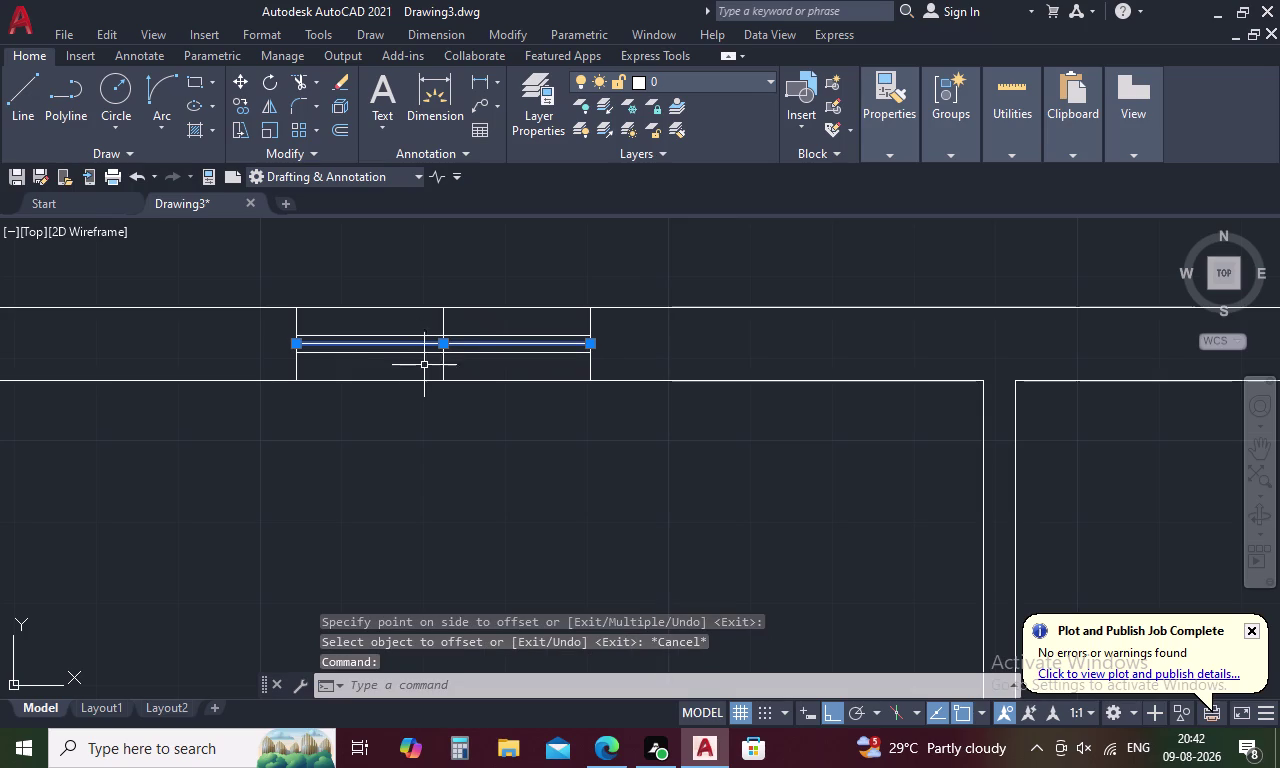
Erase the stray lines inside the top-wall window and select the window symbol.
click(442, 368)
key(Delete)
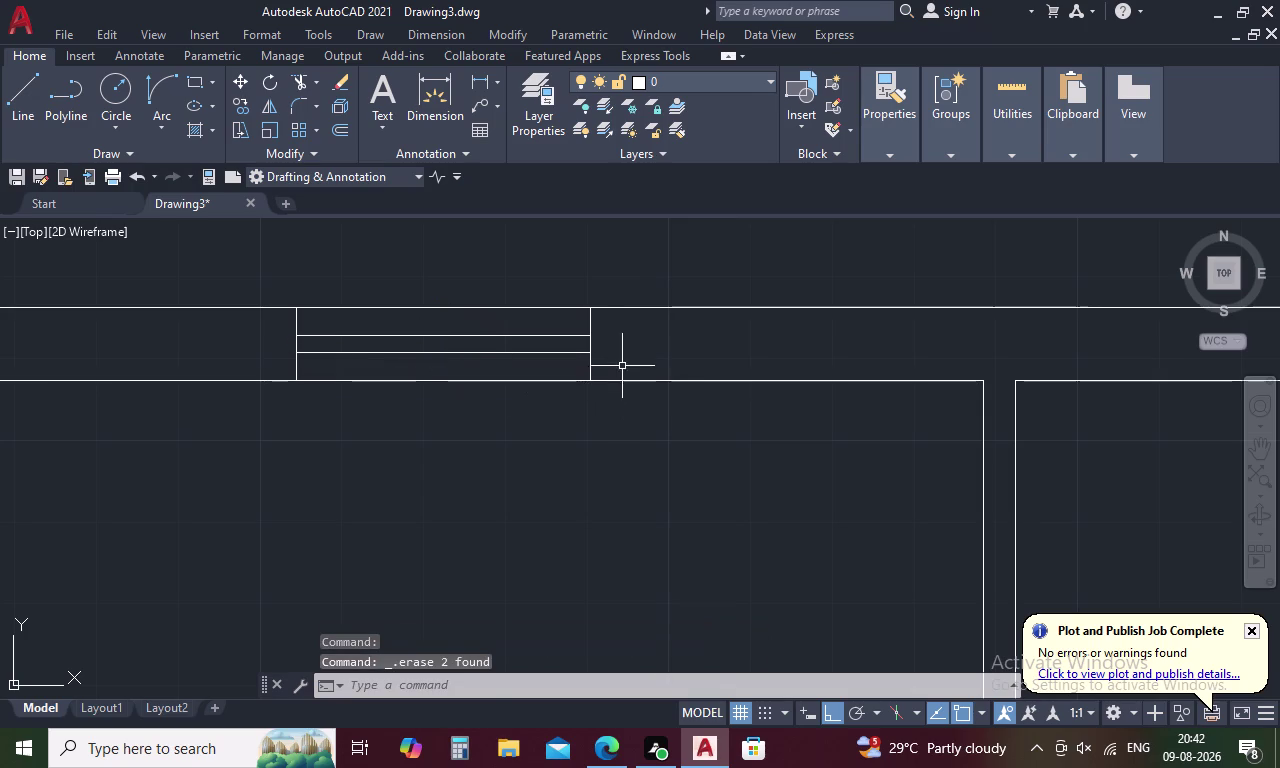
drag(622, 362, 557, 334)
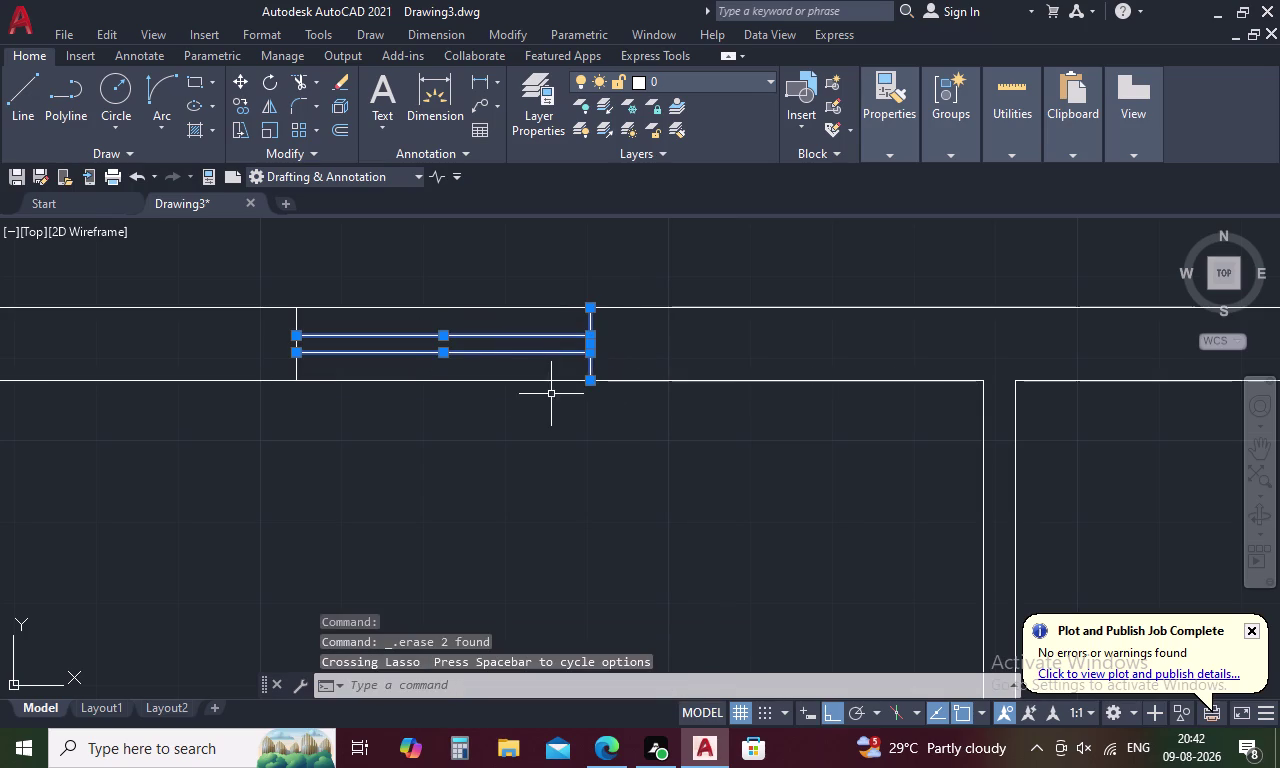
drag(341, 364, 276, 346)
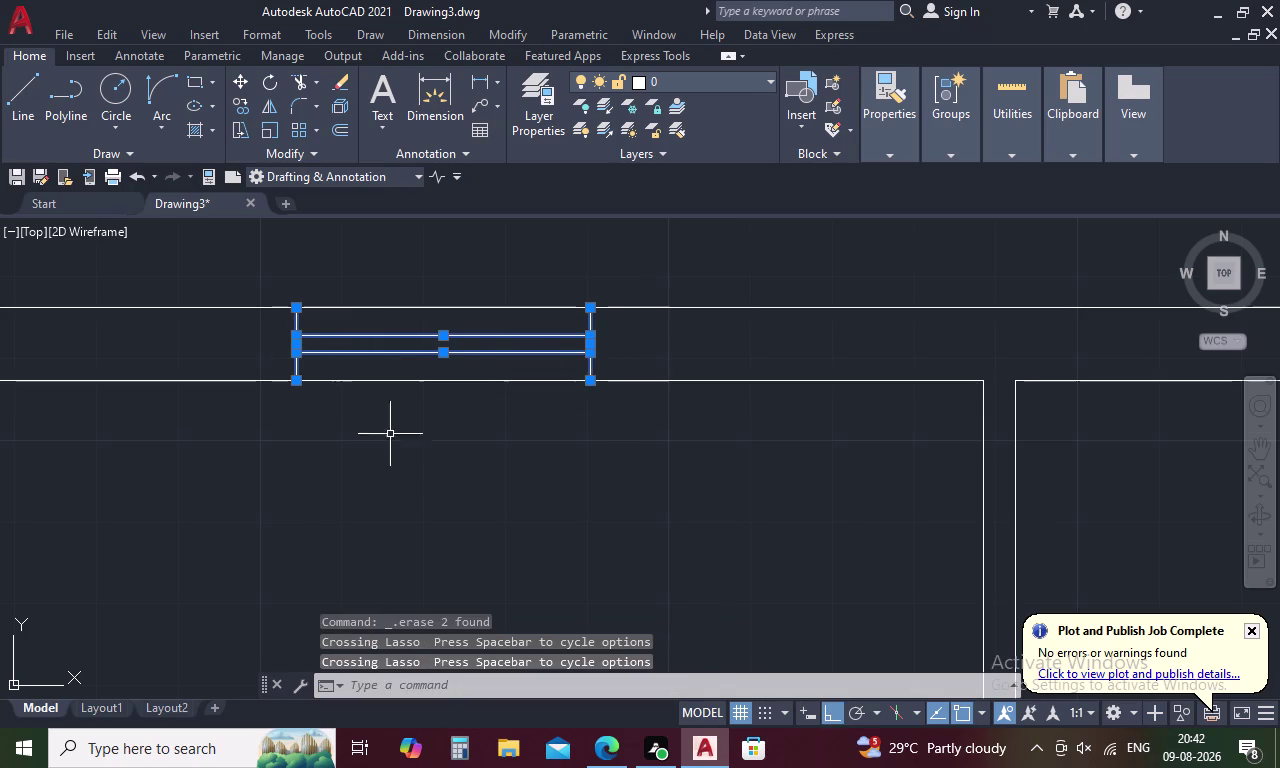
Copy the window onto the top wall over the other front room.
right_click(436, 459)
click(605, 169)
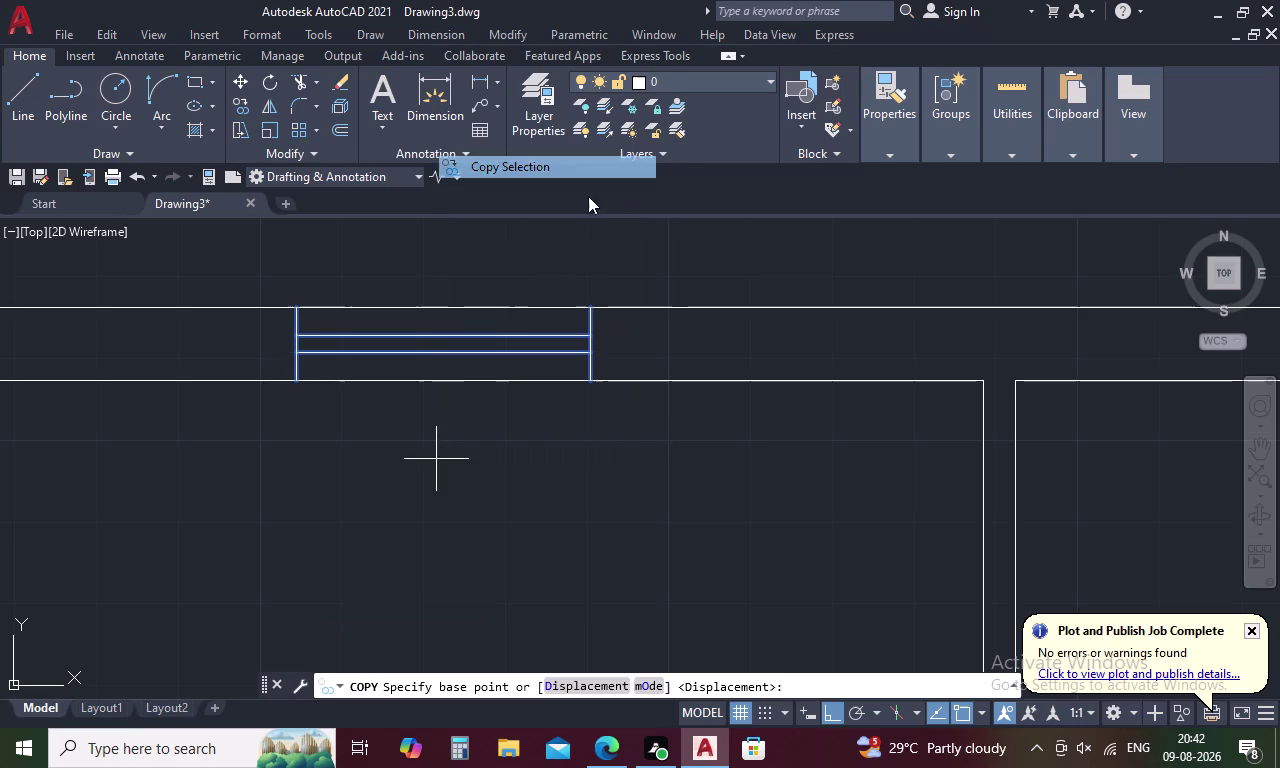
click(443, 380)
scroll(down, 3)
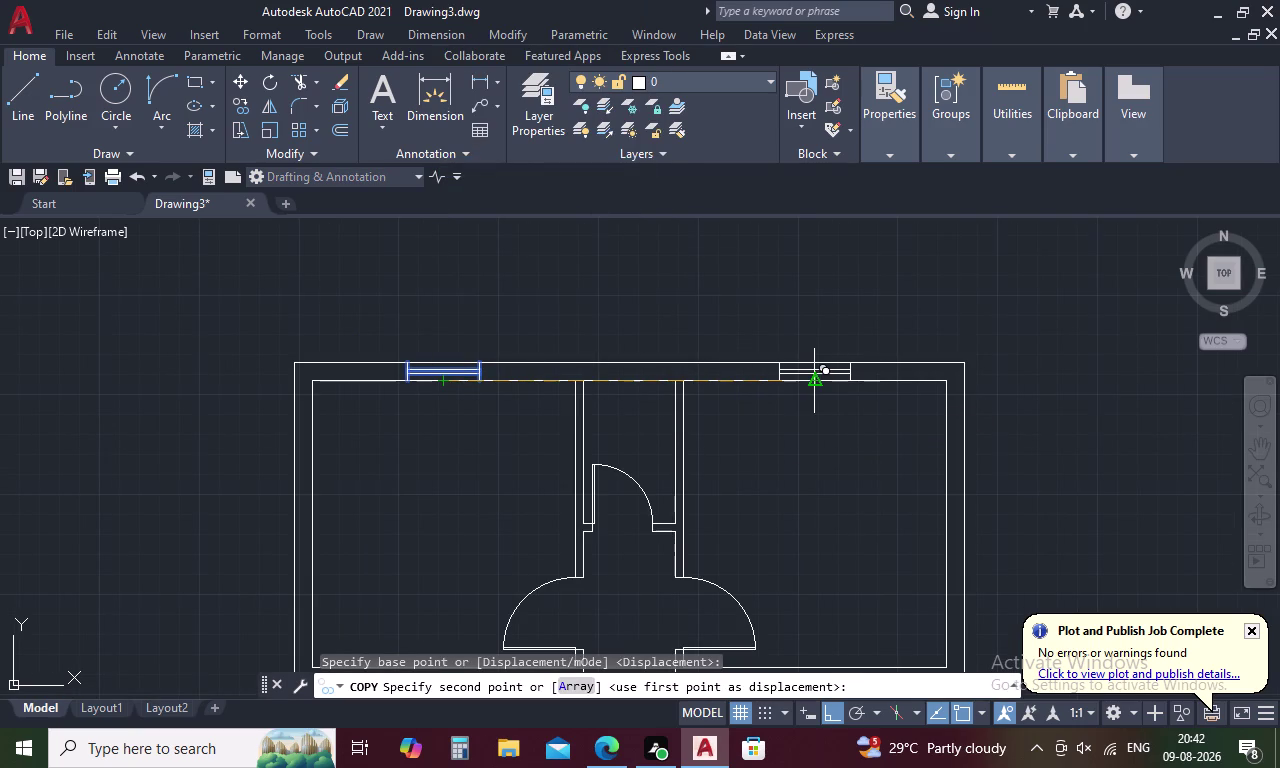
click(817, 382)
Place a second window copy at the right exterior wall's midpoint.
scroll(down, 3)
middle_drag(820, 450, 820, 438)
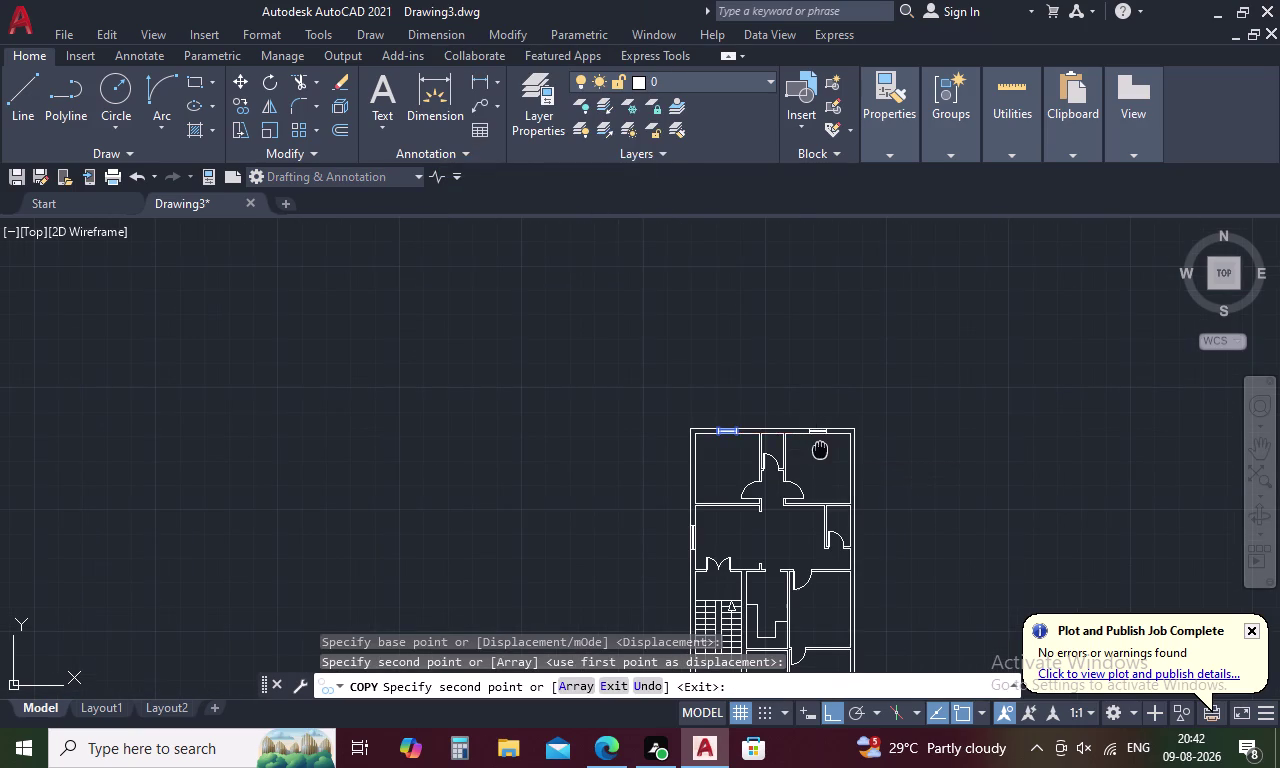
middle_drag(820, 438, 785, 262)
scroll(up, 3)
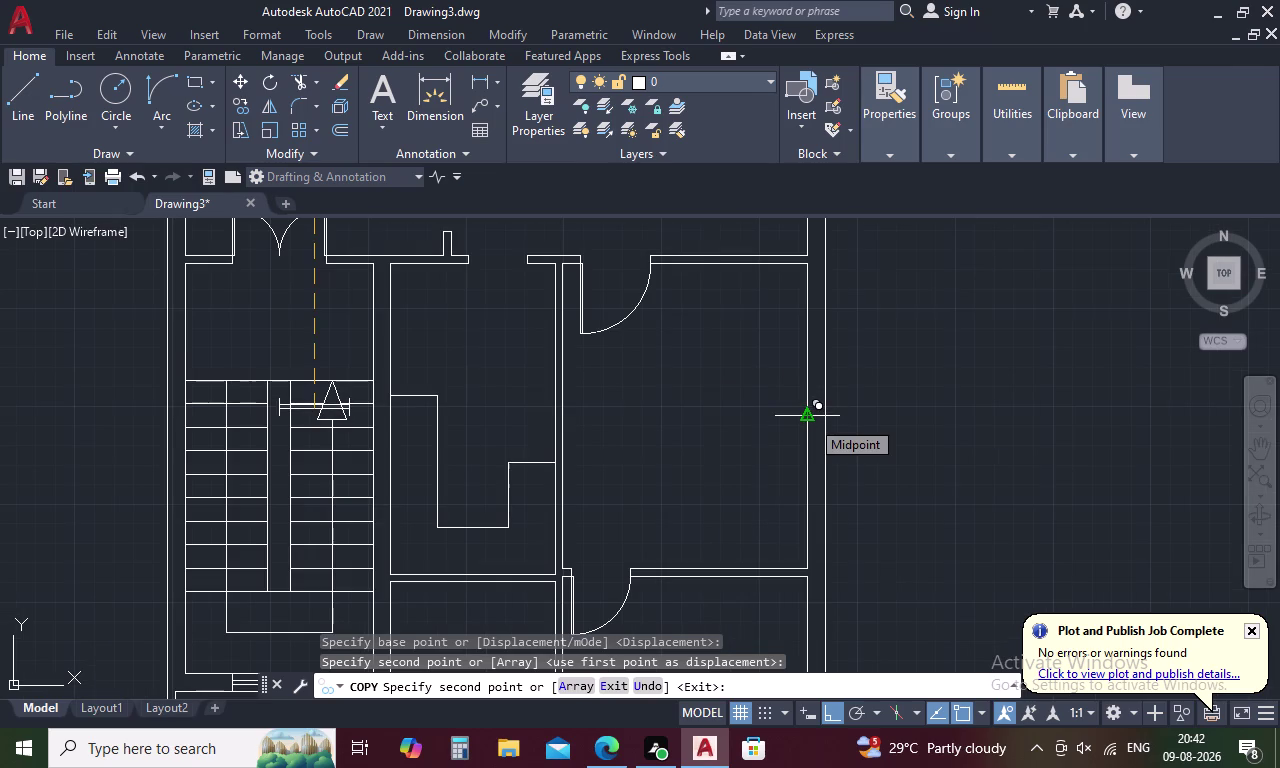
click(810, 419)
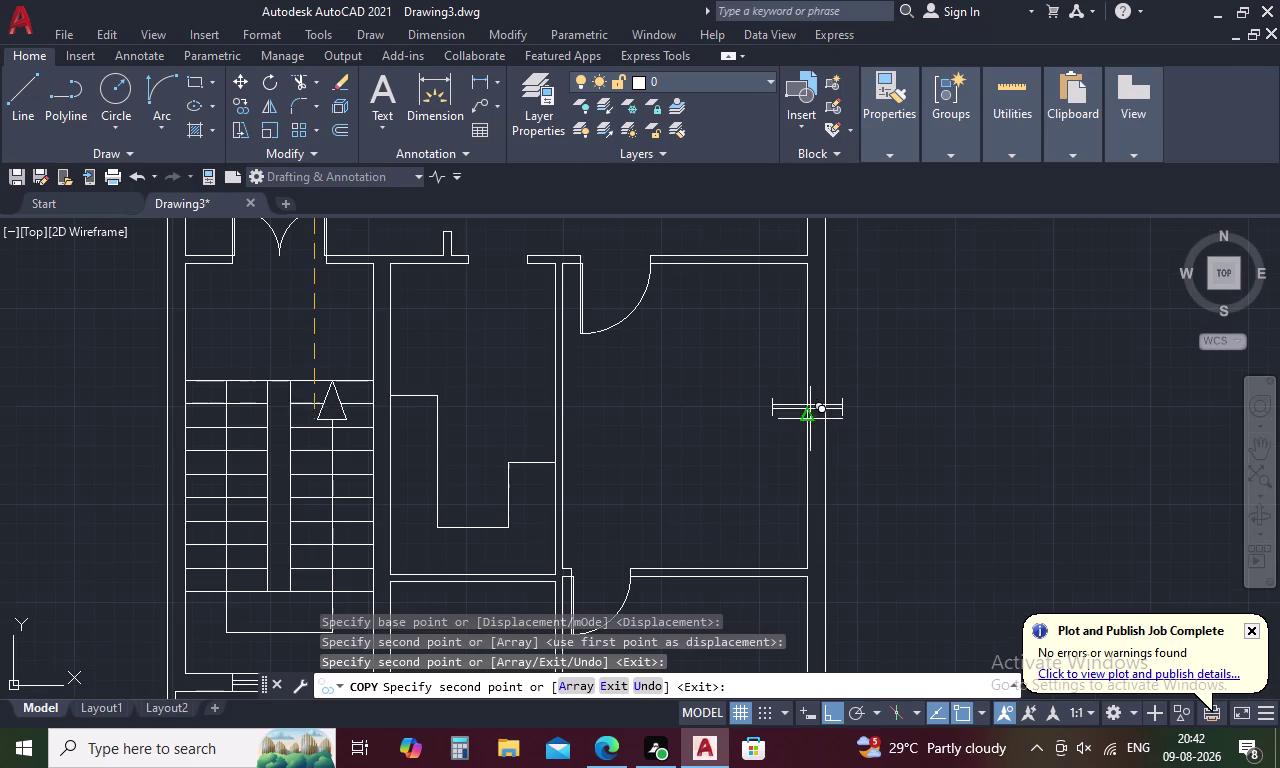
key(Escape)
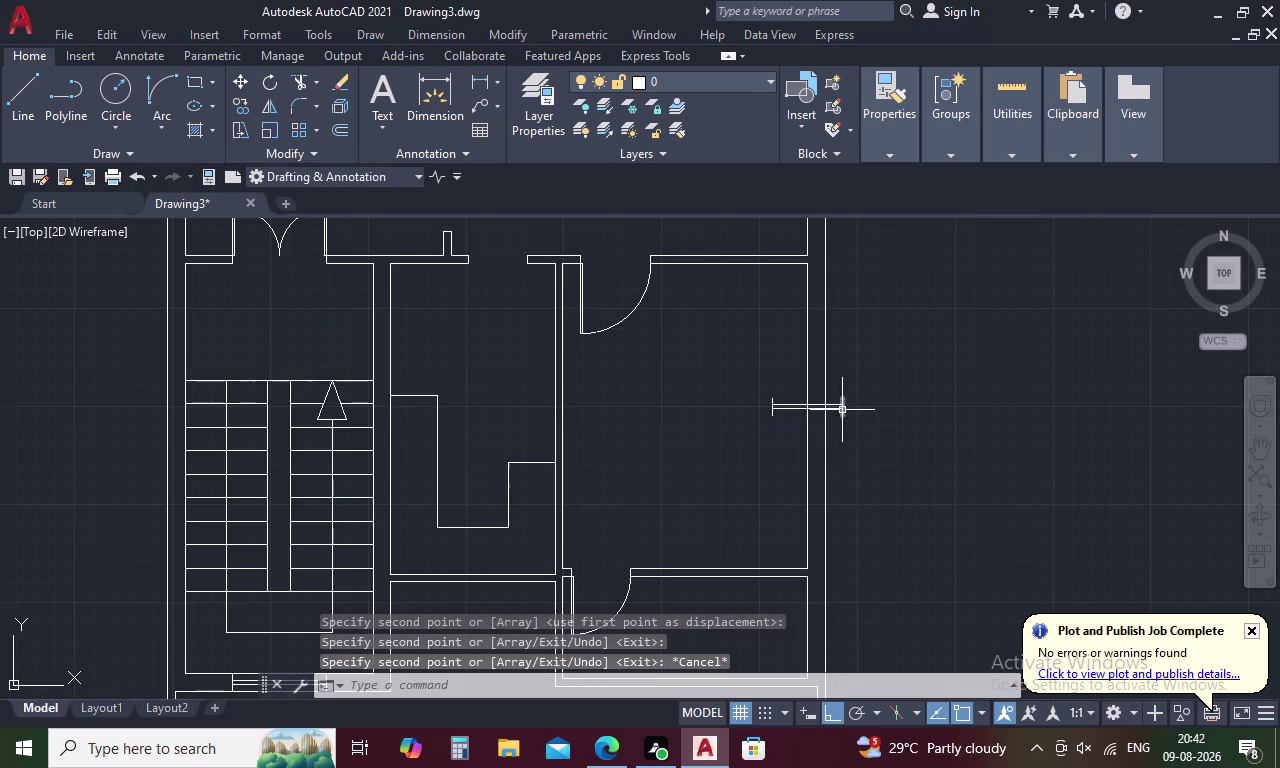
Select all lines of the newly placed window copy.
drag(789, 399, 731, 393)
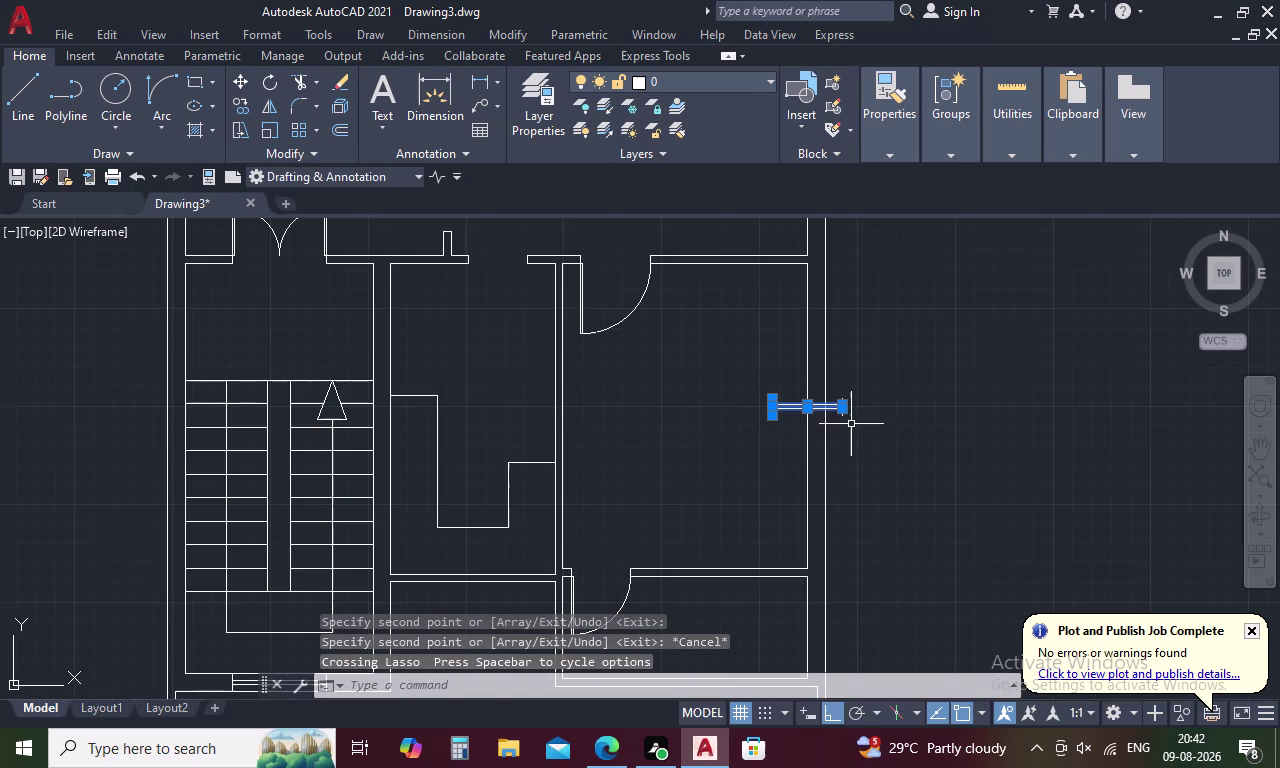
drag(836, 427, 864, 406)
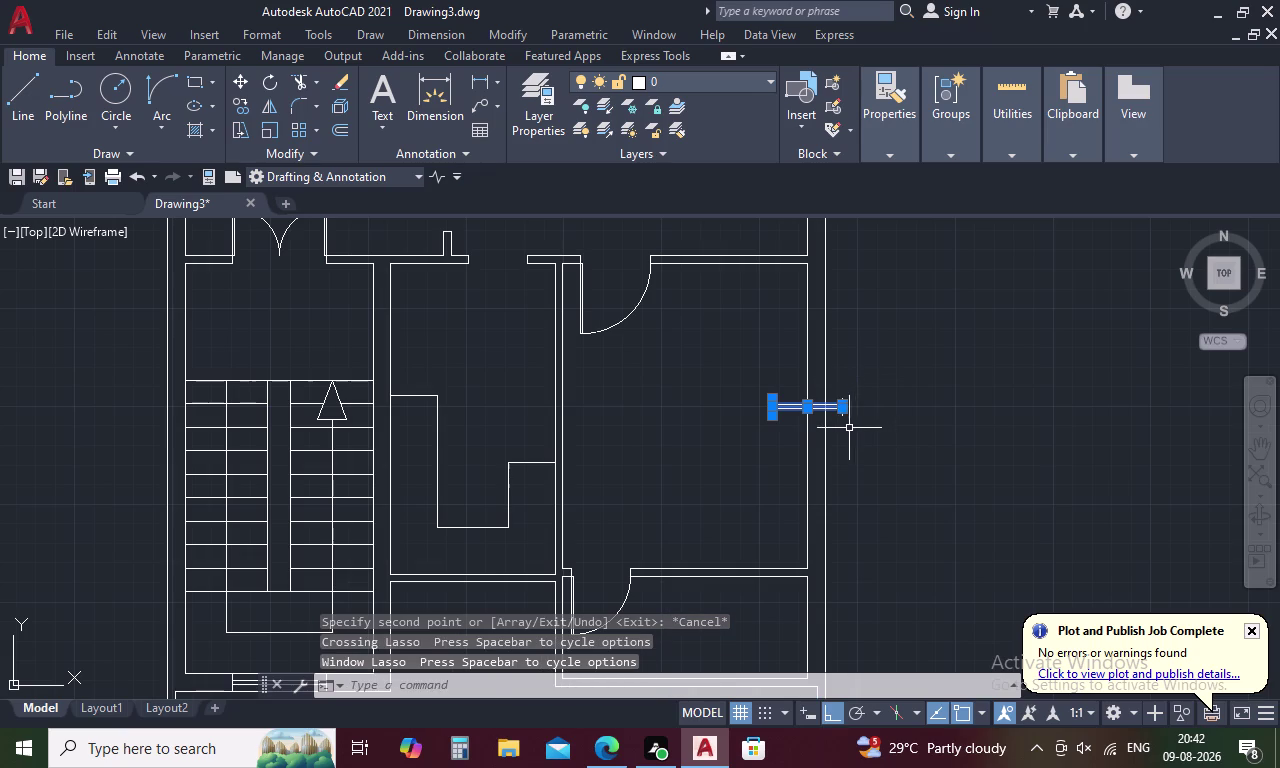
drag(848, 428, 844, 373)
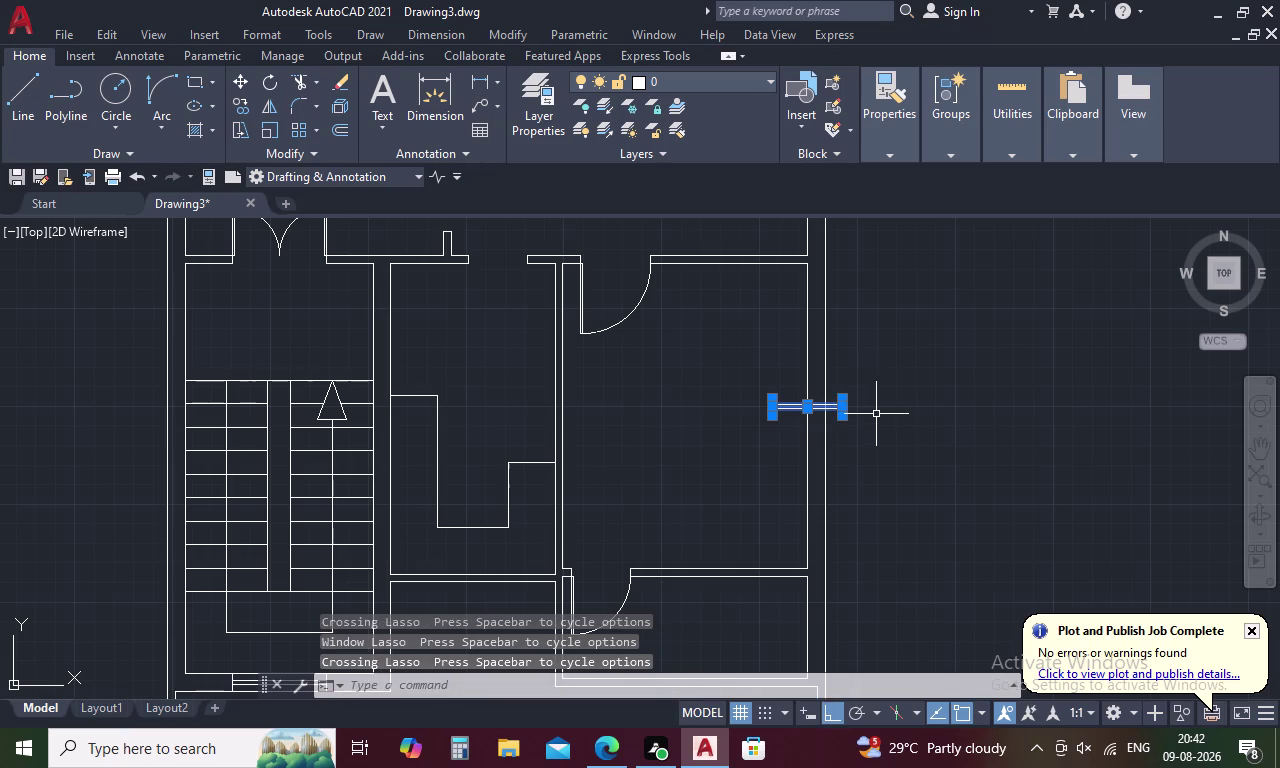
right_click(878, 414)
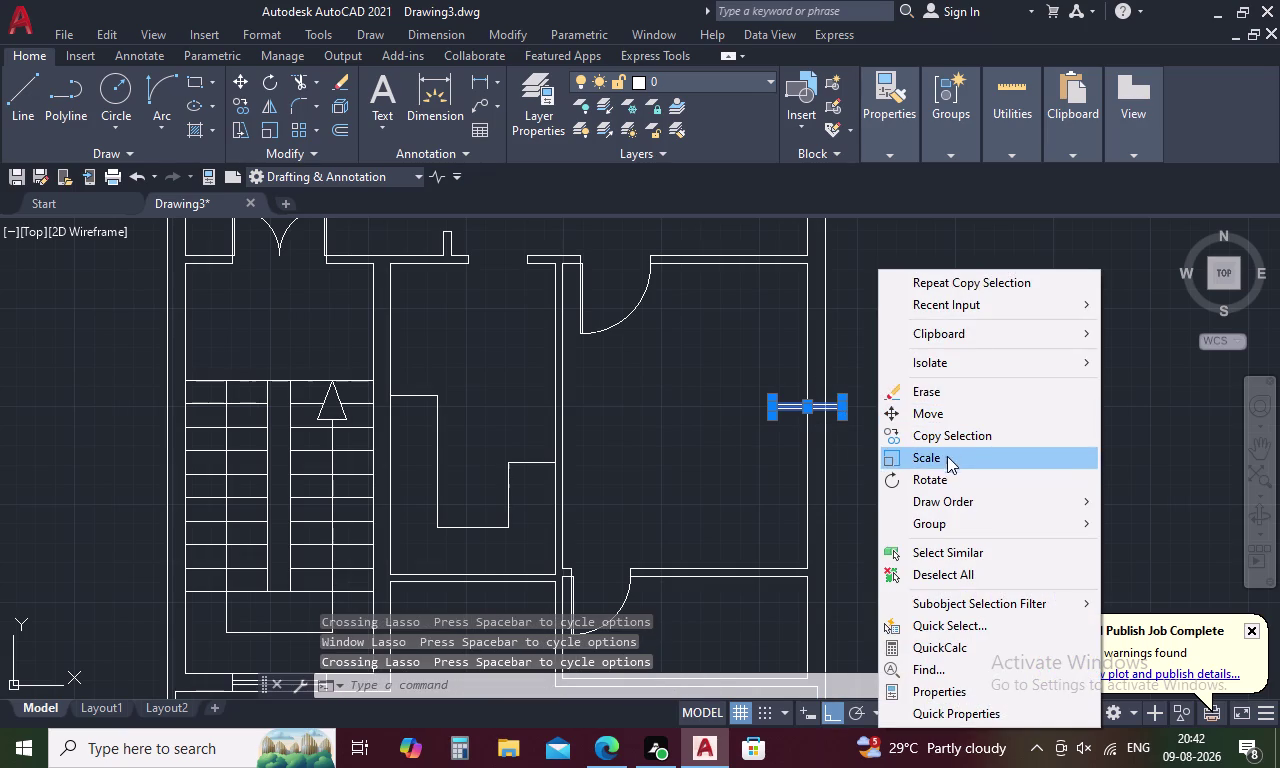
Rotate the copied window 270° about its midpoint, then zoom out to the whole plan.
click(947, 475)
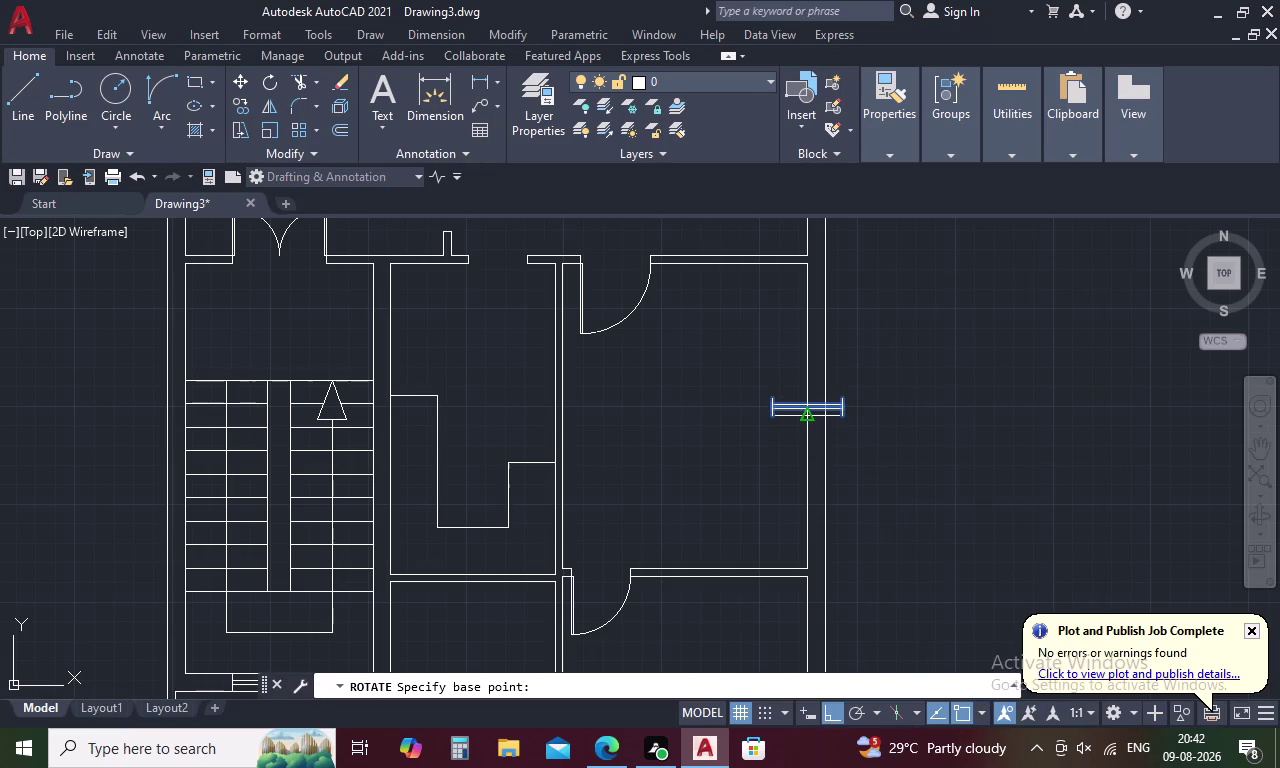
scroll(up, 3)
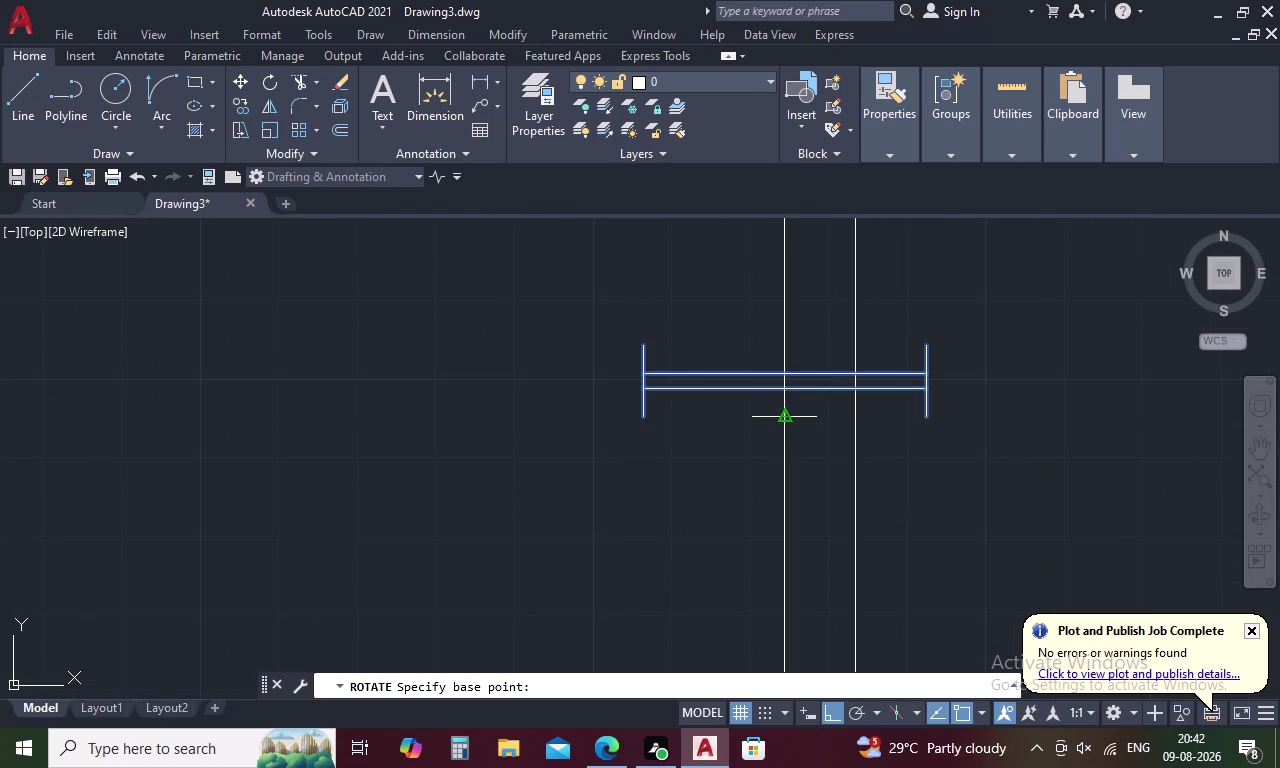
click(780, 415)
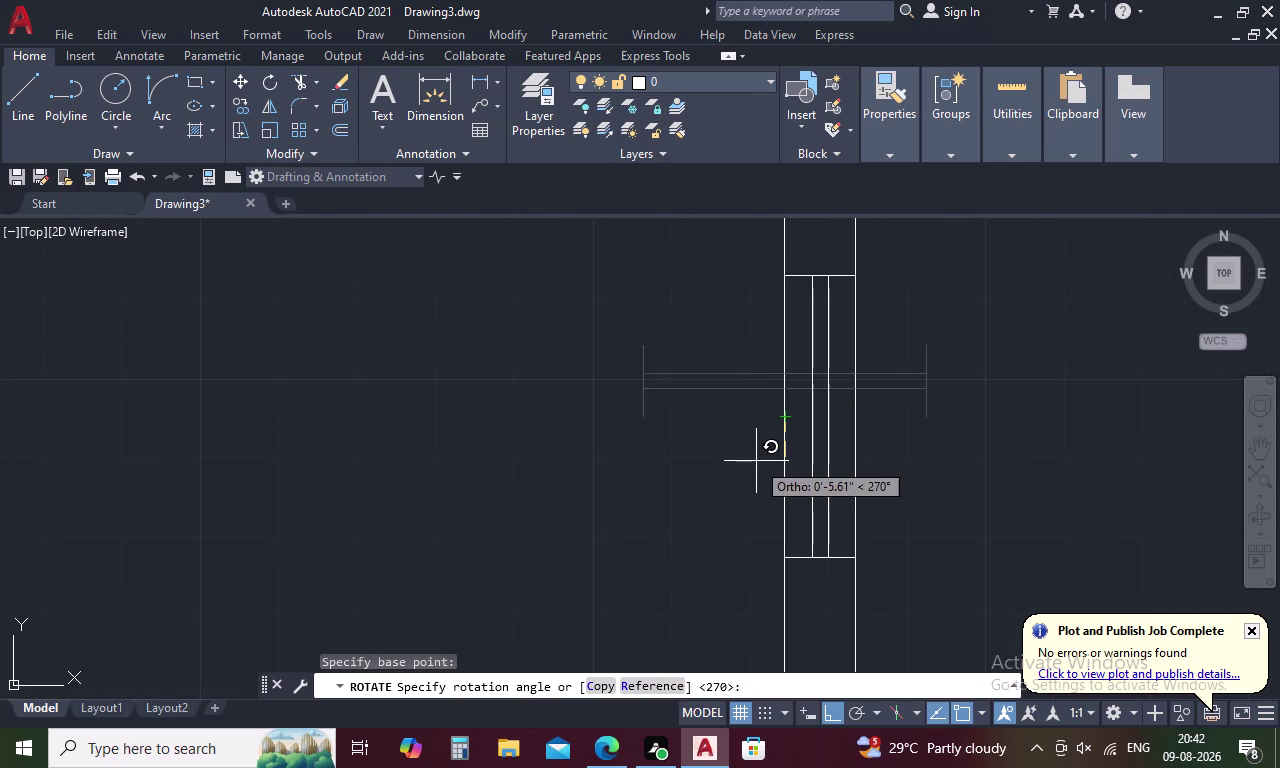
click(756, 461)
scroll(down, 3)
scroll(down, 3)
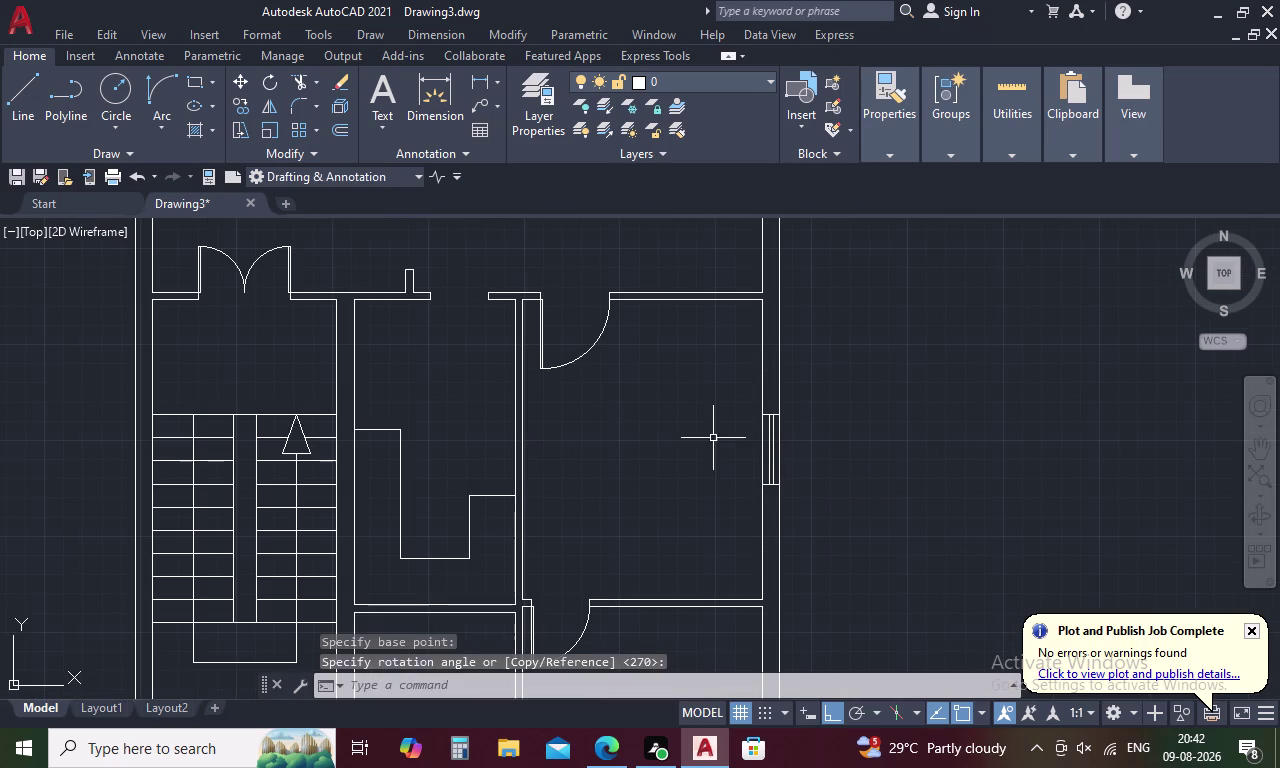
scroll(down, 3)
middle_drag(712, 438, 751, 462)
scroll(down, 3)
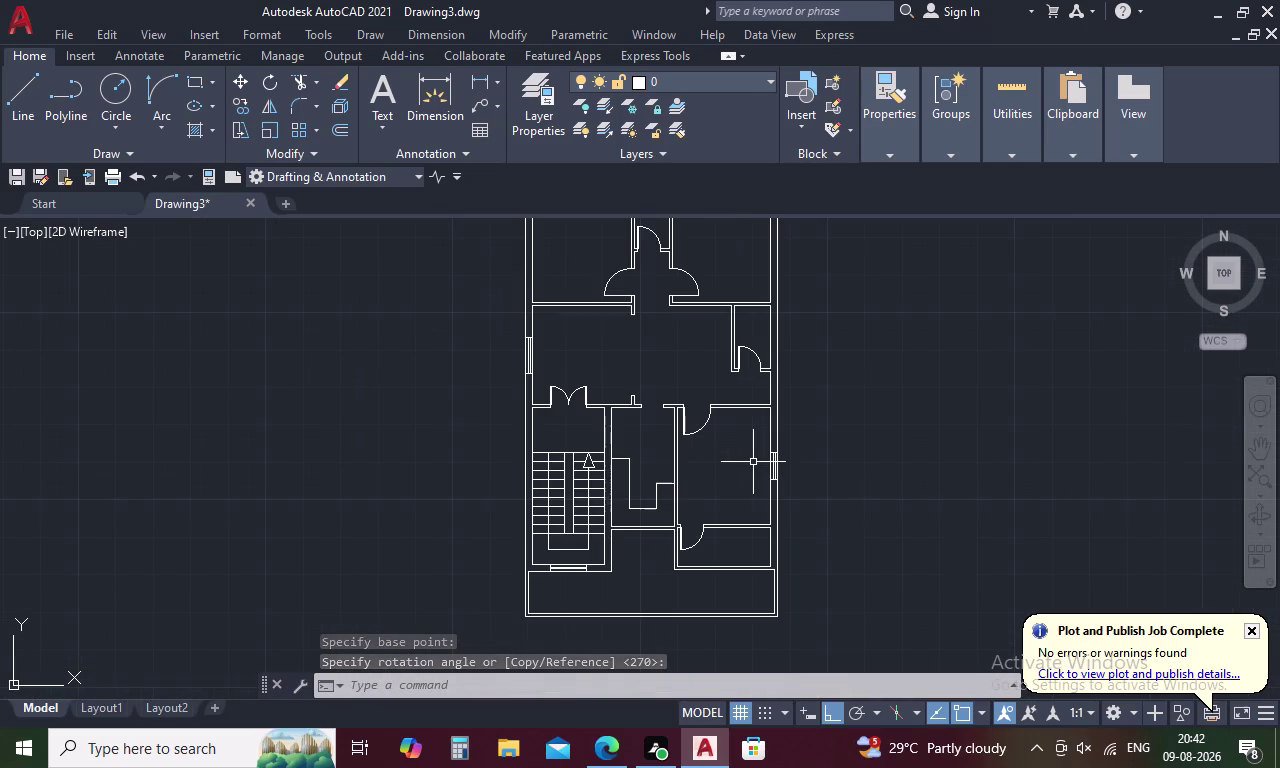
middle_drag(753, 462, 769, 529)
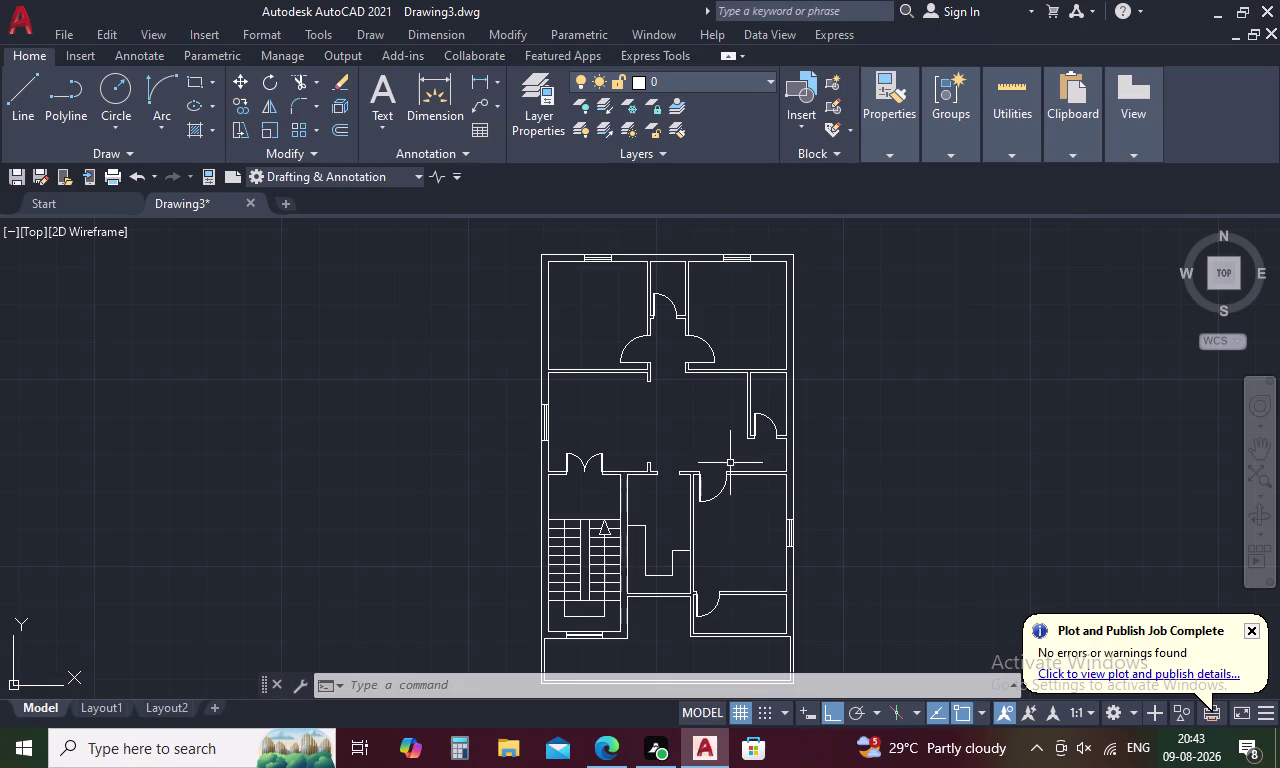
Draw a short line across the top wall's thickness at the middle window.
text(L)
key(space)
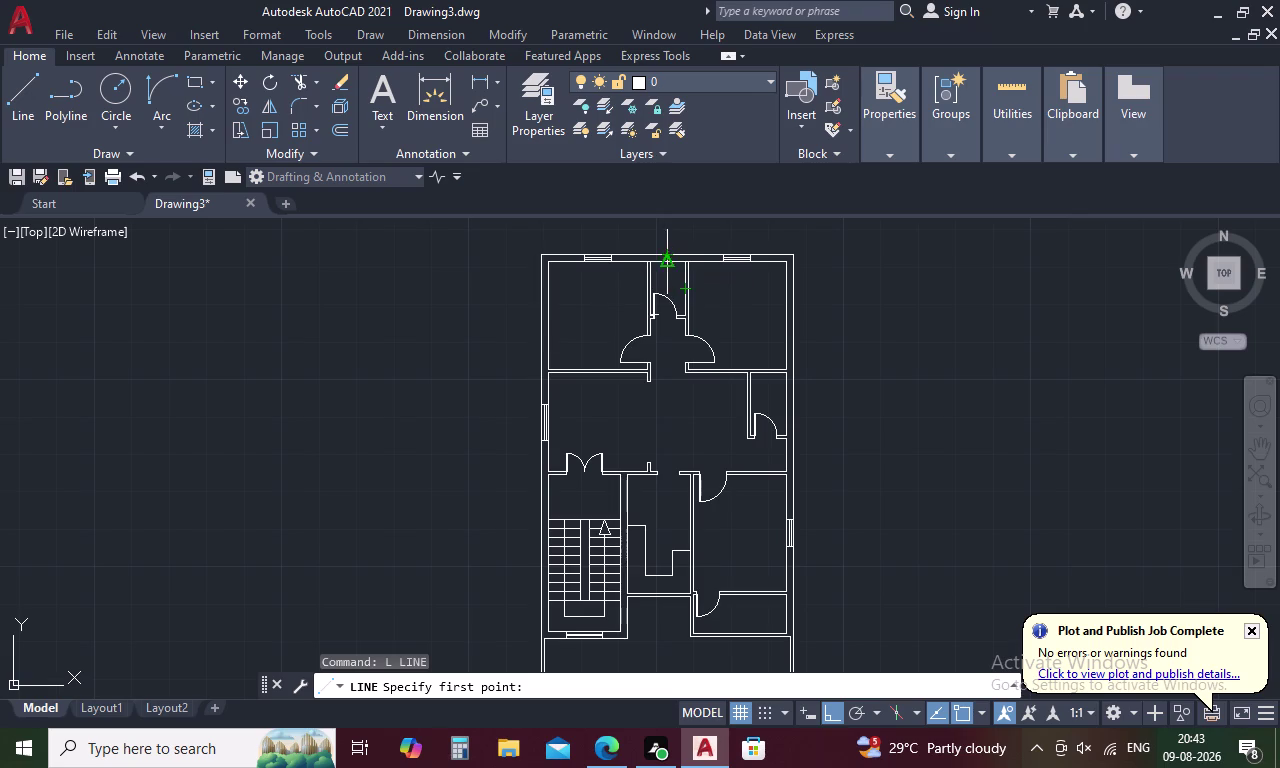
middle_drag(668, 292, 668, 378)
scroll(up, 3)
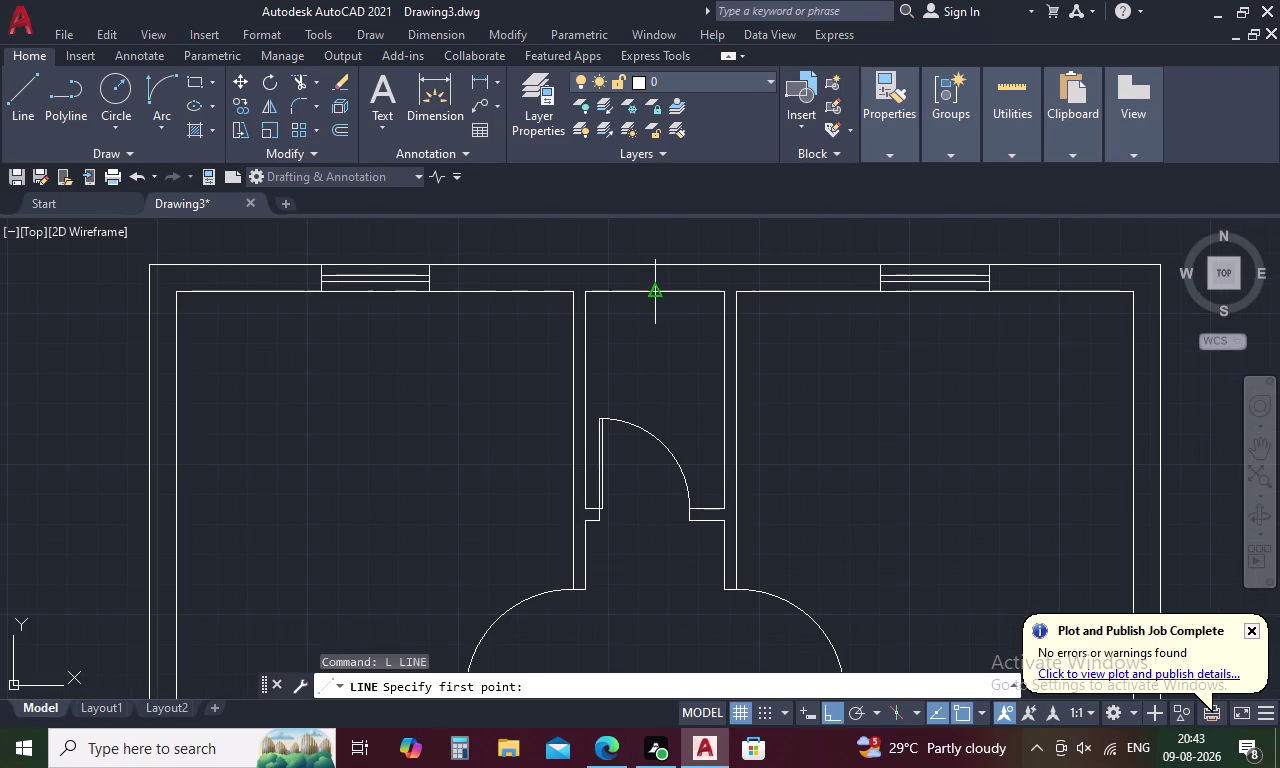
click(656, 295)
click(655, 263)
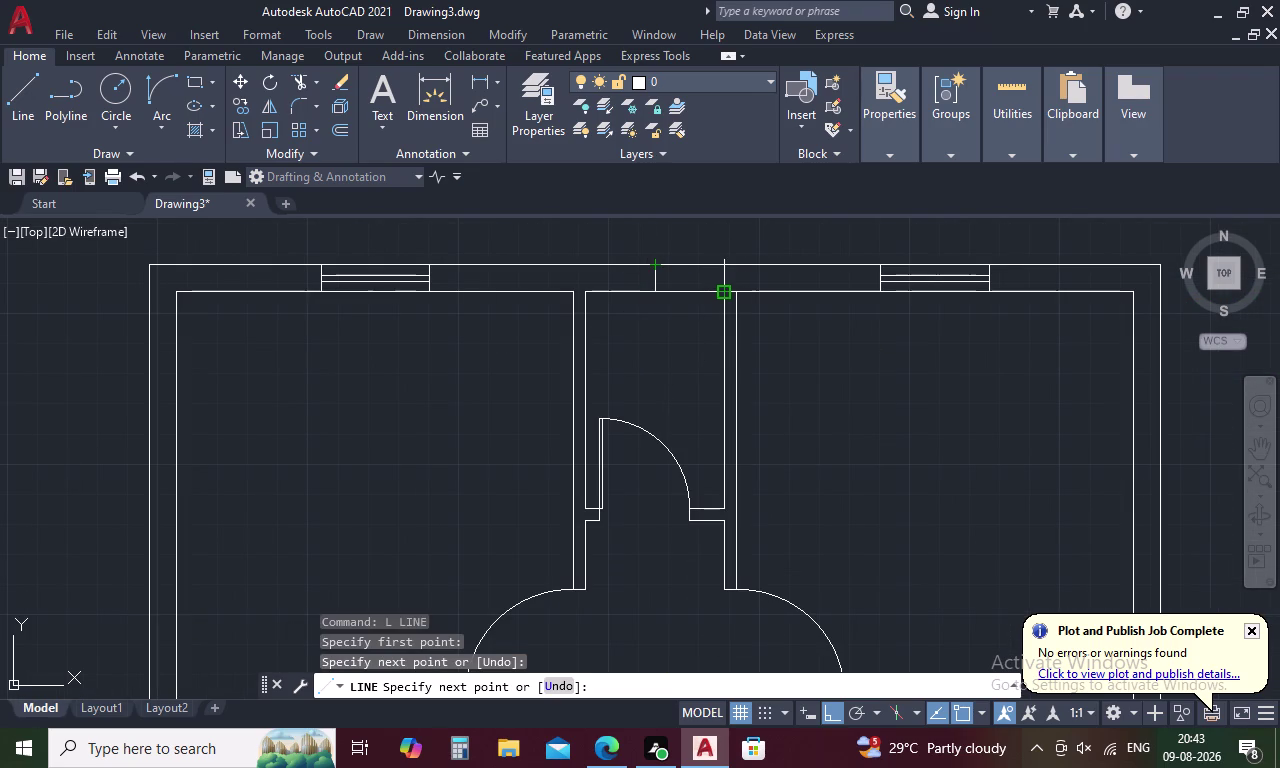
key(Escape)
Offset the short wall line 1' to the right and left to frame the opening.
text(O 1)
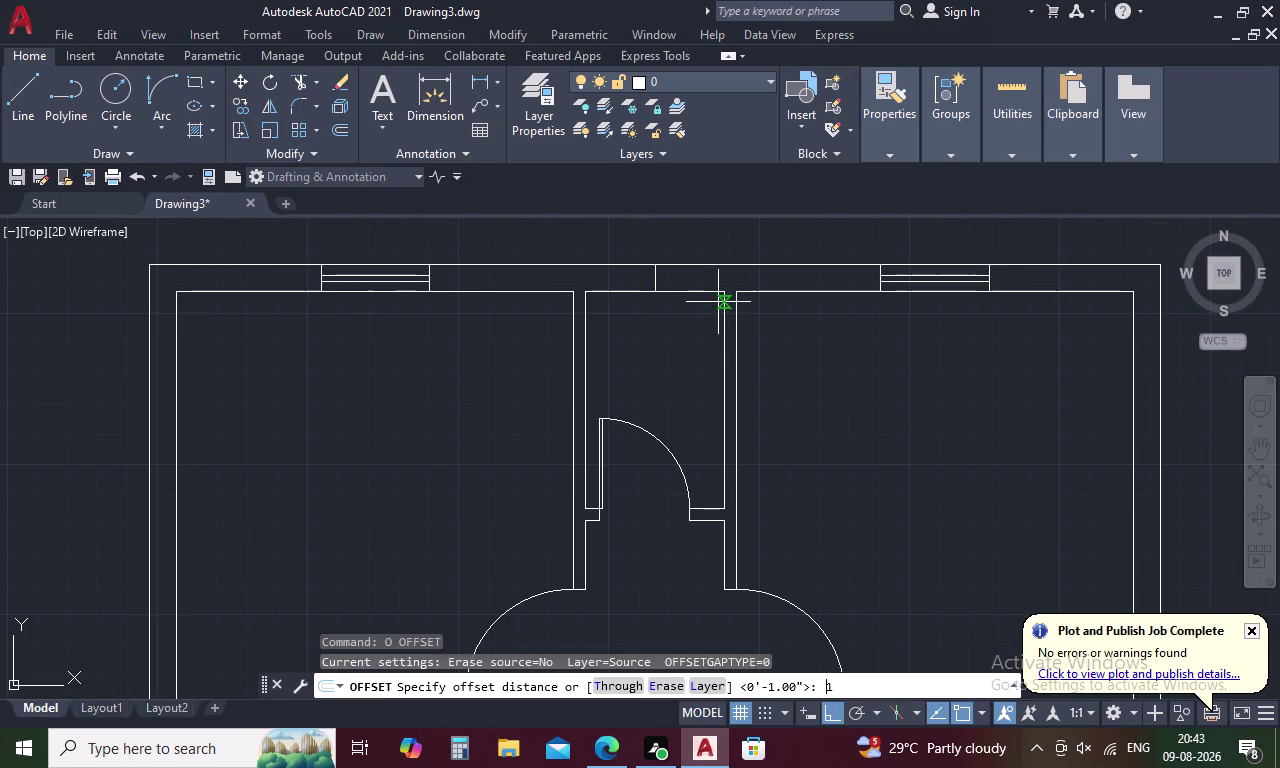
text(')
key(space)
click(654, 270)
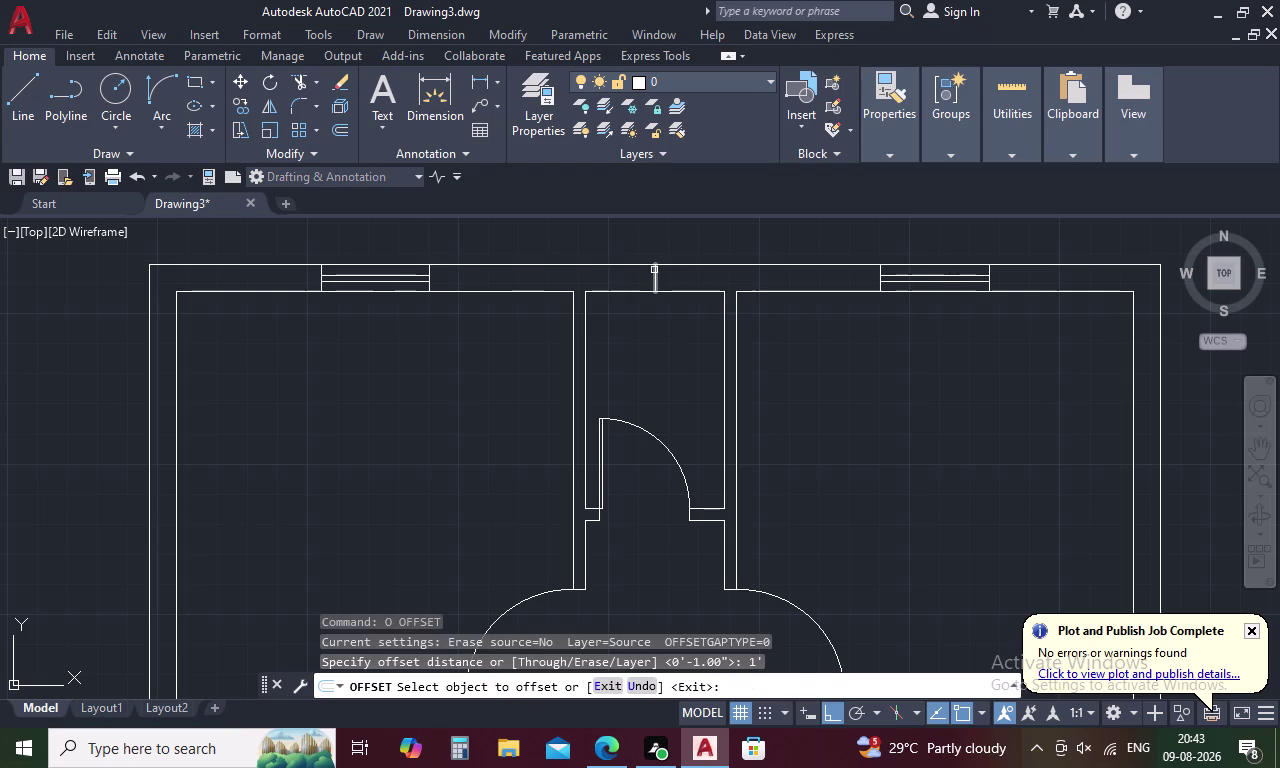
click(762, 282)
click(656, 277)
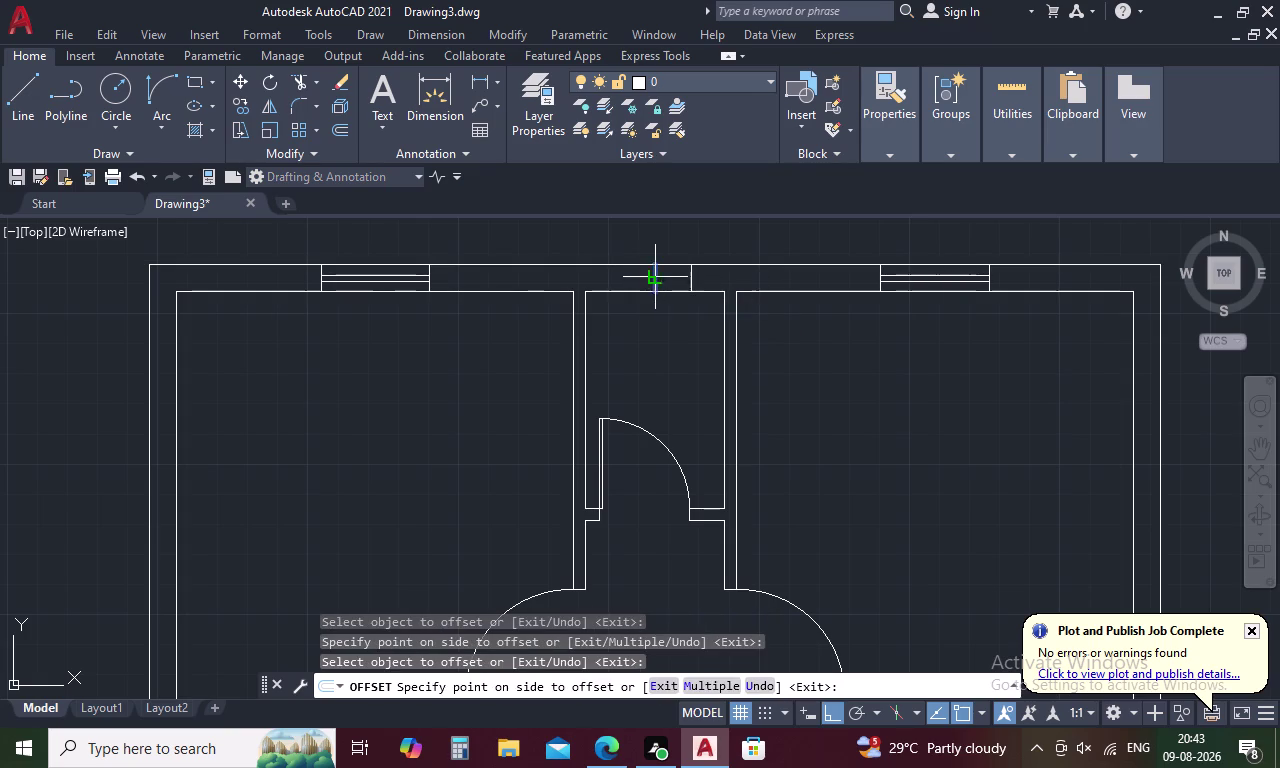
click(579, 272)
key(Escape)
Draw a line spanning the wall opening.
text(L)
key(space)
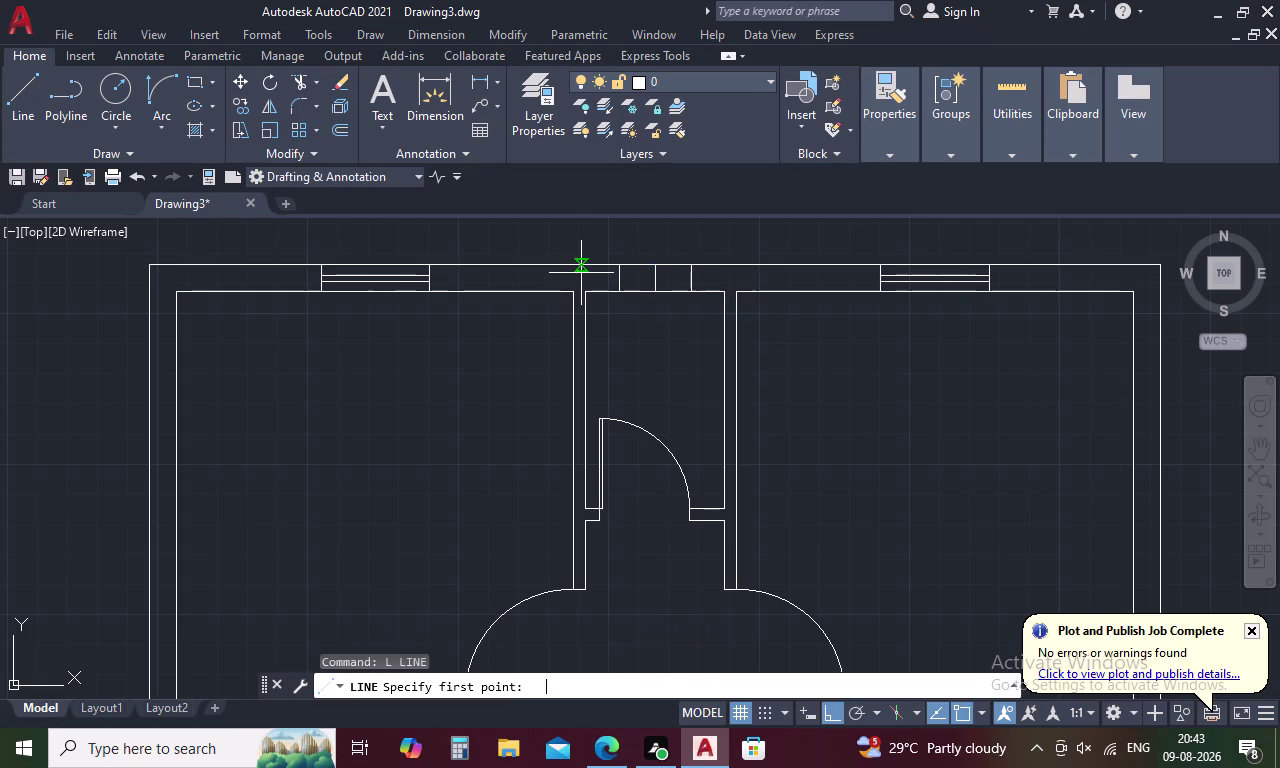
click(616, 280)
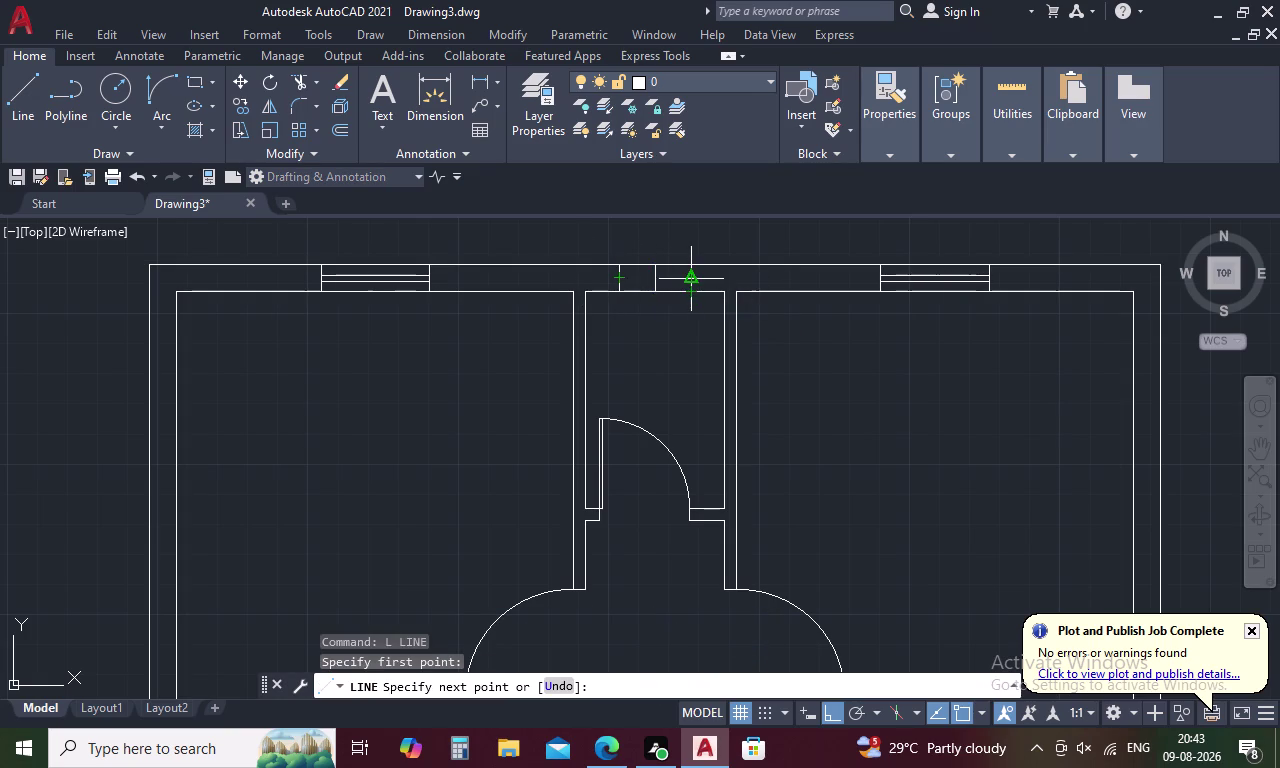
click(696, 279)
key(Escape)
Offset the opening line 1 inch to either side to form the window.
text(O)
key(space)
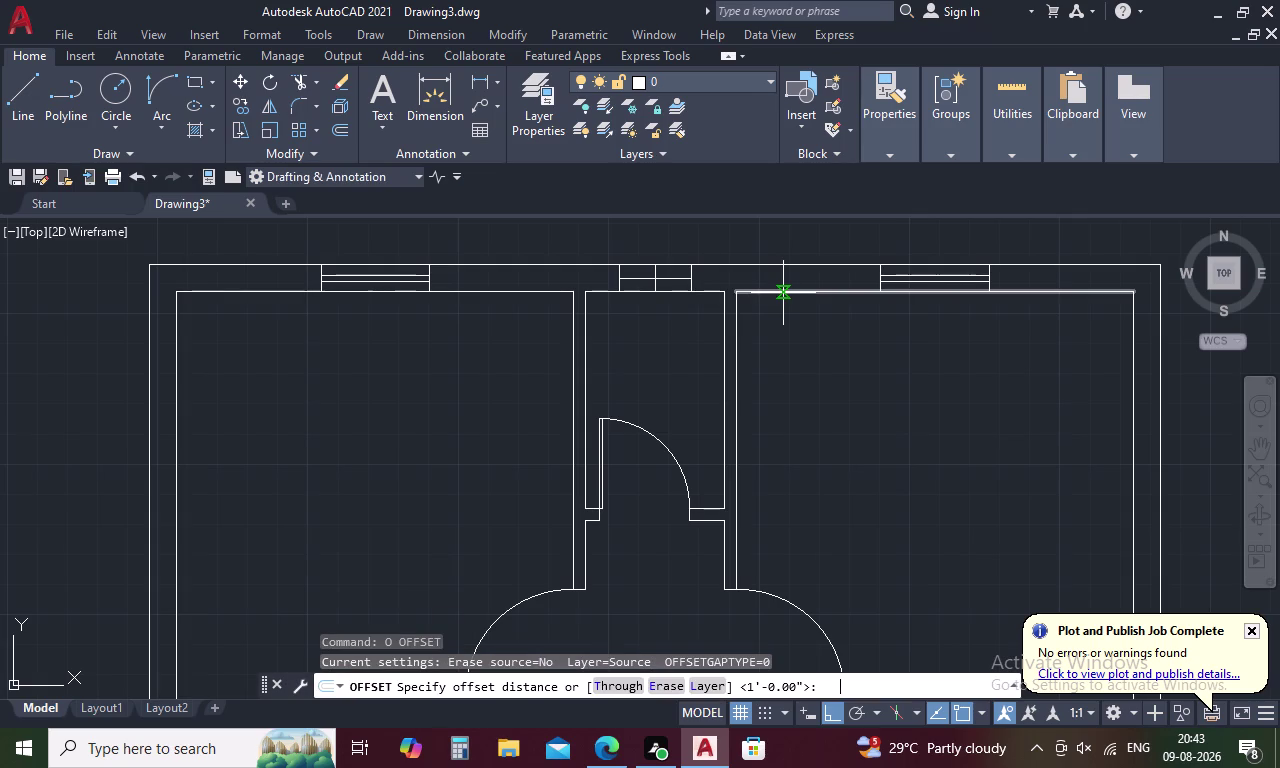
text(1)
key(space)
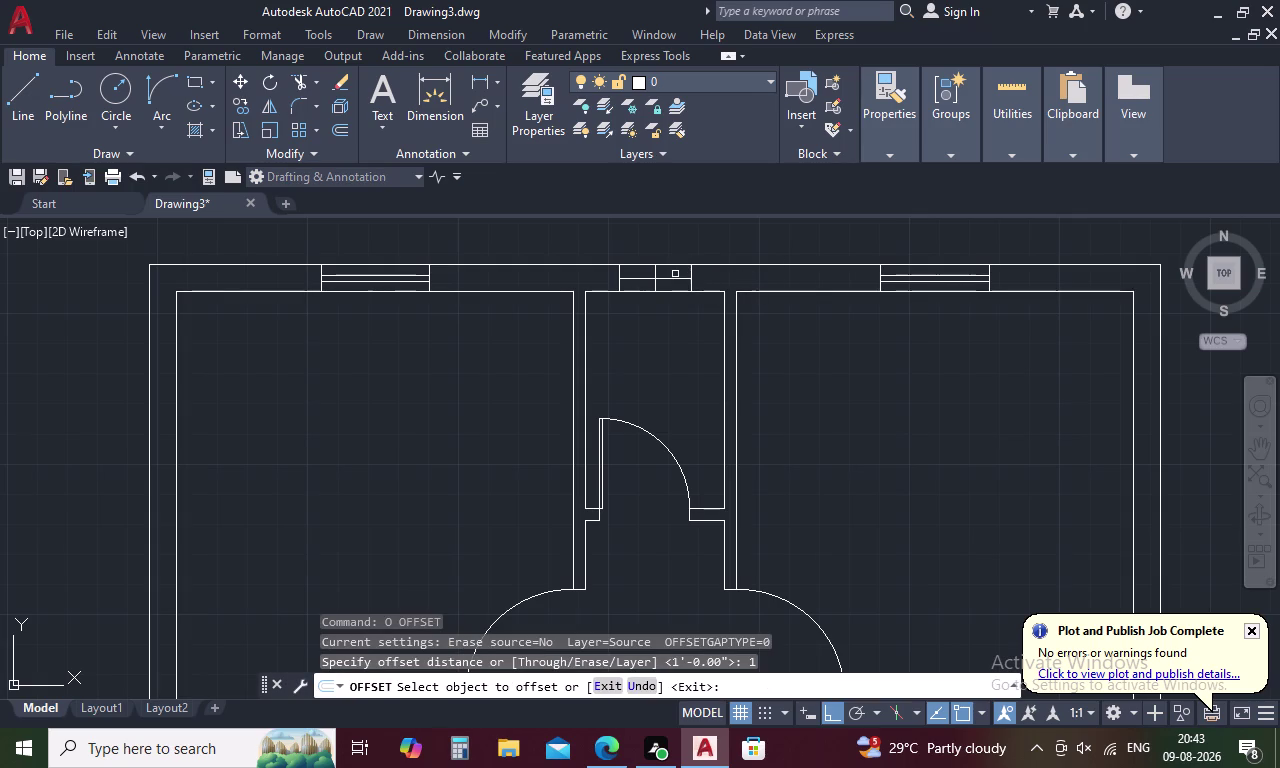
click(674, 279)
click(674, 242)
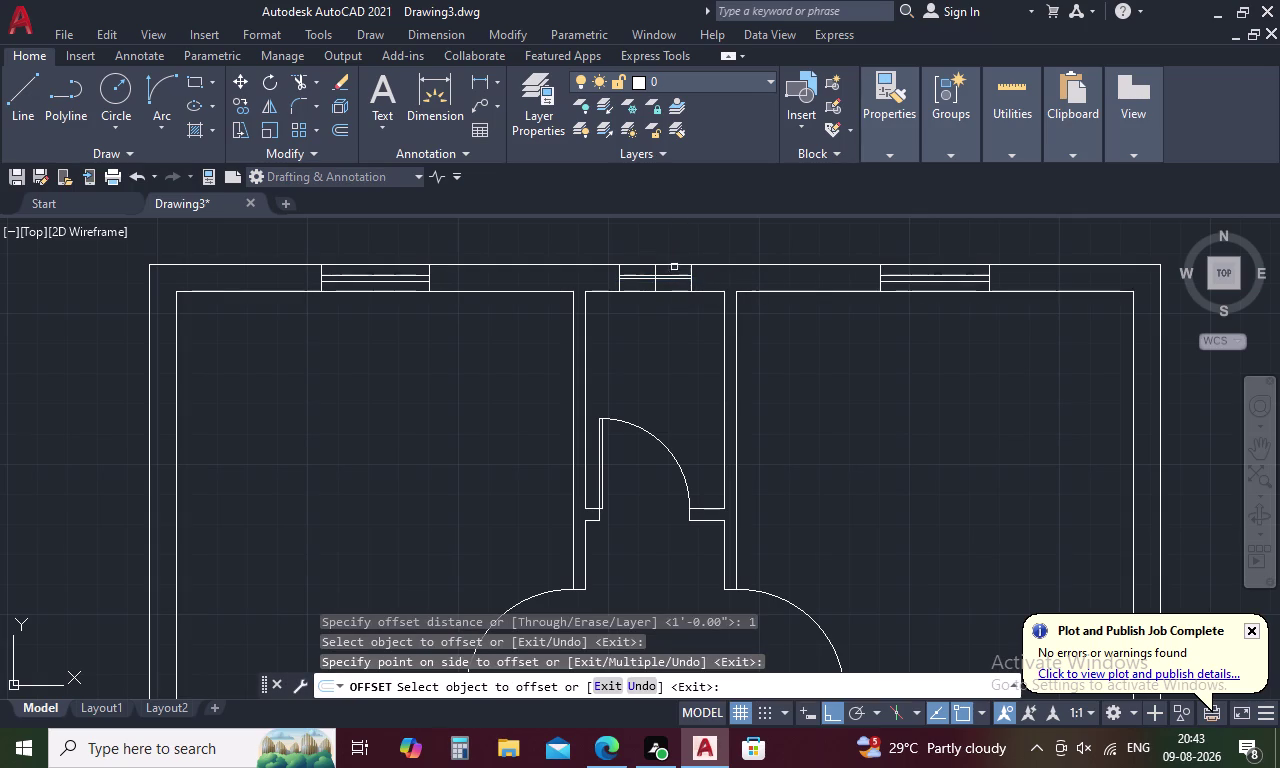
click(675, 280)
click(675, 315)
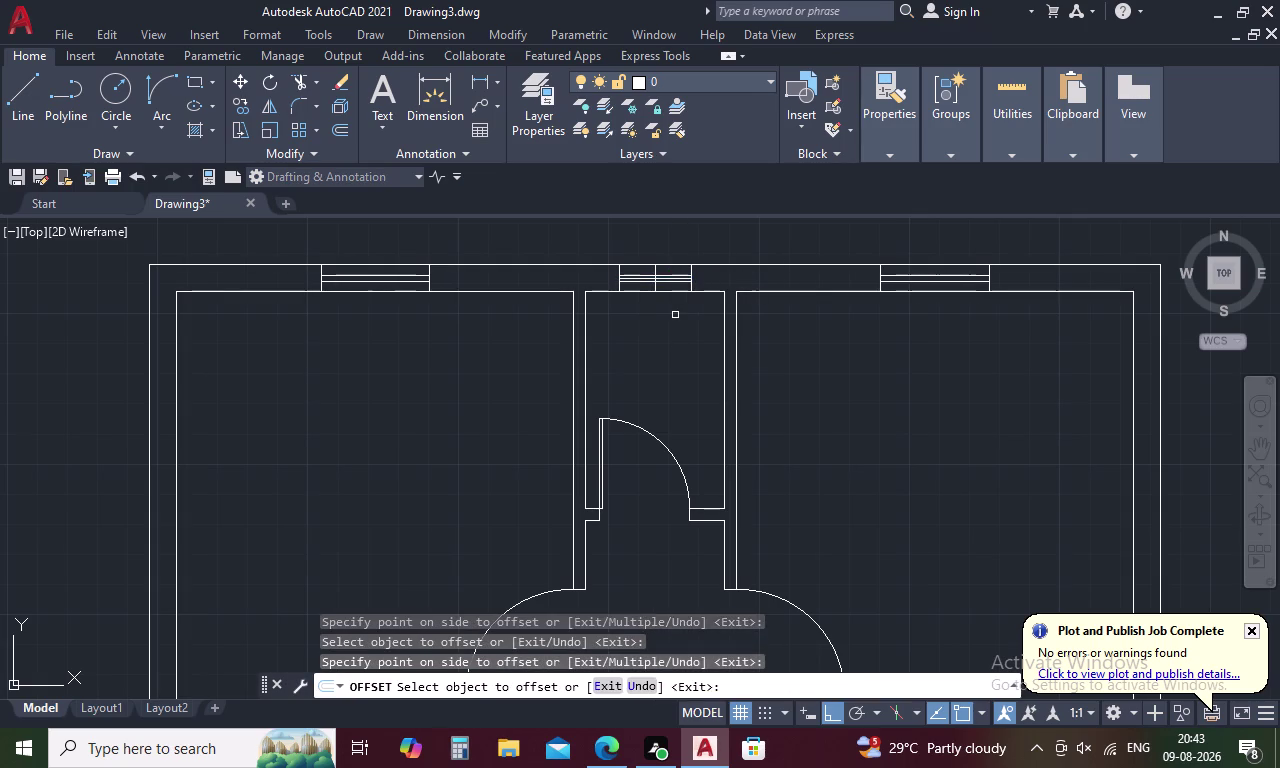
key(Escape)
Delete the two stray window lines and select the middle top window.
scroll(up, 3)
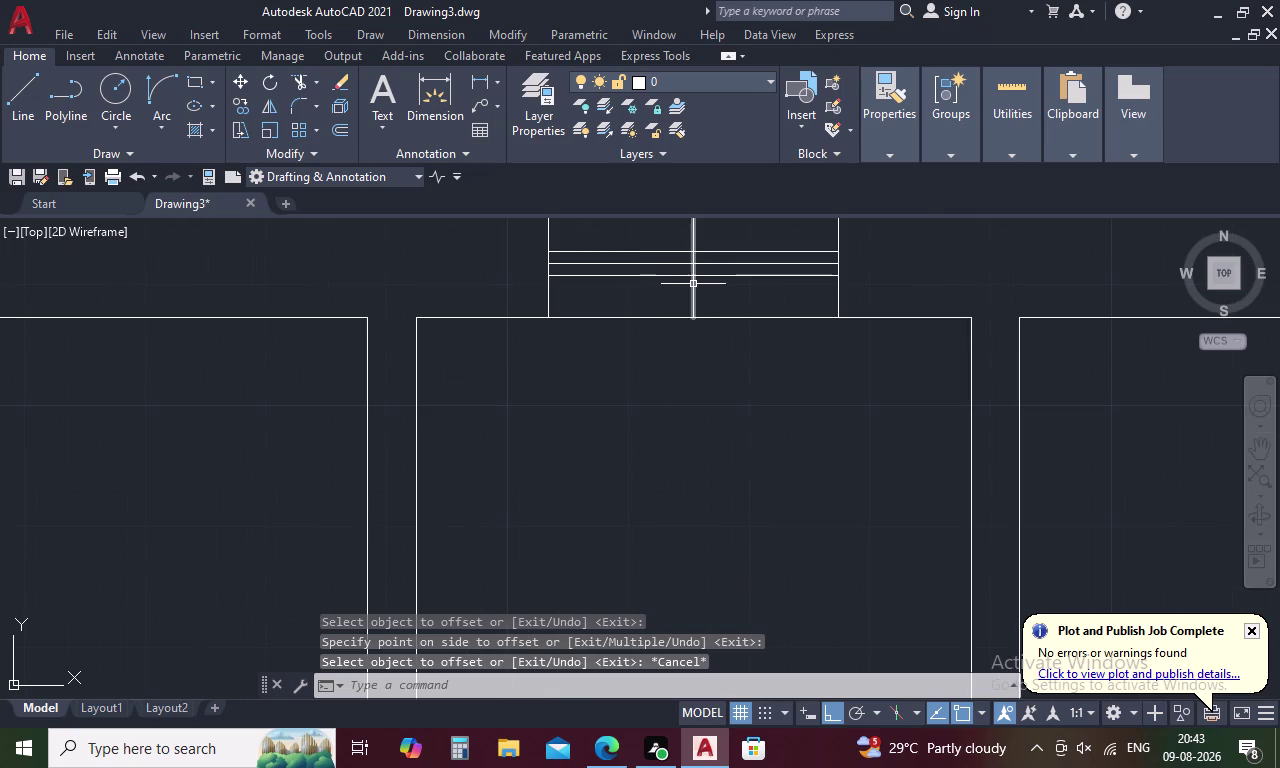
click(693, 284)
click(674, 265)
key(Delete)
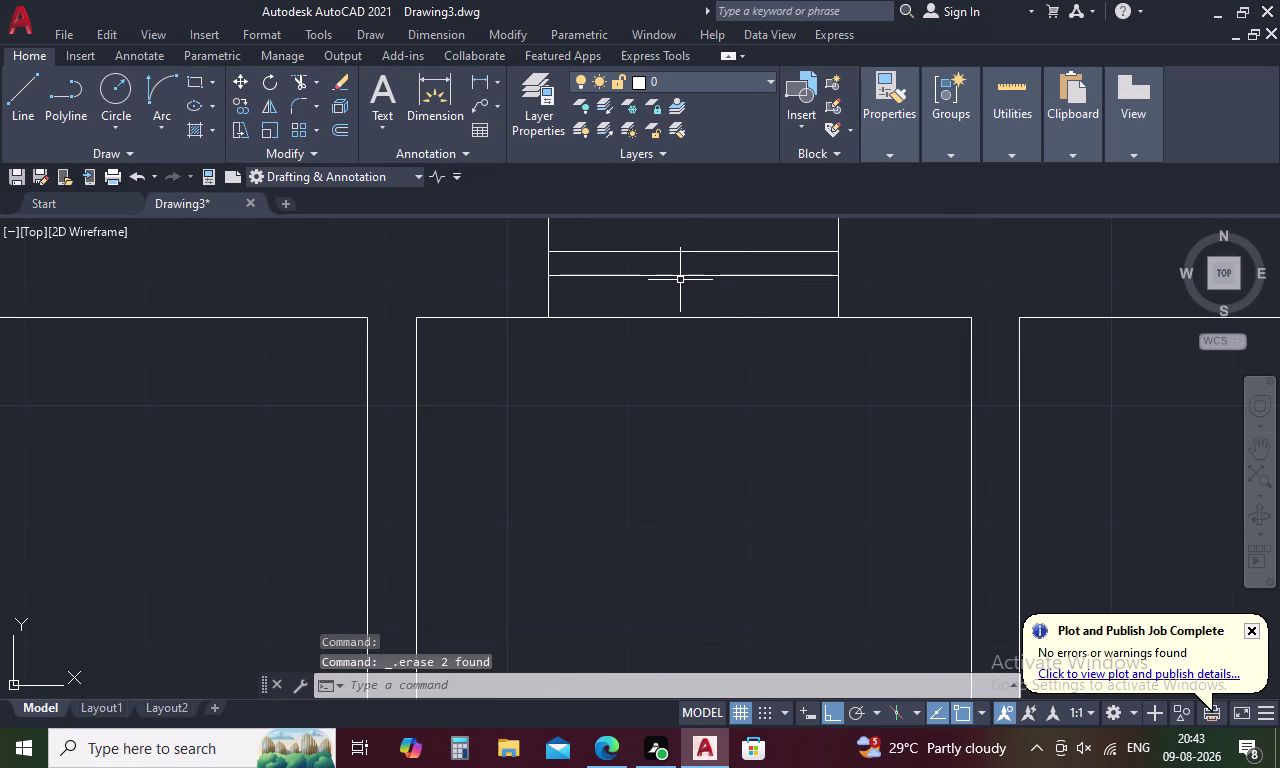
drag(874, 284, 534, 240)
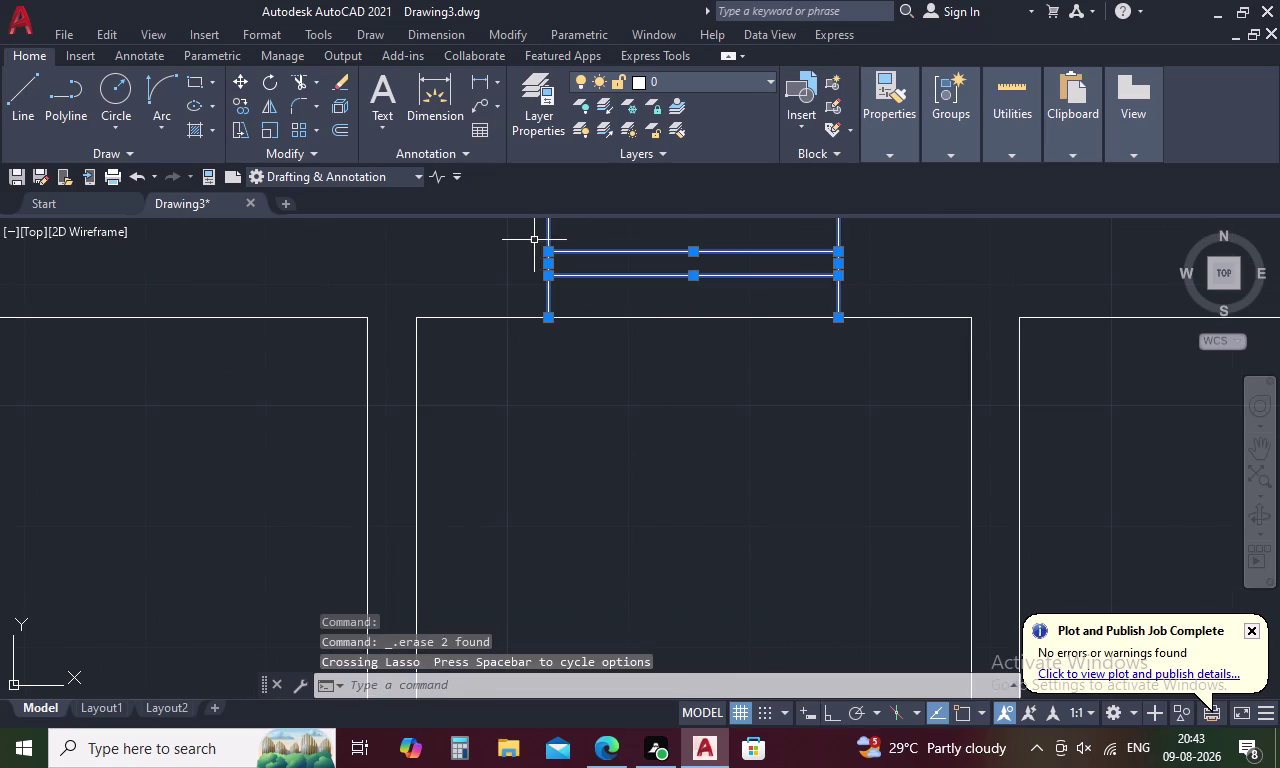
Copy the middle top window onto the right-hand wall.
scroll(down, 3)
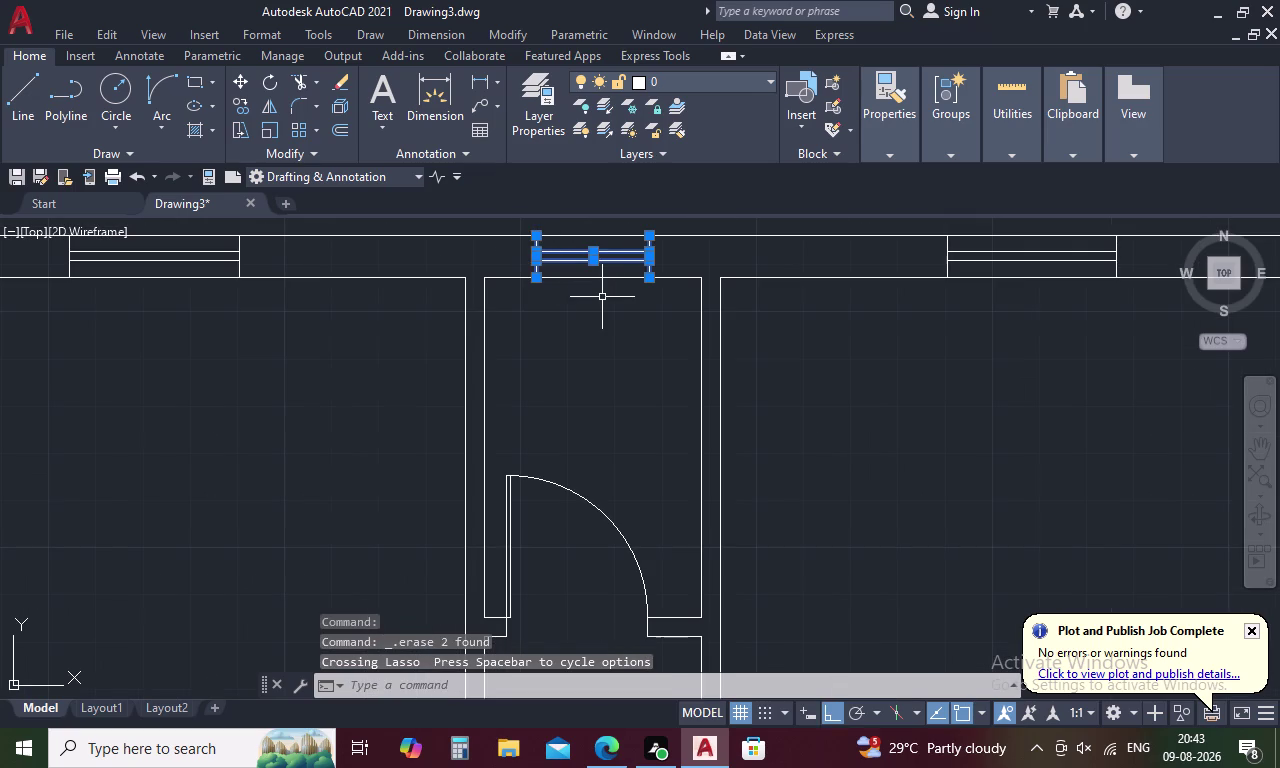
right_click(602, 297)
click(699, 440)
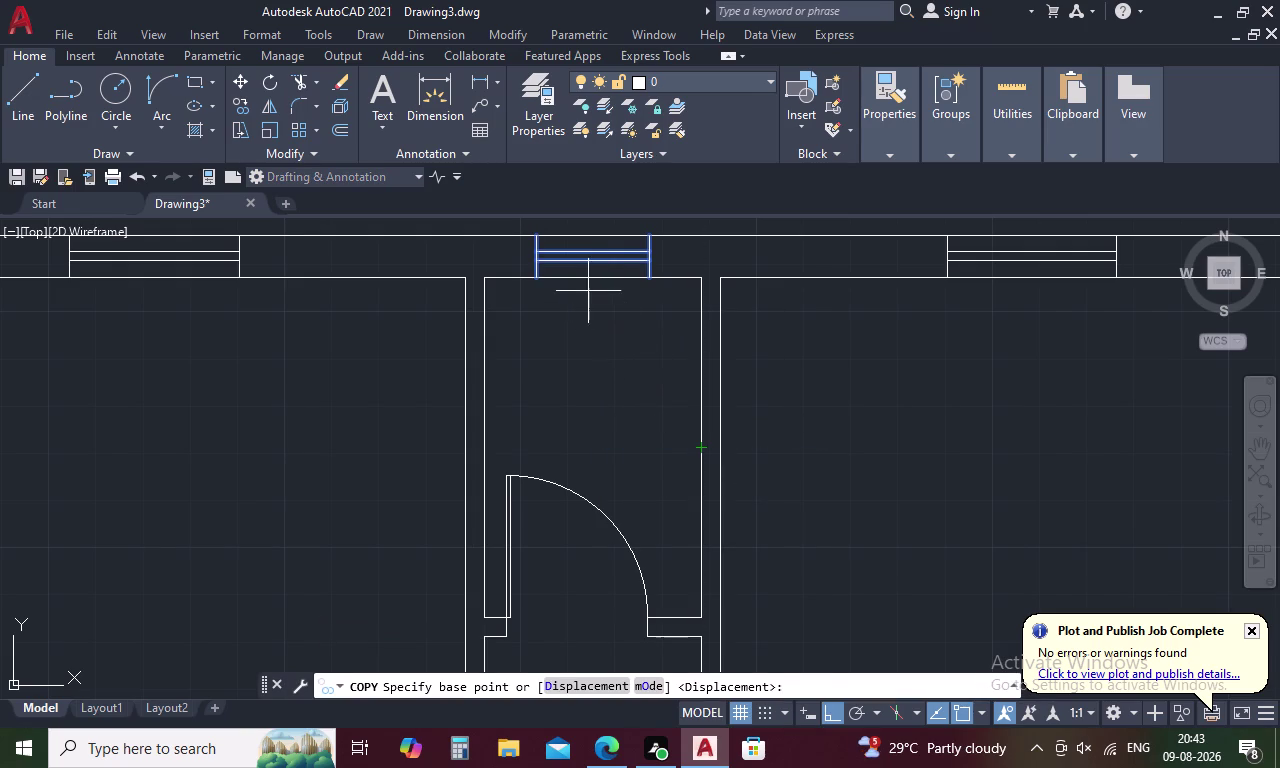
click(595, 278)
scroll(down, 3)
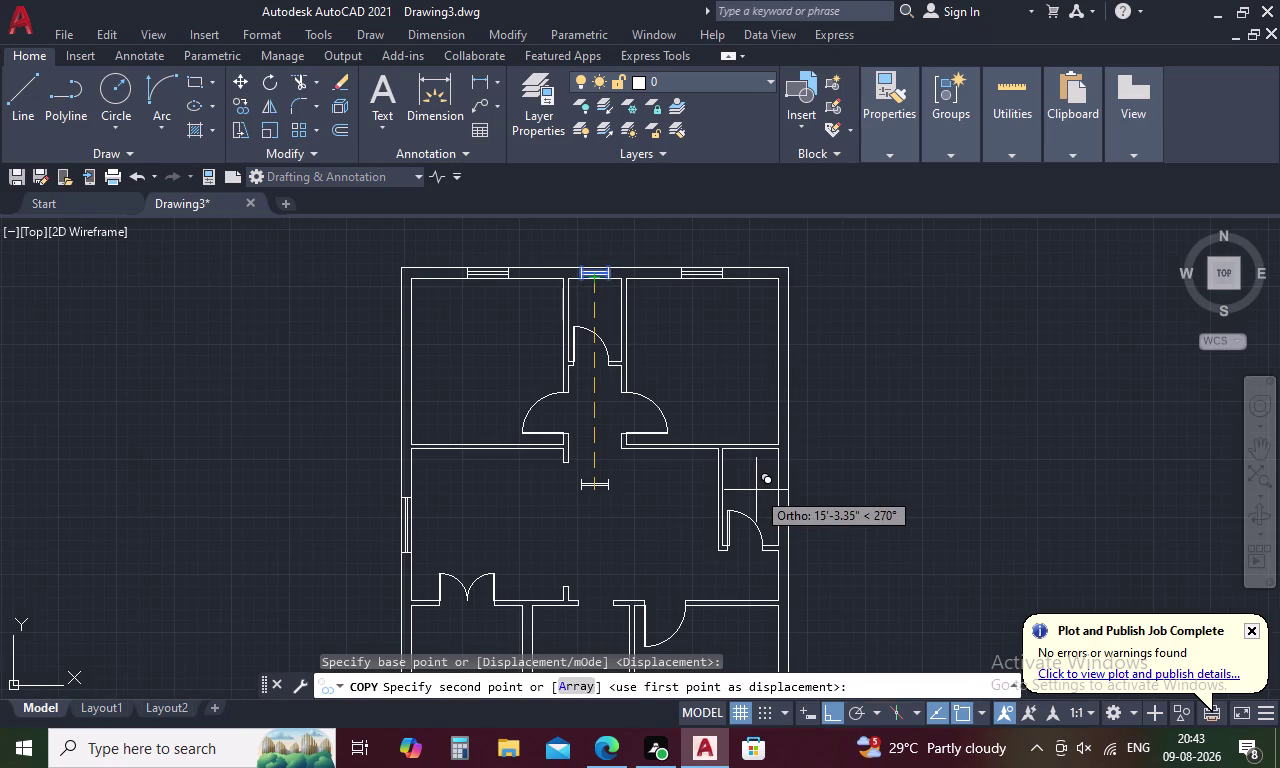
click(779, 498)
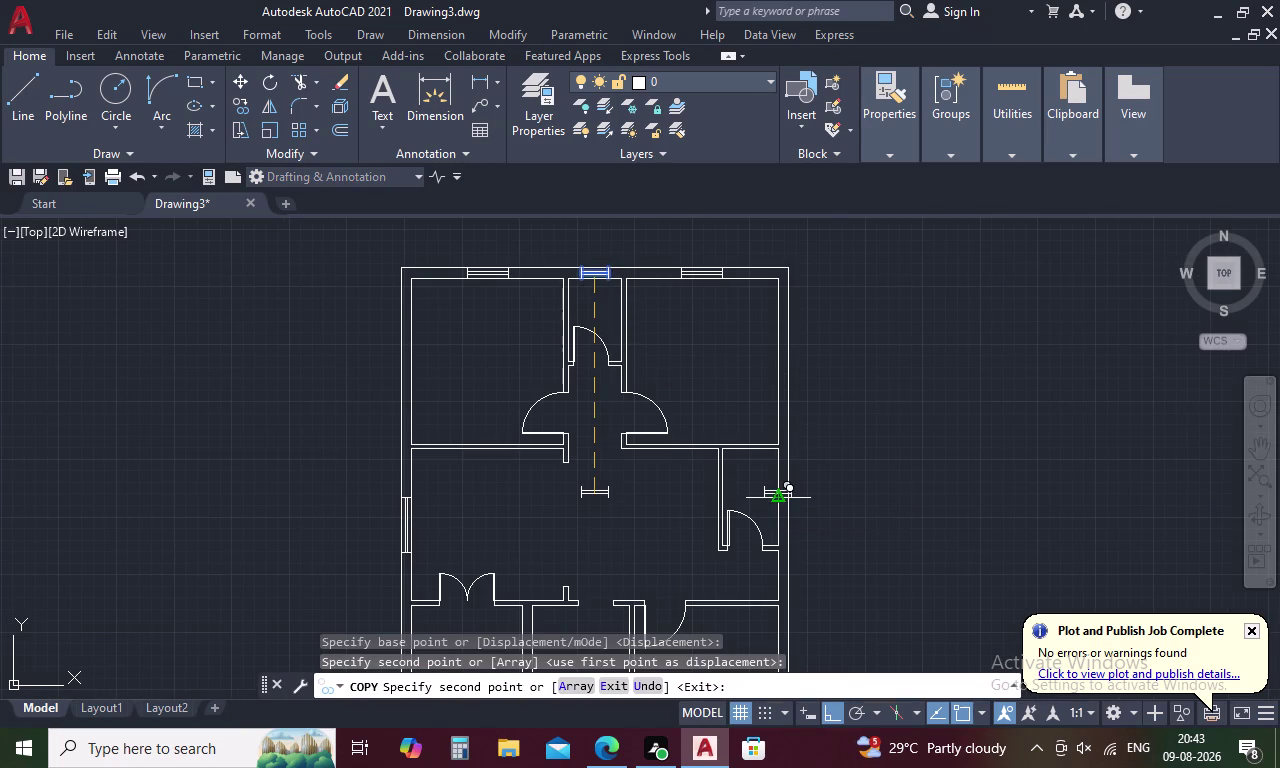
key(Escape)
Rotate the copied window 270° so it stands upright in the wall.
scroll(up, 3)
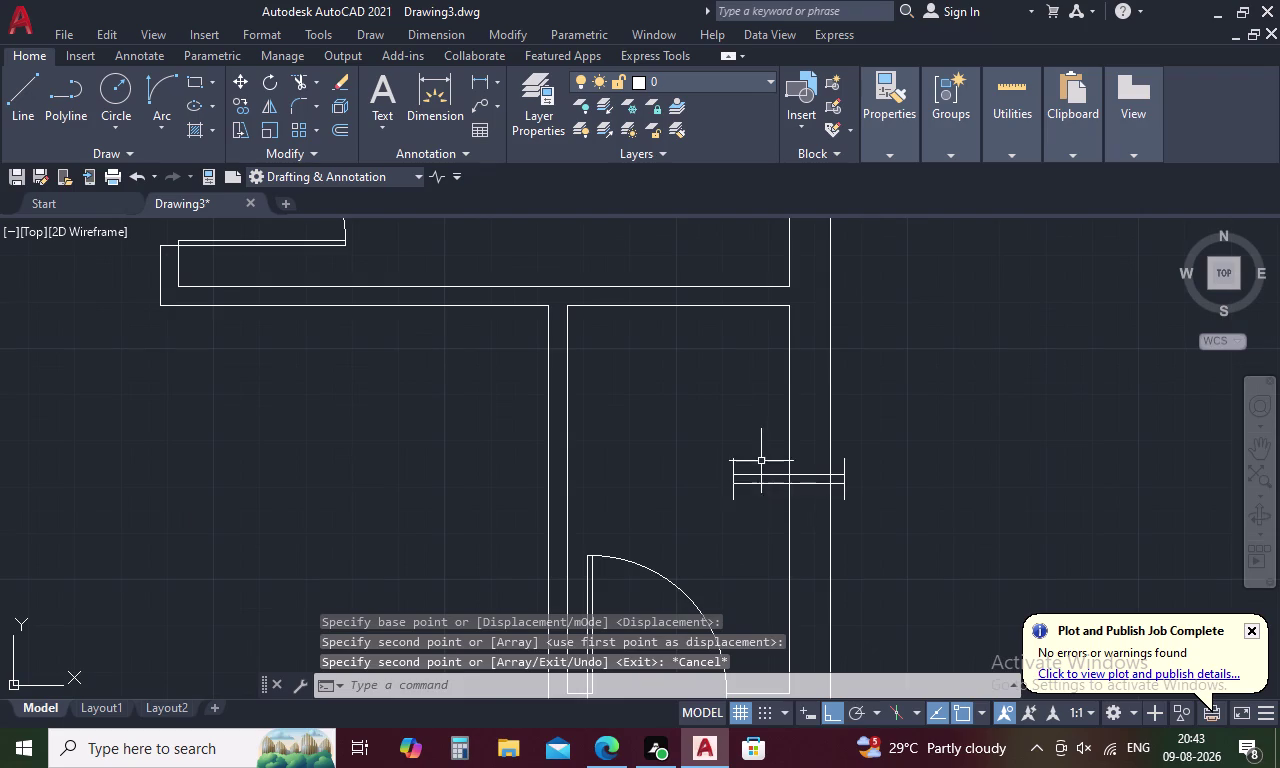
drag(761, 453, 649, 446)
drag(852, 512, 844, 479)
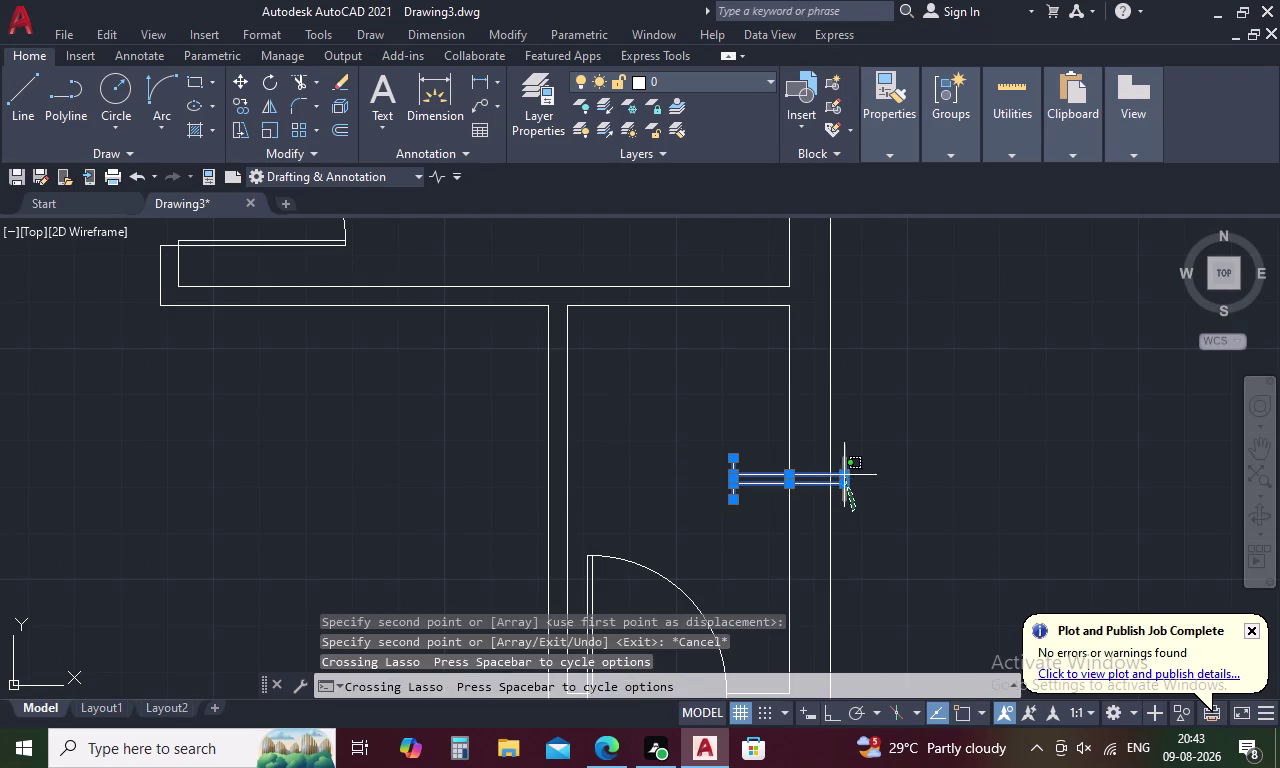
drag(844, 479, 841, 455)
right_click(886, 441)
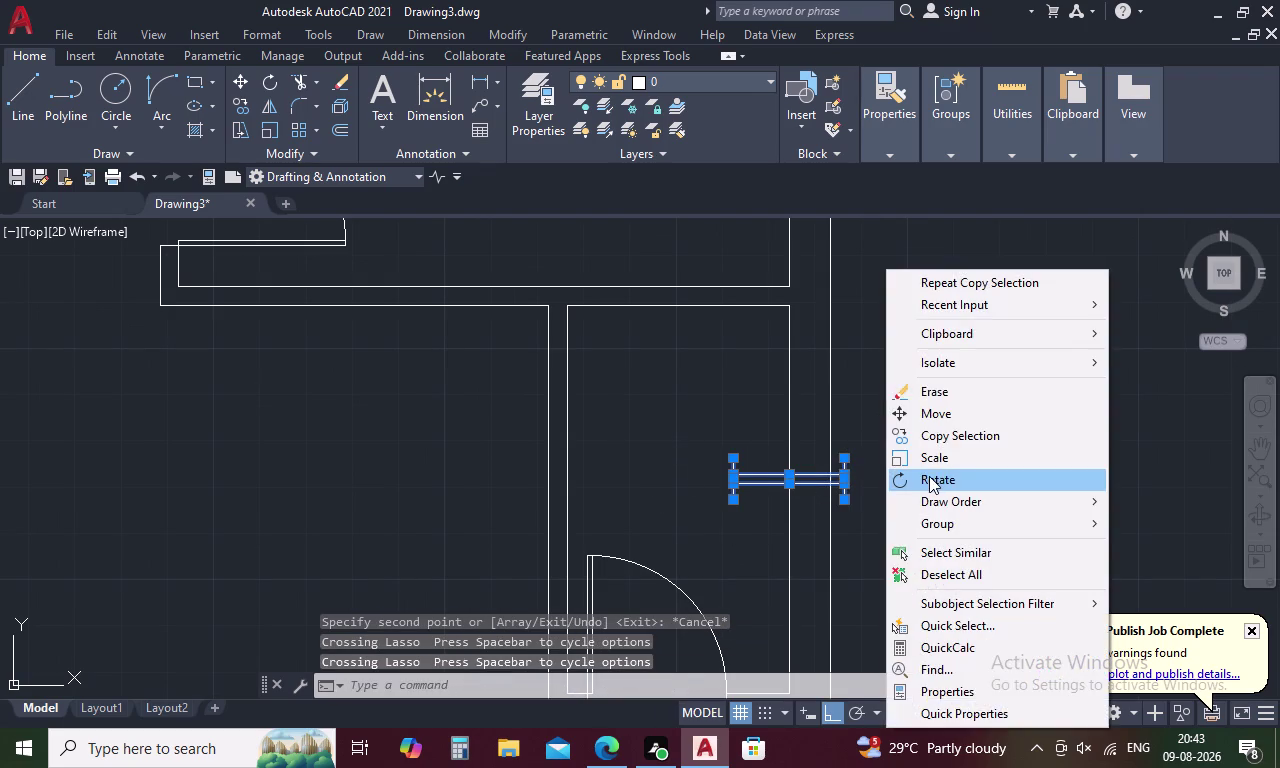
click(929, 476)
click(788, 496)
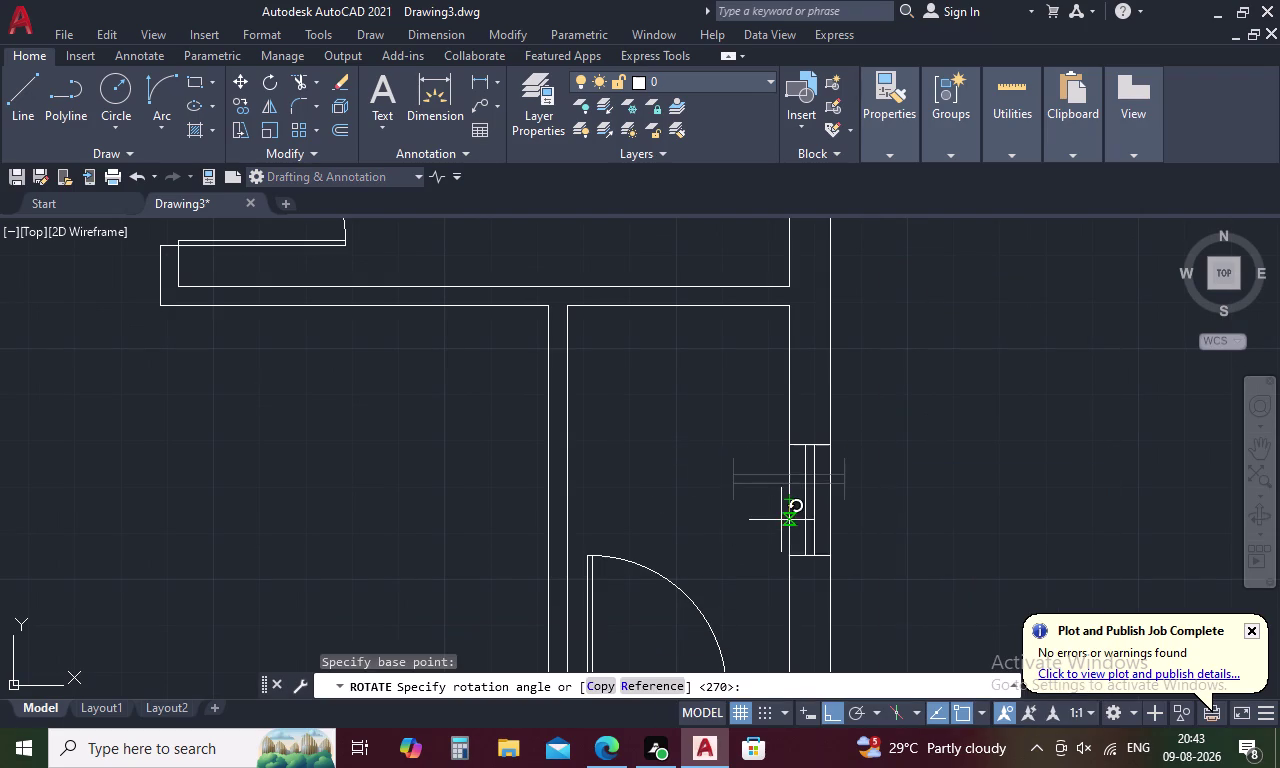
click(773, 530)
Zoom out to the whole floor plan and cancel the leftover rotate prompt.
scroll(down, 3)
middle_drag(772, 527, 776, 427)
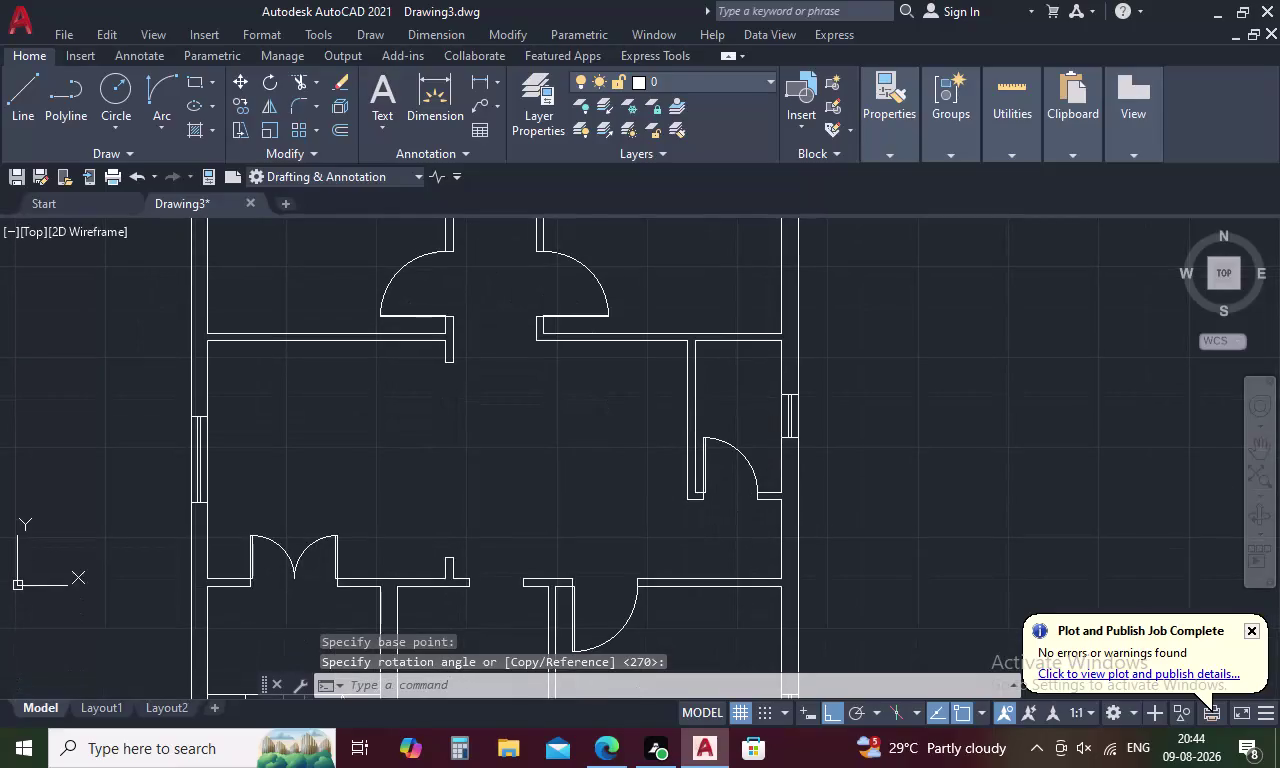
scroll(down, 3)
scroll(down, 3)
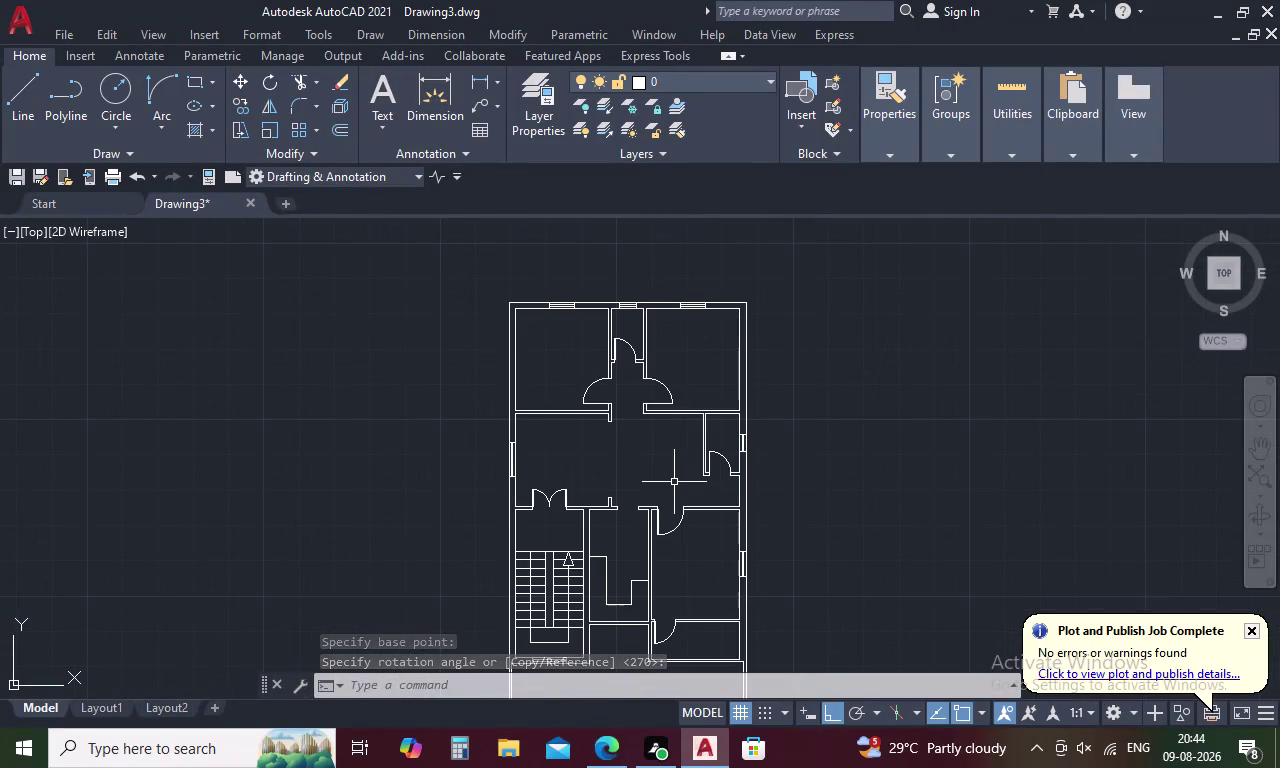
scroll(down, 3)
middle_drag(674, 466, 657, 401)
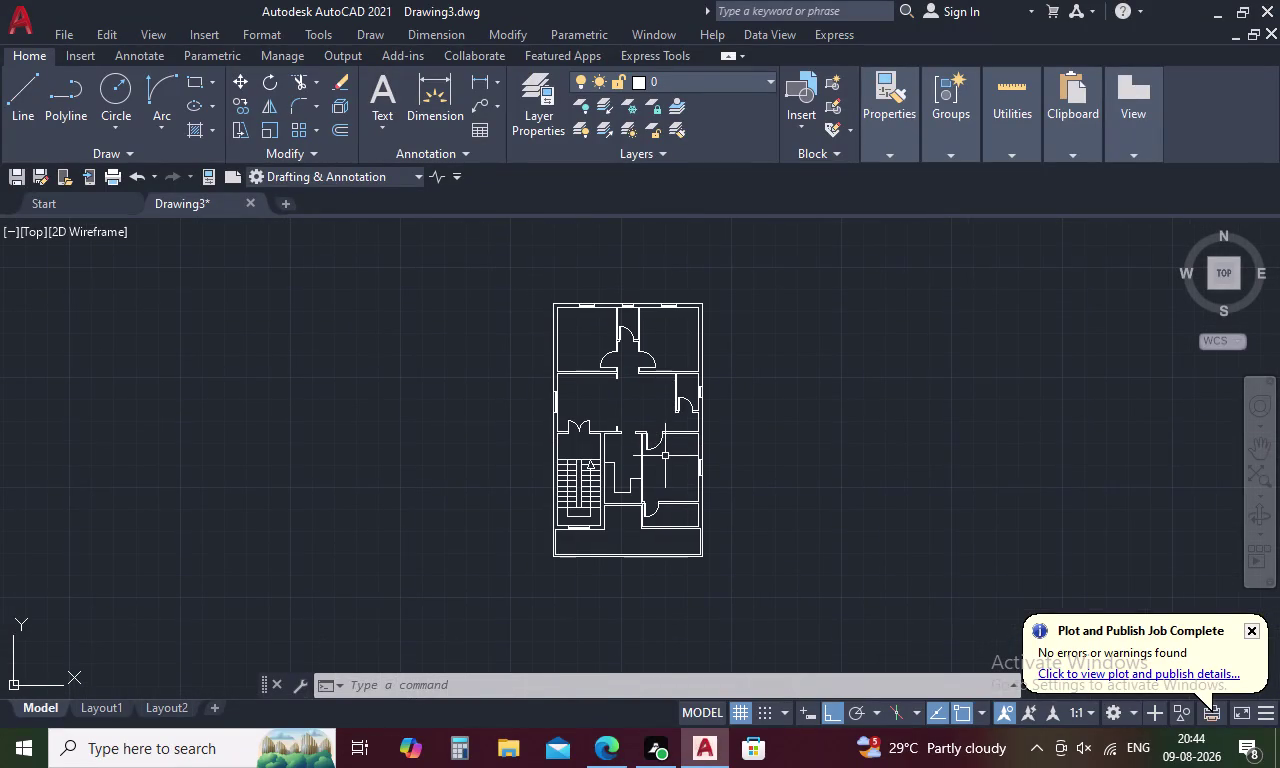
key(Escape)
Use LT to load ACAD_ISO02W100 in the Linetype Manager.
key(l)
key(t)
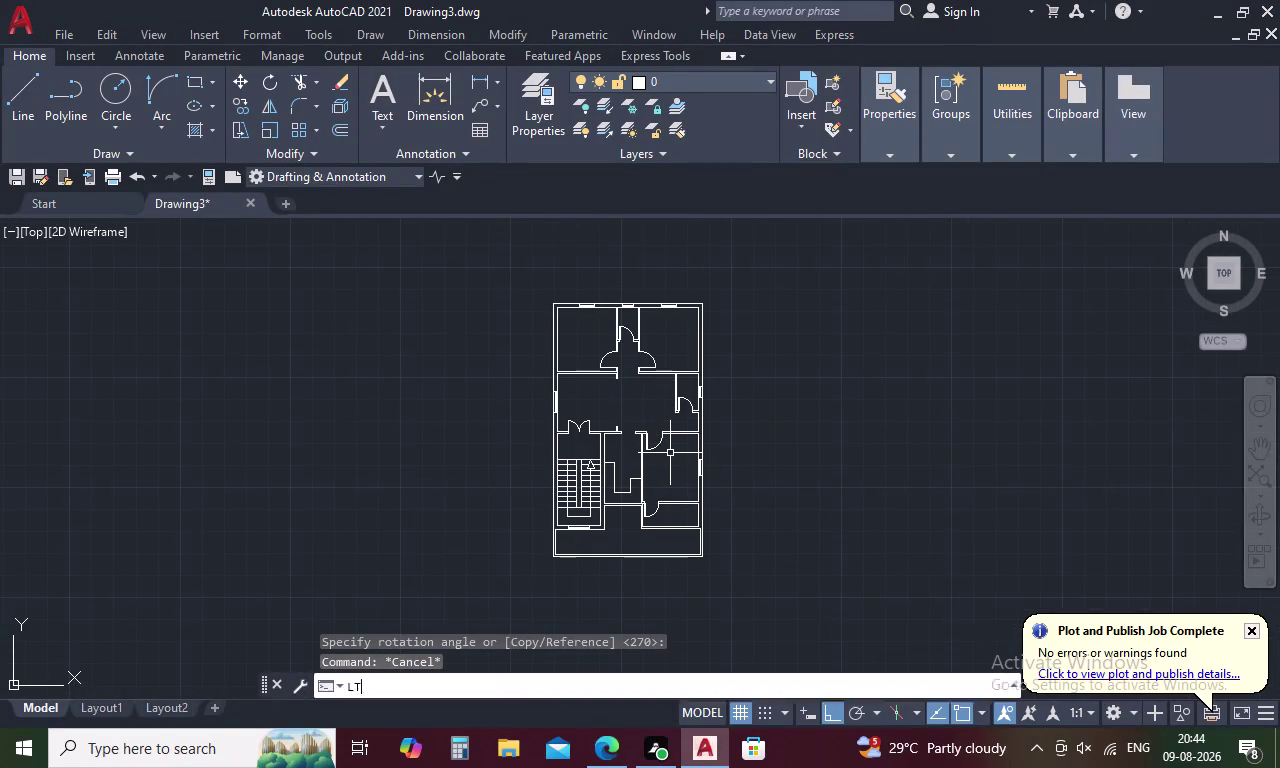
key(space)
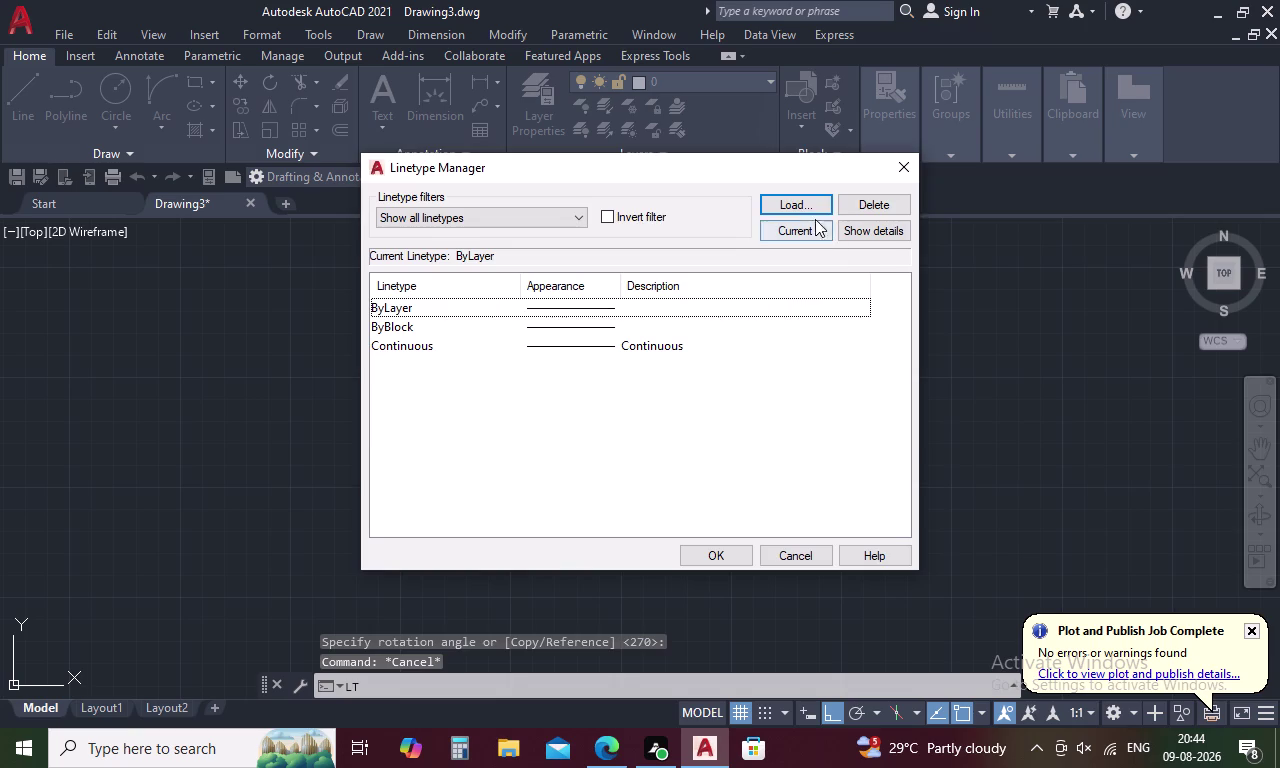
click(809, 195)
click(737, 338)
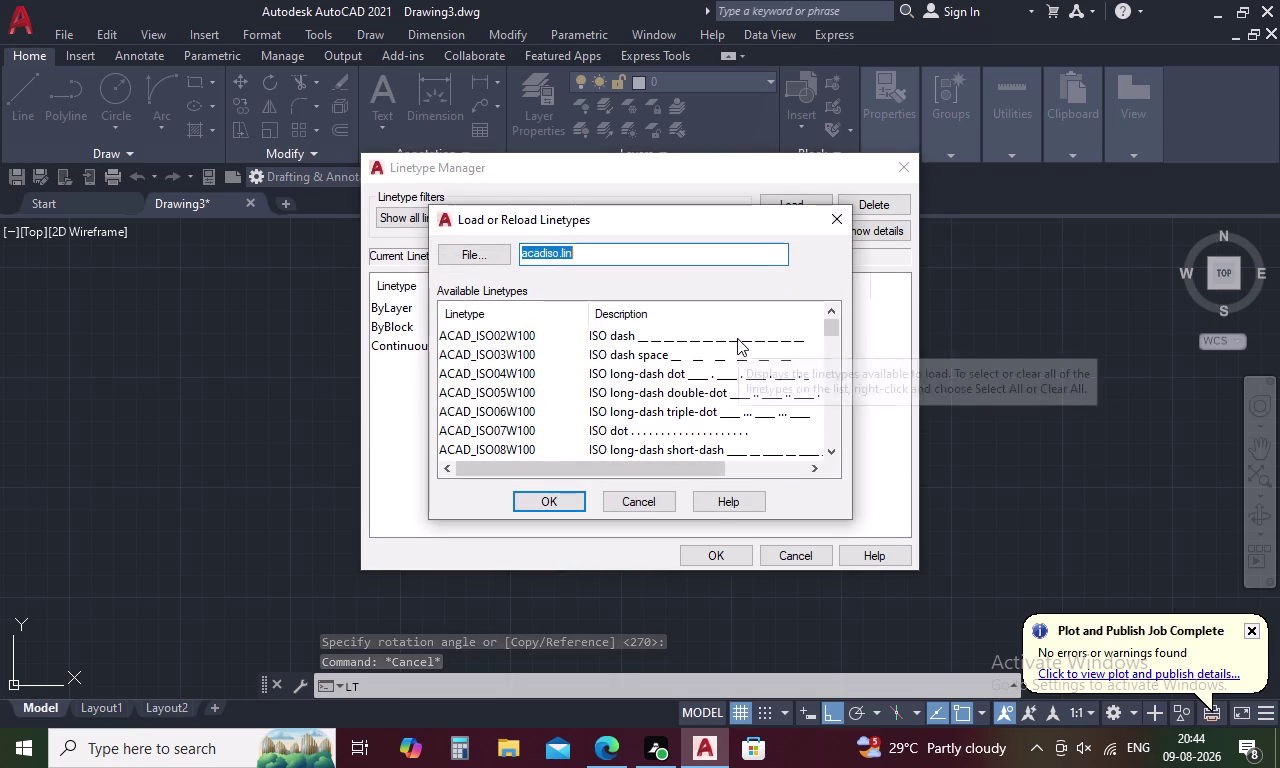
click(712, 551)
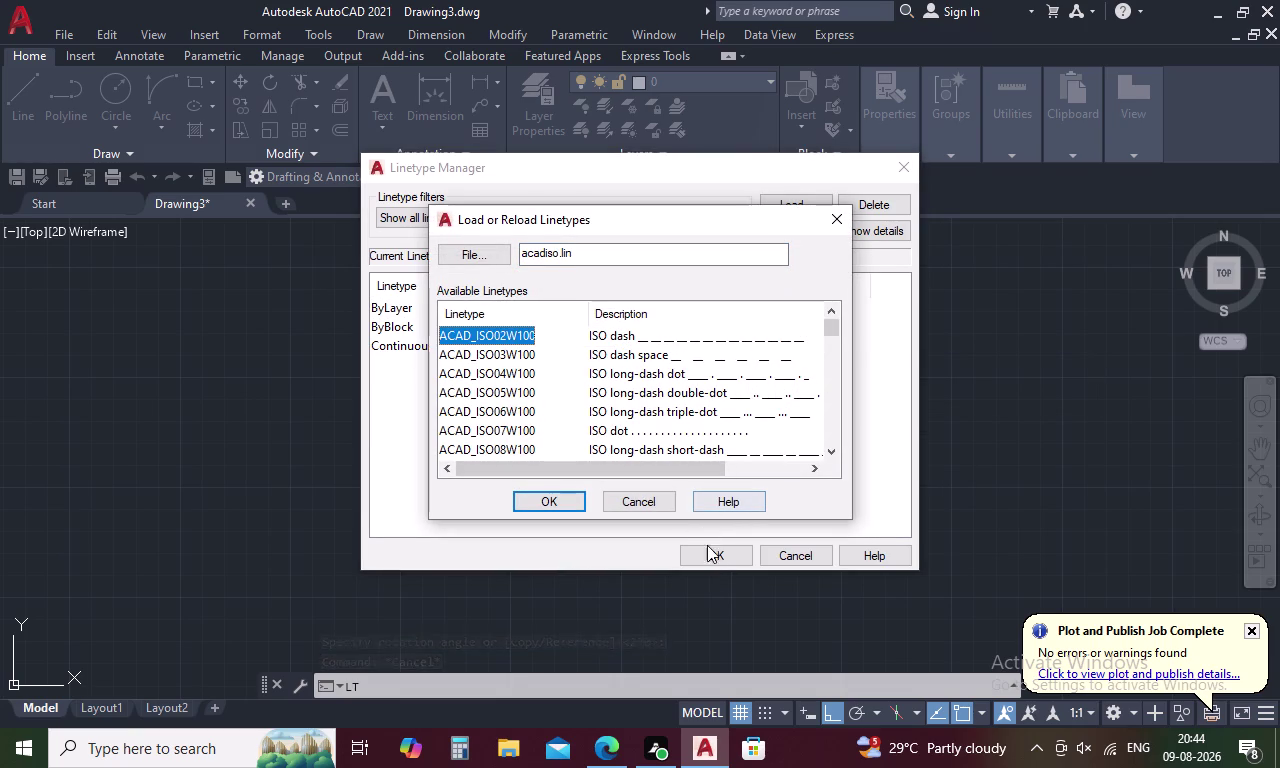
click(571, 497)
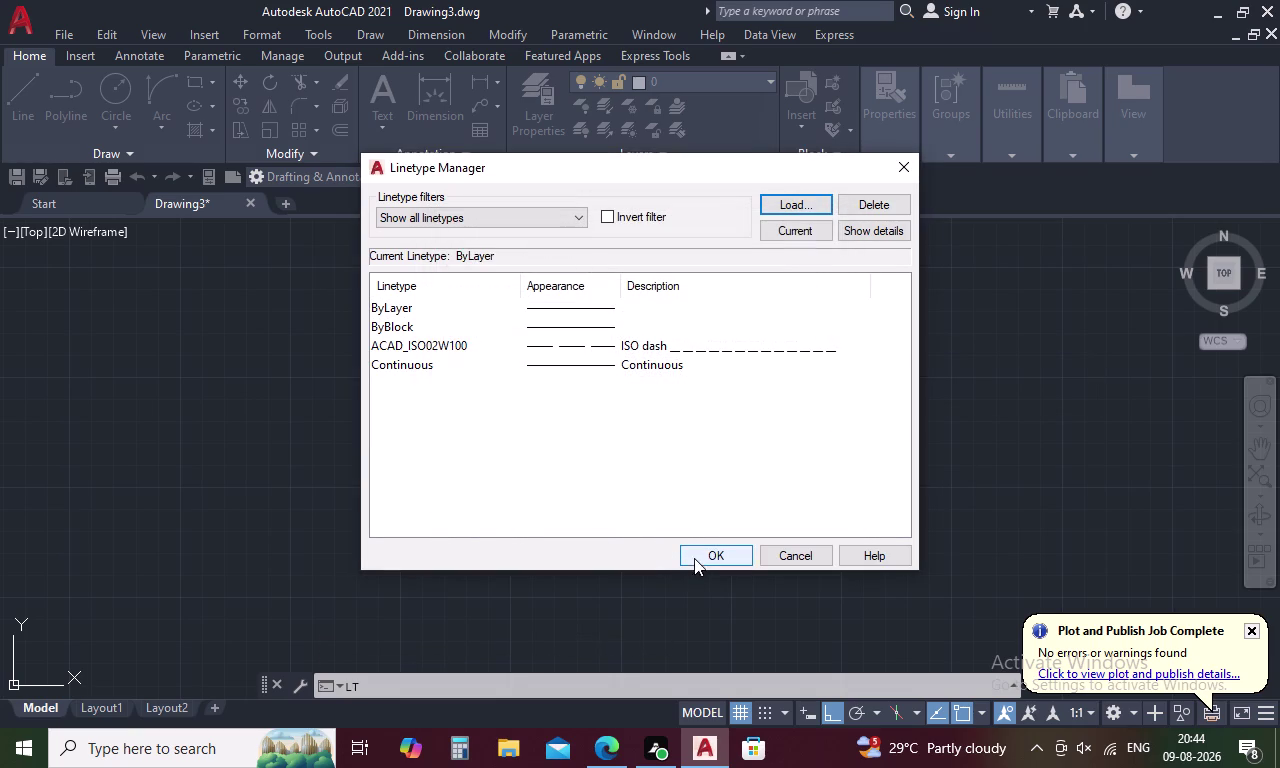
click(699, 559)
Select the right-wall window's inner lines and show their properties.
scroll(up, 3)
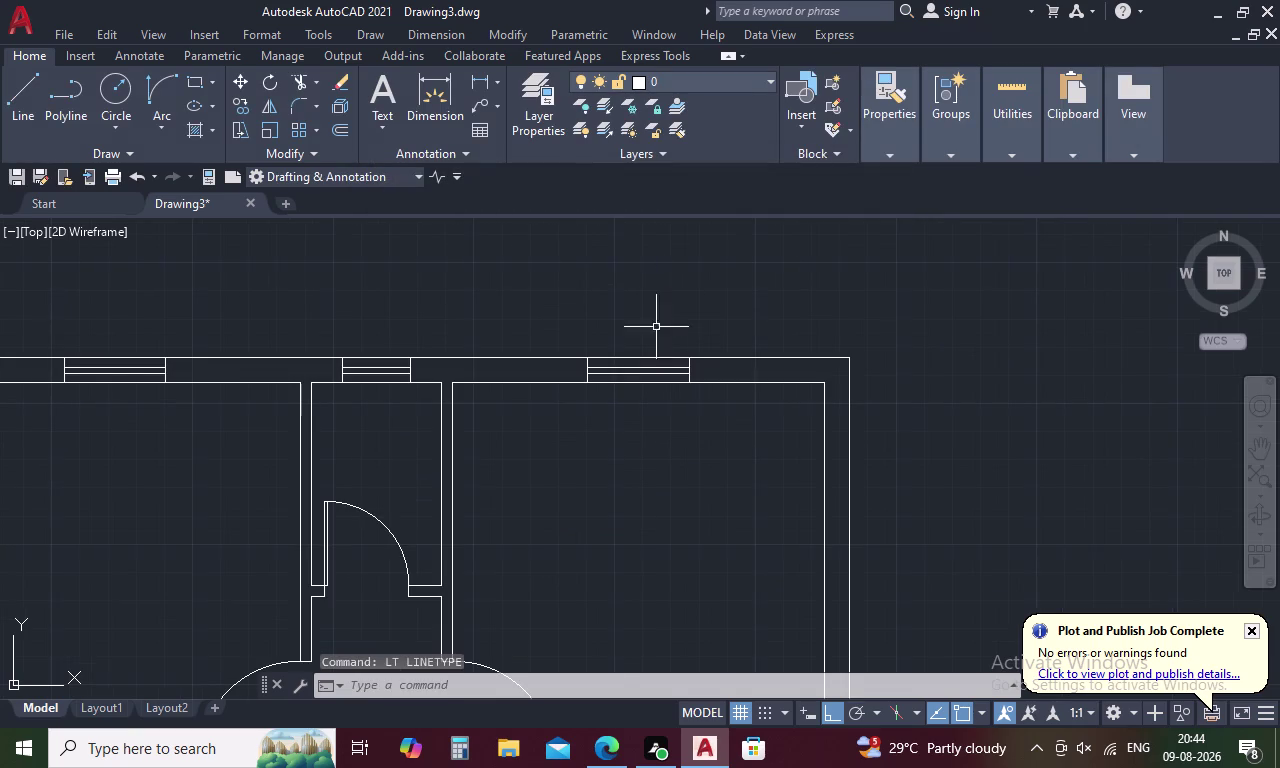
scroll(up, 3)
drag(376, 352, 377, 352)
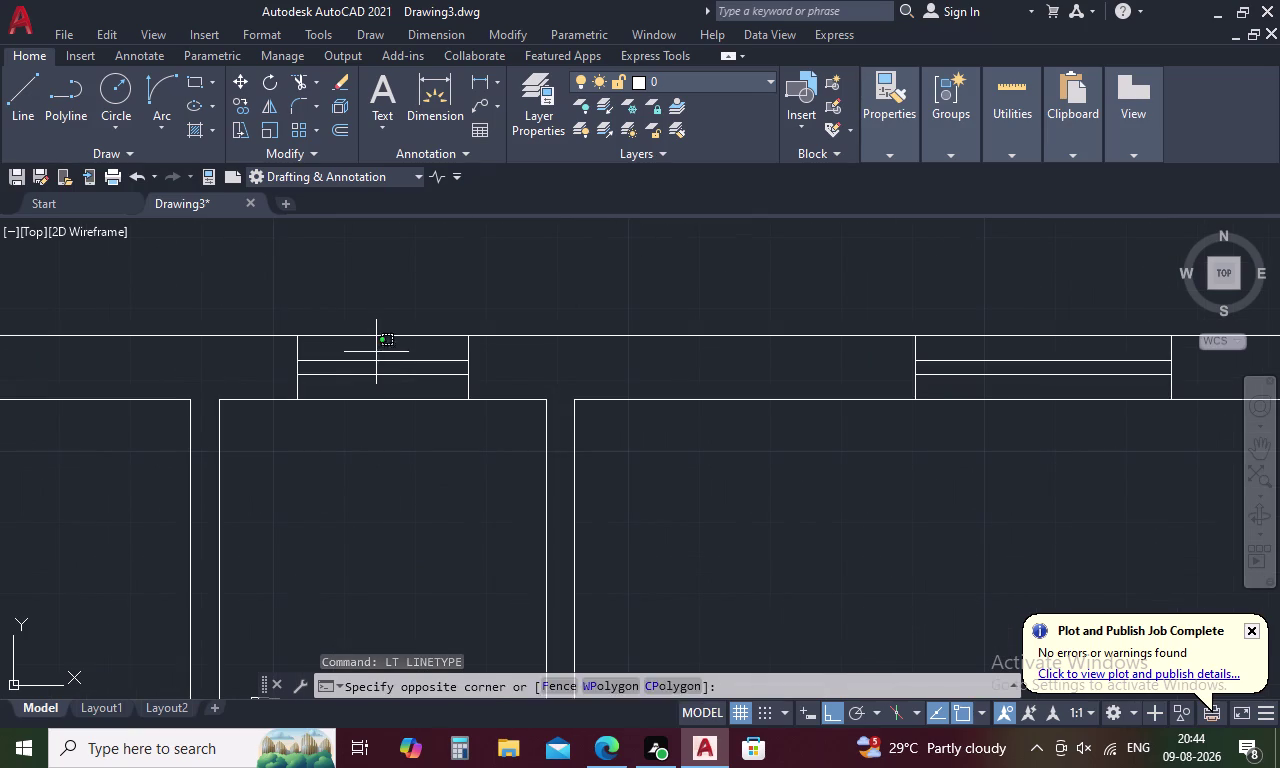
drag(377, 352, 359, 379)
scroll(down, 3)
middle_drag(524, 496, 640, 279)
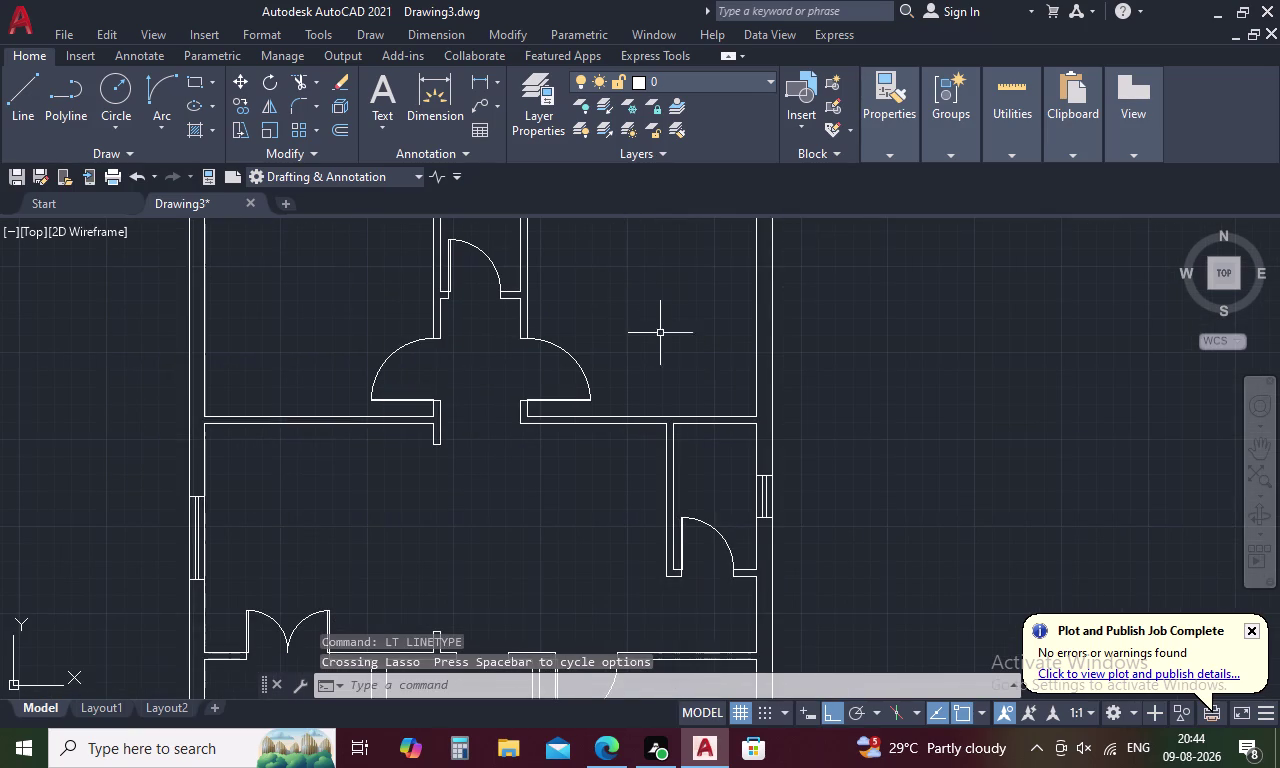
scroll(up, 3)
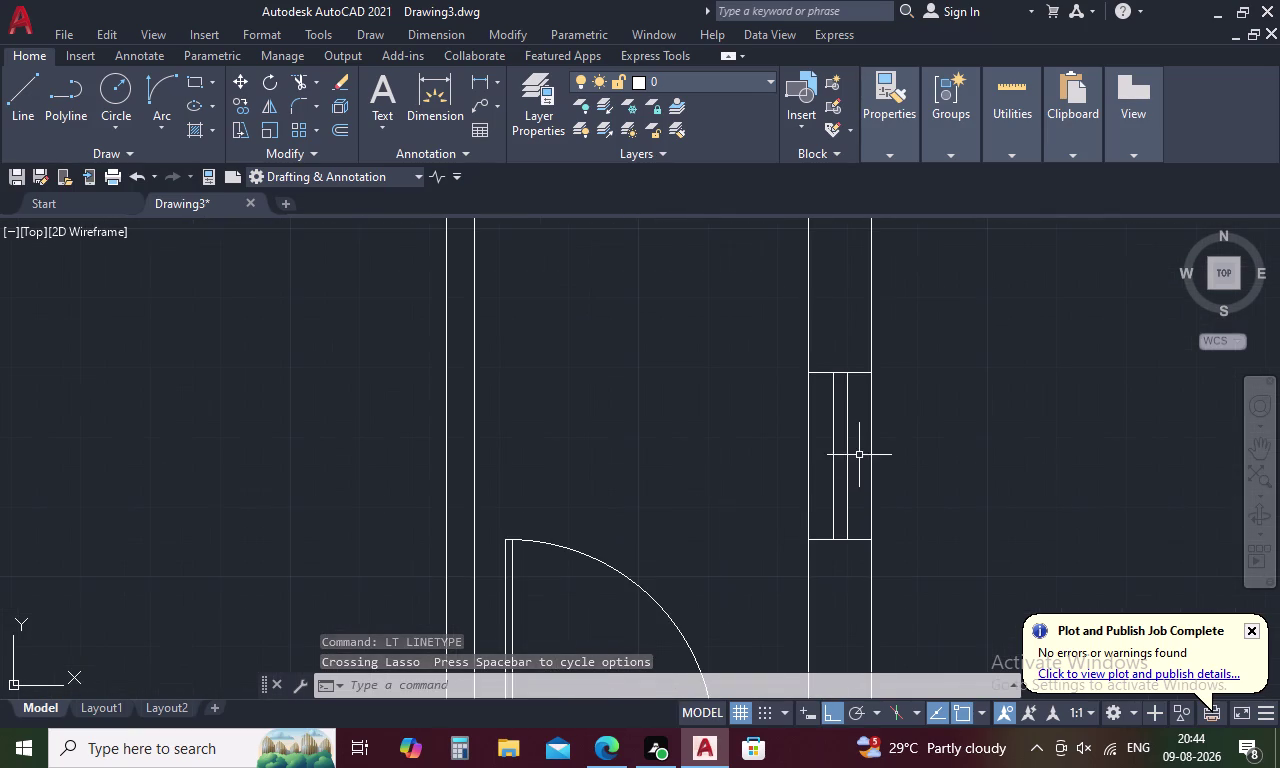
drag(859, 450, 829, 484)
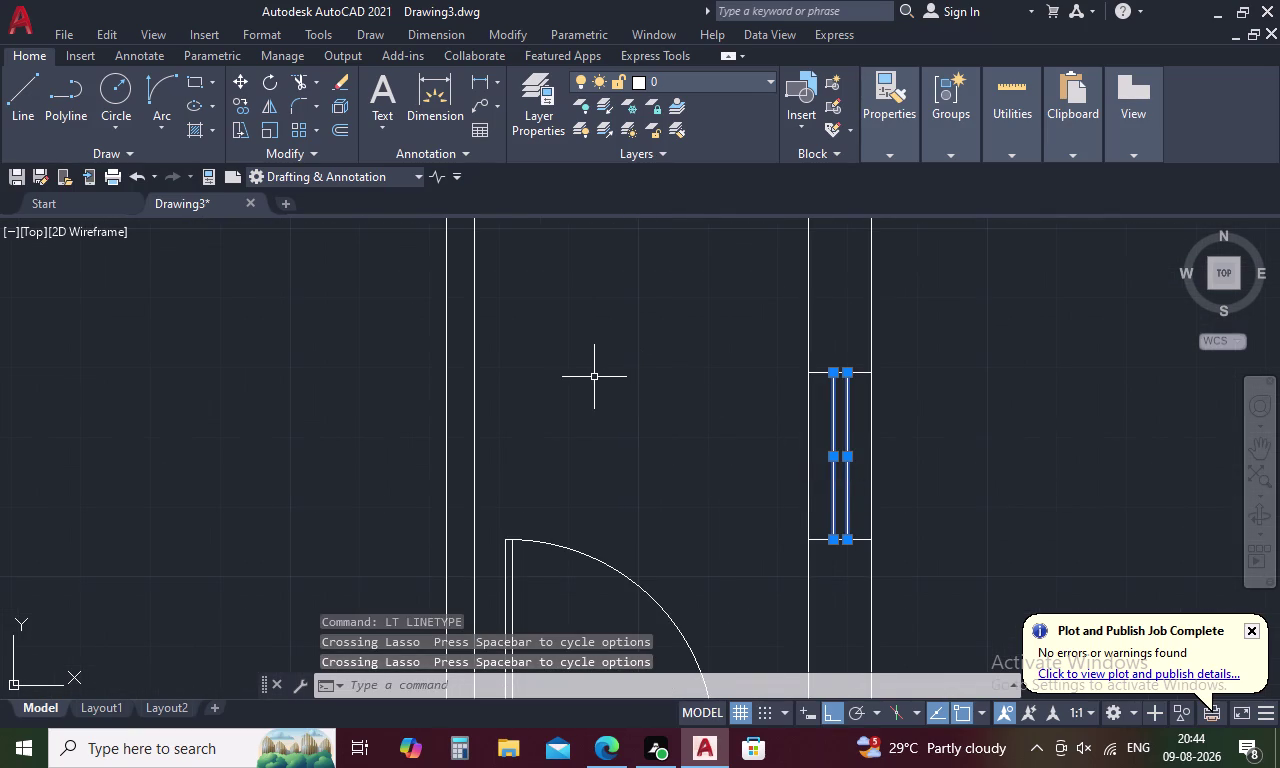
key(ctrl+1)
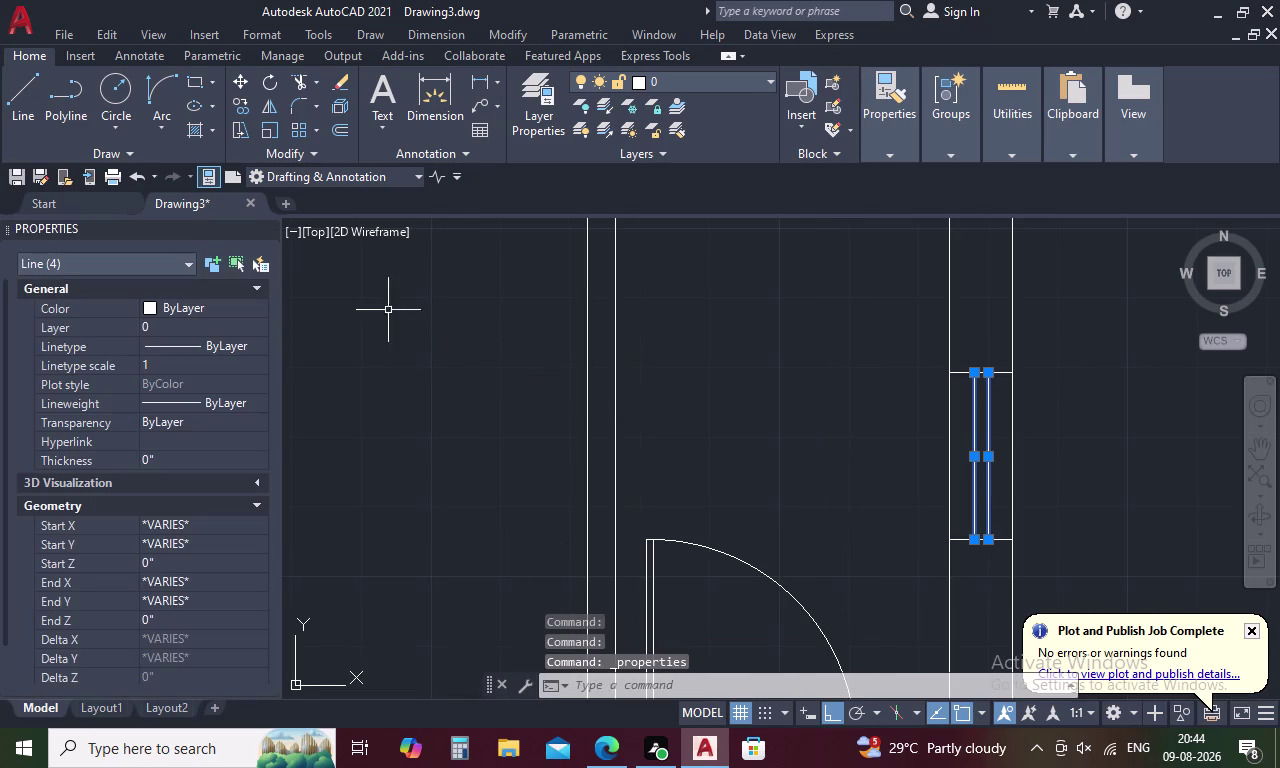
Change the inner window lines' linetype to the dashed ISO linetype.
click(256, 310)
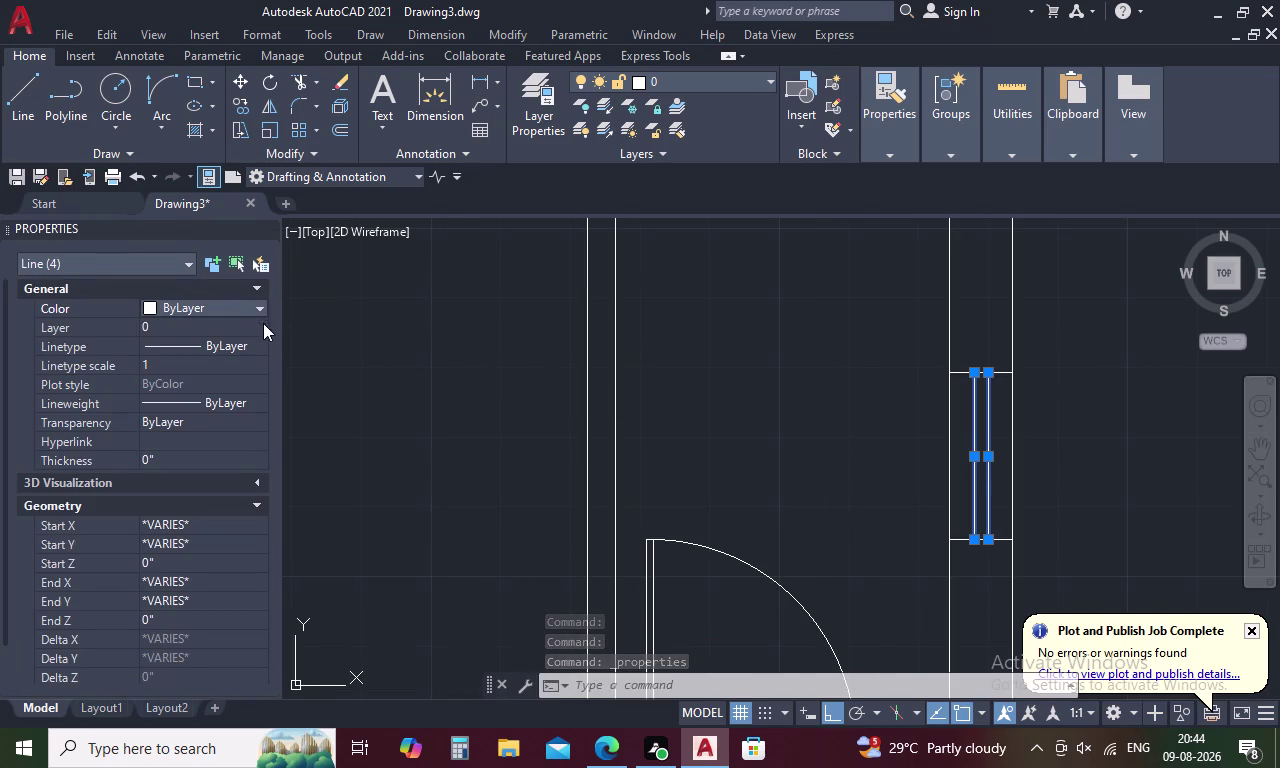
click(251, 343)
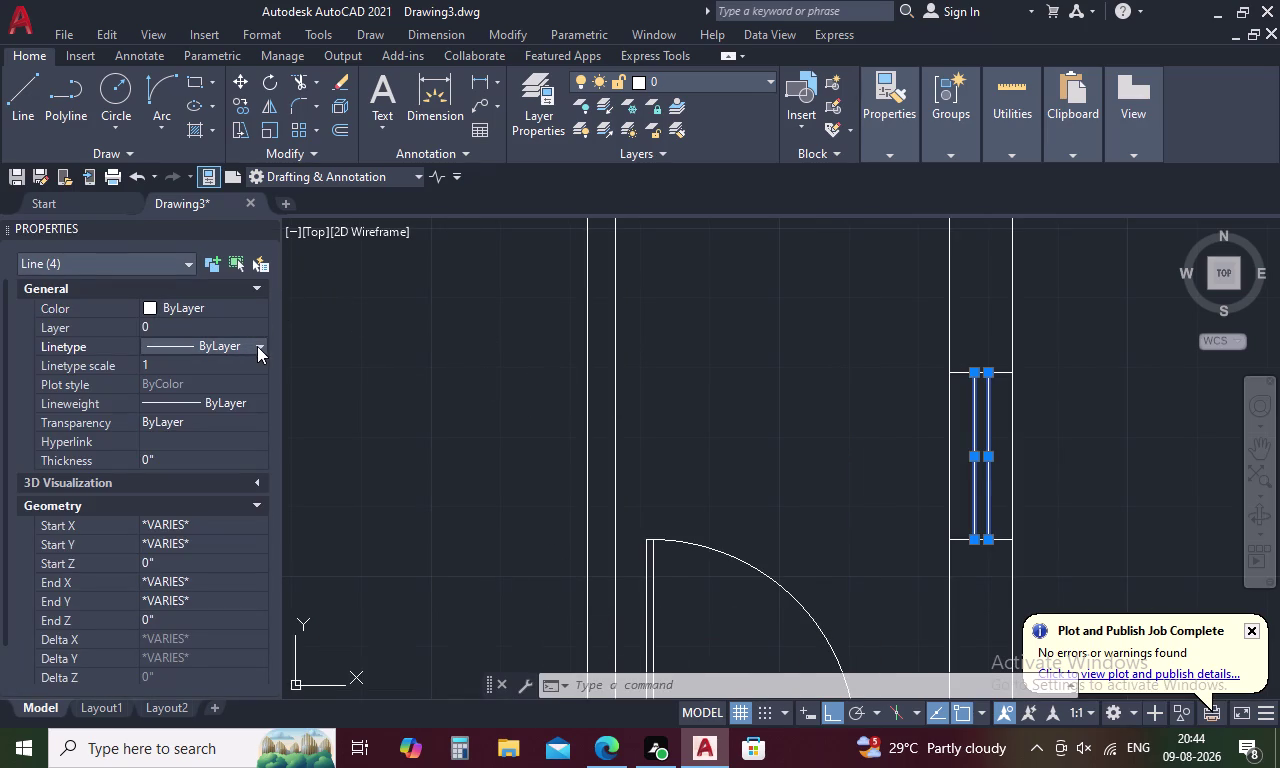
click(257, 346)
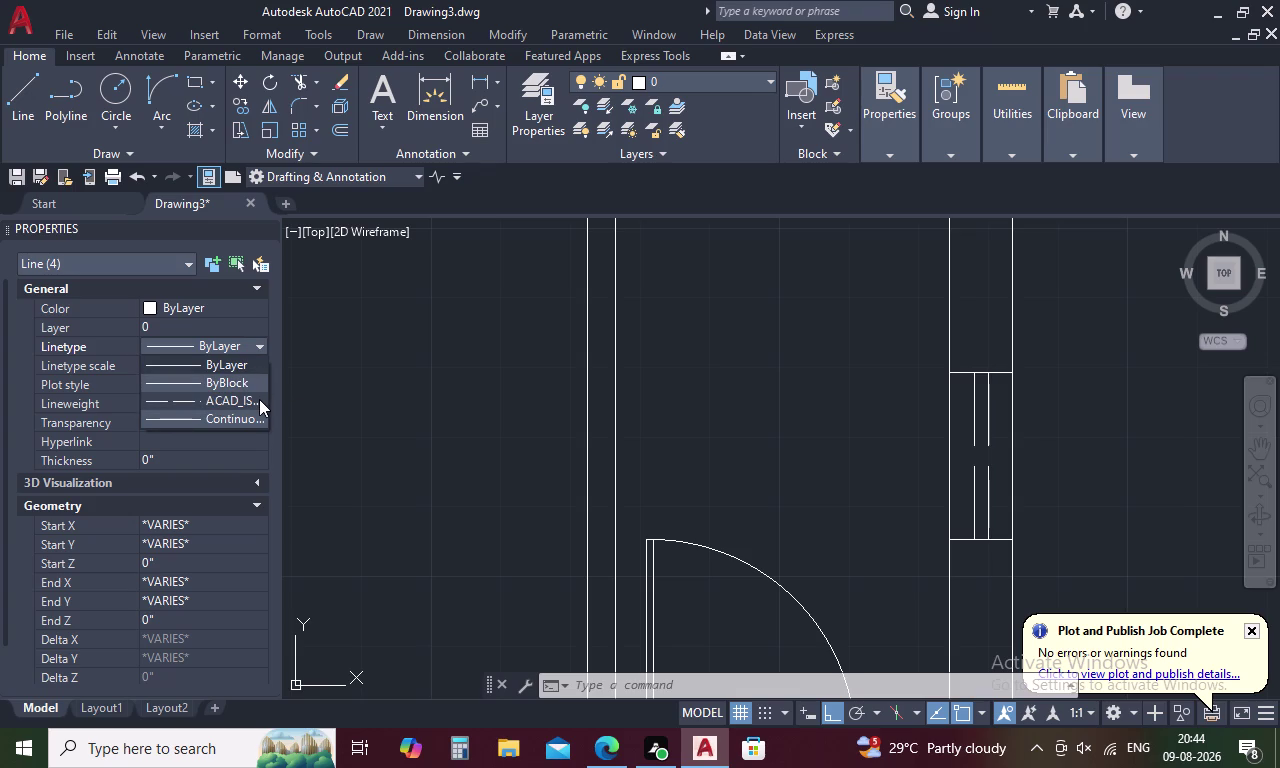
click(259, 399)
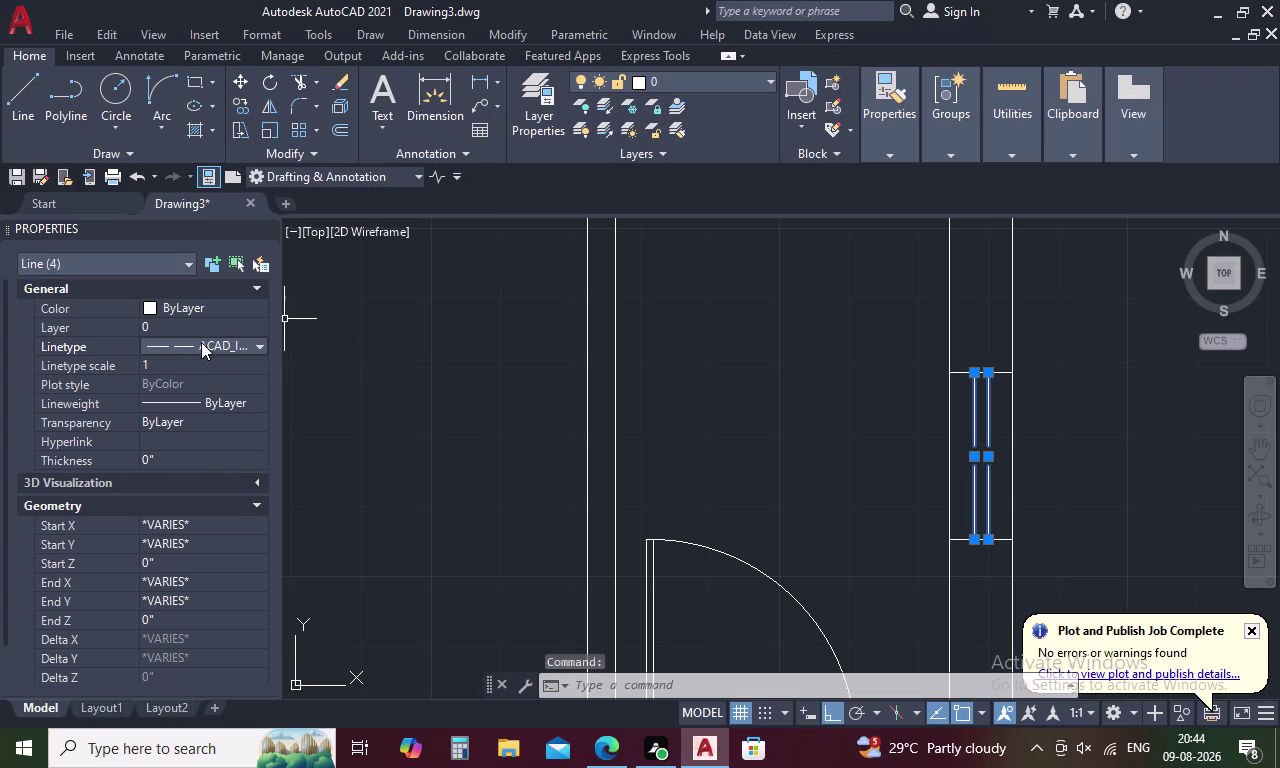
Set the lines' linetype scale to 3, then to 0.5, and deselect.
click(199, 356)
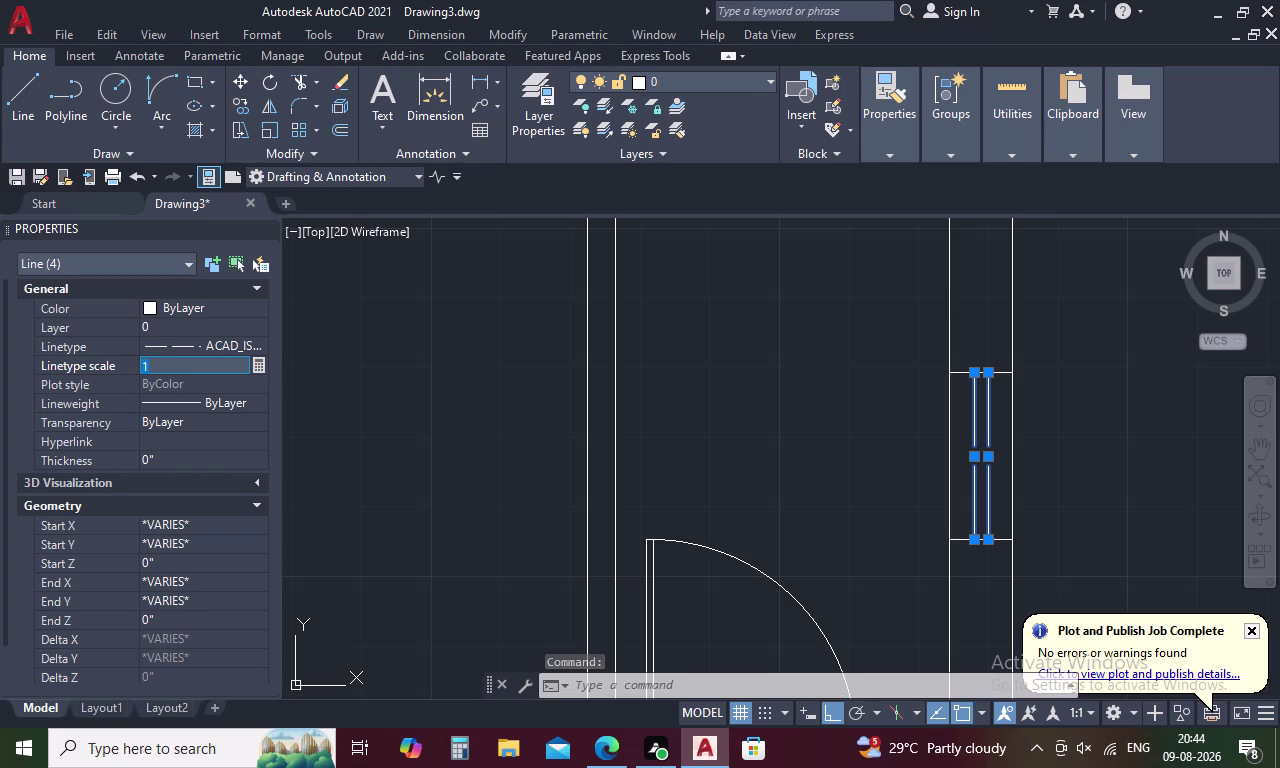
key(BackSpace)
key(3)
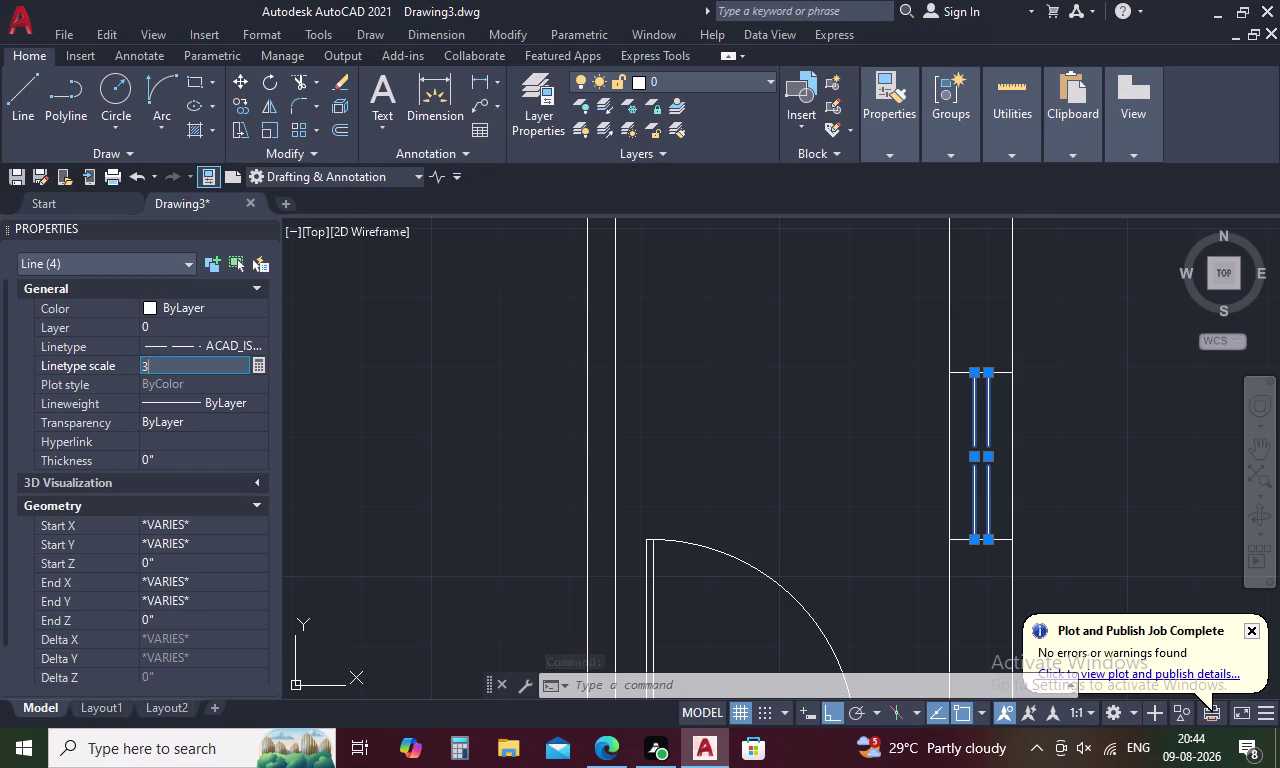
key(Return)
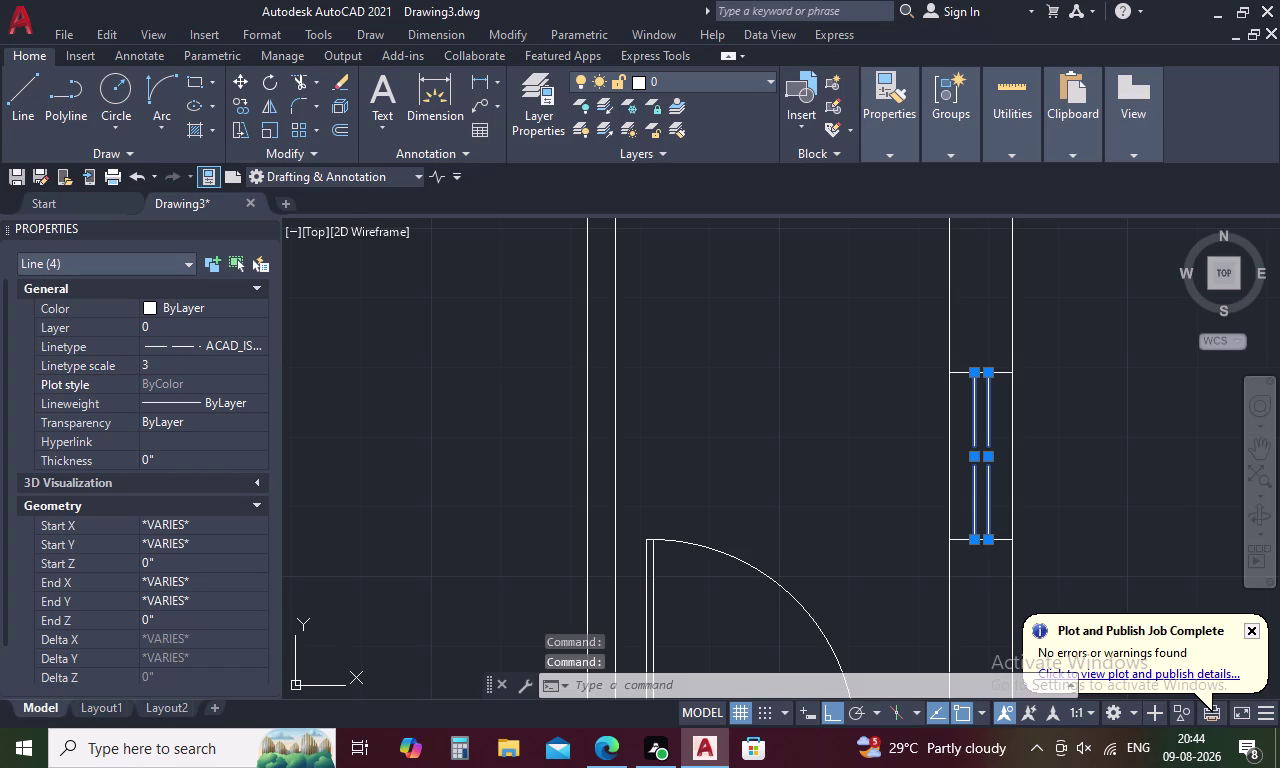
click(152, 370)
key(BackSpace)
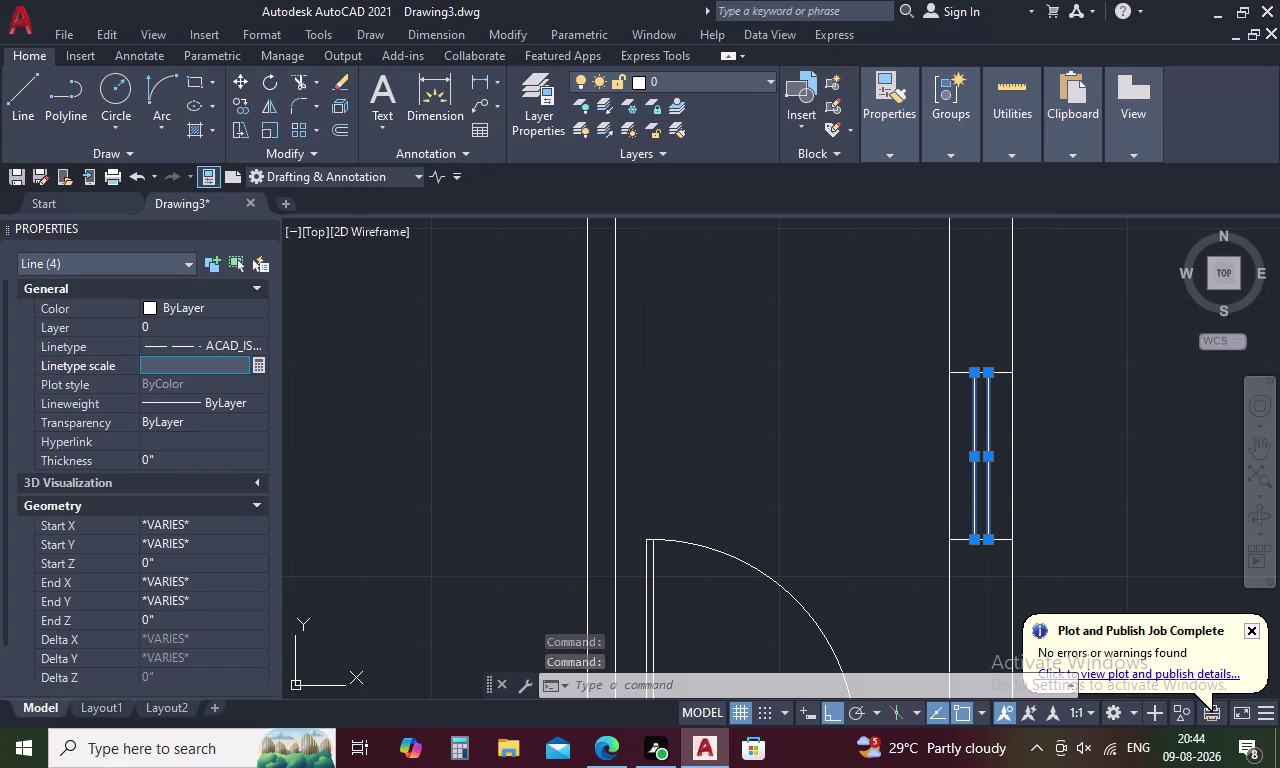
text(.5)
key(Return)
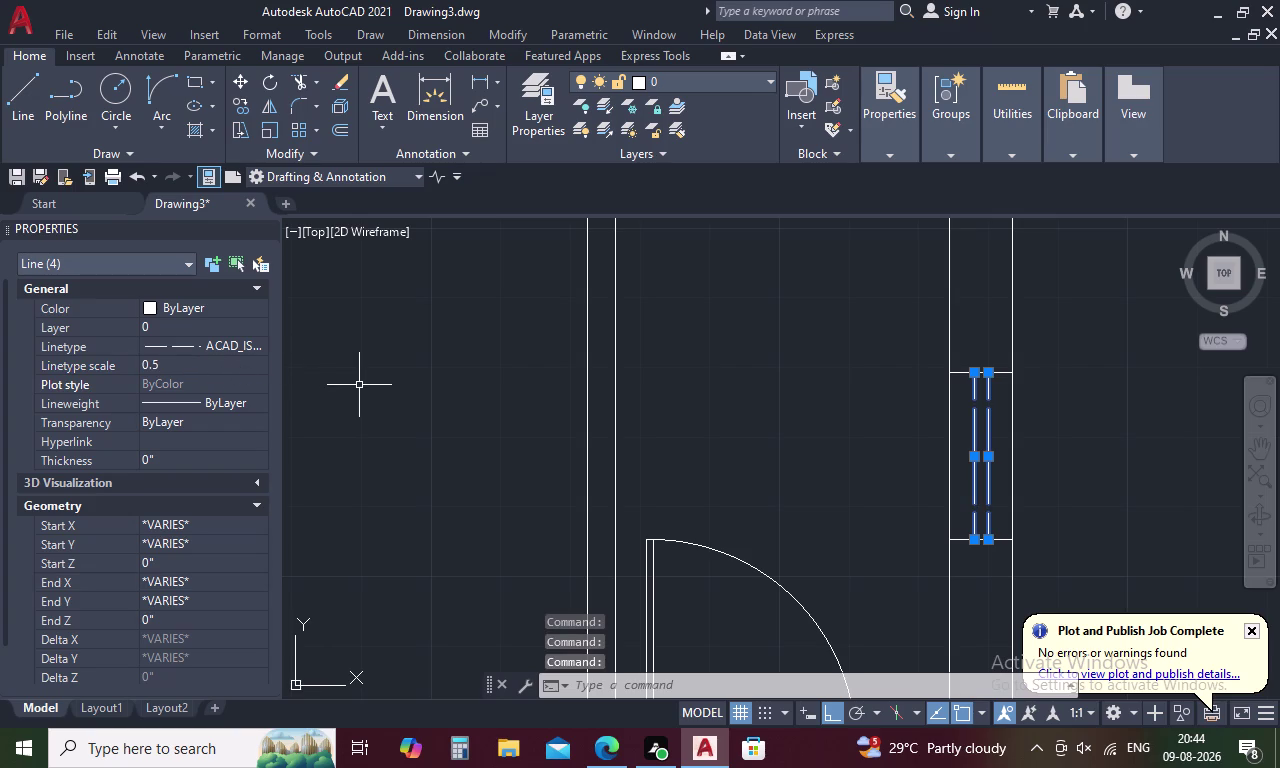
key(Escape)
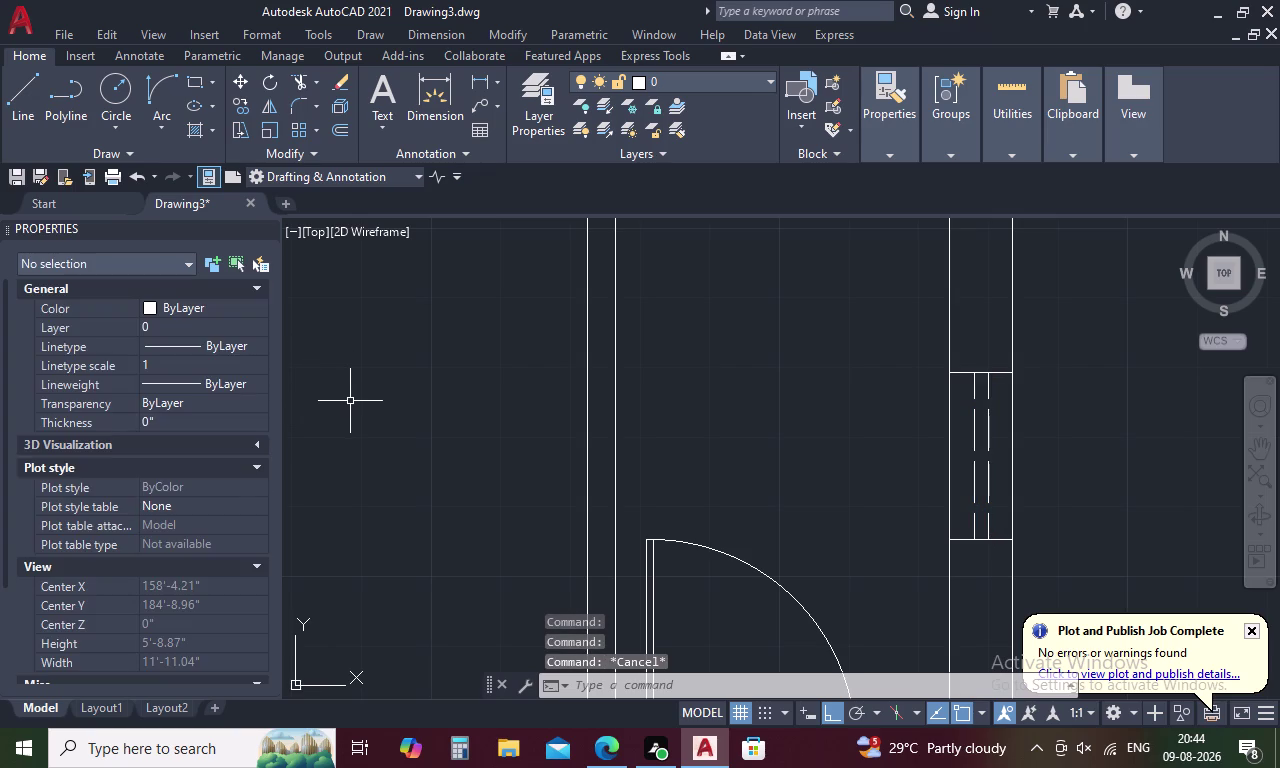
Try default linetype scales of 0.8 and then 0.9.
click(211, 368)
click(210, 364)
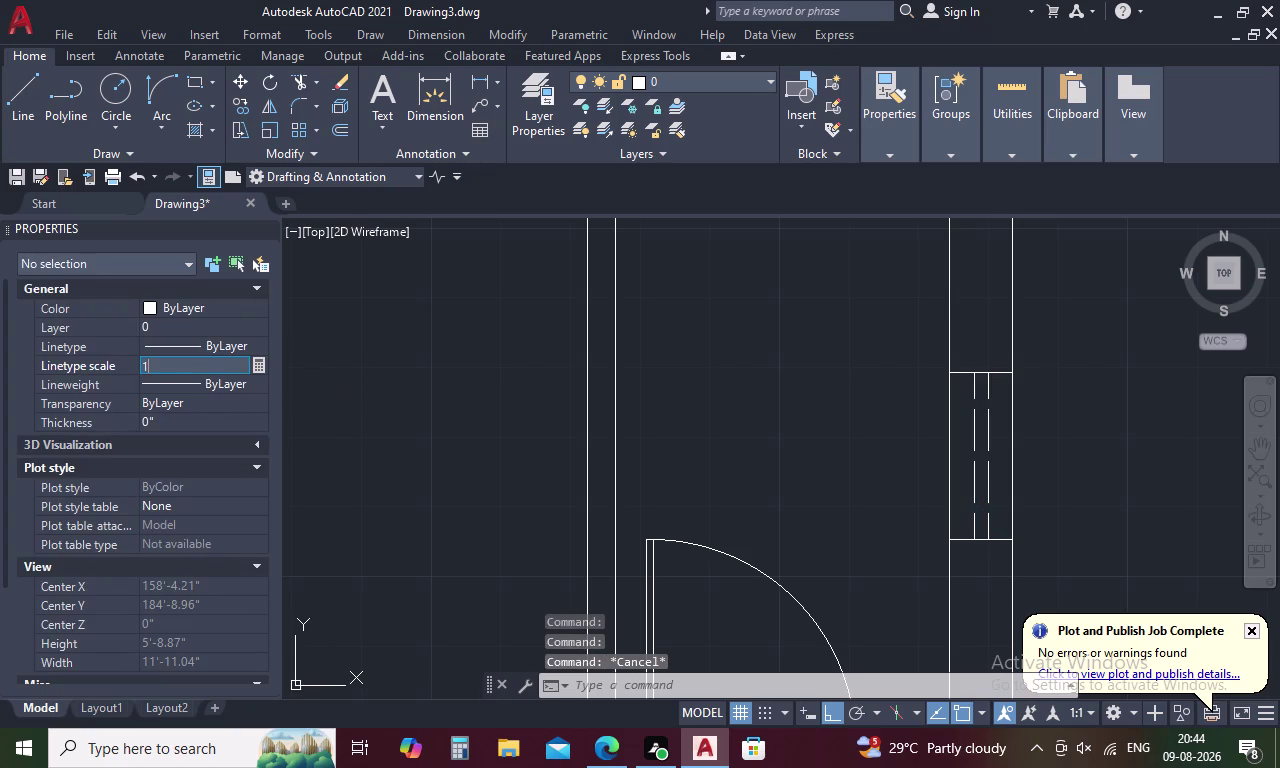
key(BackSpace)
text(.8)
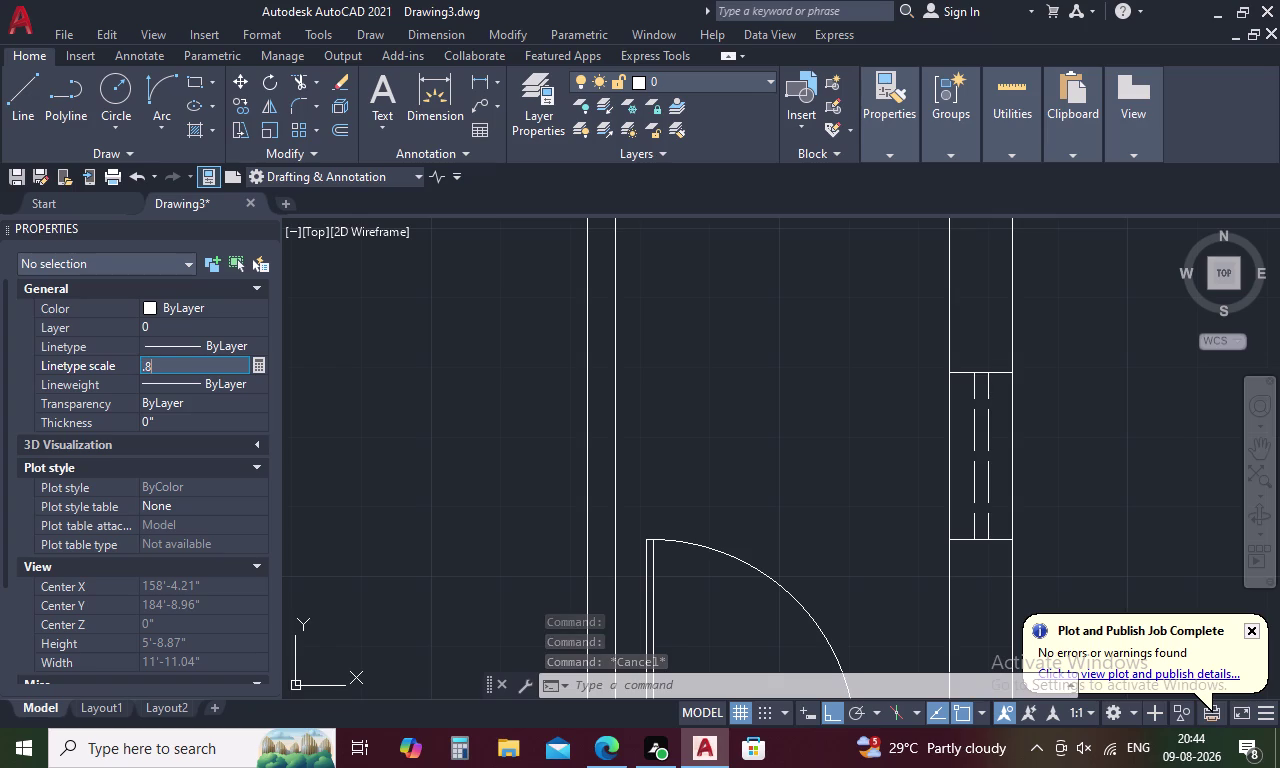
key(Return)
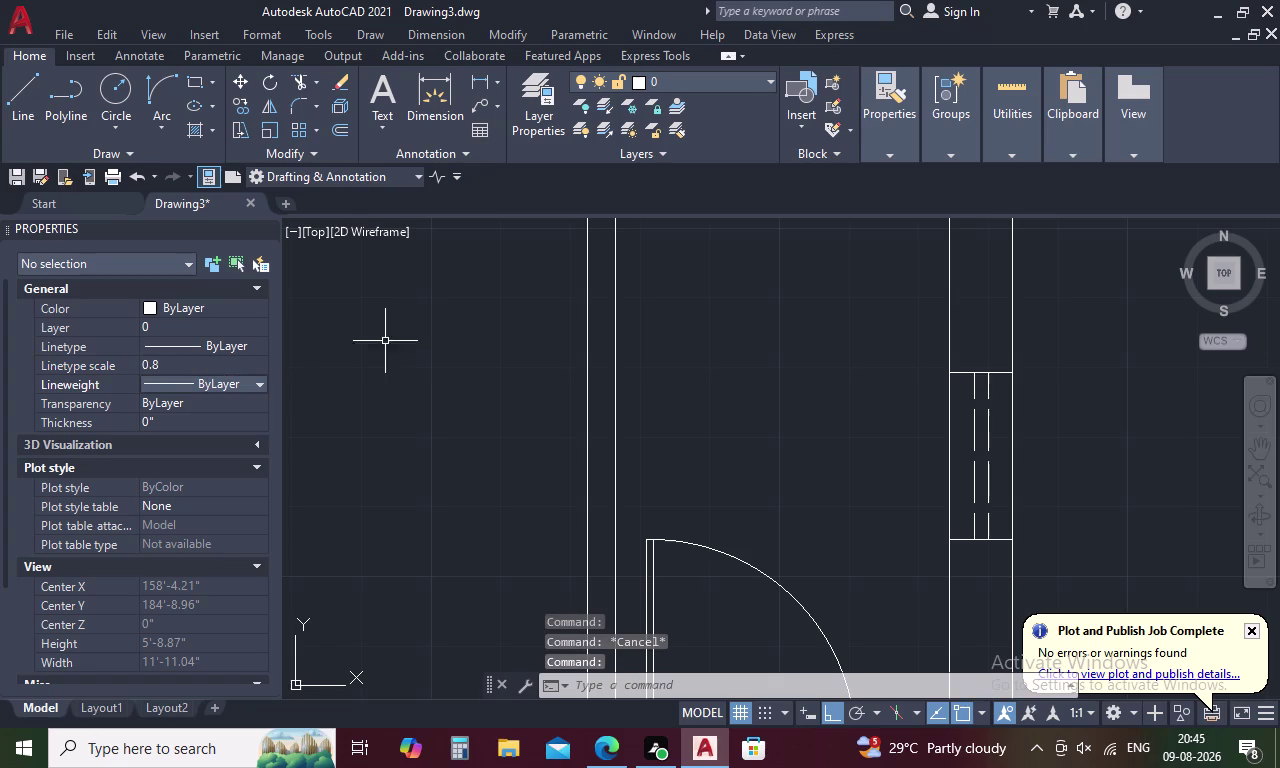
click(217, 360)
key(BackSpace)
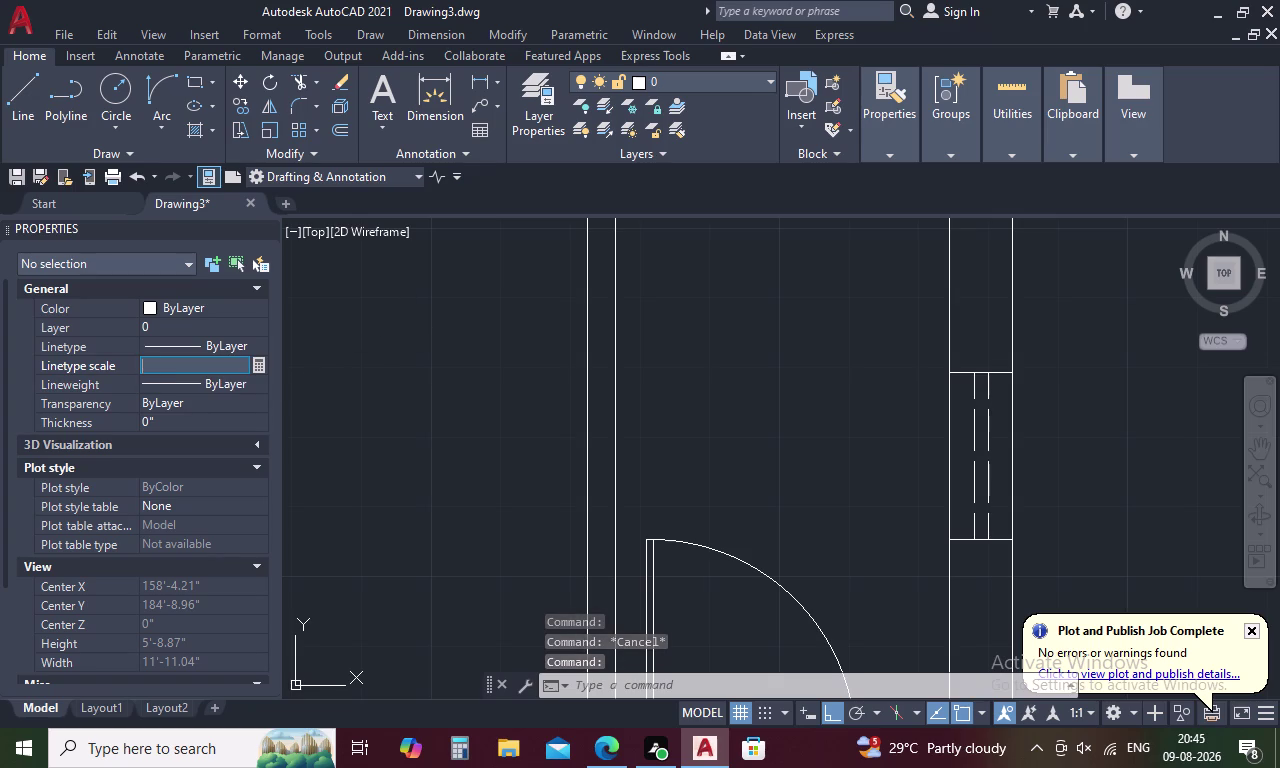
text(.9)
key(Return)
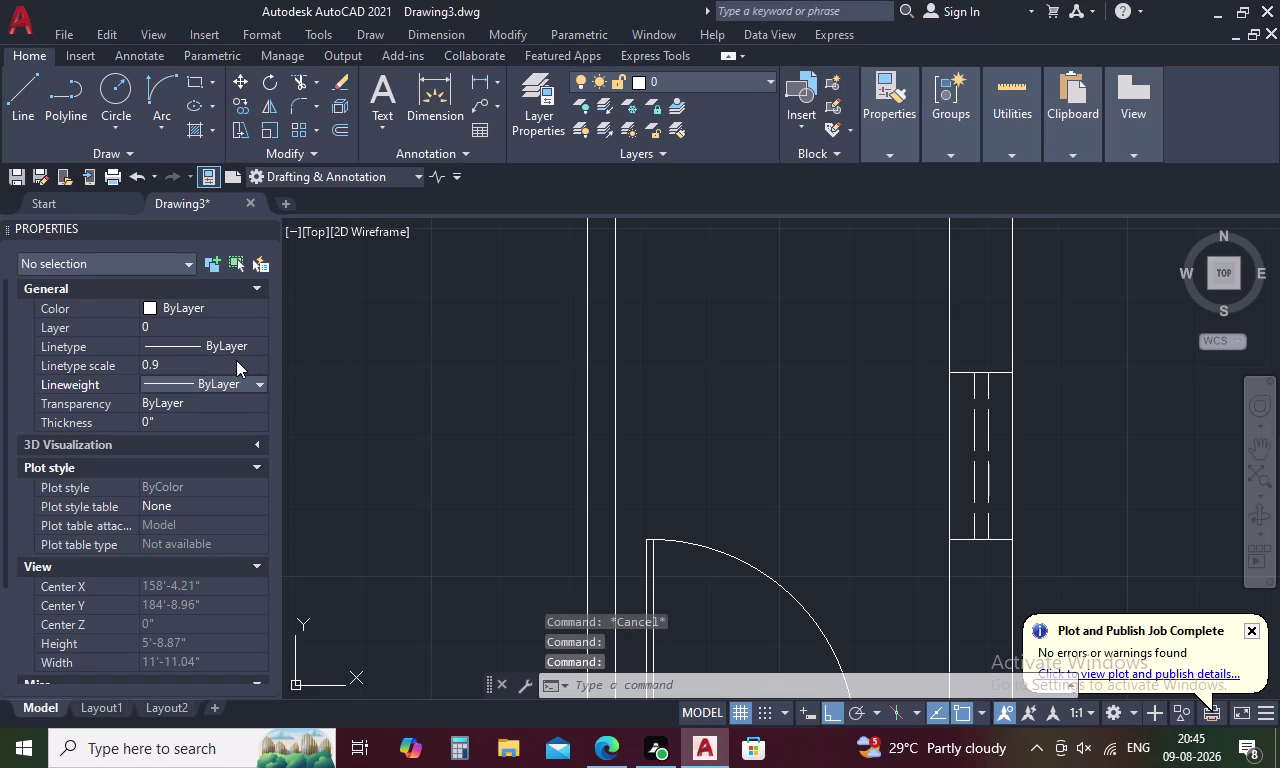
Reset the default linetype scale to 1 and select the right-wall window's middle lines.
click(203, 361)
key(BackSpace)
key(1)
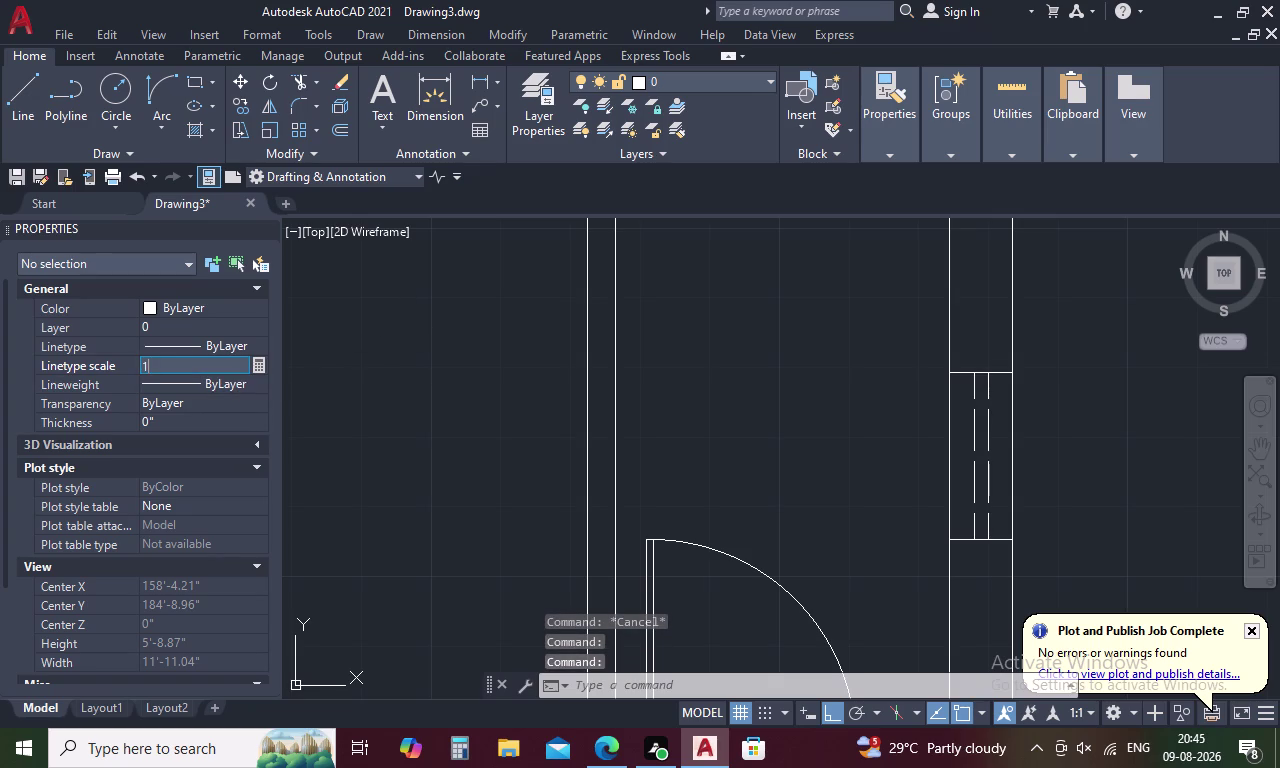
key(Return)
click(184, 361)
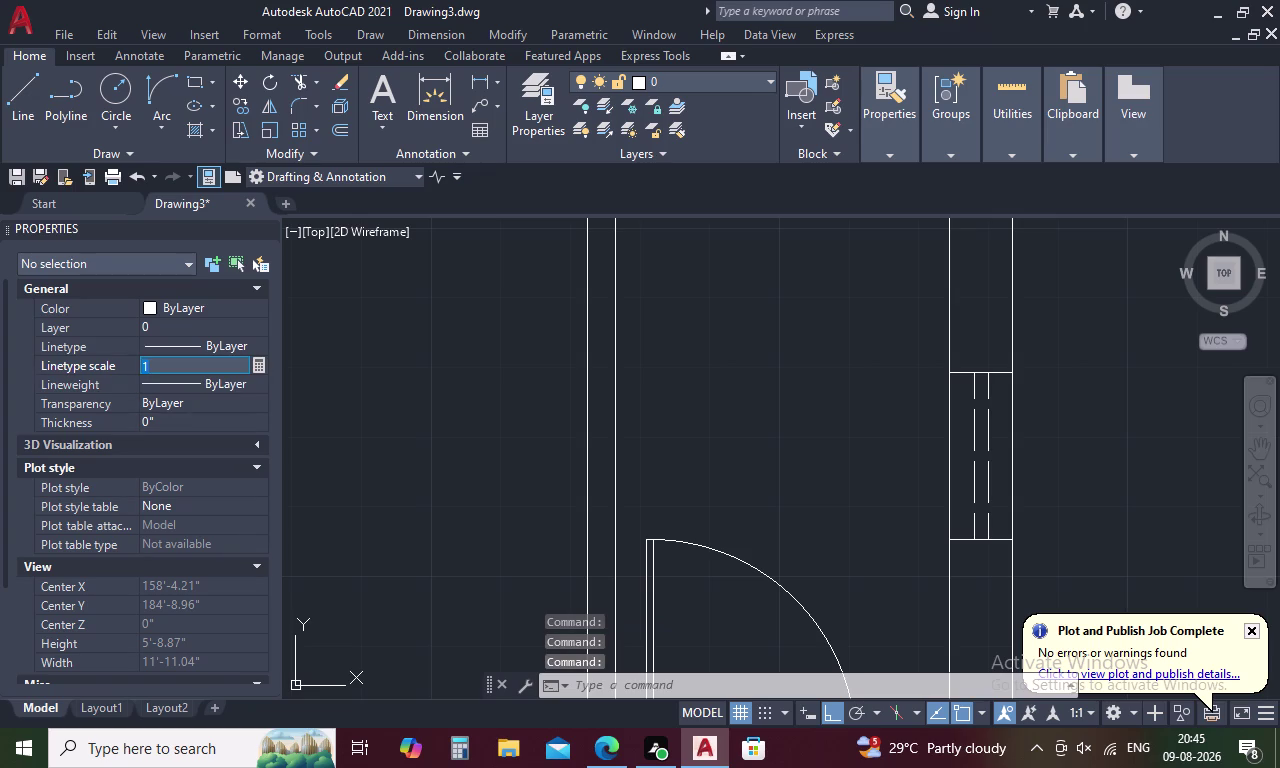
drag(1002, 418, 967, 445)
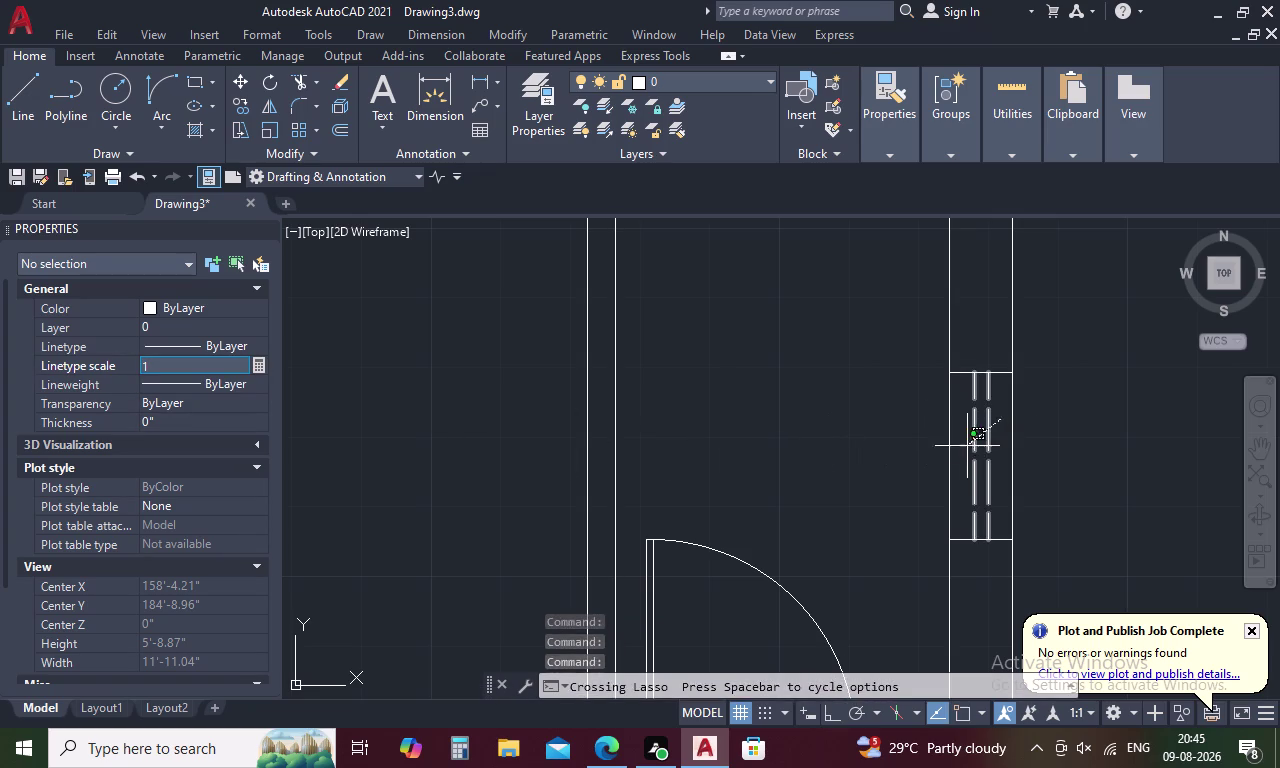
Set the right-wall window's middle lines to a 0.8 linetype scale, after first trying 0.9.
drag(967, 445, 961, 453)
click(184, 355)
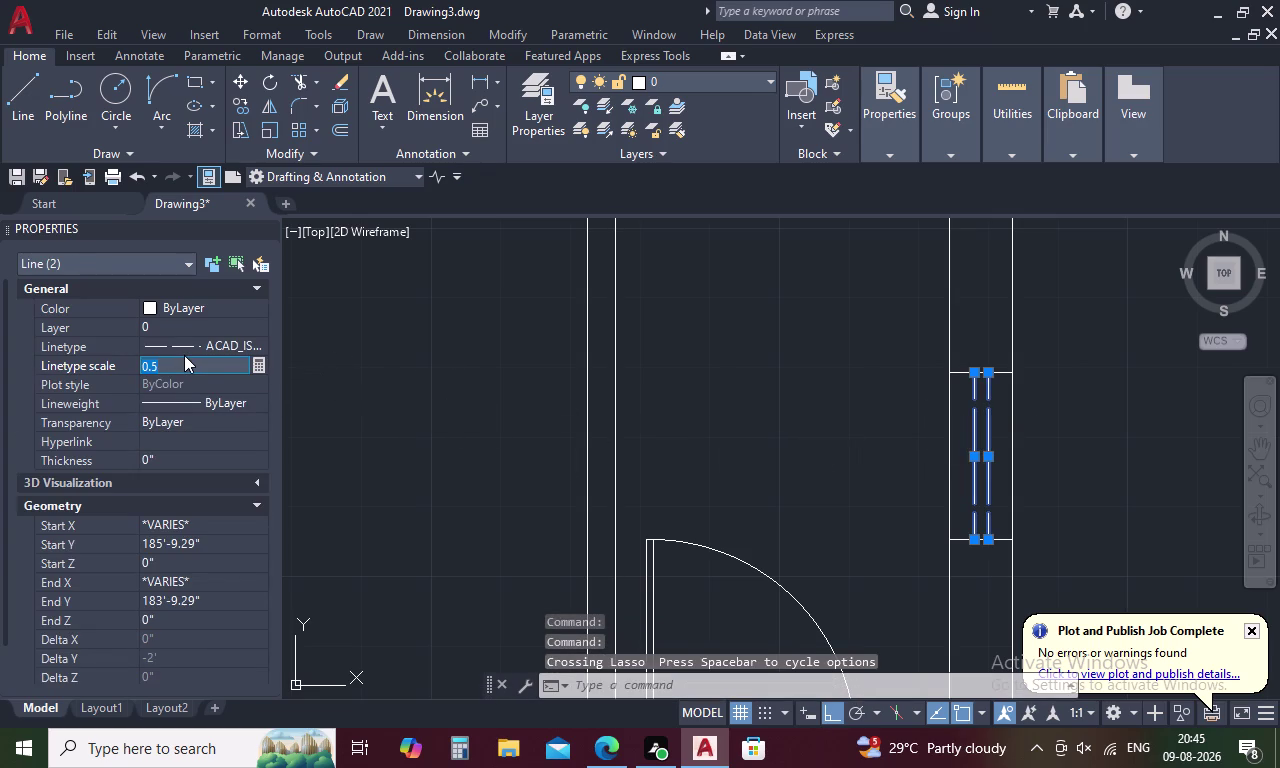
key(BackSpace)
key(period)
key(9)
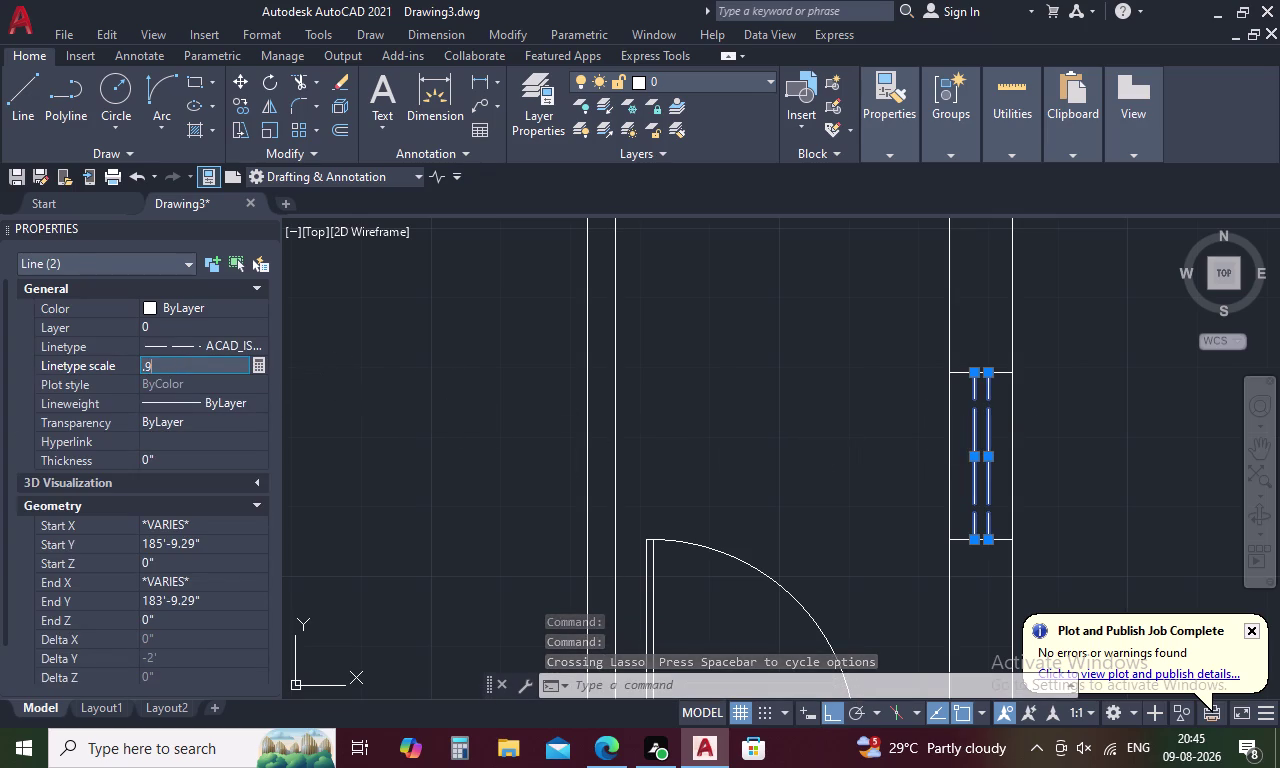
key(Return)
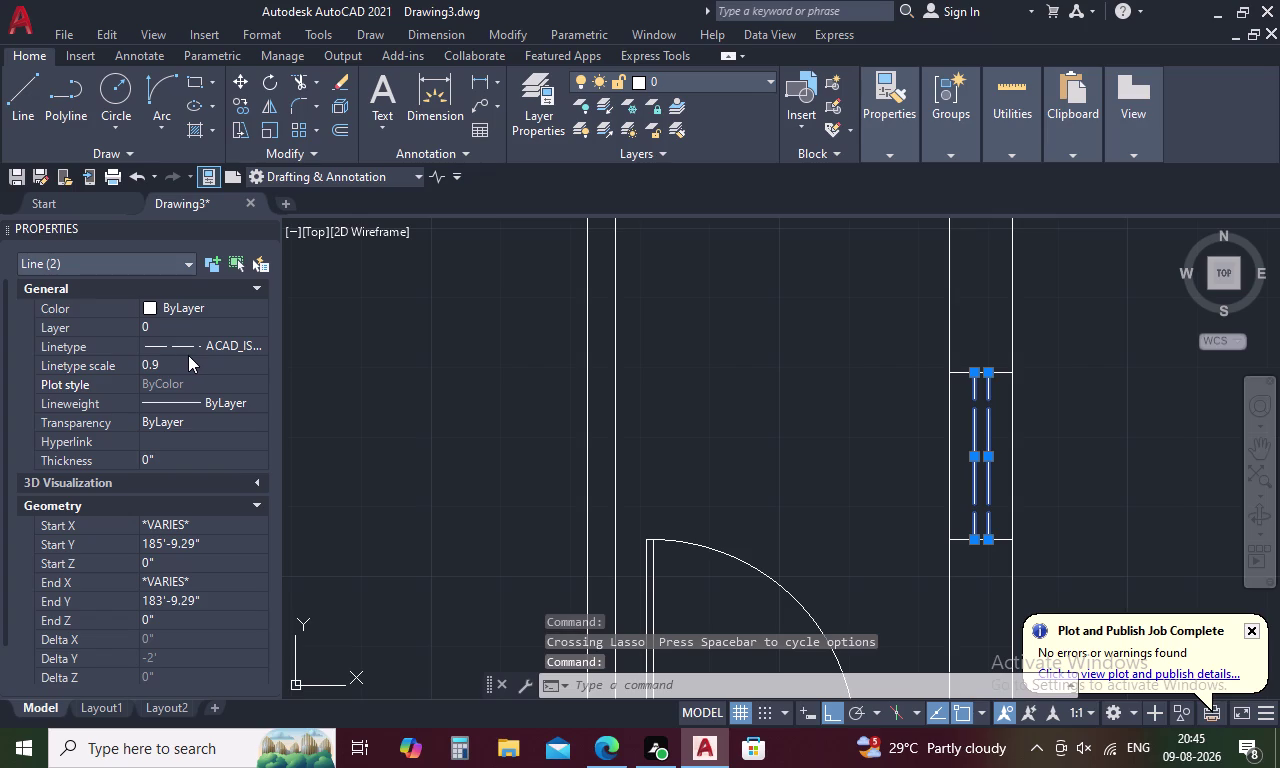
click(188, 355)
key(BackSpace)
text(.)
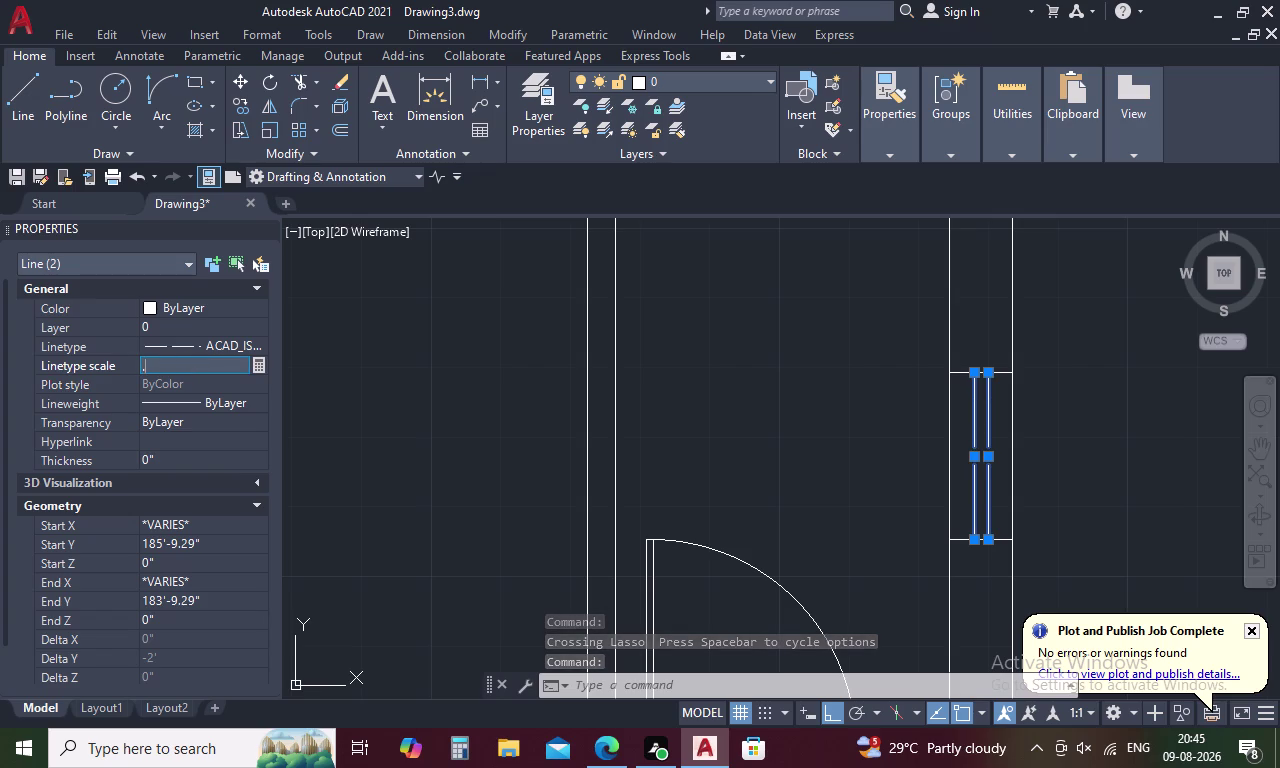
text(8)
key(Return)
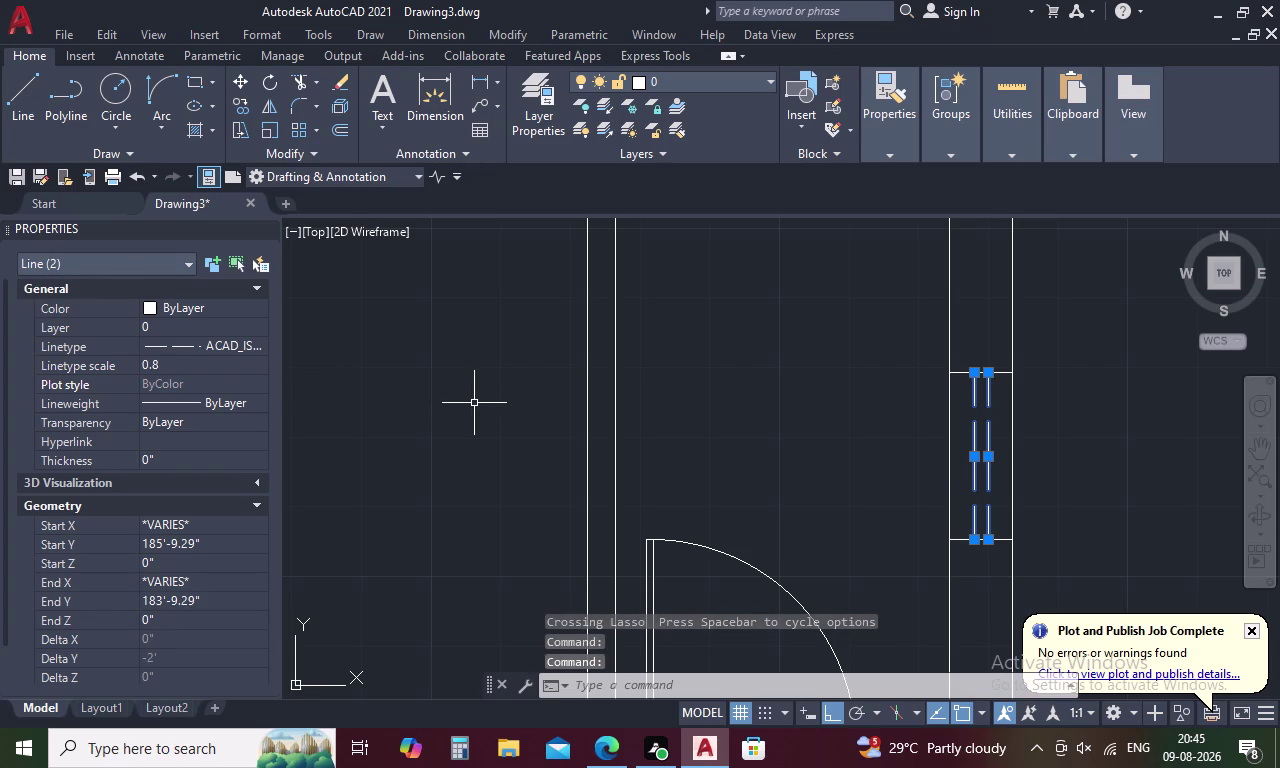
key(Escape)
Give the top-wall window's middle lines a 0.8 linetype scale as well.
scroll(down, 3)
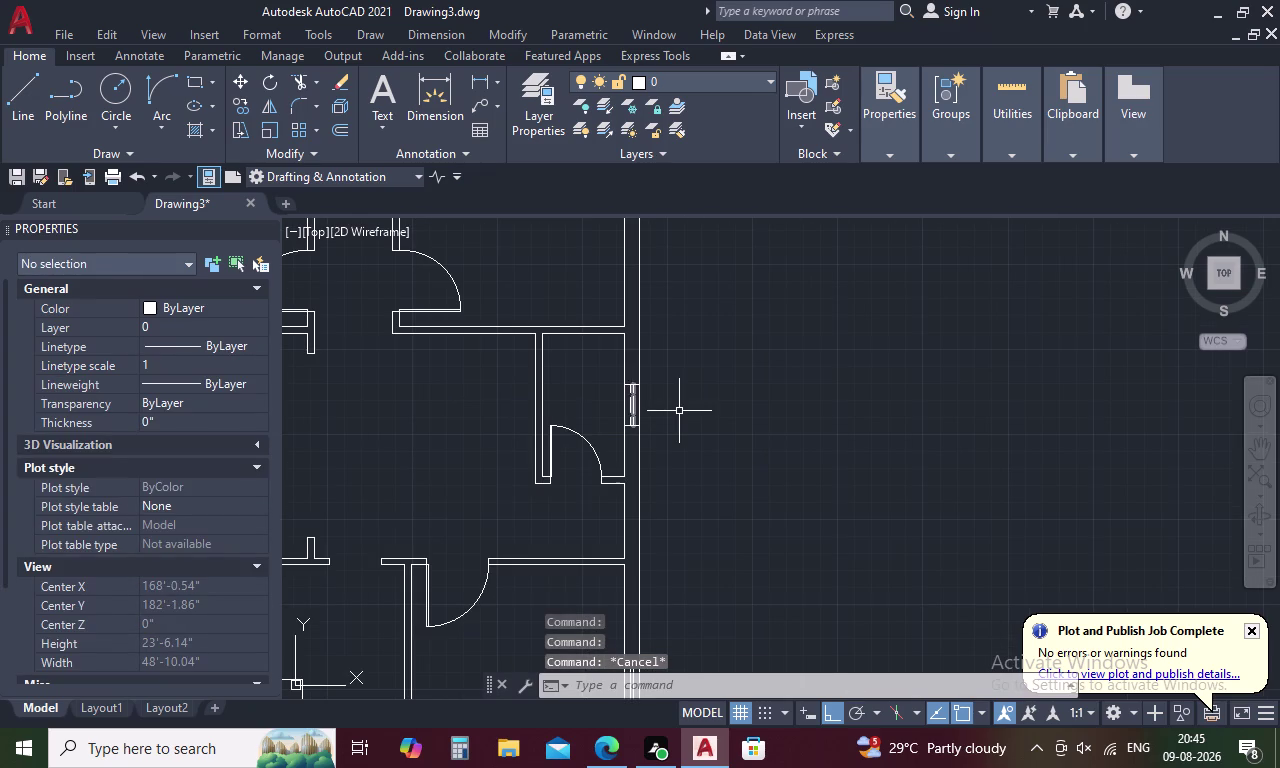
scroll(down, 3)
middle_drag(700, 405, 742, 524)
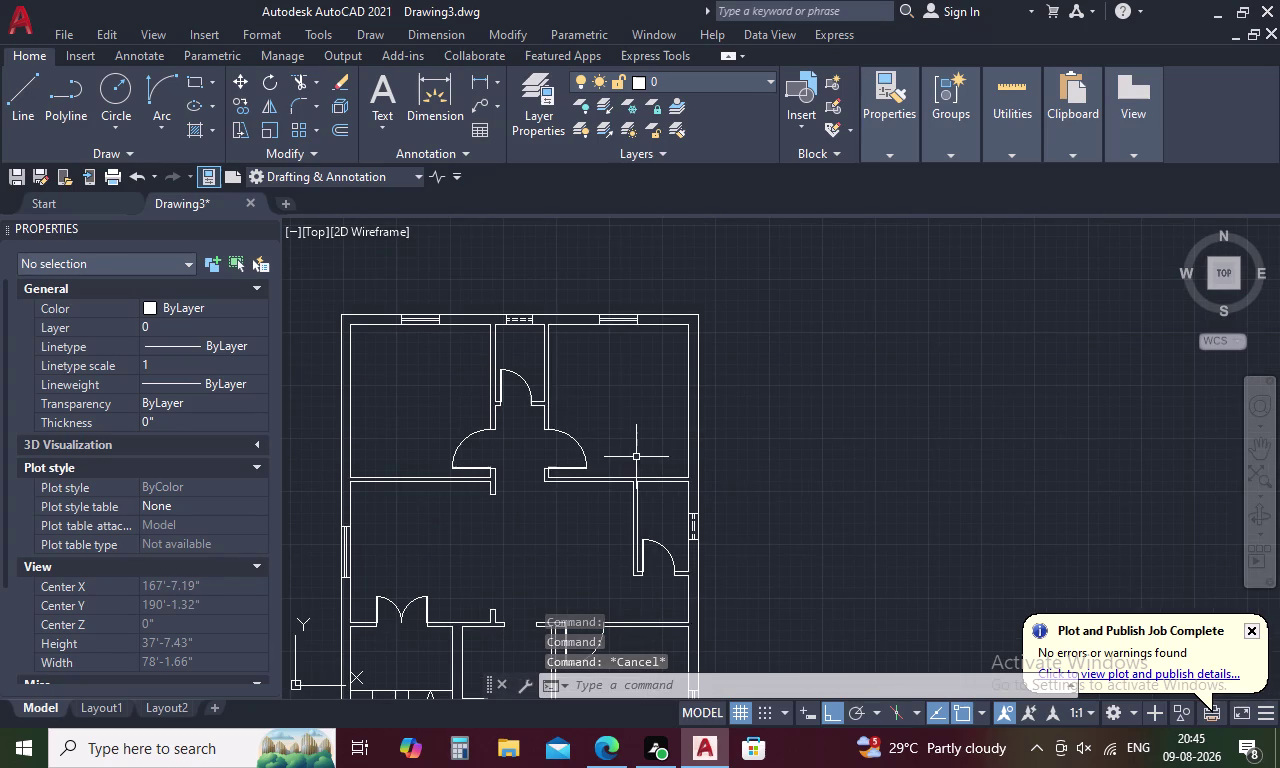
scroll(up, 3)
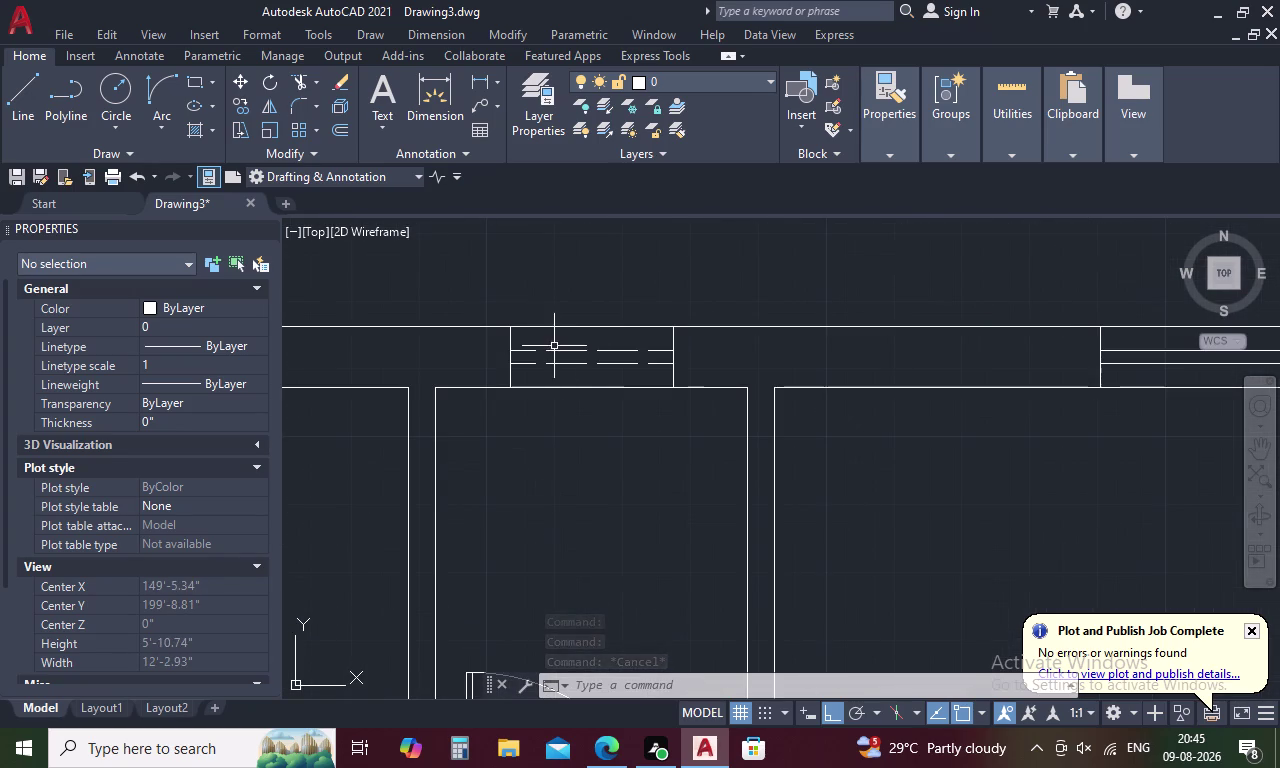
drag(592, 340, 575, 370)
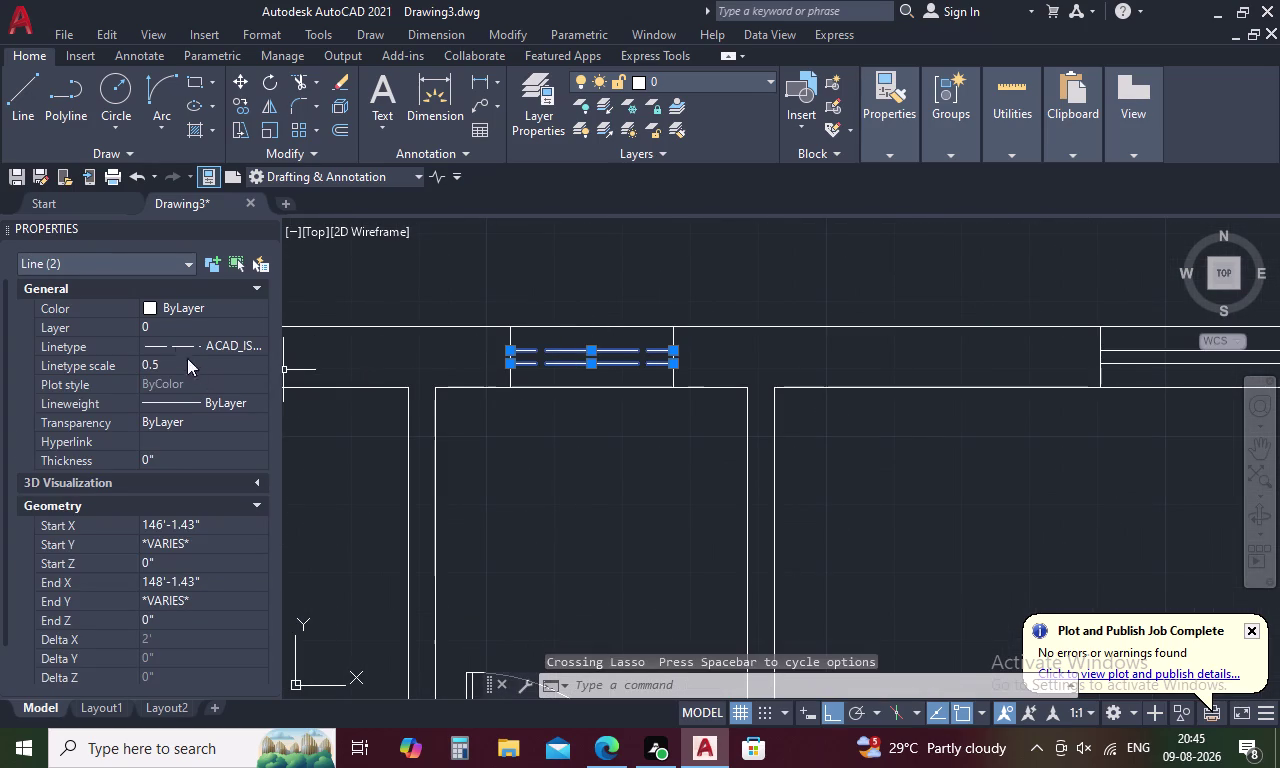
click(167, 357)
key(BackSpace)
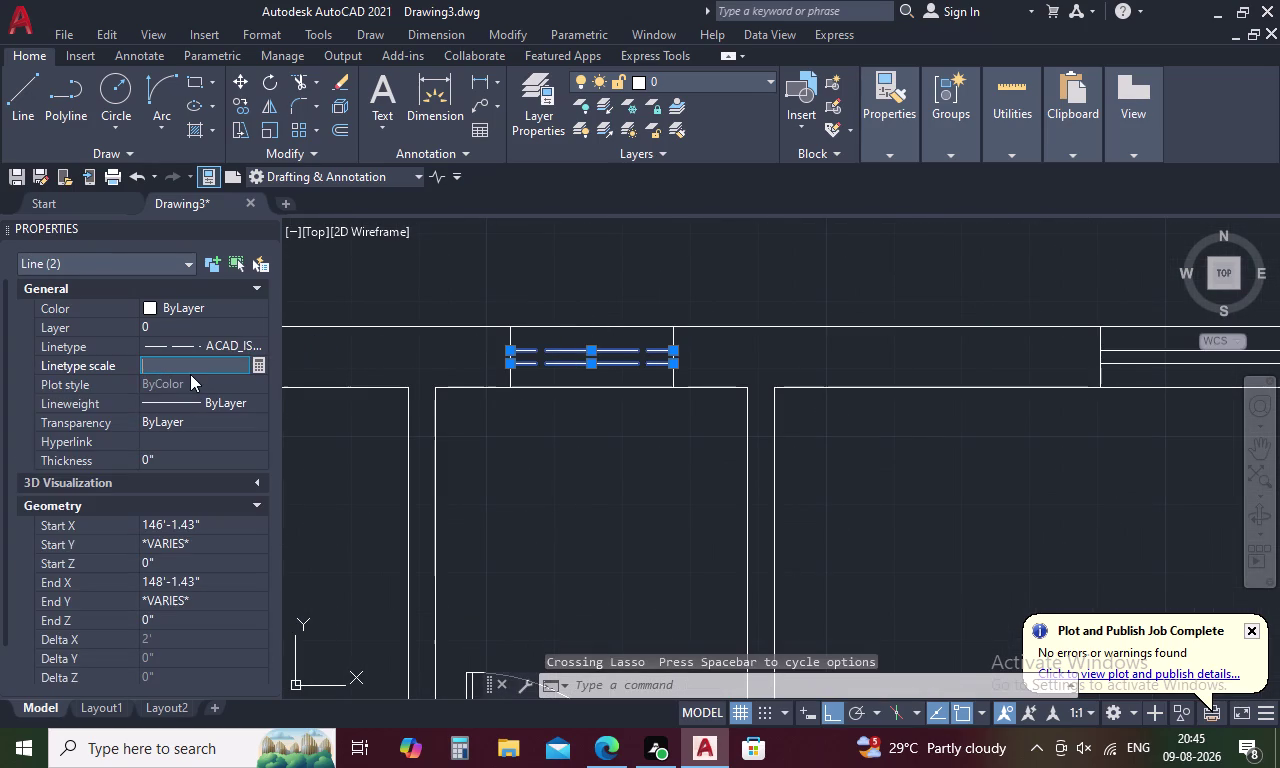
text(.8)
key(Return)
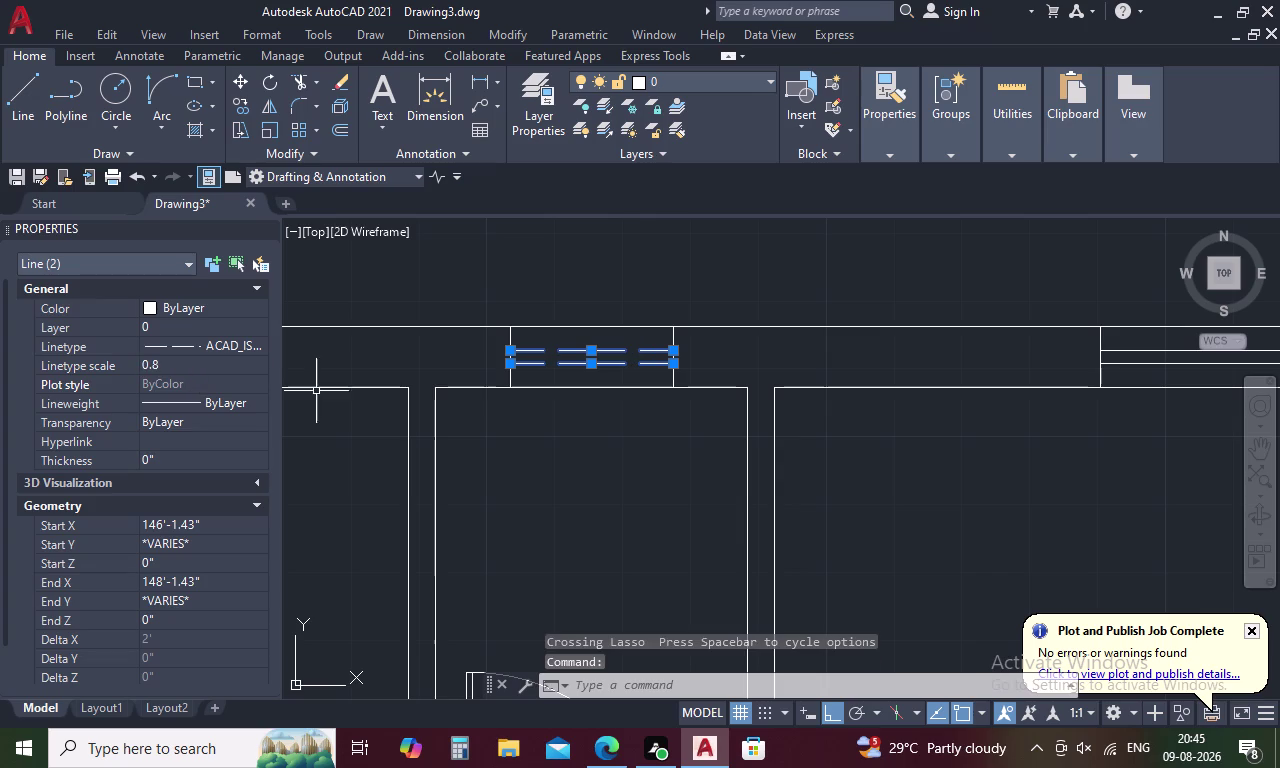
key(Escape)
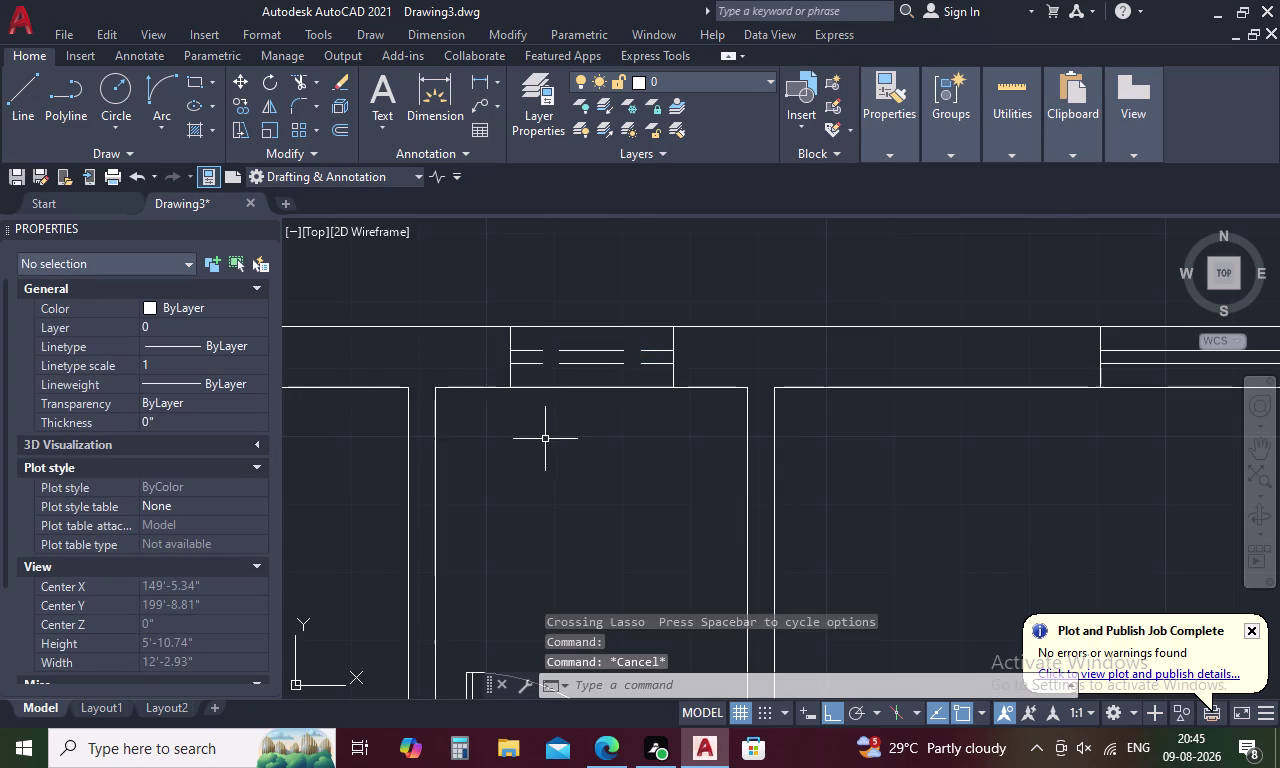
scroll(down, 3)
scroll(down, 3)
Pan over the whole floor plan, then bring up DesignCenter with the Home - Space Planner blocks.
middle_drag(562, 445, 637, 262)
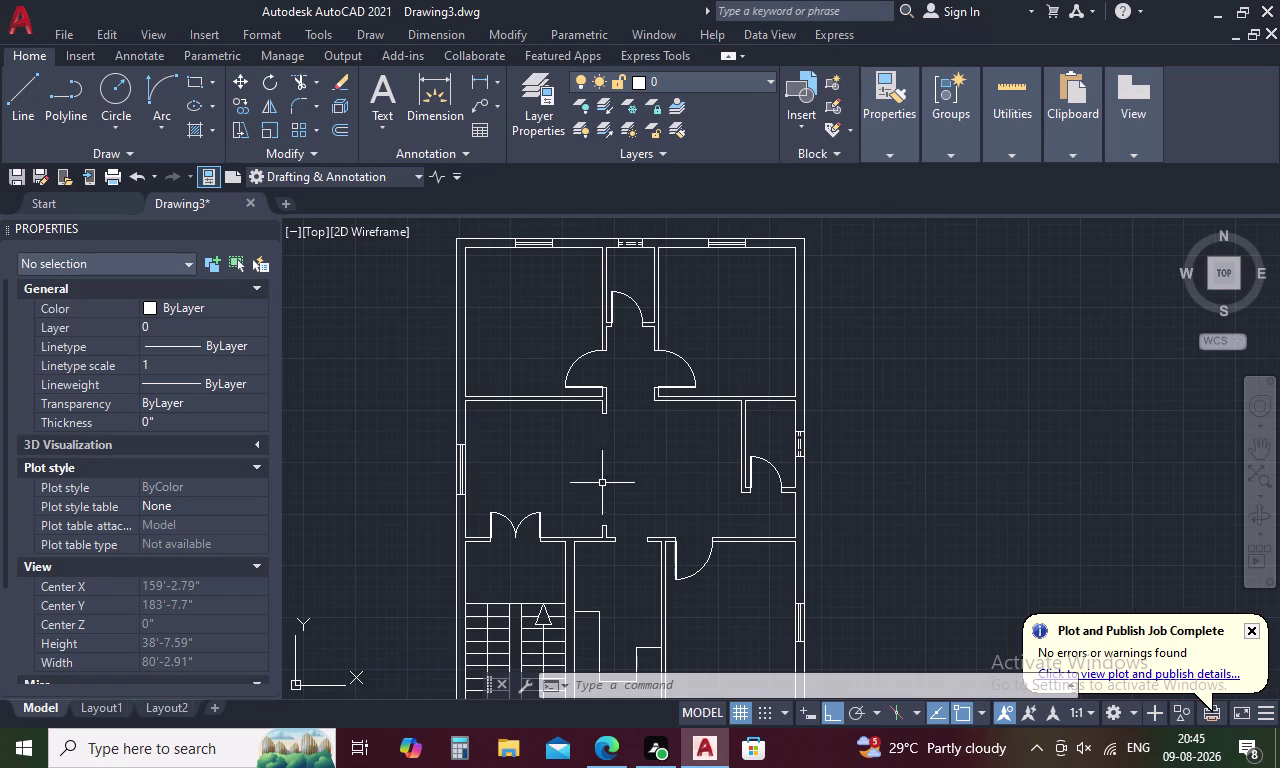
middle_drag(601, 485, 623, 425)
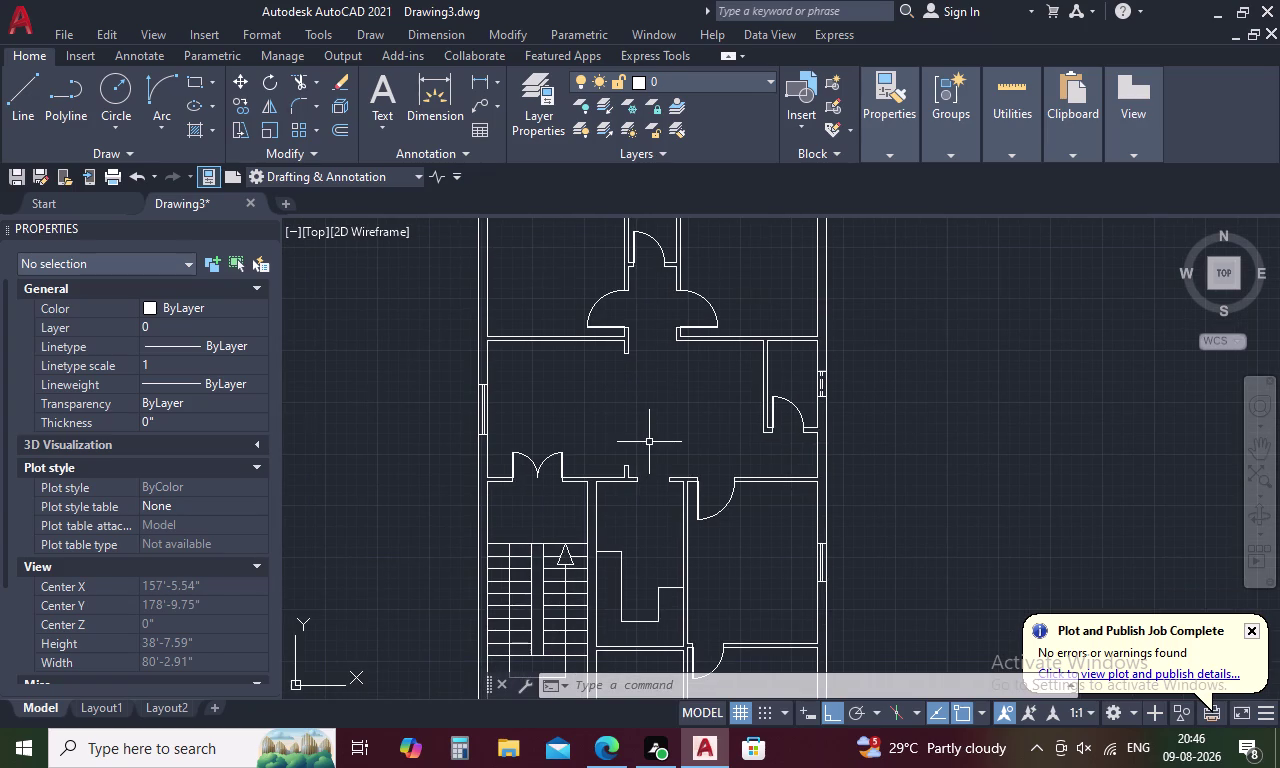
key(ctrl+2)
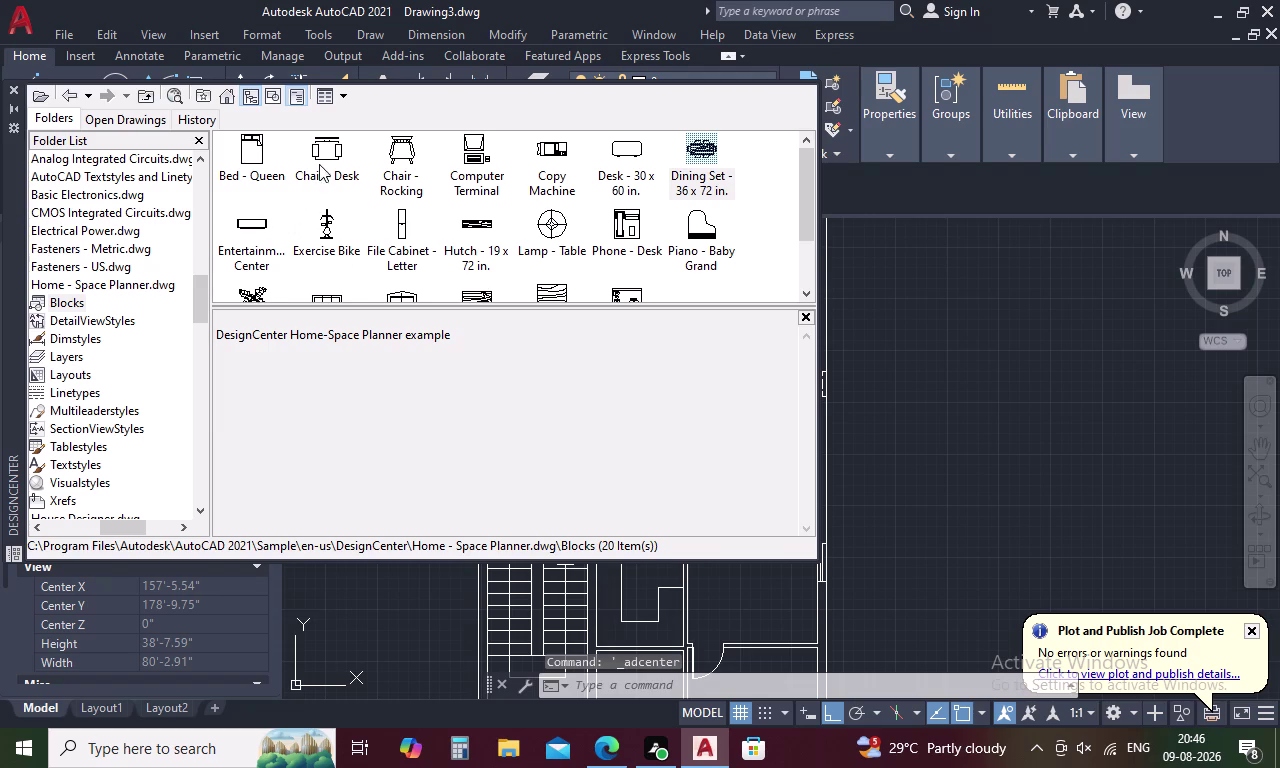
Insert the Chair - Desk block and the square woodgrain table right of the plan.
click(325, 153)
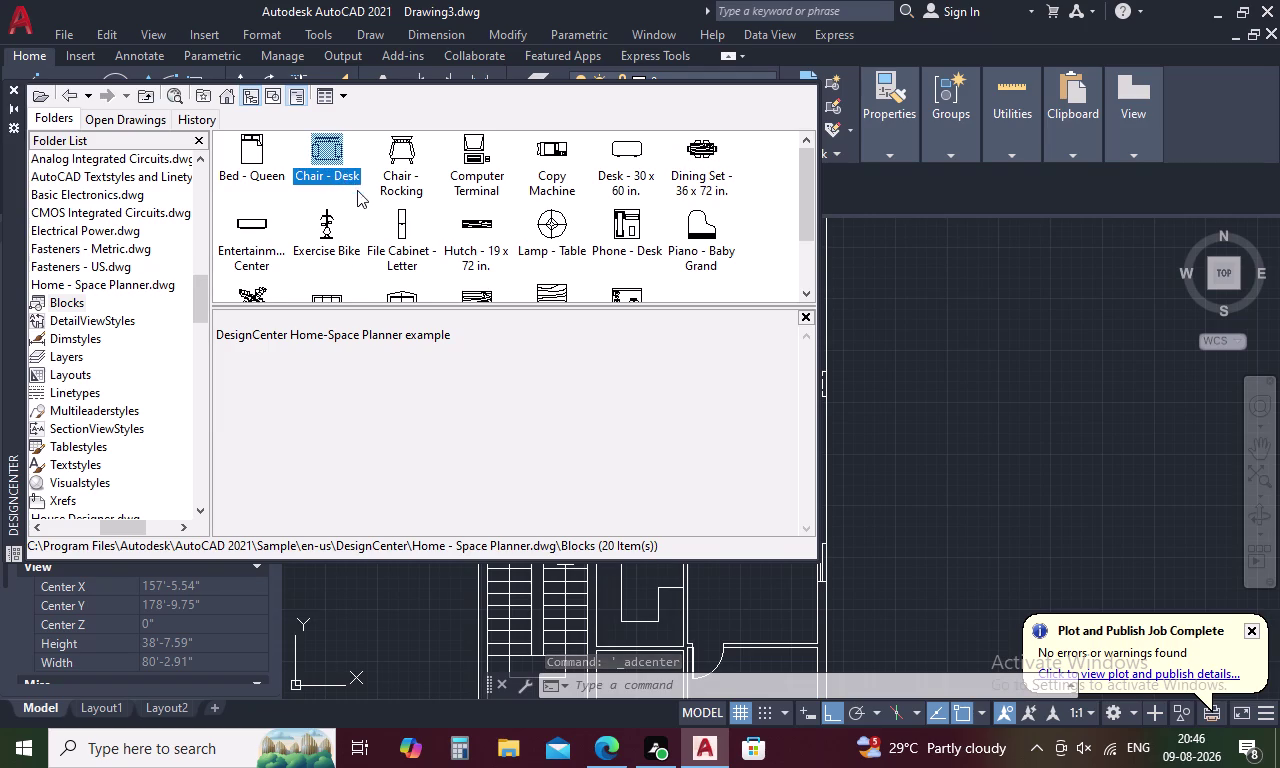
double_click(342, 160)
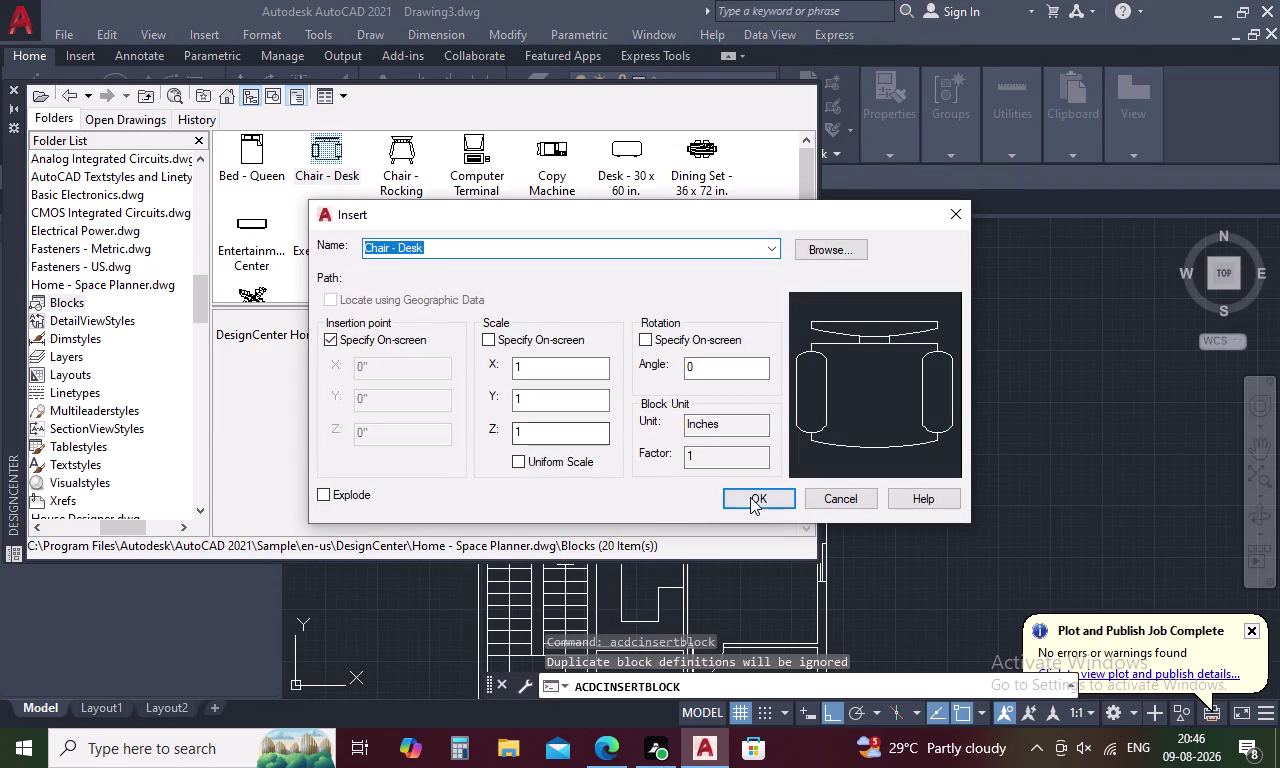
click(750, 497)
click(984, 403)
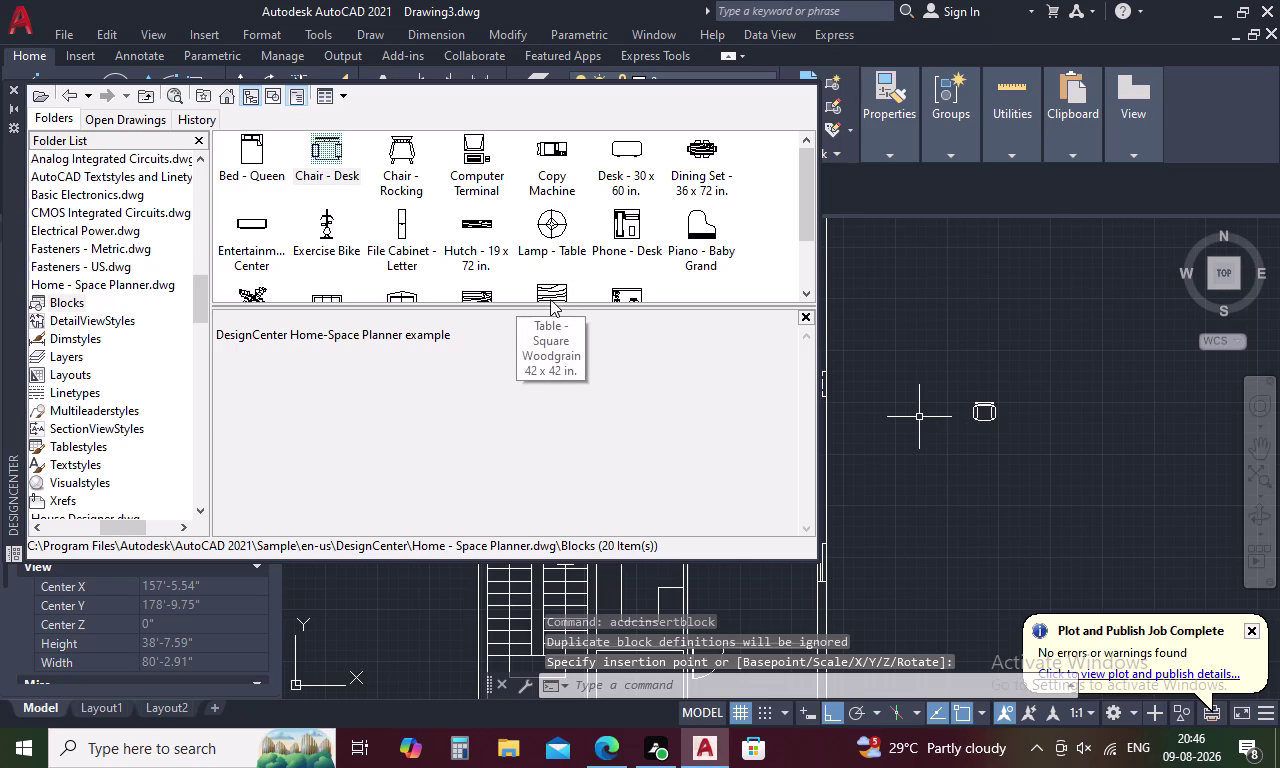
scroll(down, 3)
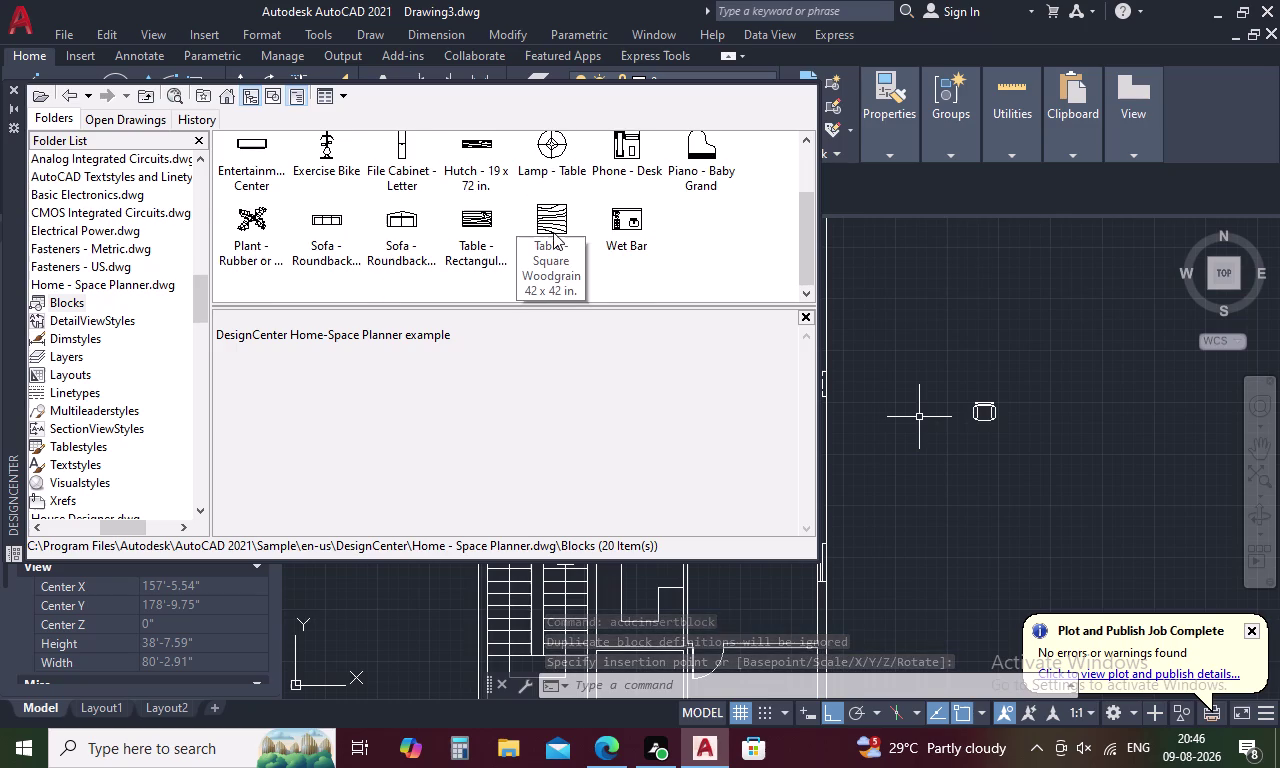
double_click(553, 221)
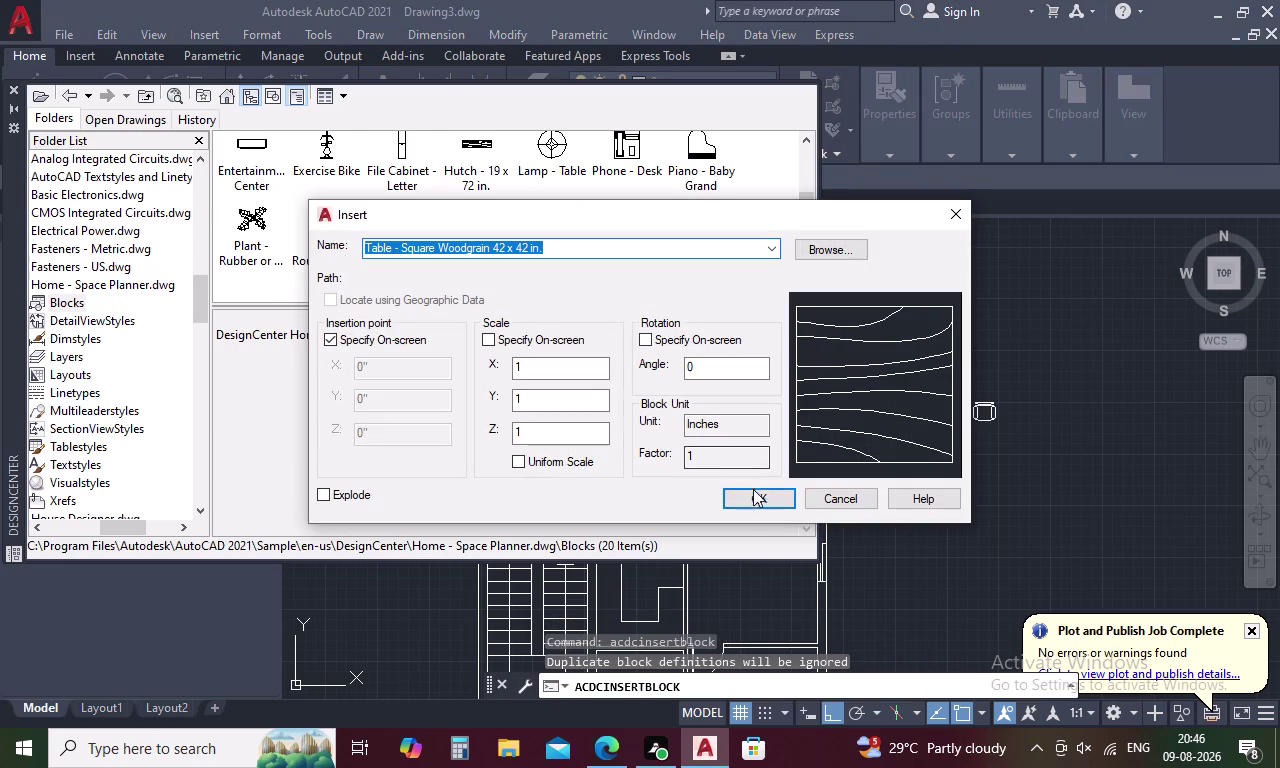
click(753, 496)
click(911, 339)
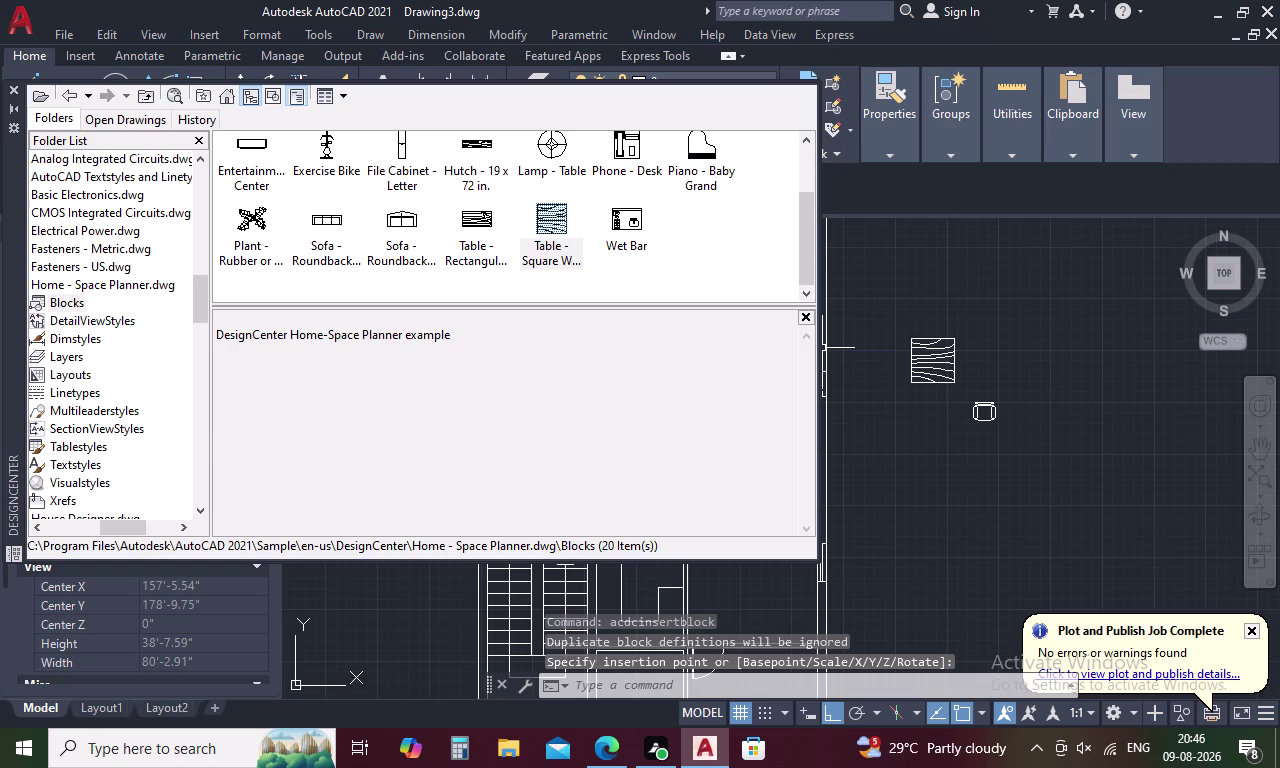
Insert the roundback sofa below the table and the table lamp above it.
double_click(323, 221)
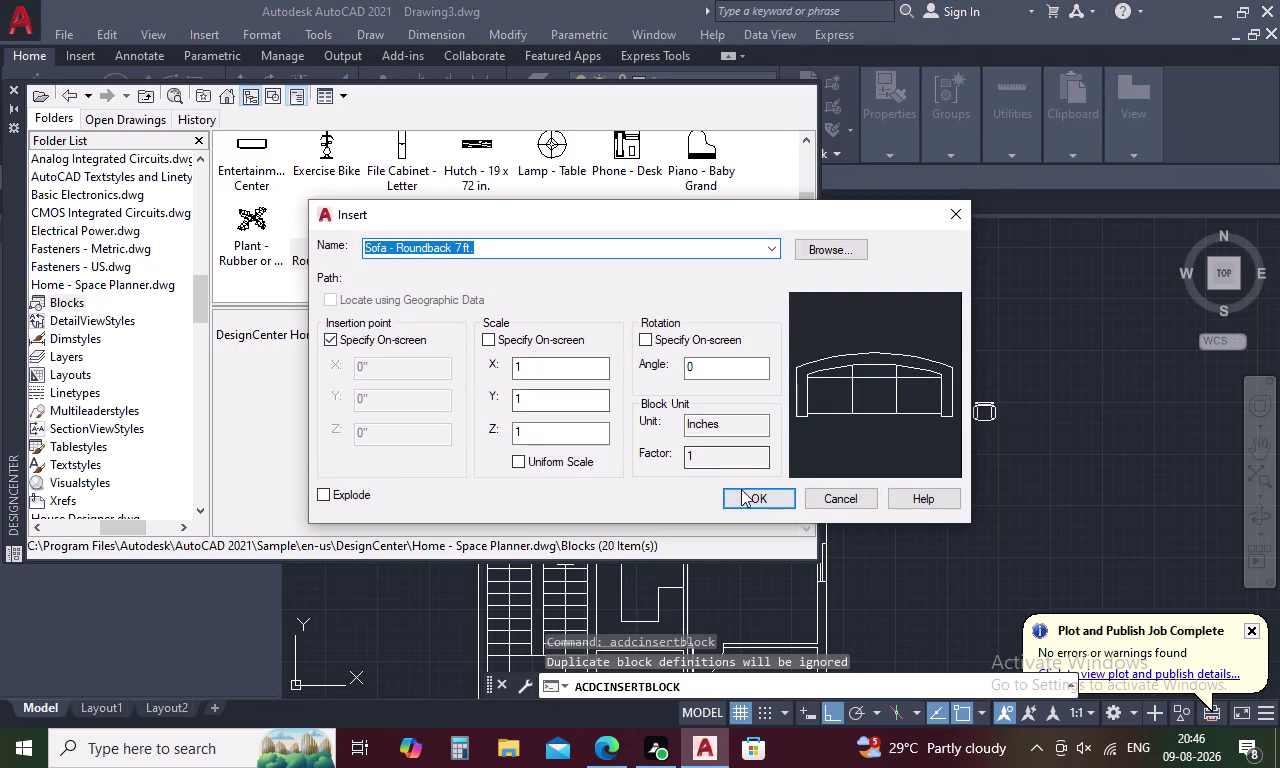
click(745, 491)
click(904, 422)
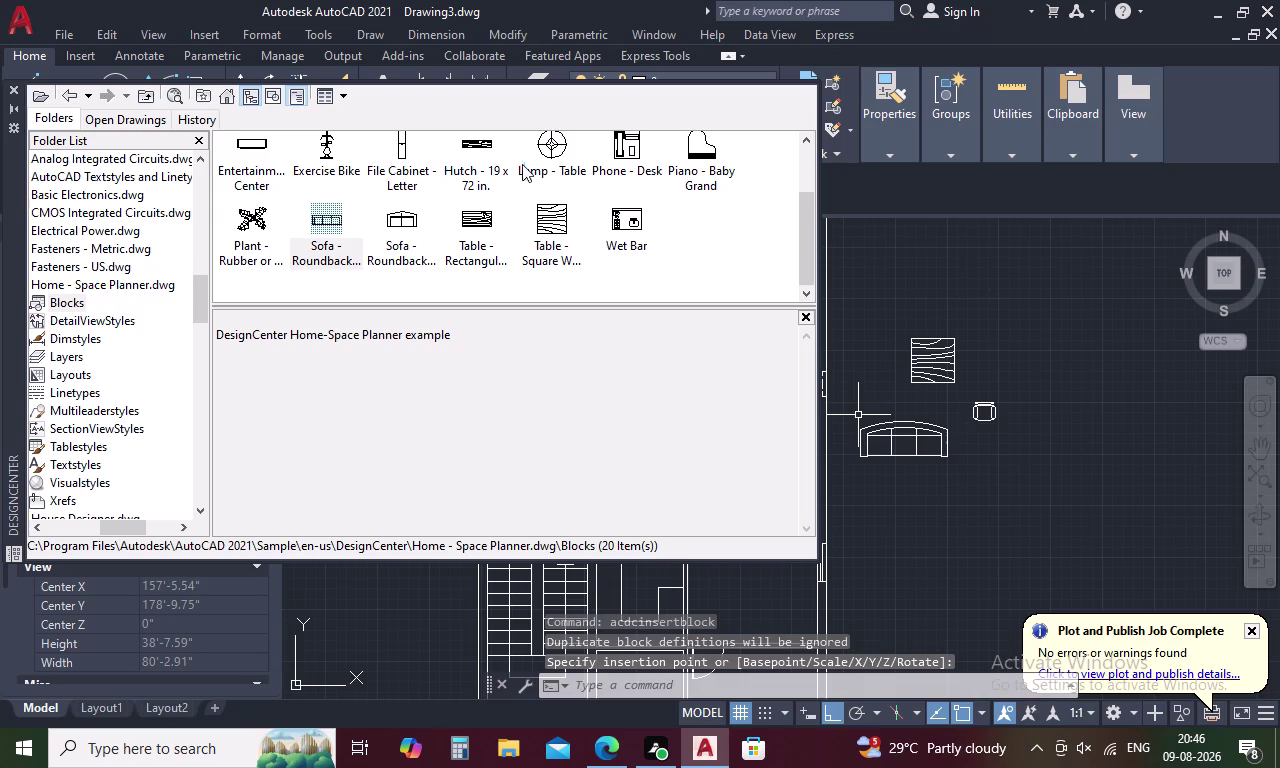
double_click(545, 149)
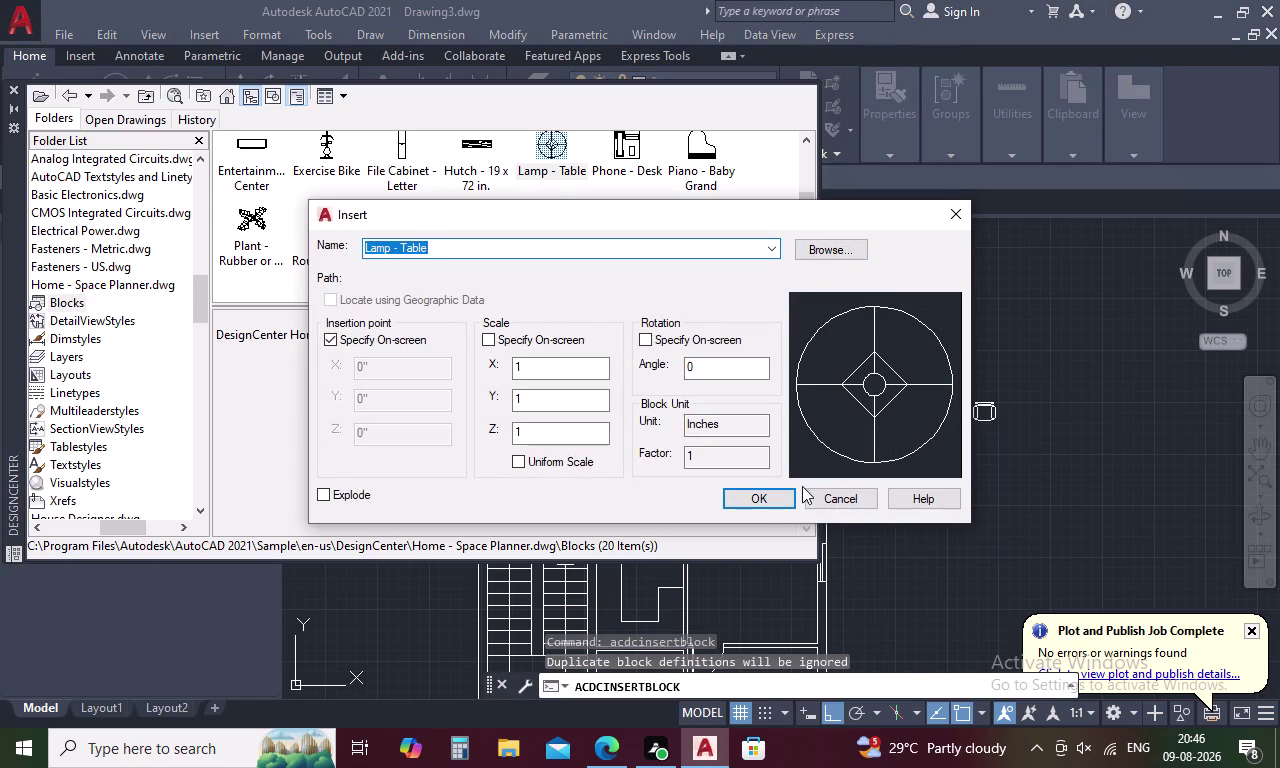
click(767, 501)
click(946, 293)
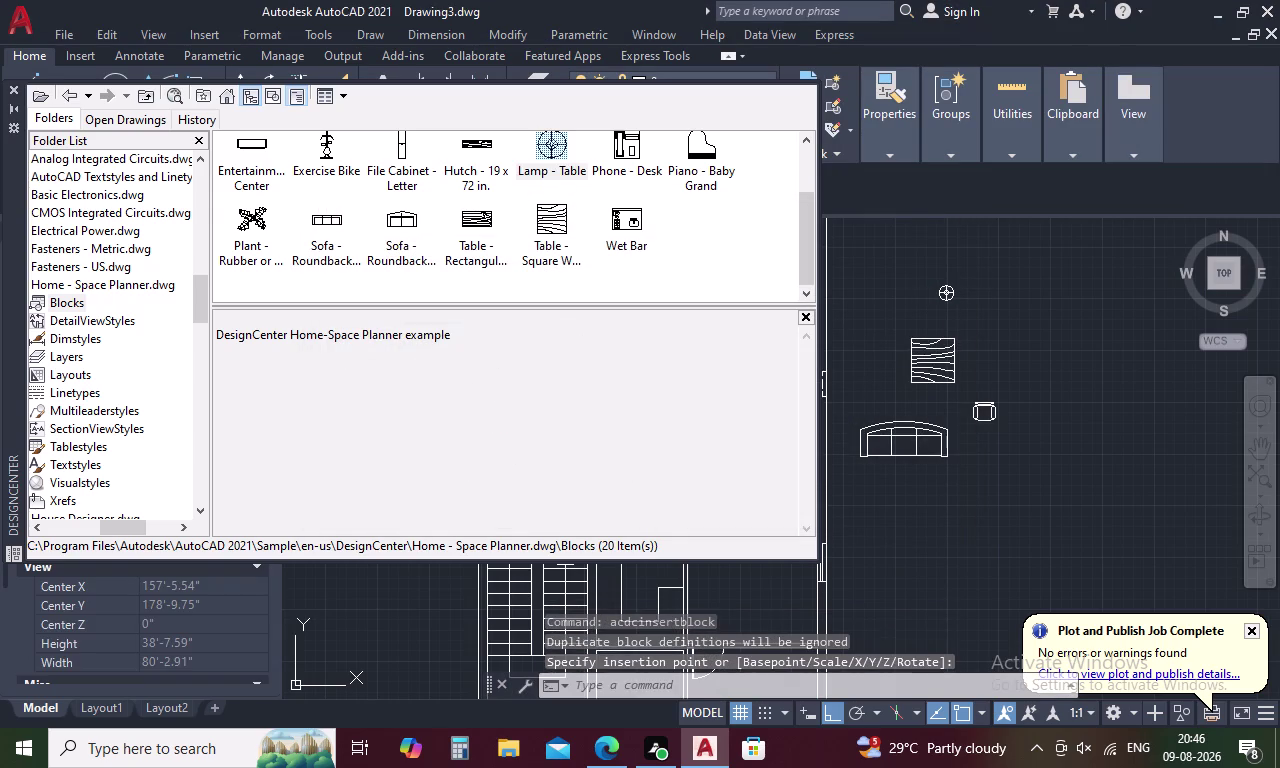
Insert the queen bed right of the lamp and the dining set right of the sofa.
scroll(up, 3)
double_click(245, 156)
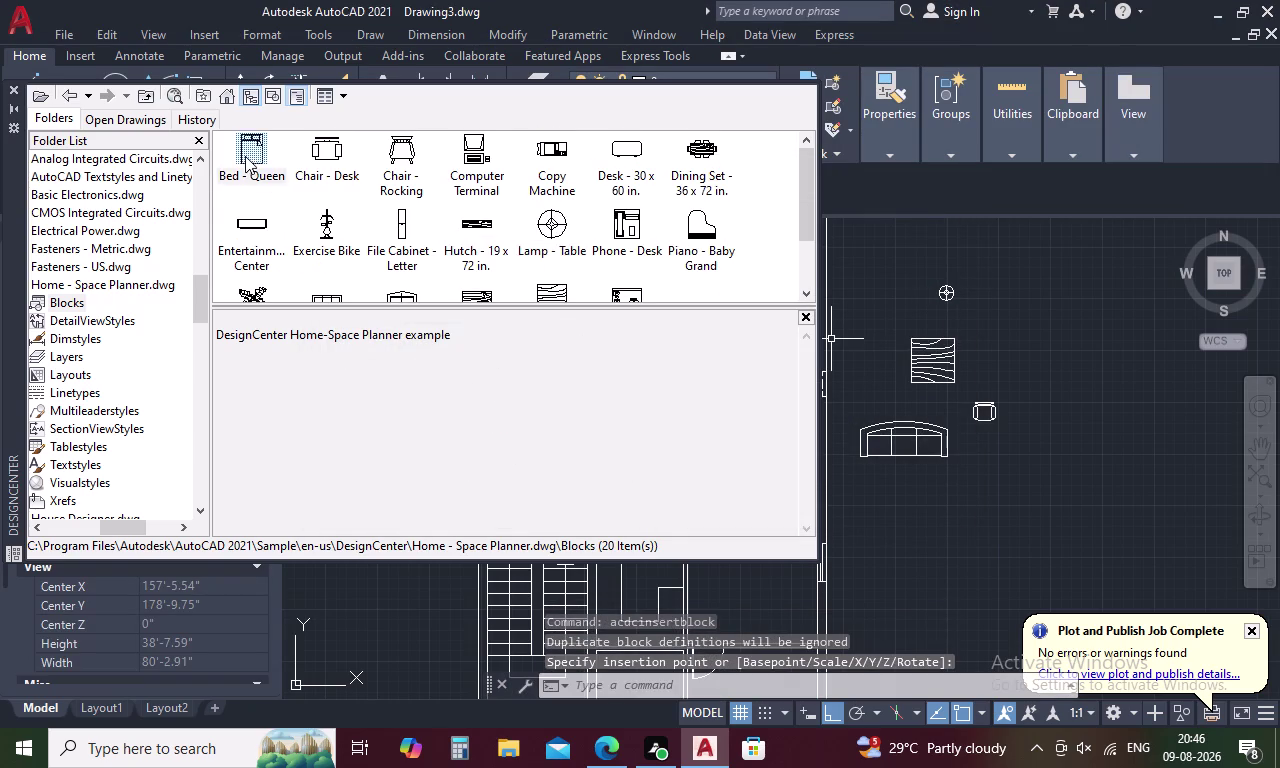
click(772, 503)
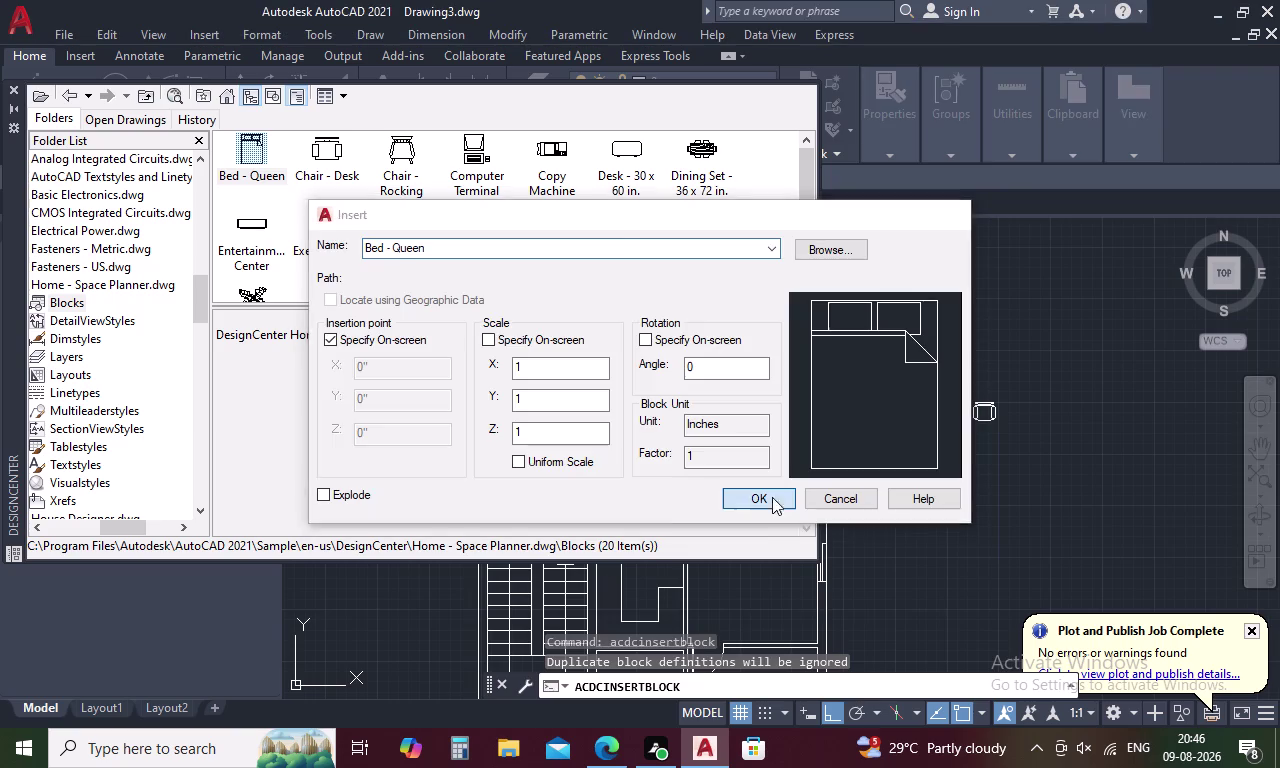
click(988, 276)
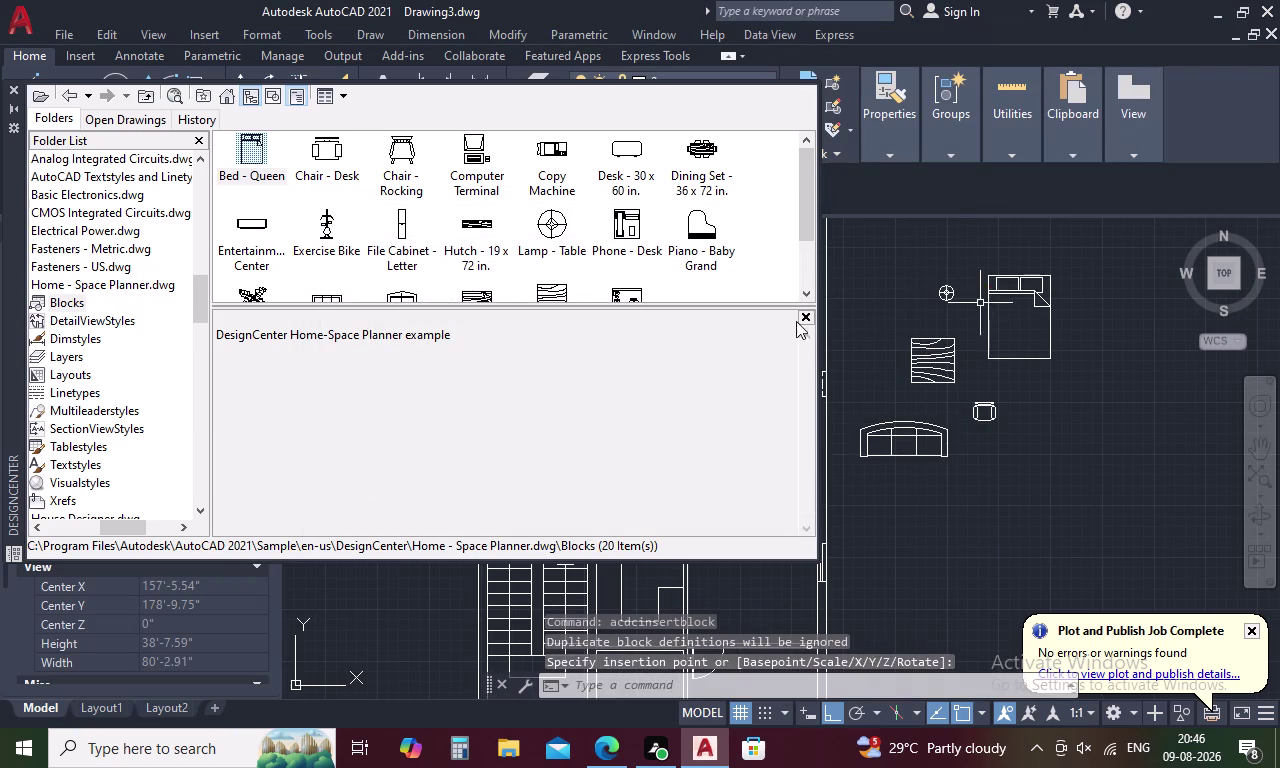
double_click(705, 156)
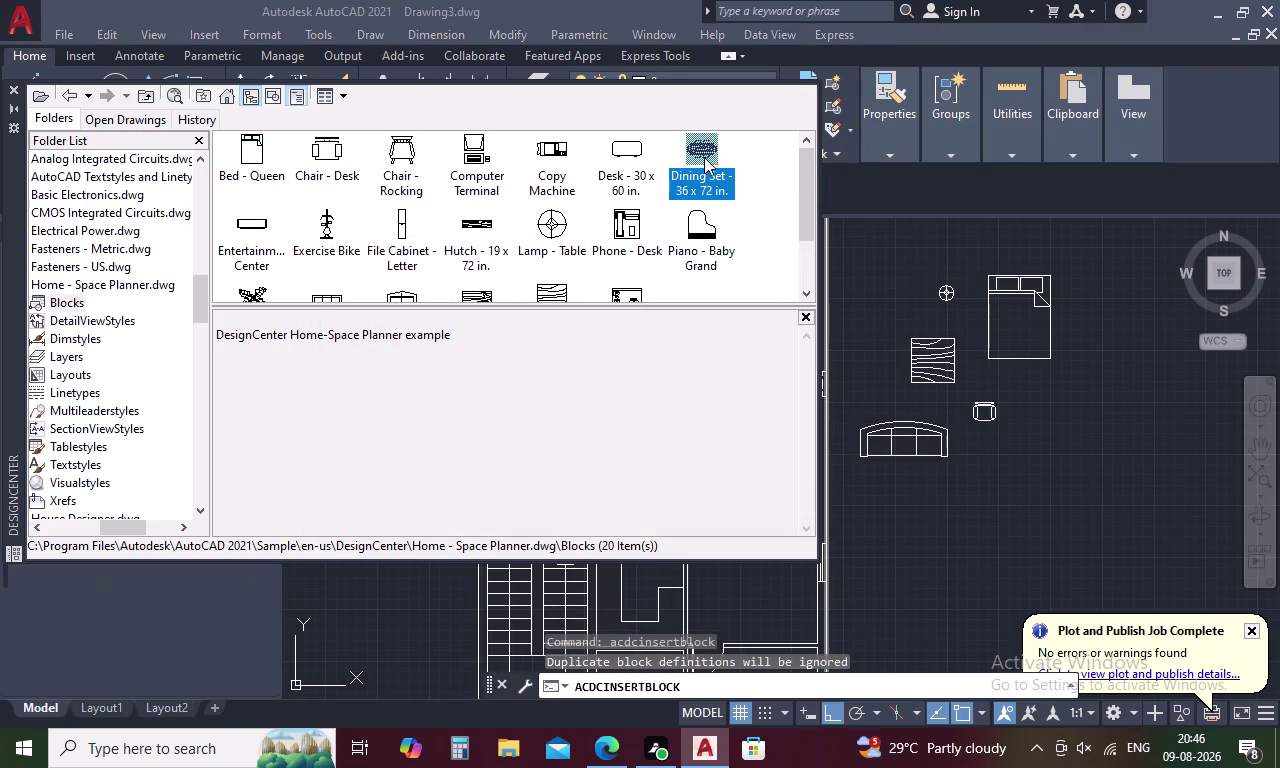
click(739, 494)
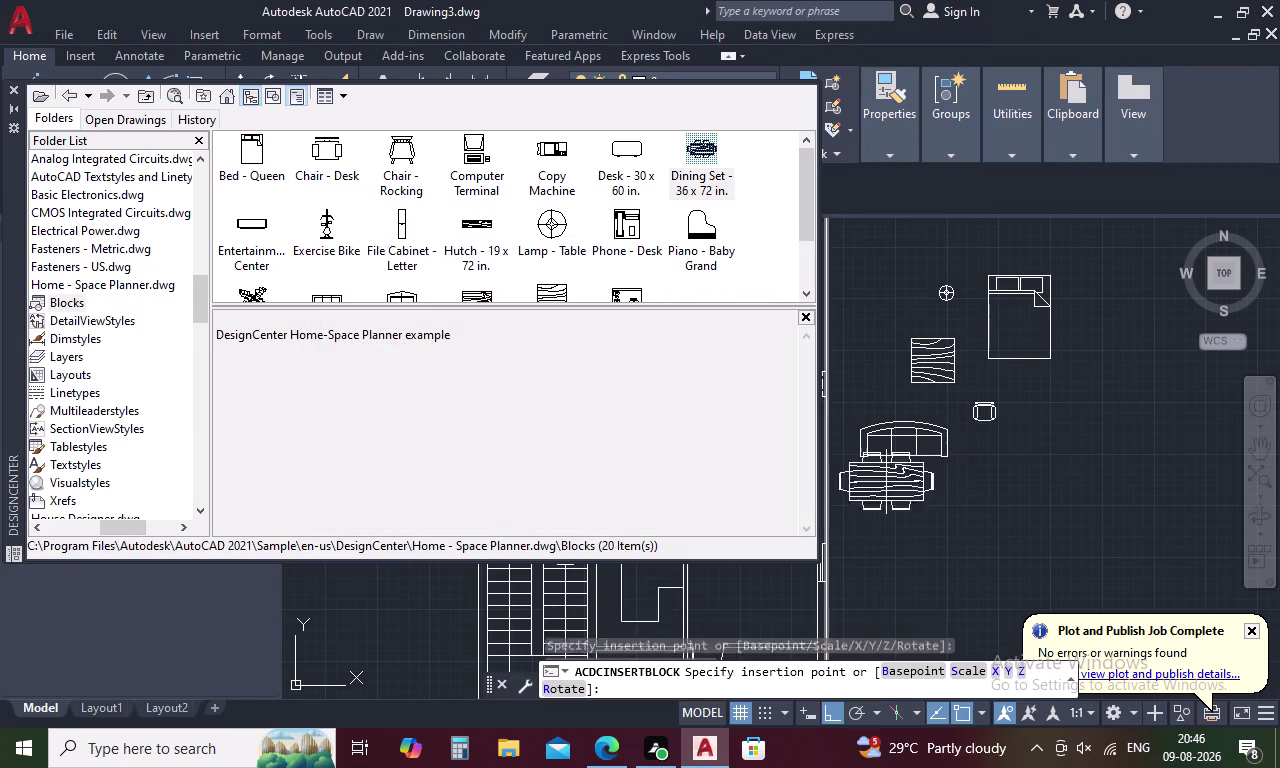
click(1020, 455)
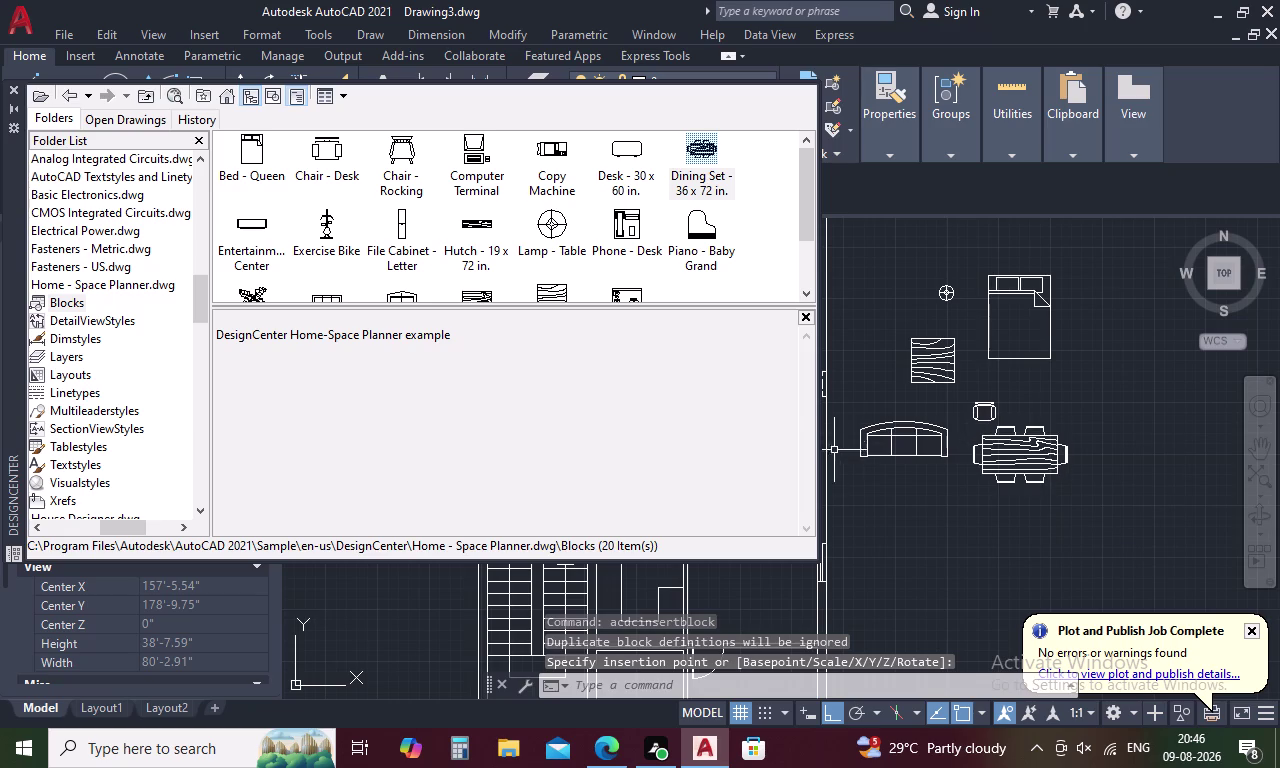
Scroll the DesignCenter block list and browse back up to the Sample folder.
scroll(up, 3)
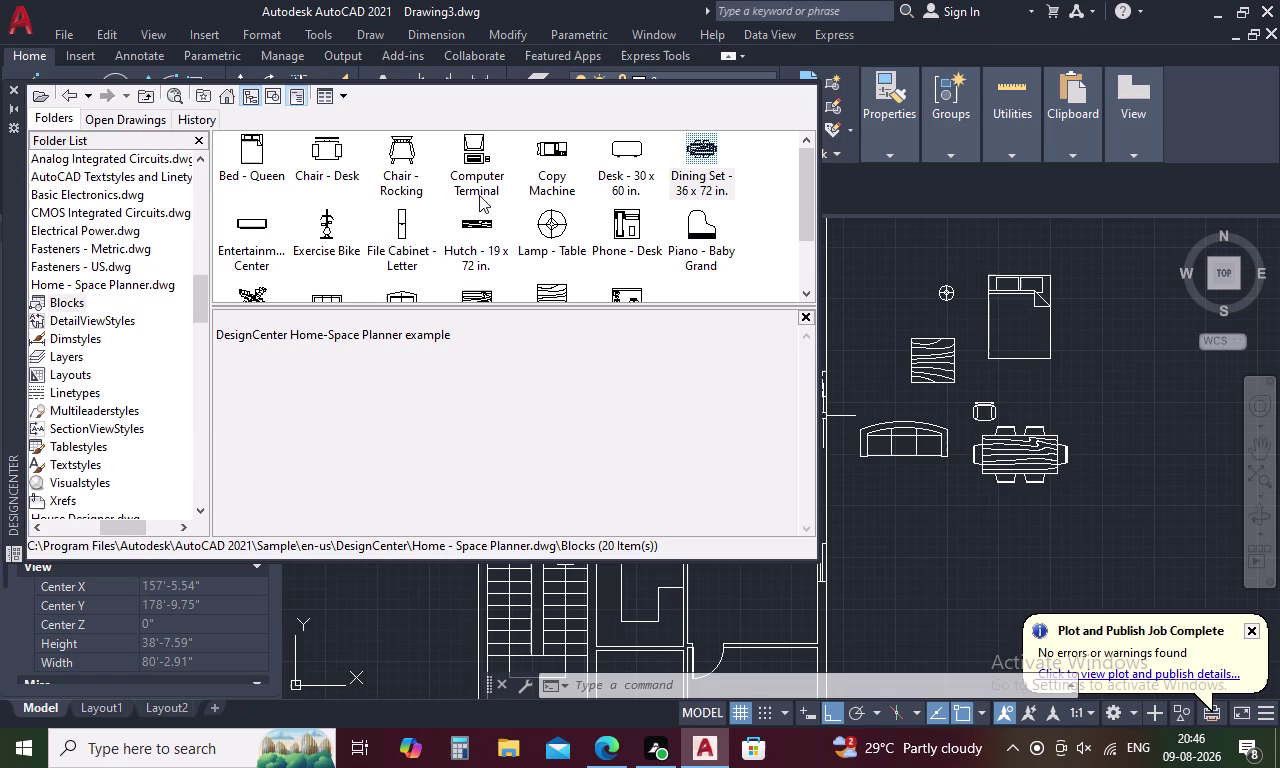
scroll(down, 3)
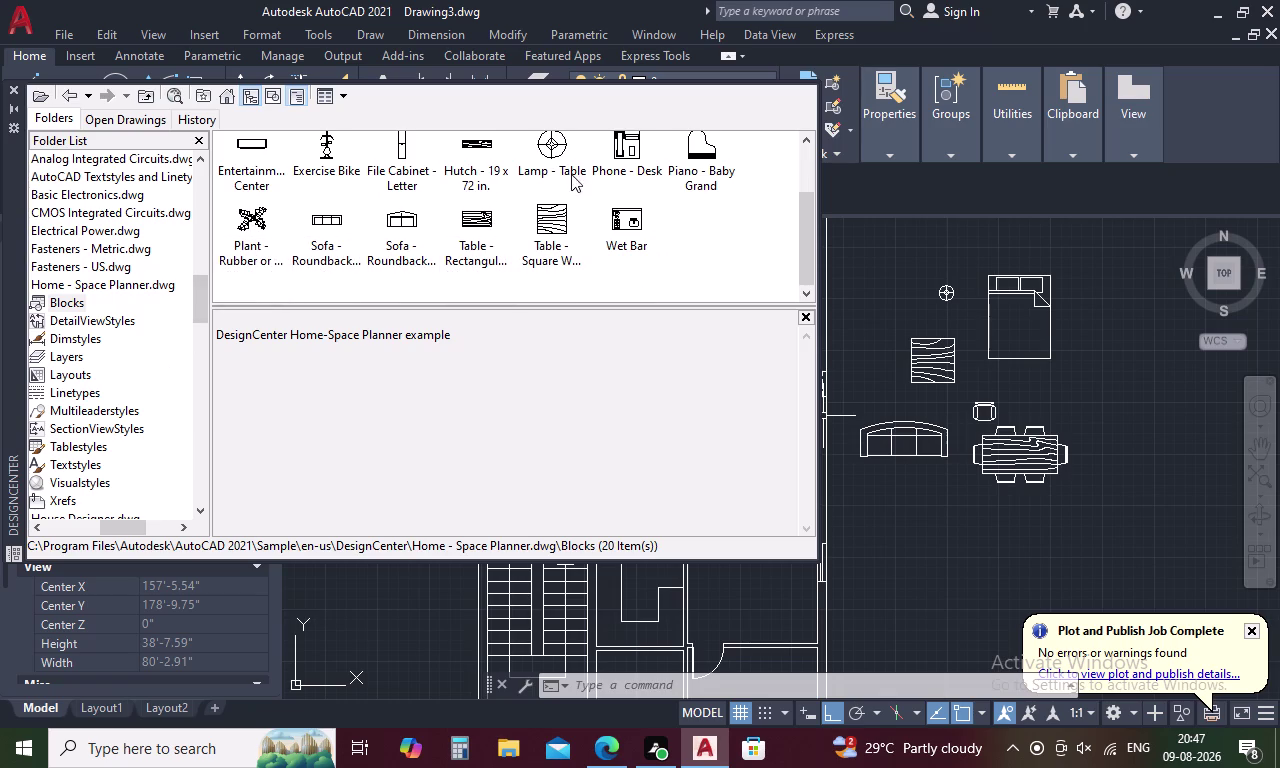
scroll(up, 3)
scroll(down, 3)
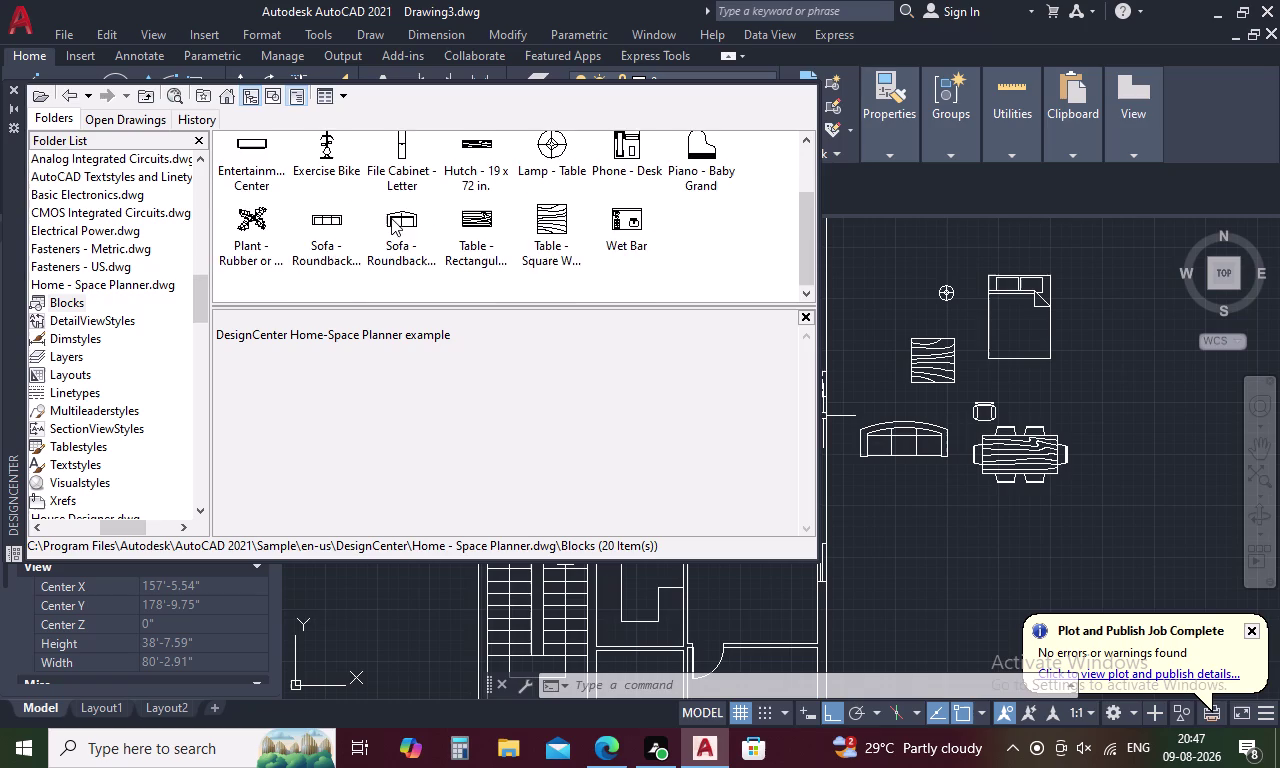
scroll(up, 3)
scroll(down, 3)
scroll(up, 3)
scroll(down, 3)
scroll(up, 3)
scroll(down, 3)
scroll(up, 3)
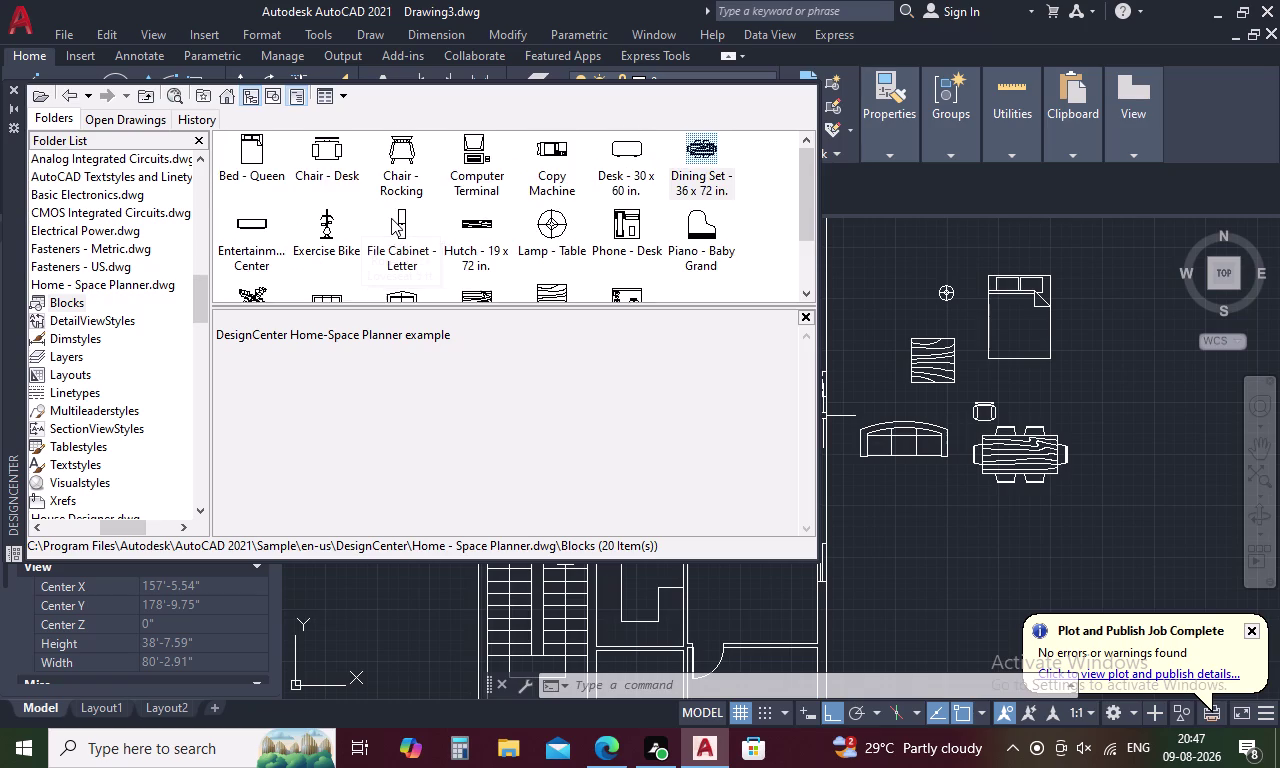
scroll(down, 3)
scroll(up, 3)
double_click(228, 100)
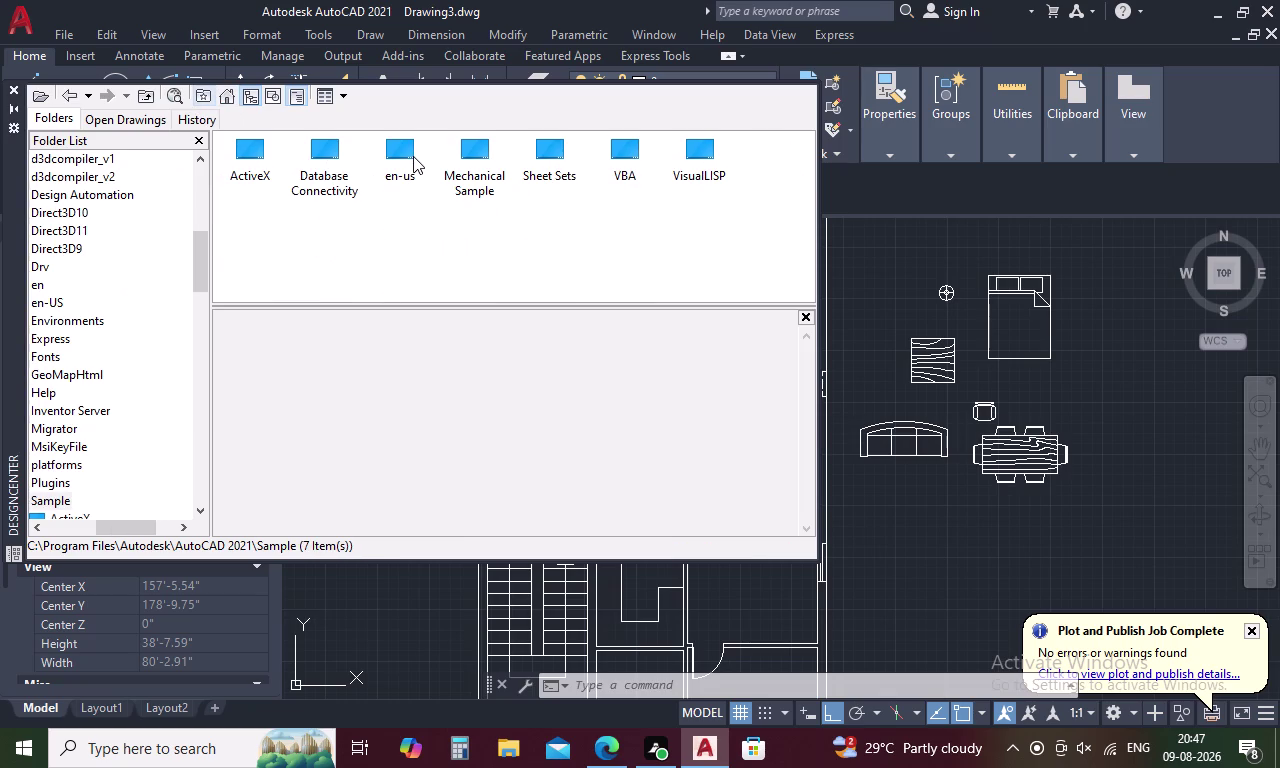
Browse DesignCenter through Sample > en-us > DesignCenter to the House Designer.dwg blocks.
double_click(410, 152)
double_click(253, 141)
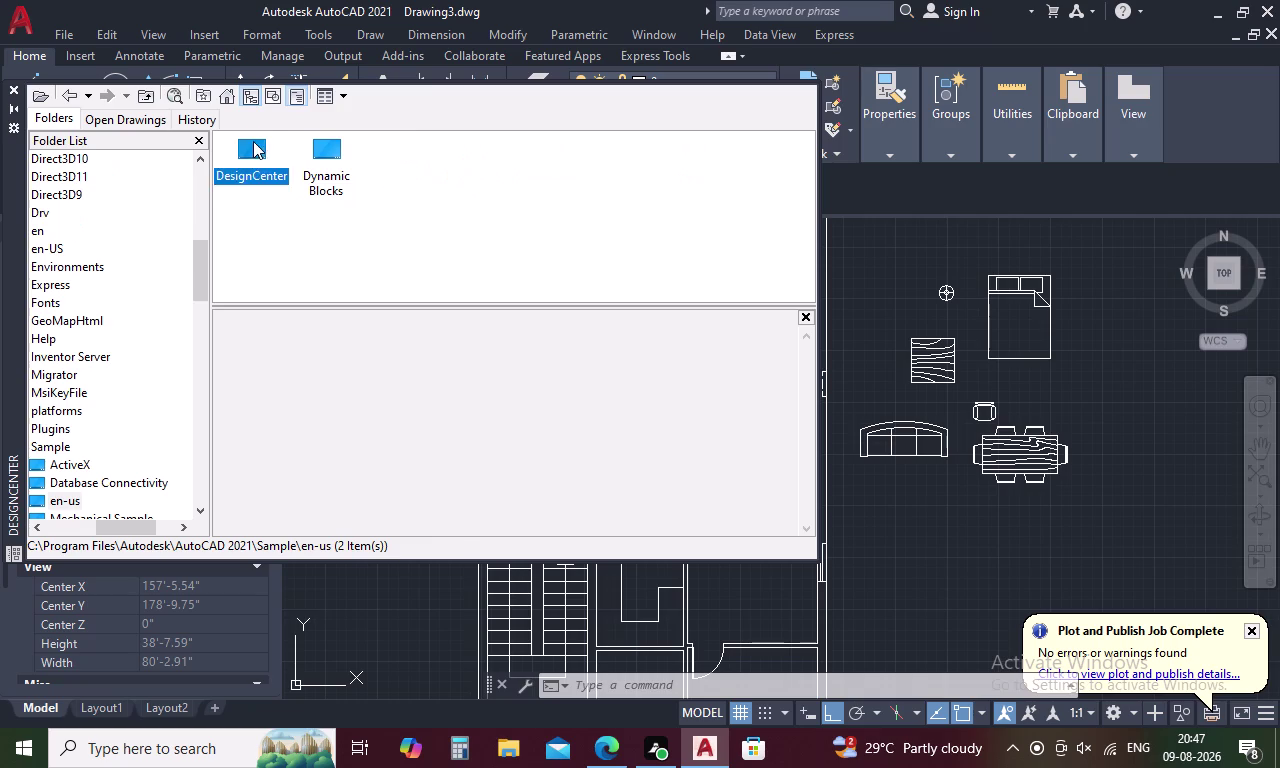
double_click(757, 160)
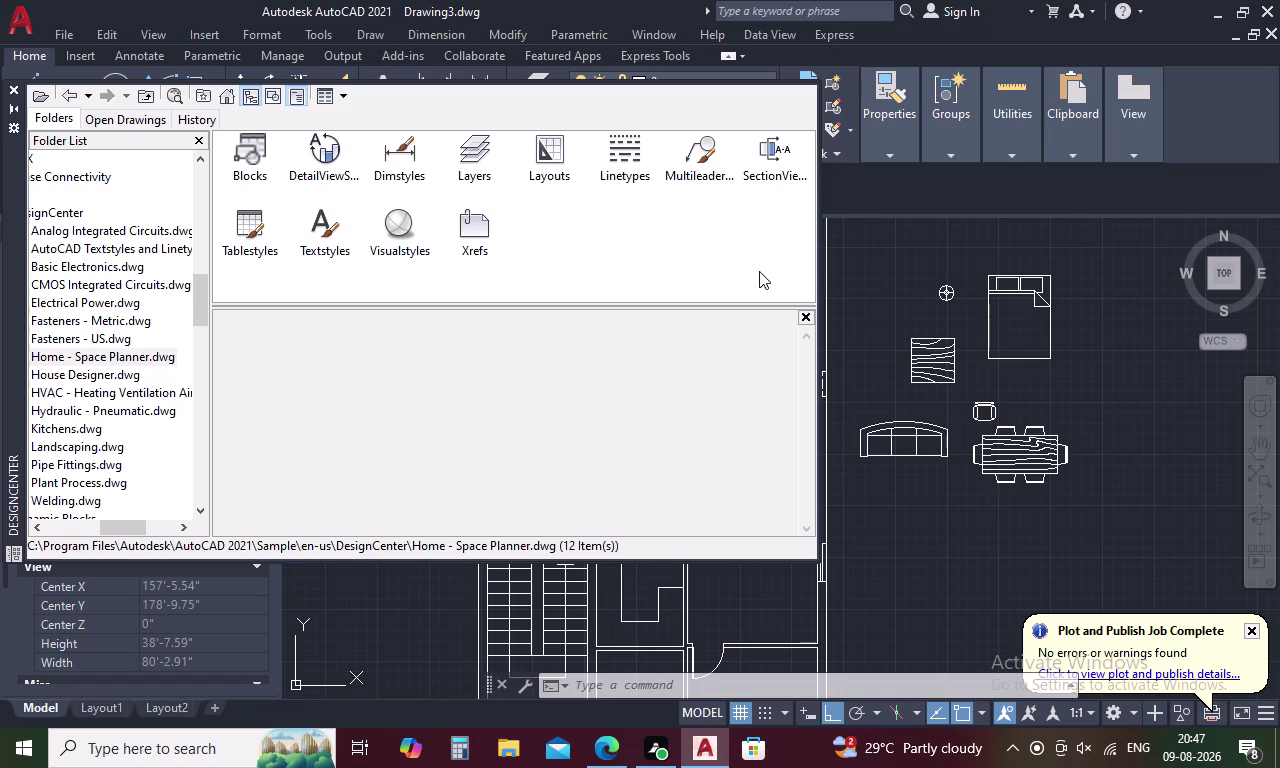
double_click(258, 151)
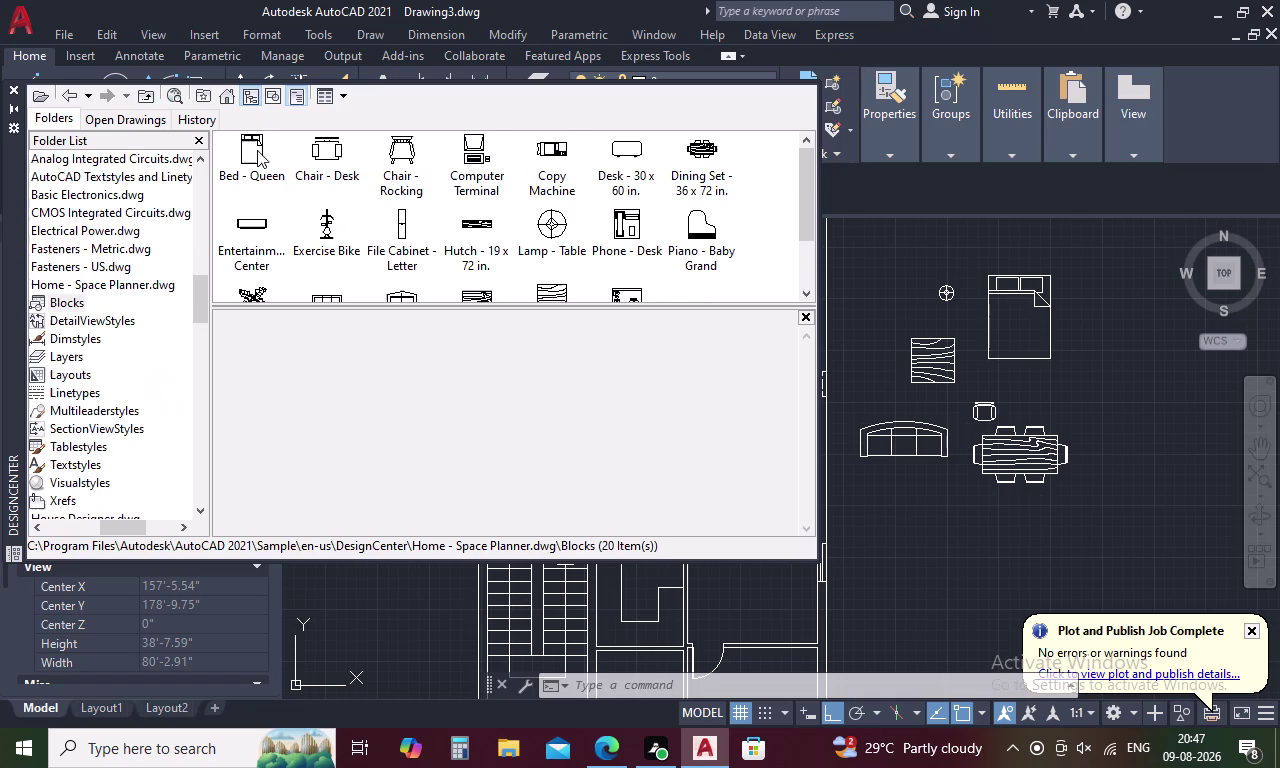
double_click(227, 95)
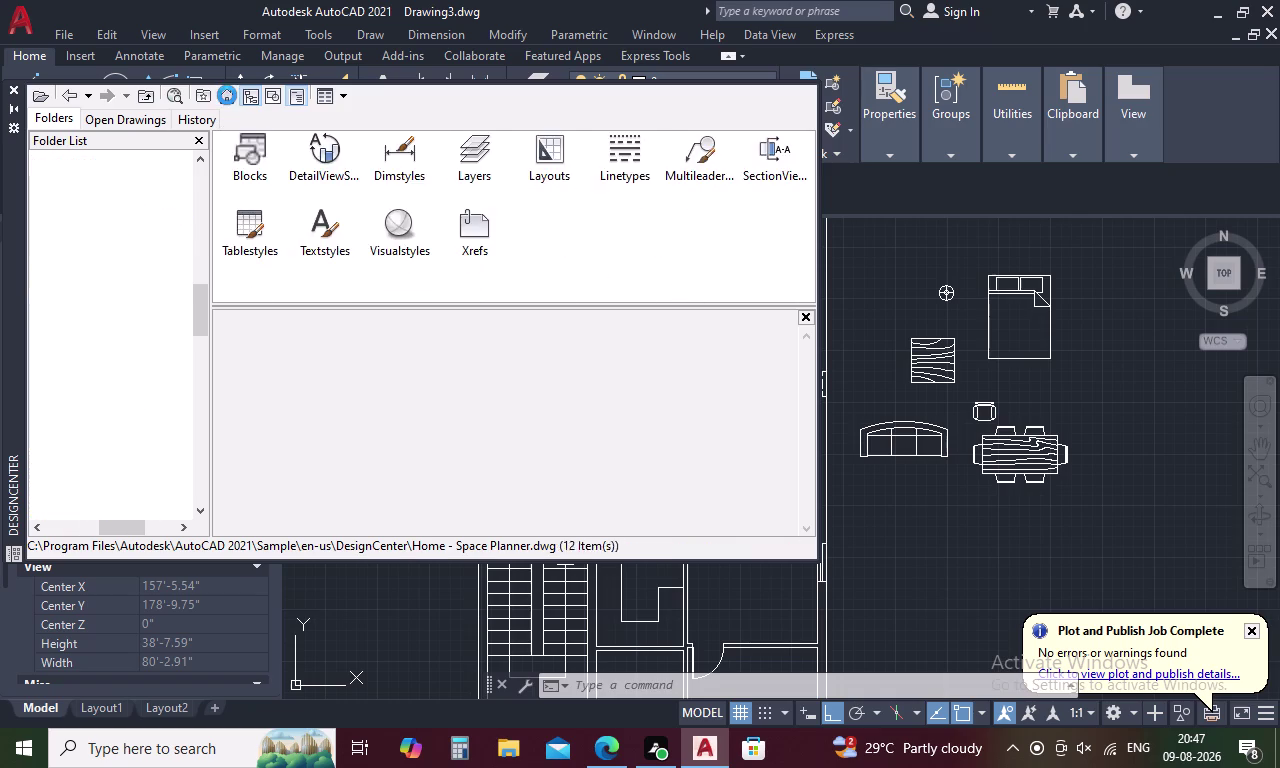
double_click(398, 152)
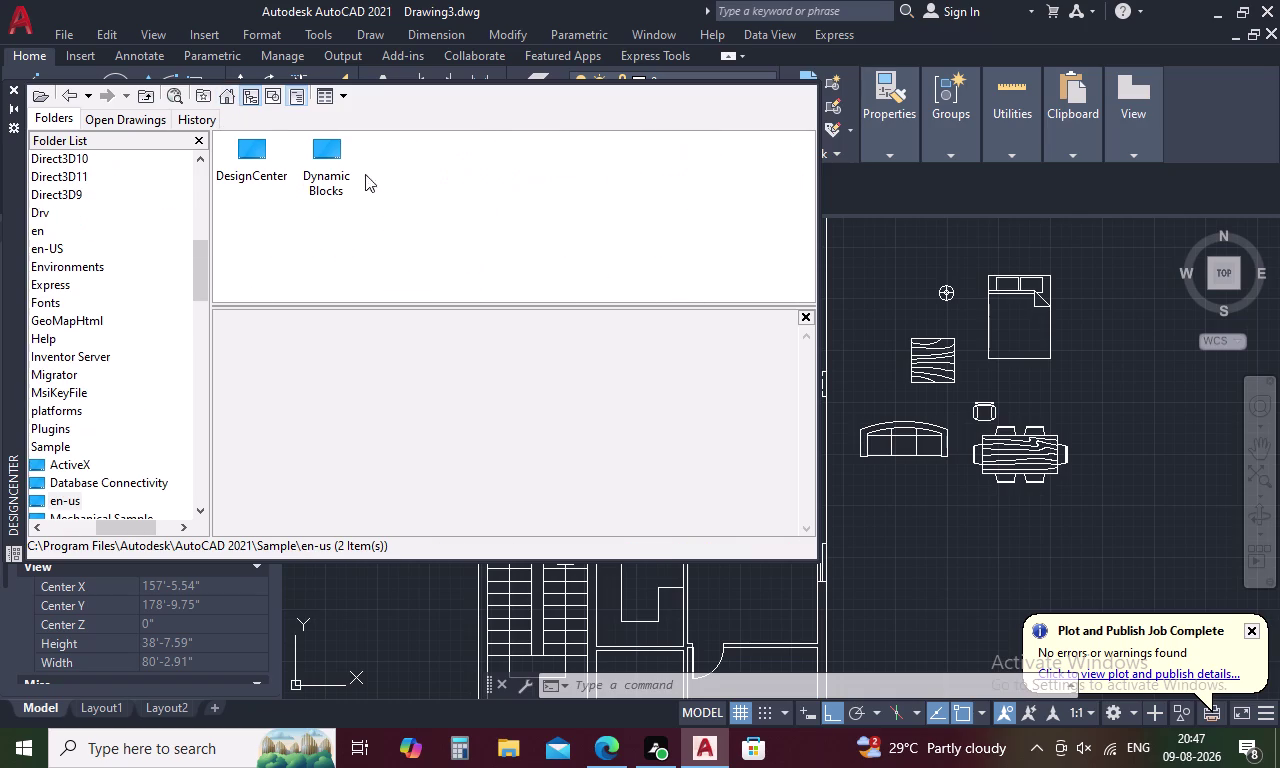
double_click(235, 153)
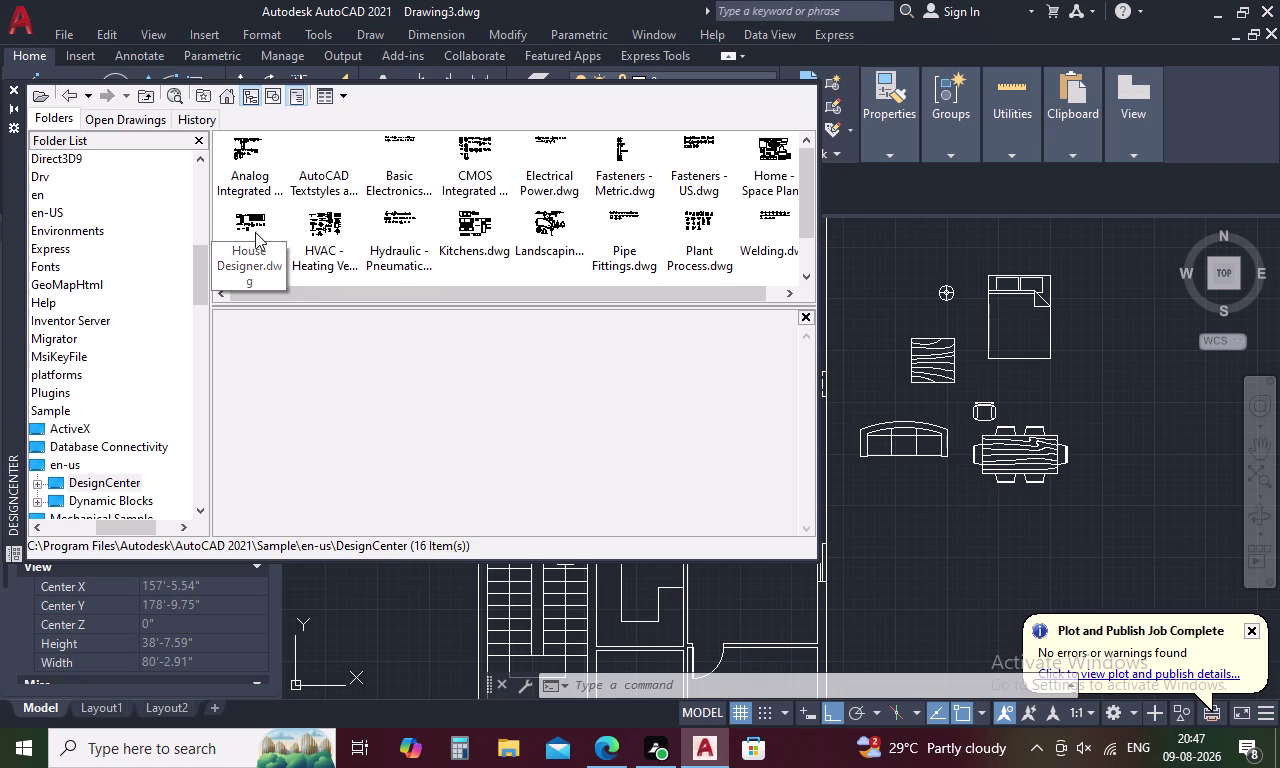
double_click(255, 232)
double_click(262, 144)
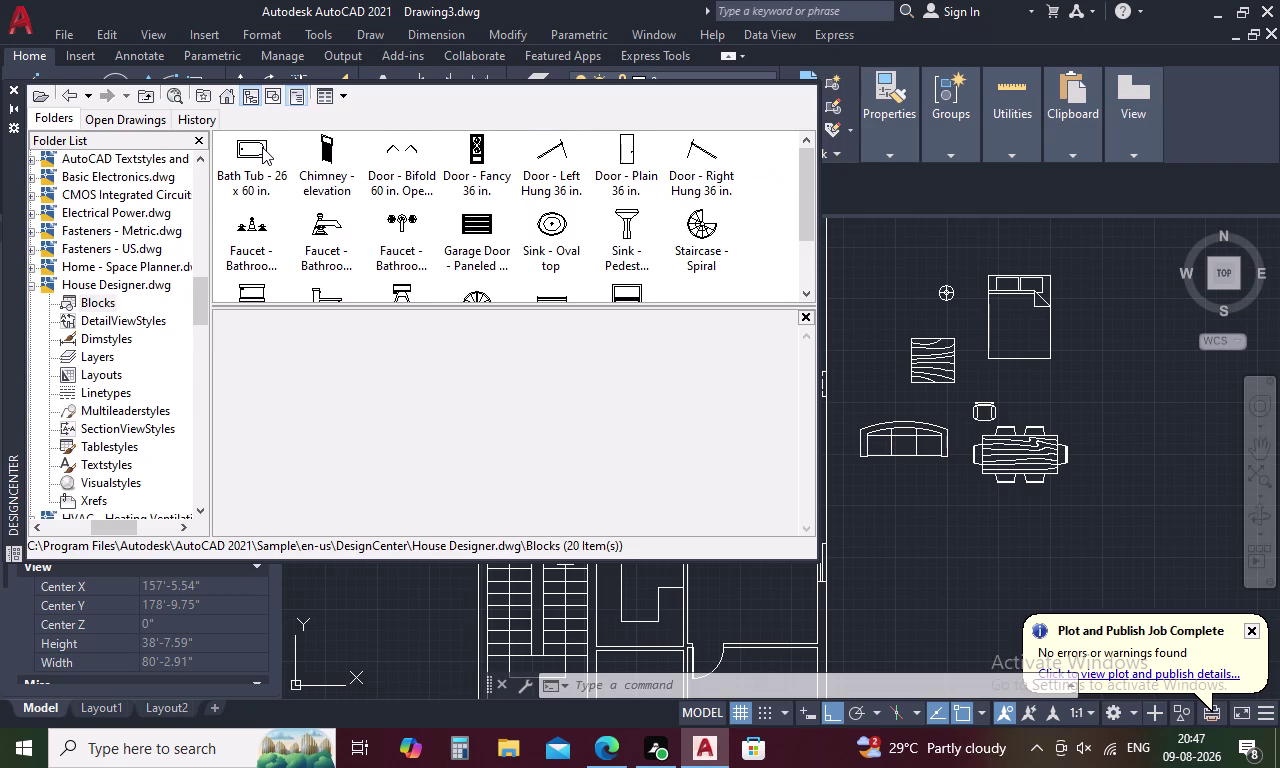
Insert Sink - Oval top and Toilet - top beside the furniture, then close DesignCenter.
double_click(556, 226)
click(766, 495)
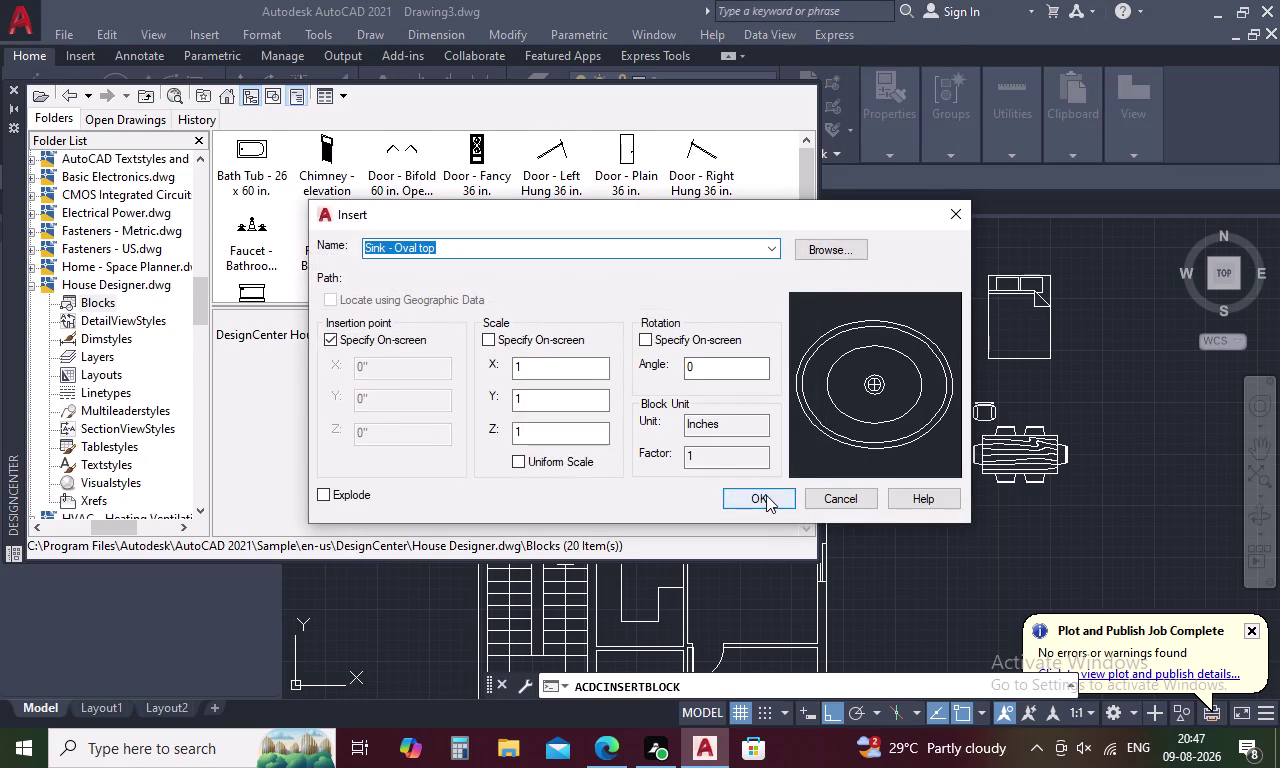
click(889, 289)
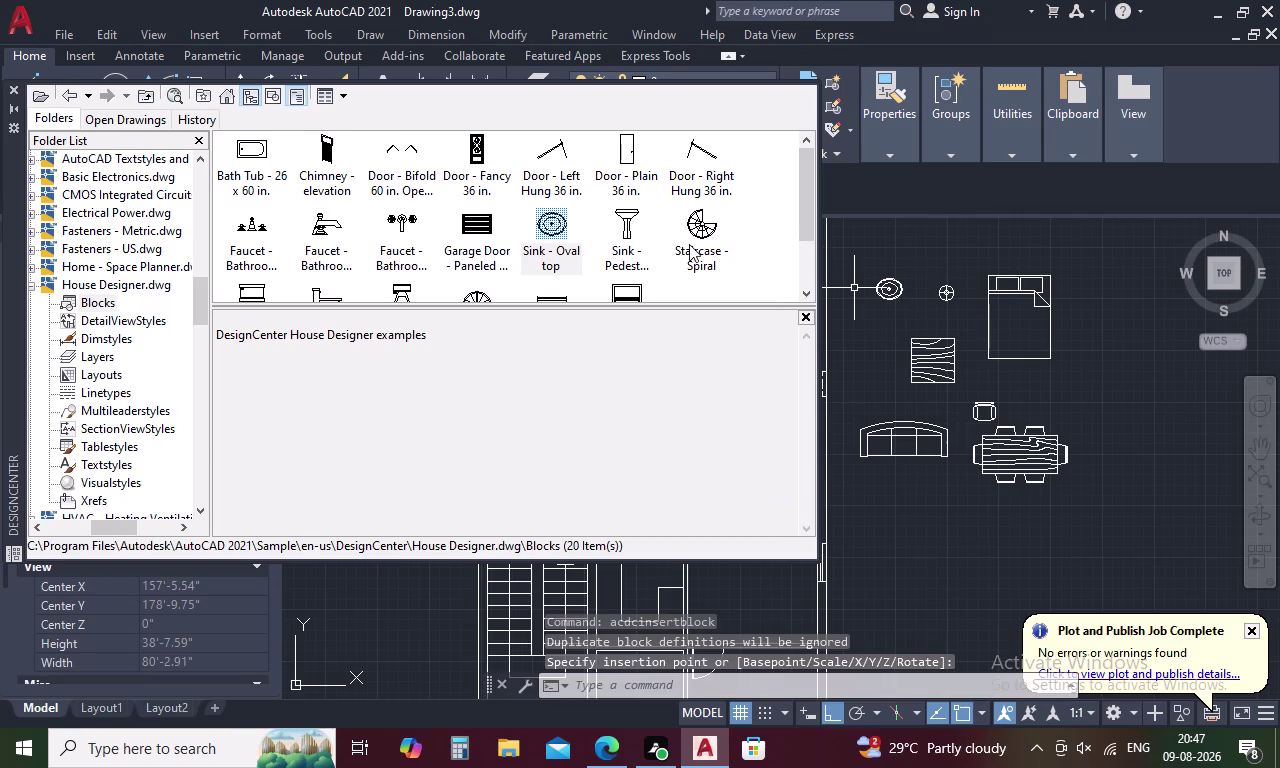
scroll(down, 3)
double_click(398, 235)
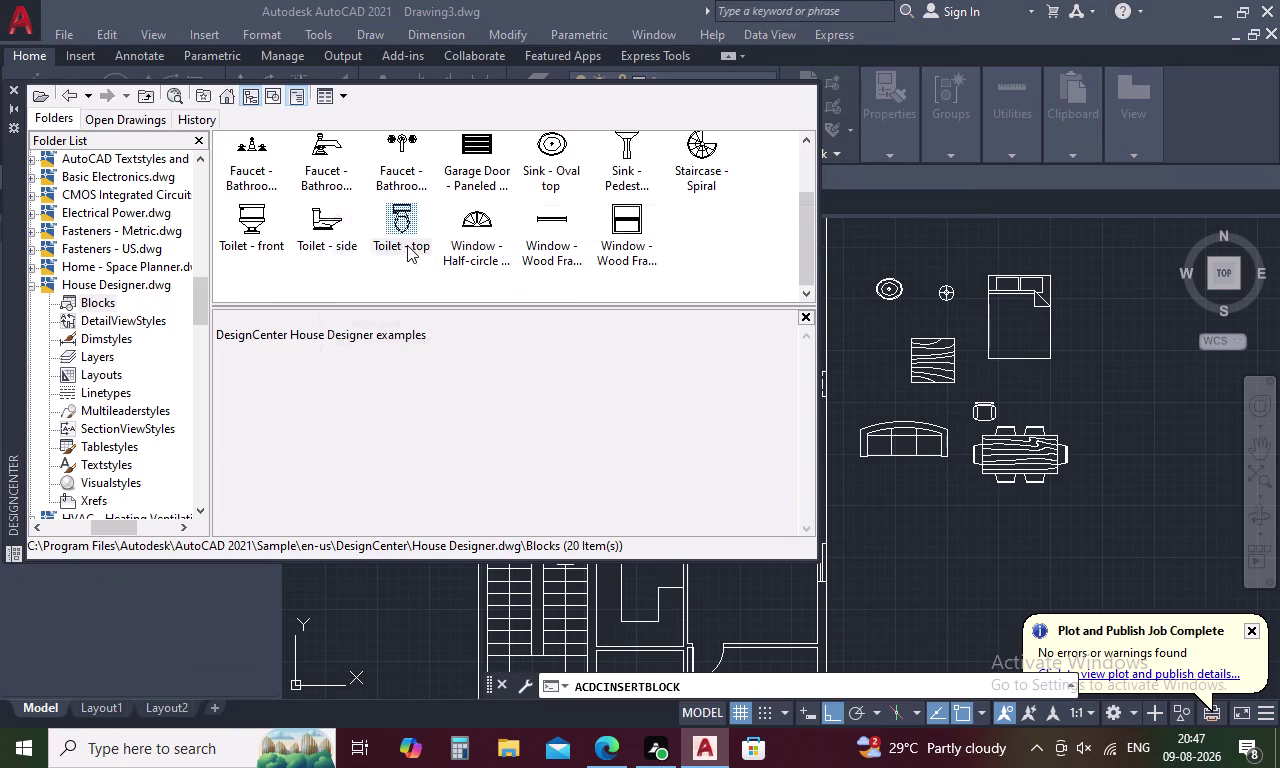
click(775, 495)
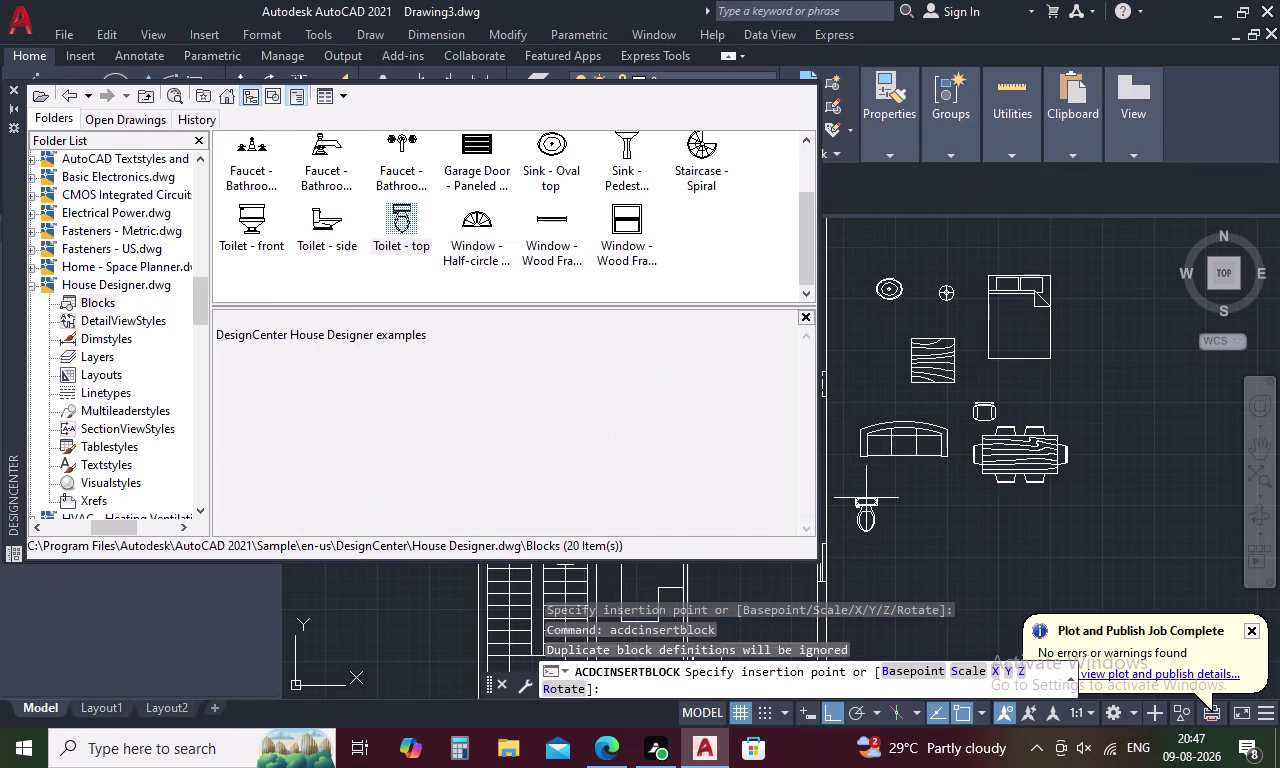
click(873, 498)
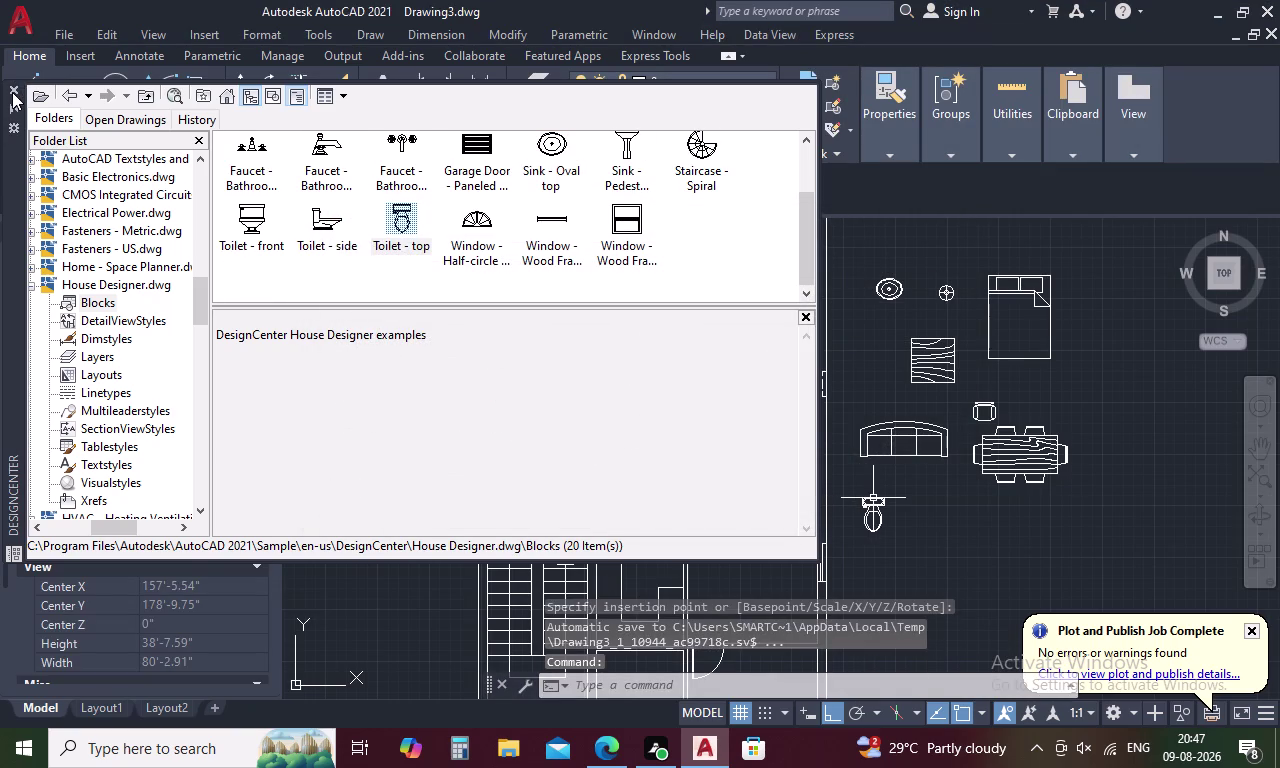
click(12, 92)
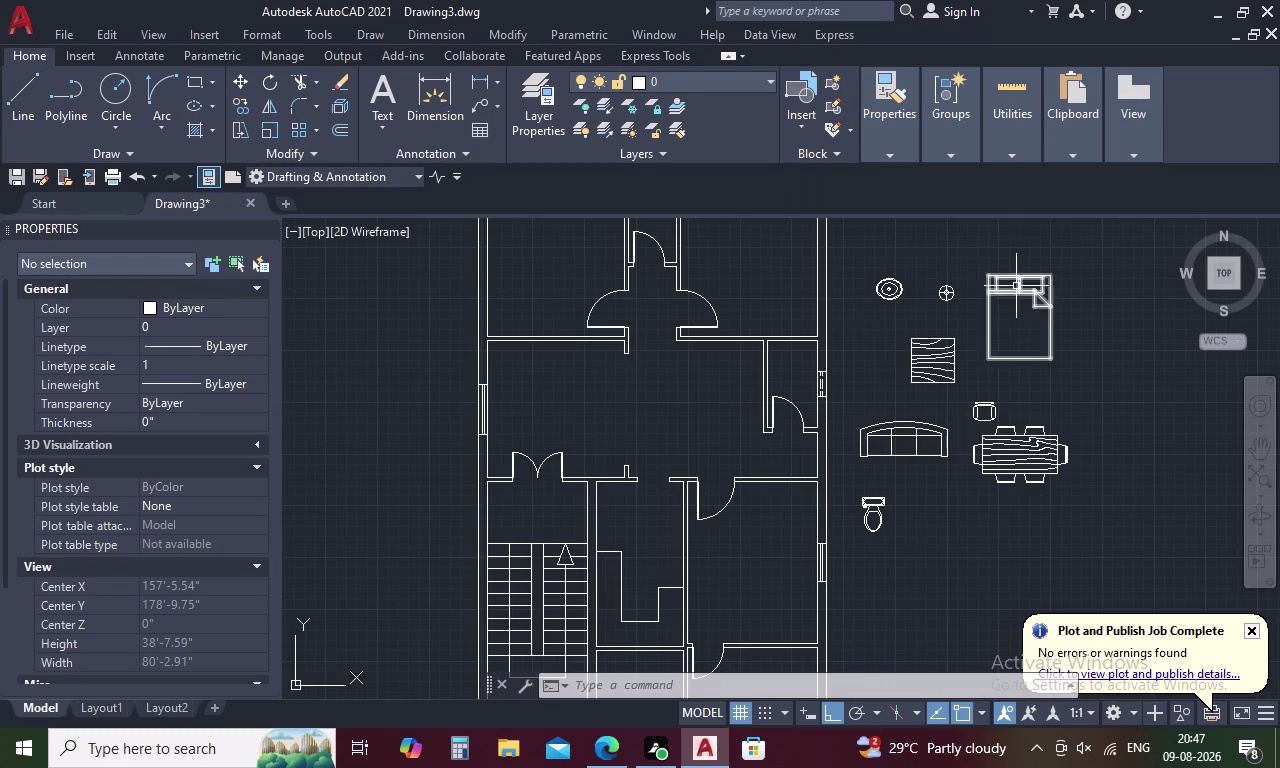
Move the table lamp beside the bed's headboard.
click(944, 293)
right_click(944, 293)
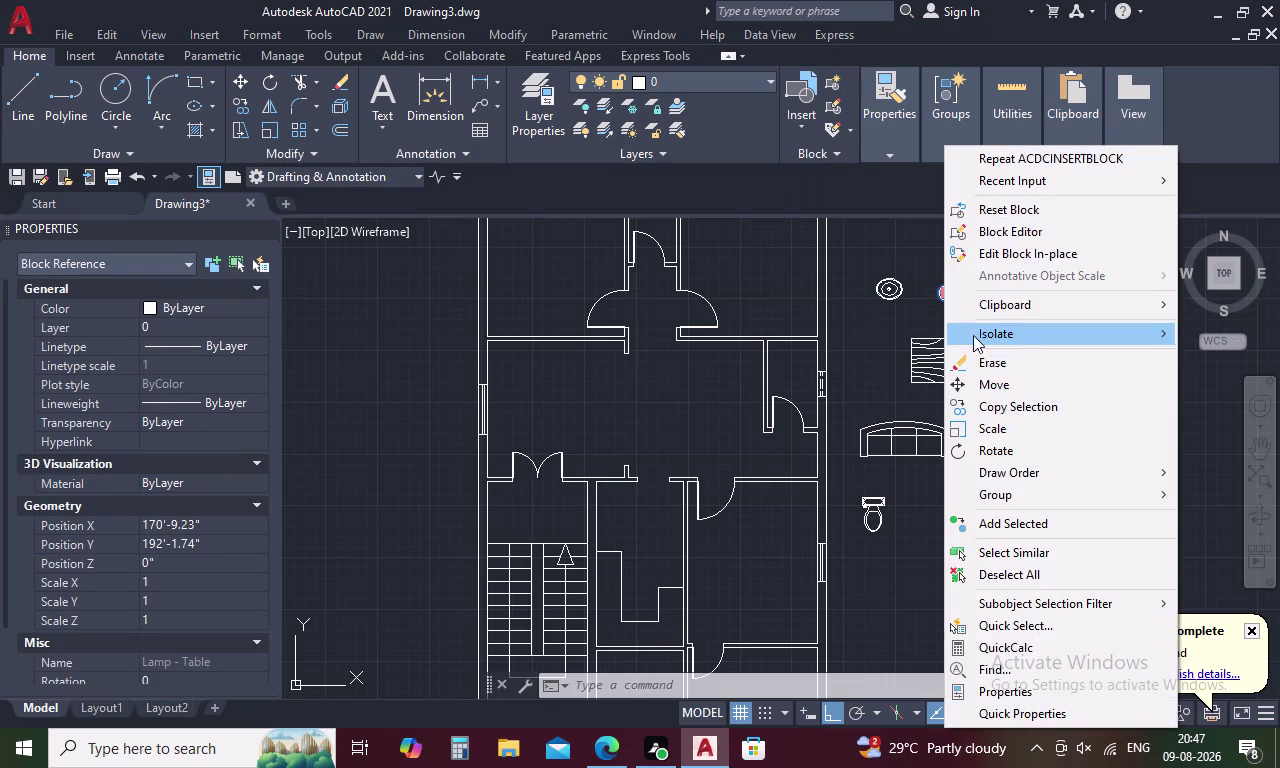
click(993, 384)
scroll(up, 3)
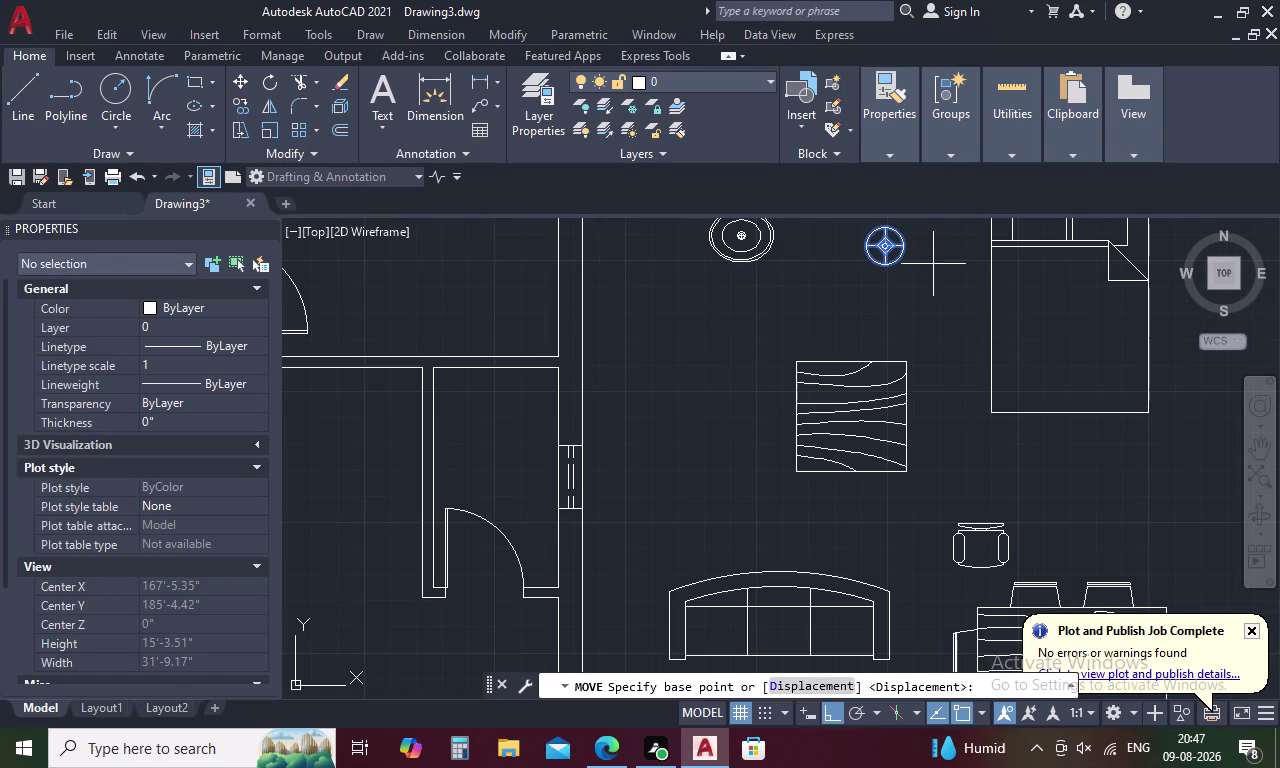
click(901, 251)
middle_drag(934, 268, 936, 272)
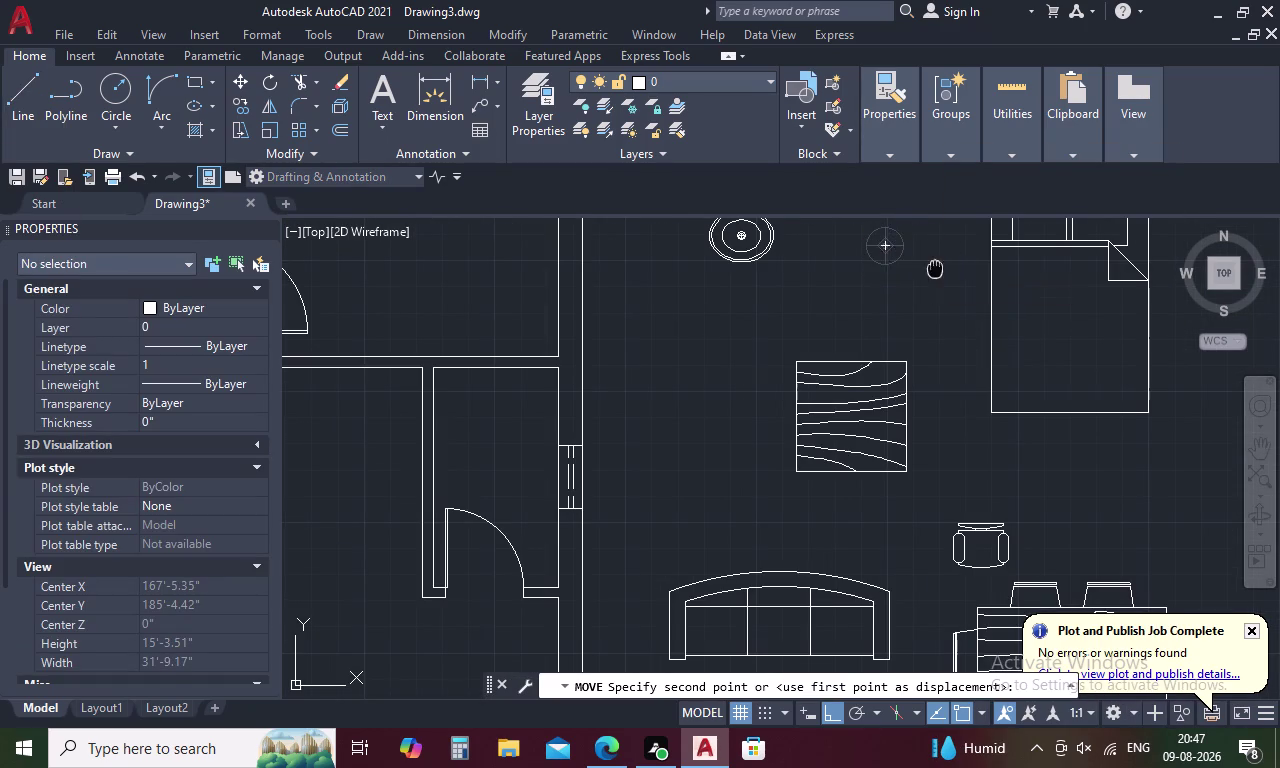
middle_drag(936, 272, 939, 405)
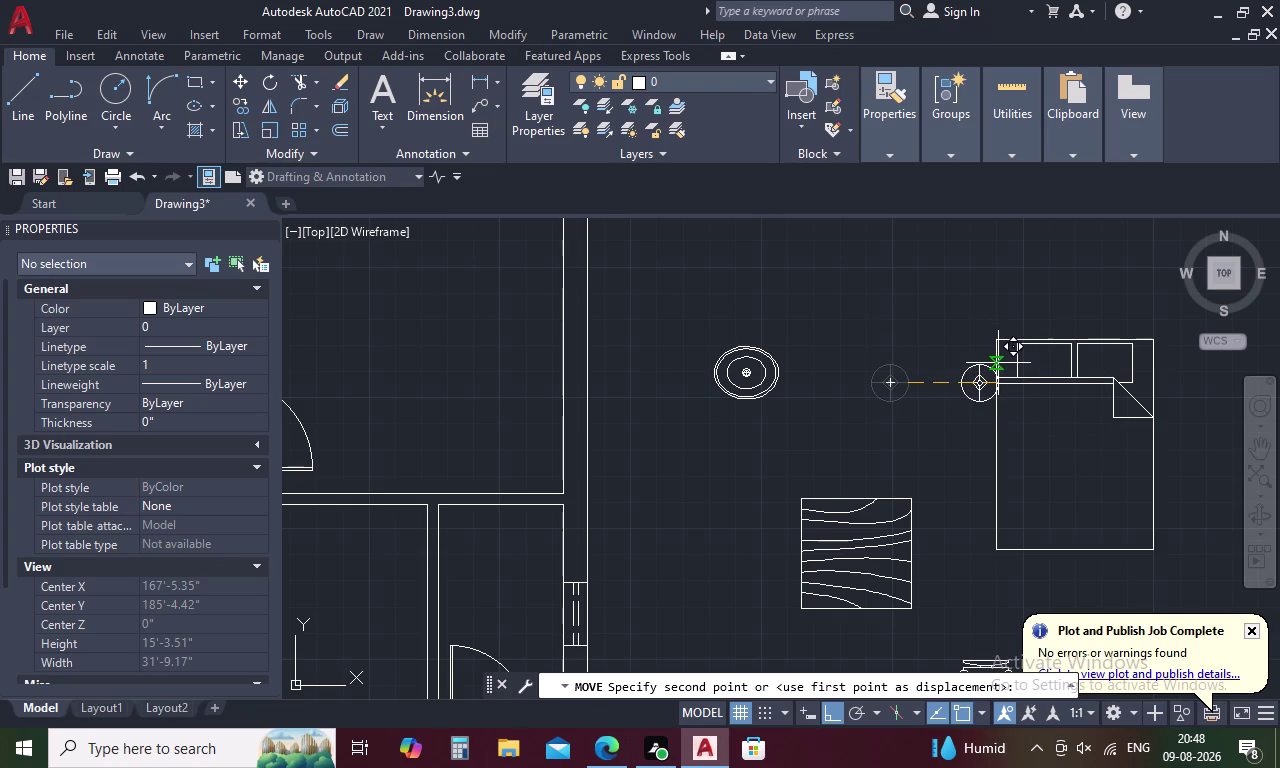
scroll(up, 3)
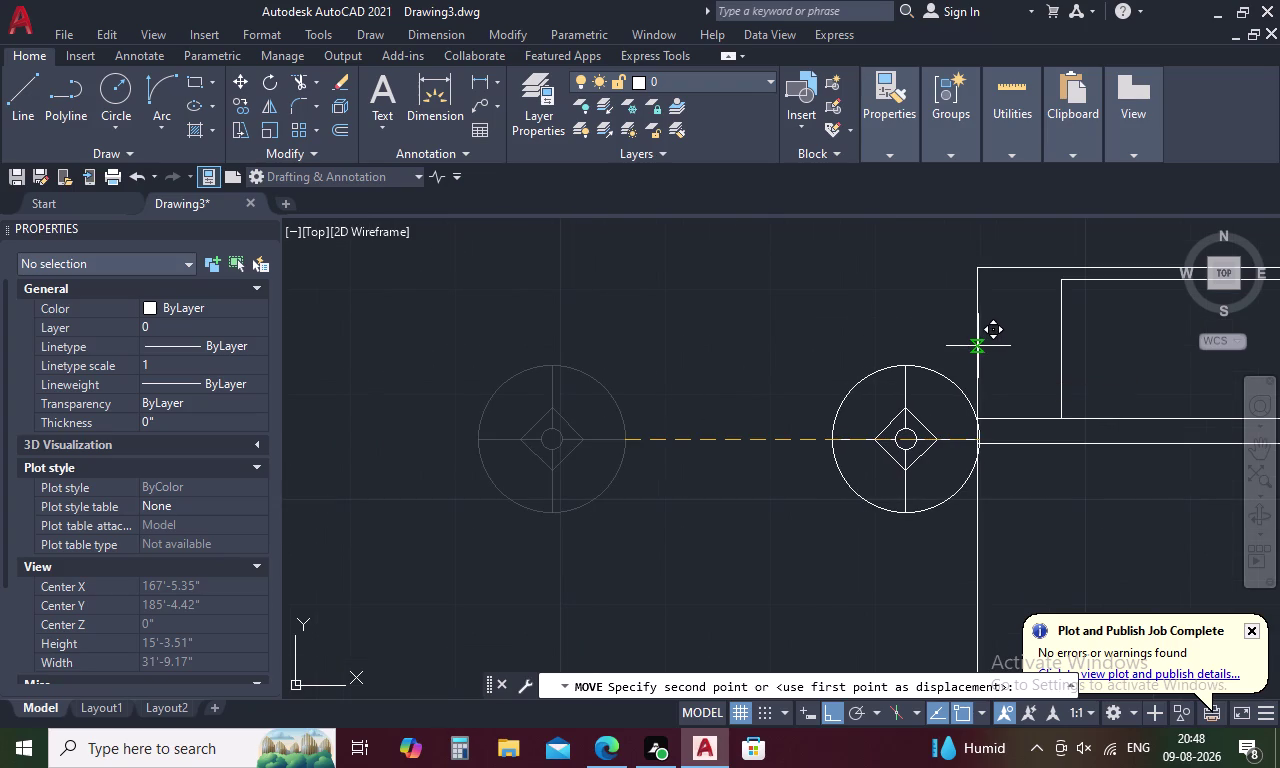
click(976, 343)
scroll(down, 3)
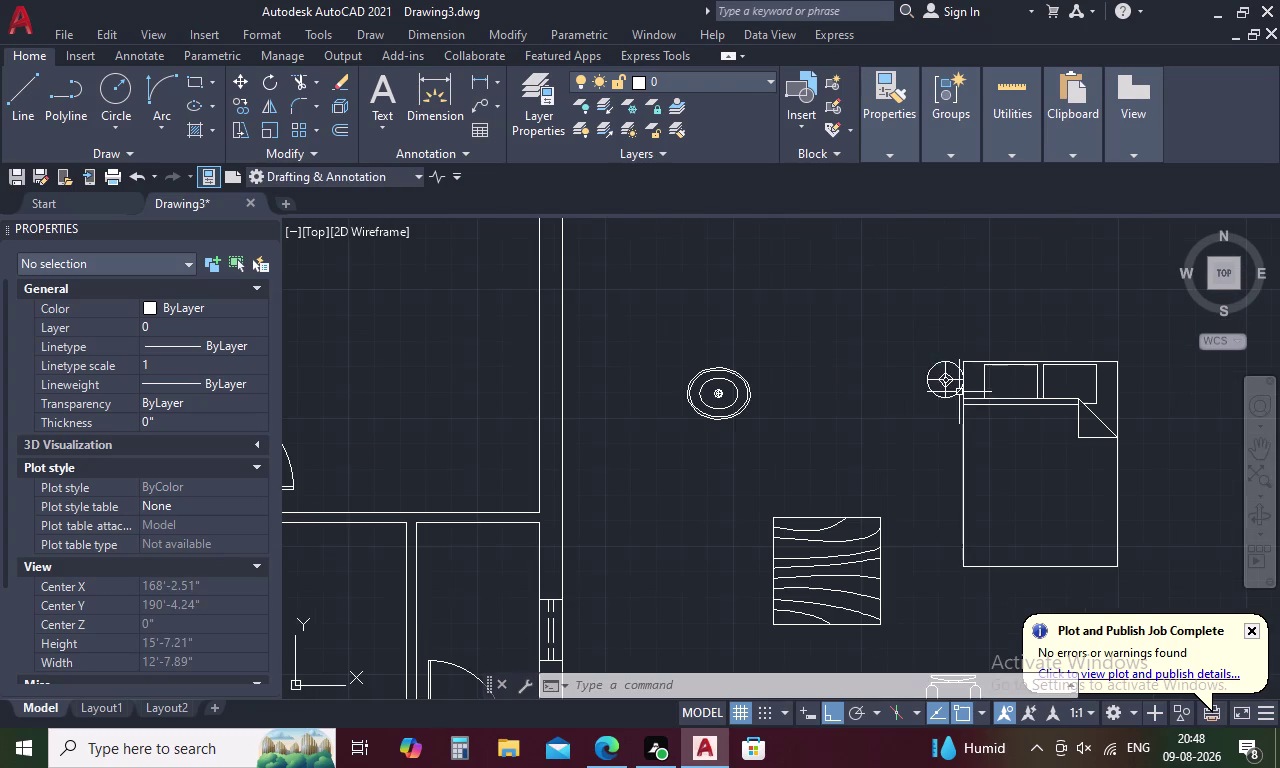
Mirror the lamp across the bed's centreline with MIRROR, keeping the original lamp.
click(936, 381)
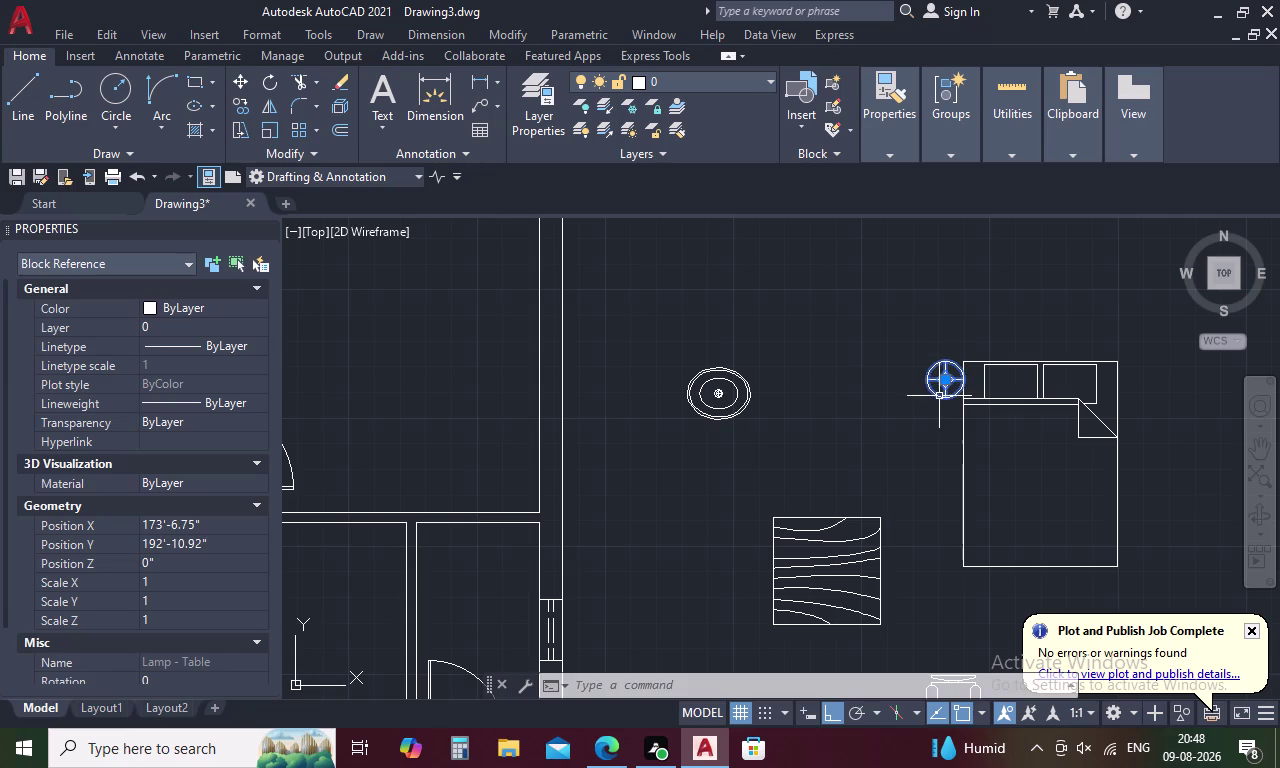
text(MI)
key(space)
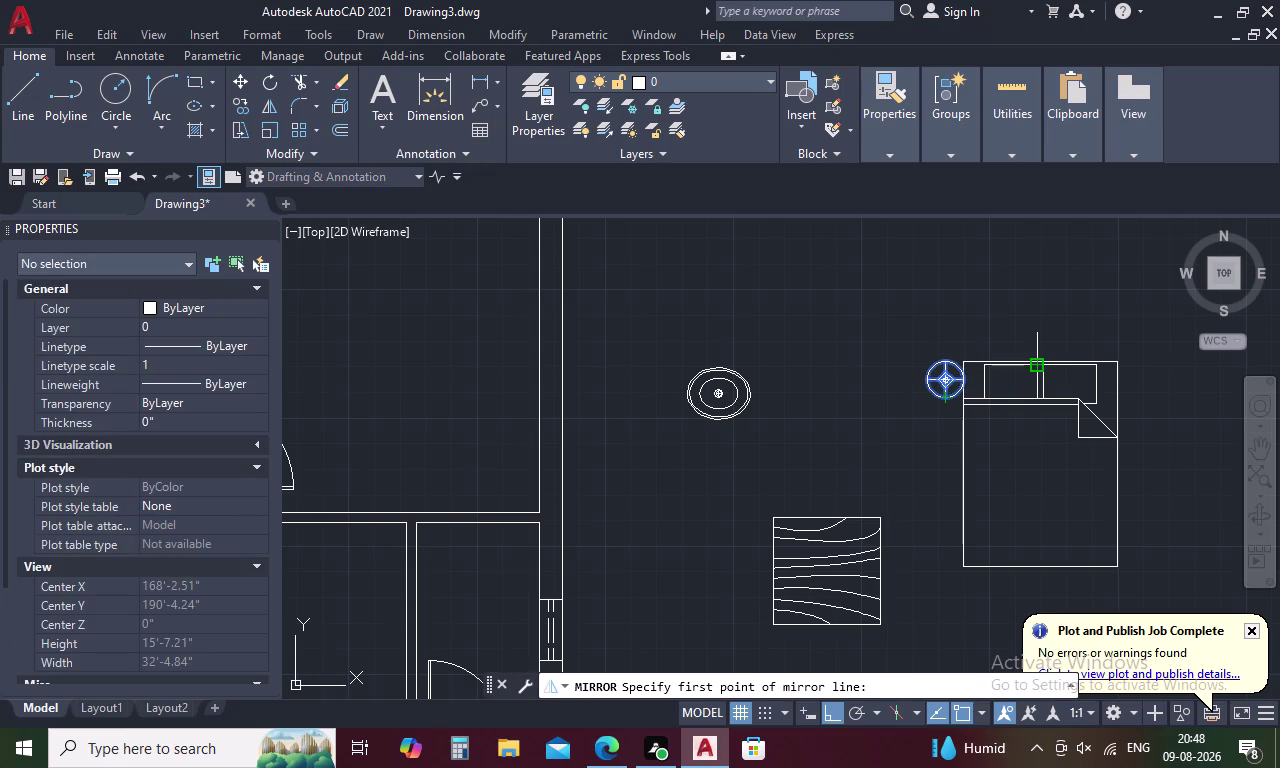
click(1031, 359)
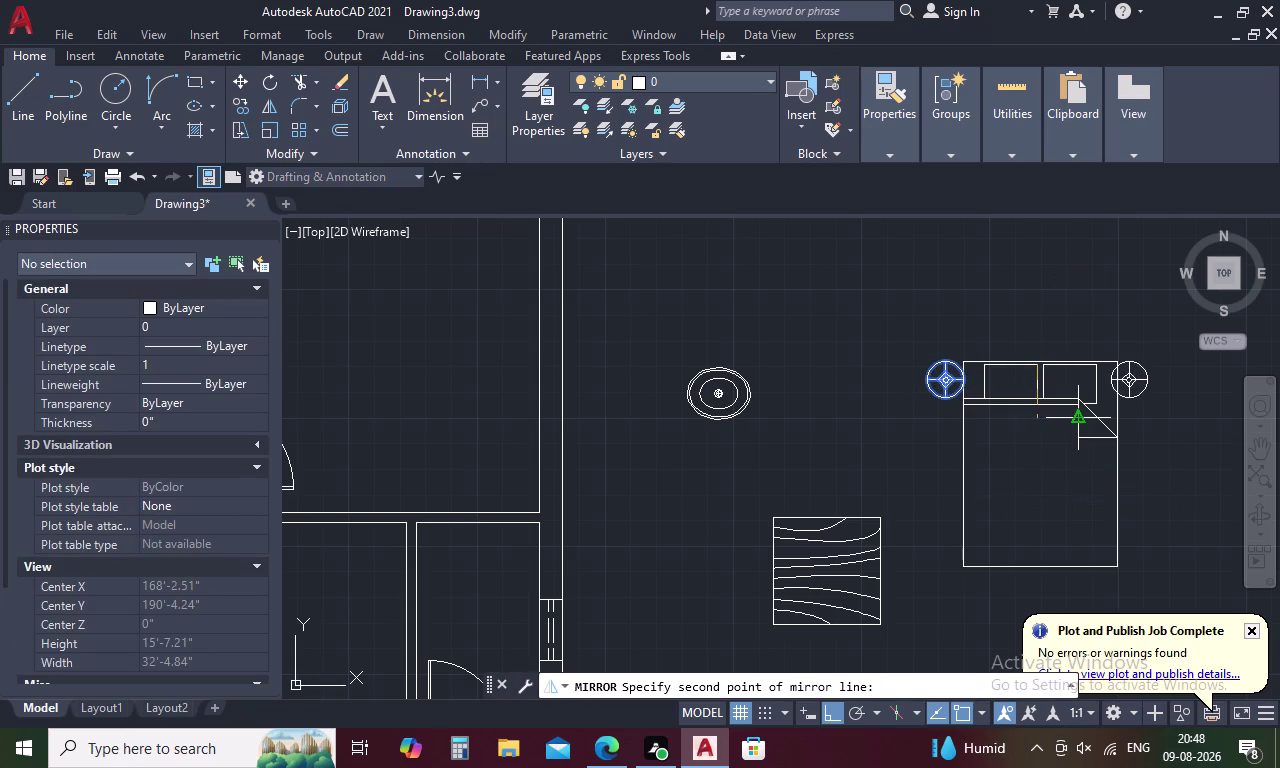
key(Escape)
click(941, 386)
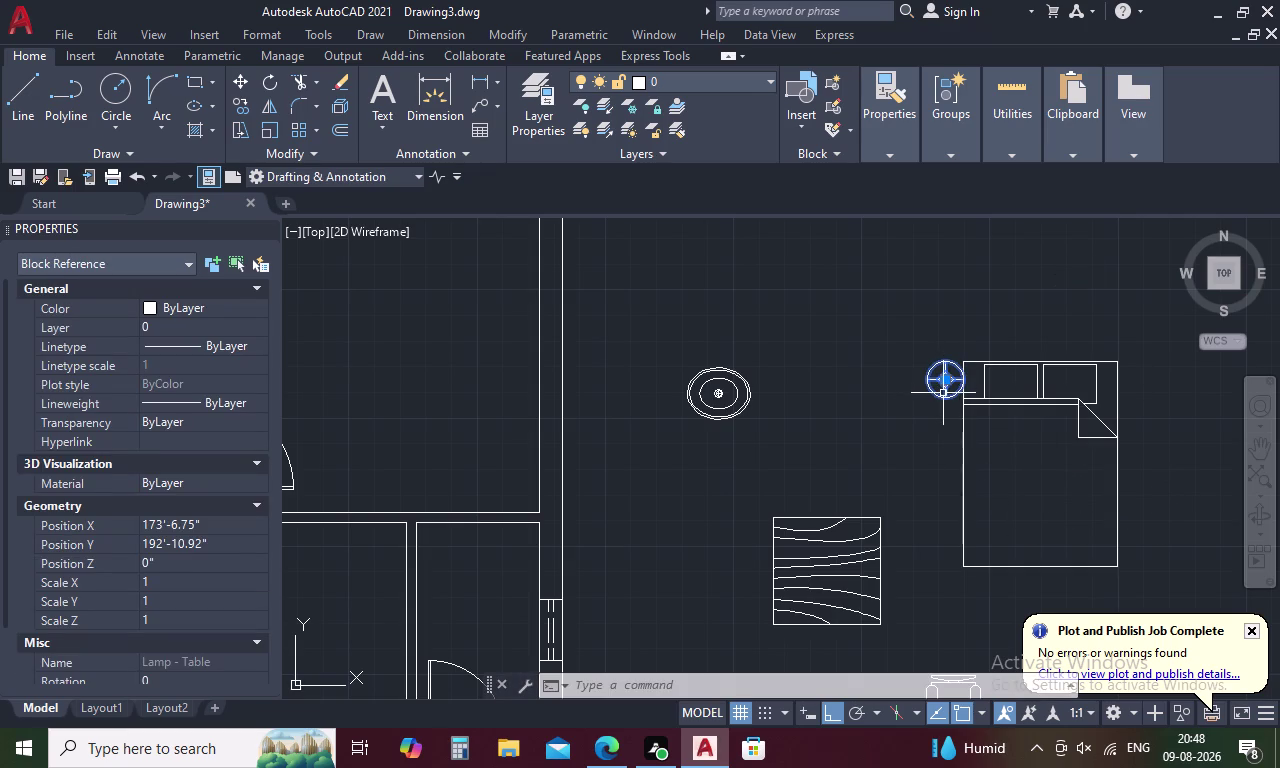
text(MI)
key(space)
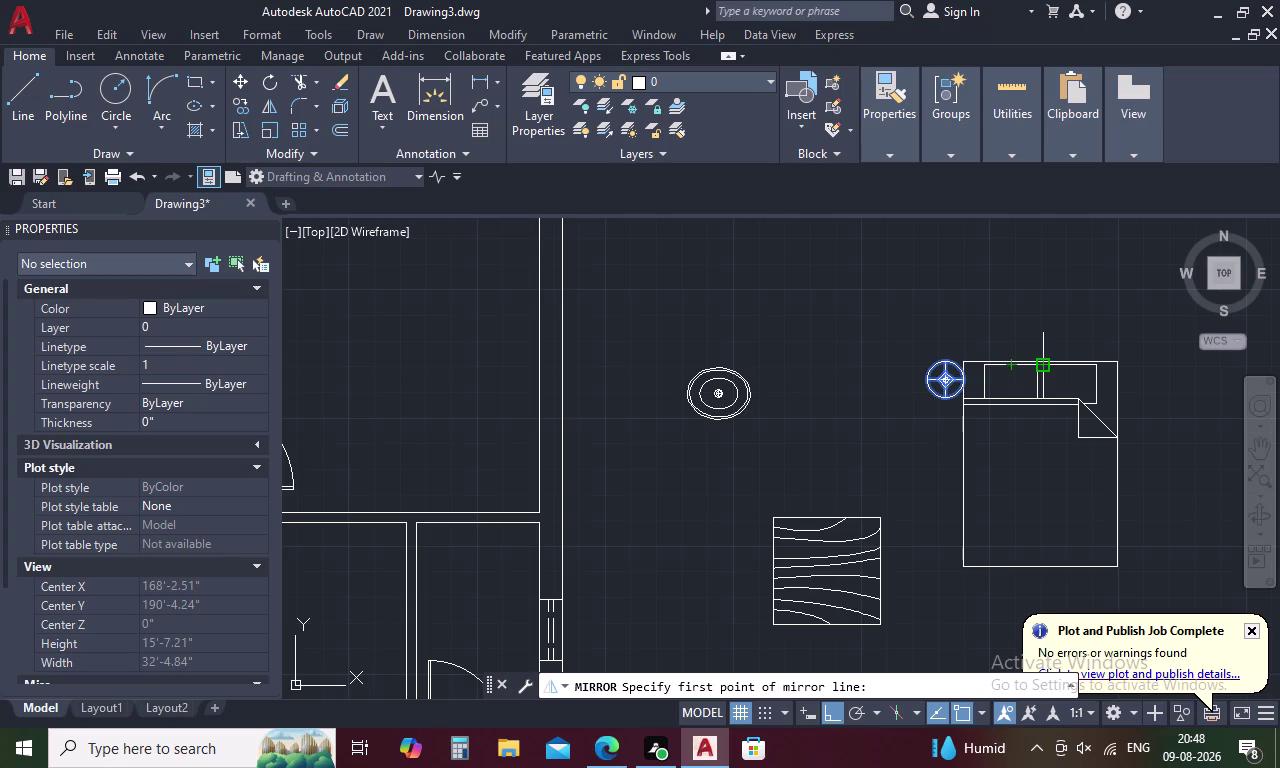
scroll(up, 3)
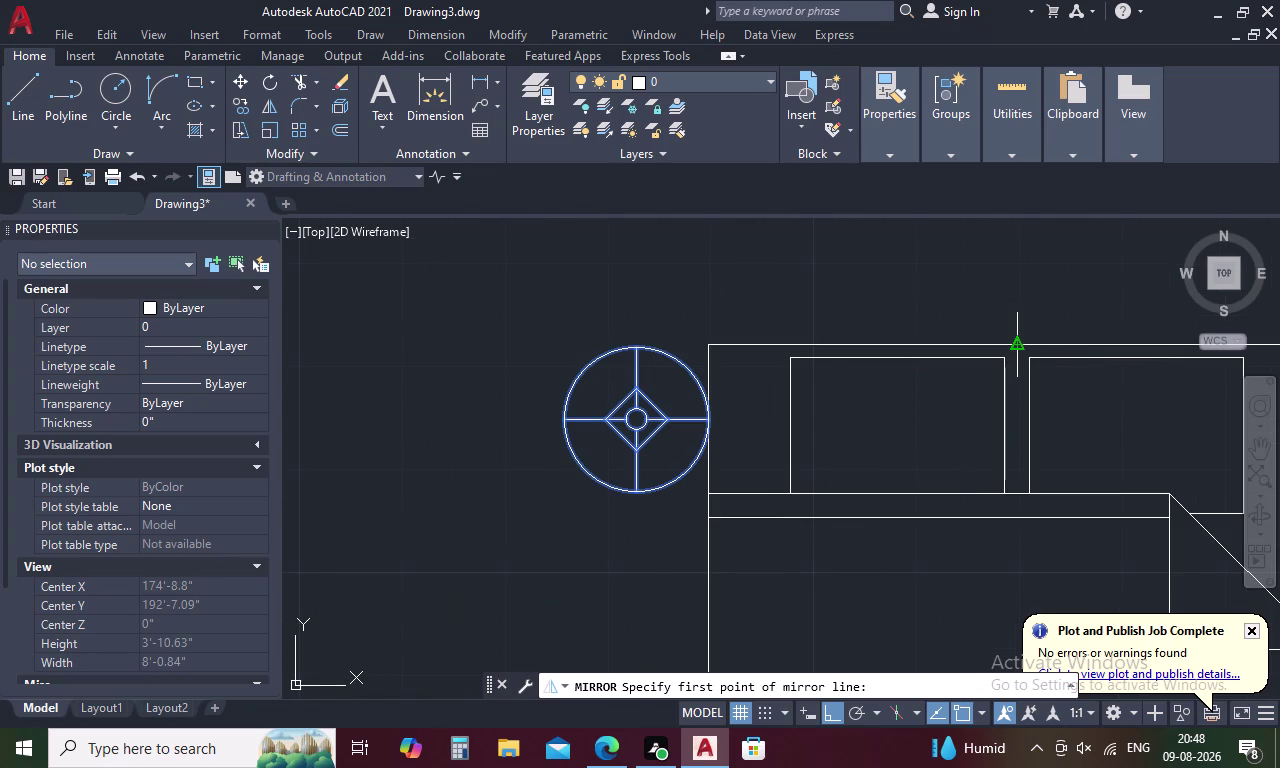
click(1014, 344)
scroll(down, 3)
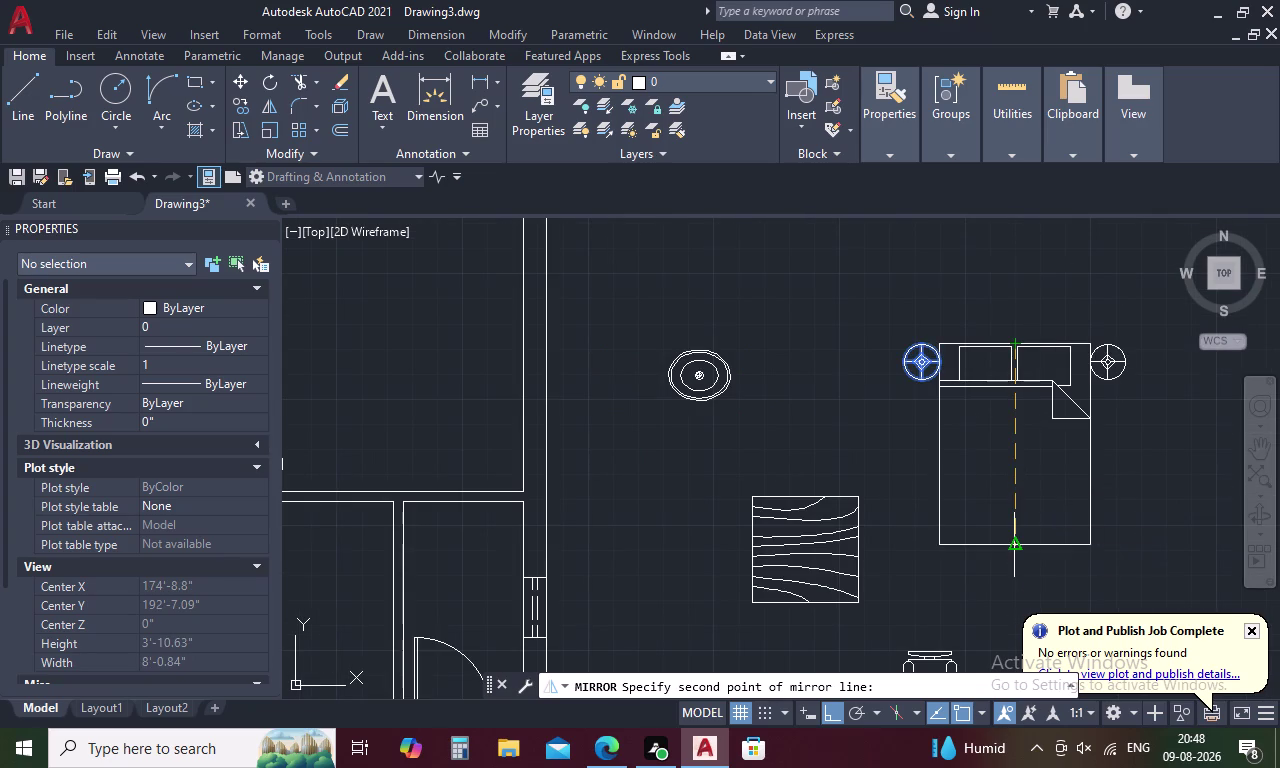
click(1013, 540)
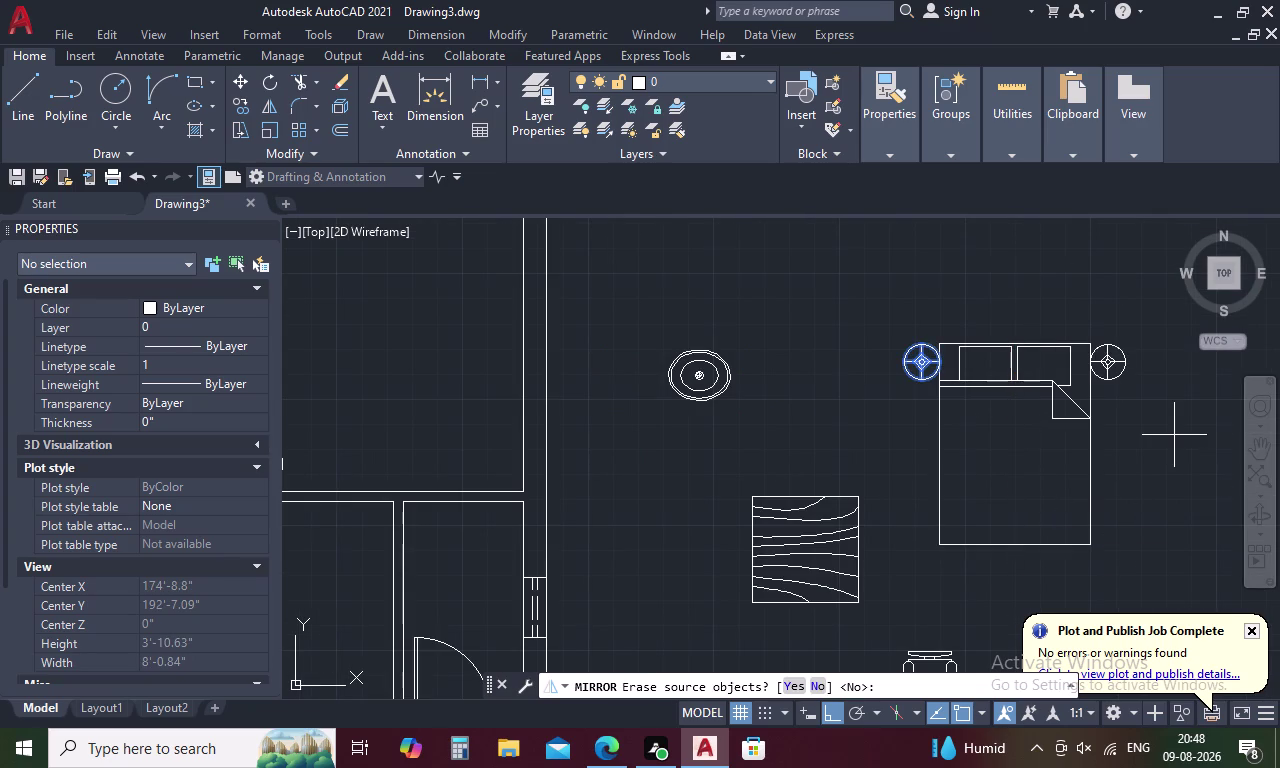
click(822, 681)
Group the bed and both lamps together with G.
drag(894, 337, 986, 338)
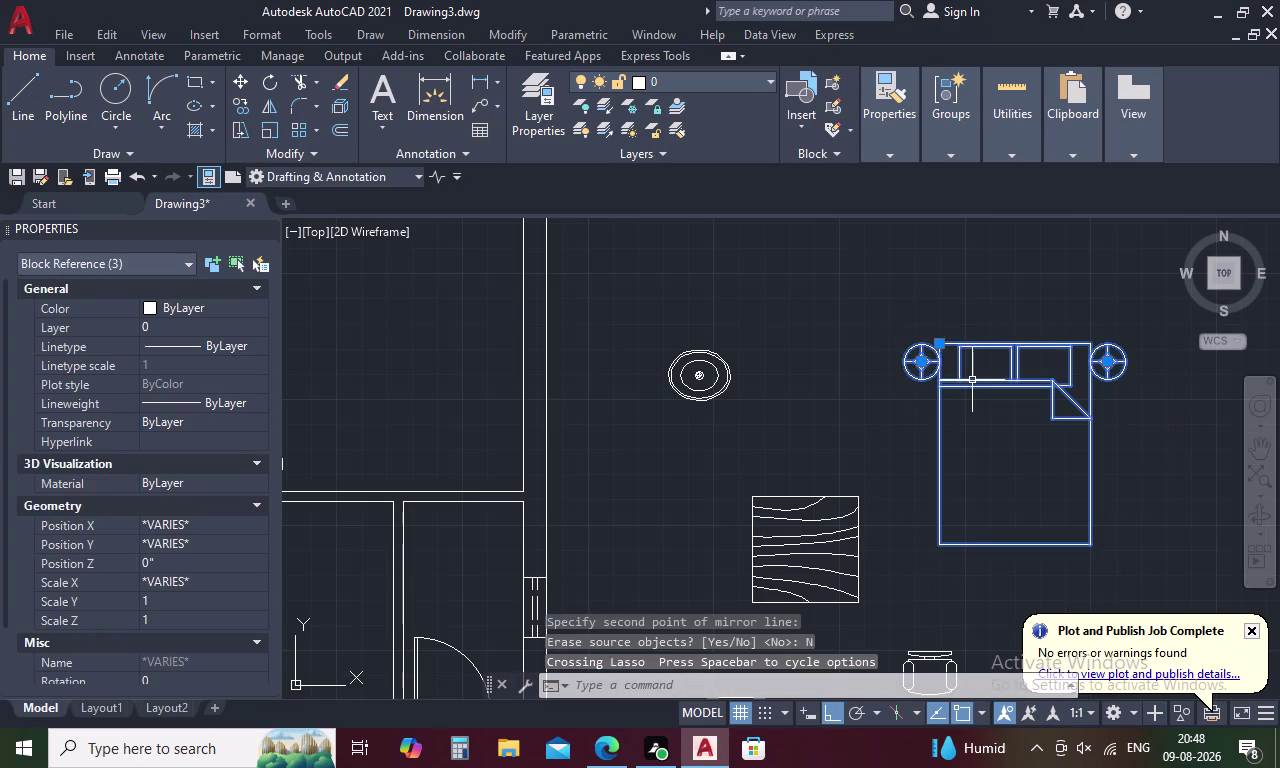
text(G)
key(space)
scroll(down, 3)
click(950, 393)
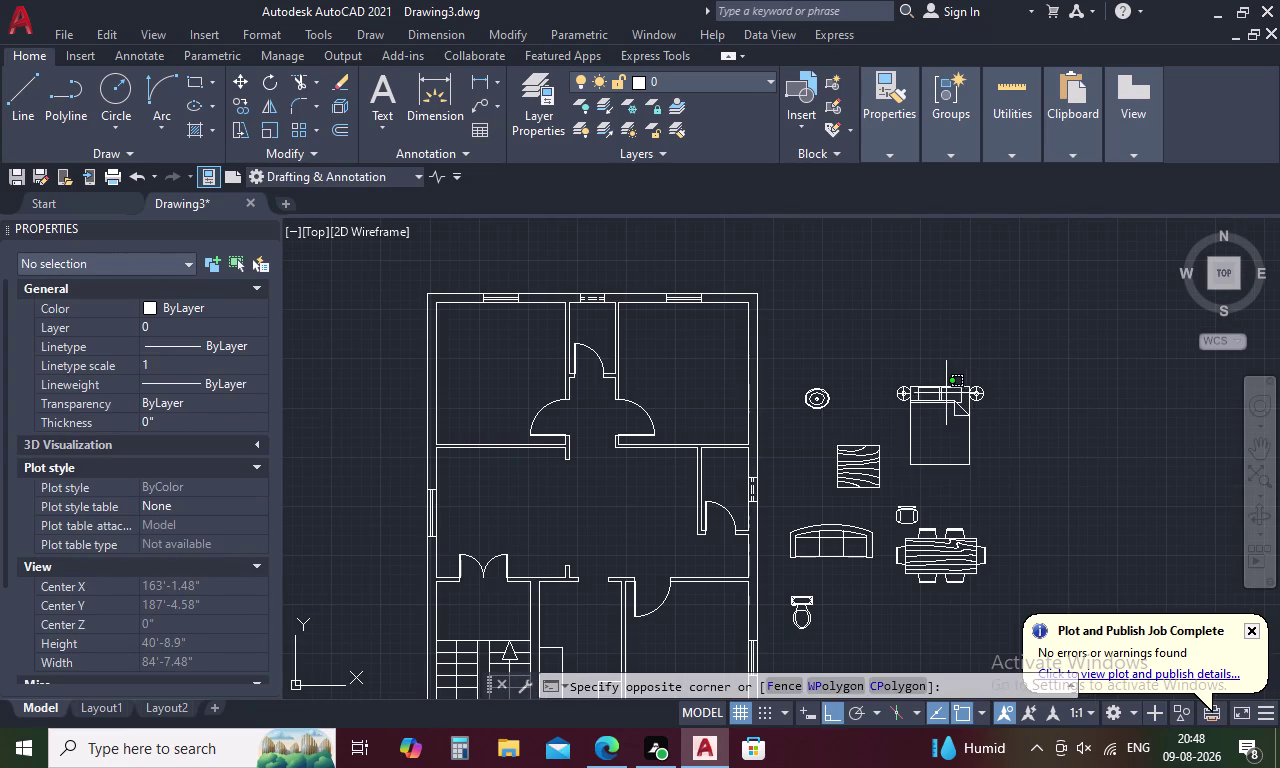
Move the bed-and-lamps group, with Ortho off, into the upper-left bedroom.
click(927, 398)
right_click(927, 398)
click(972, 407)
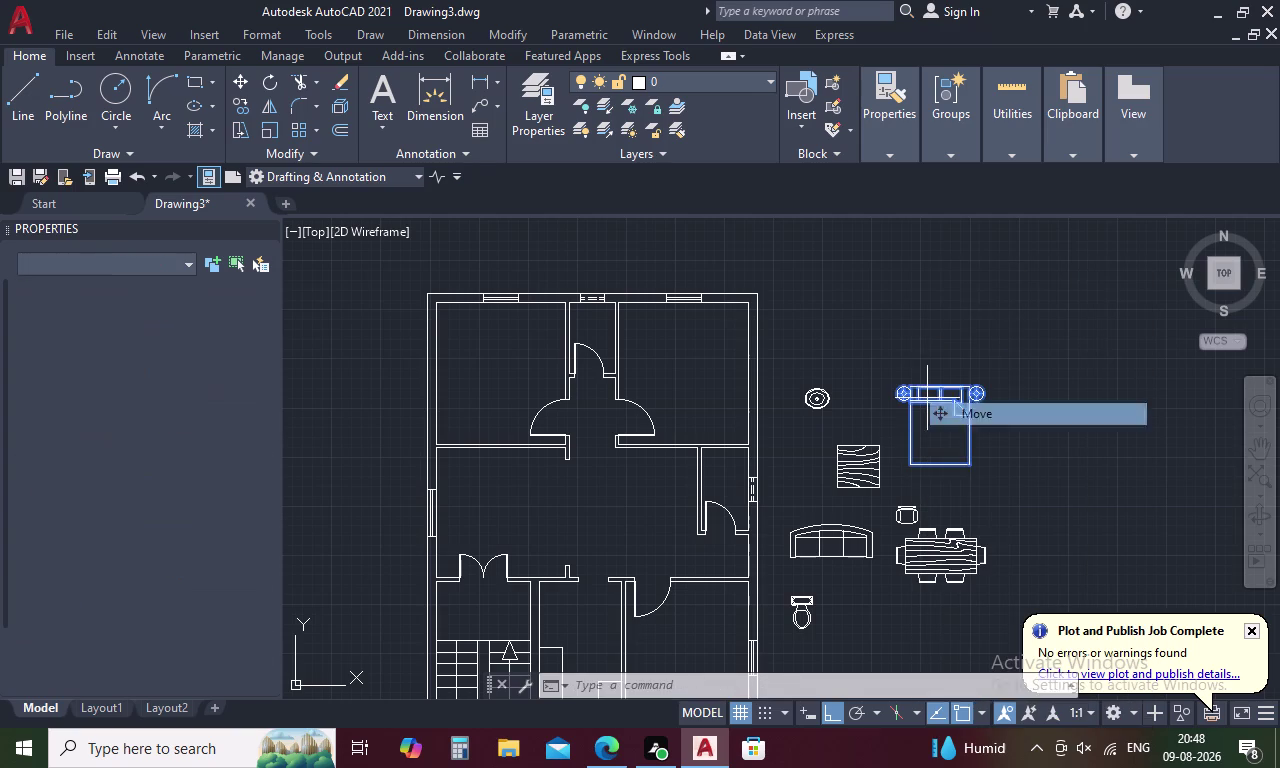
click(941, 390)
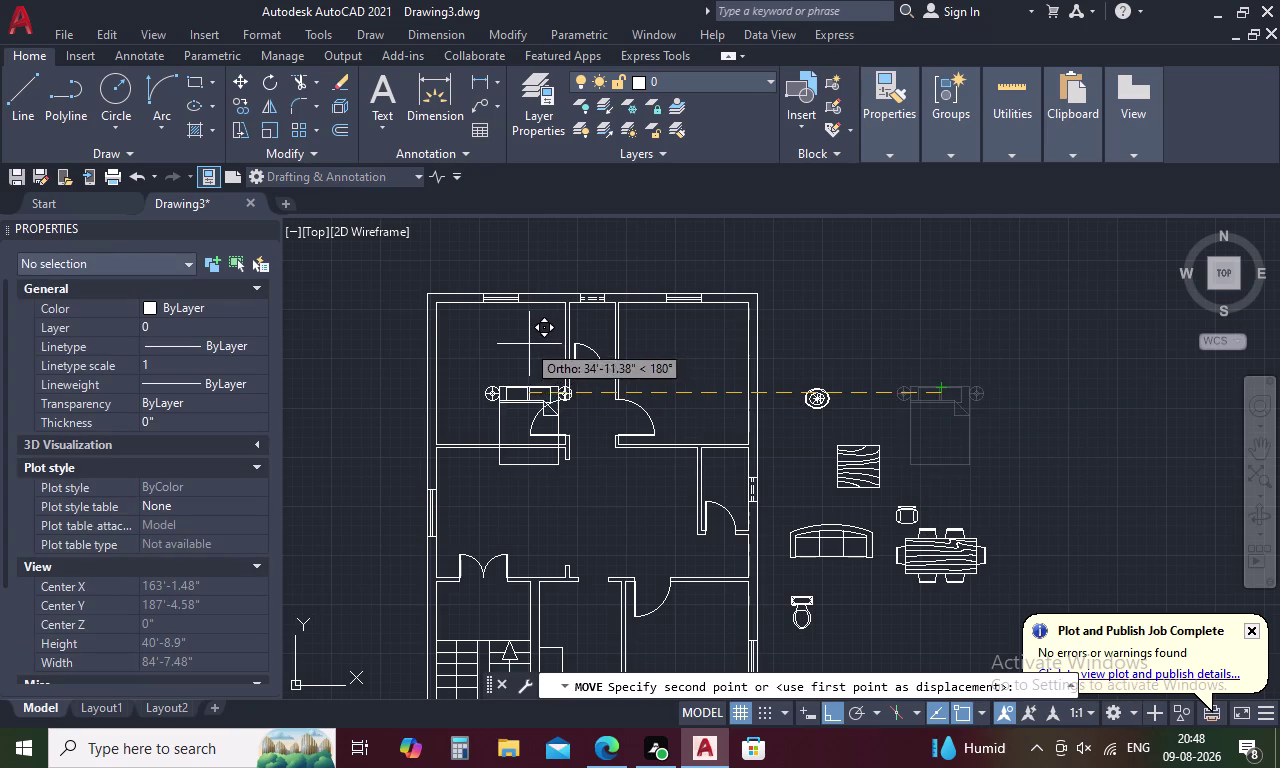
key(F8)
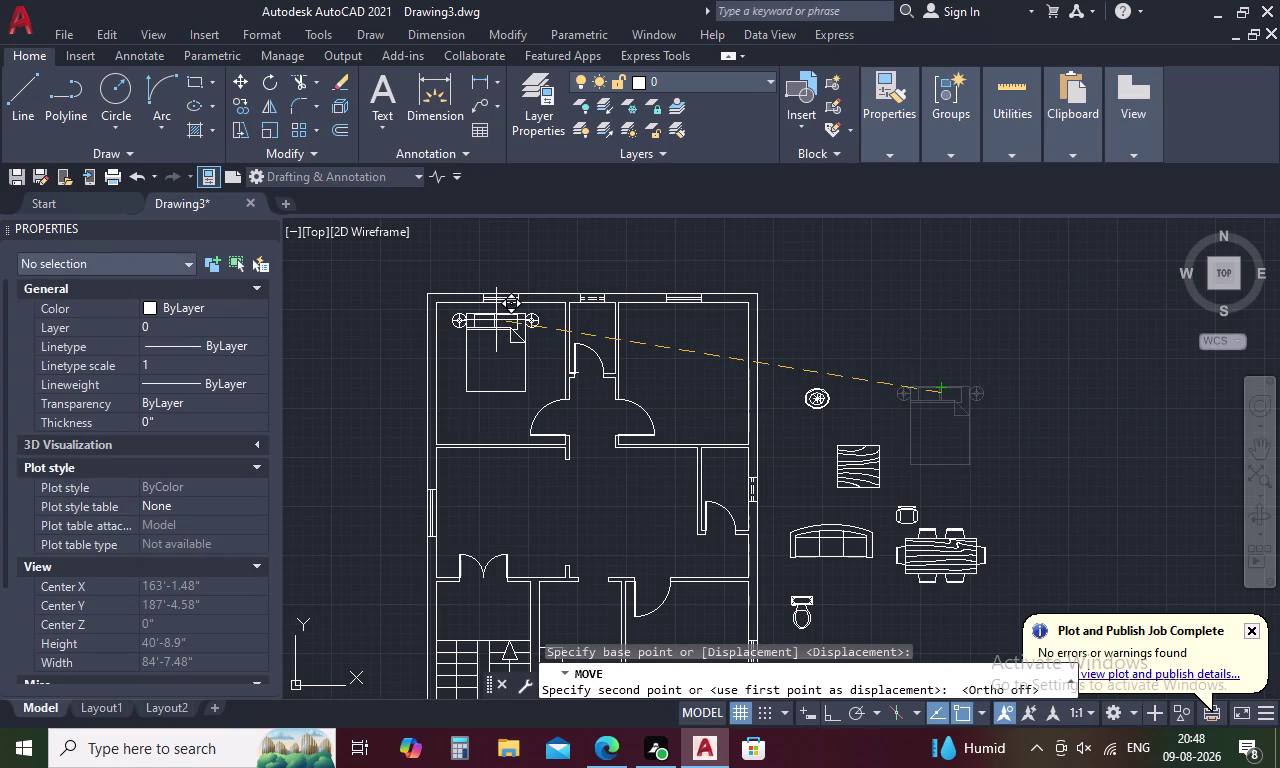
scroll(up, 3)
click(496, 316)
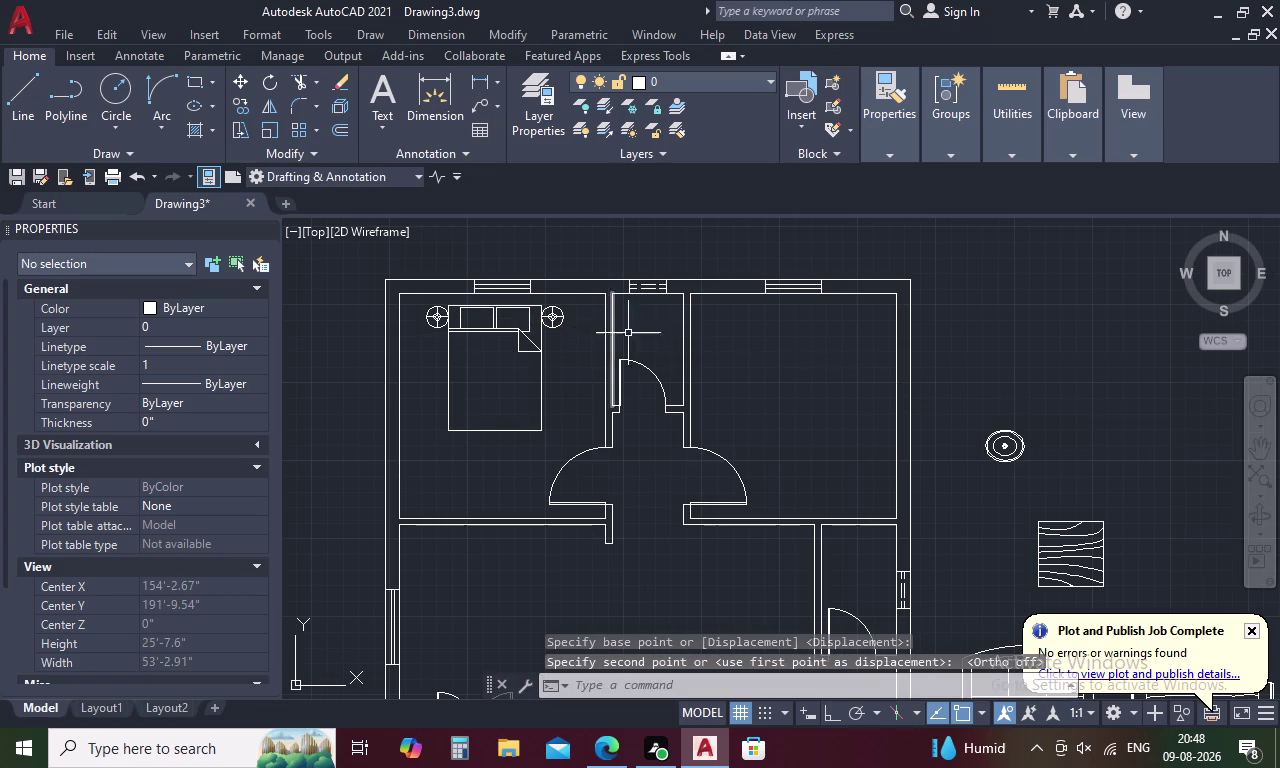
click(511, 326)
Copy the bed-and-lamps group into the upper-right bedroom and into the lower room.
right_click(511, 326)
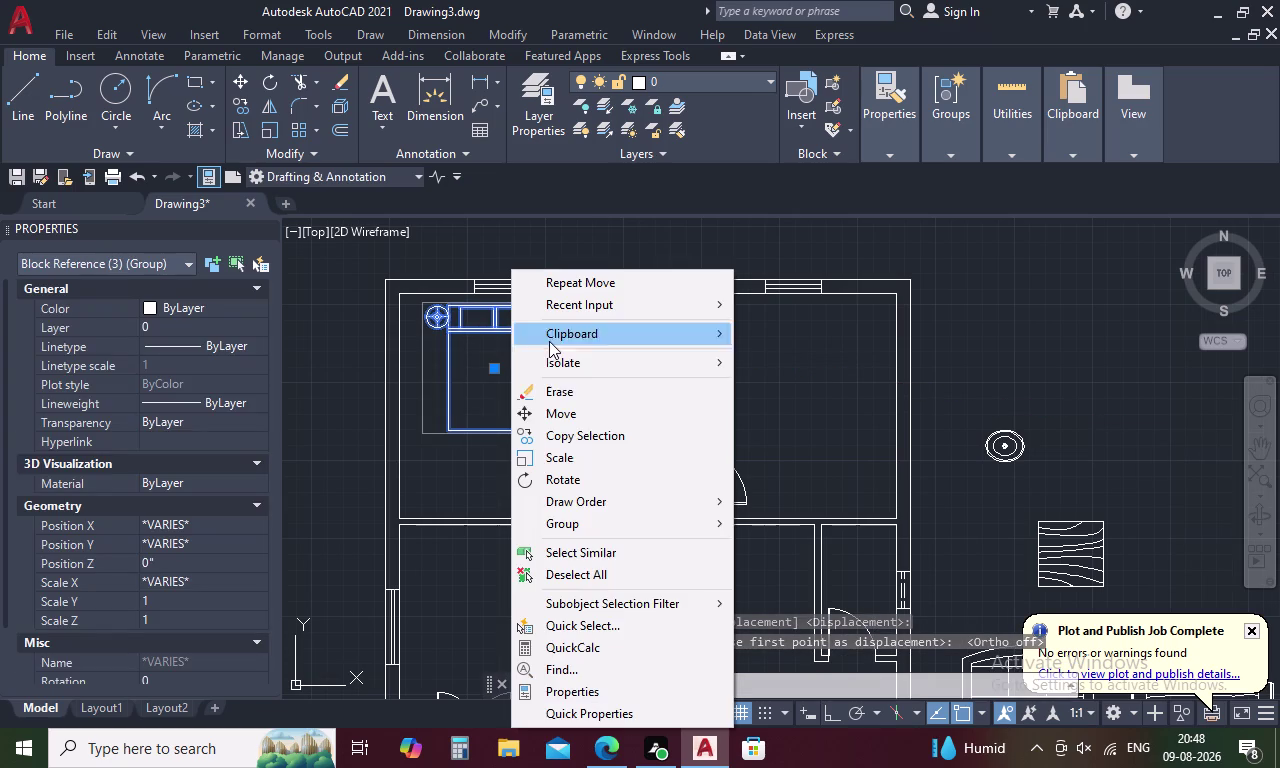
click(598, 432)
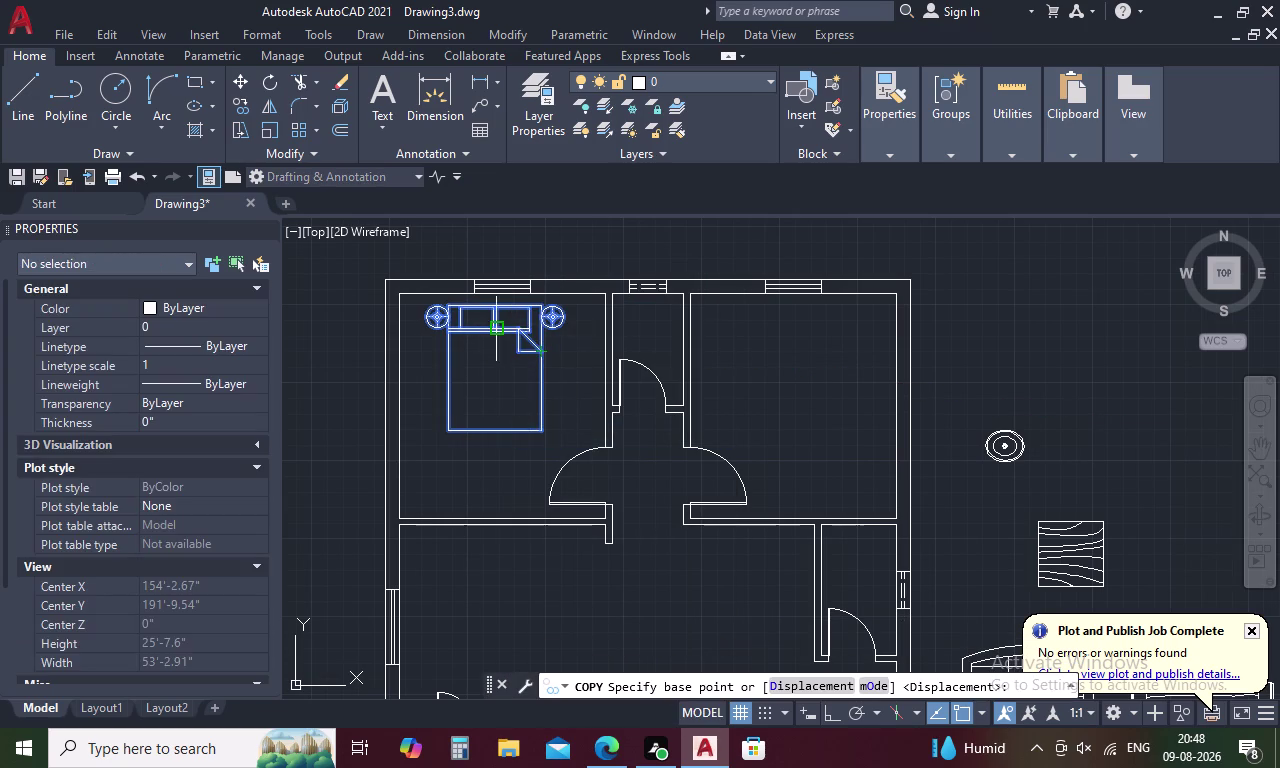
click(496, 324)
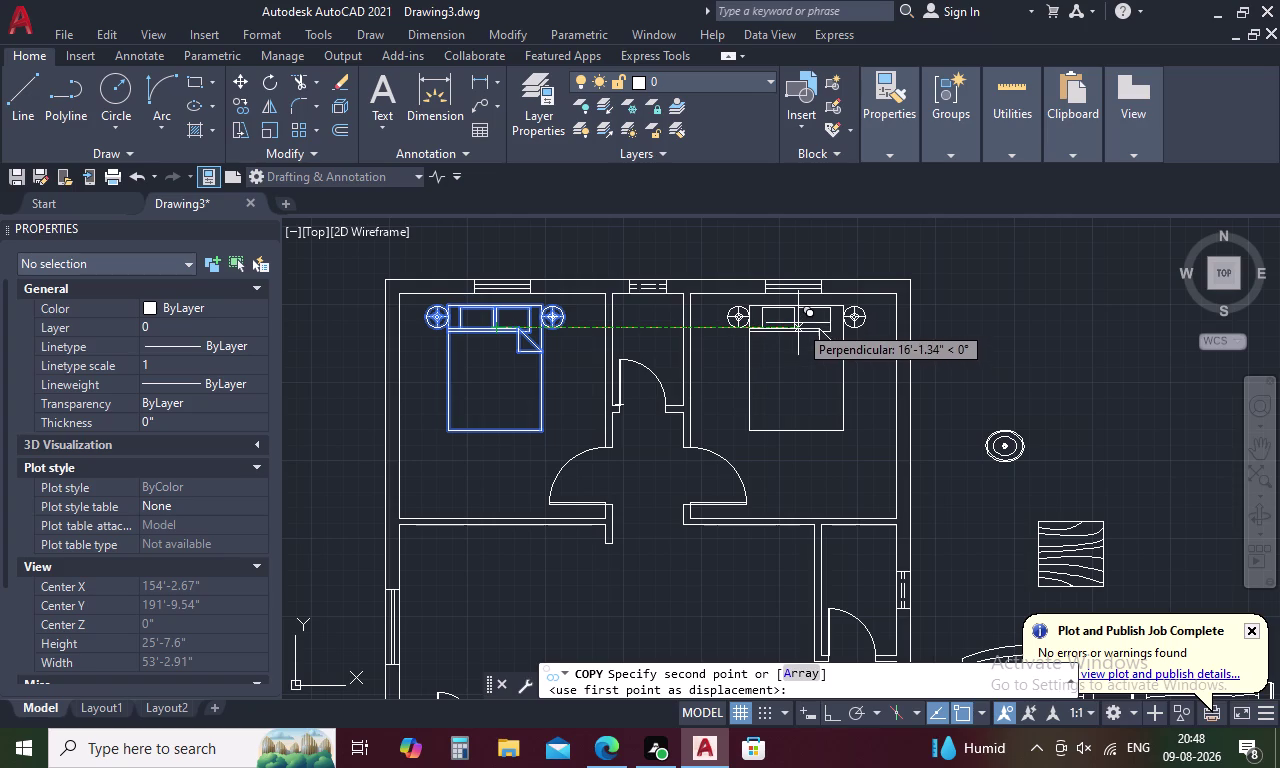
scroll(up, 3)
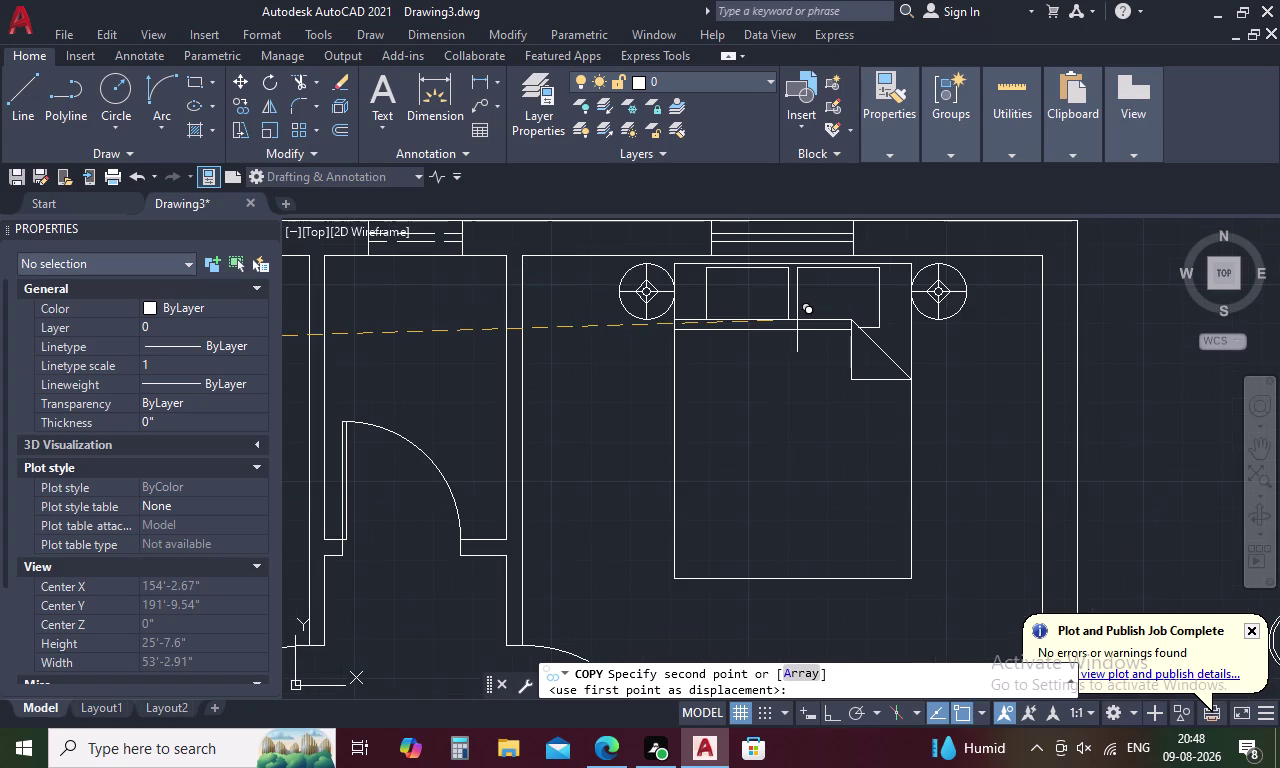
click(797, 320)
scroll(down, 3)
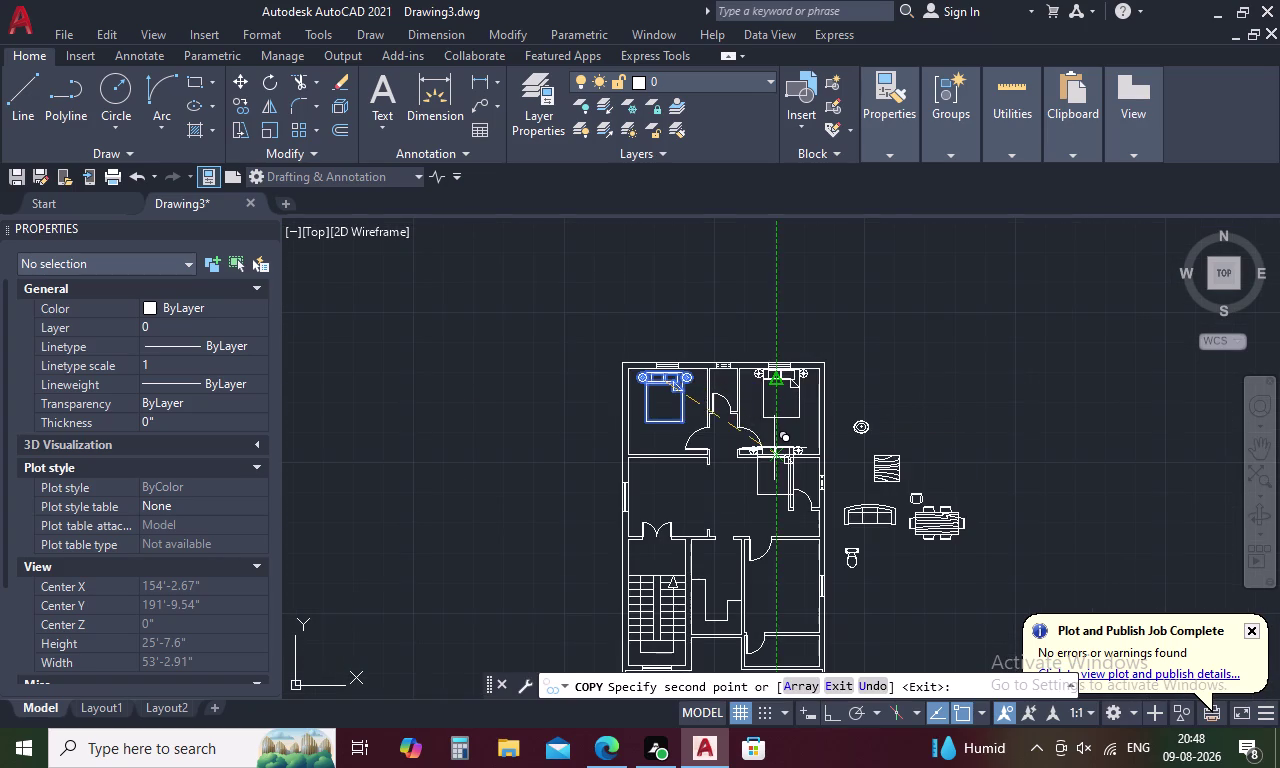
middle_drag(774, 448, 776, 320)
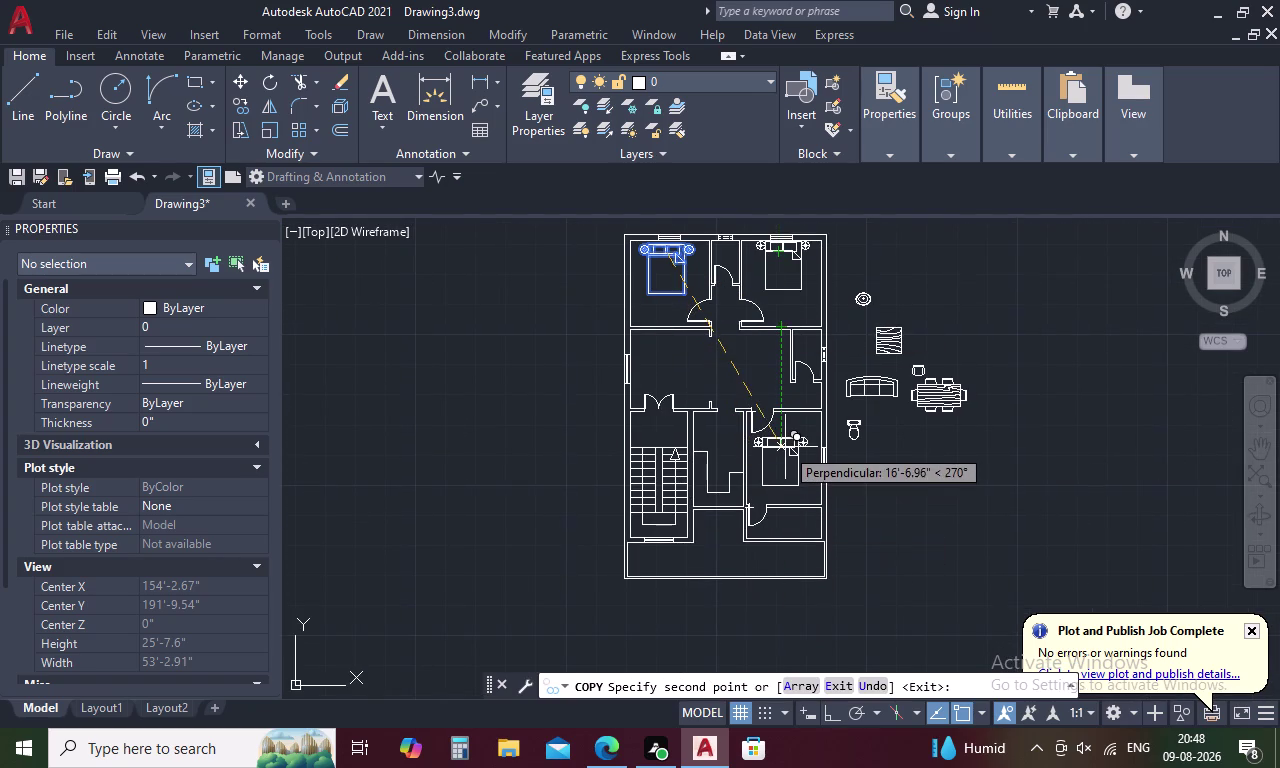
scroll(up, 3)
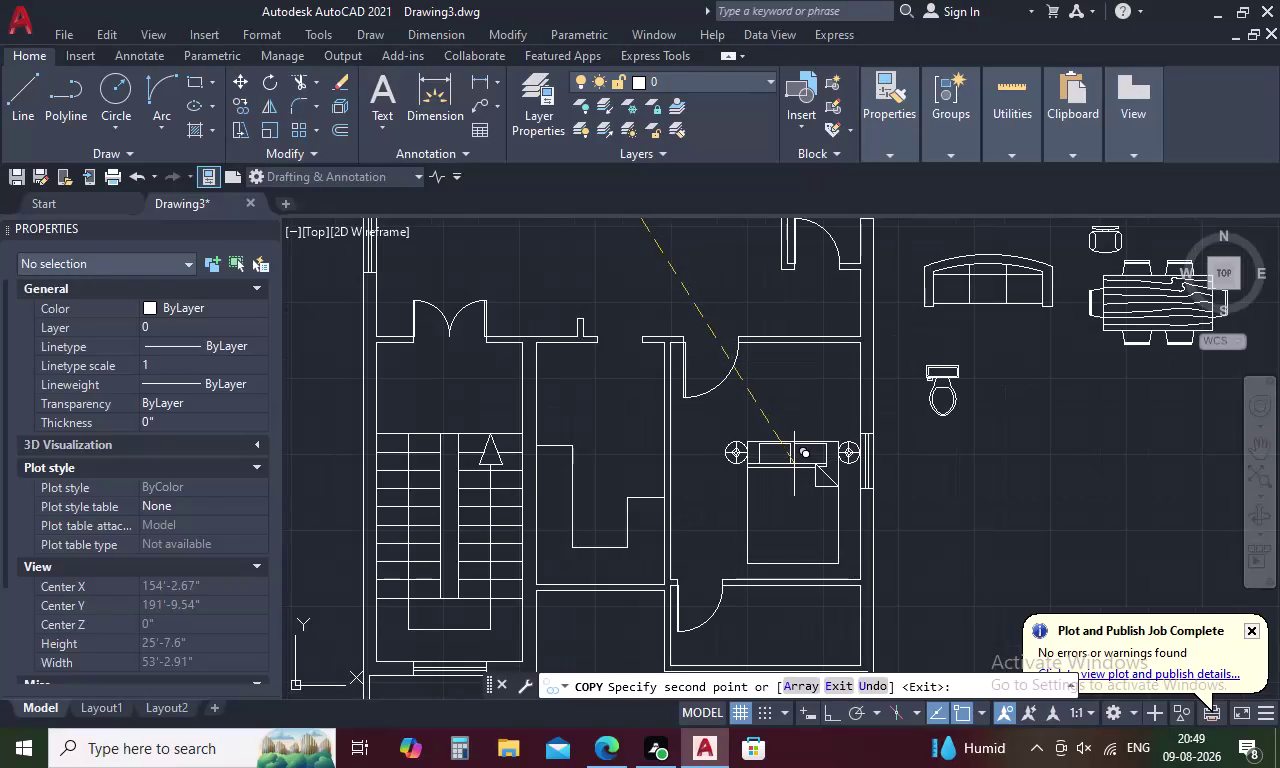
click(794, 464)
key(Escape)
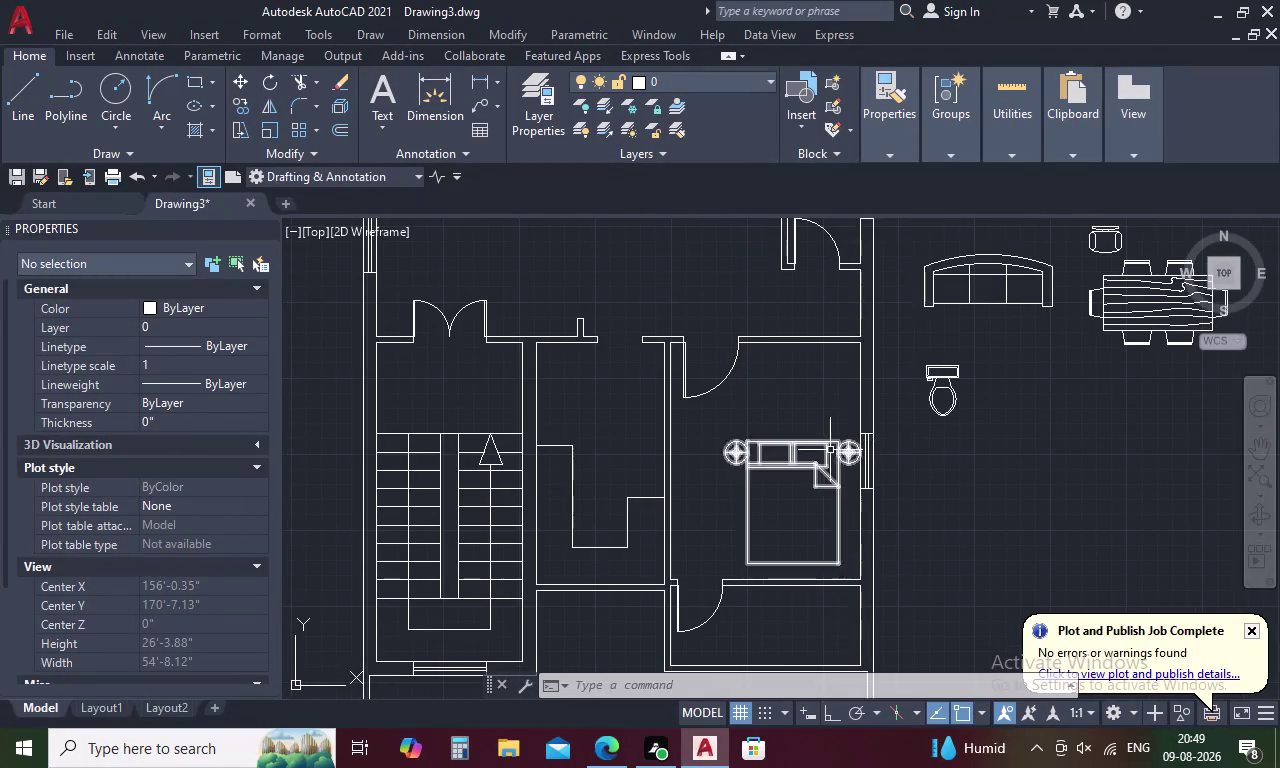
click(792, 452)
Rotate the lower bed group 180° about its centre so the headboard meets the bottom wall.
right_click(792, 452)
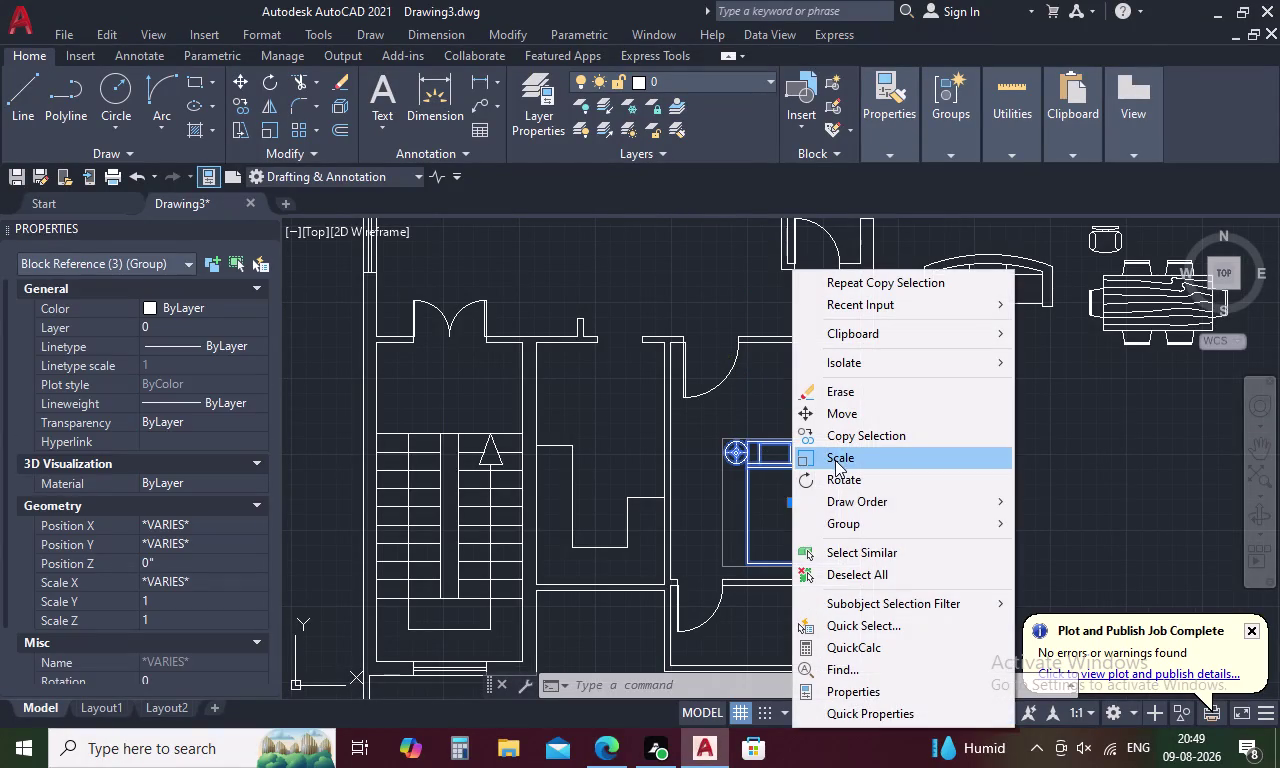
click(843, 483)
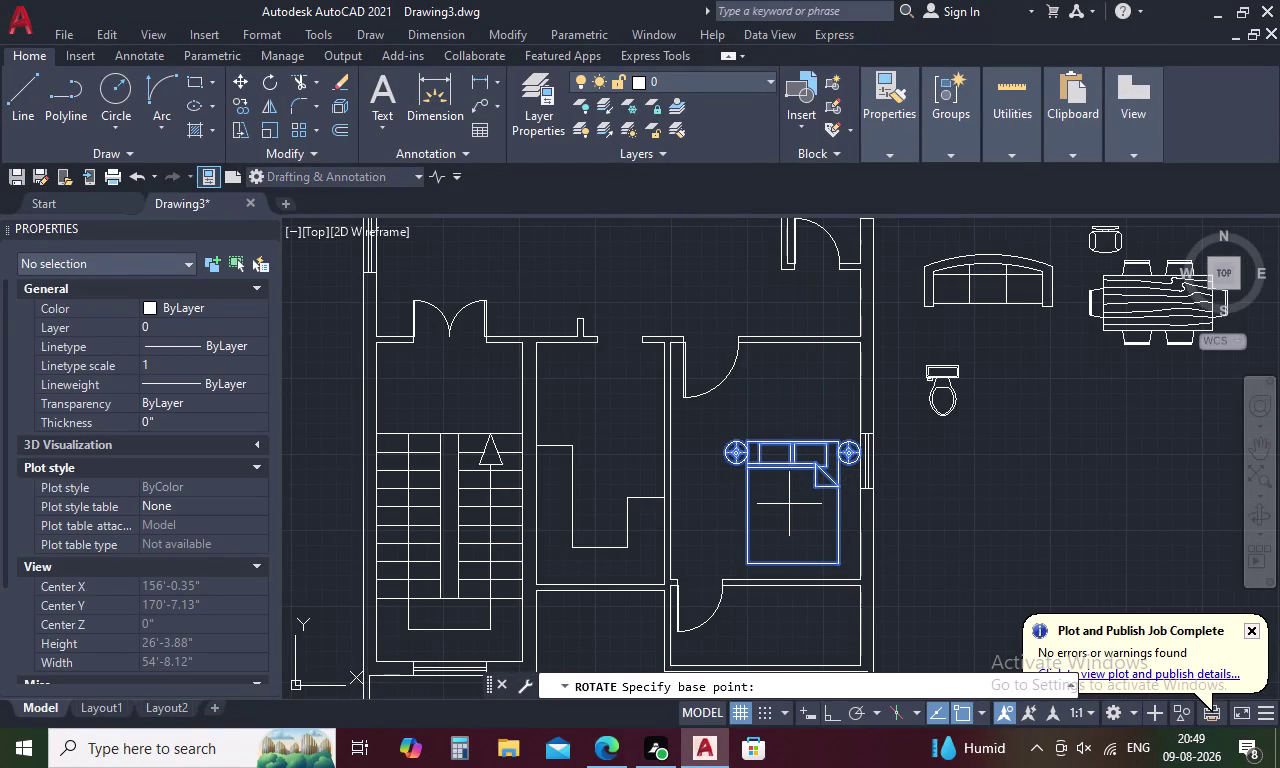
click(789, 504)
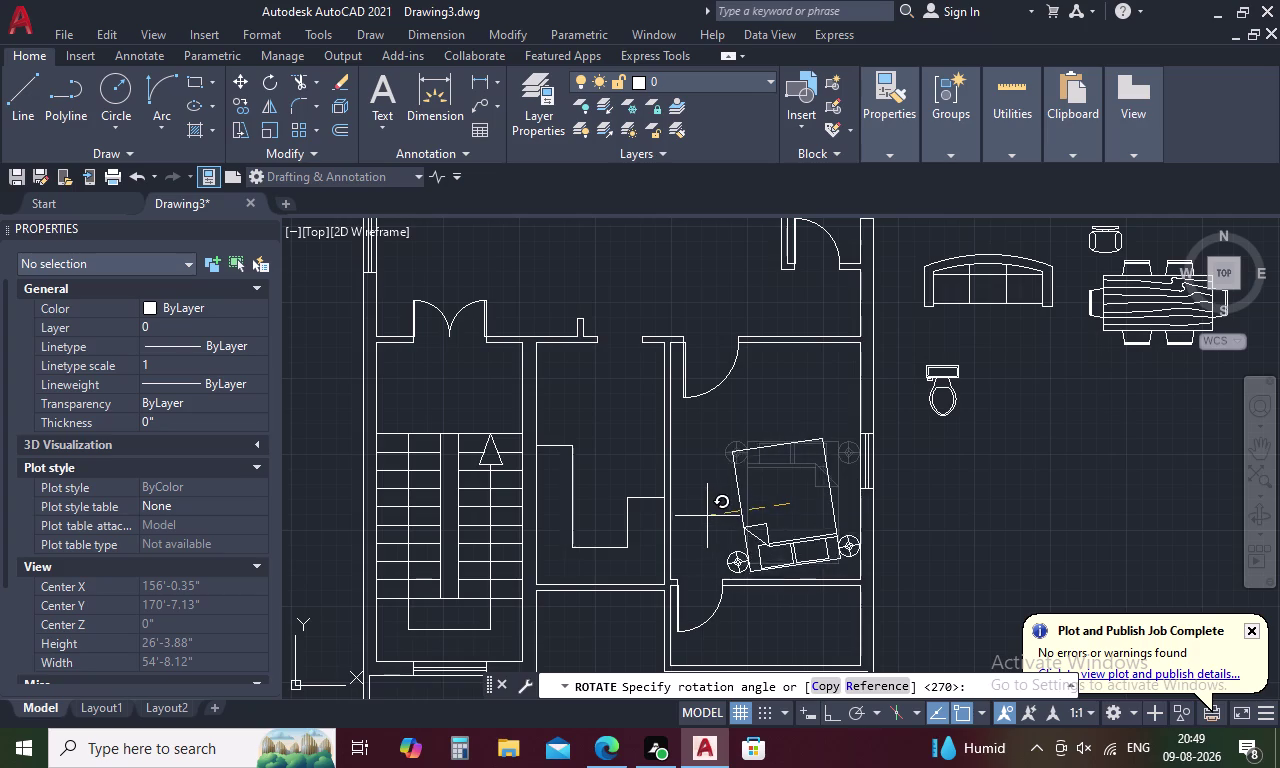
key(F8)
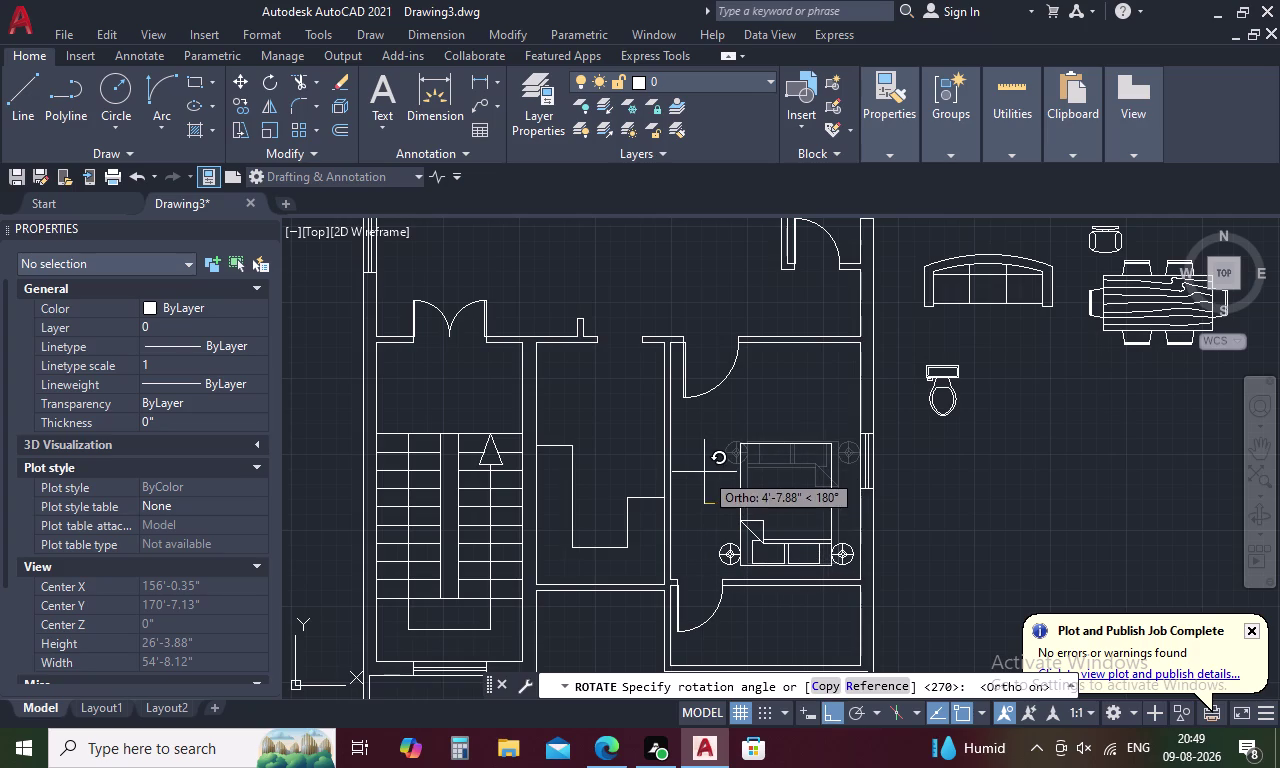
click(704, 472)
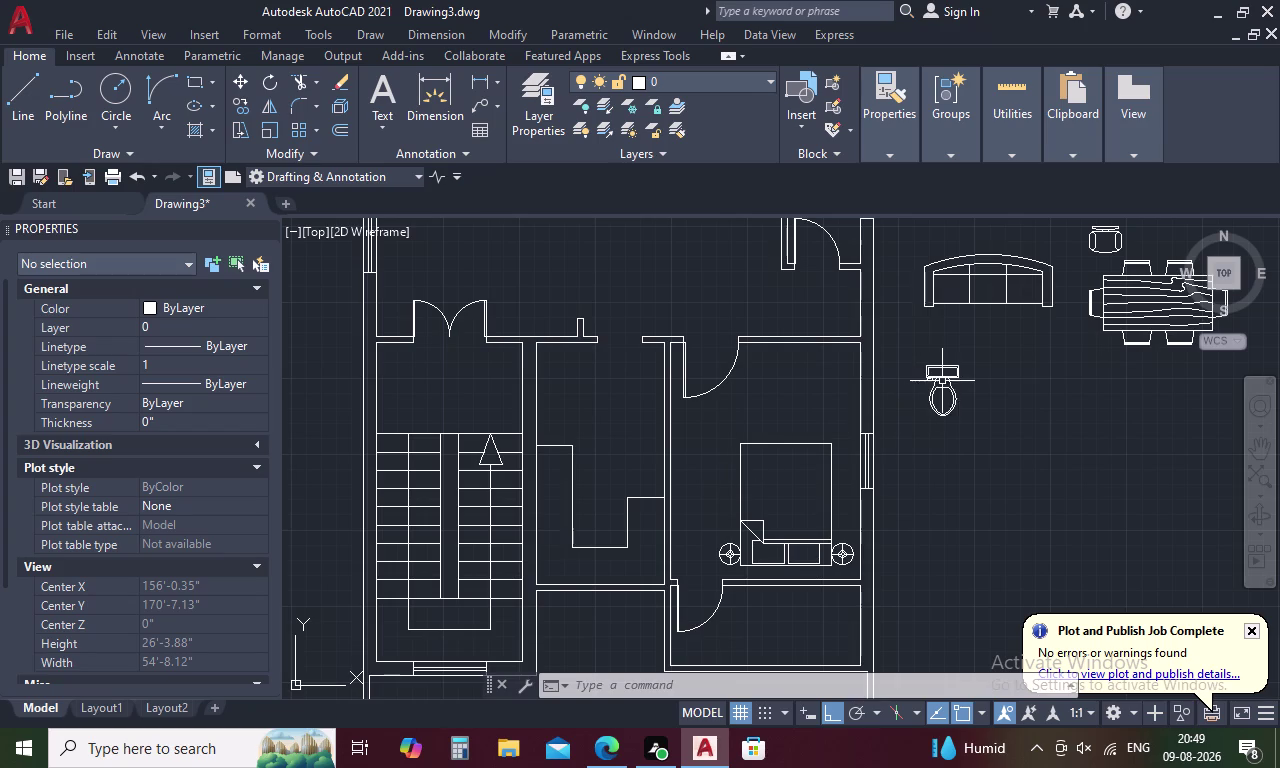
scroll(down, 3)
middle_drag(1019, 395, 997, 473)
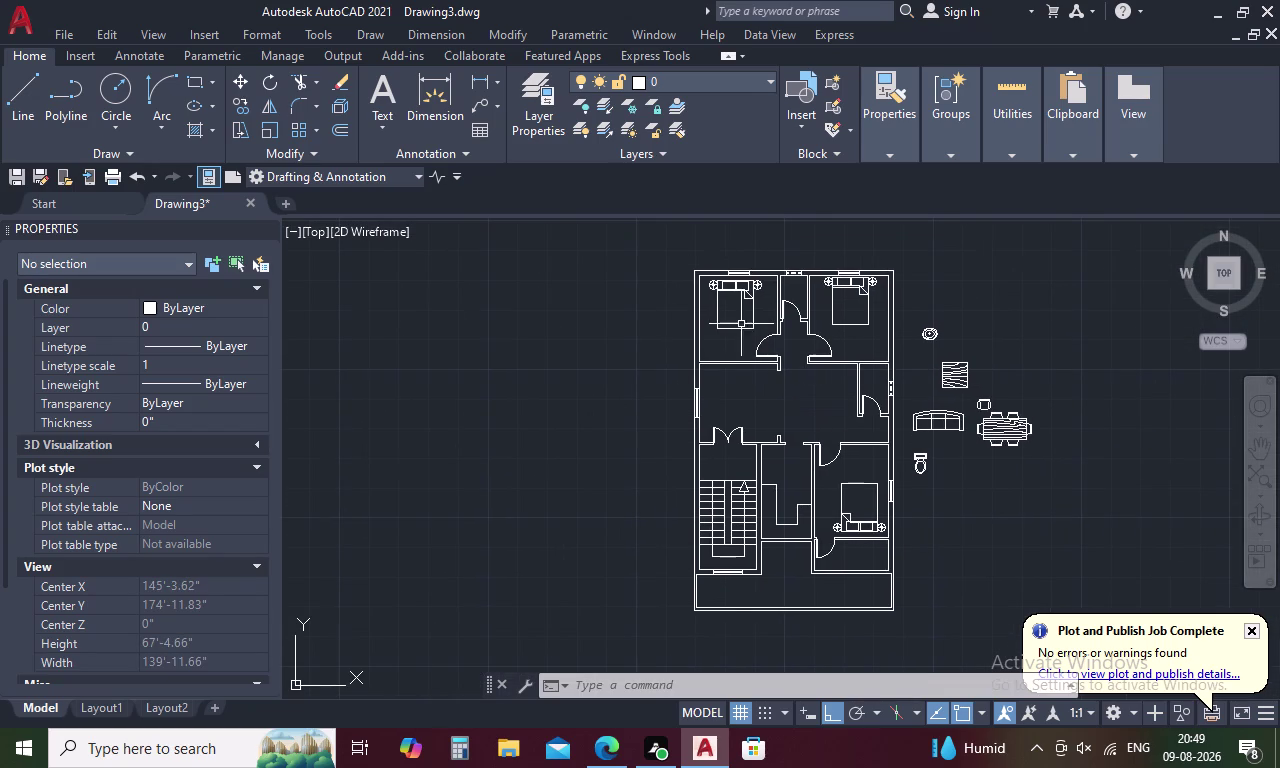
Copy the top-left bedroom's bed upward from its top midpoint to the top wall.
scroll(up, 3)
middle_drag(720, 311, 707, 410)
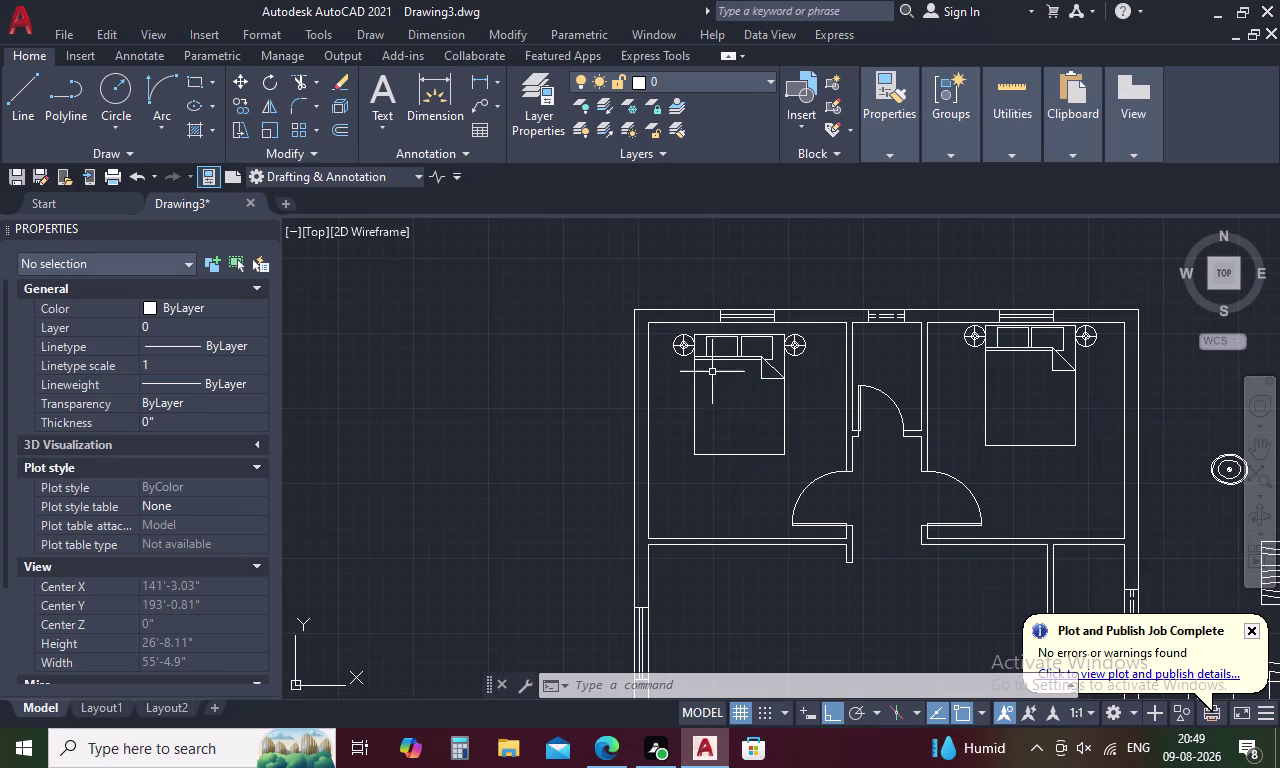
click(715, 355)
right_click(715, 355)
click(763, 431)
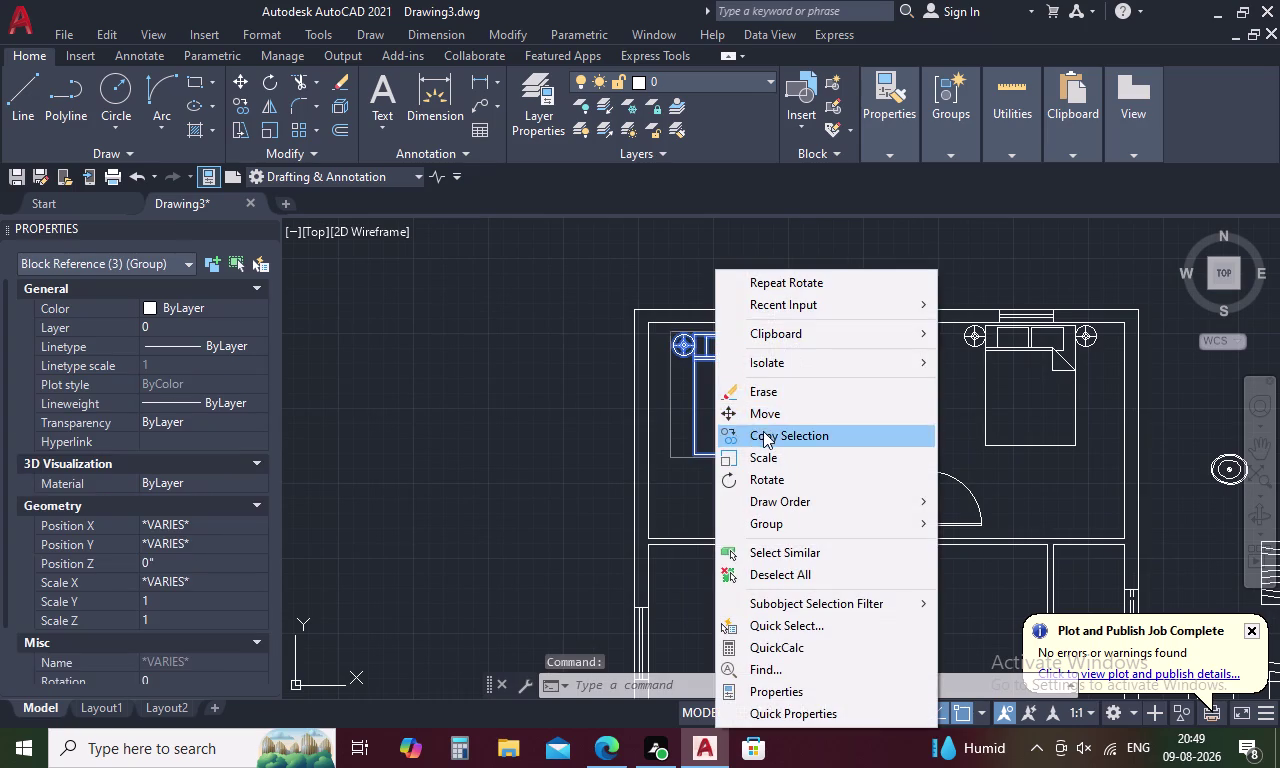
scroll(up, 3)
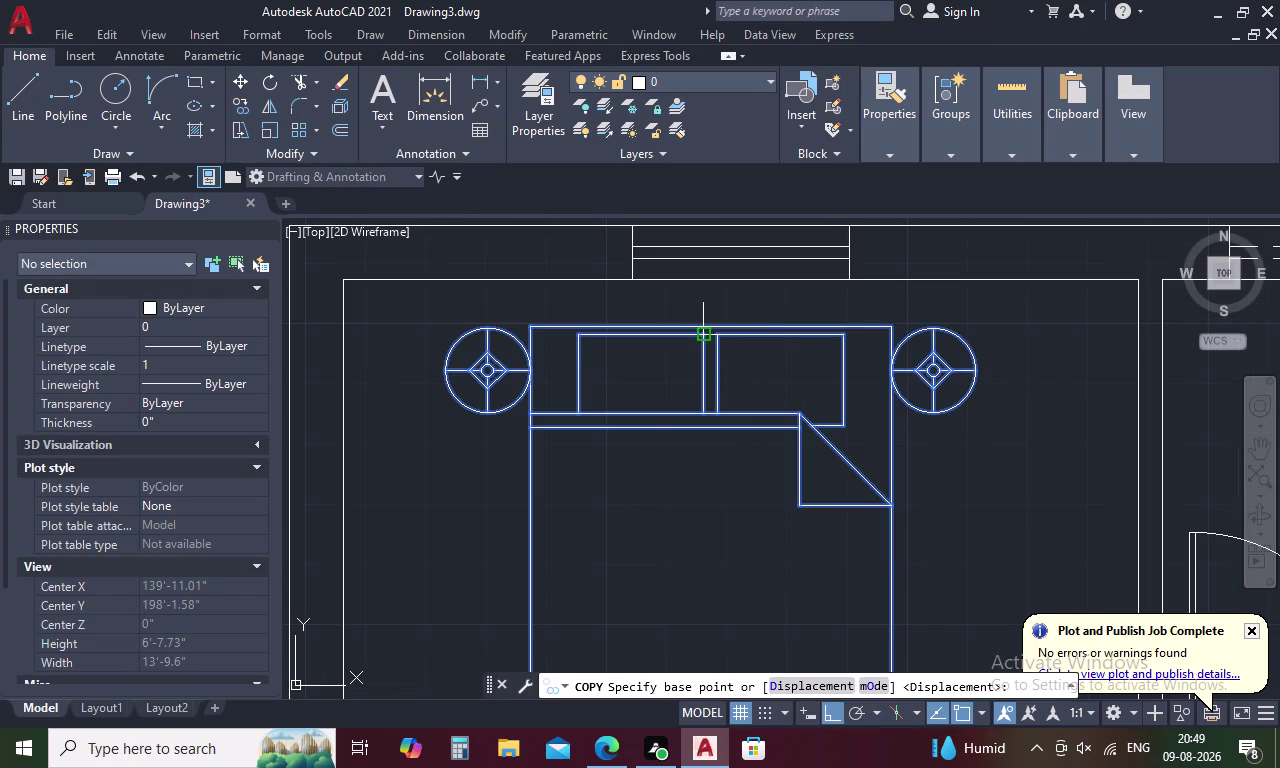
click(705, 325)
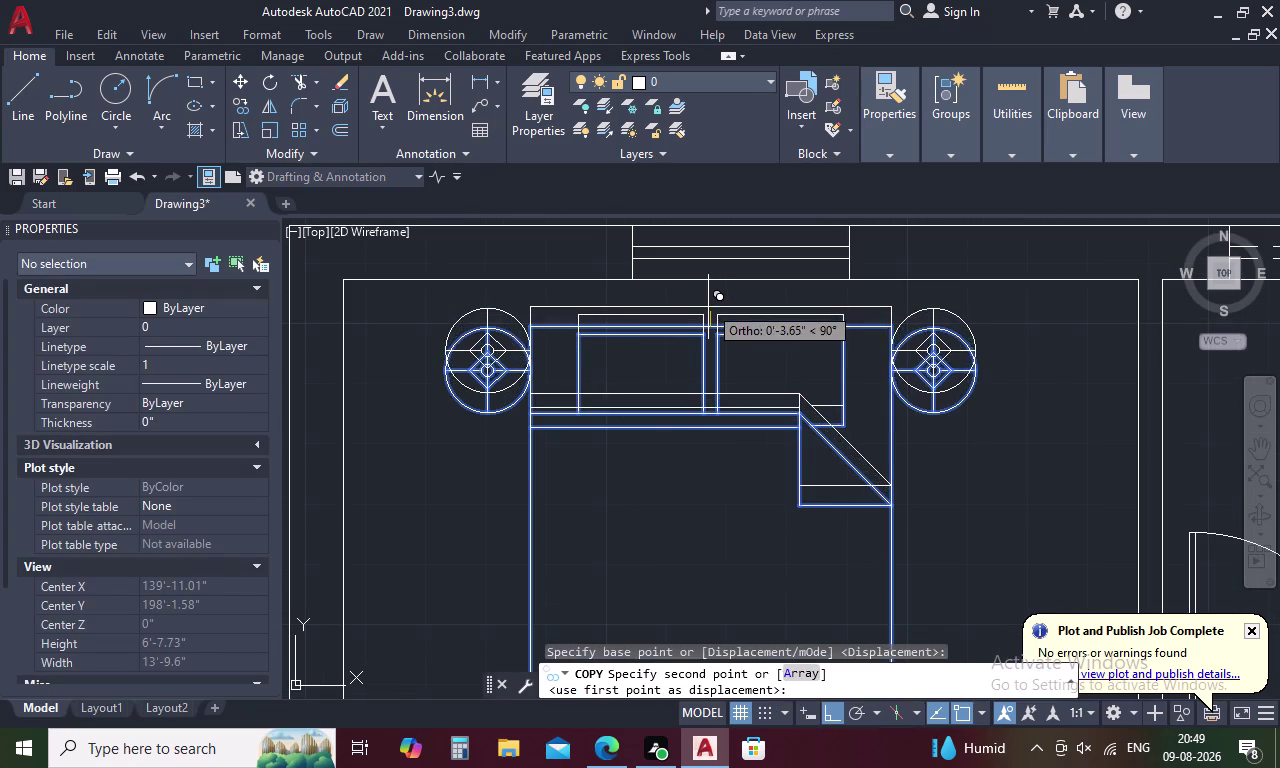
click(709, 297)
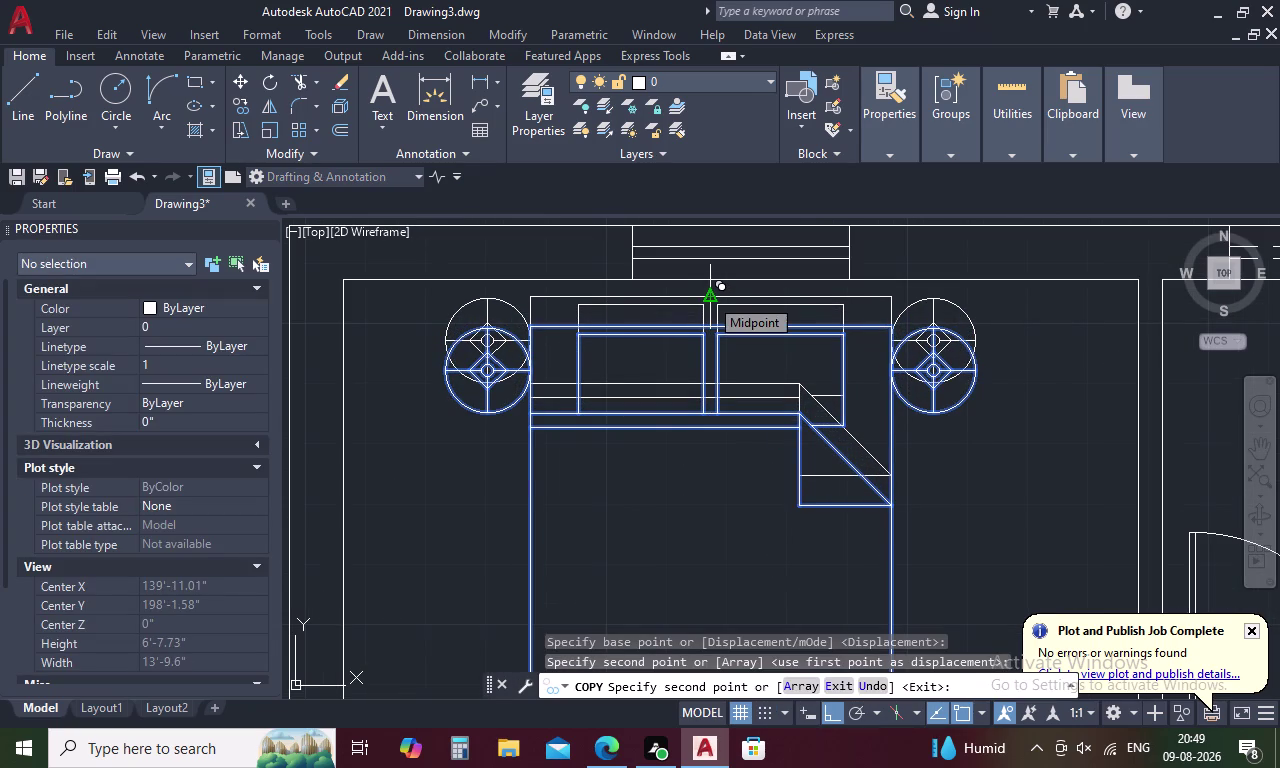
key(Escape)
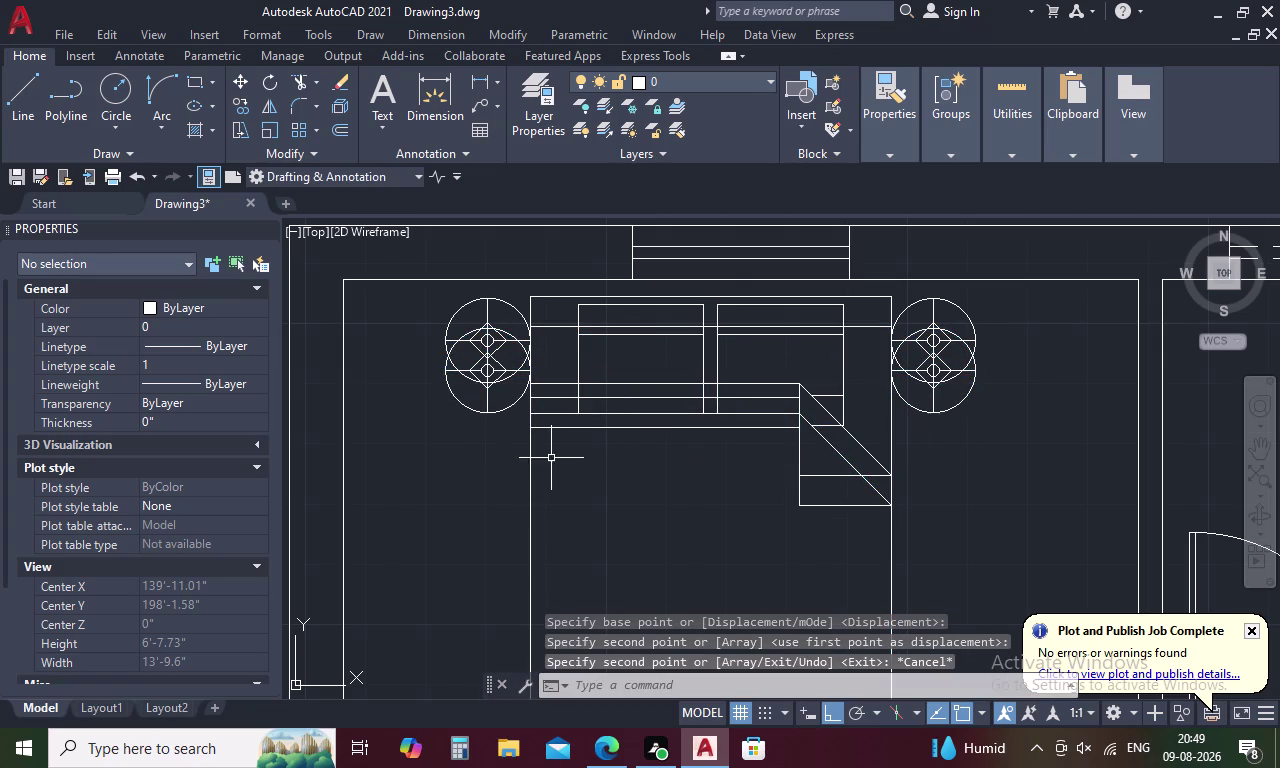
Erase the original bed and pan toward the living area and furniture.
click(478, 409)
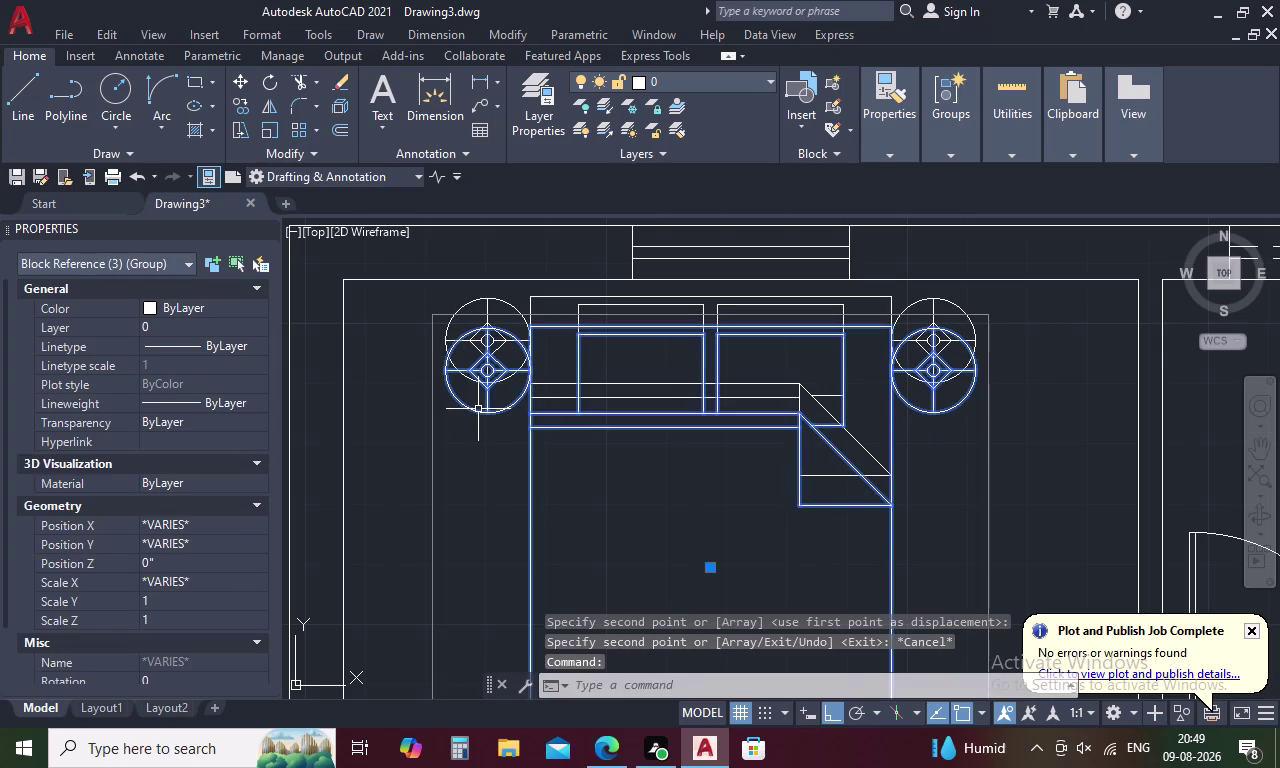
key(Delete)
scroll(down, 3)
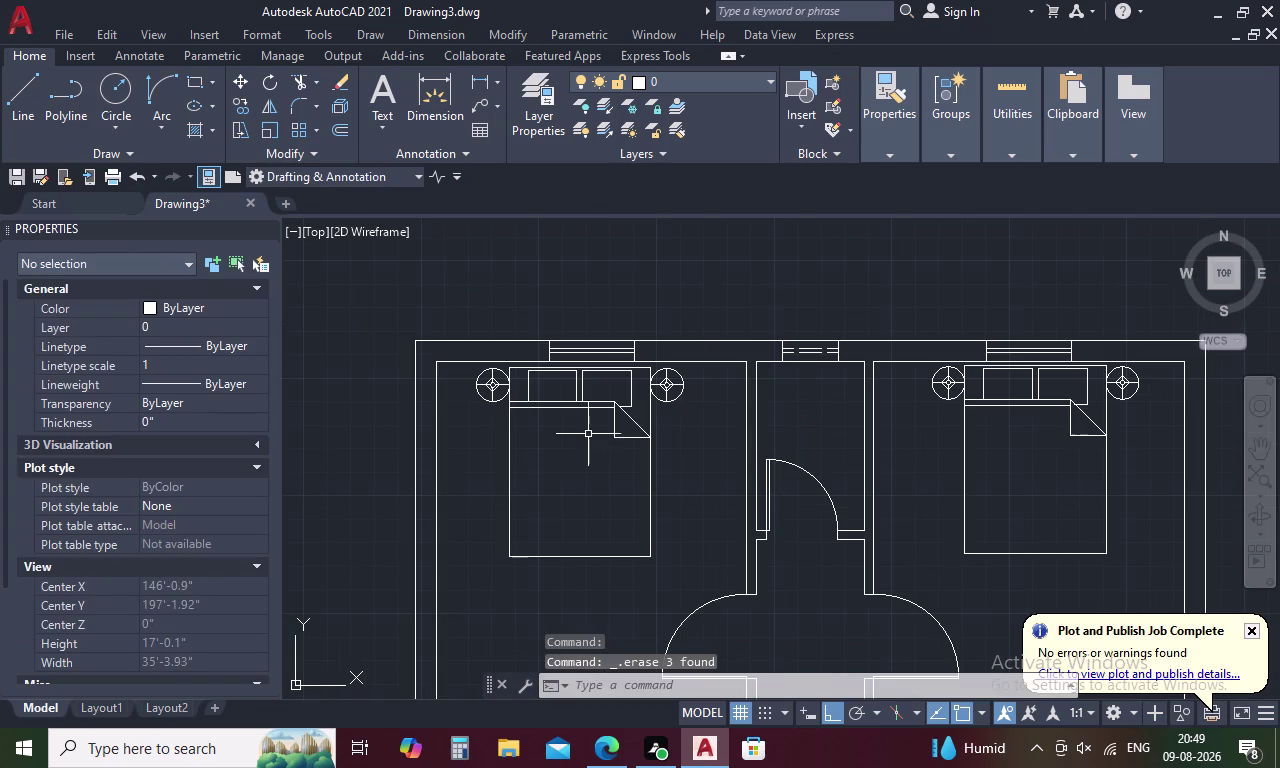
scroll(down, 3)
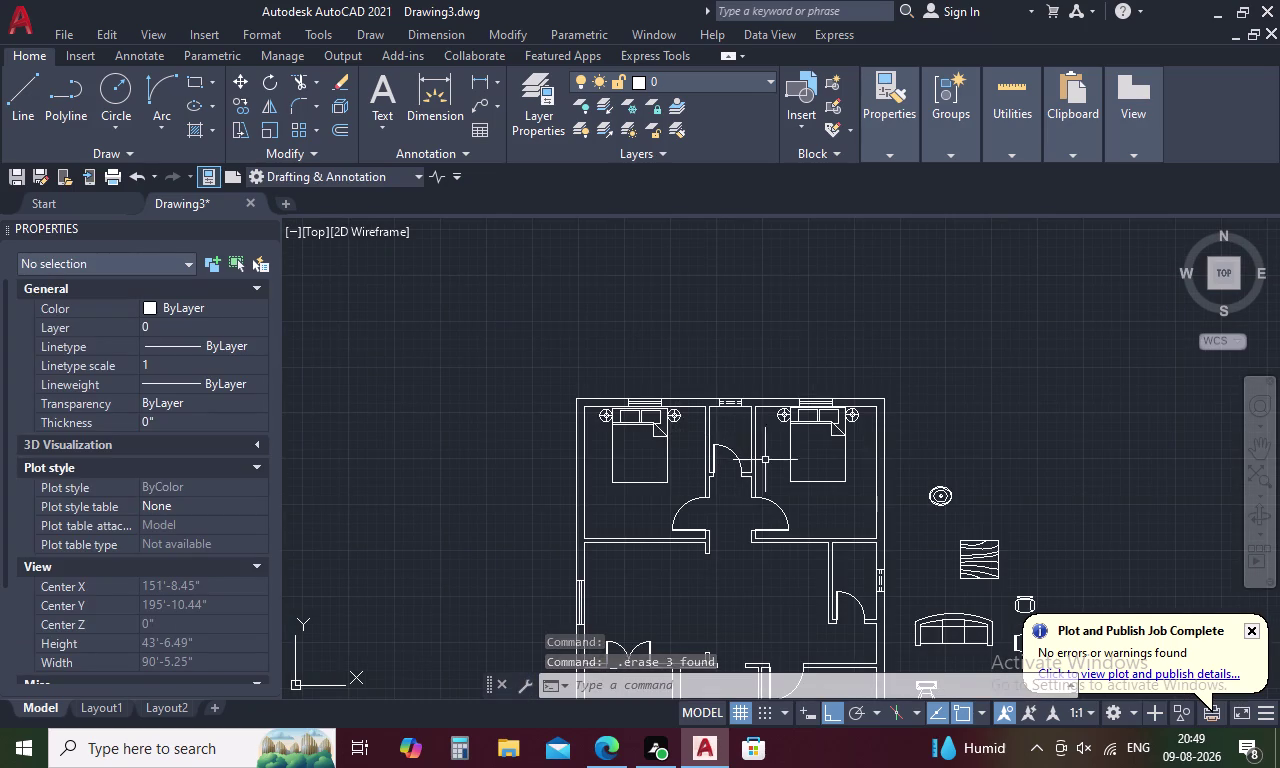
middle_drag(767, 461, 778, 370)
middle_drag(807, 497, 793, 403)
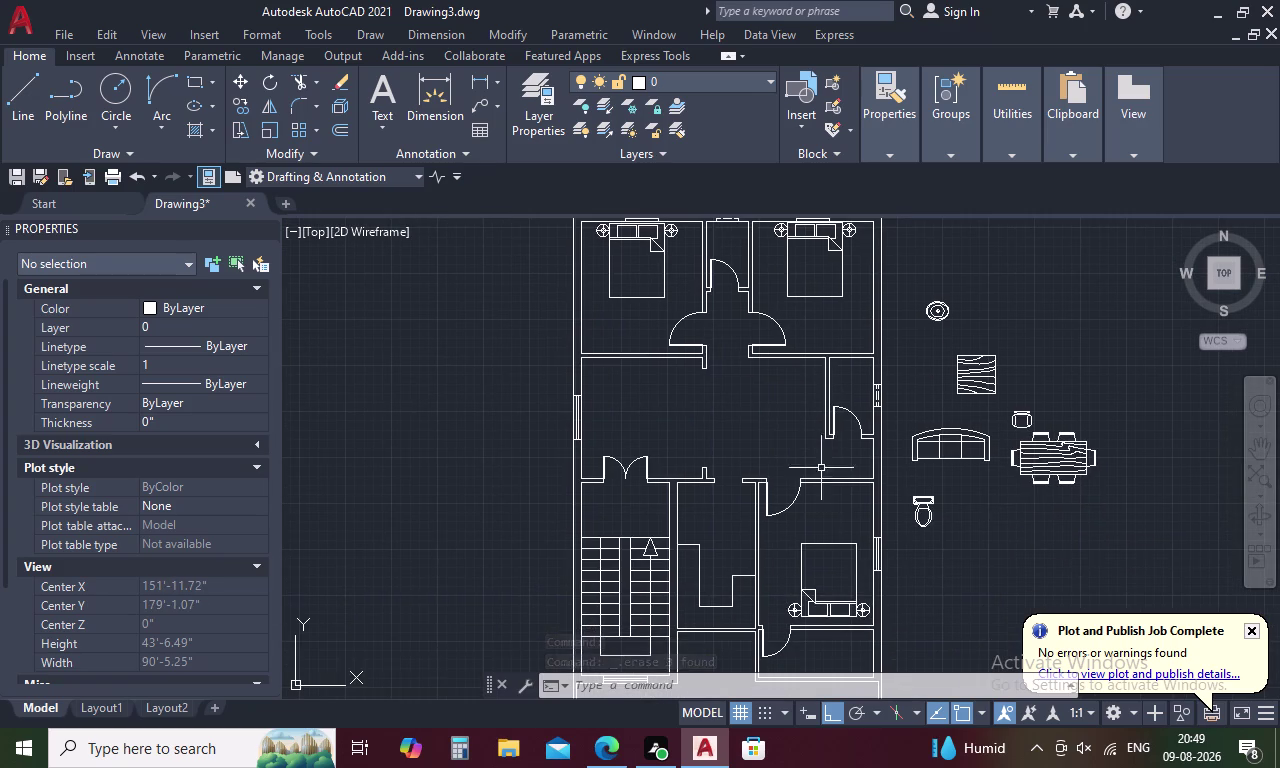
middle_drag(851, 513, 829, 425)
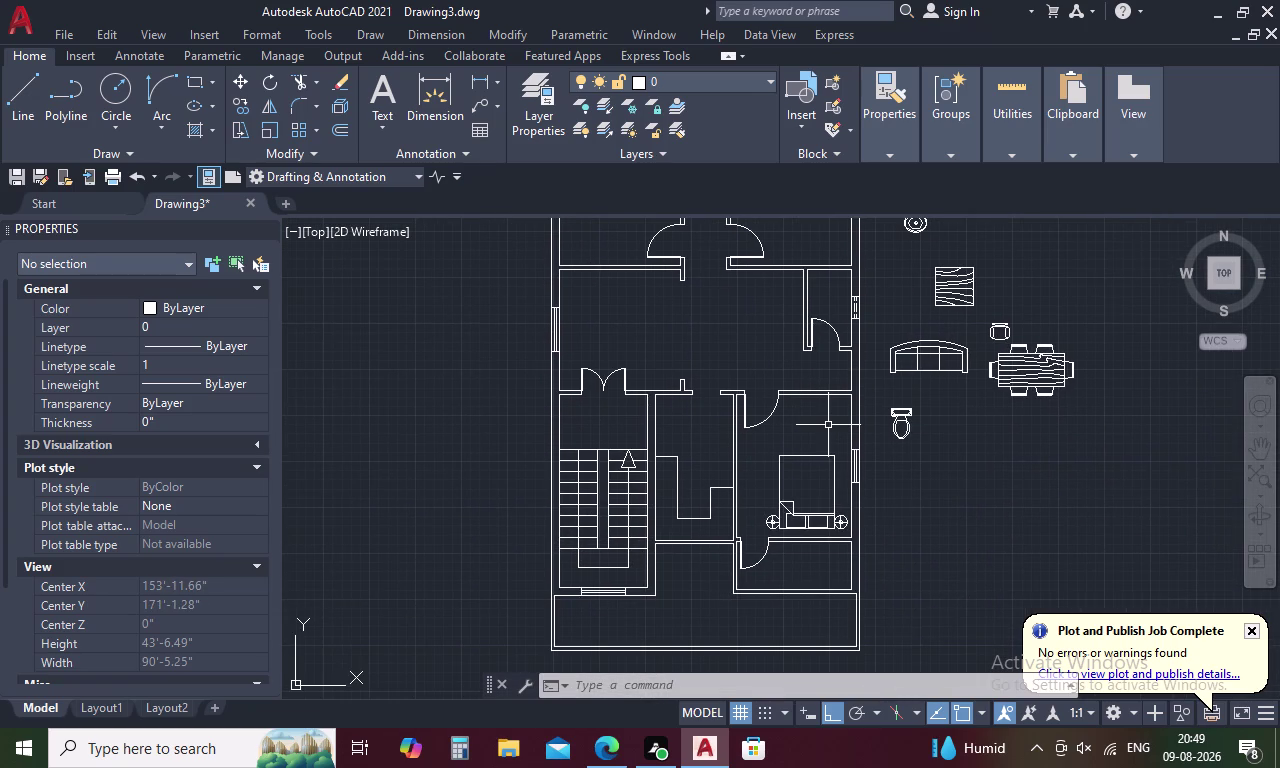
Copy the dining set from beside the plan into the living room, with Ortho off.
click(1040, 374)
right_click(1040, 374)
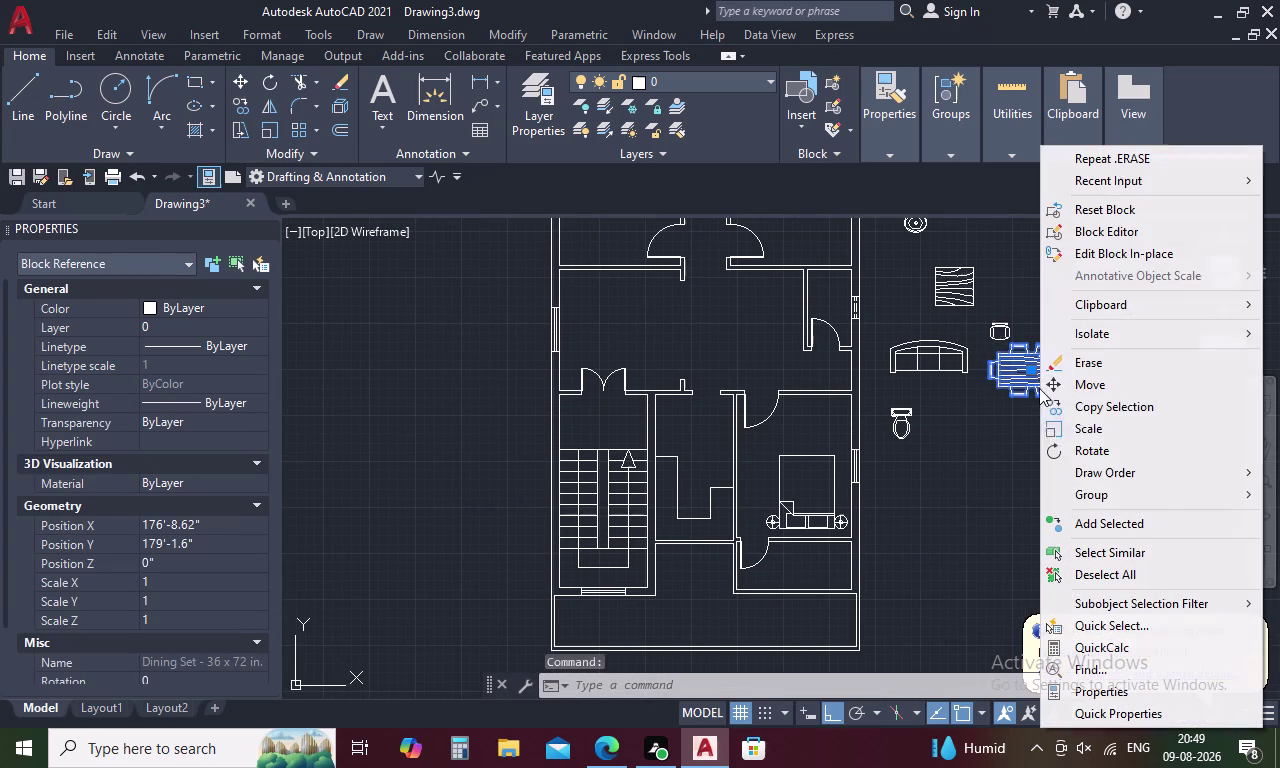
click(1078, 408)
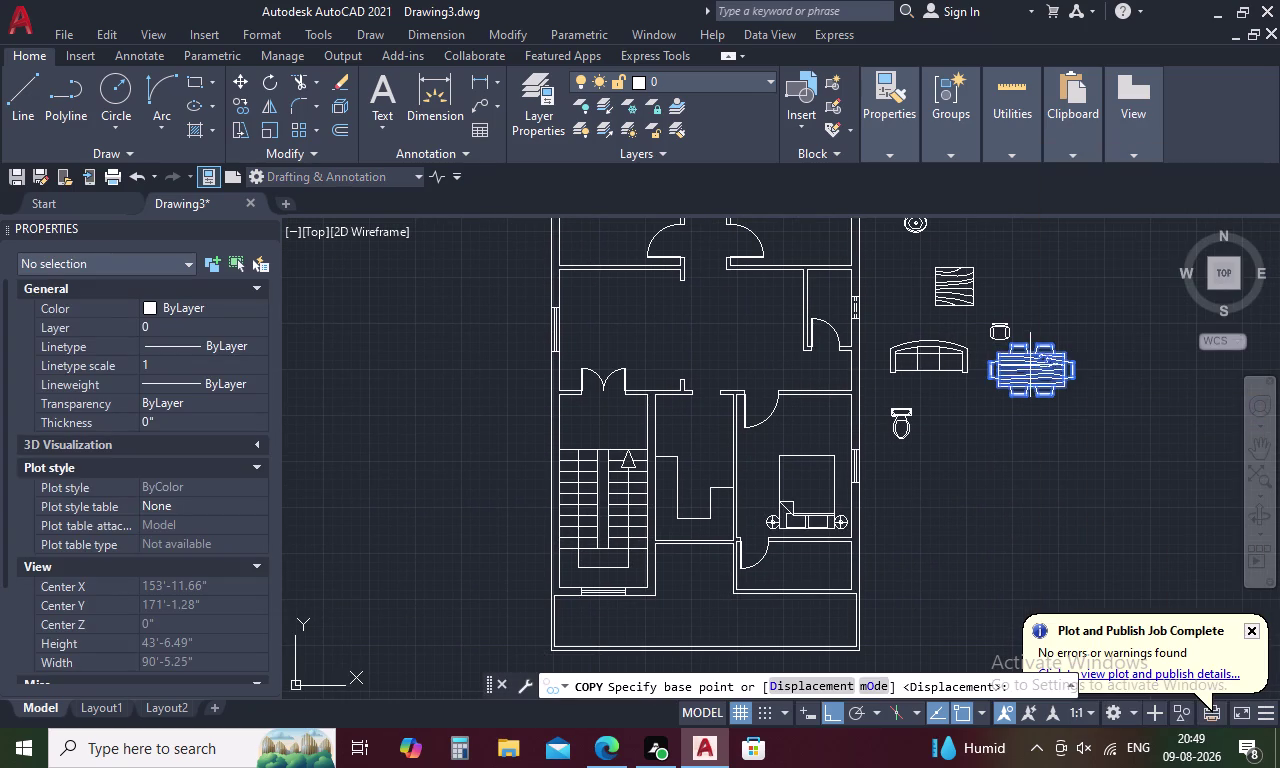
click(1030, 365)
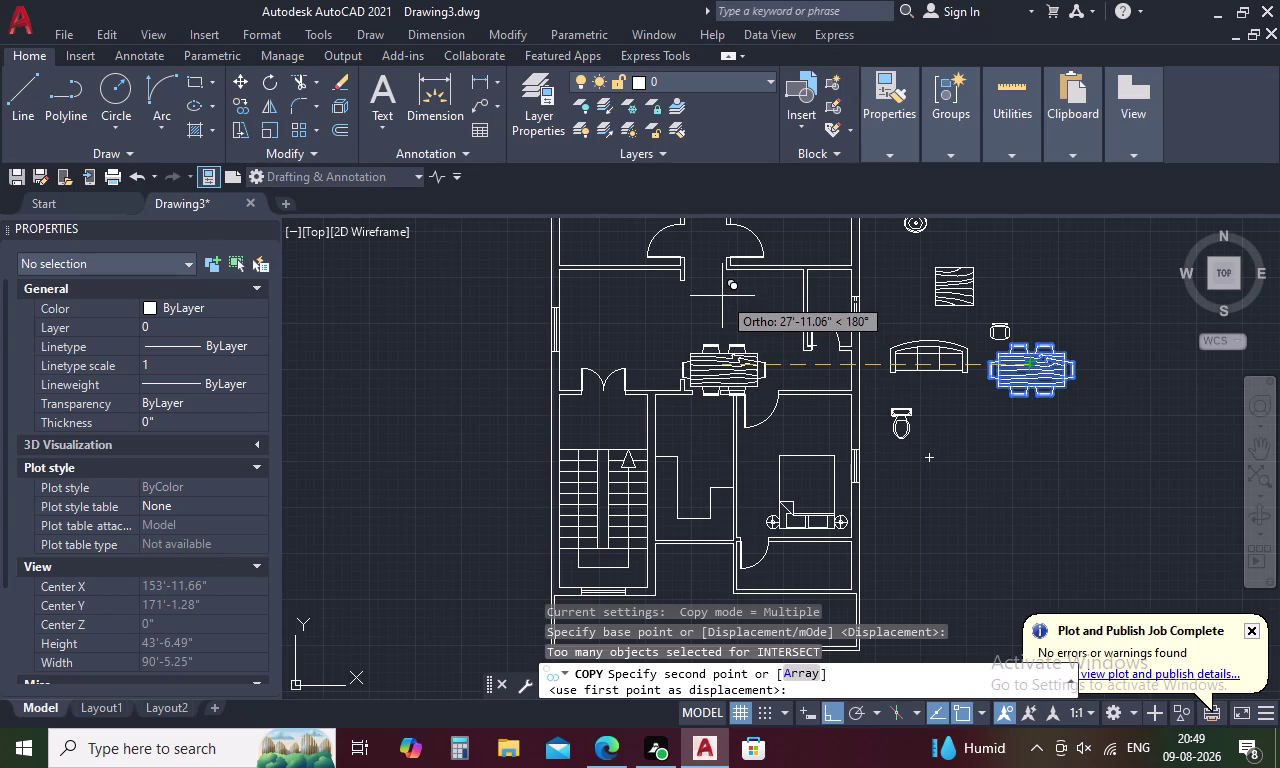
key(F8)
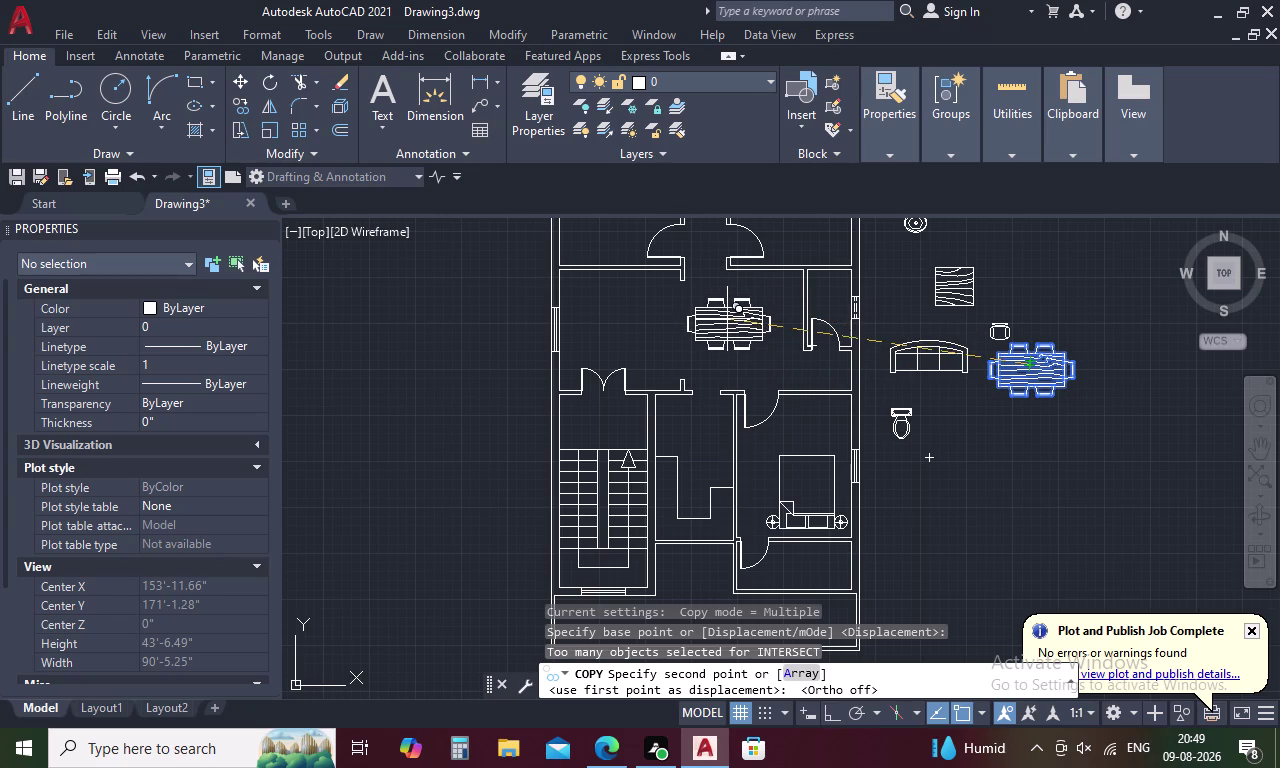
scroll(up, 3)
click(713, 319)
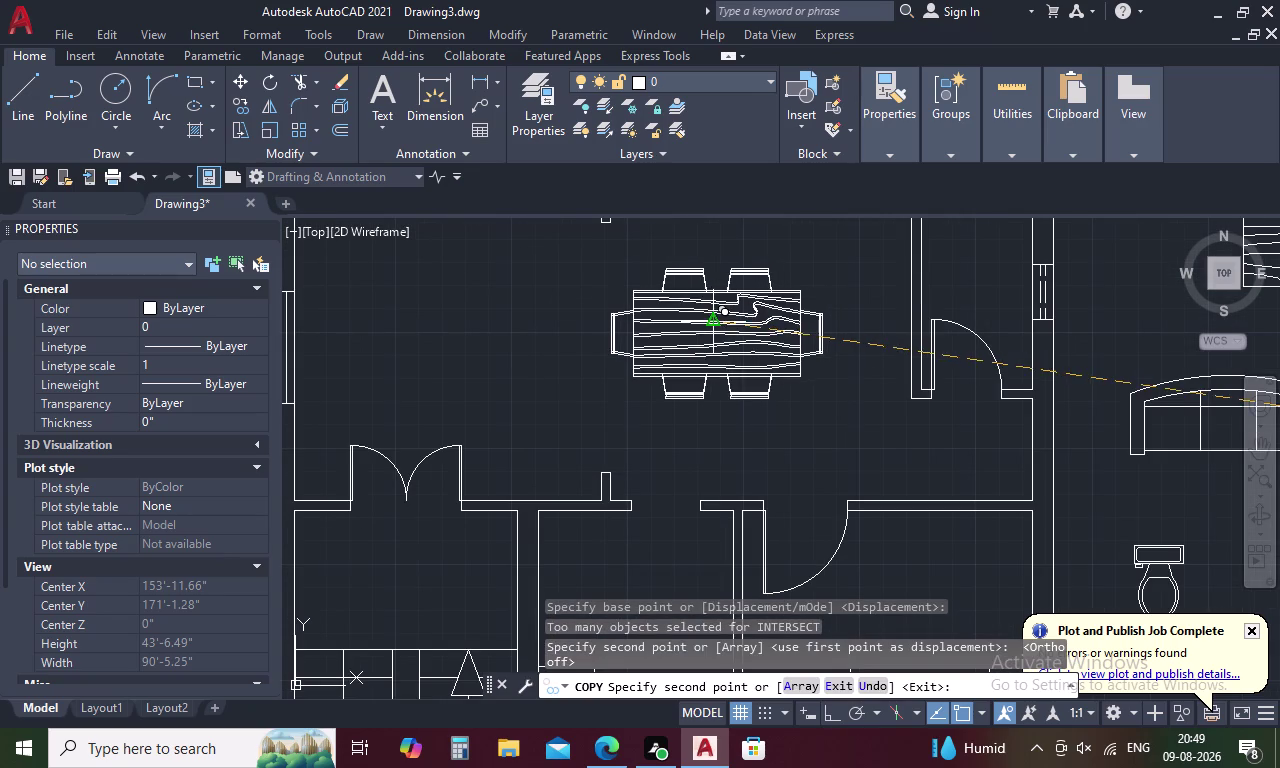
key(Escape)
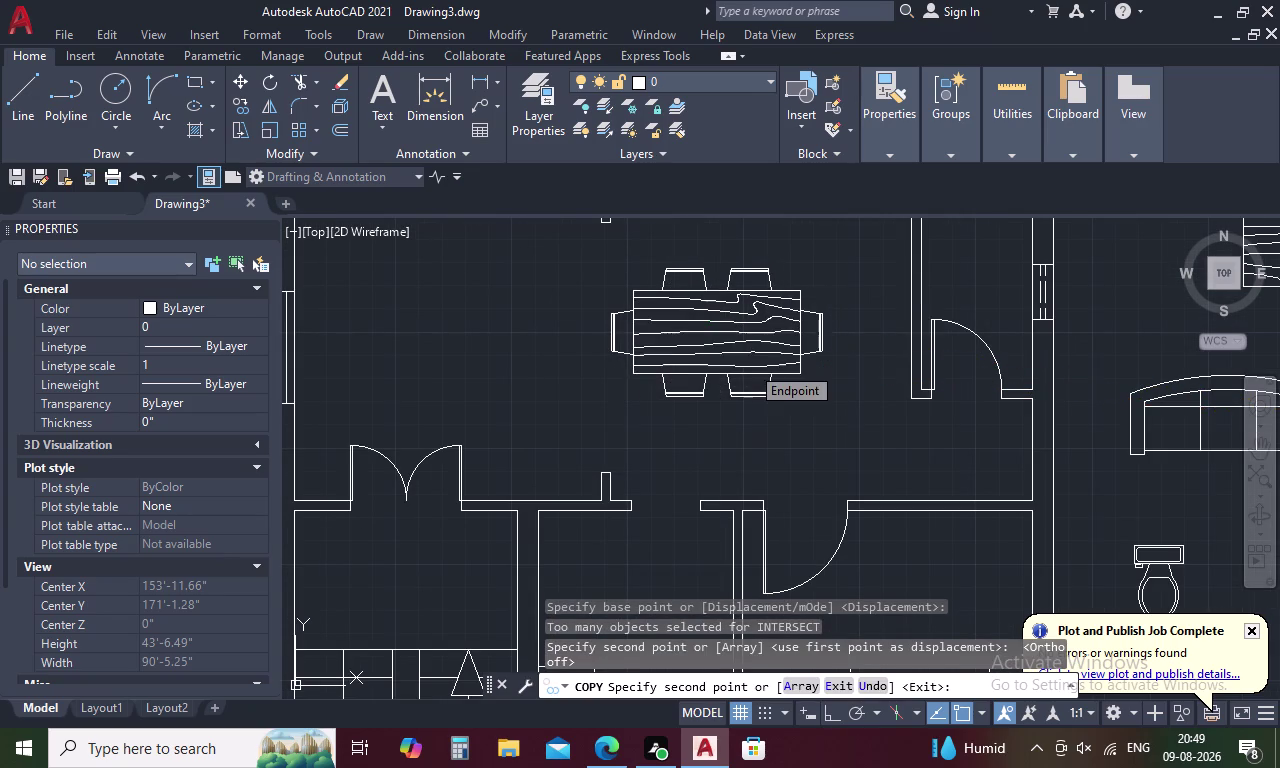
scroll(down, 3)
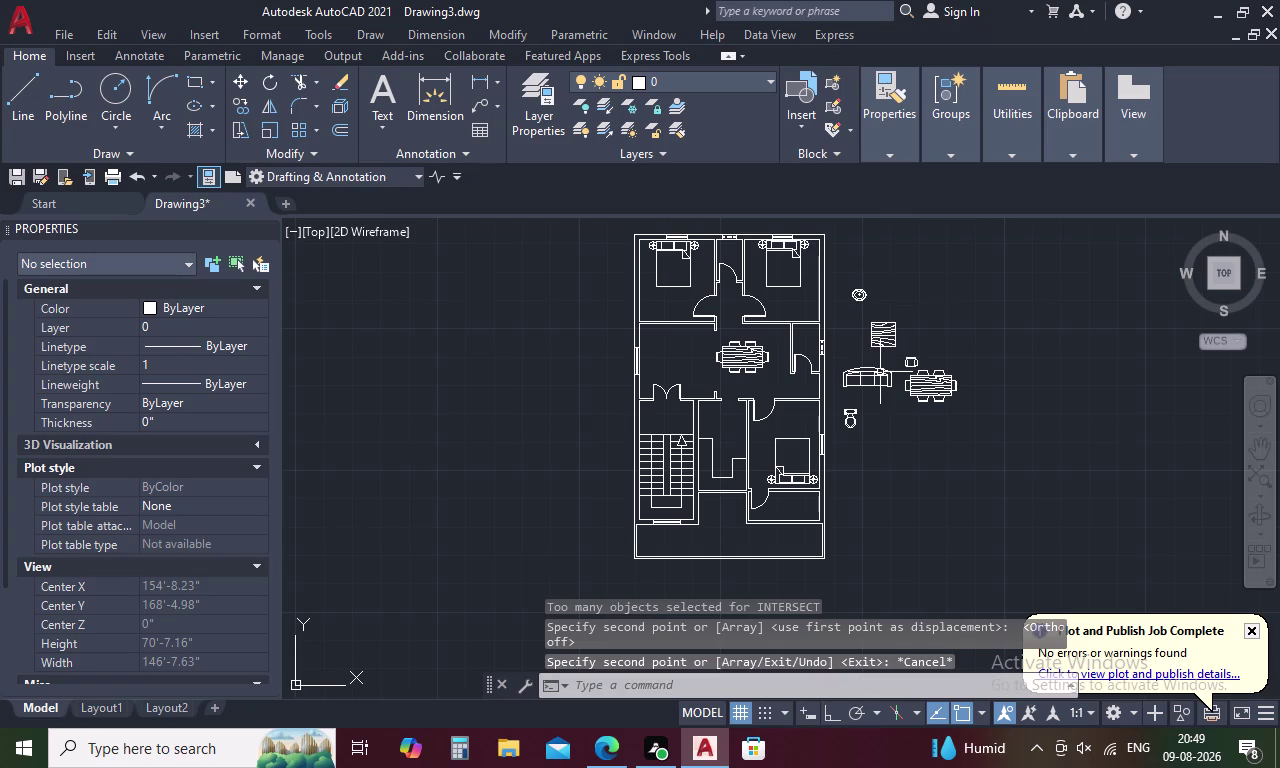
click(879, 373)
Move the sofa from beside the plan into the living room.
right_click(879, 373)
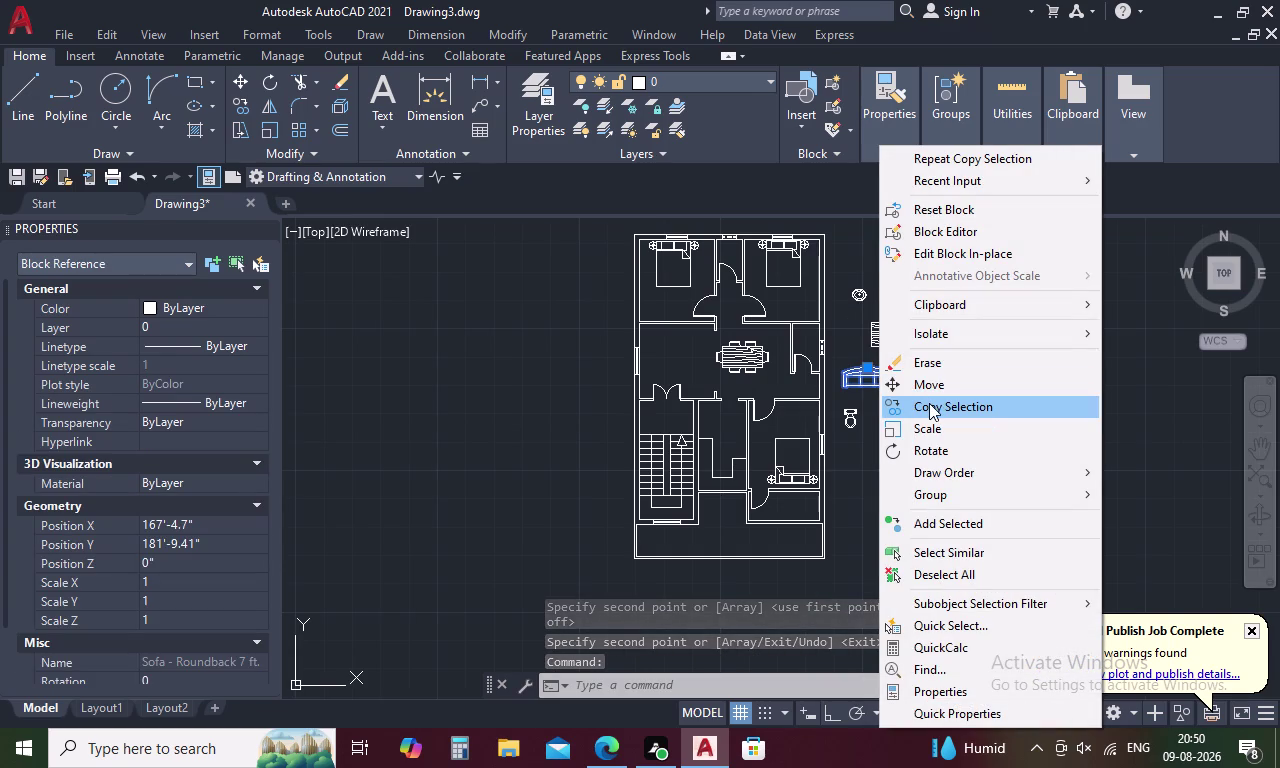
click(930, 403)
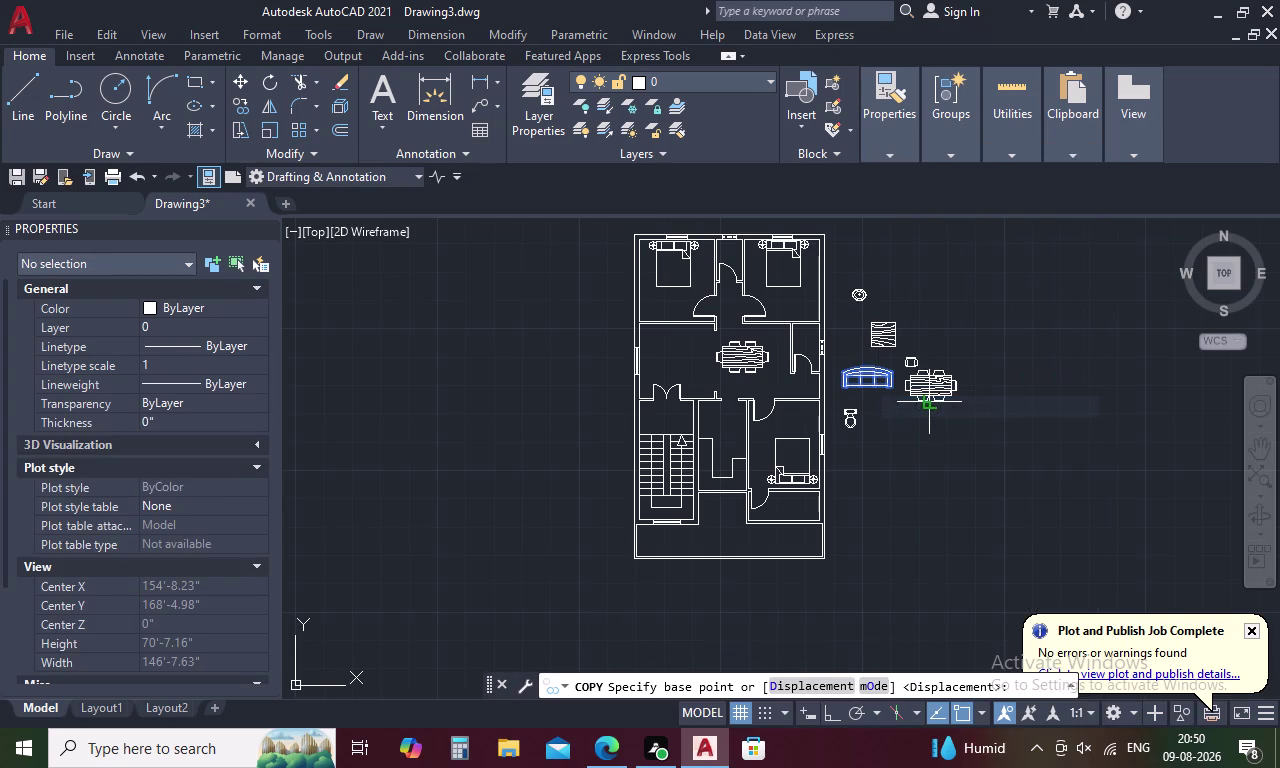
key(Escape)
click(862, 371)
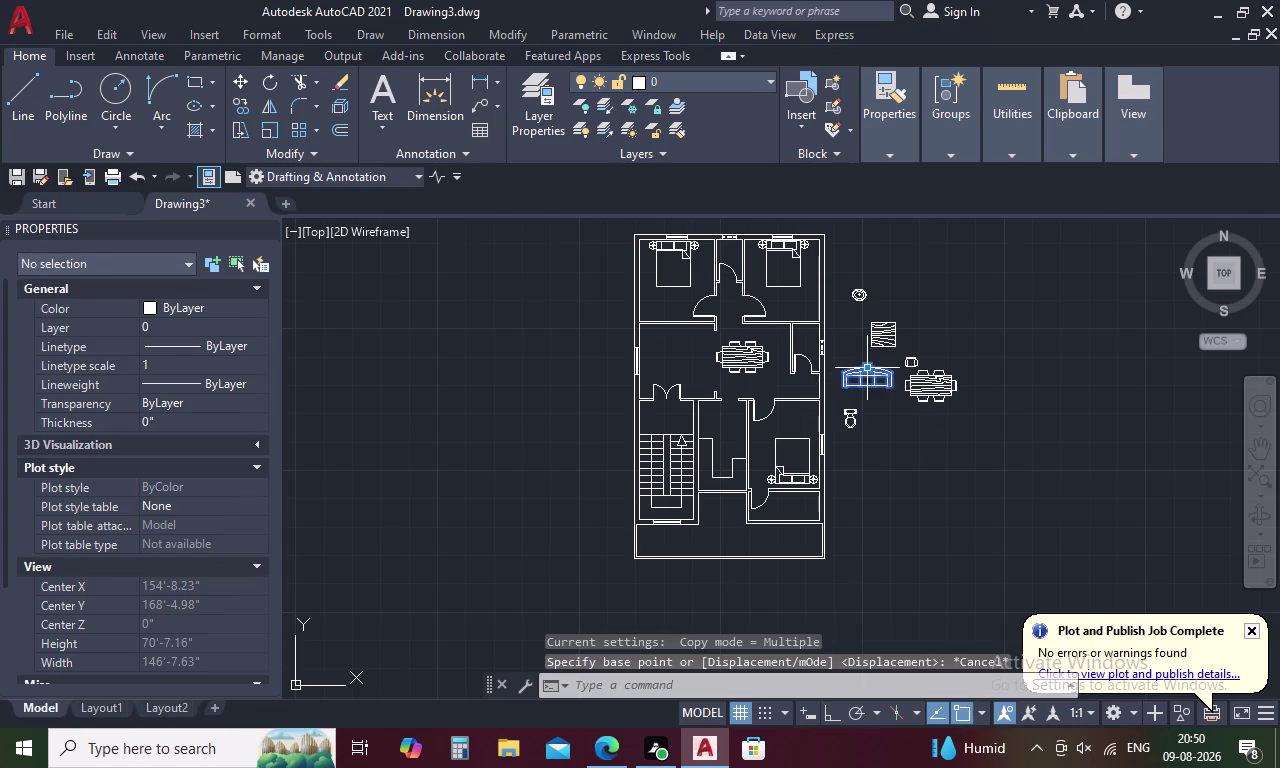
right_click(862, 371)
click(889, 383)
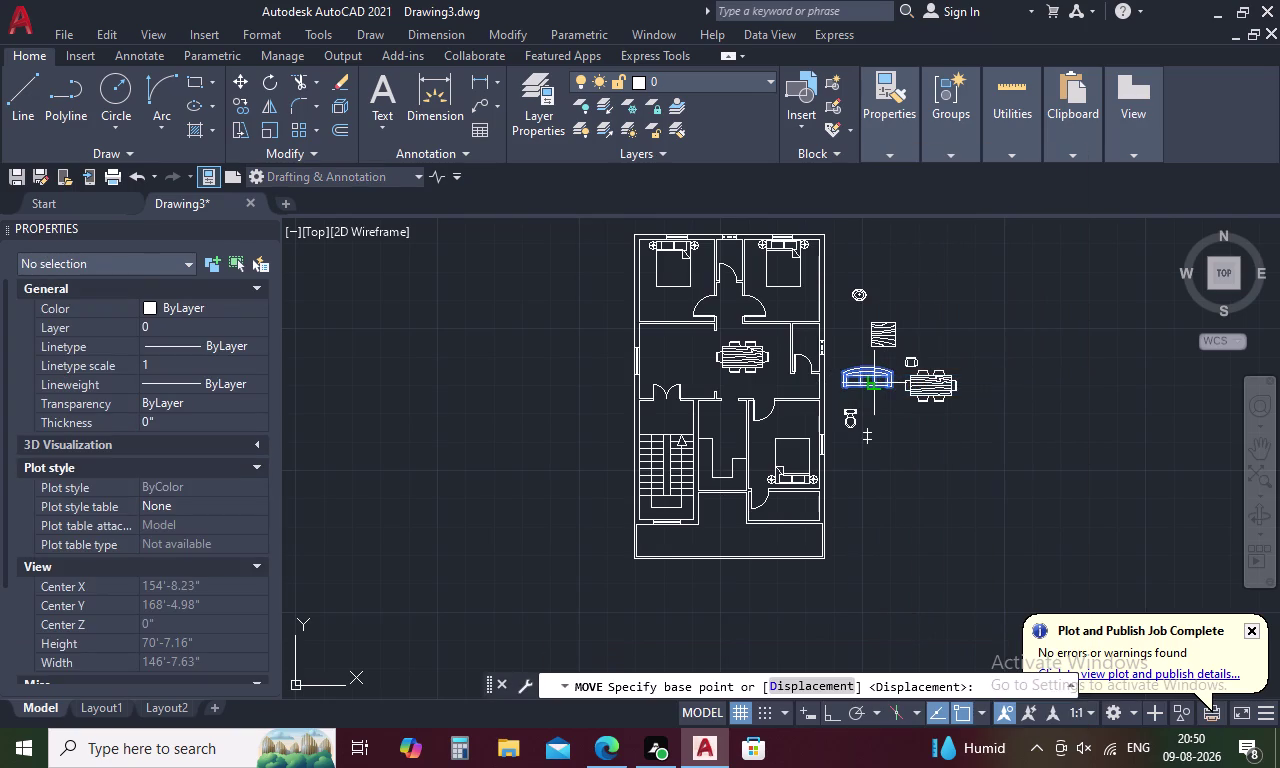
click(867, 374)
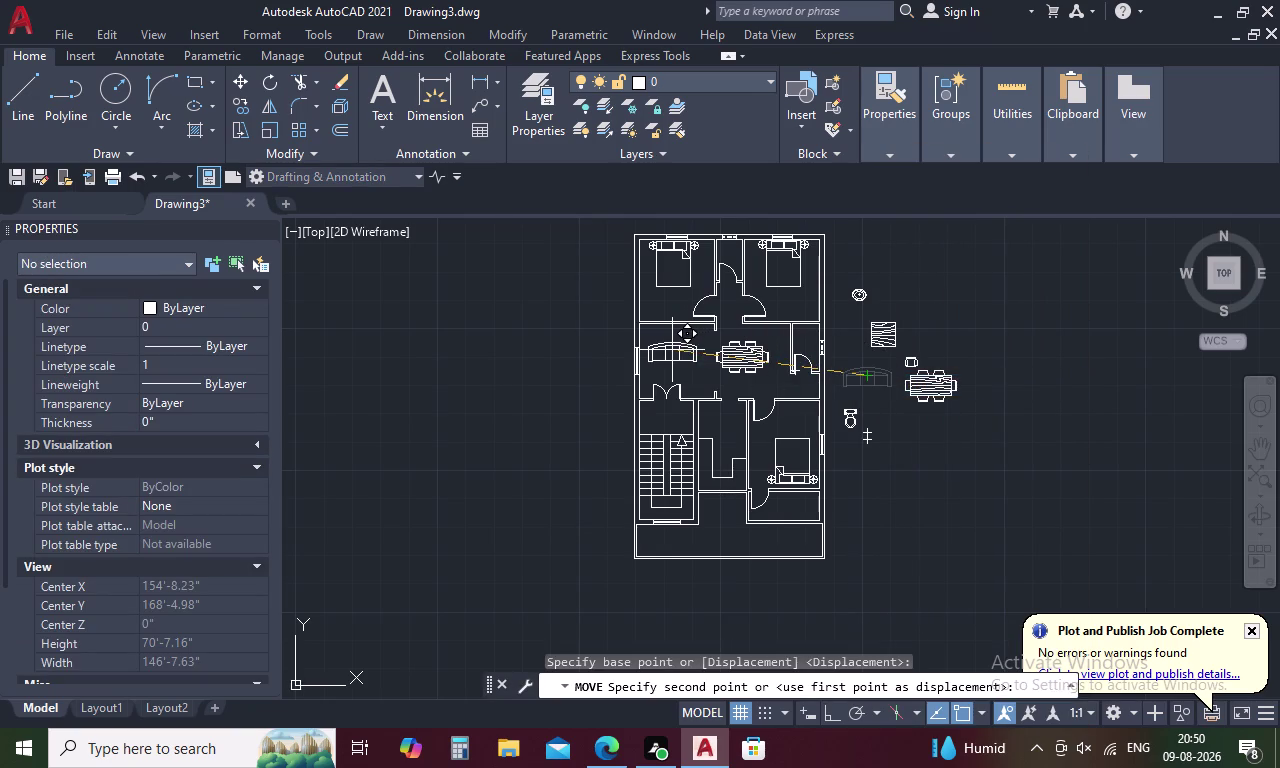
click(672, 350)
key(Escape)
Rotate the sofa so it faces the dining table.
click(672, 343)
right_click(672, 343)
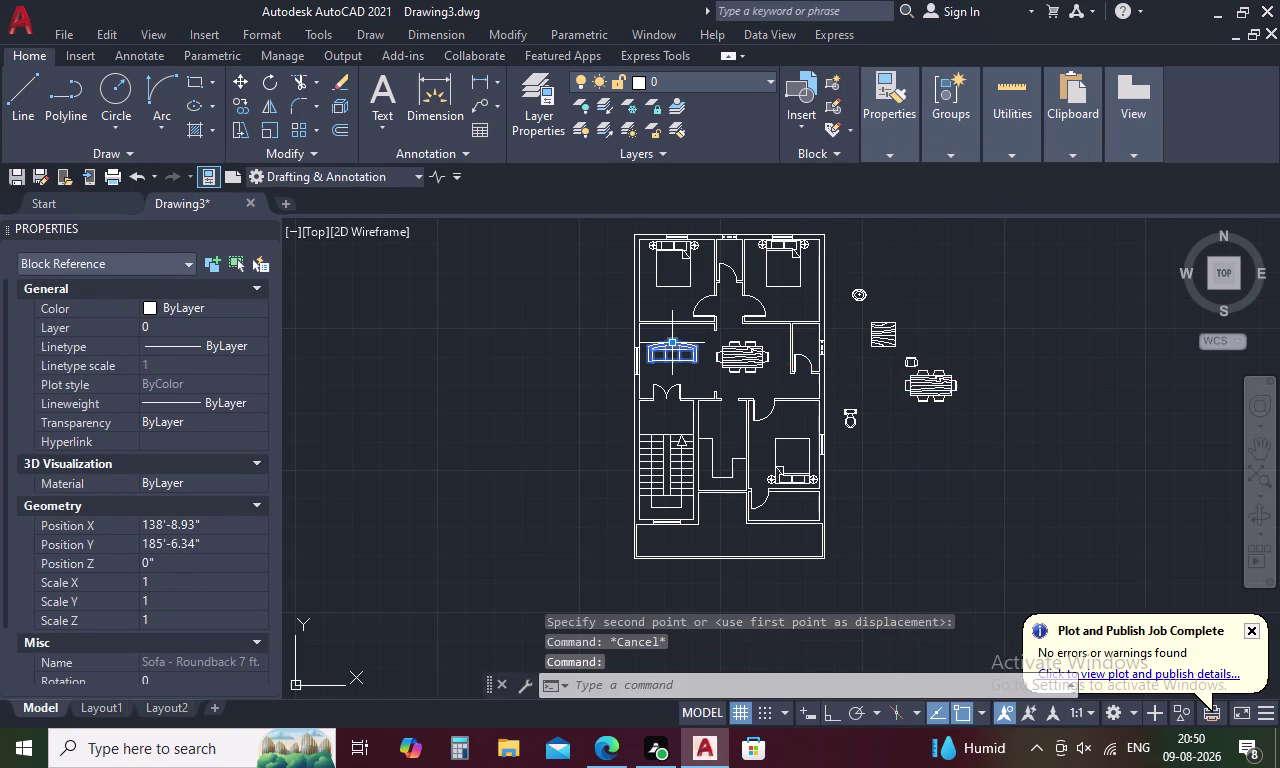
click(739, 444)
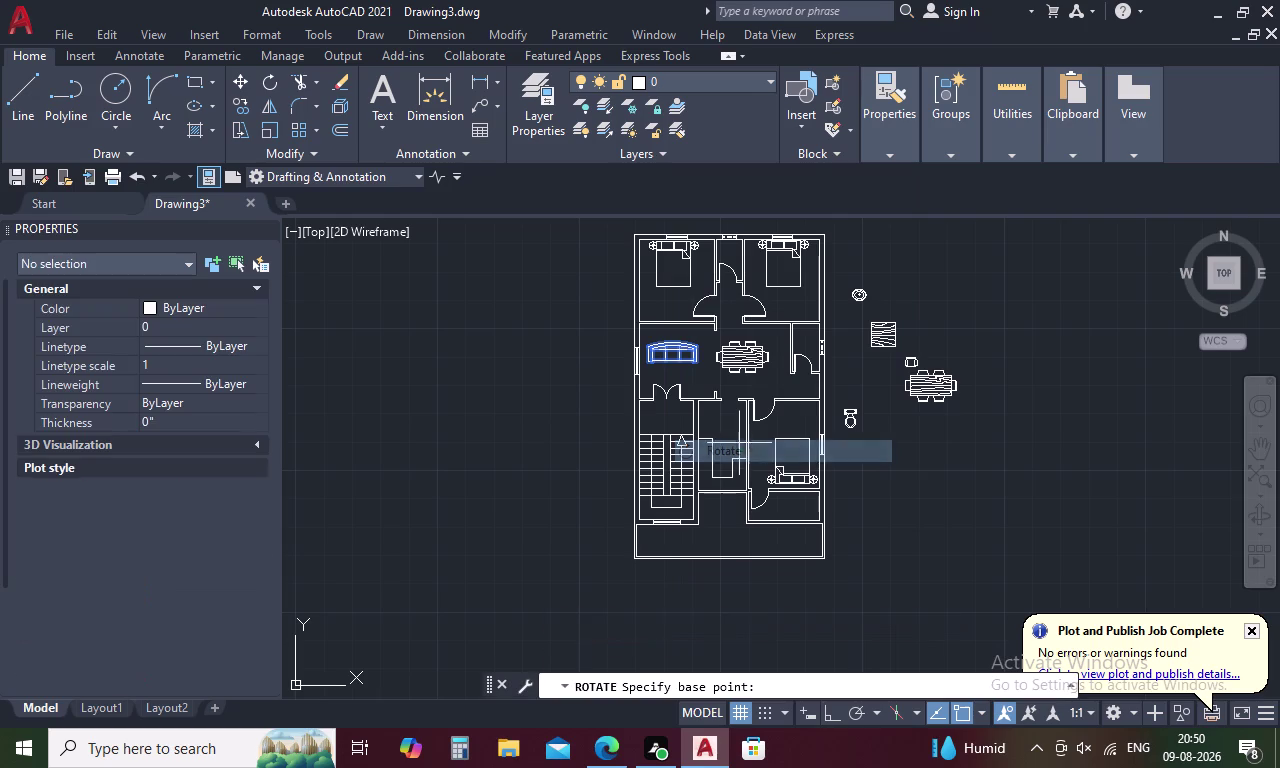
click(673, 346)
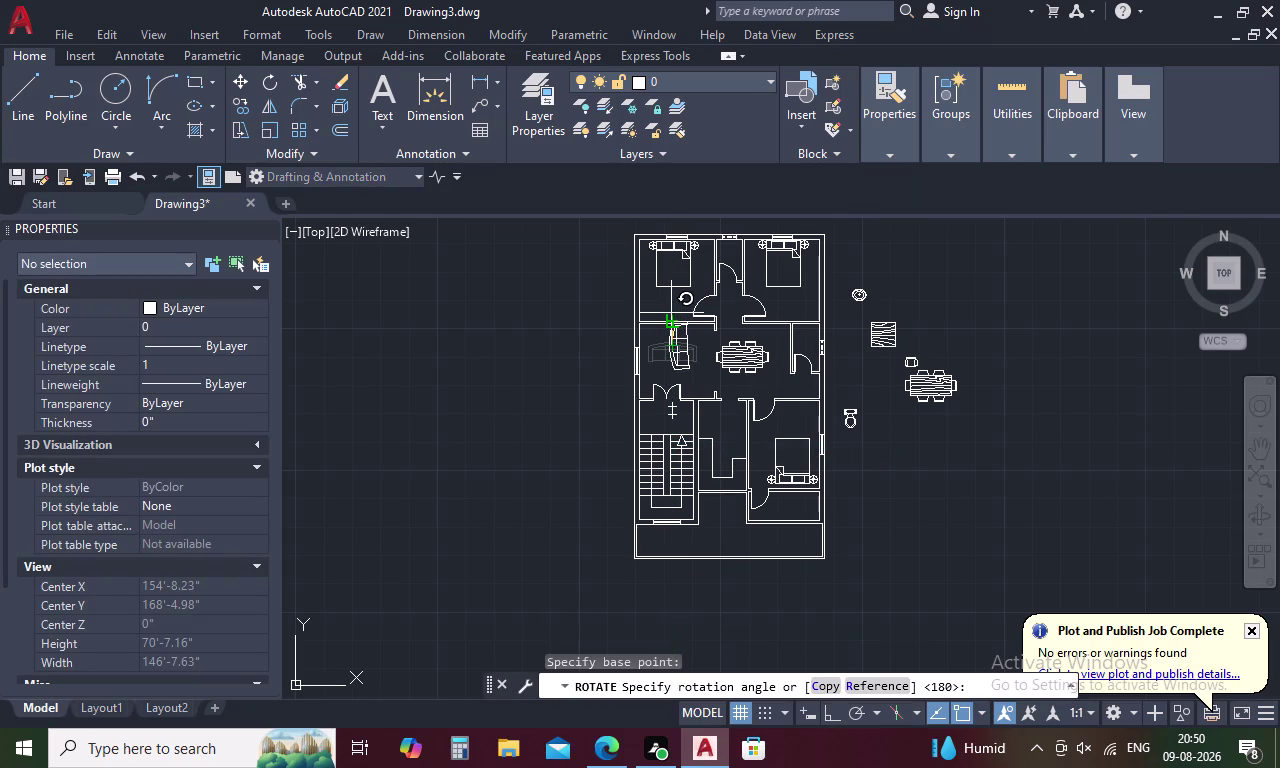
scroll(up, 3)
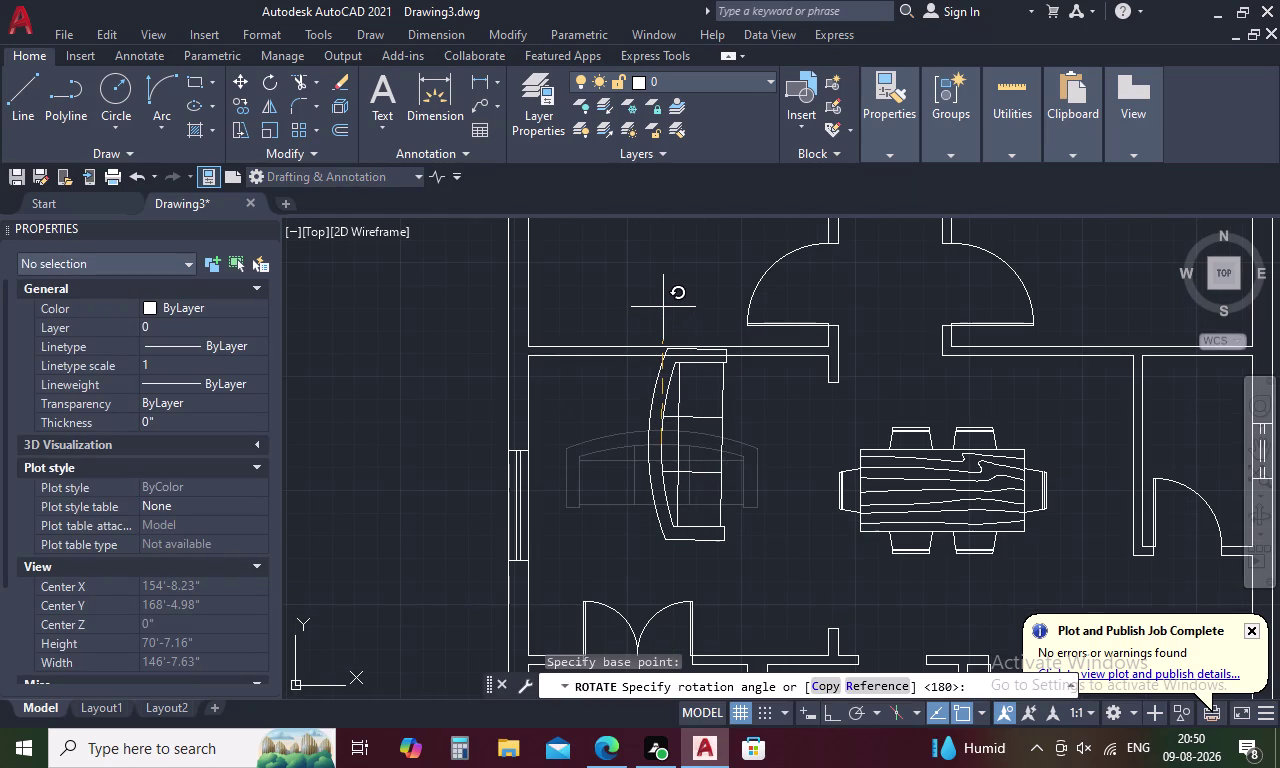
click(663, 304)
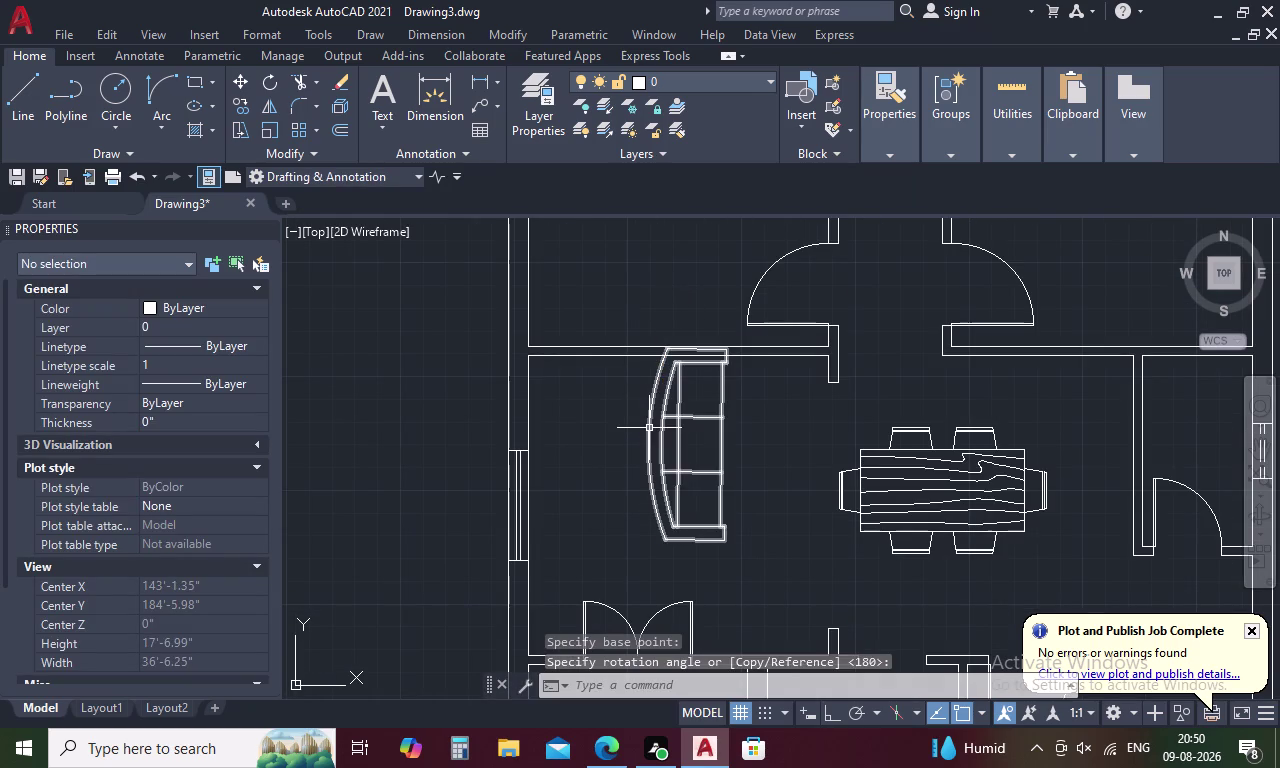
click(649, 428)
Move the roundback sofa against the living area's left wall.
right_click(649, 428)
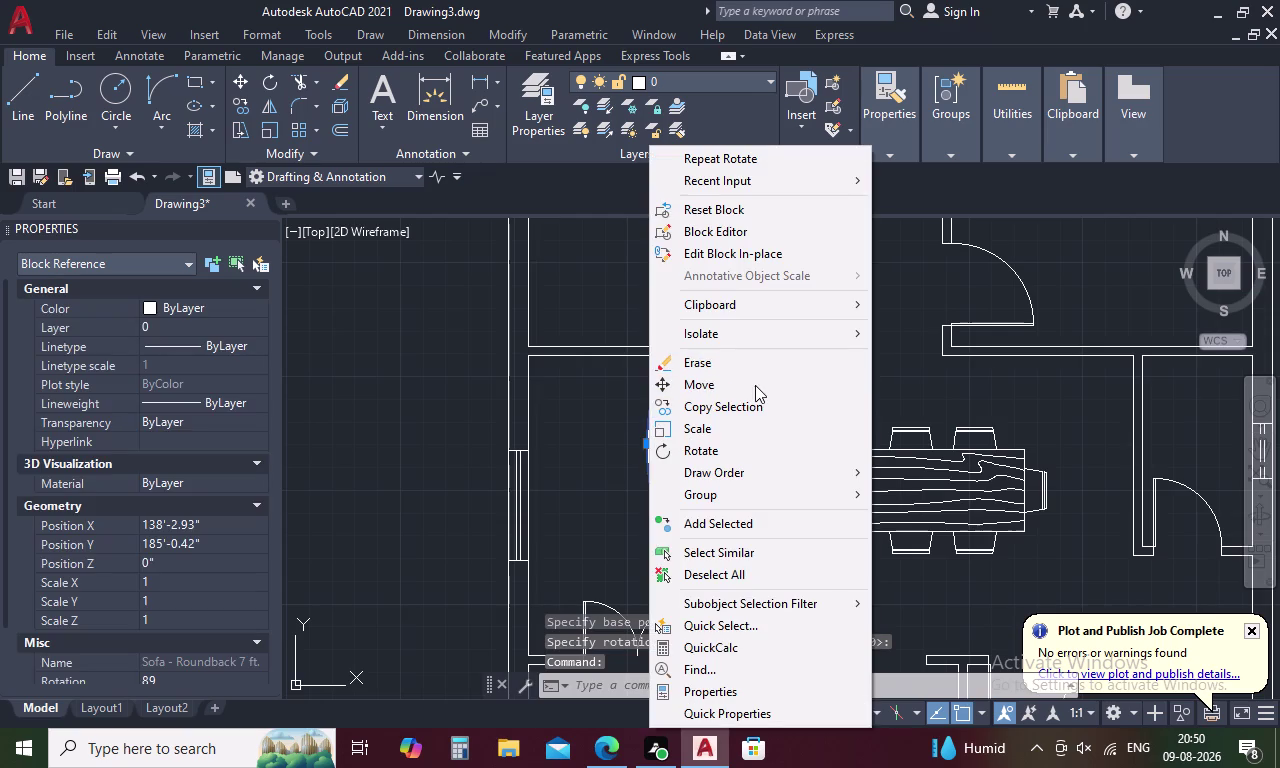
click(755, 385)
click(661, 440)
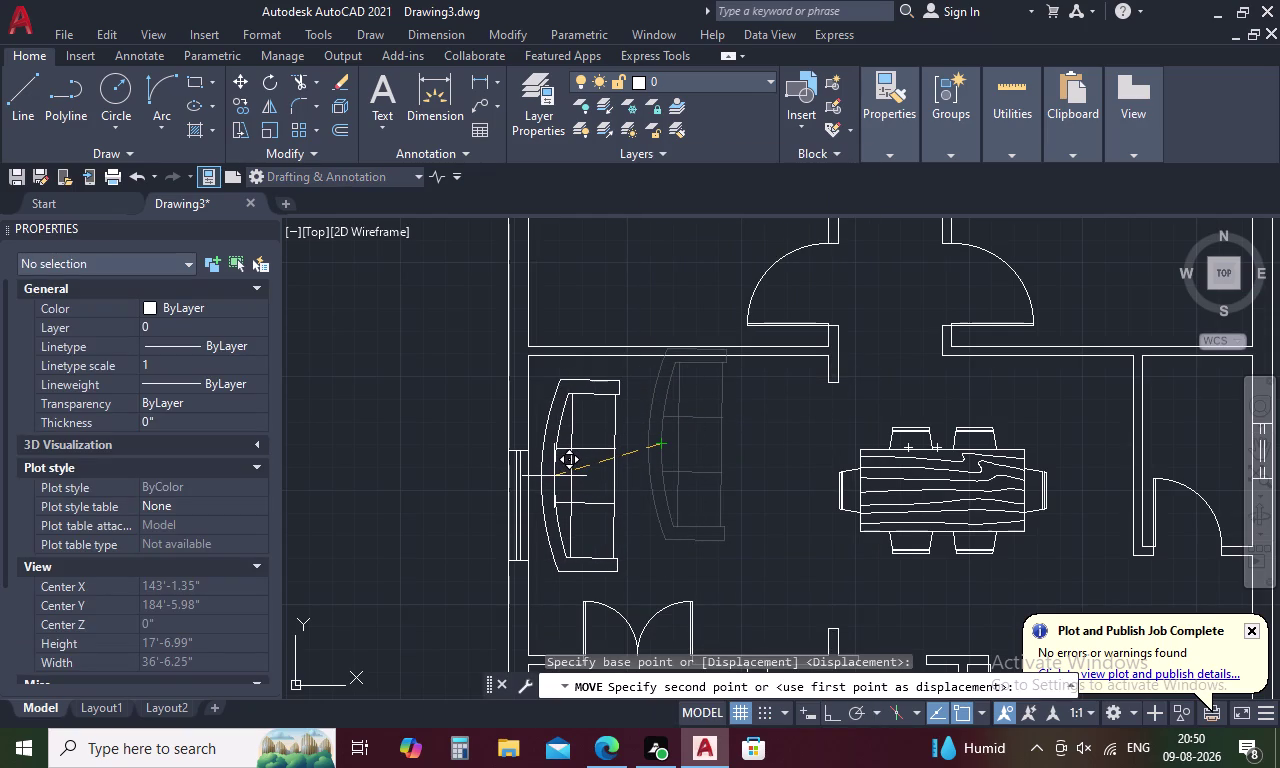
scroll(up, 3)
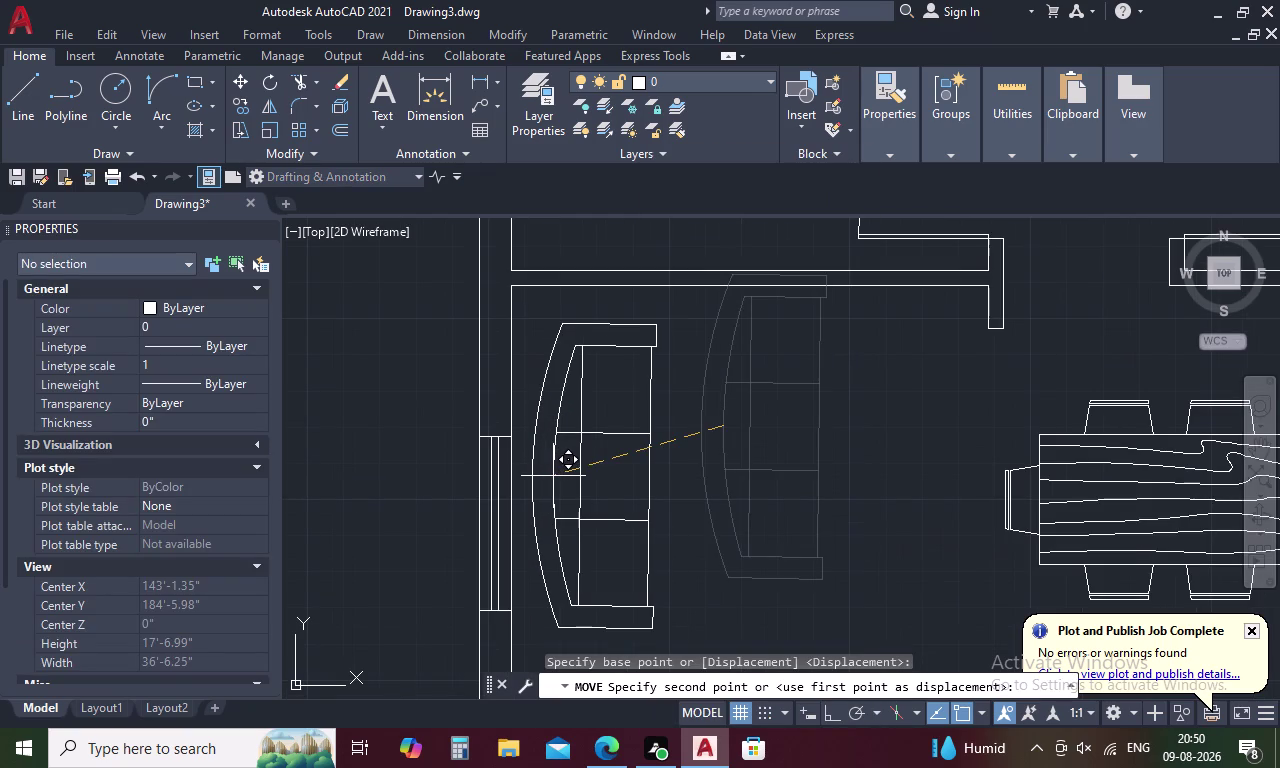
click(543, 478)
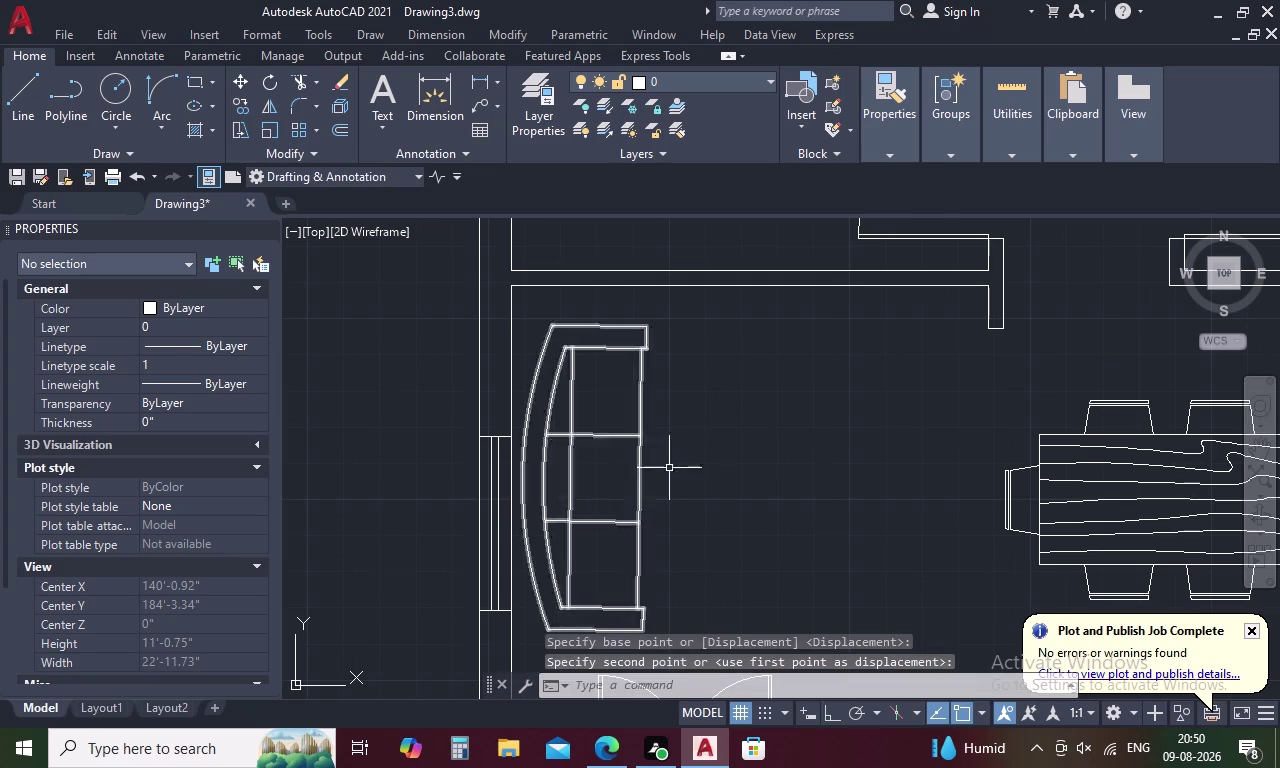
scroll(down, 3)
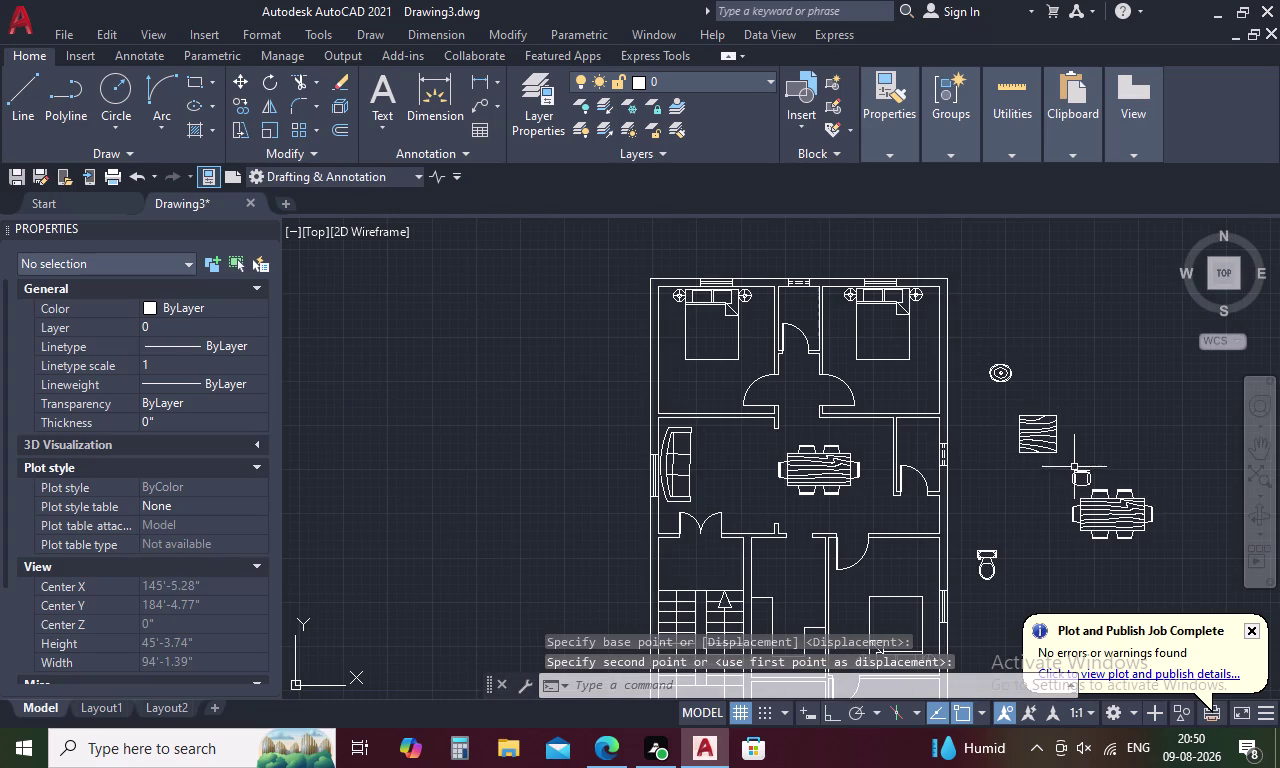
scroll(up, 3)
Select the desk chair beside the plan and start copying it.
click(1078, 483)
right_click(1078, 483)
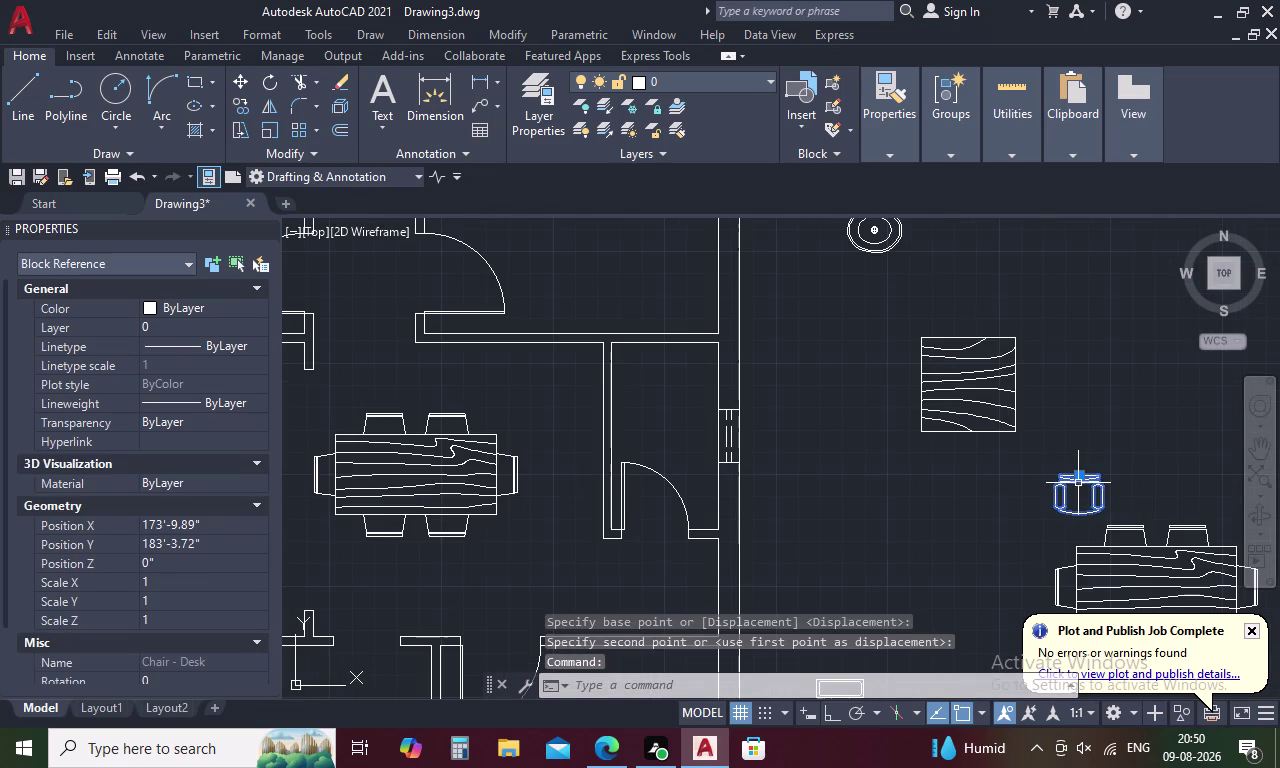
click(1126, 400)
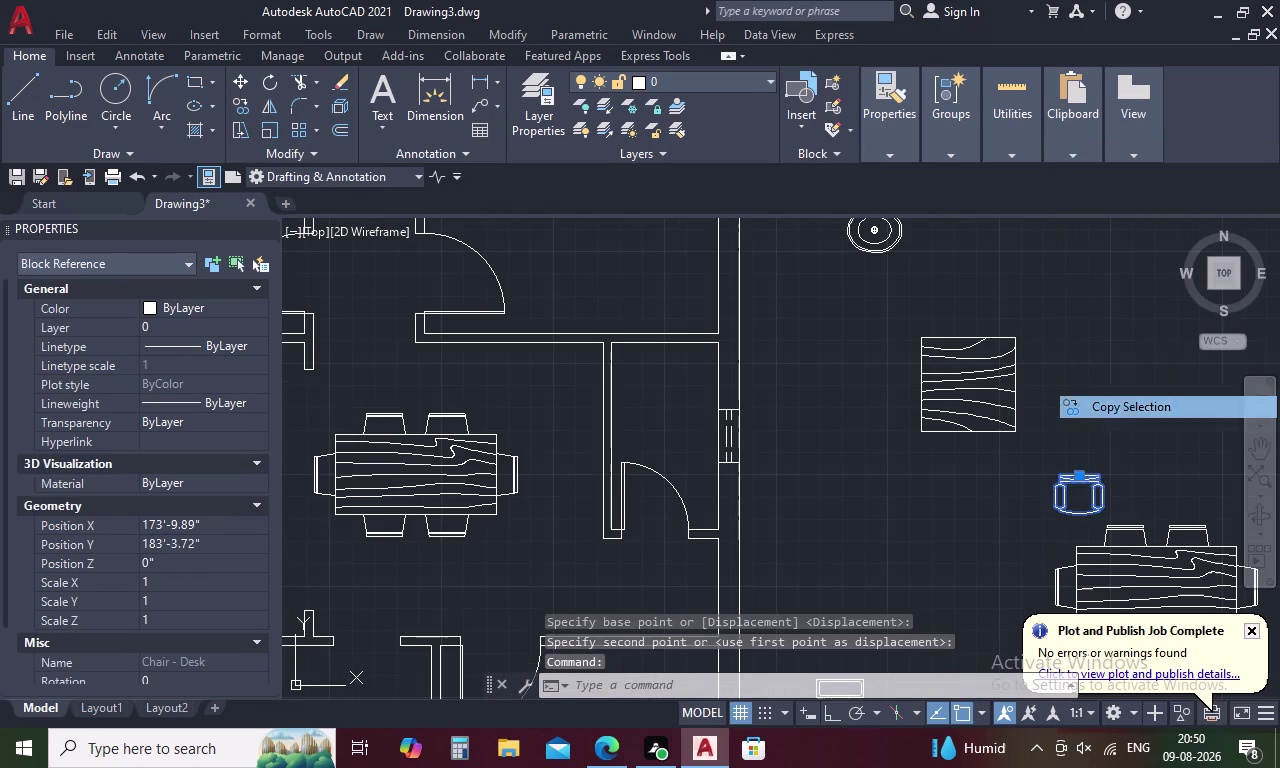
Place two desk chair copies in the living area beside the sofa.
click(1077, 476)
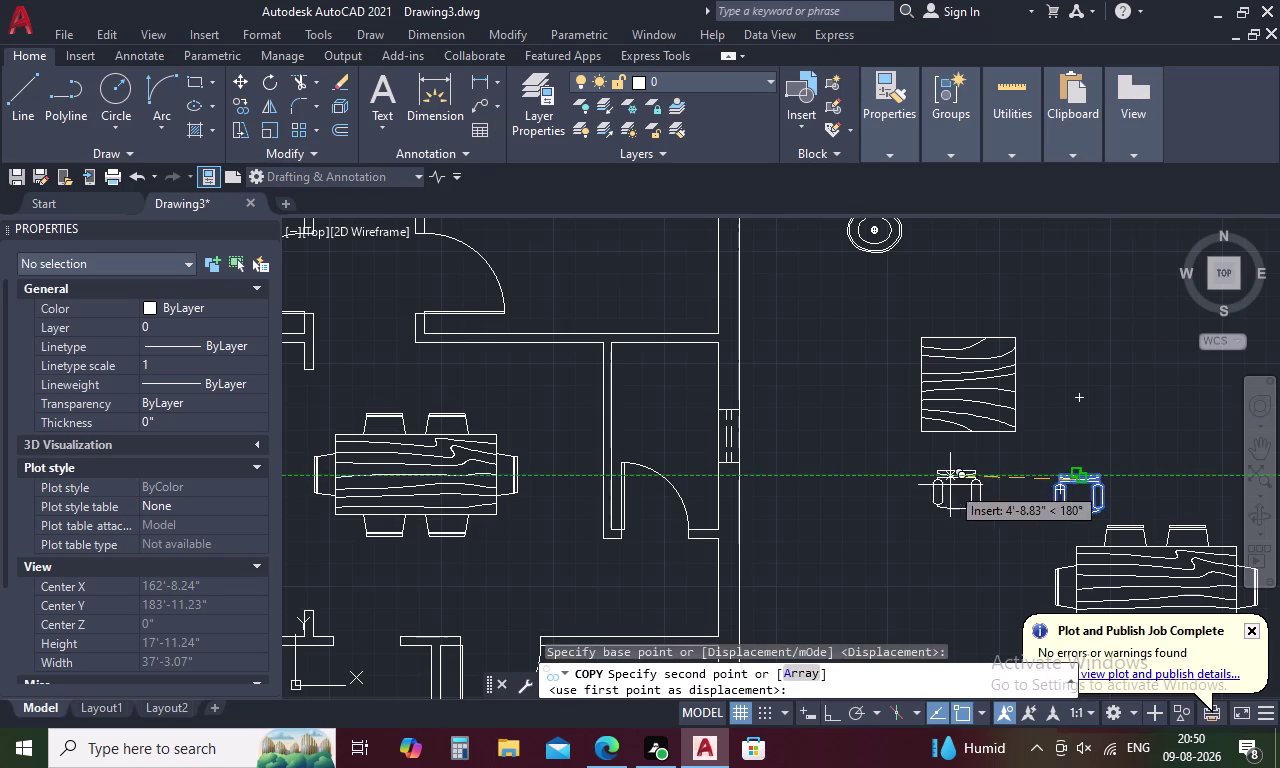
scroll(down, 3)
middle_drag(957, 484, 1062, 468)
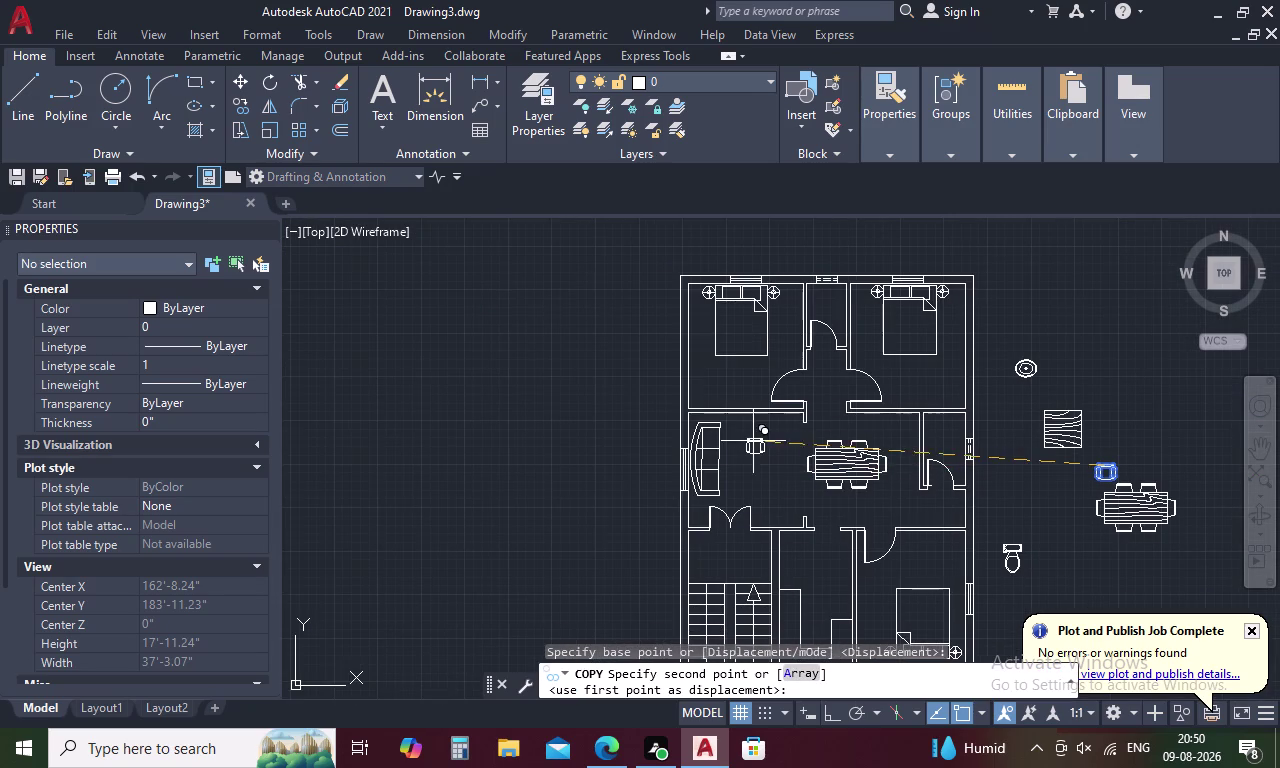
scroll(up, 3)
click(735, 418)
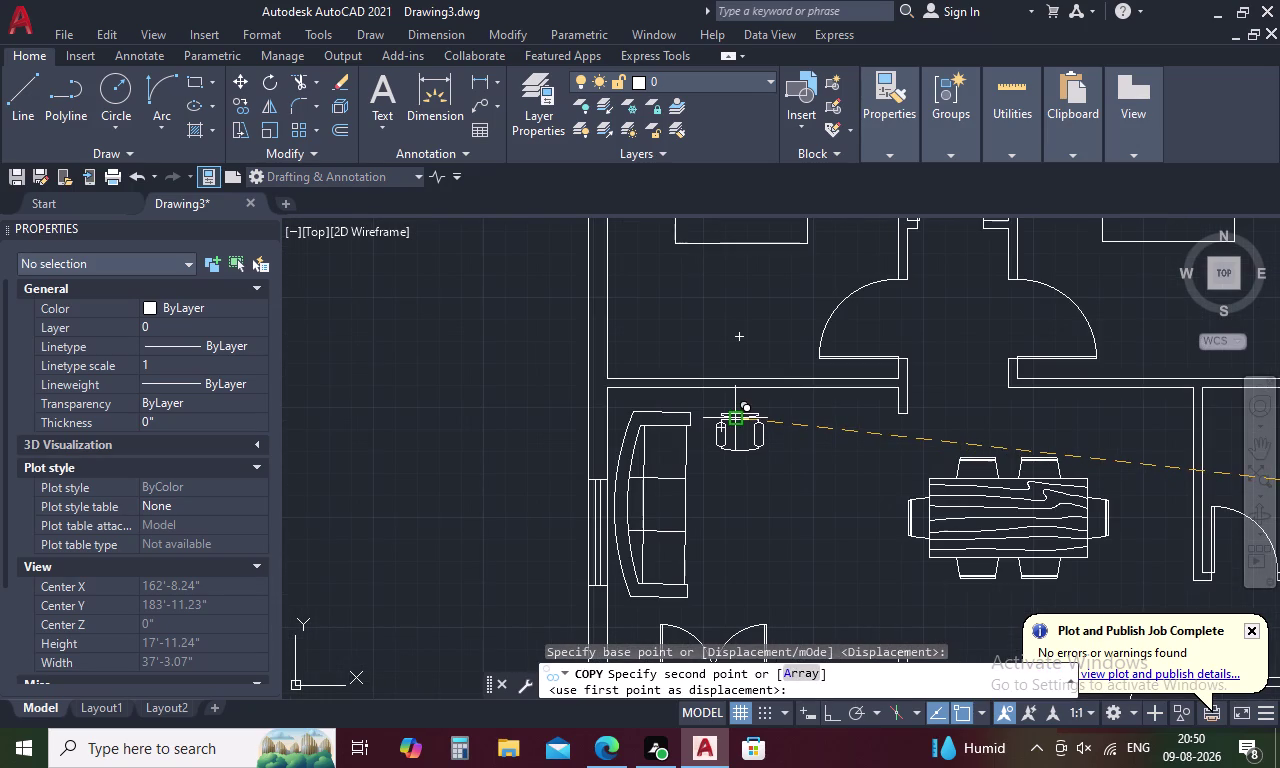
click(816, 416)
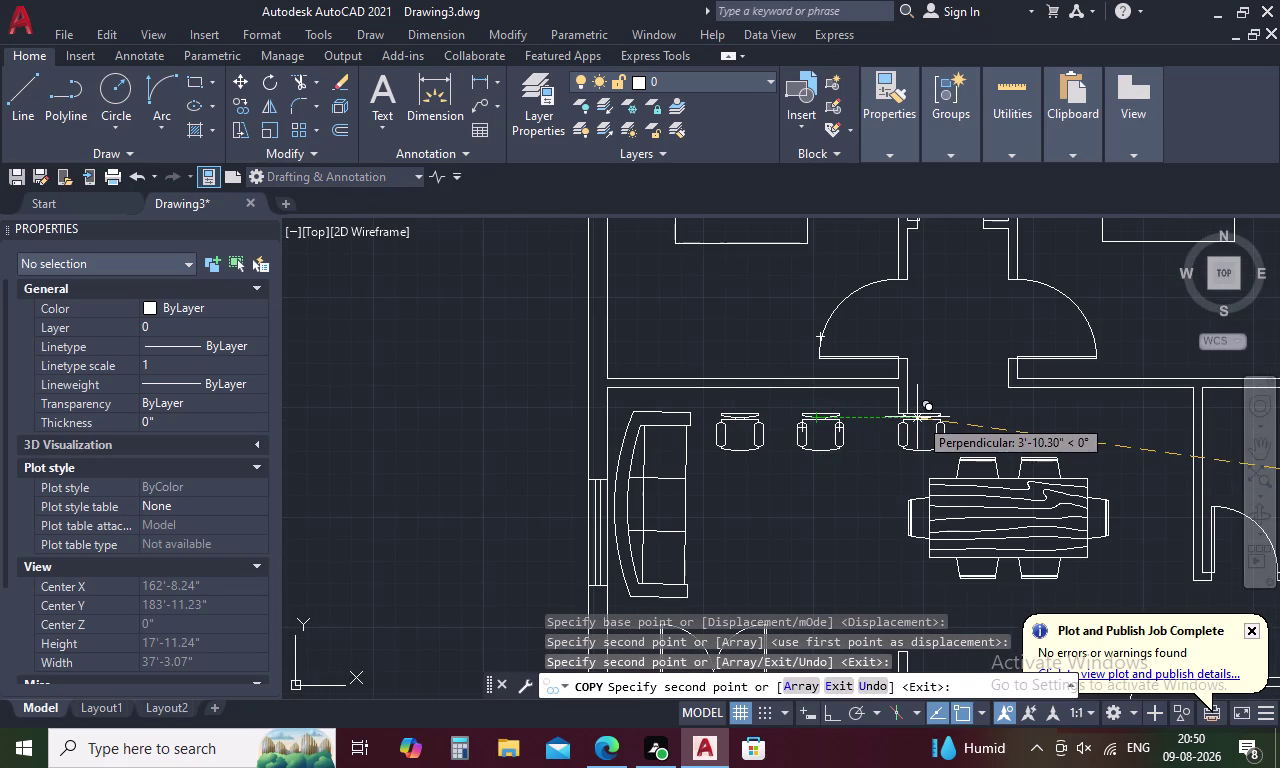
key(Escape)
Select both new chairs and bring up their actions.
click(733, 420)
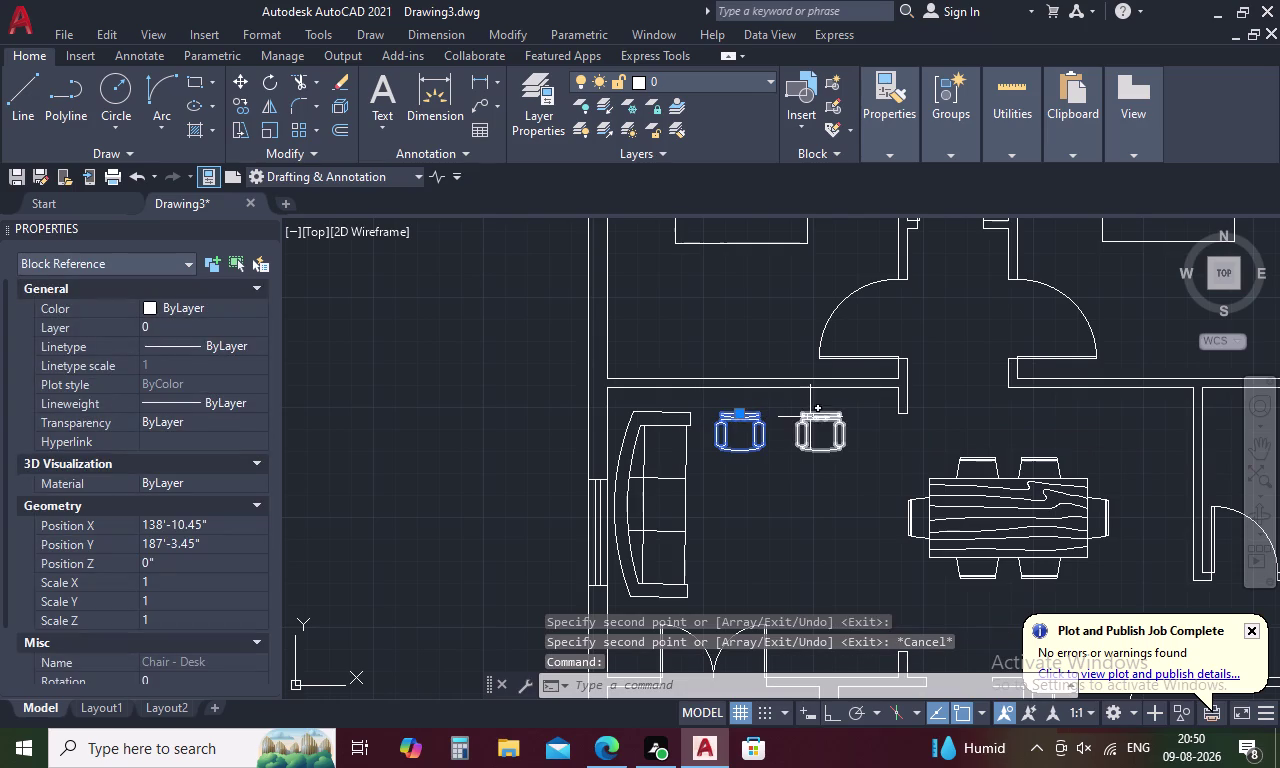
click(810, 417)
right_click(810, 417)
Scale the two living-area chairs by 1.16.
click(879, 463)
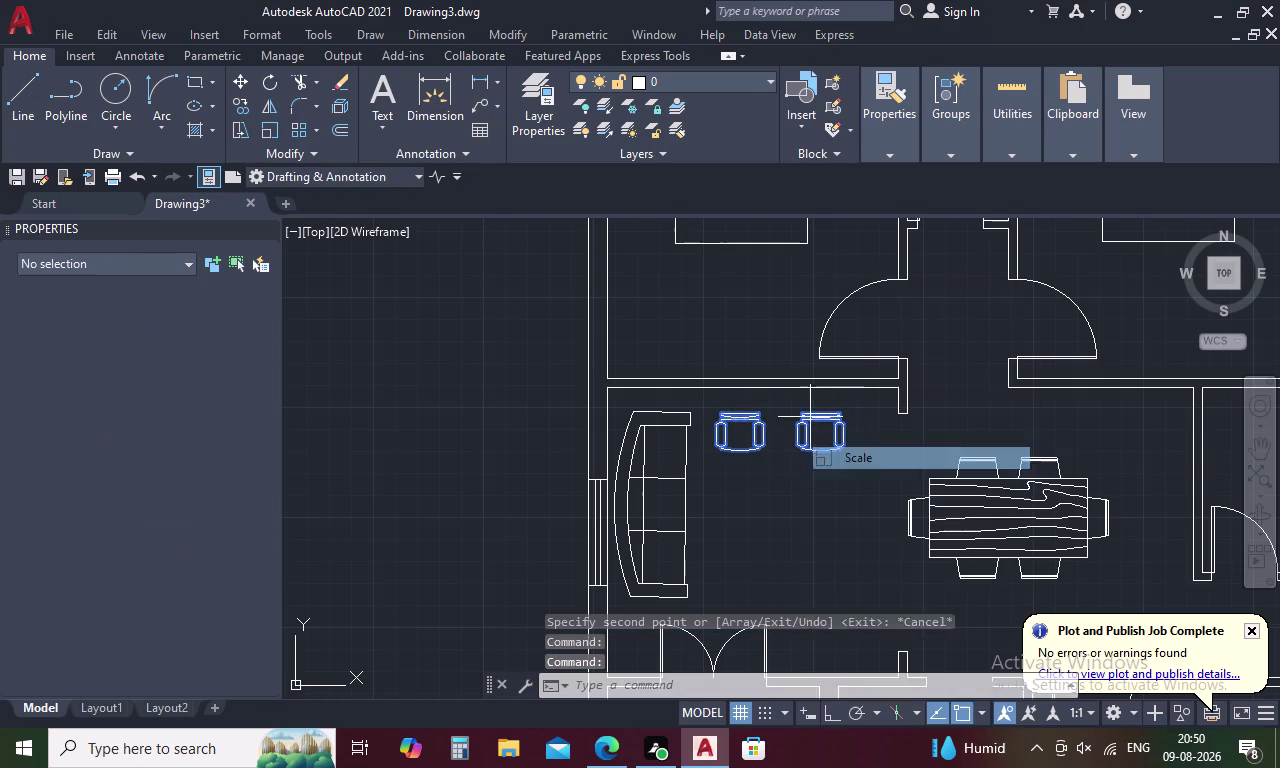
click(778, 437)
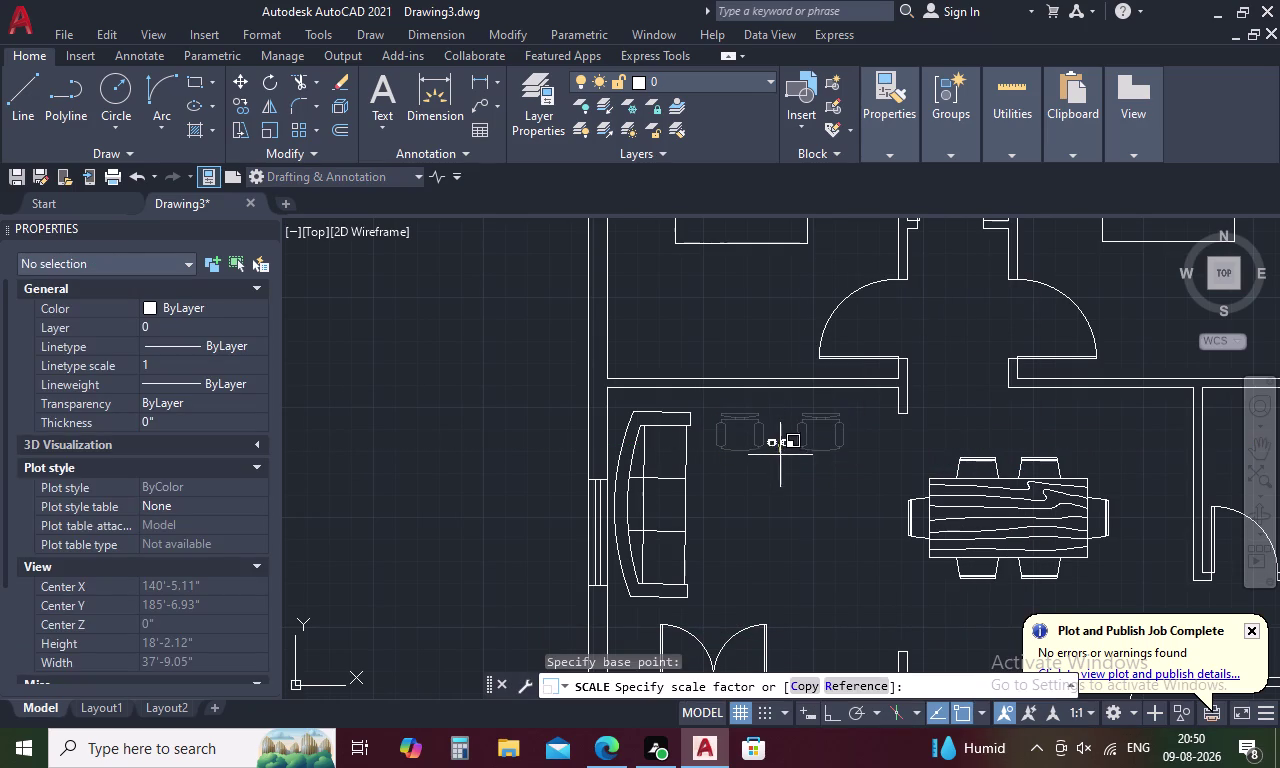
click(792, 517)
scroll(down, 3)
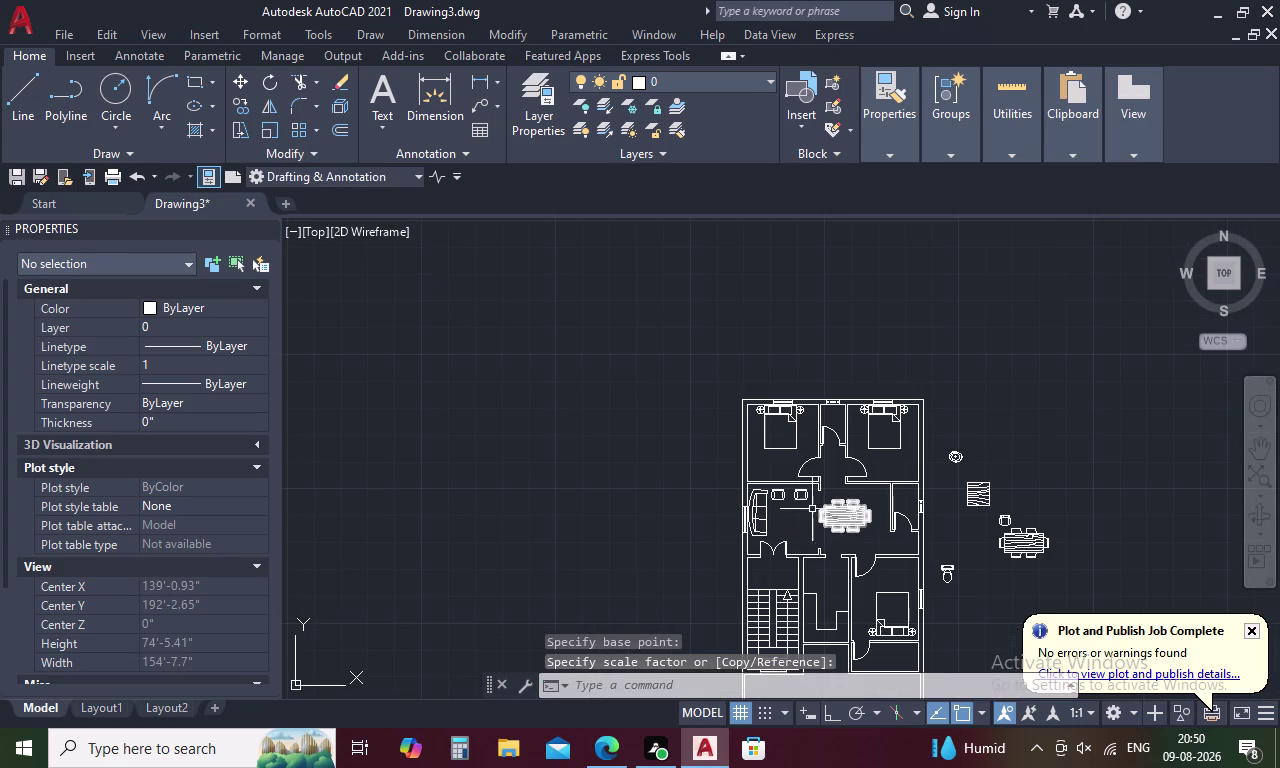
scroll(up, 3)
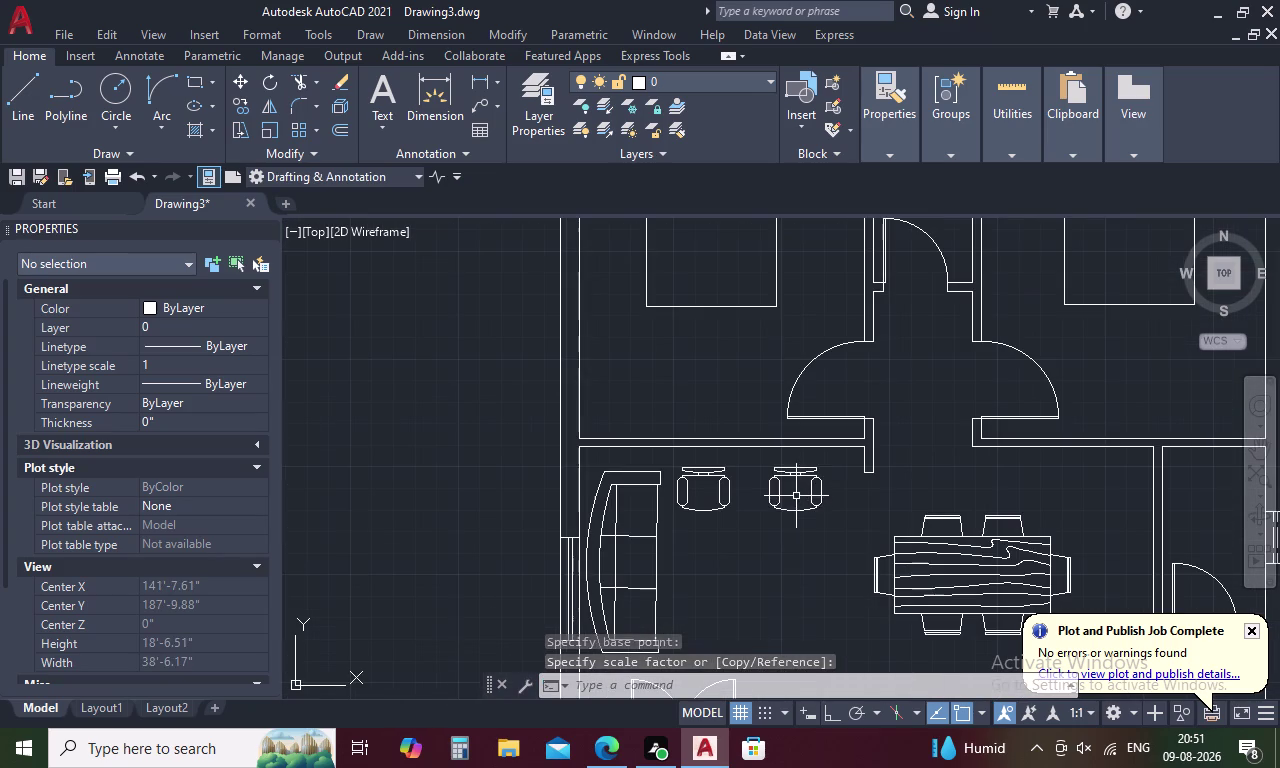
Make one more copy of the right-hand living-area chair.
click(780, 493)
right_click(780, 493)
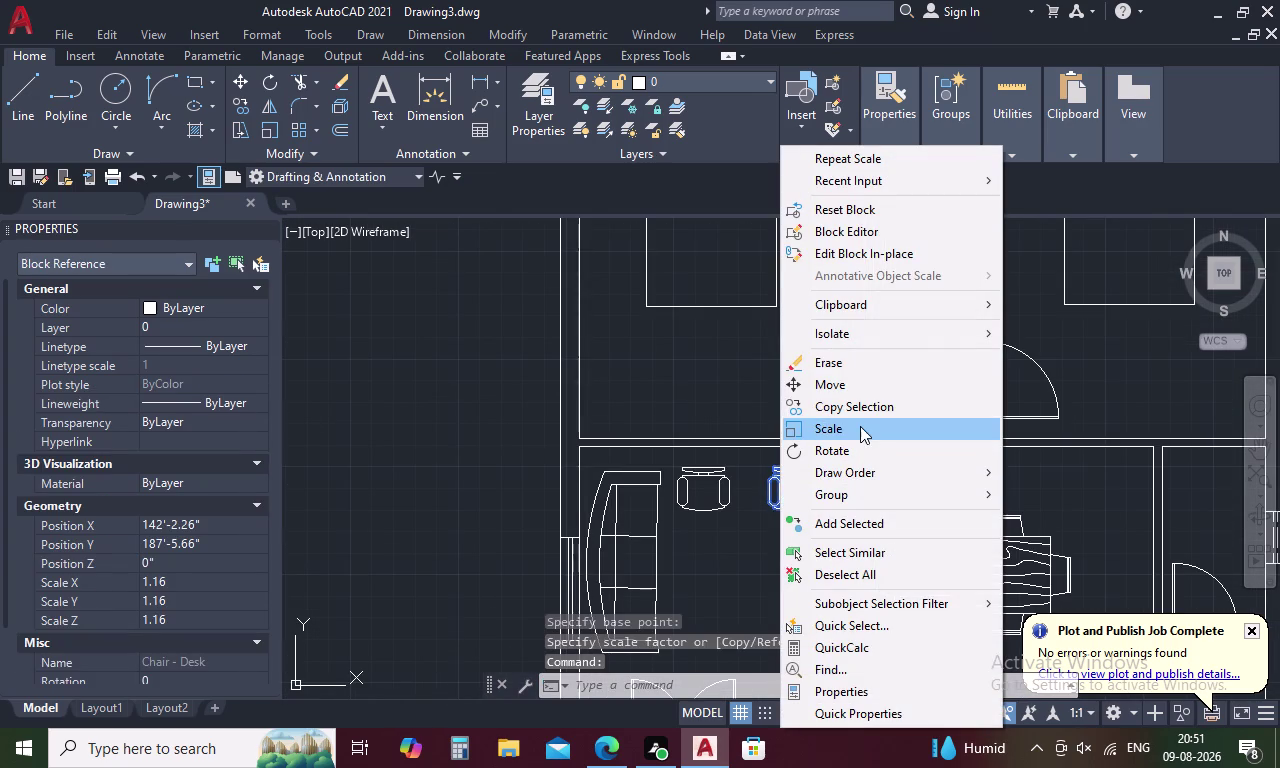
click(861, 408)
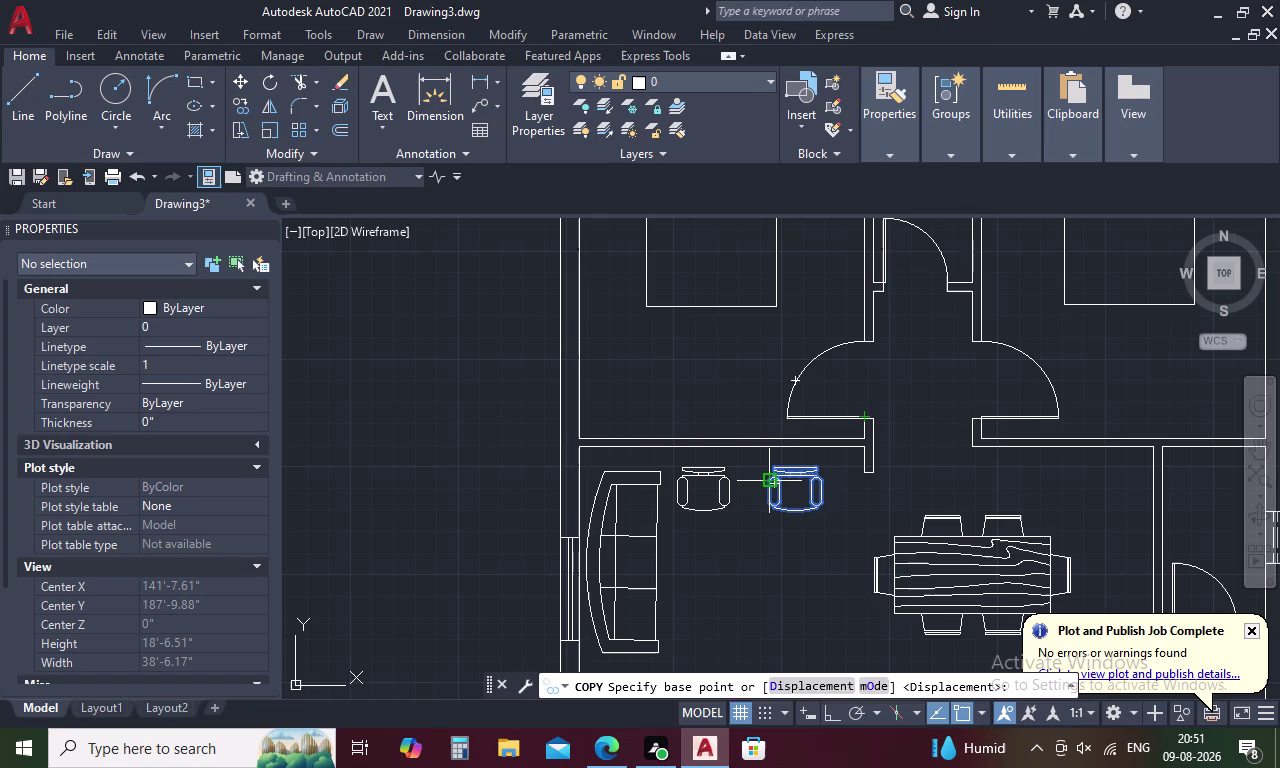
click(768, 483)
click(747, 479)
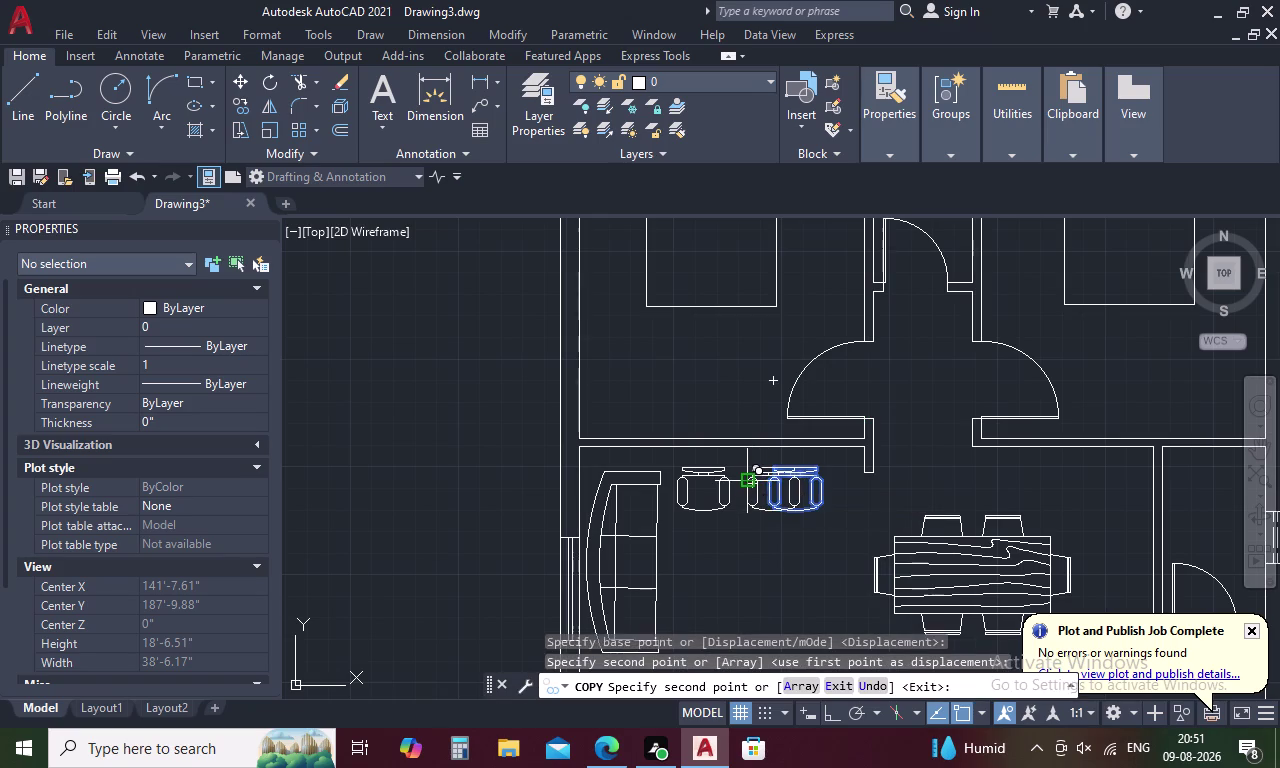
scroll(down, 3)
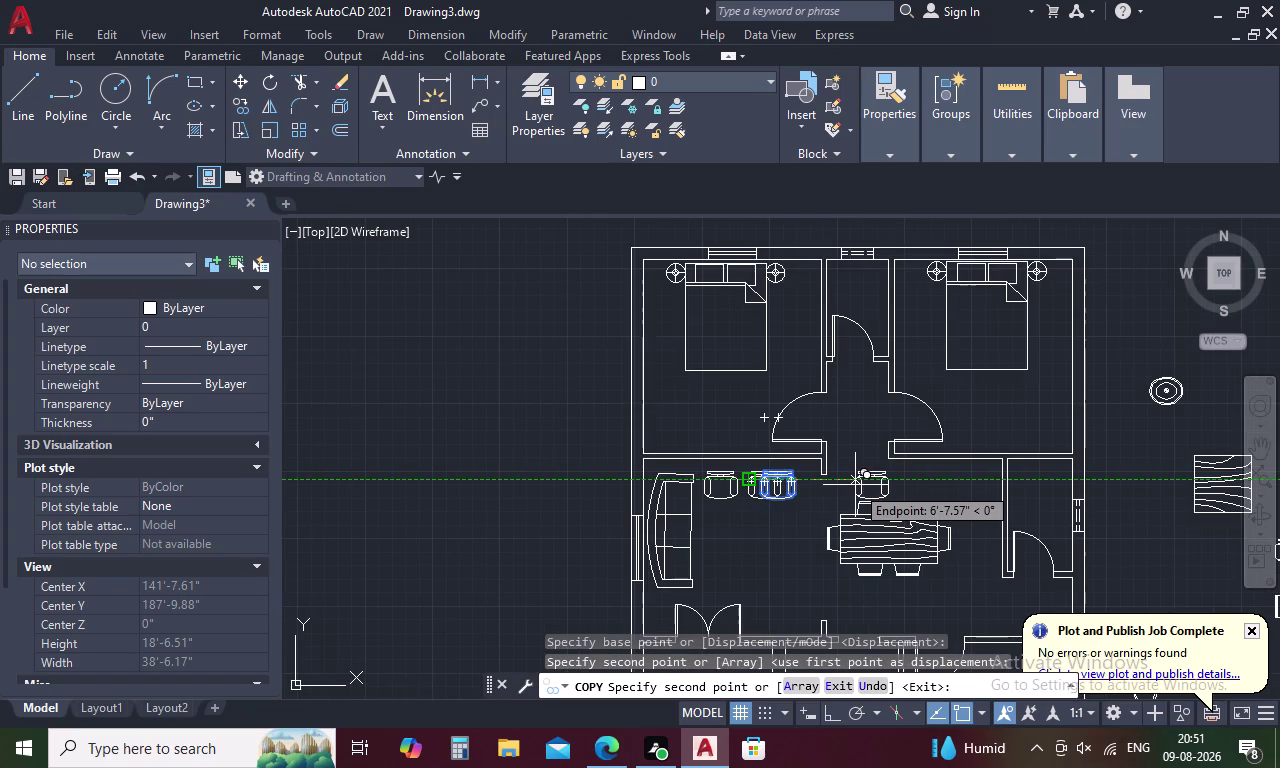
key(Escape)
Delete the surplus chair copy.
click(791, 482)
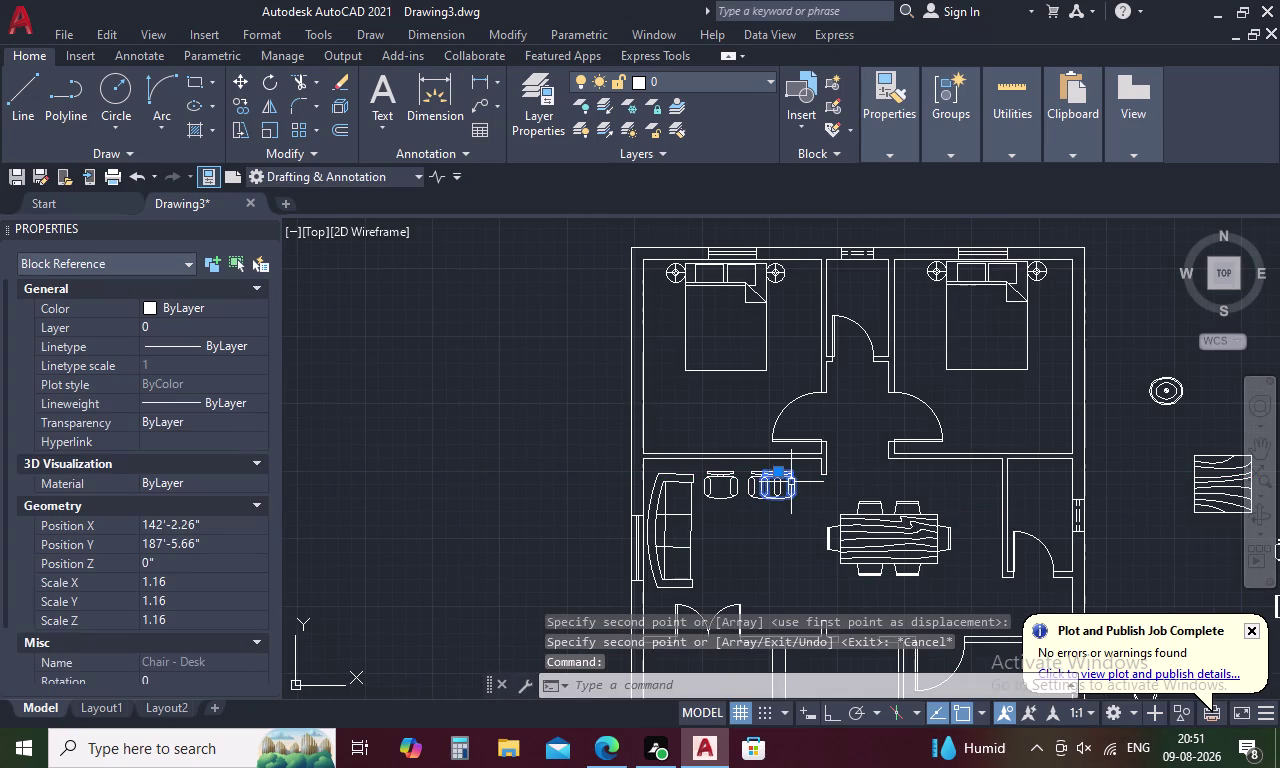
key(Delete)
scroll(down, 3)
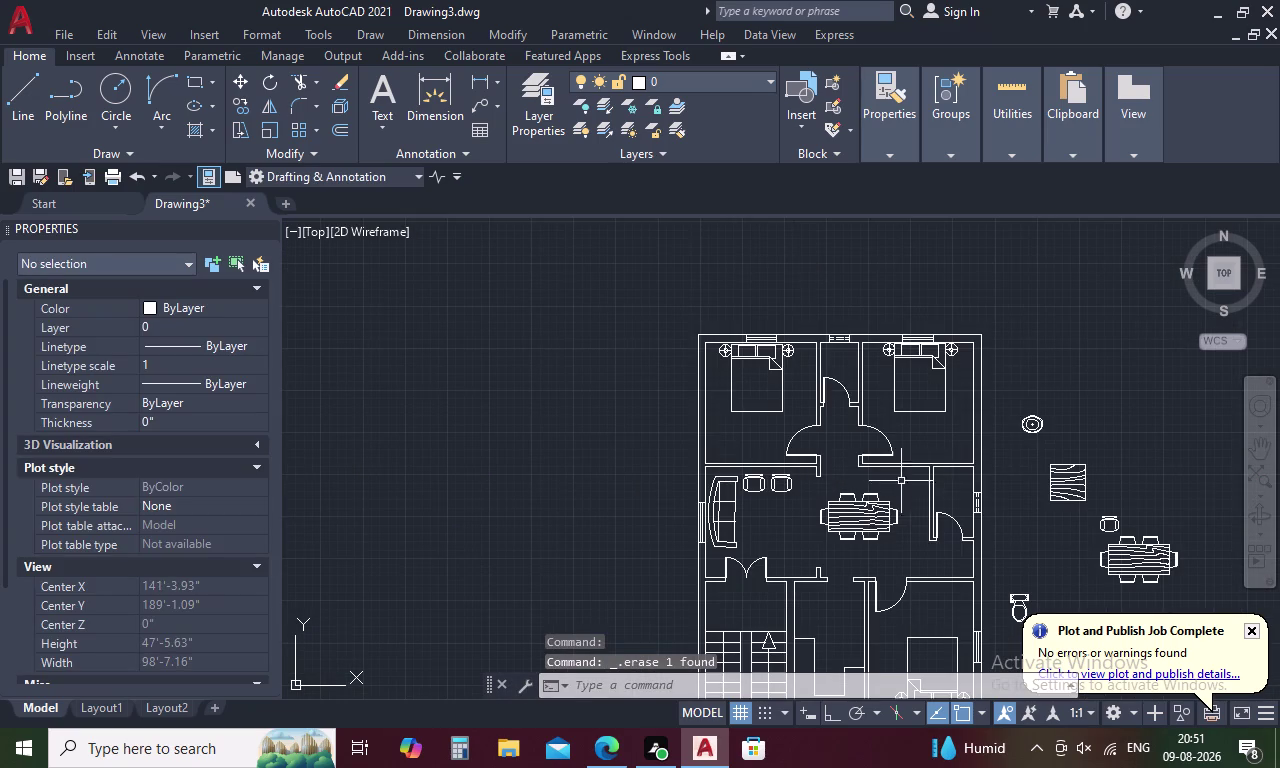
Move the square woodgrain table into the living area in front of the sofa.
click(1055, 477)
right_click(1055, 477)
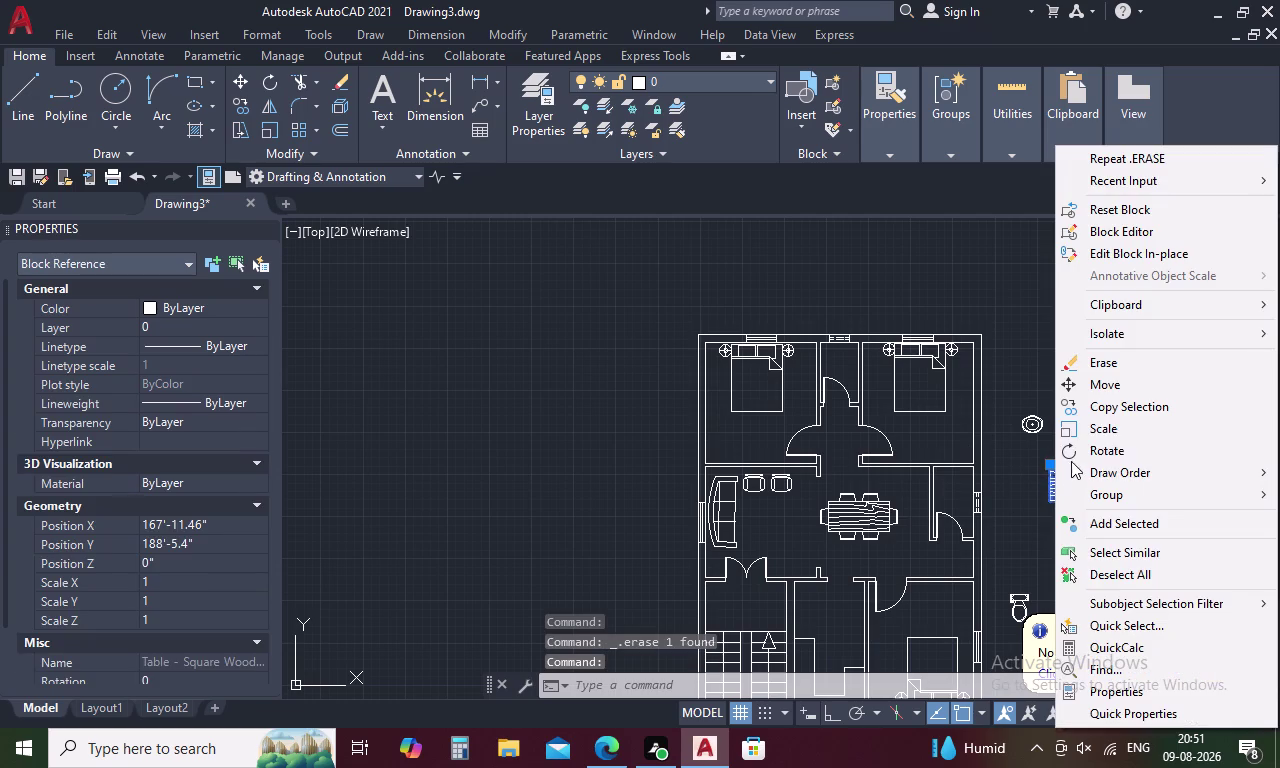
click(1122, 388)
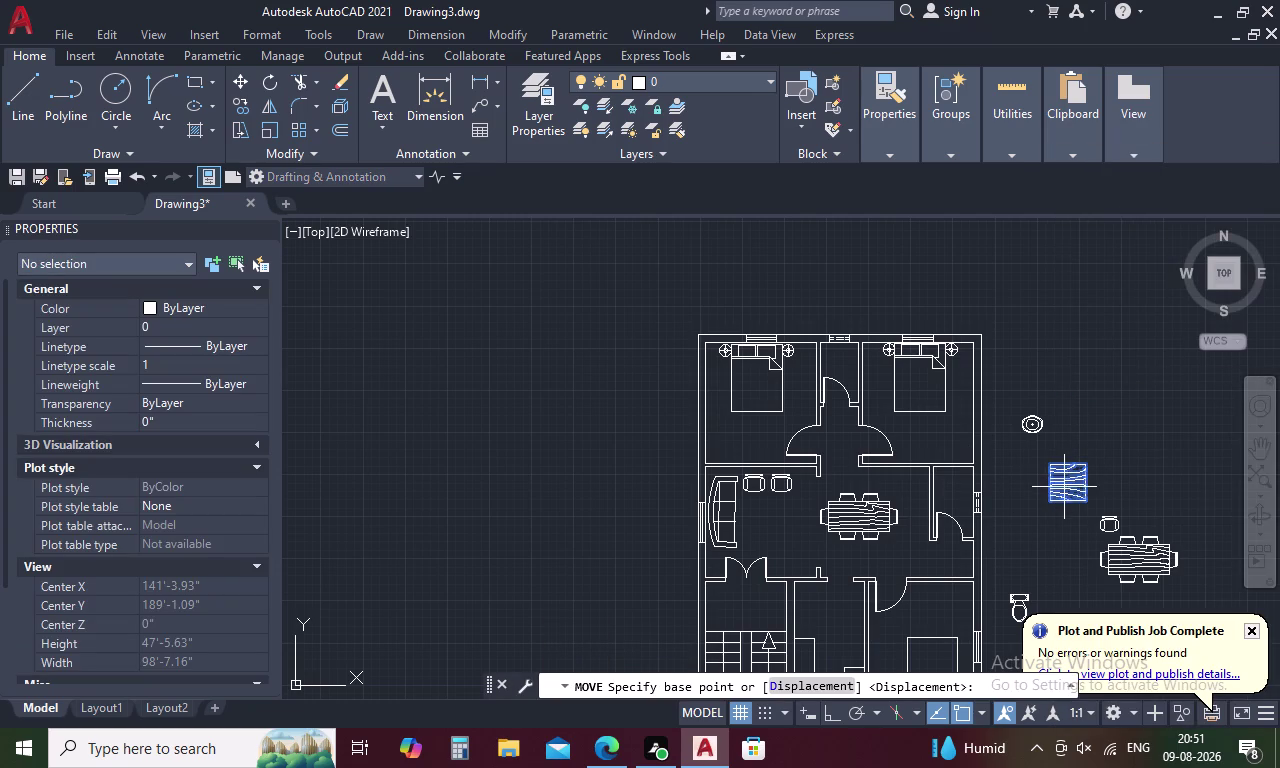
click(1071, 483)
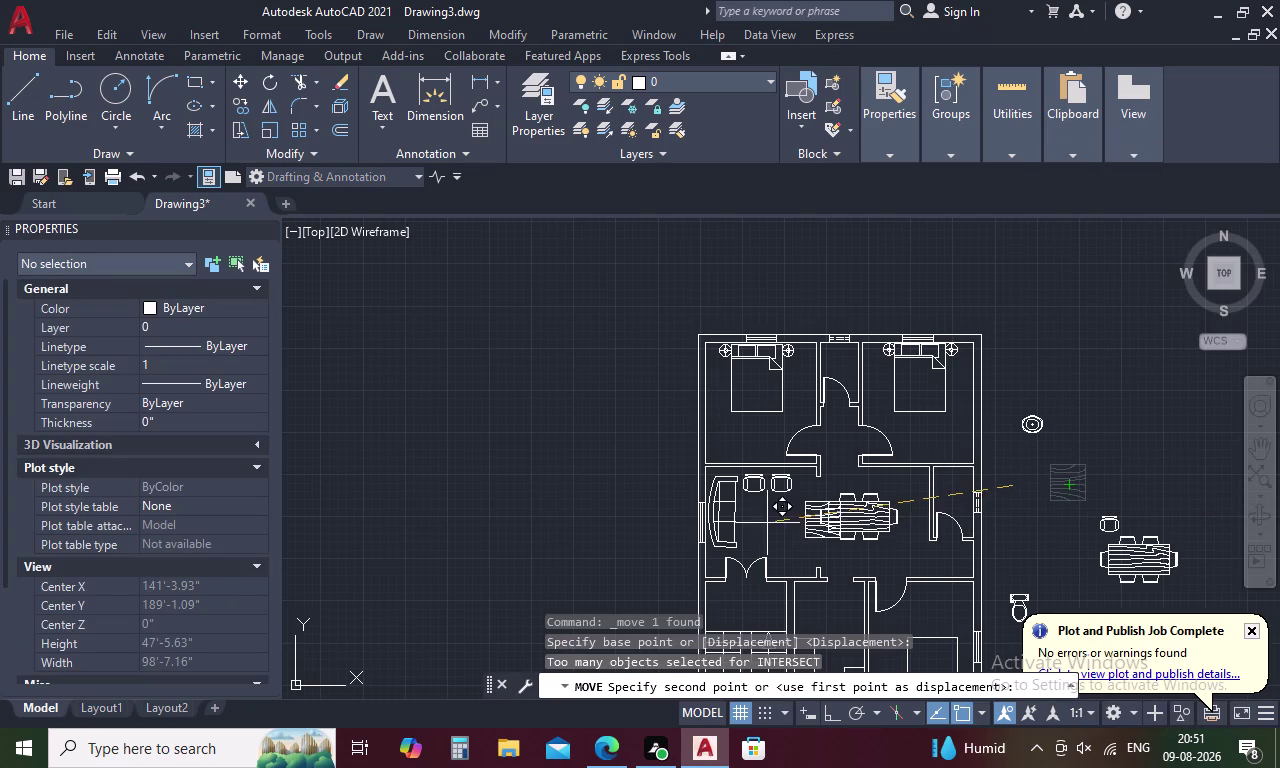
scroll(up, 3)
click(694, 517)
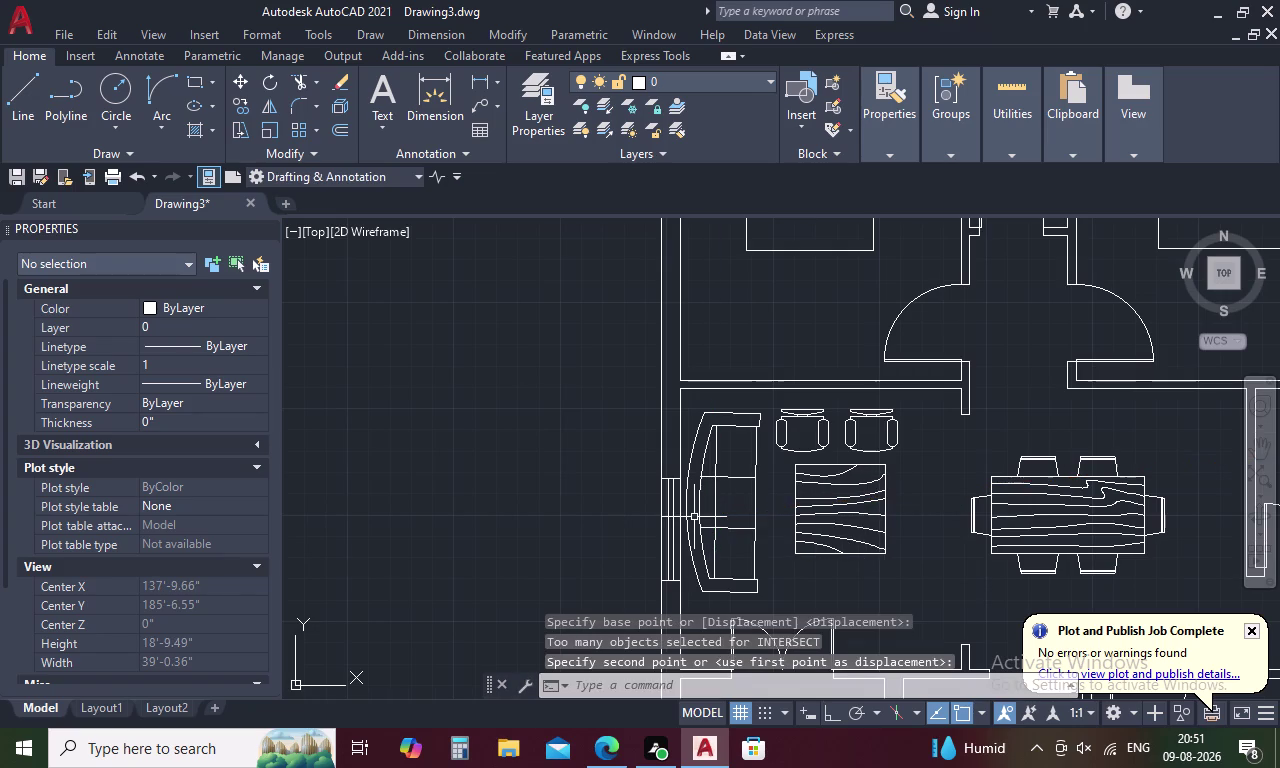
scroll(down, 3)
Shift the table slightly closer to the chairs.
click(867, 505)
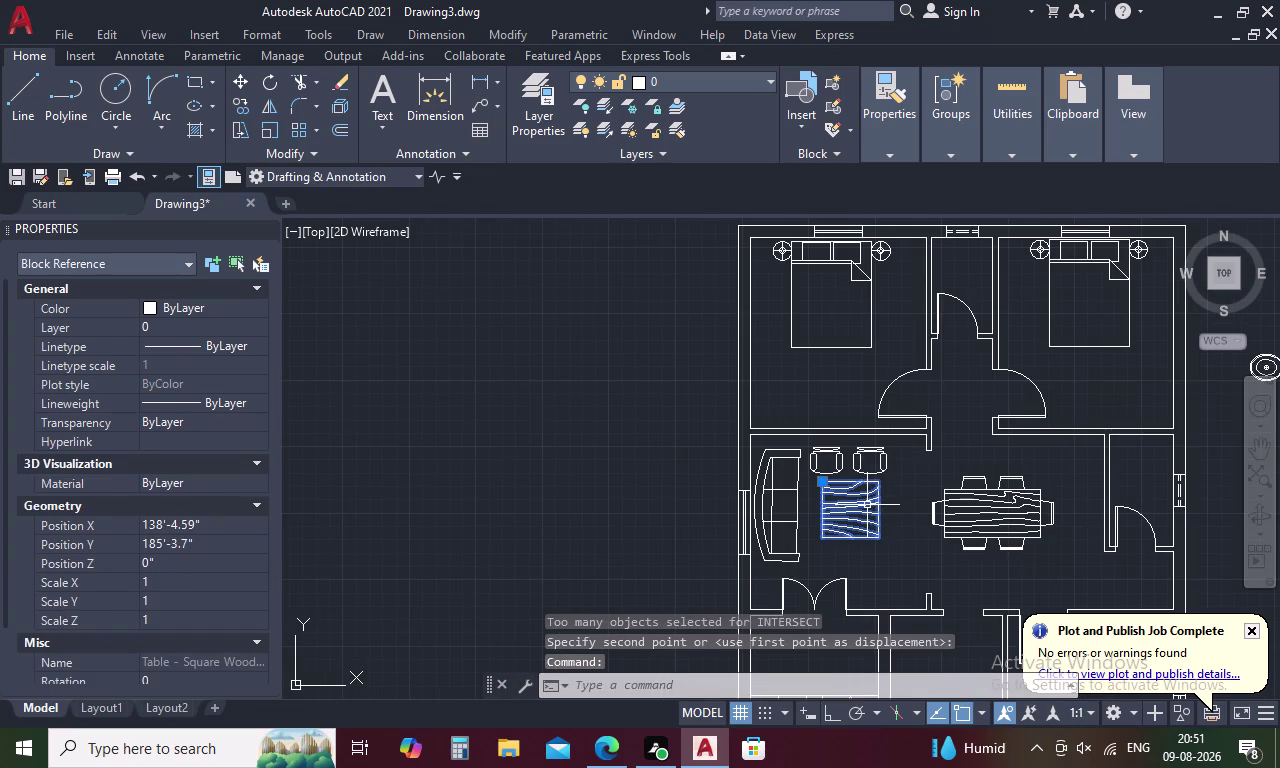
right_click(867, 505)
click(959, 388)
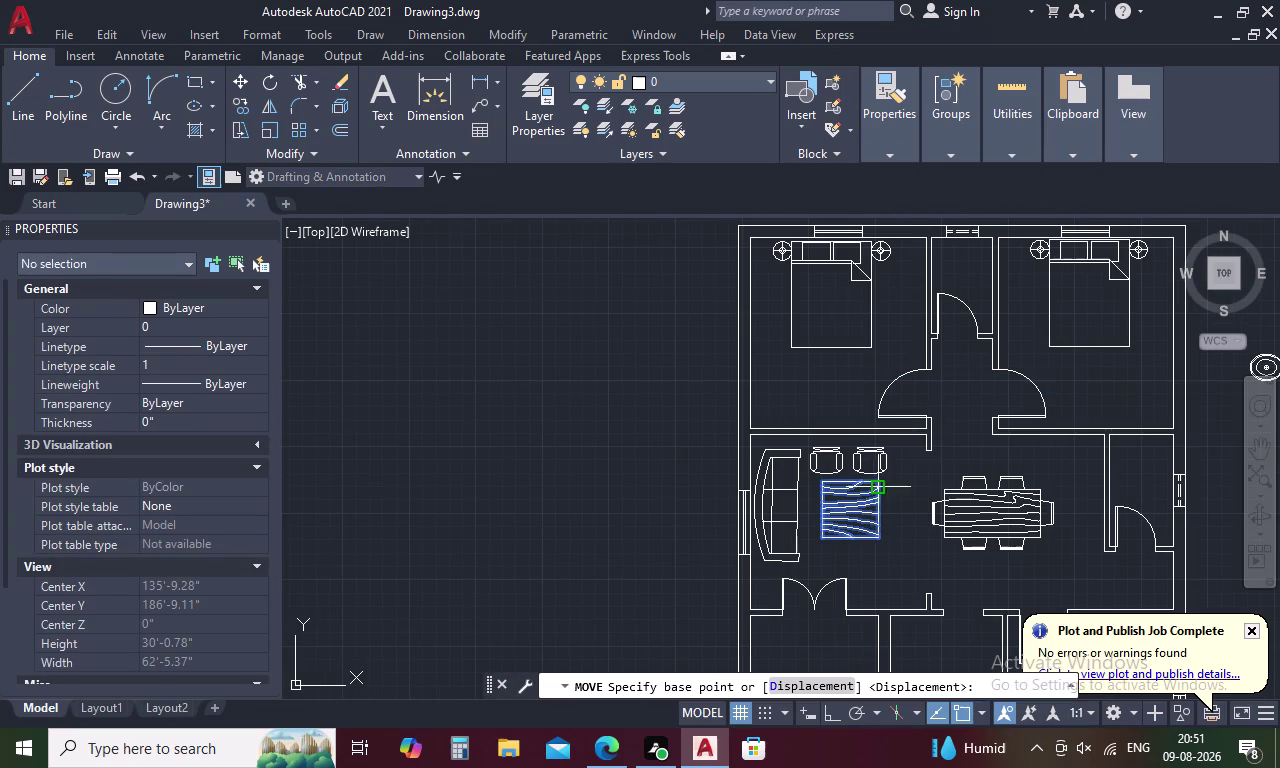
click(855, 507)
click(839, 510)
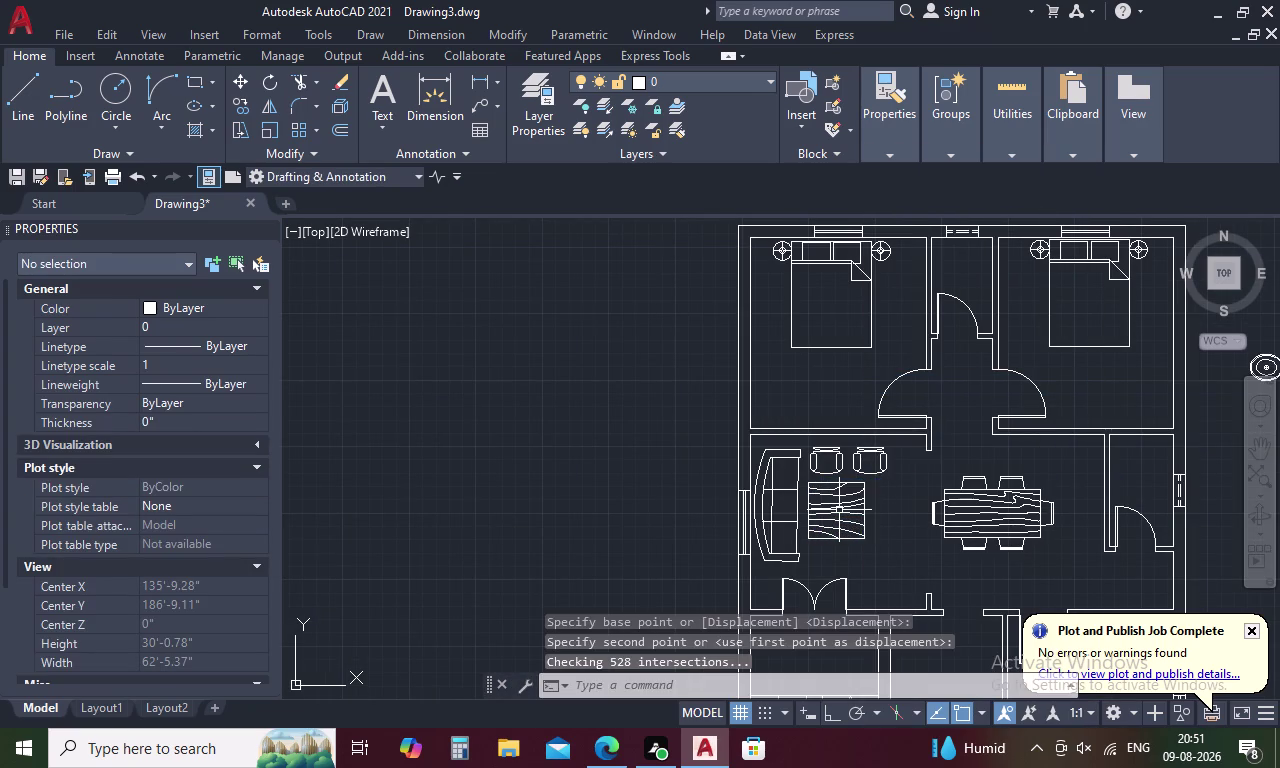
Reposition the centre table once more between the sofa and chairs, then zoom out.
click(839, 510)
right_click(839, 510)
click(903, 388)
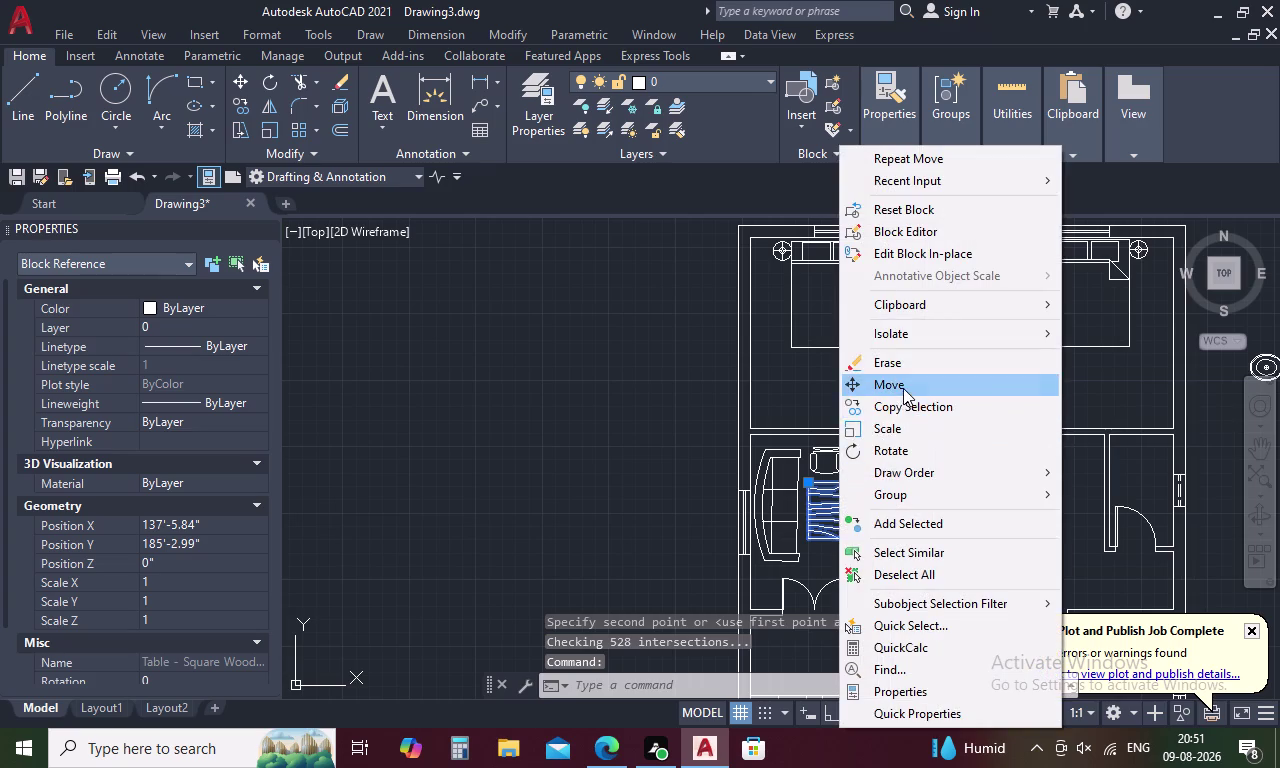
click(835, 512)
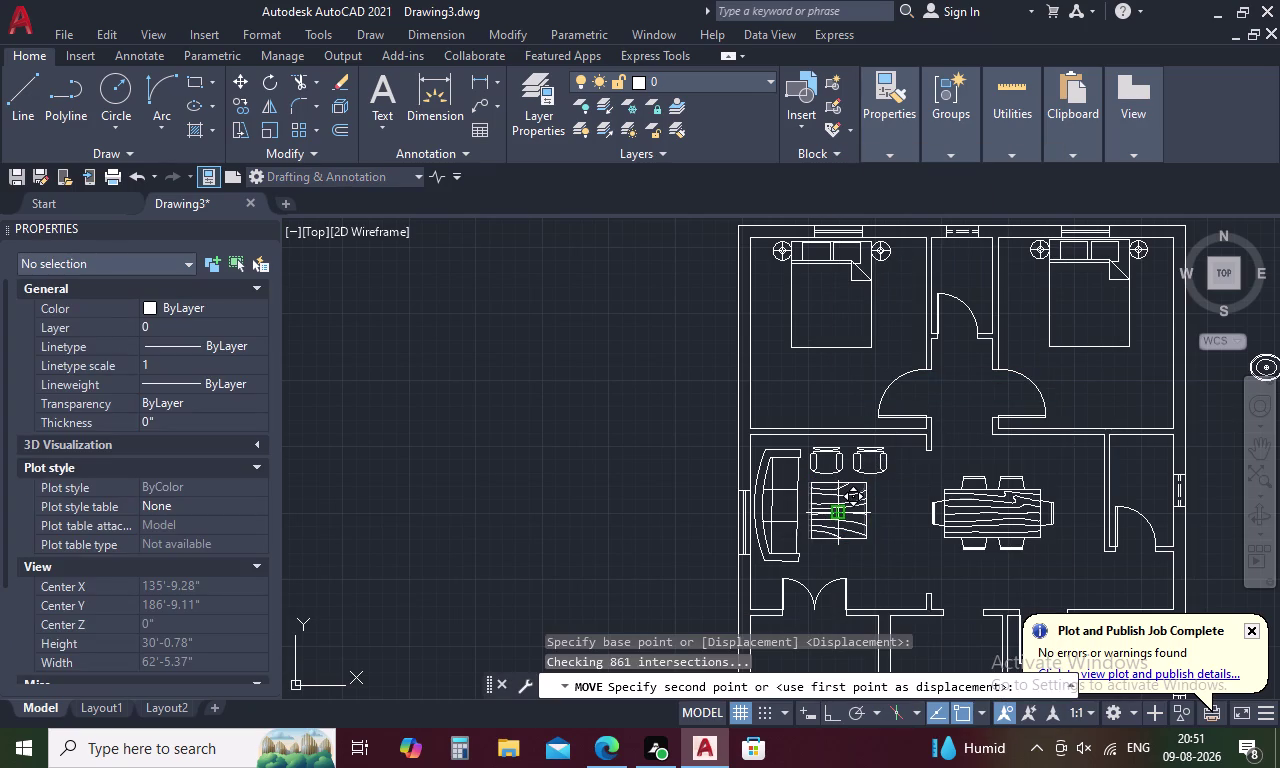
scroll(up, 3)
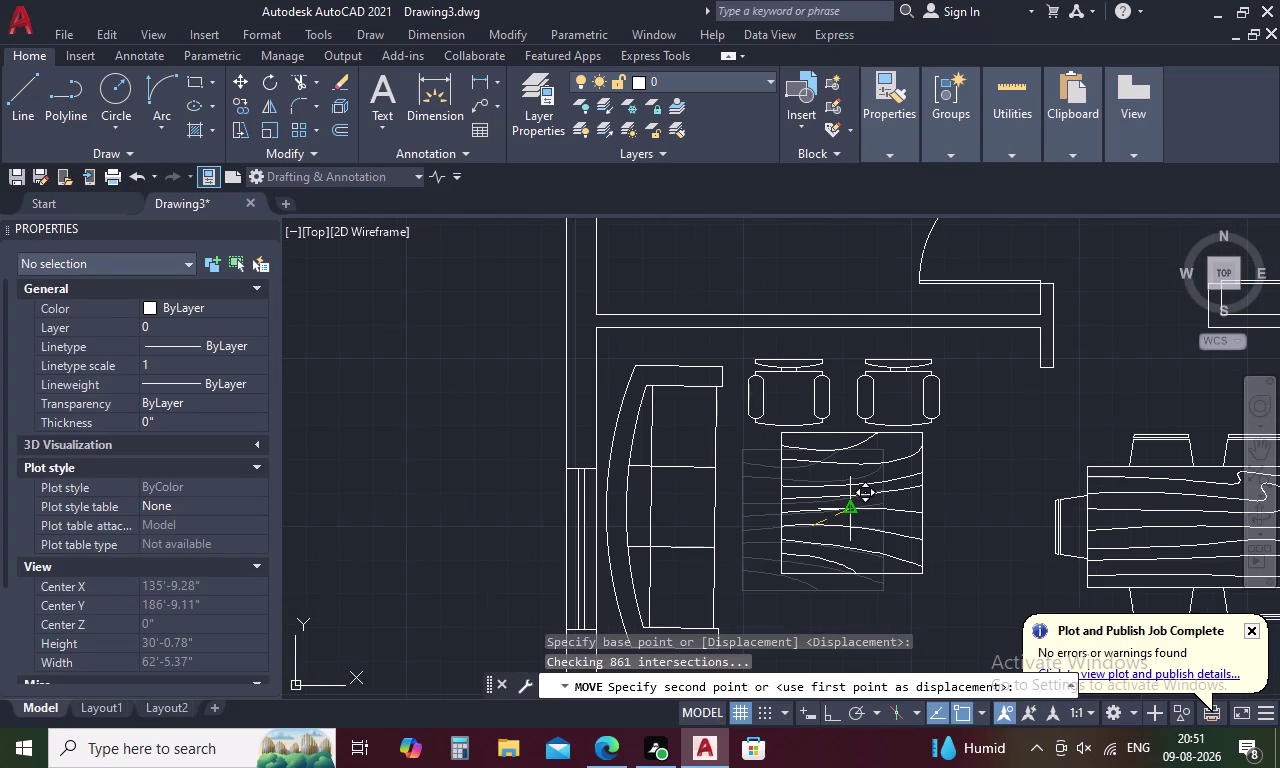
click(847, 520)
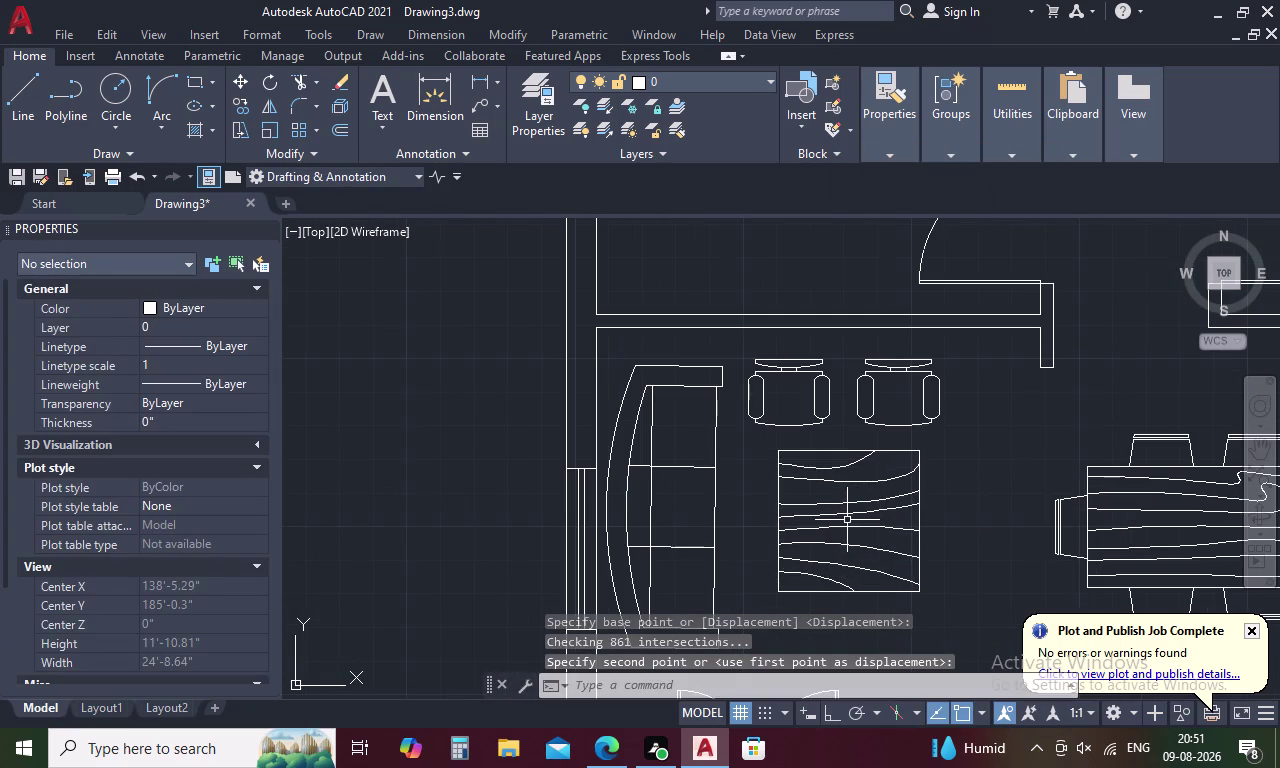
scroll(down, 3)
middle_drag(1048, 463, 997, 423)
scroll(down, 3)
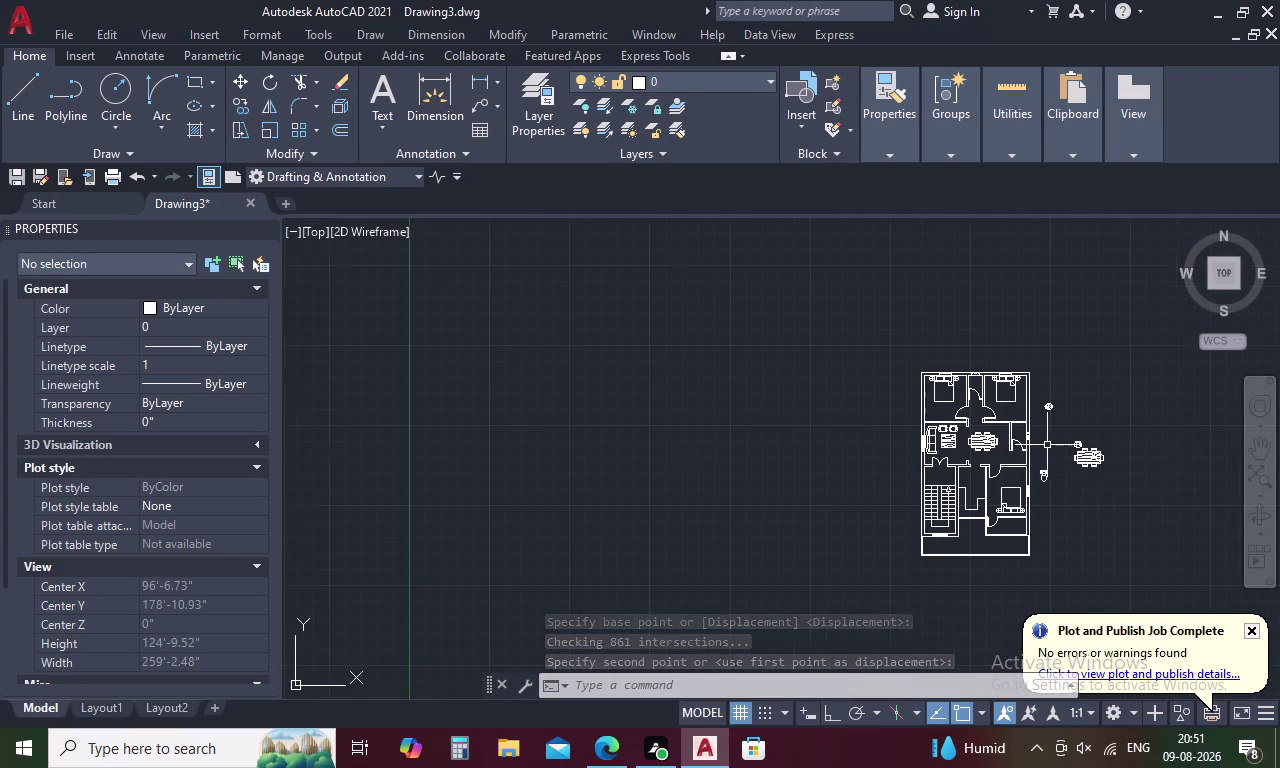
scroll(up, 3)
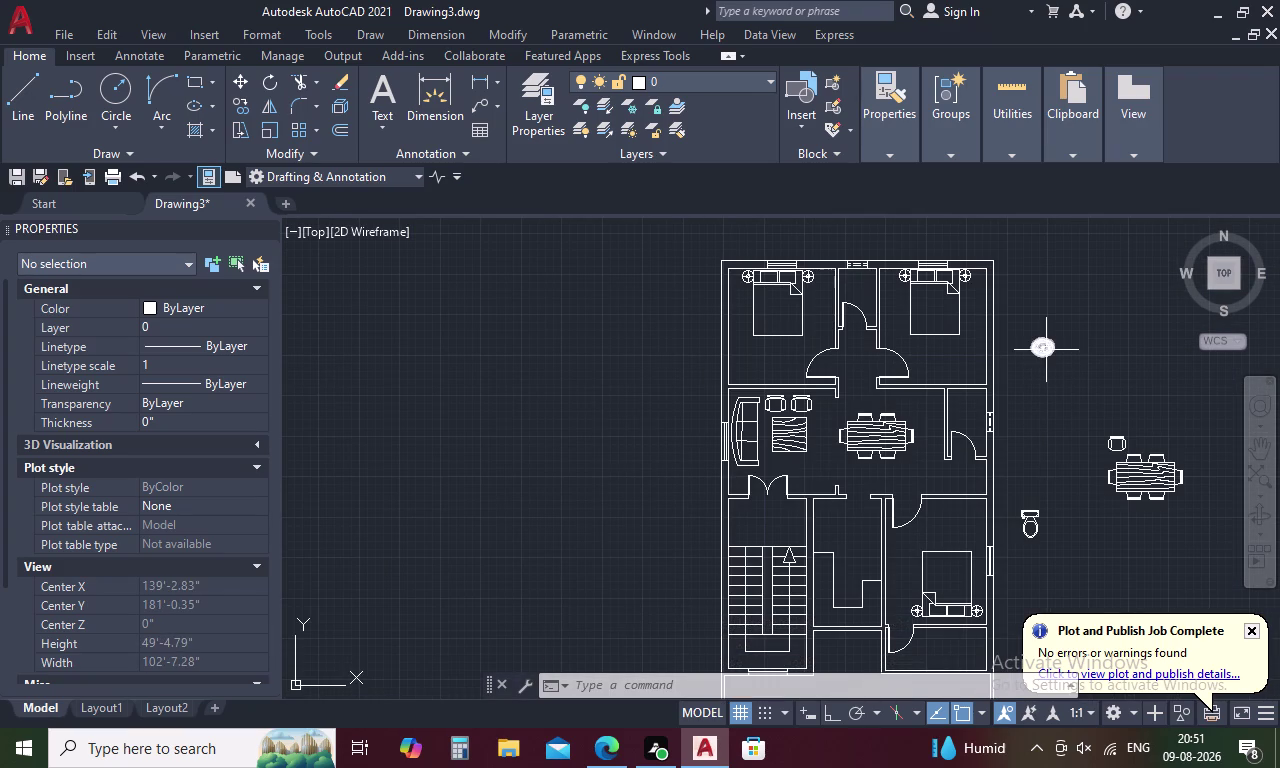
Move the toilet from its top edge into the upper bathroom against the top wall.
click(1032, 532)
right_click(1032, 532)
click(1123, 381)
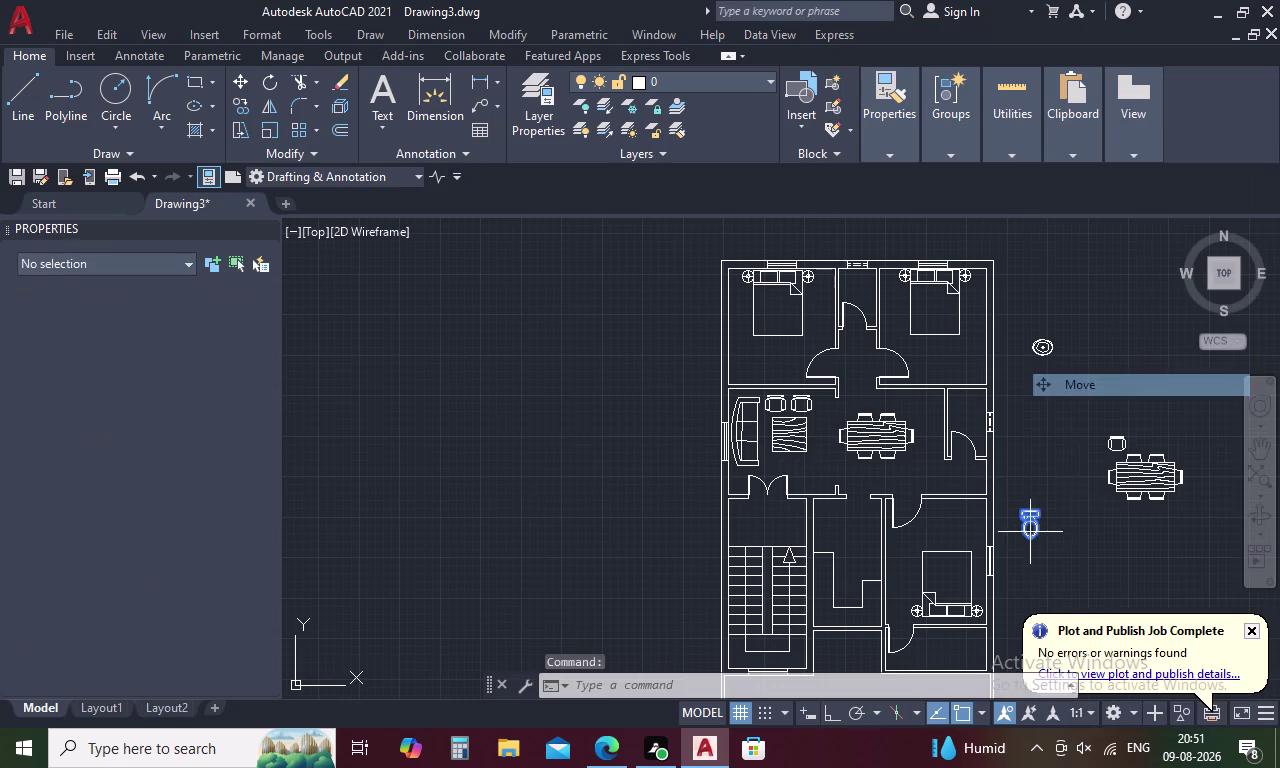
scroll(up, 3)
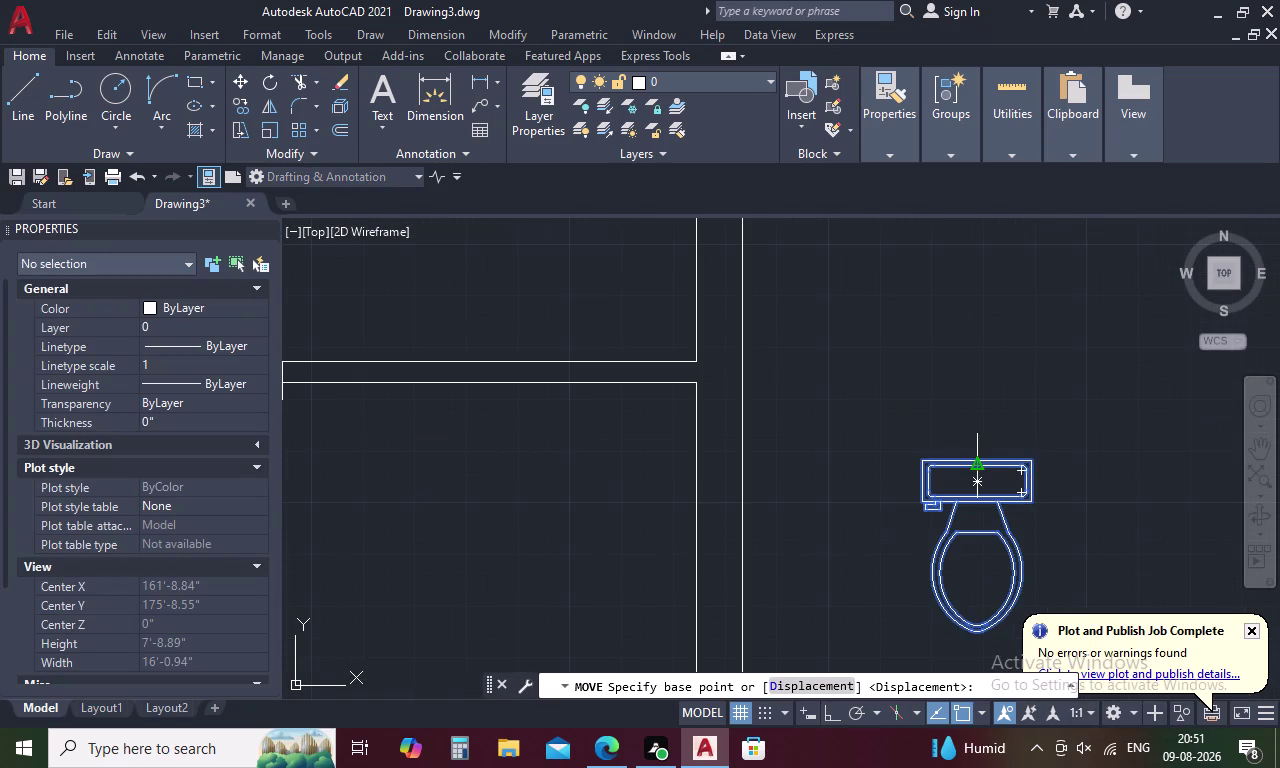
click(977, 464)
scroll(down, 3)
middle_drag(835, 384, 840, 399)
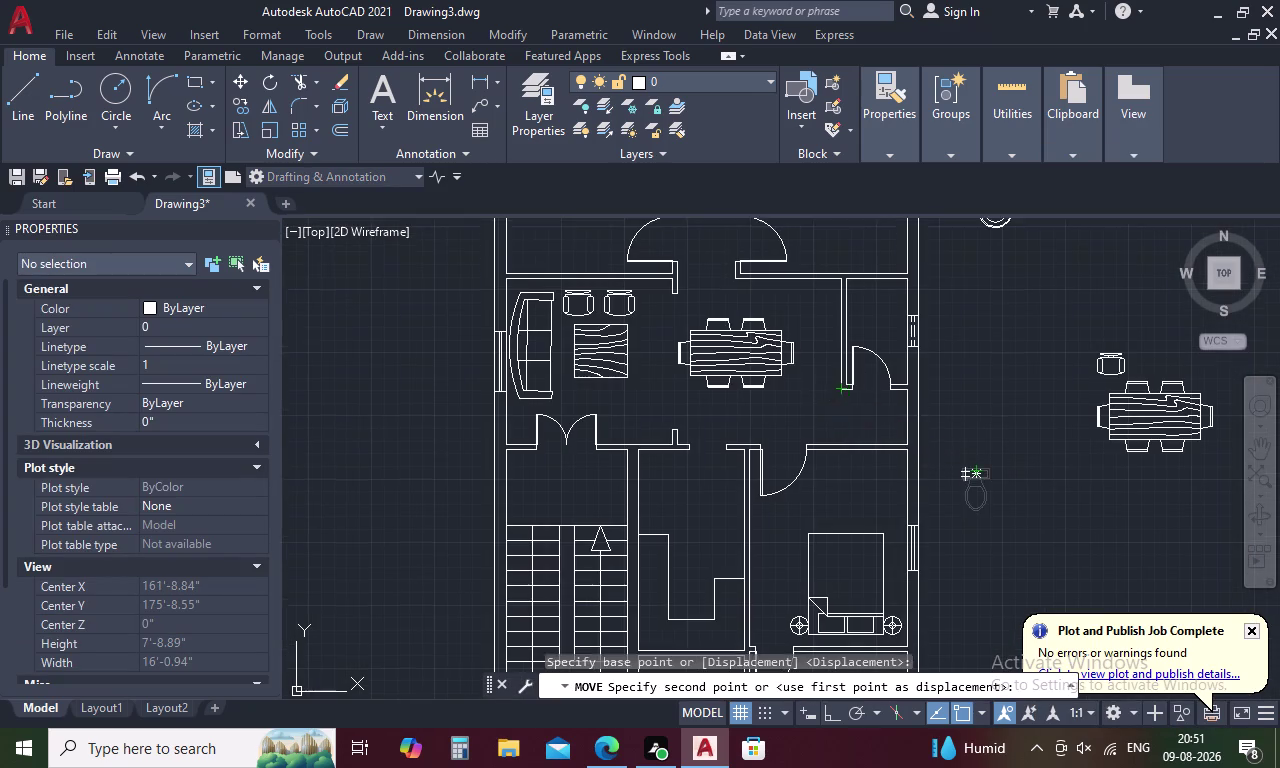
middle_drag(840, 399, 934, 549)
scroll(up, 3)
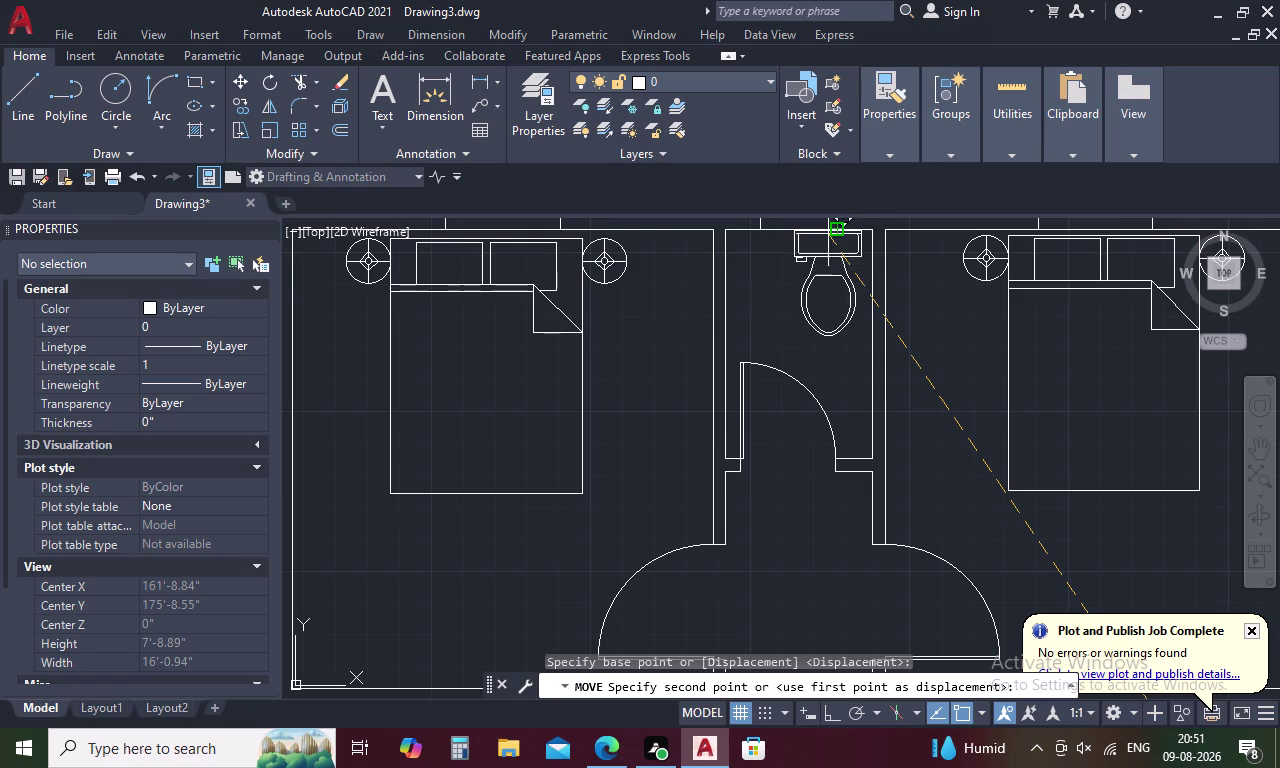
scroll(up, 3)
click(827, 242)
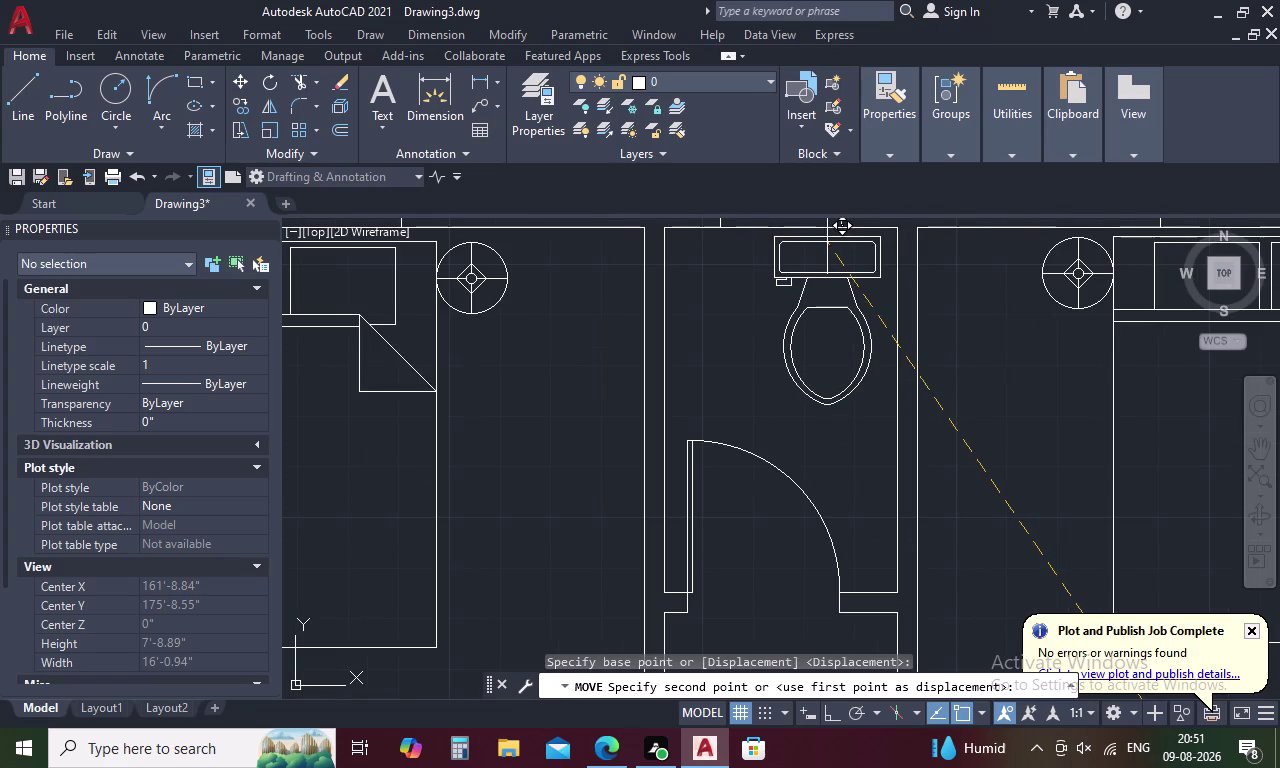
Start a second move of the toilet, then cancel it.
click(828, 272)
right_click(828, 272)
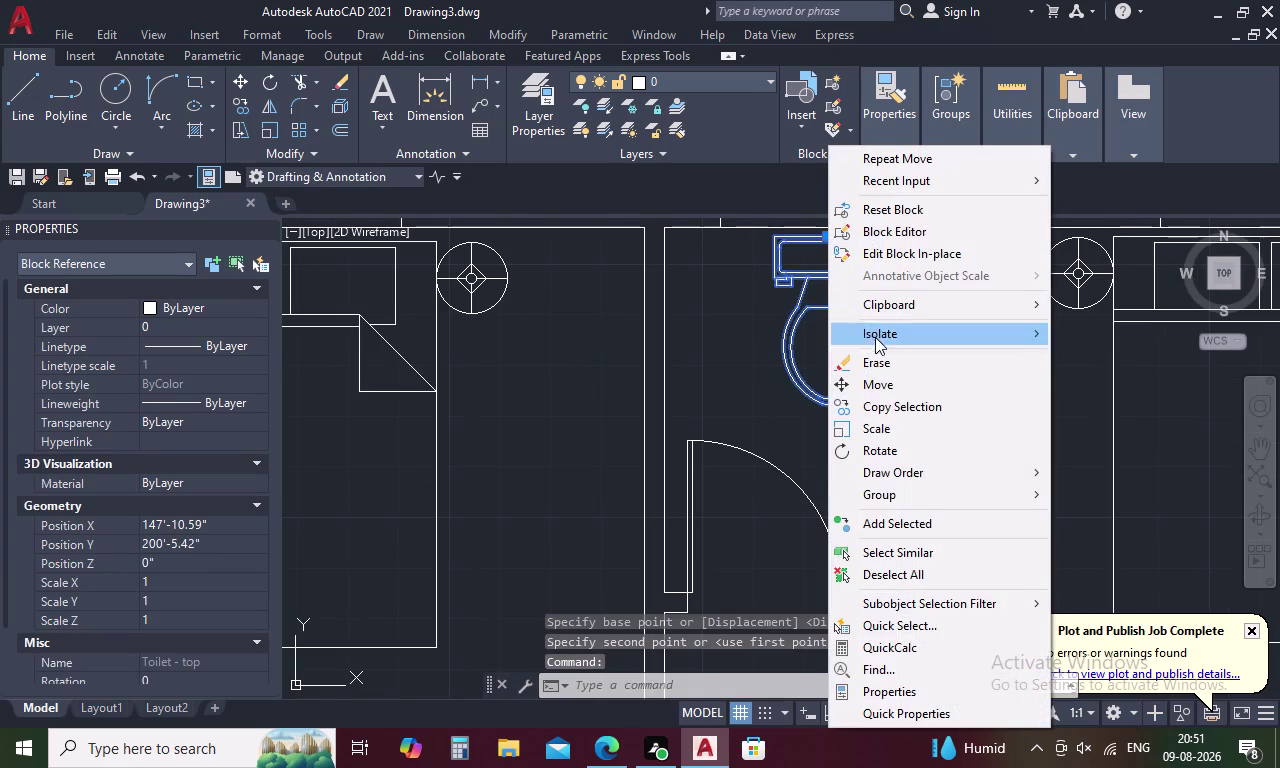
click(888, 385)
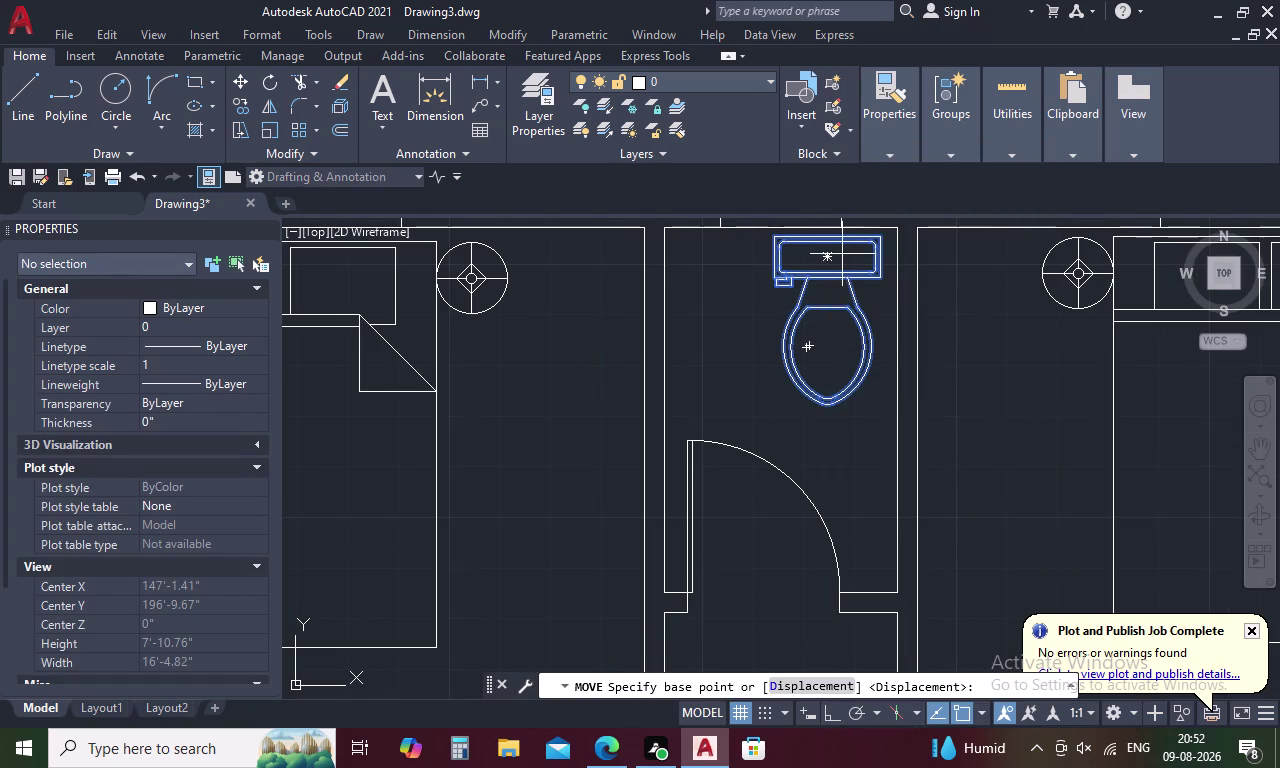
click(826, 240)
scroll(down, 3)
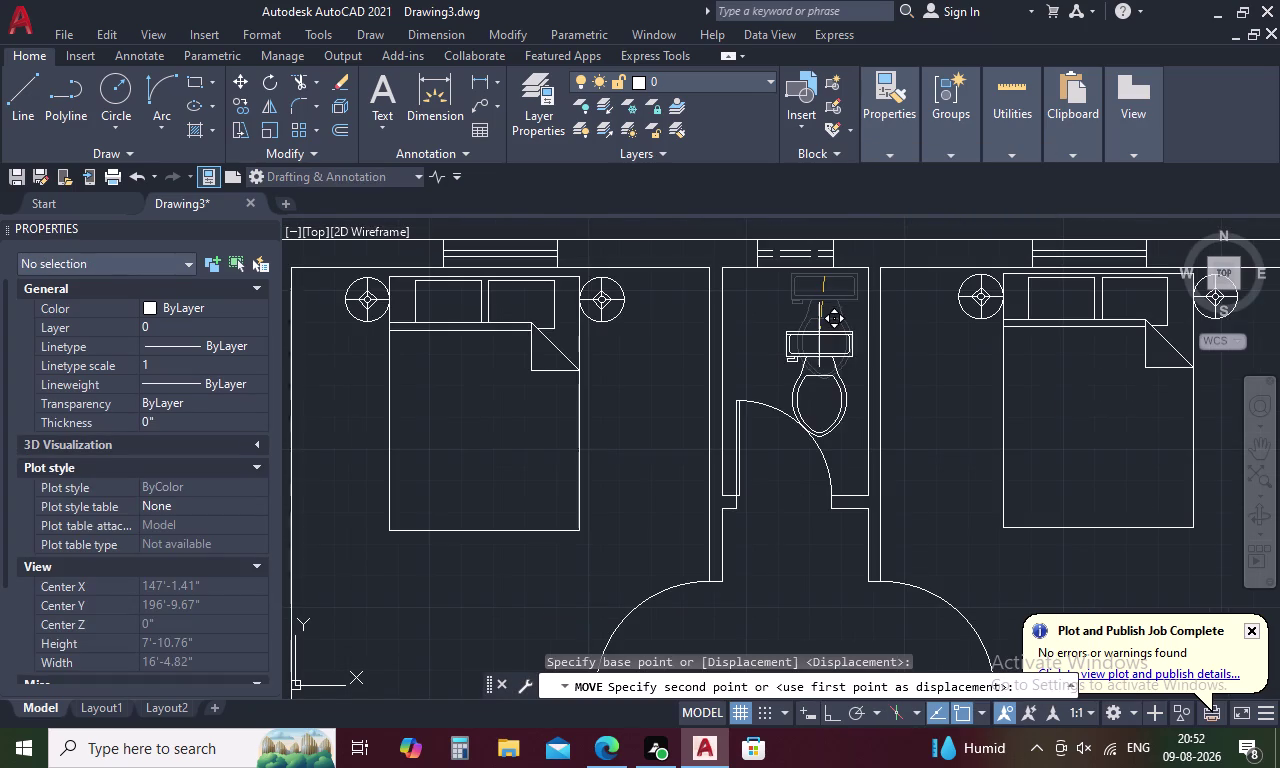
key(Escape)
Select the placed toilet and start copying it.
click(821, 301)
right_click(822, 300)
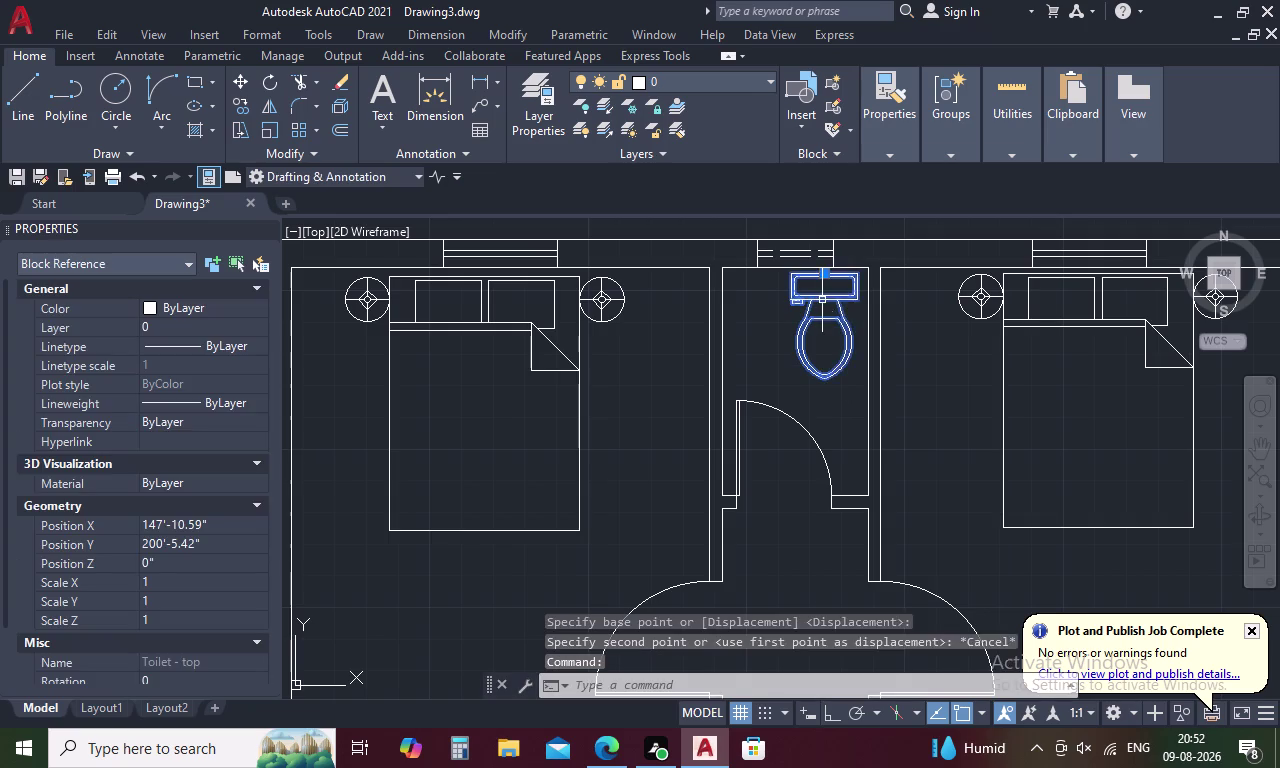
click(881, 399)
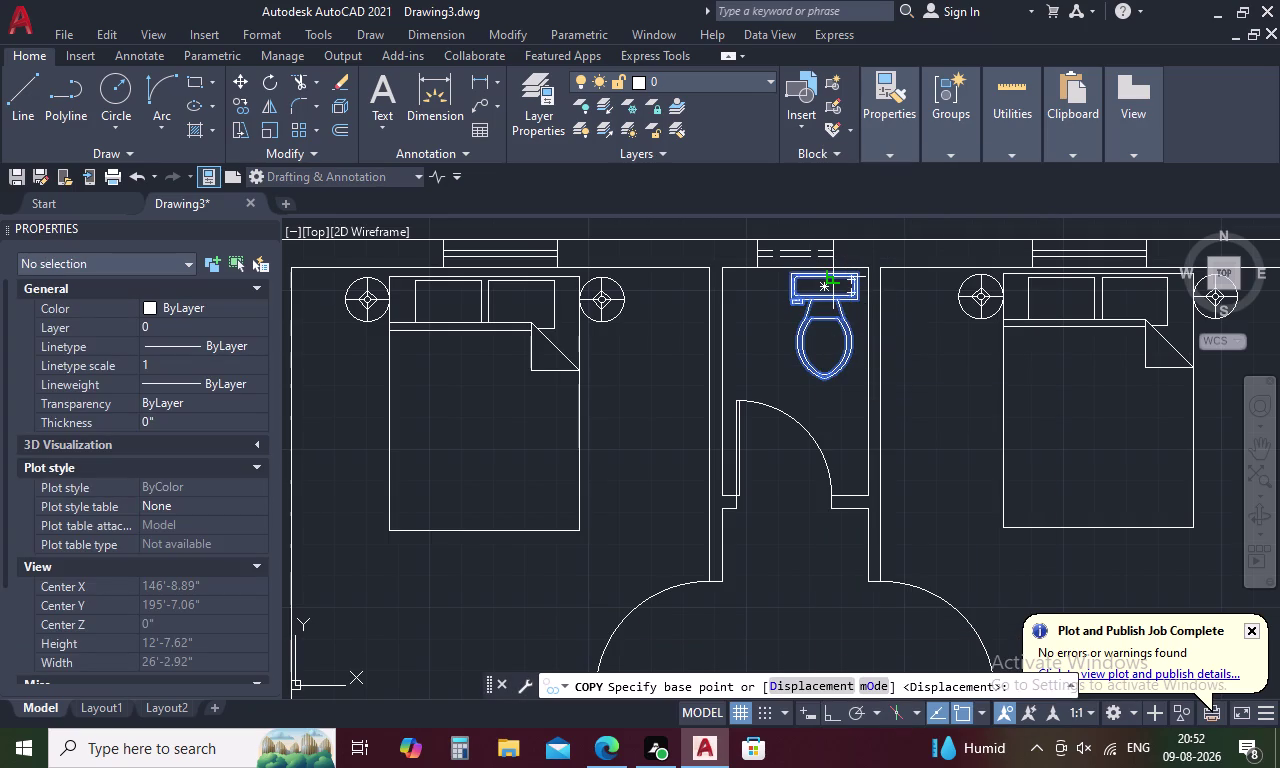
Copy the toilet from its top edge into the narrow right-side bathroom, then zoom out.
click(824, 275)
scroll(down, 3)
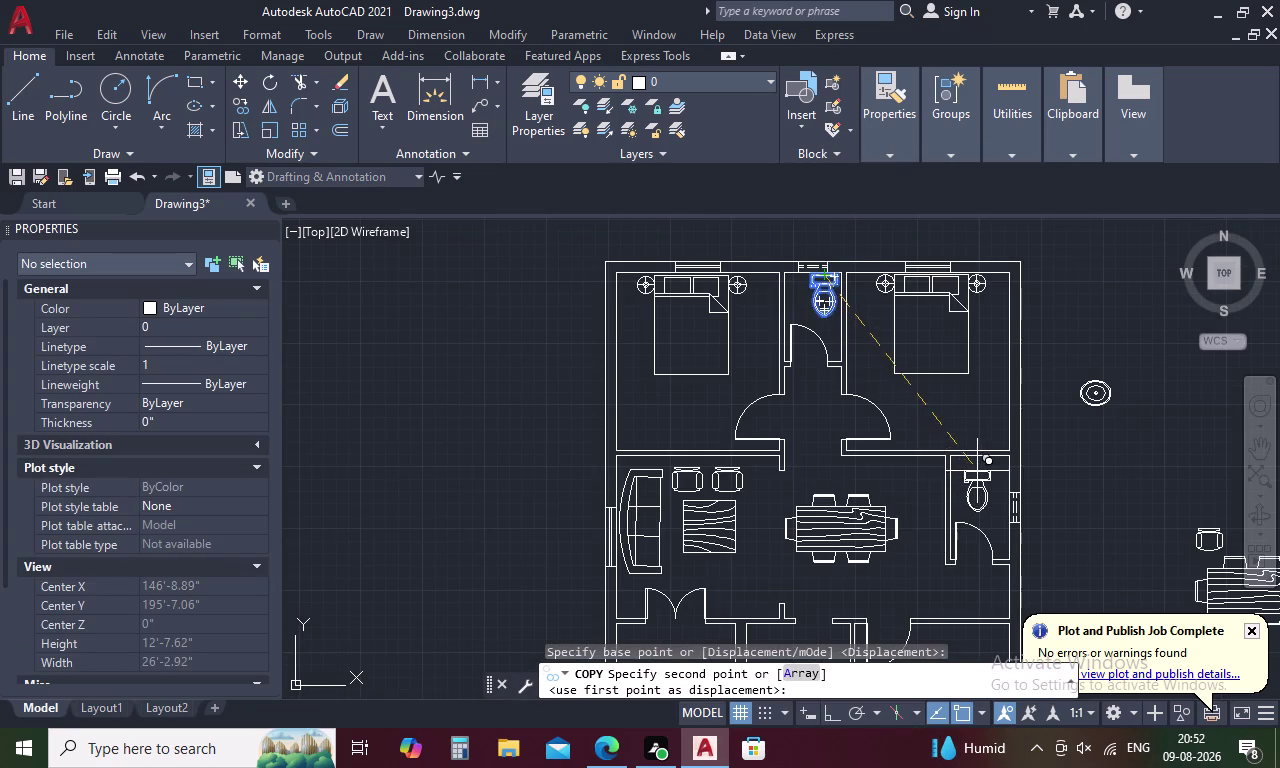
scroll(up, 3)
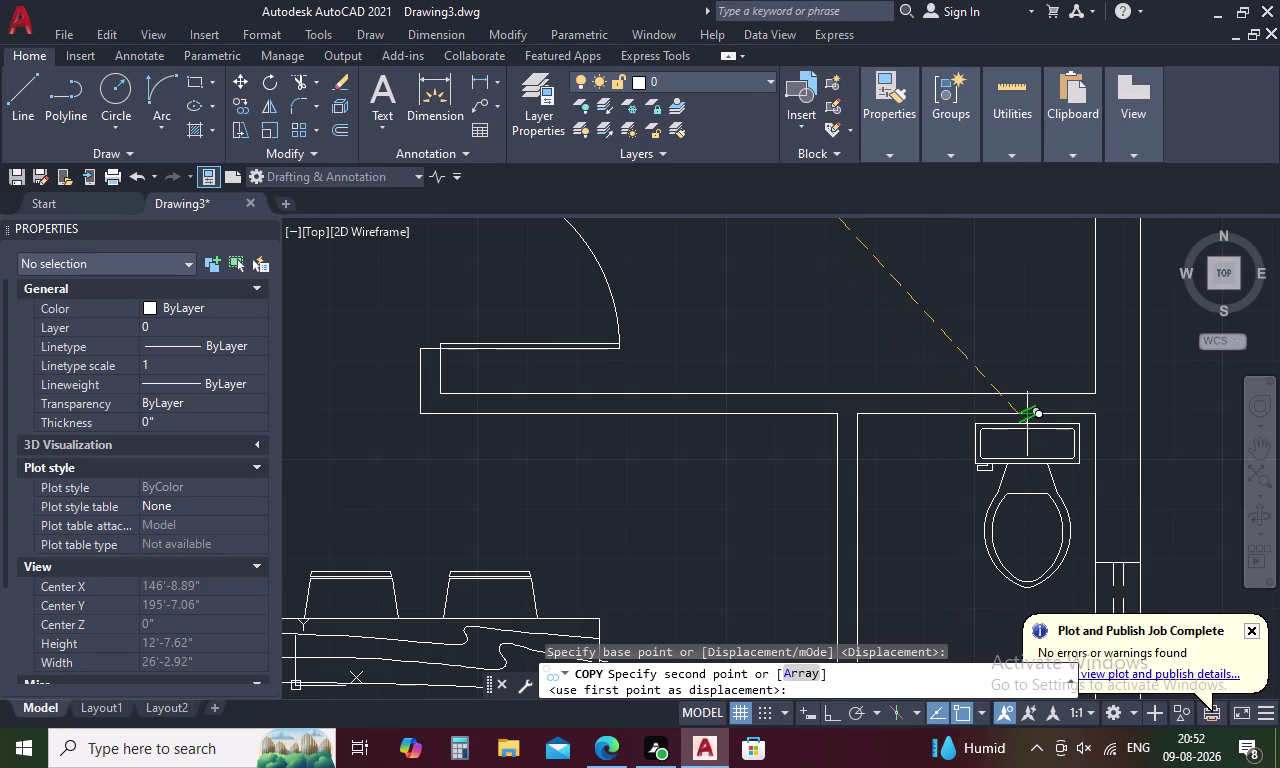
scroll(up, 3)
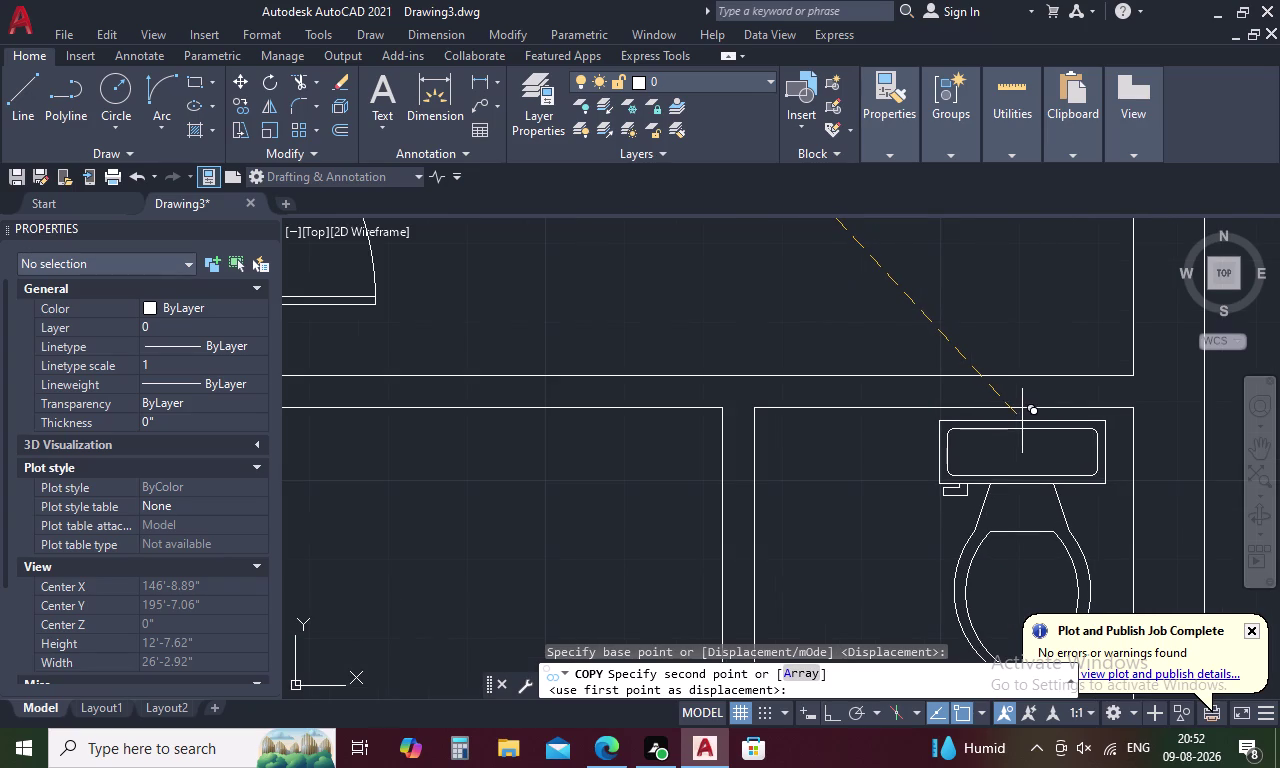
click(1021, 417)
key(Escape)
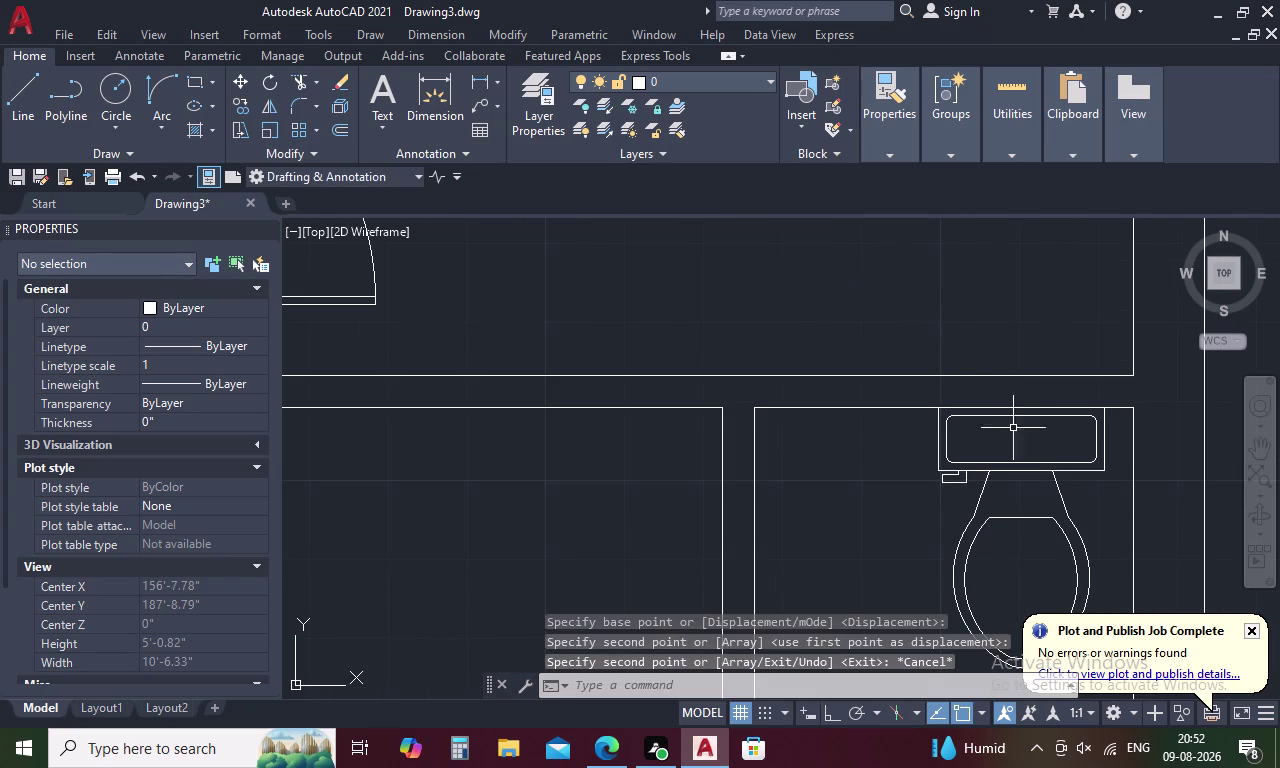
scroll(down, 3)
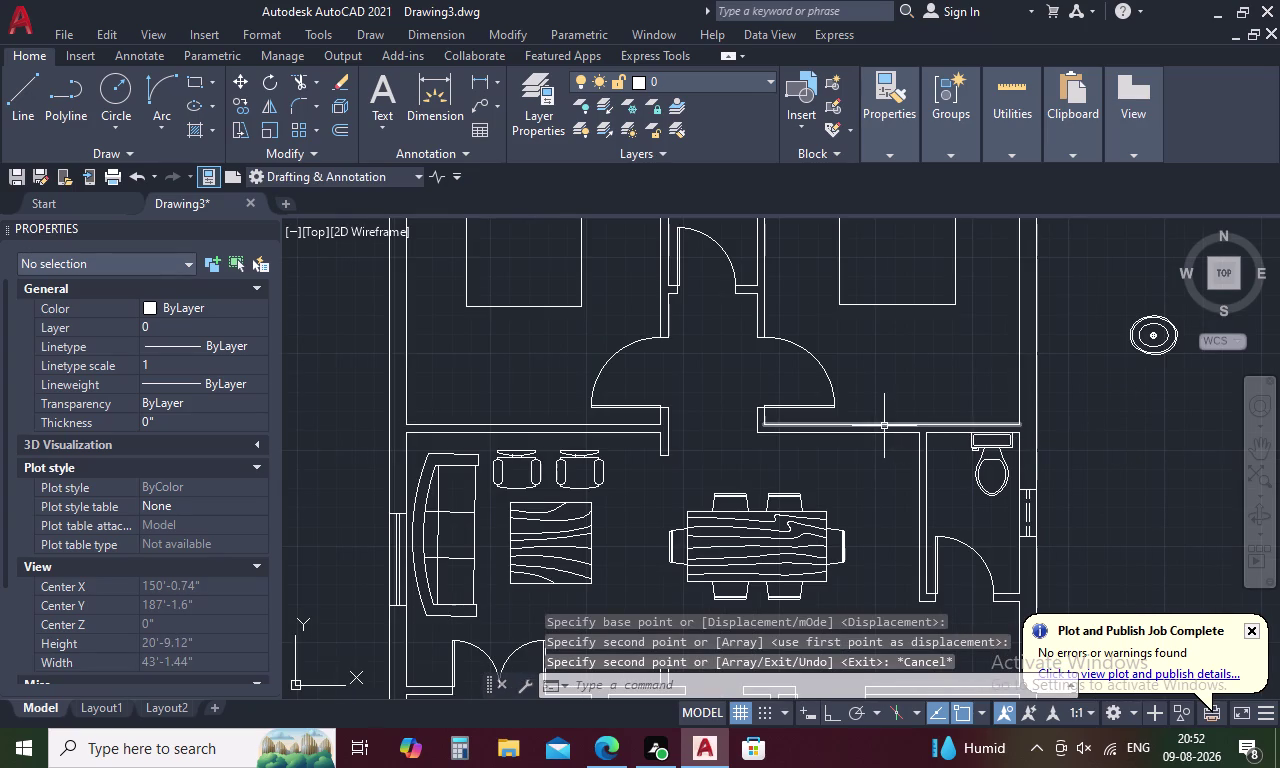
middle_drag(924, 391, 669, 395)
scroll(down, 3)
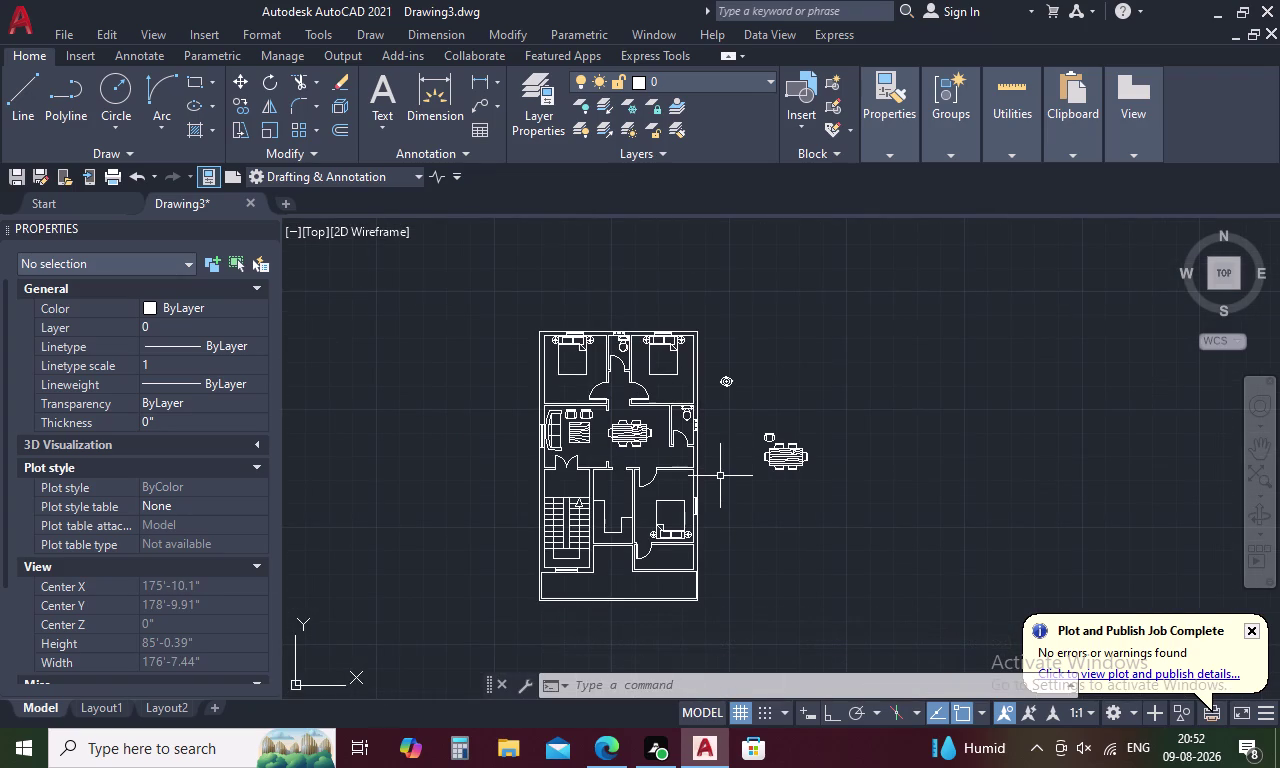
Delete the stray chair and table lying outside the floor plan.
drag(725, 358, 717, 392)
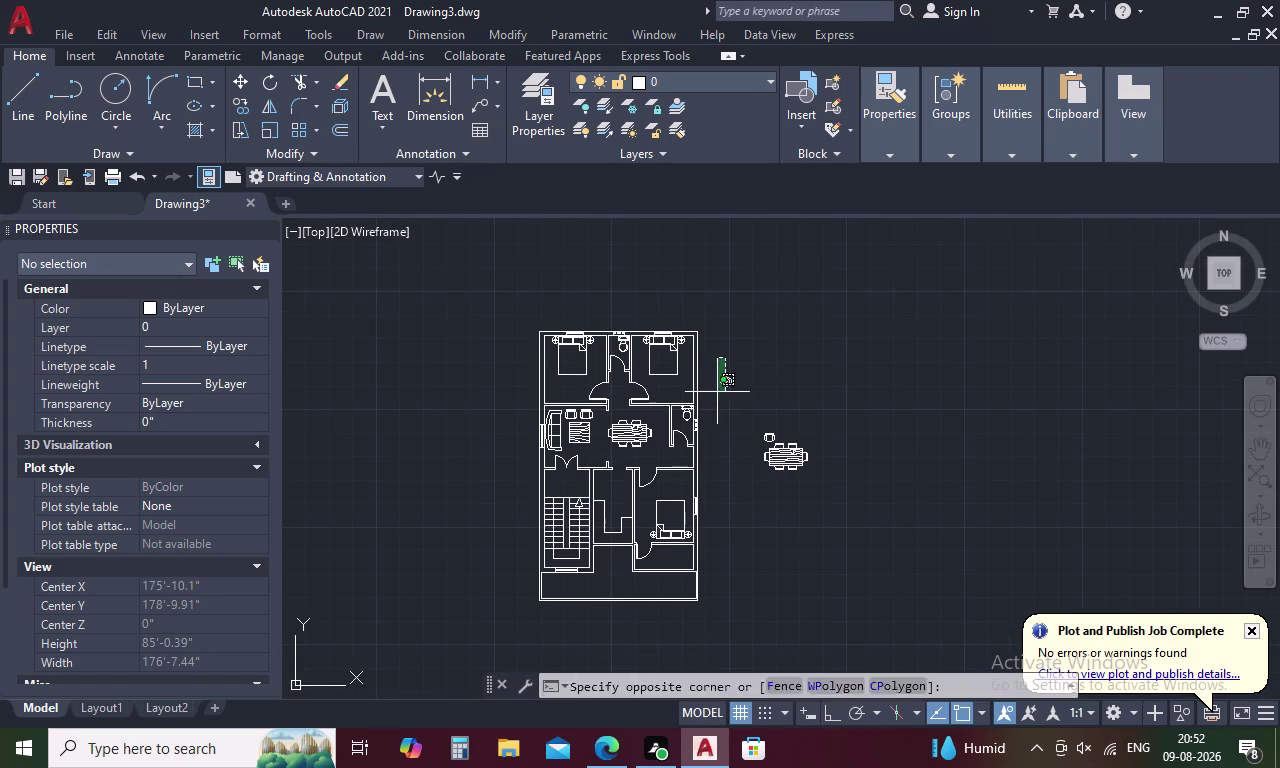
drag(717, 392, 871, 379)
key(Delete)
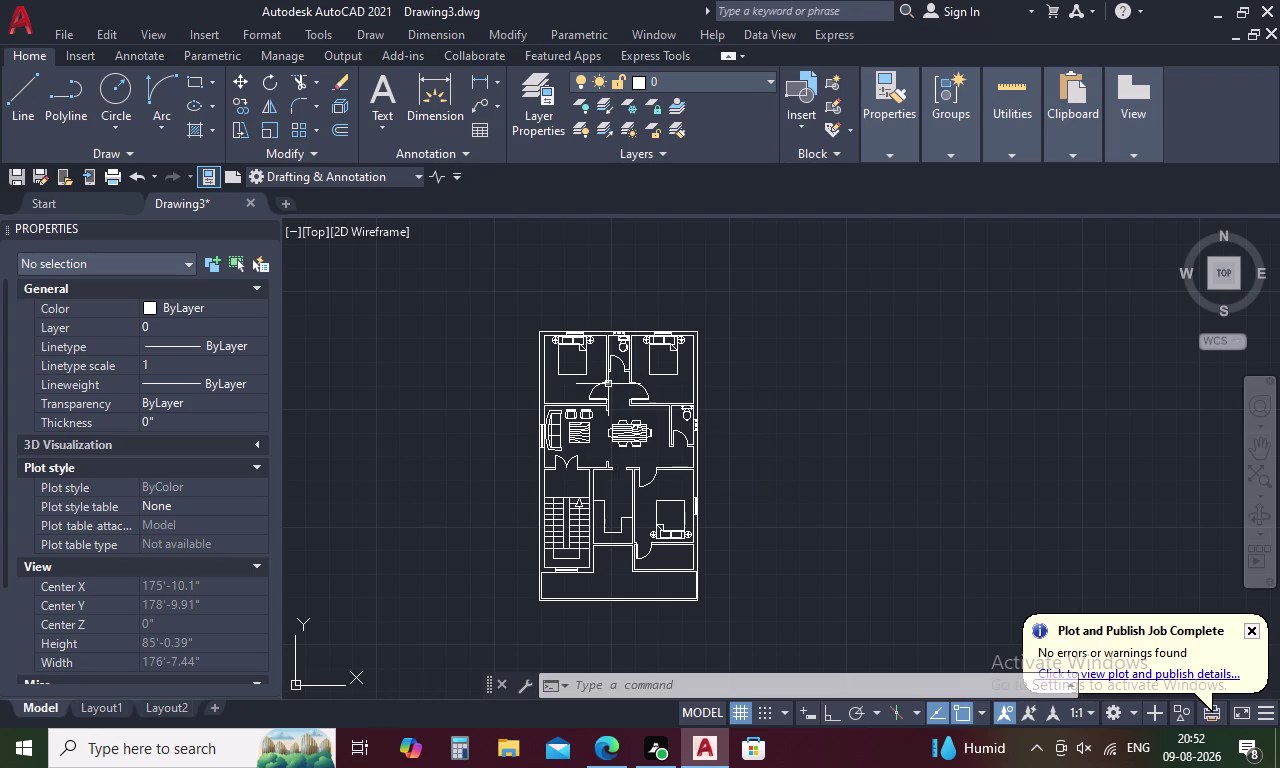
Draw a multiline text box in the upper-left bedroom and type M.BED ROOM.
text(T)
key(space)
scroll(up, 3)
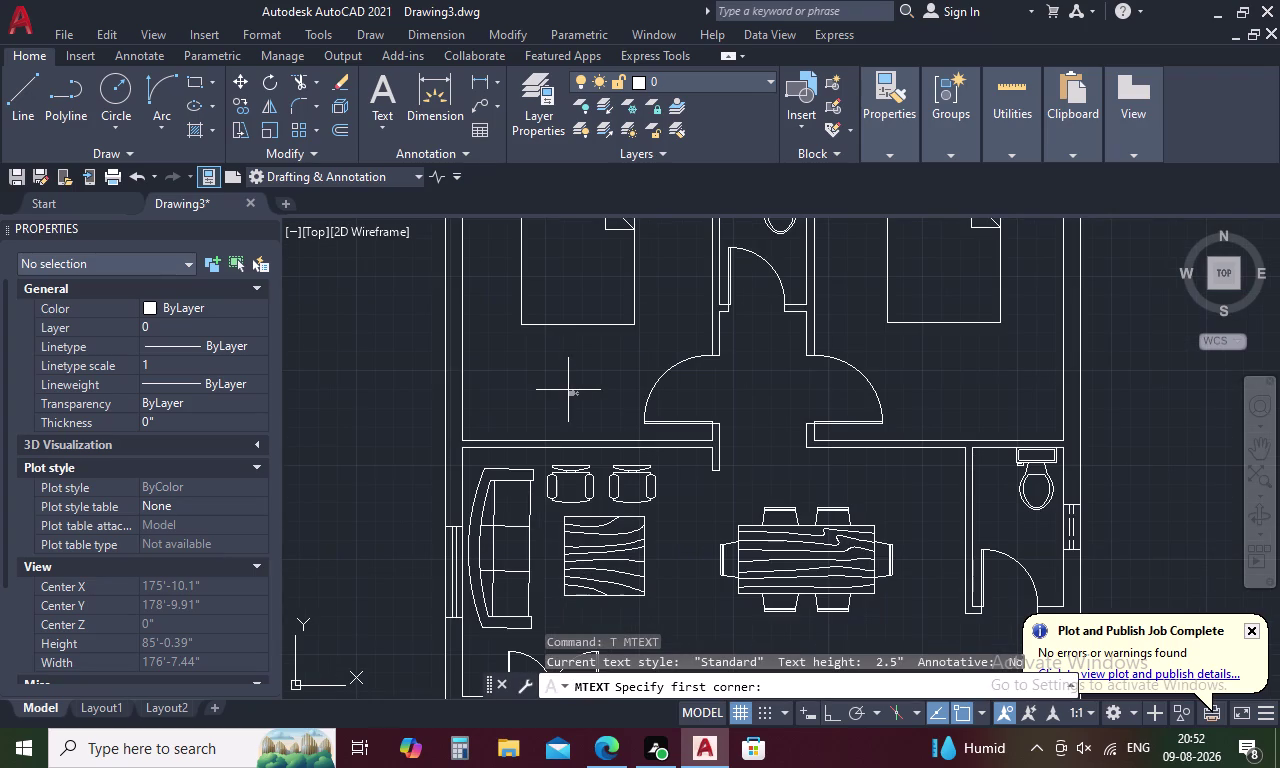
click(491, 350)
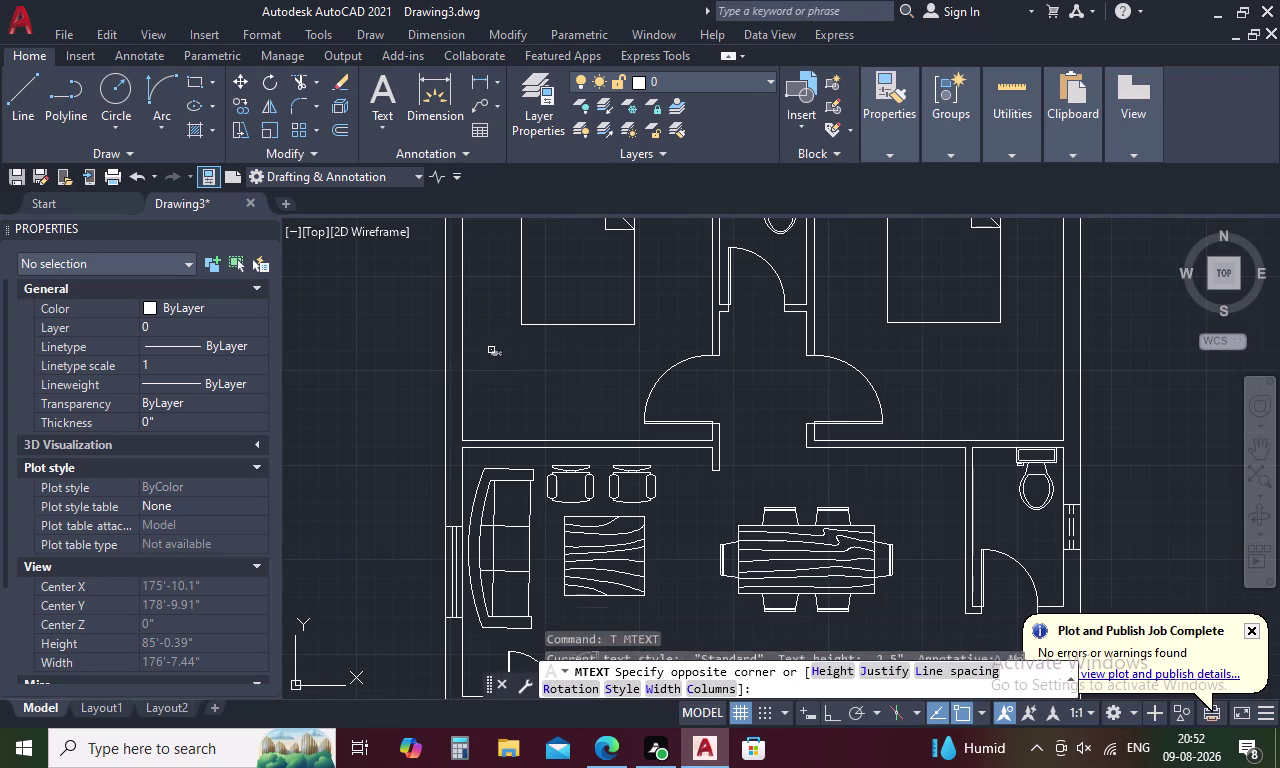
click(635, 403)
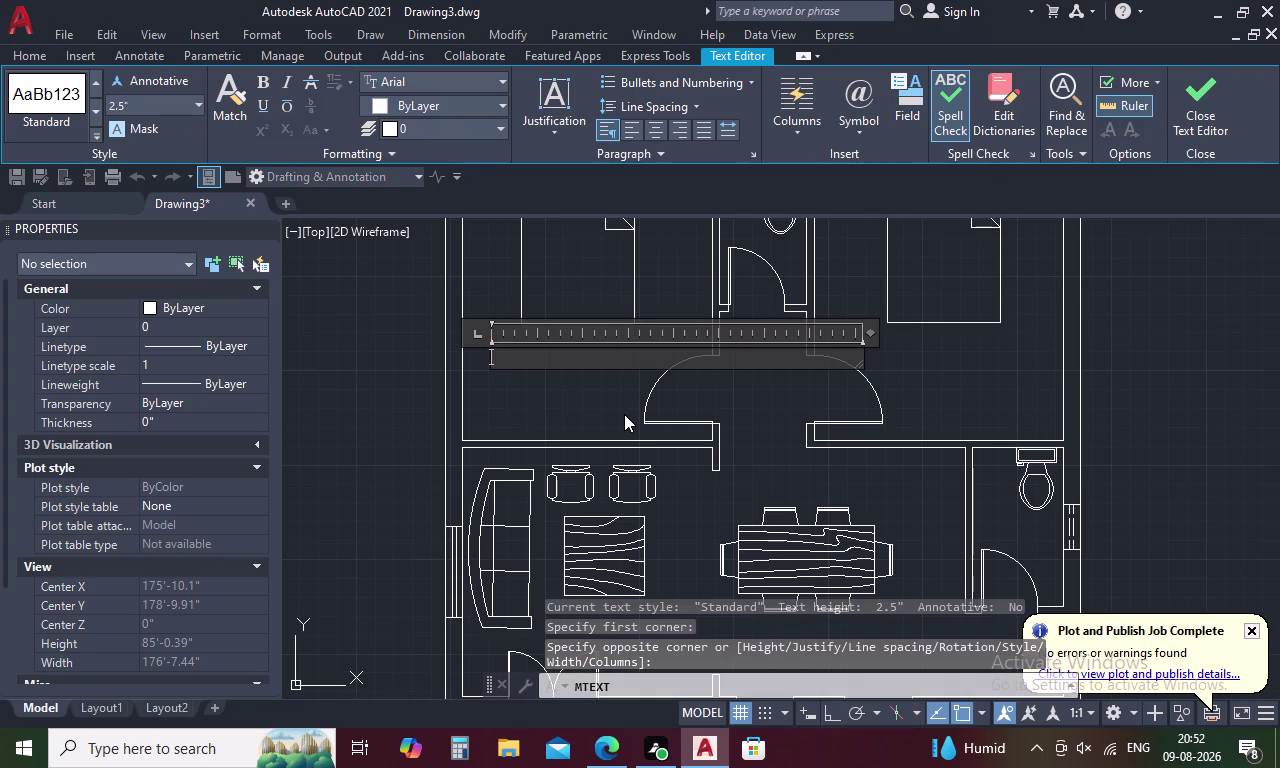
key(m)
key(period)
text(B)
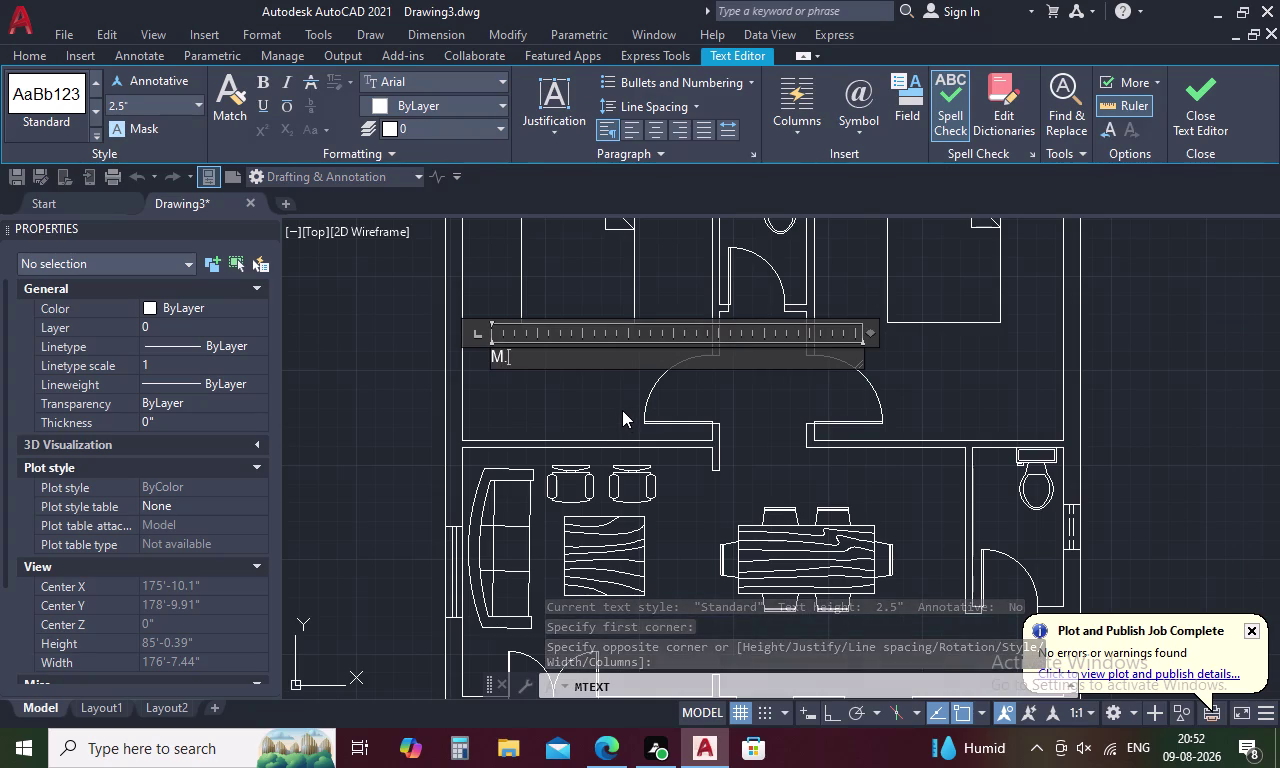
text(ED)
key(space)
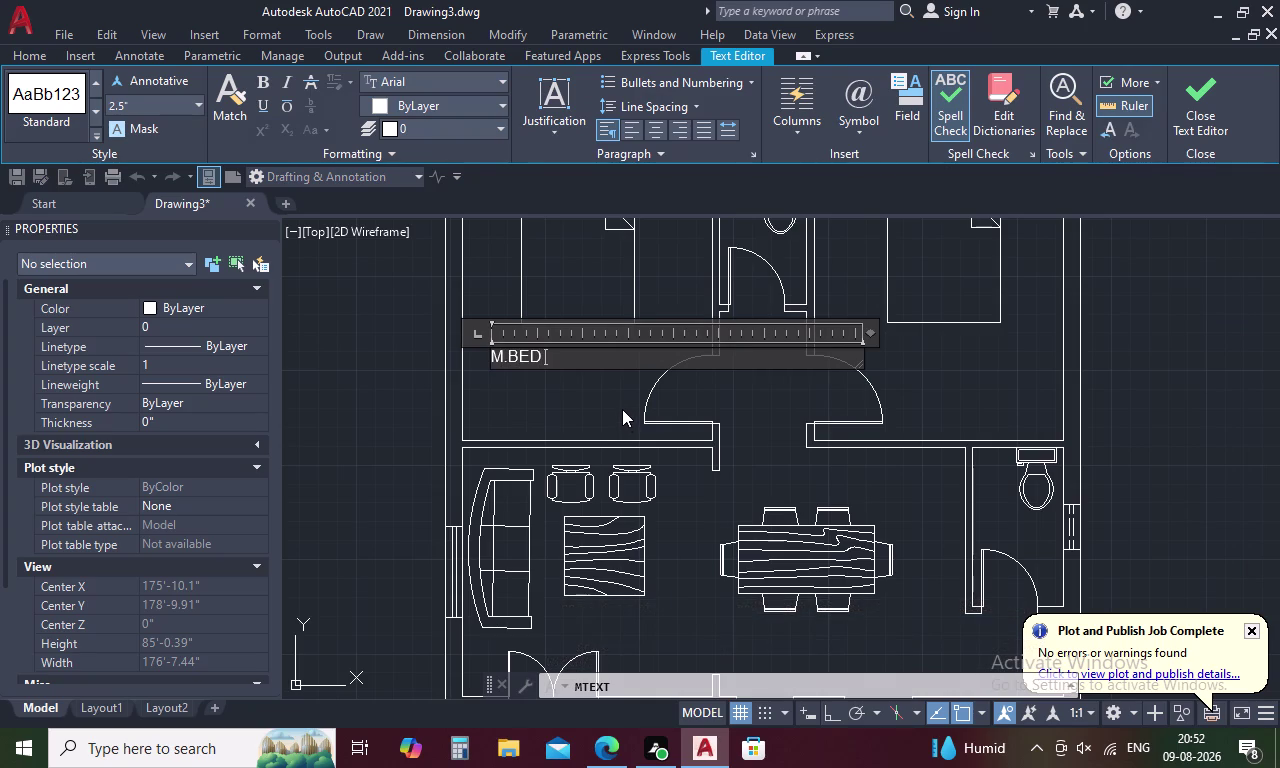
text(ROOM)
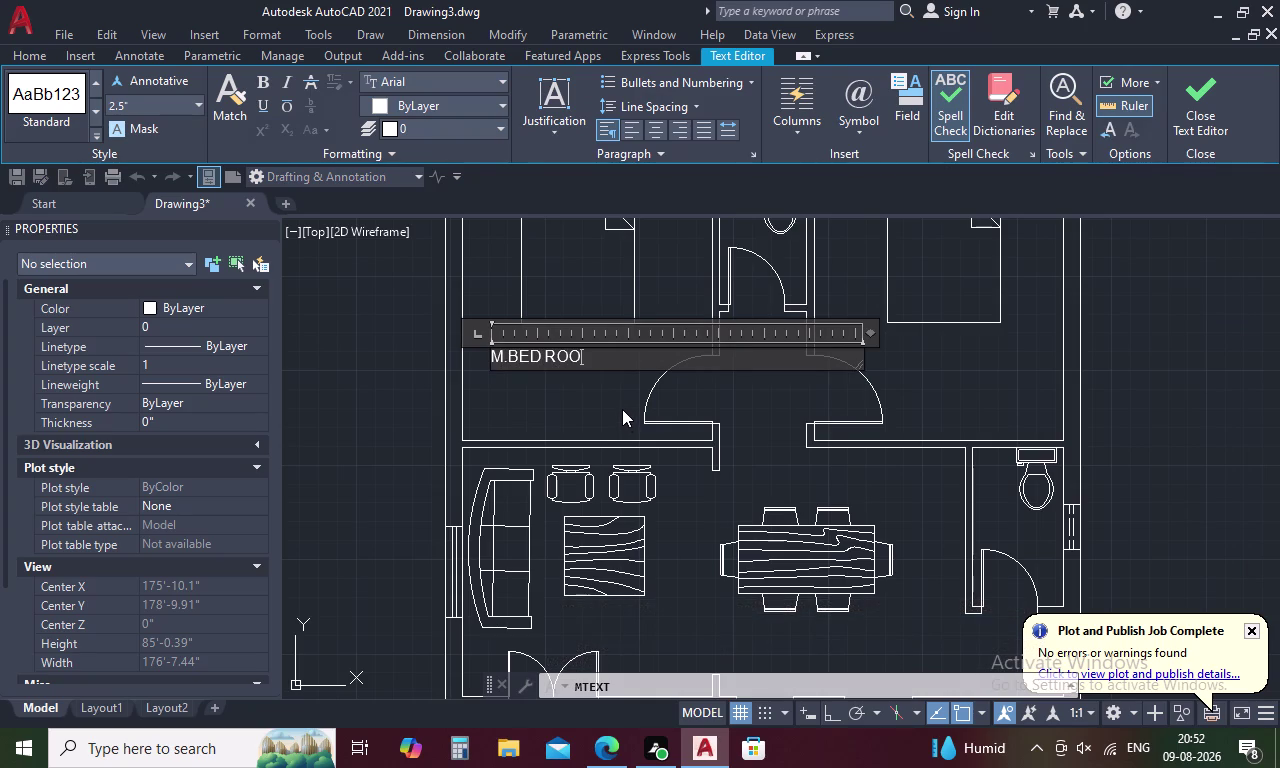
Add the second line 11'0" X 12'0", centre the text and close the editor.
key(Return)
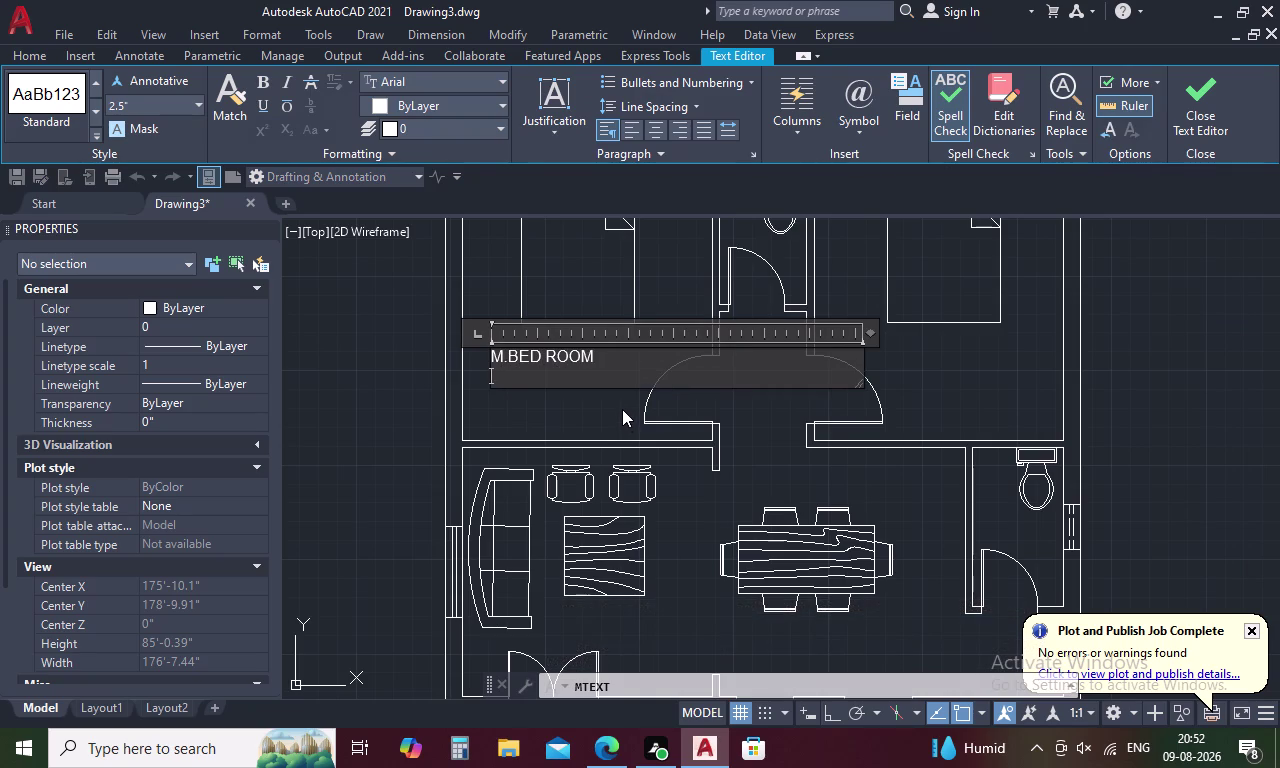
text(11')
text(0")
key(space)
text(X)
key(space)
text(12')
text(0")
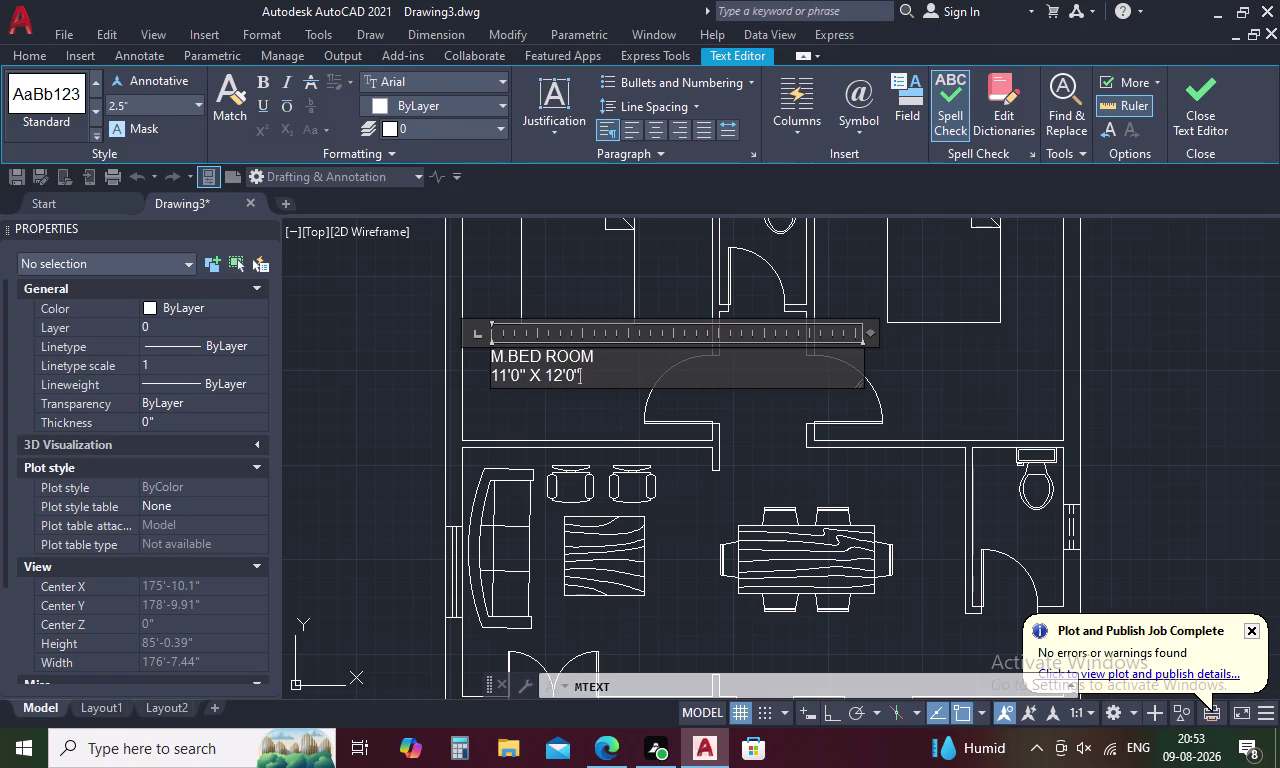
drag(609, 372, 468, 365)
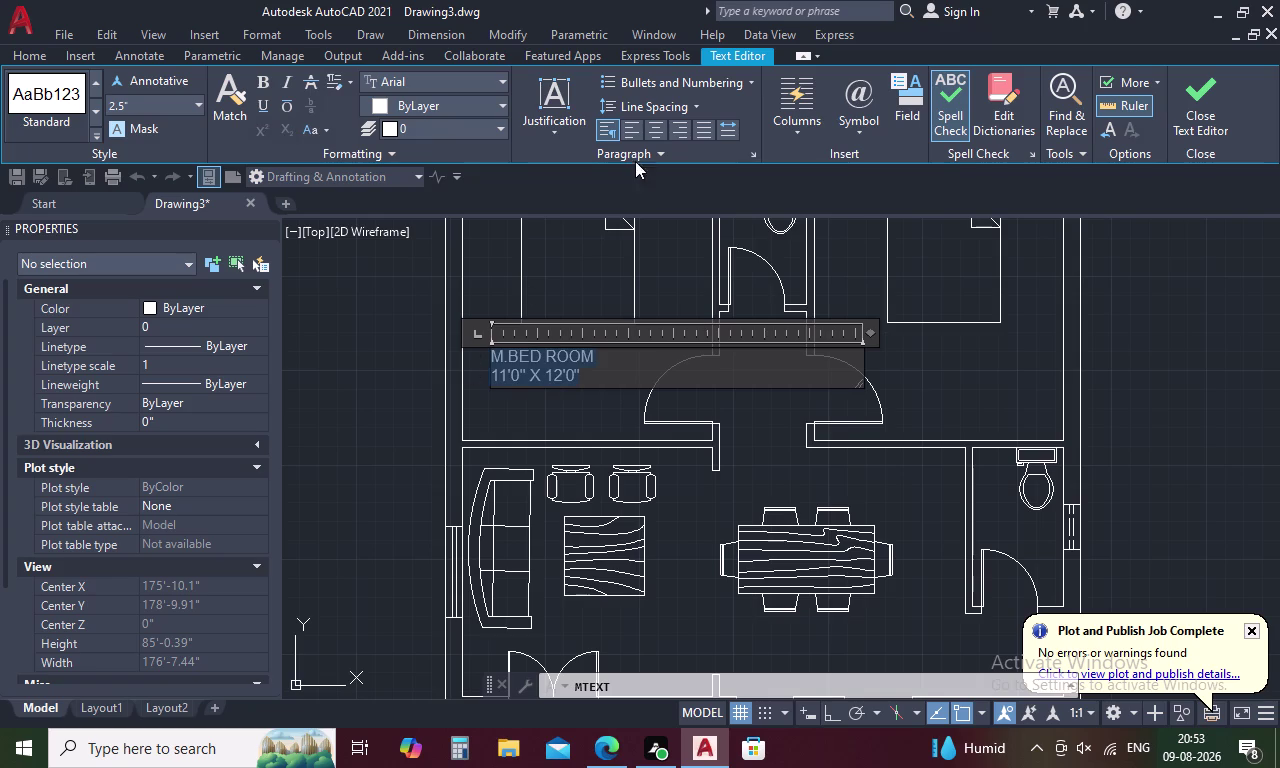
click(654, 126)
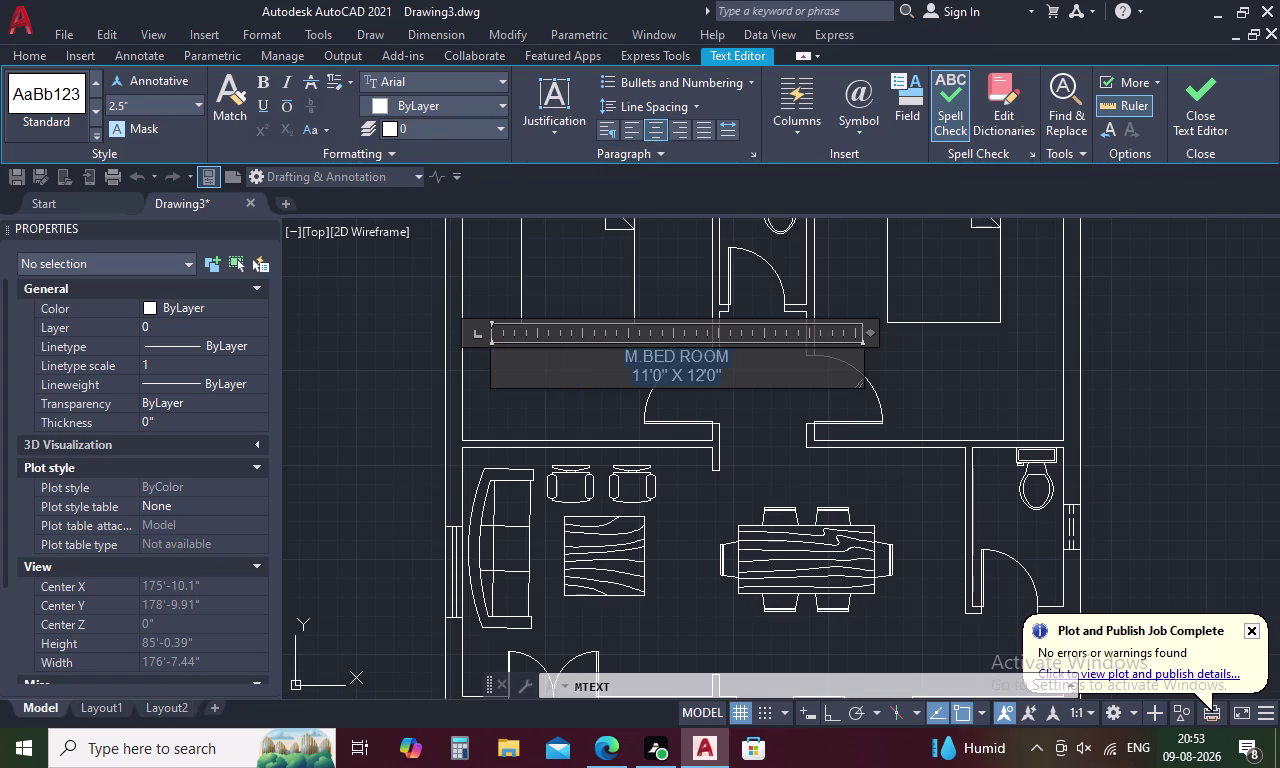
click(573, 396)
double_click(559, 355)
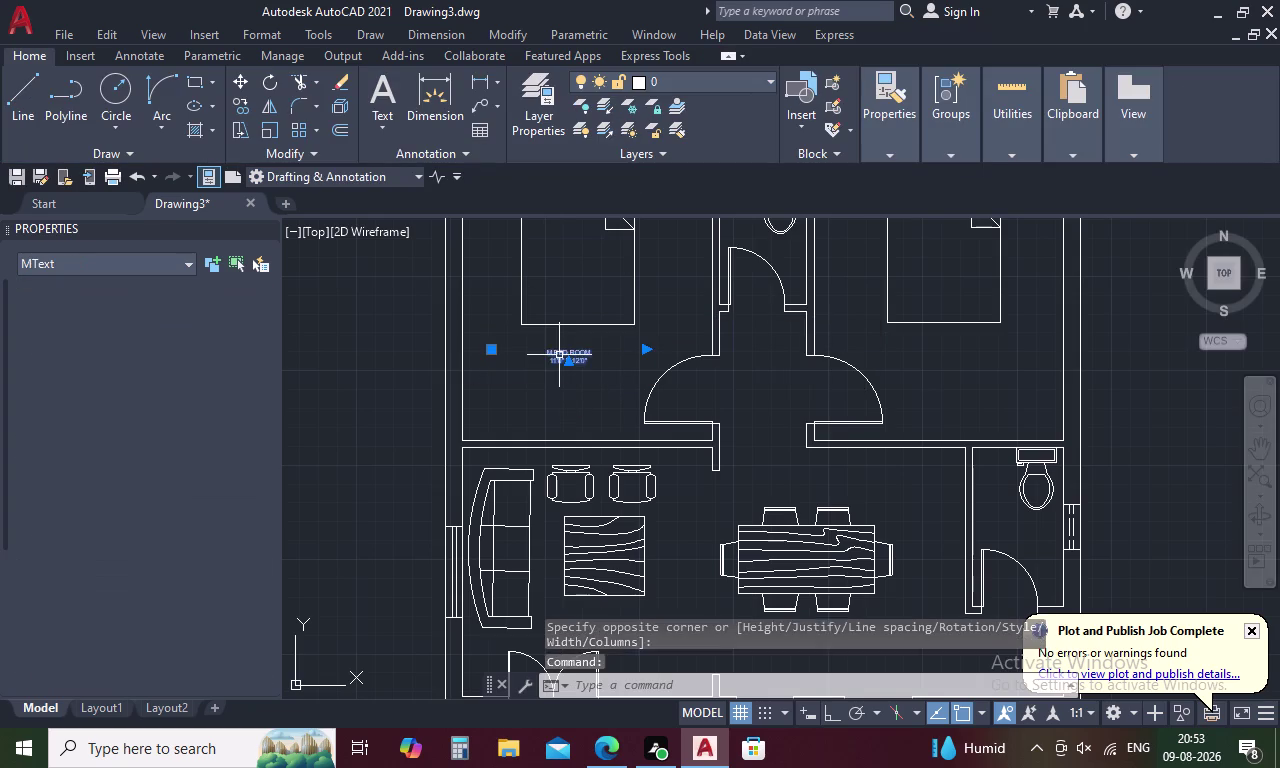
Change the M.BED ROOM label's text height to 8 inches, then reselect the label.
drag(727, 369, 608, 359)
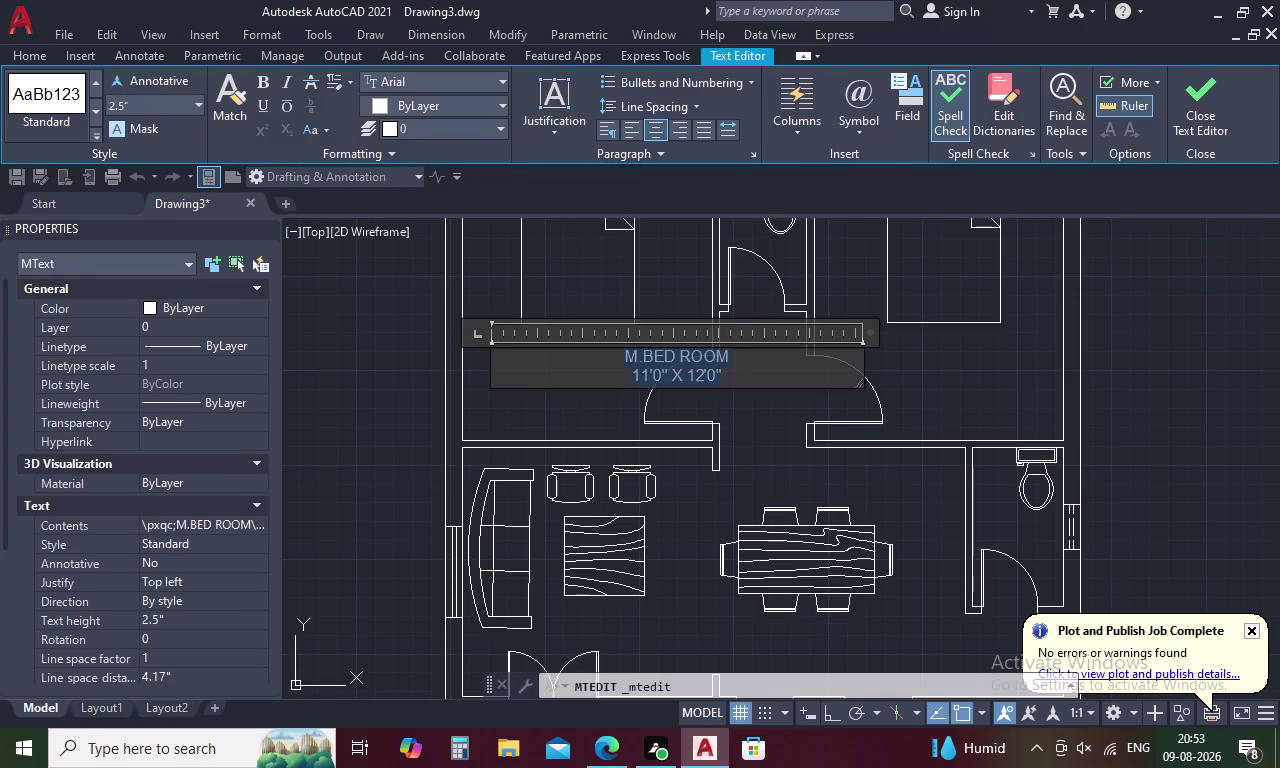
drag(608, 359, 597, 349)
click(142, 102)
key(BackSpace)
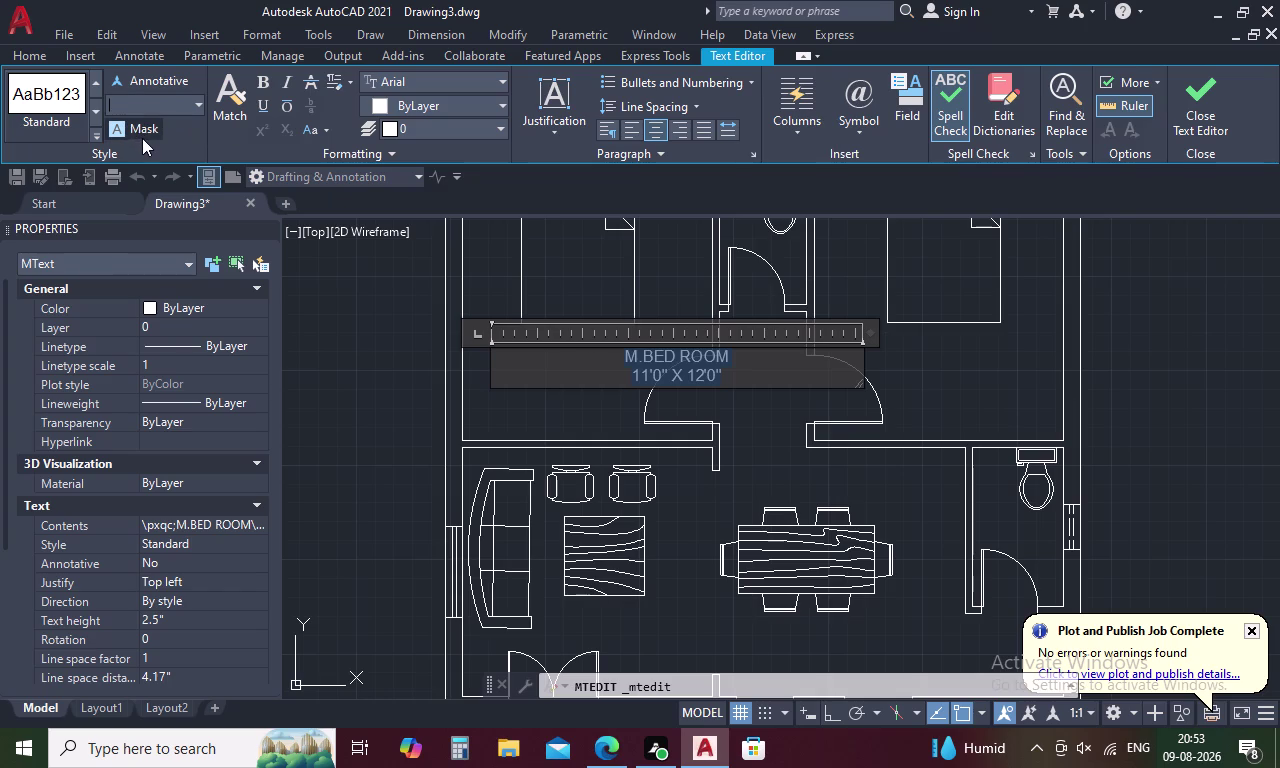
key(8)
key(Return)
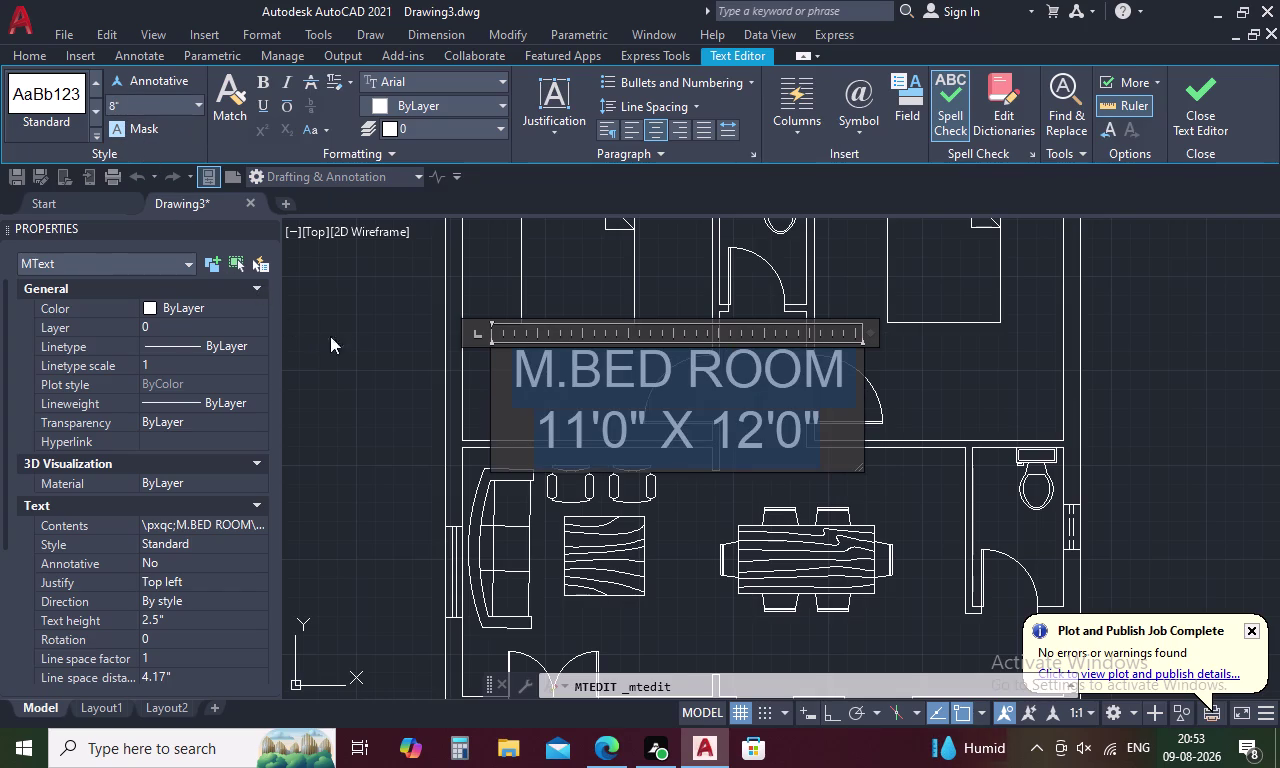
click(355, 345)
scroll(down, 3)
click(522, 358)
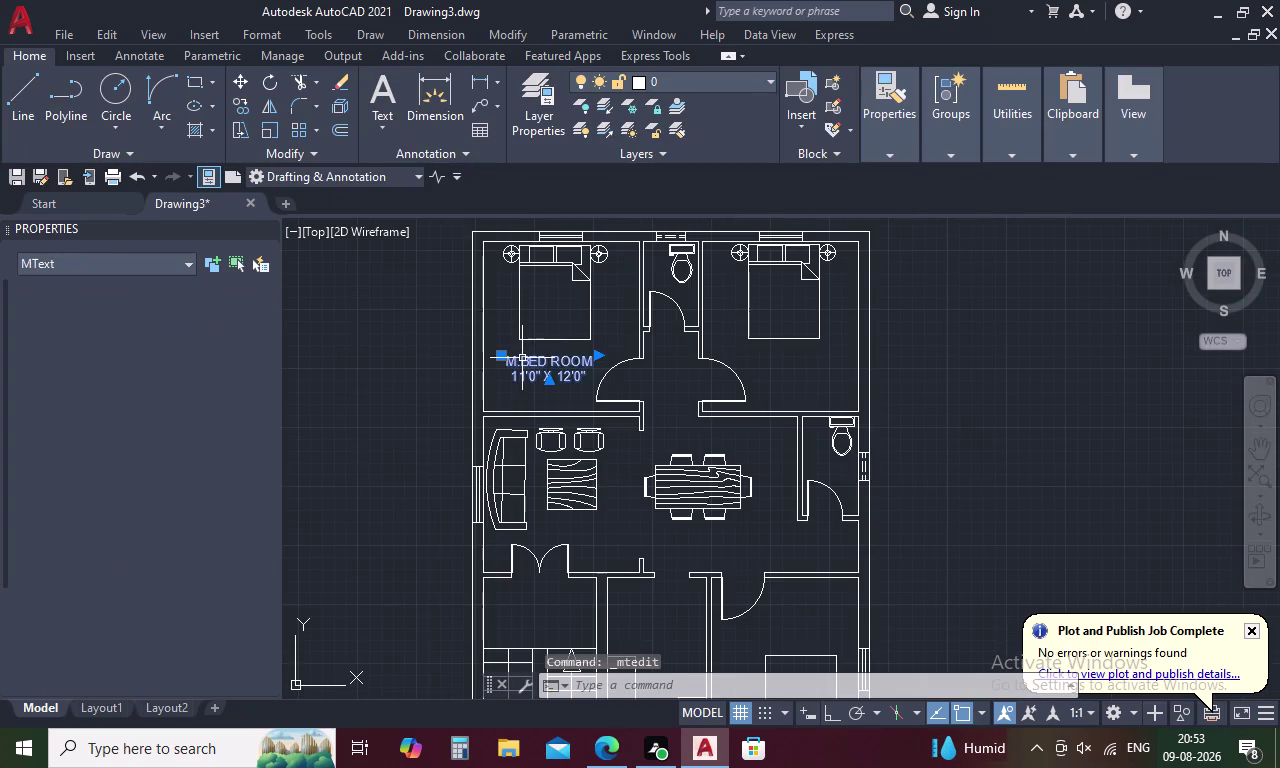
right_click(522, 358)
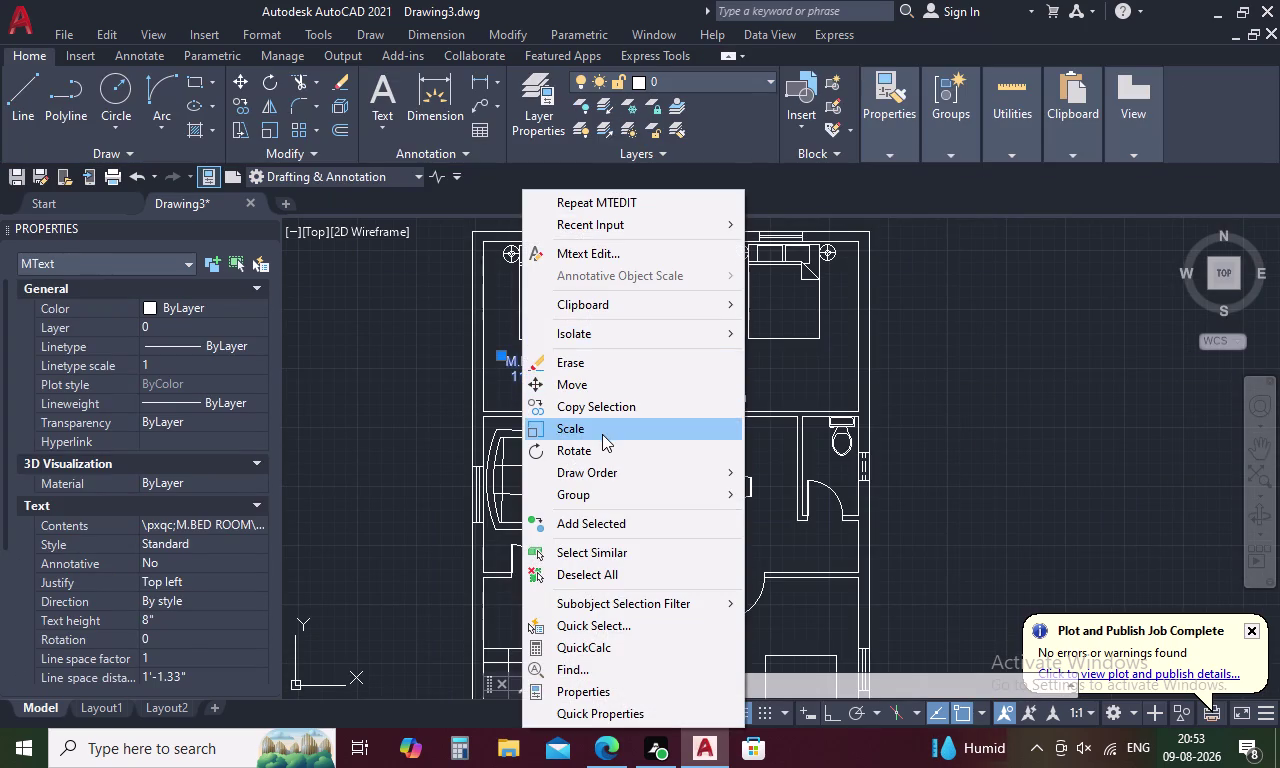
Copy the label into the upper-right bedroom and near the dining area.
click(613, 404)
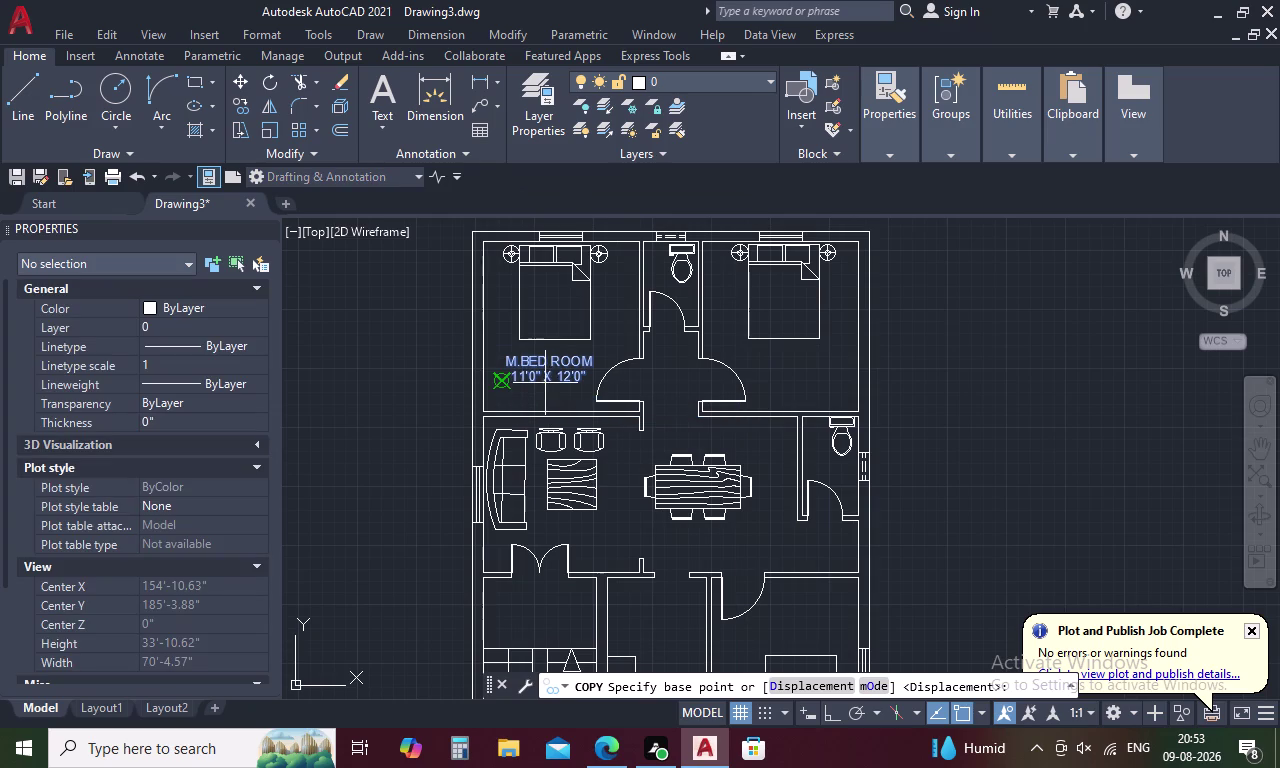
click(543, 381)
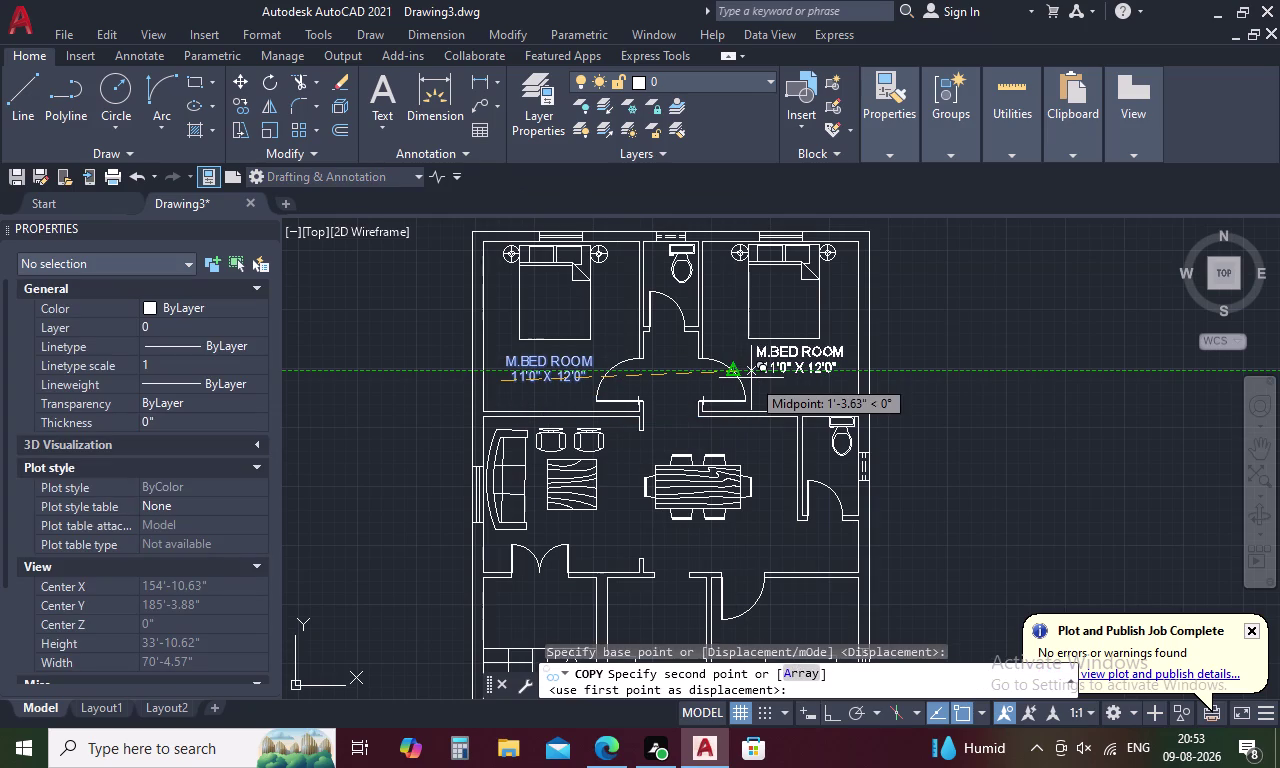
scroll(up, 3)
click(754, 393)
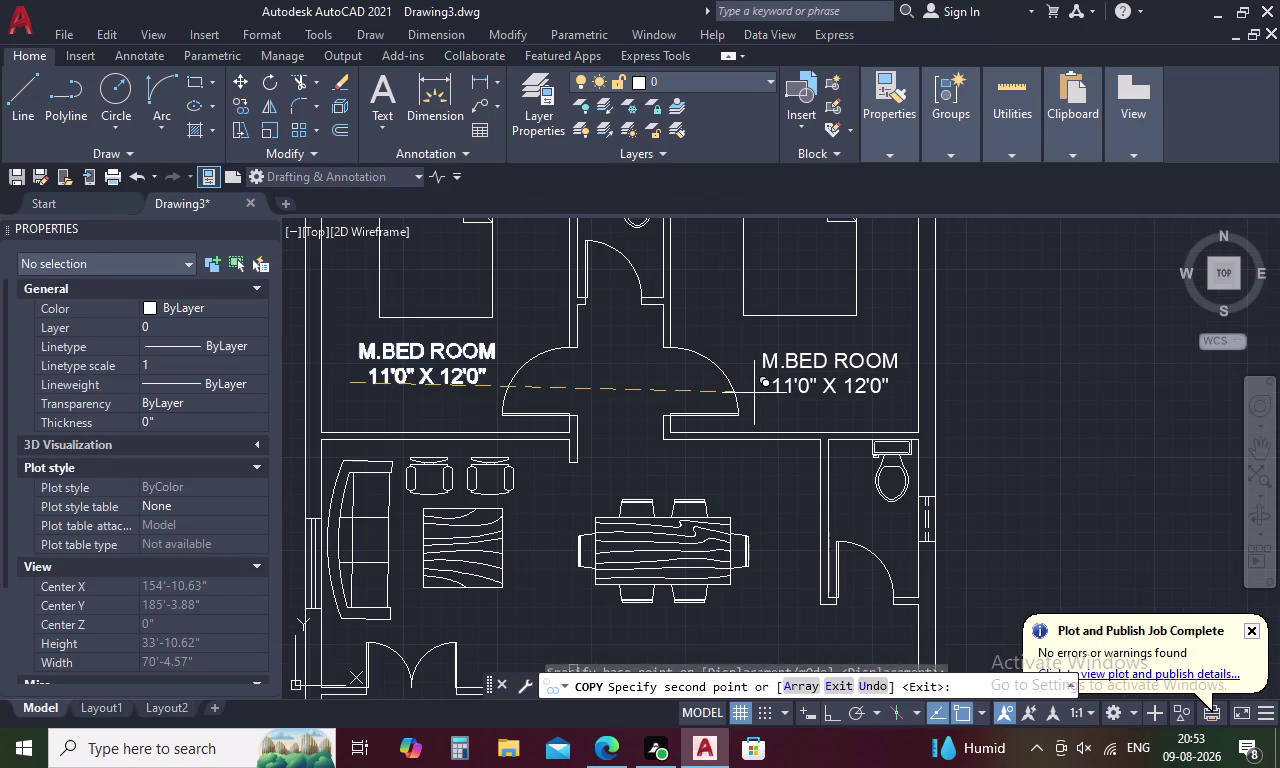
middle_drag(748, 429, 747, 263)
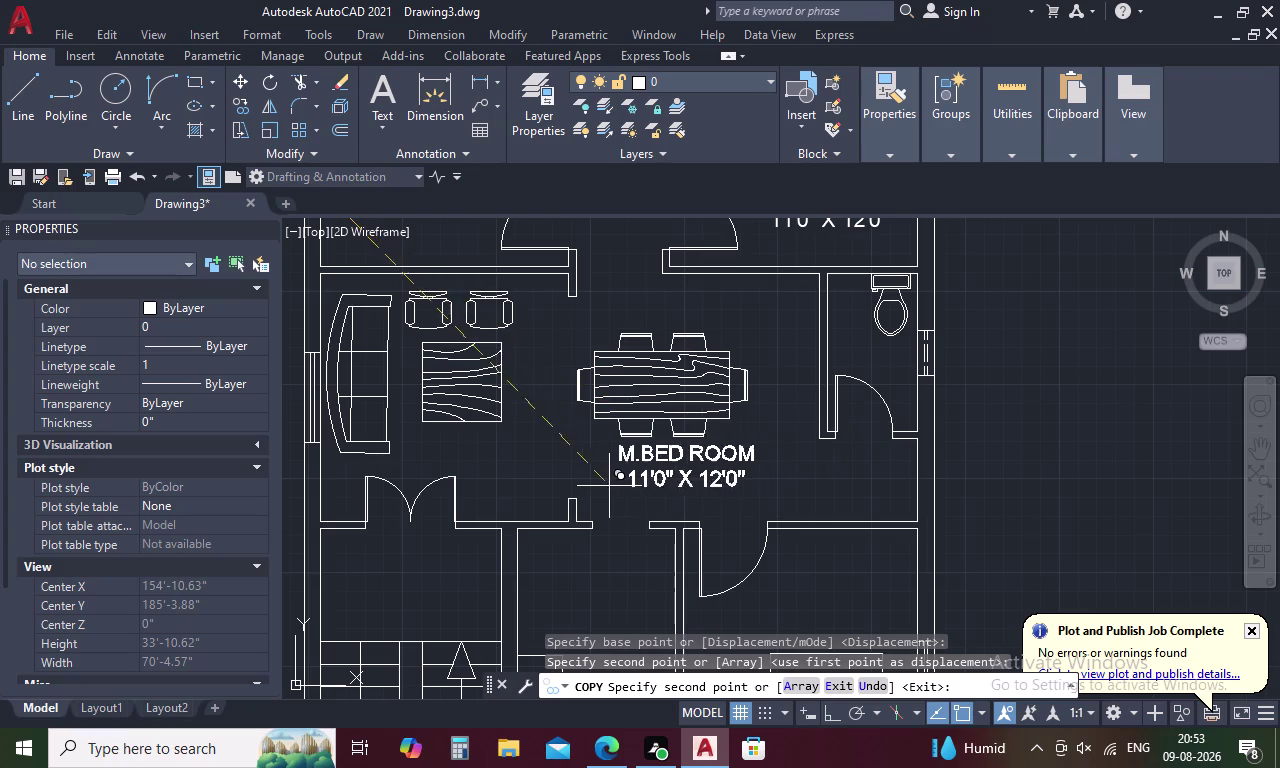
click(568, 486)
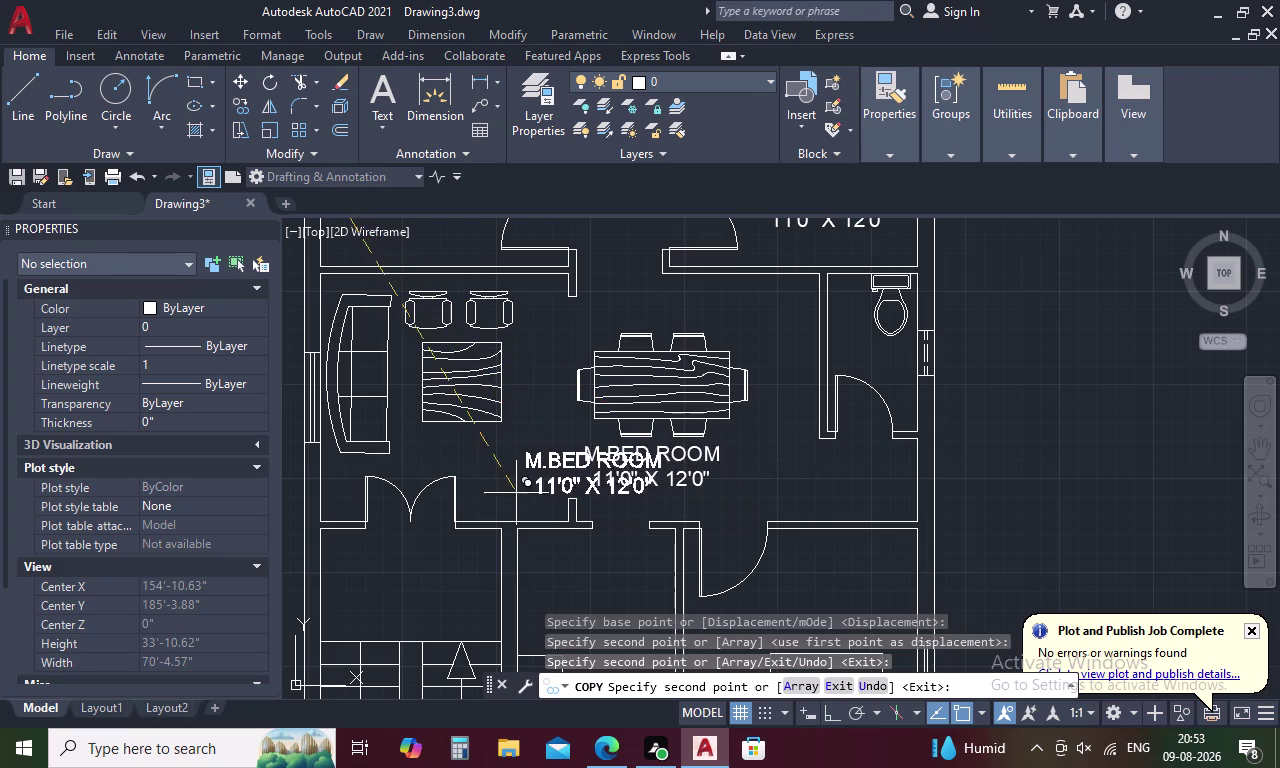
Place more label copies in the lower-right, middle lower, lower-left rooms and living area.
middle_drag(514, 477, 483, 292)
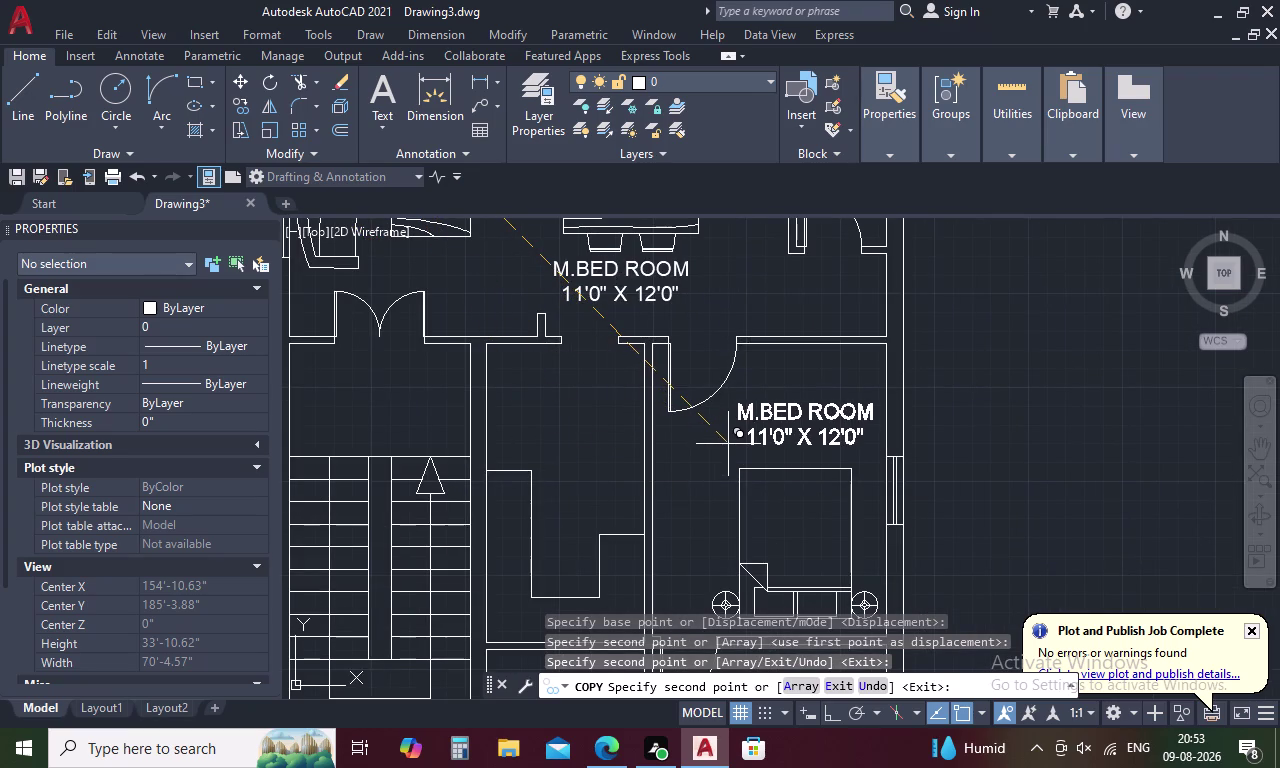
click(728, 444)
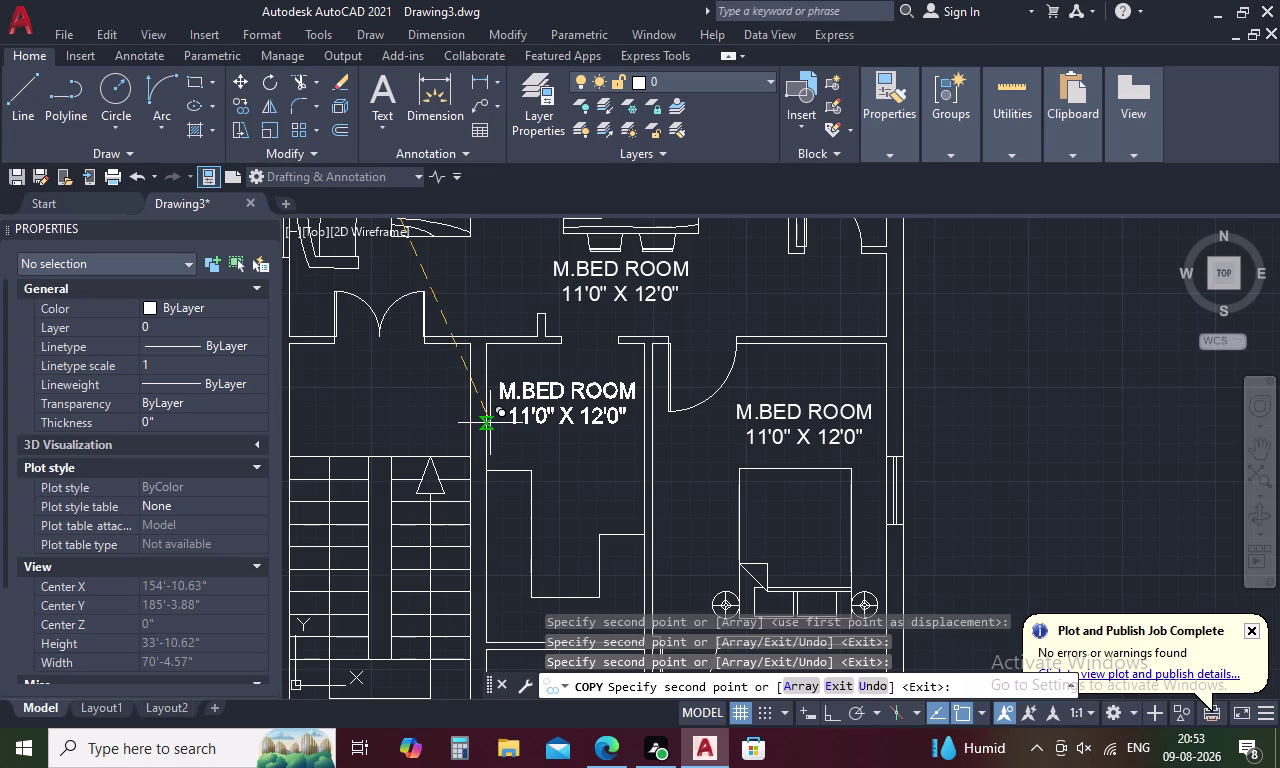
click(491, 423)
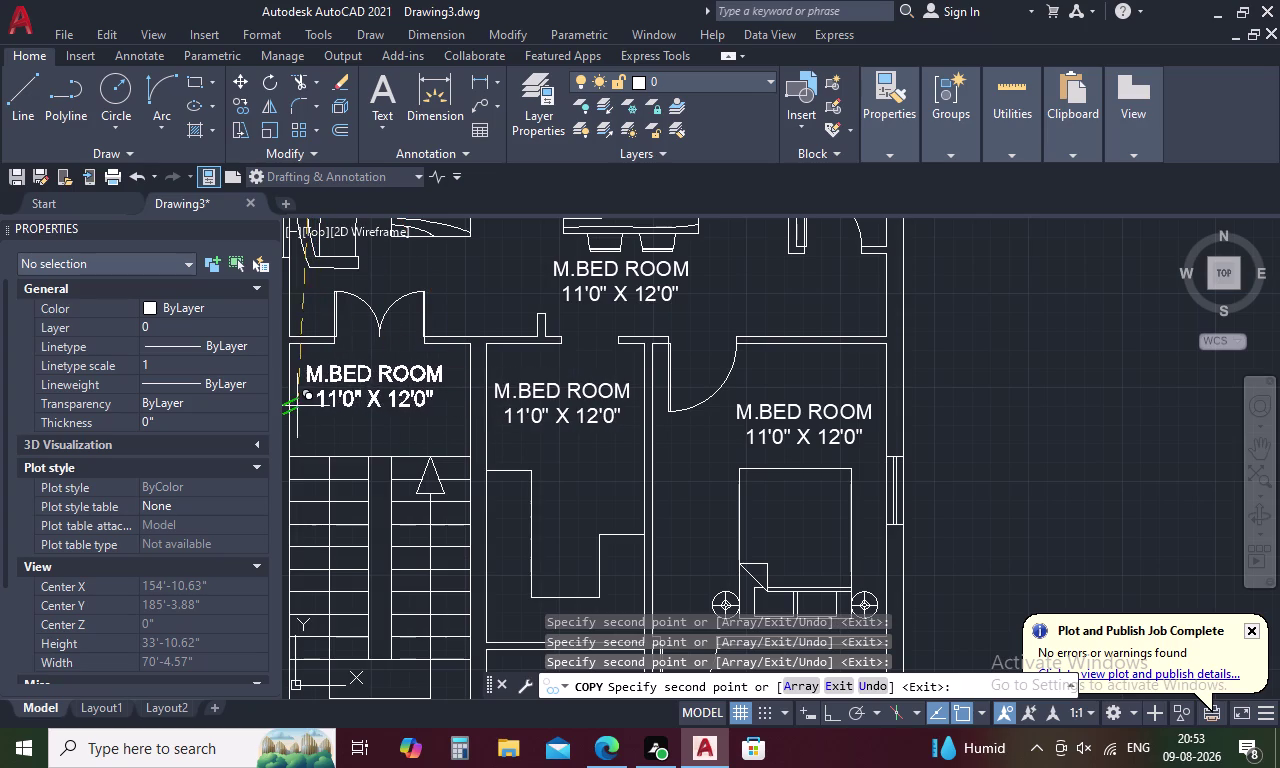
click(295, 406)
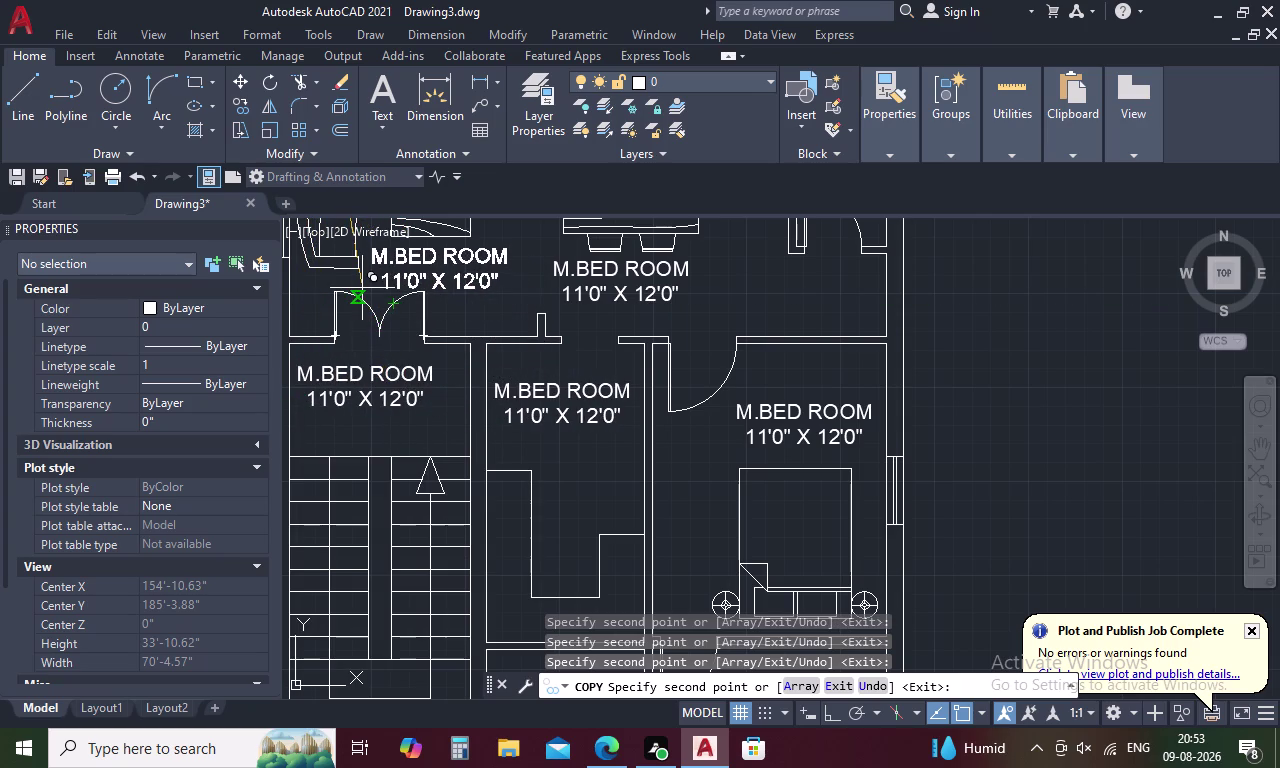
middle_drag(362, 289, 399, 370)
click(400, 367)
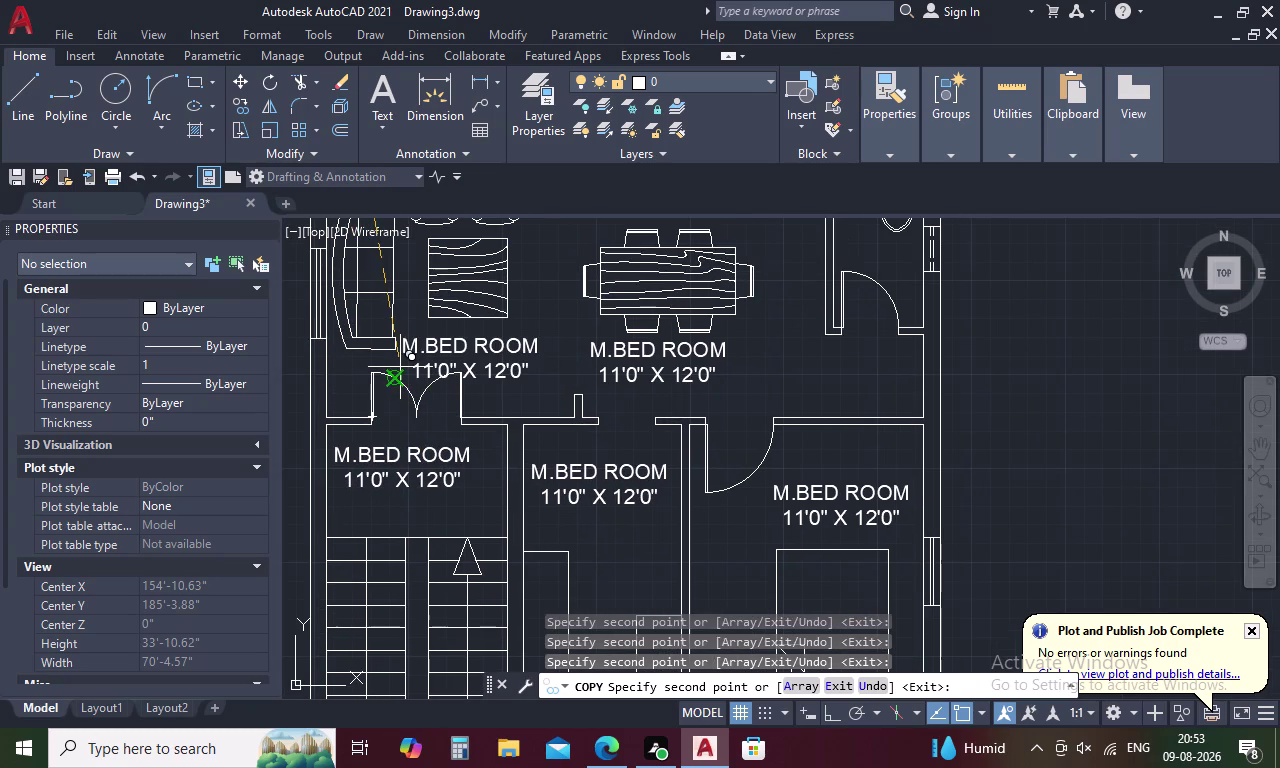
key(Escape)
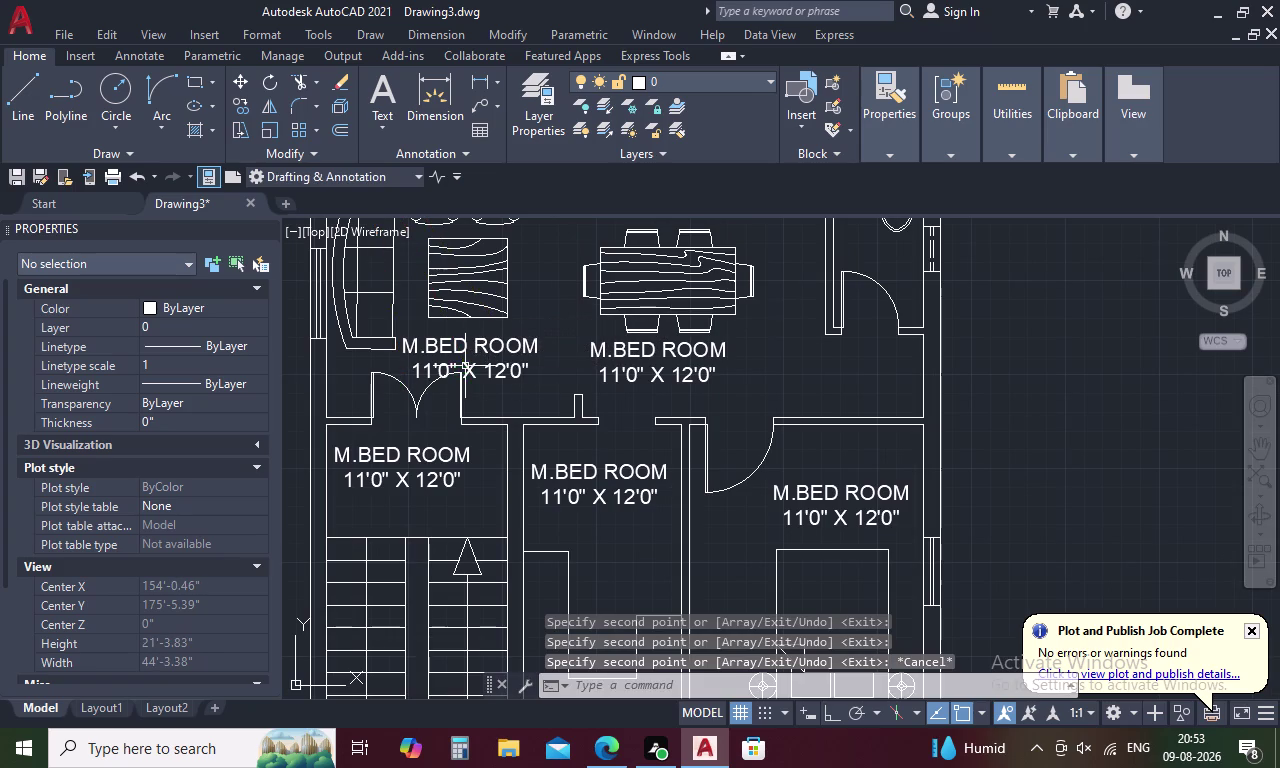
click(413, 346)
Move the living-area label slightly upward.
right_click(413, 346)
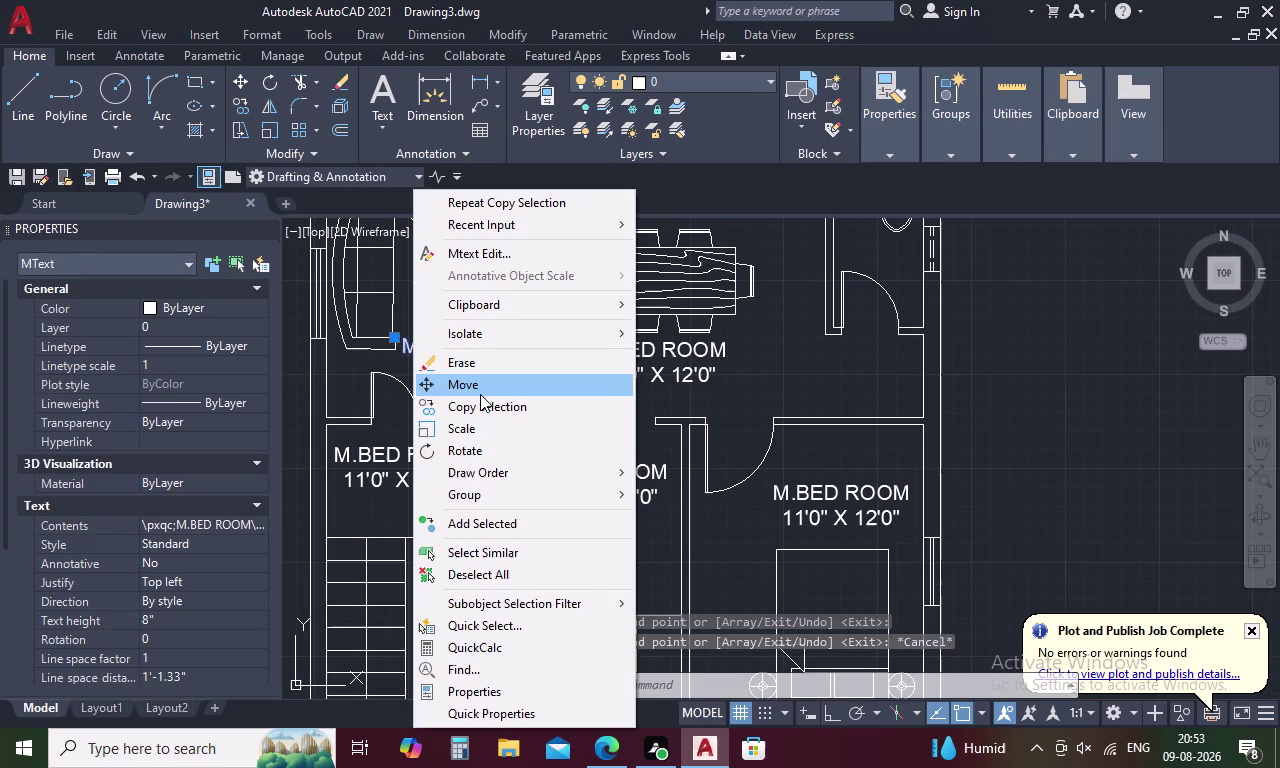
click(482, 392)
click(411, 347)
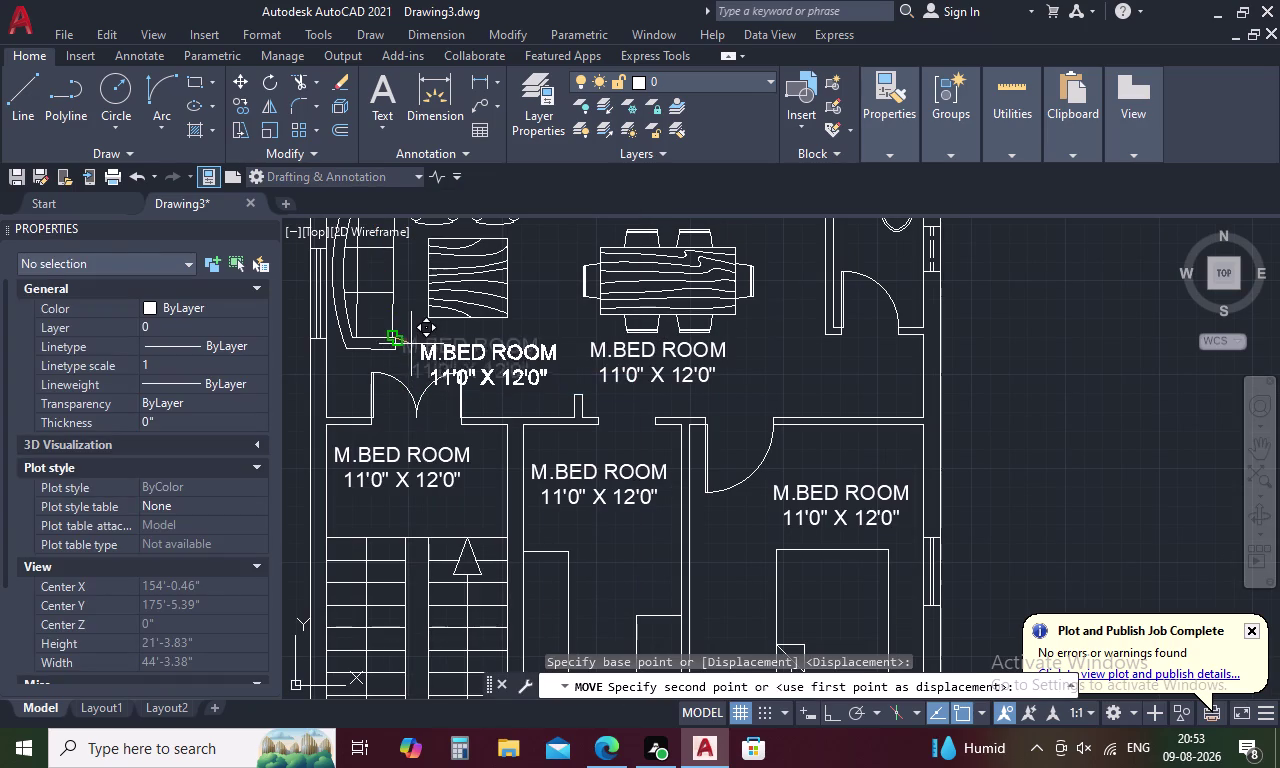
click(407, 327)
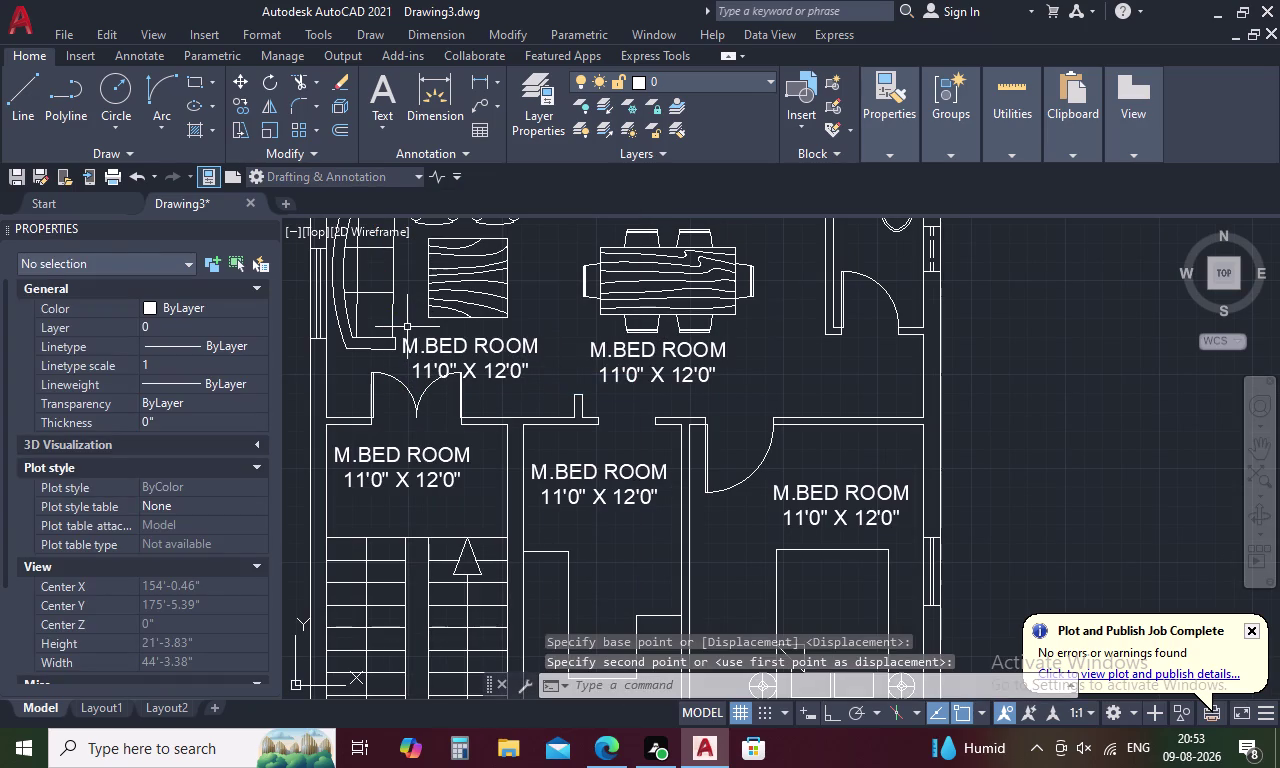
Move the living-area label again to its final spot in the room.
click(428, 338)
right_click(428, 338)
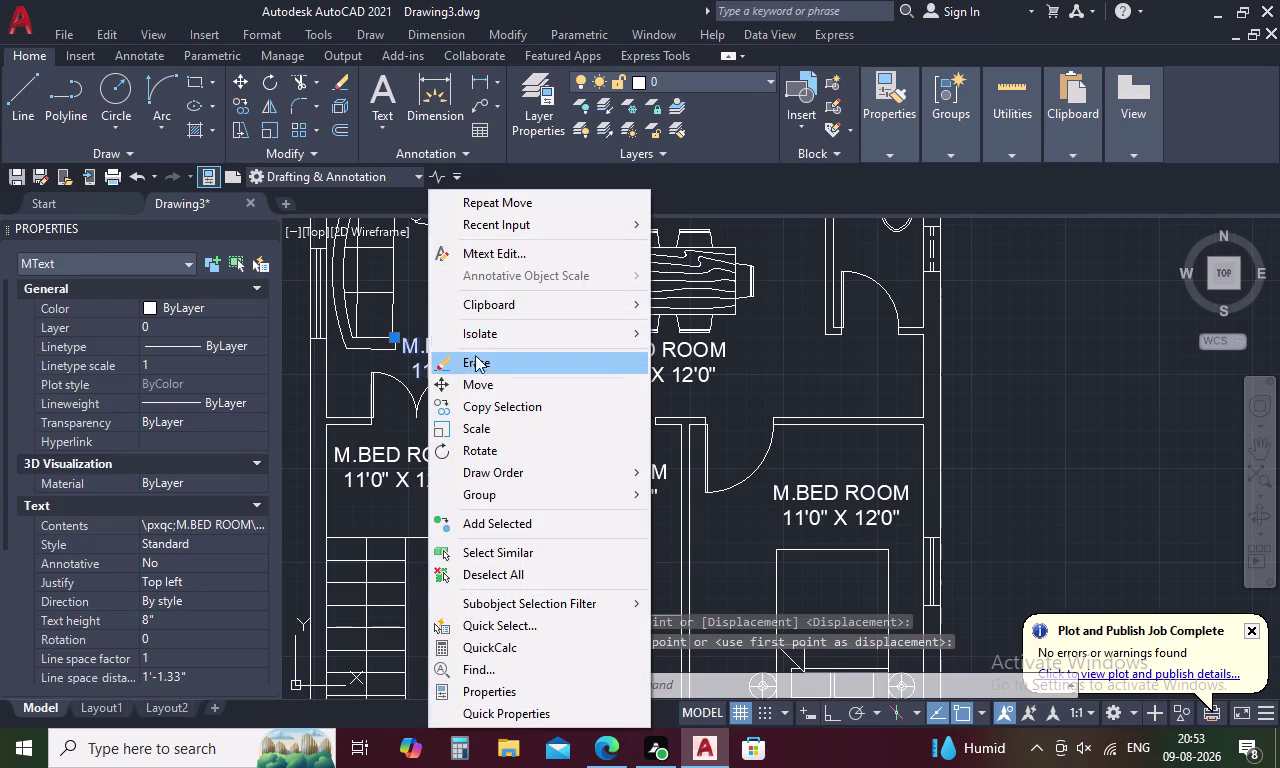
click(493, 377)
click(455, 342)
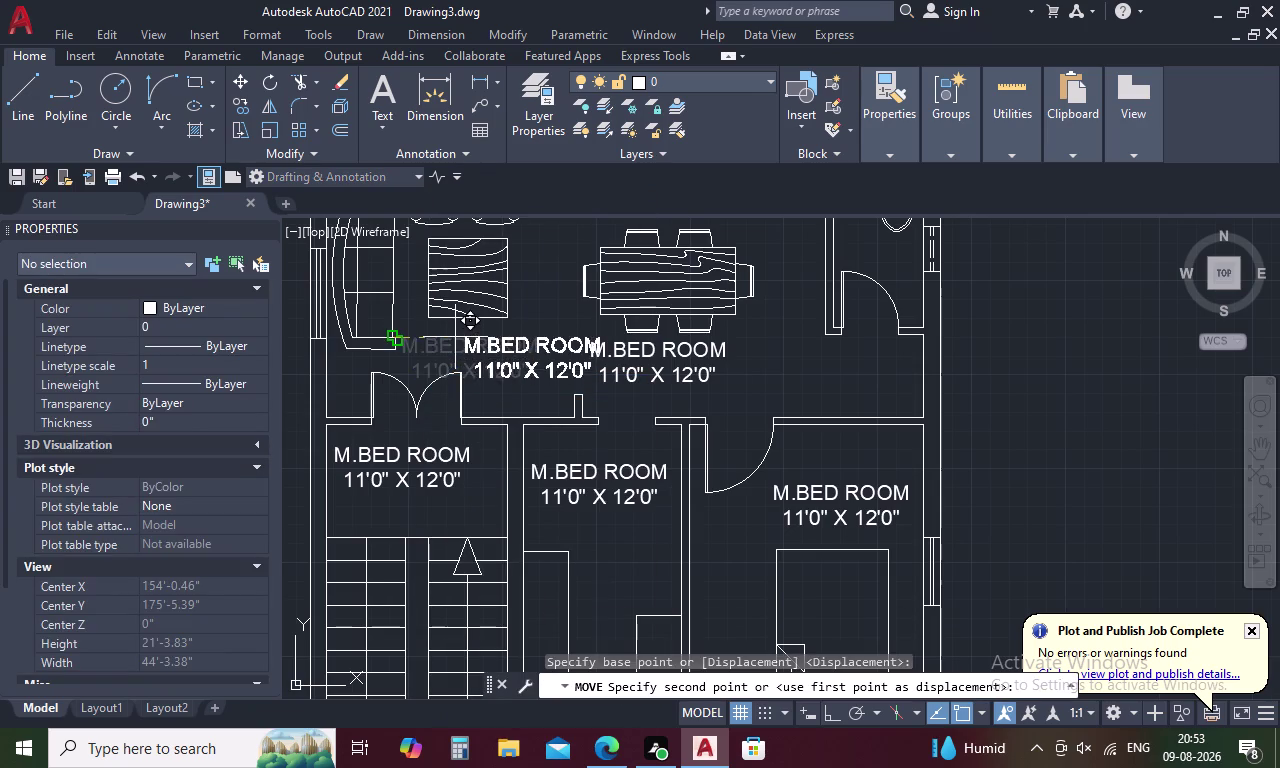
scroll(up, 3)
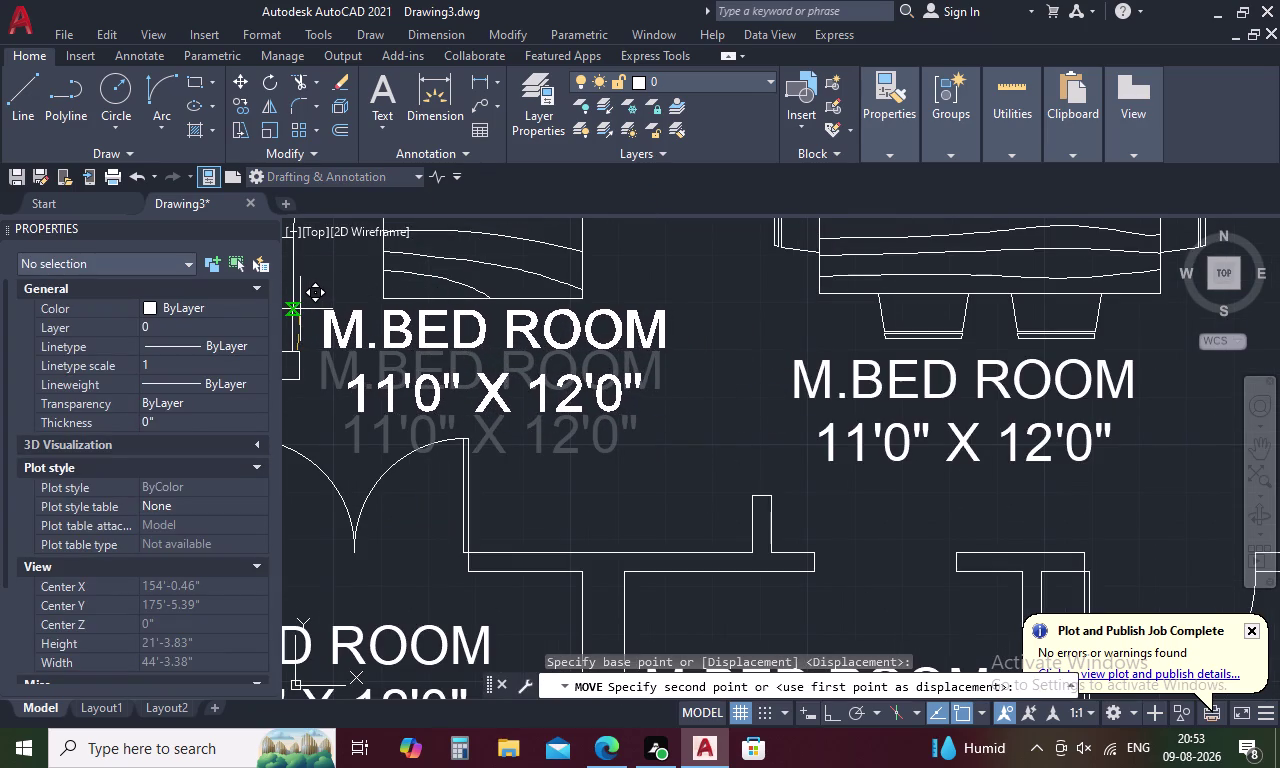
click(300, 309)
scroll(down, 3)
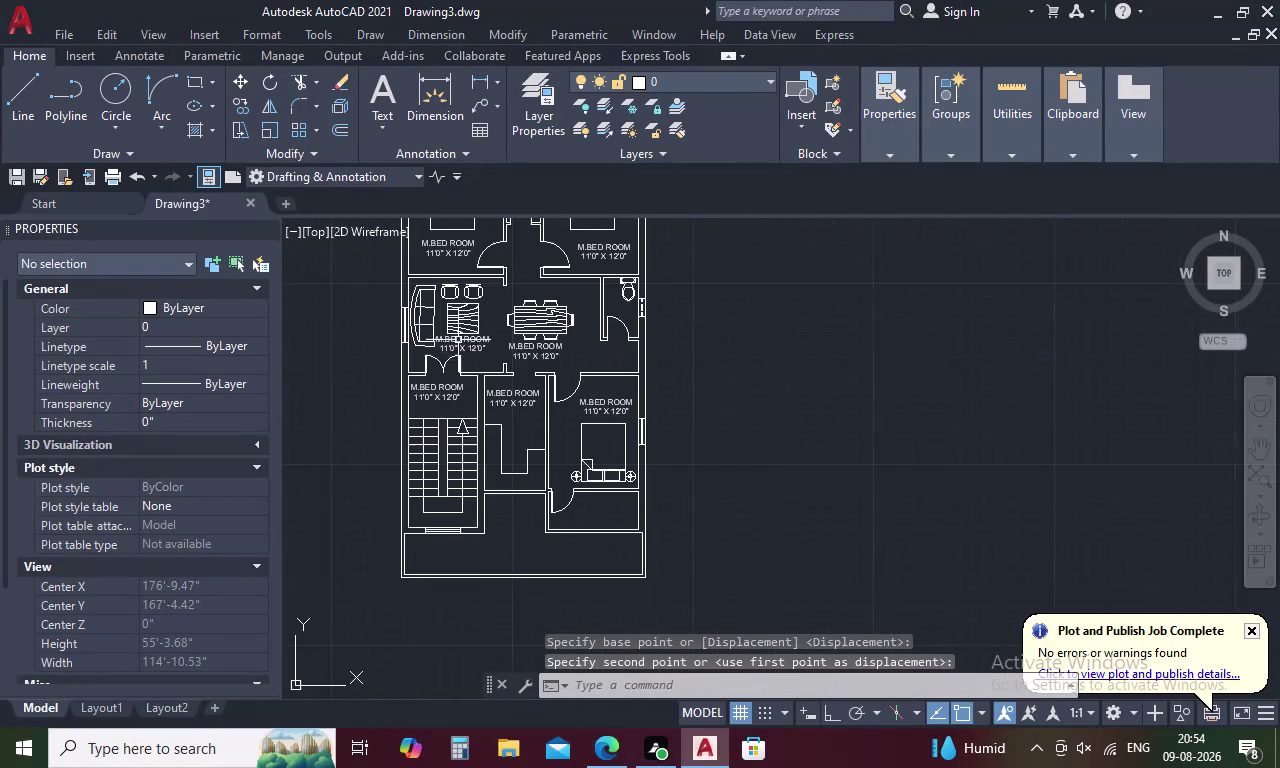
double_click(600, 245)
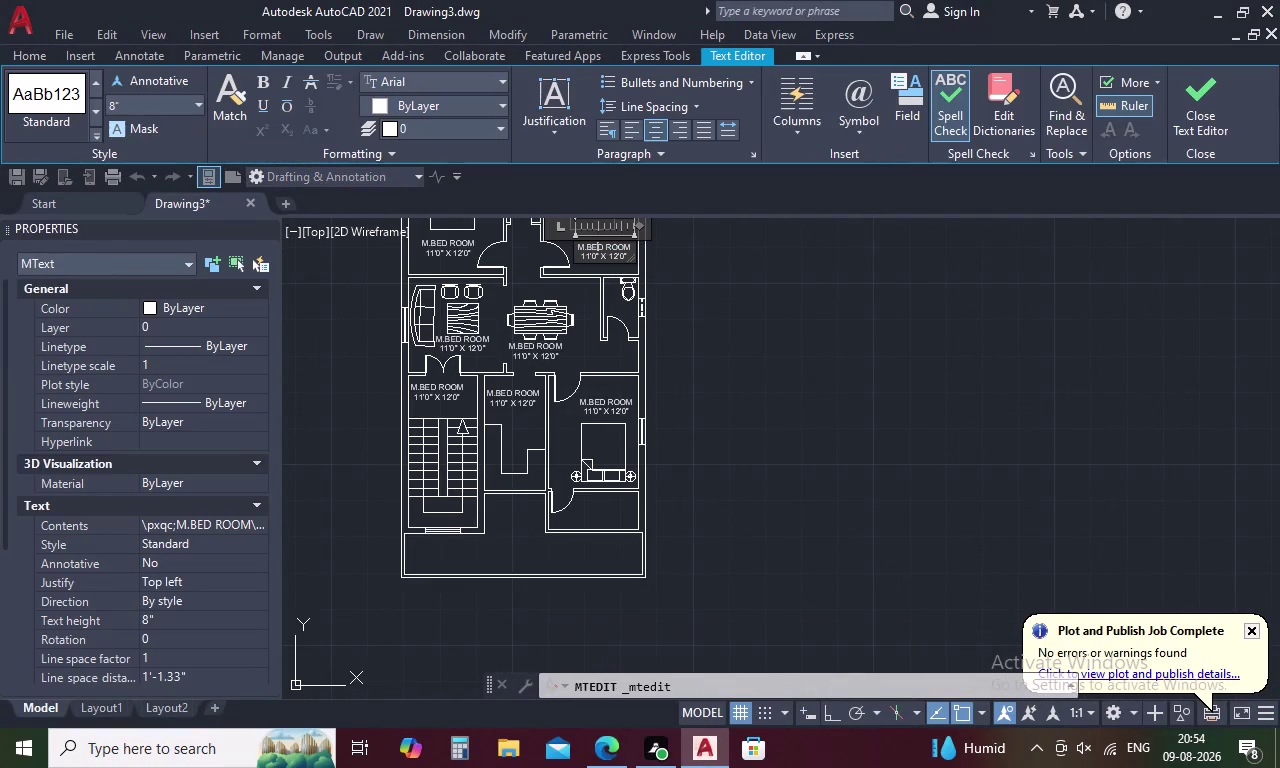
Change the upper-right bedroom label's prefix from M to C.
scroll(up, 3)
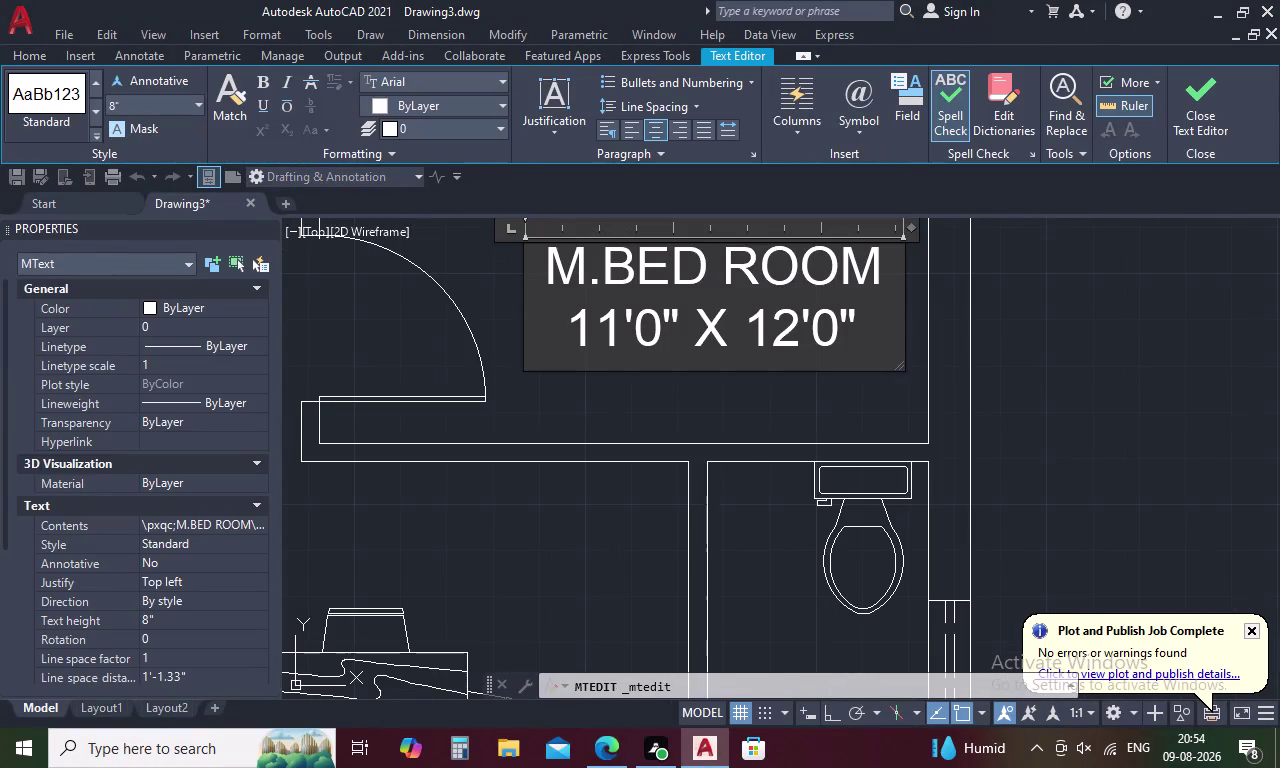
click(581, 260)
key(BackSpace)
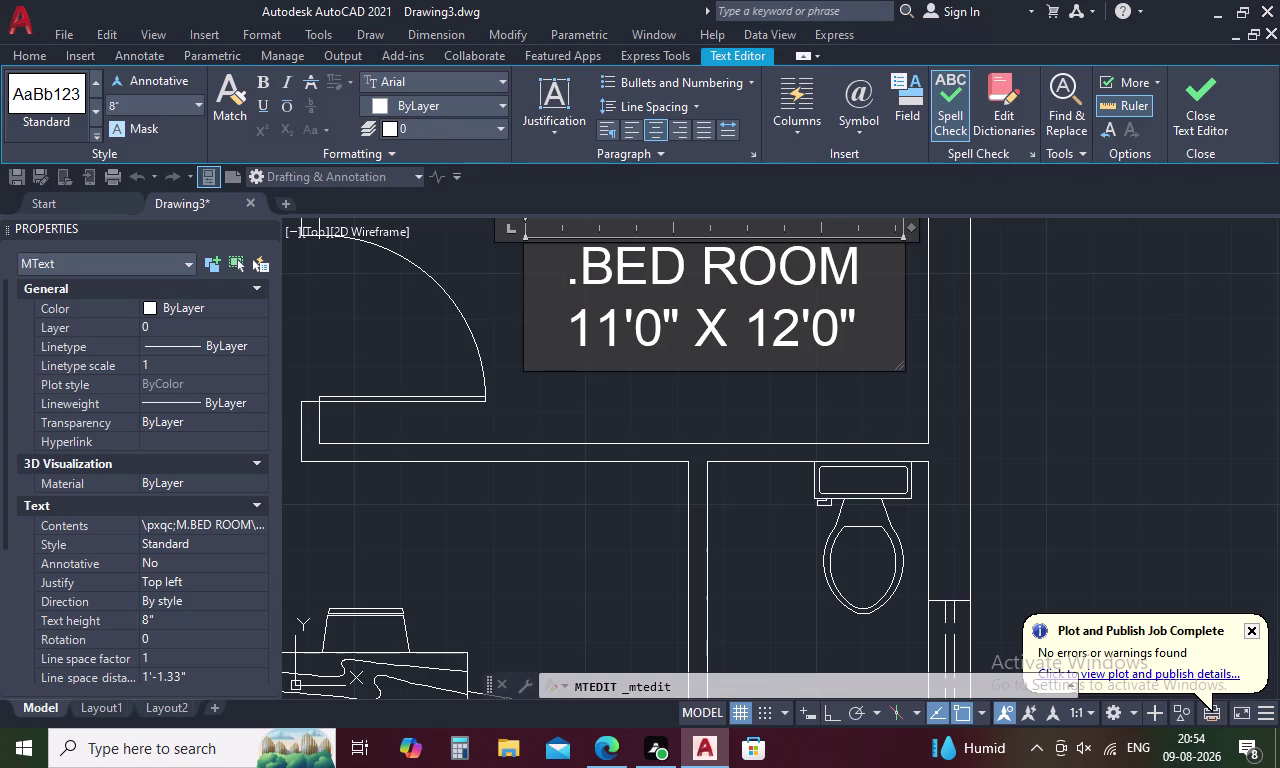
key(c)
click(593, 363)
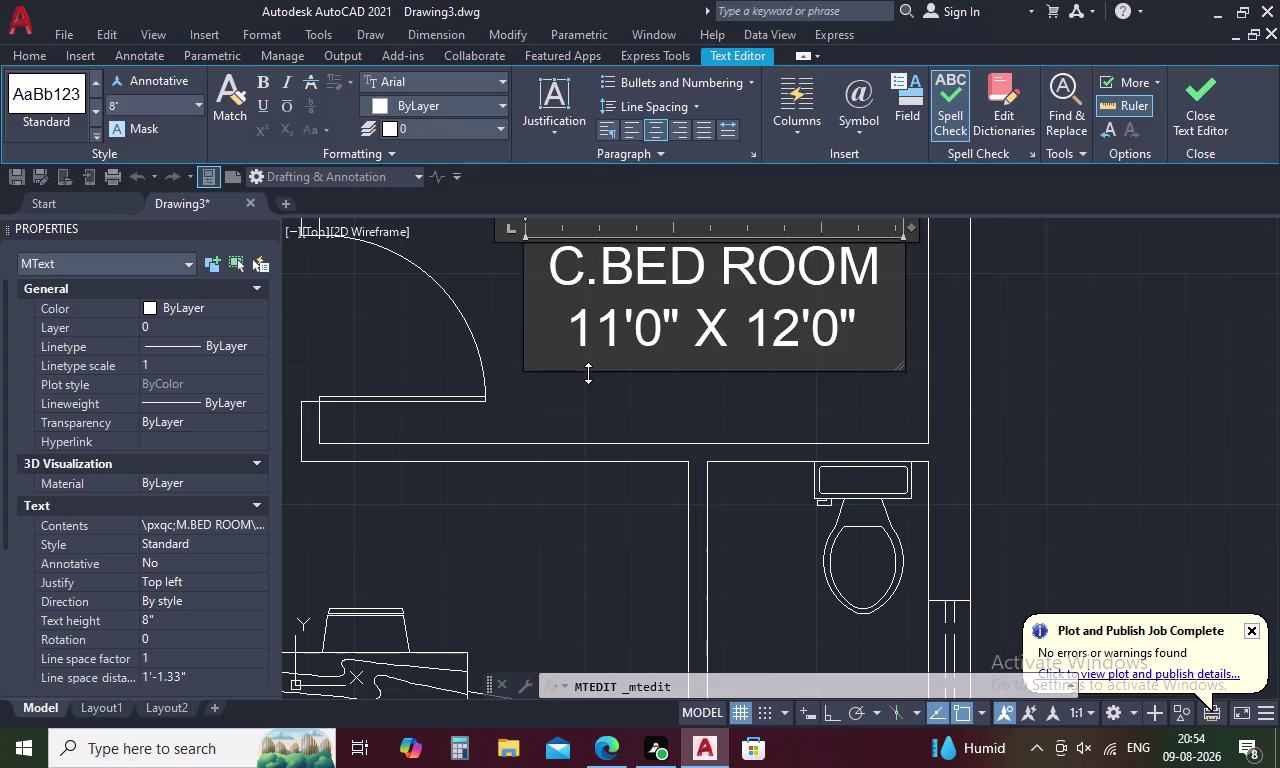
click(1009, 372)
Change another copied label's M to C so it reads C.BED ROOM.
scroll(down, 3)
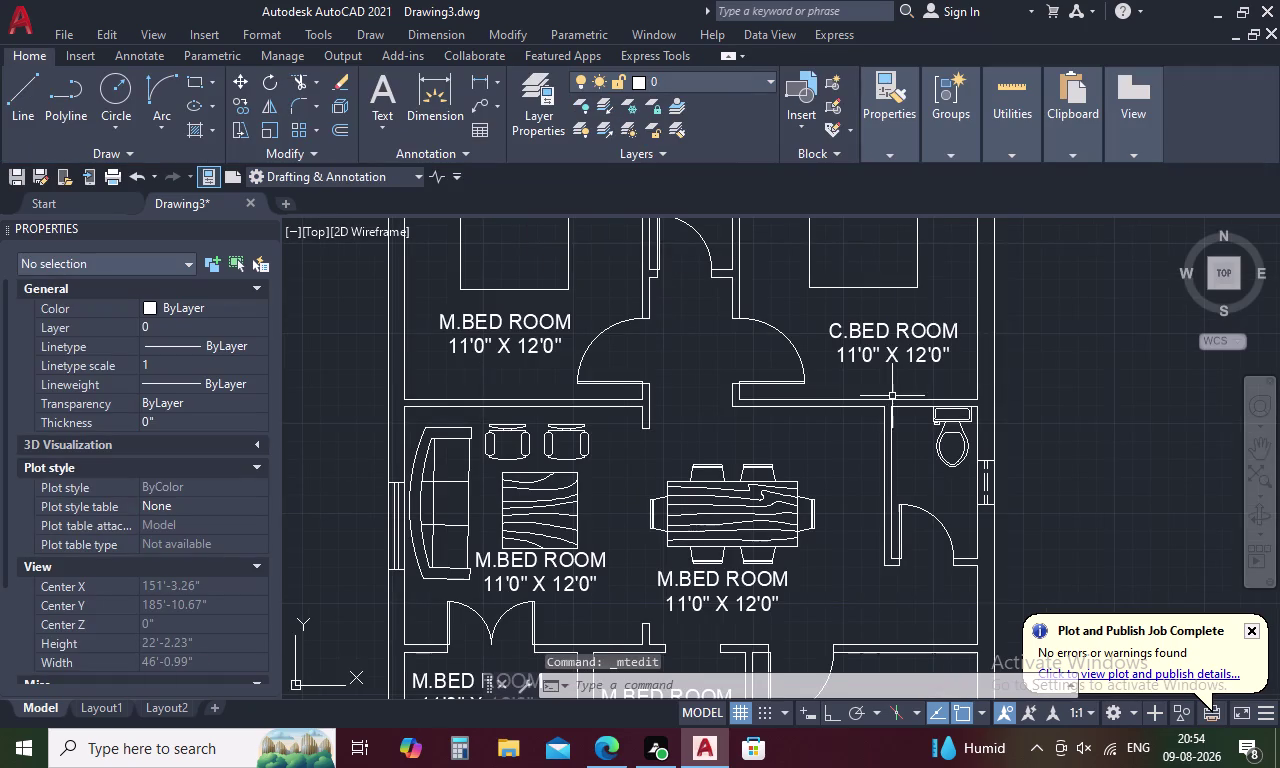
middle_drag(891, 397, 807, 252)
middle_drag(783, 453, 728, 294)
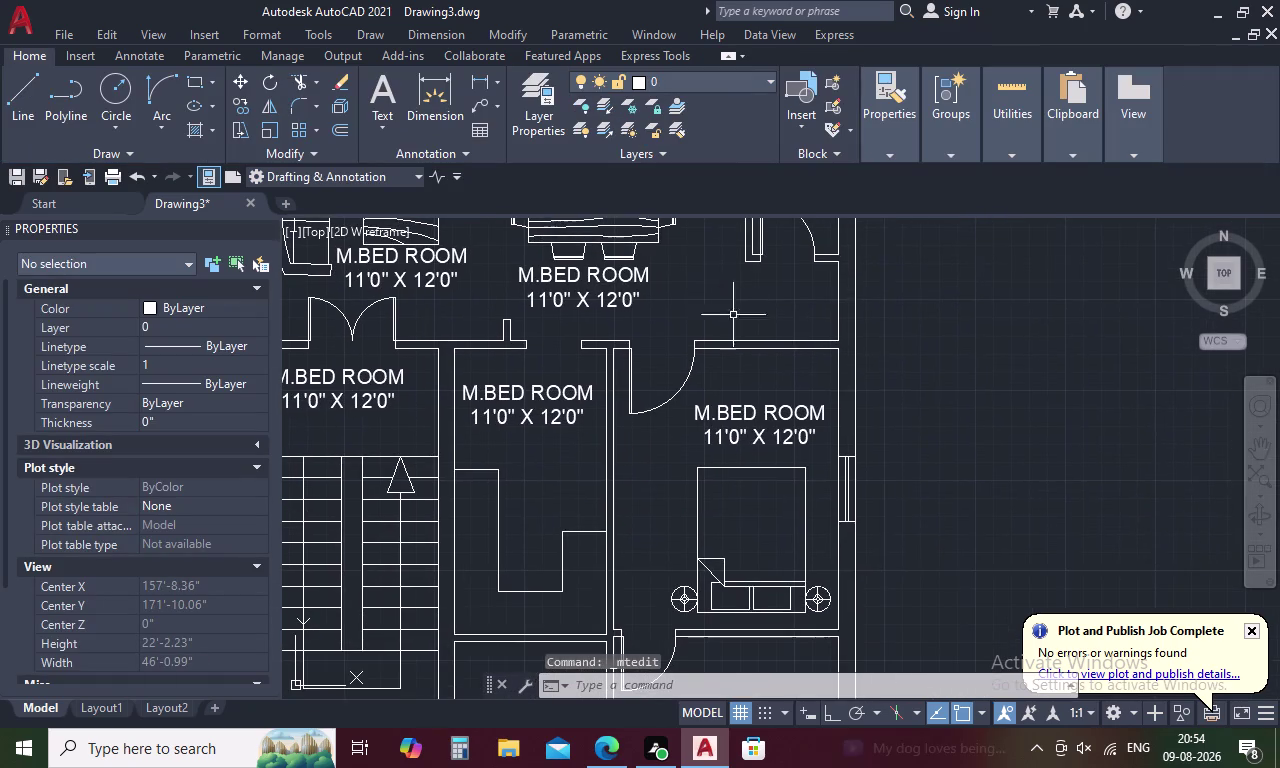
double_click(770, 417)
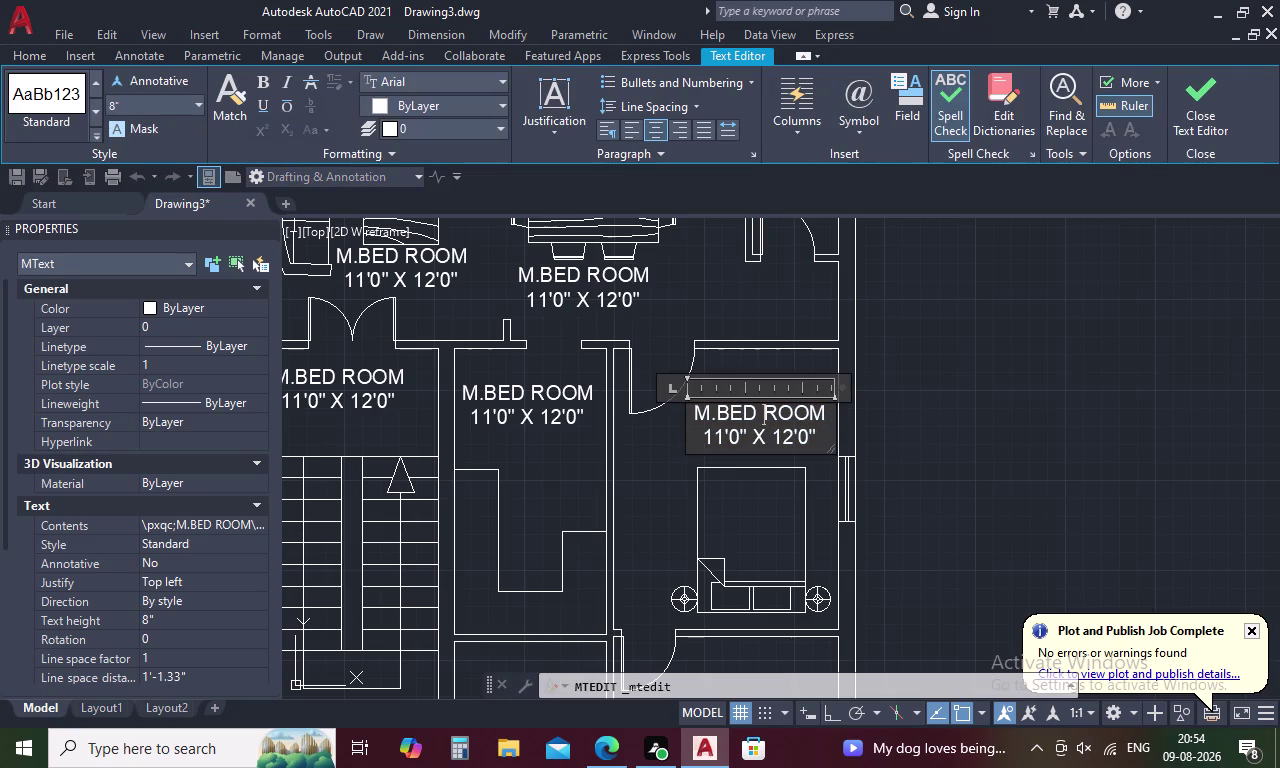
click(710, 413)
key(BackSpace)
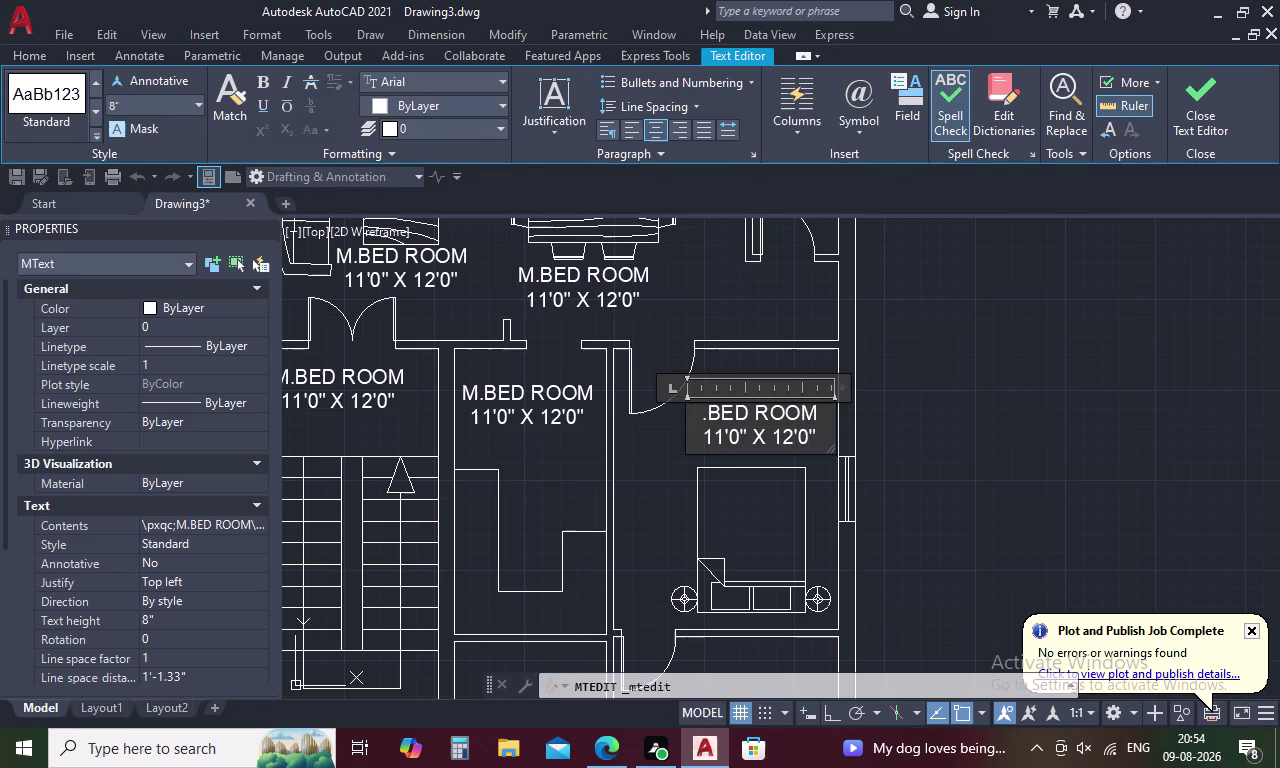
key(c)
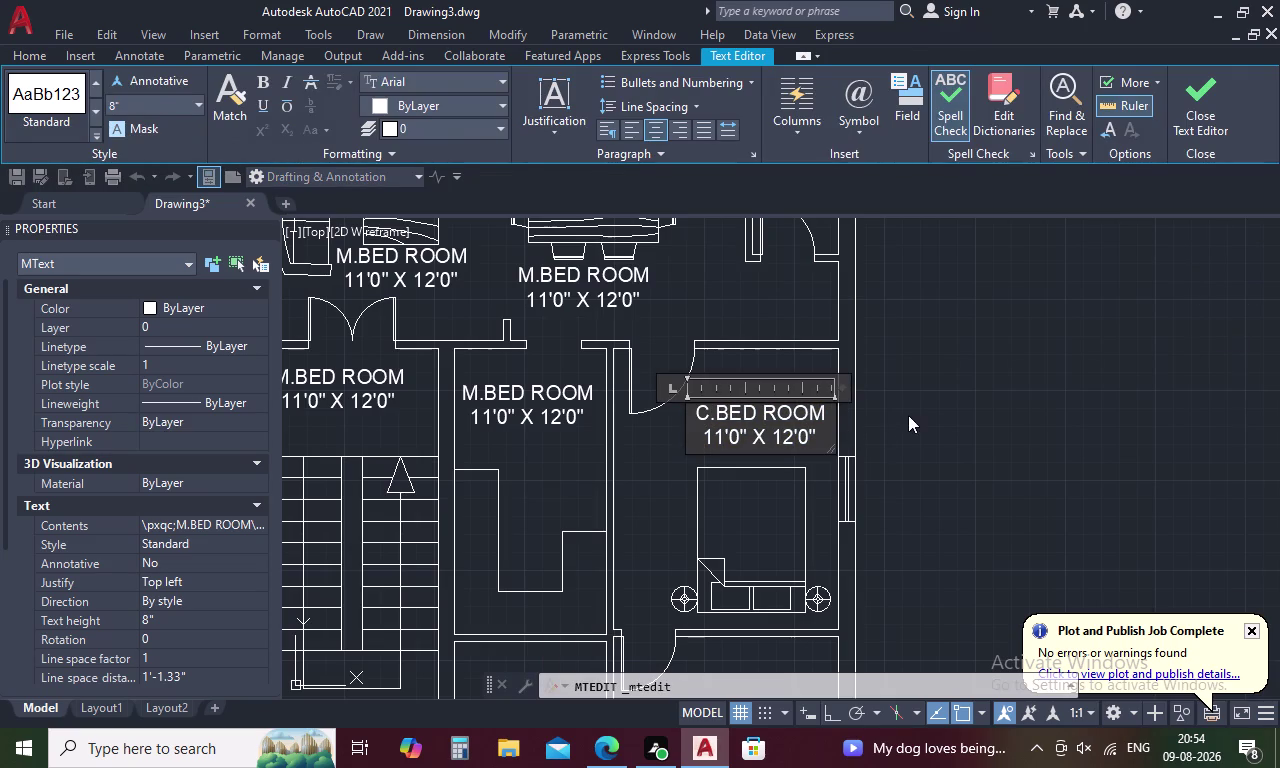
click(908, 415)
Change the C.BED ROOM label's size from 12'0" to 13'0".
scroll(down, 3)
scroll(up, 3)
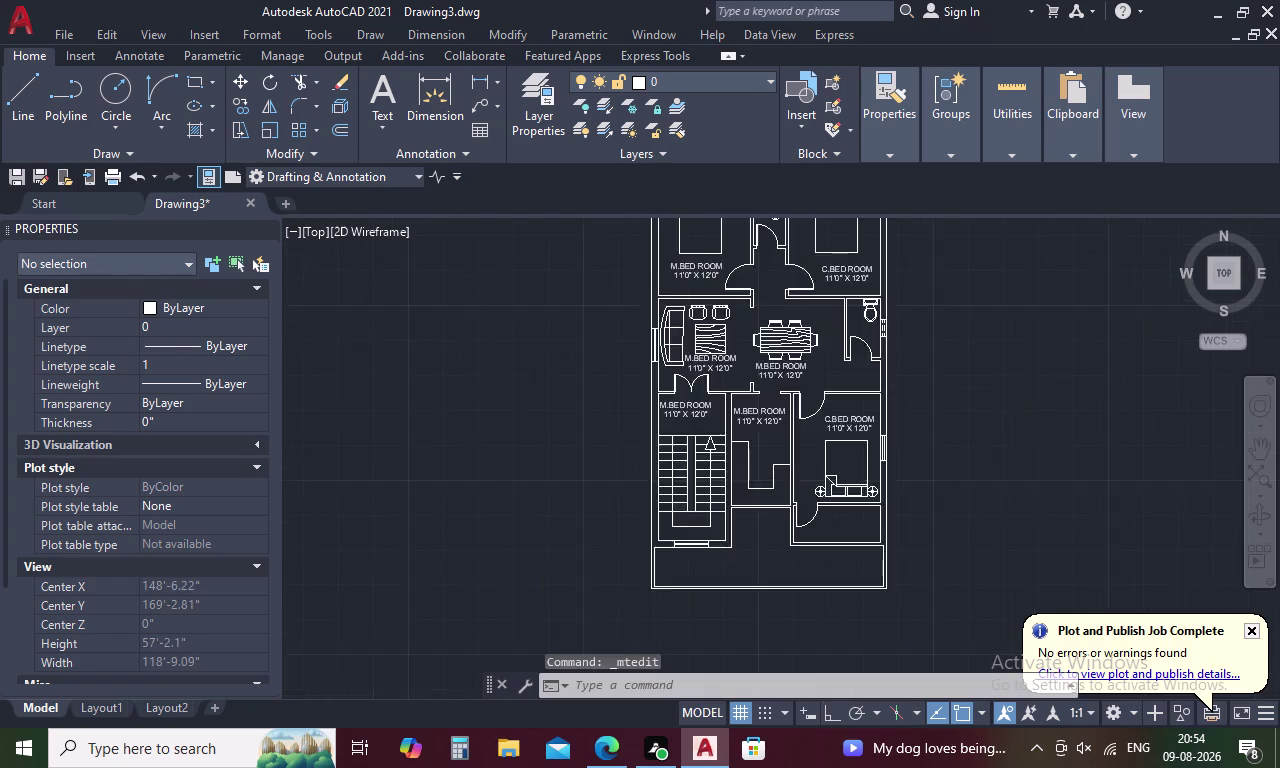
middle_drag(873, 426, 789, 422)
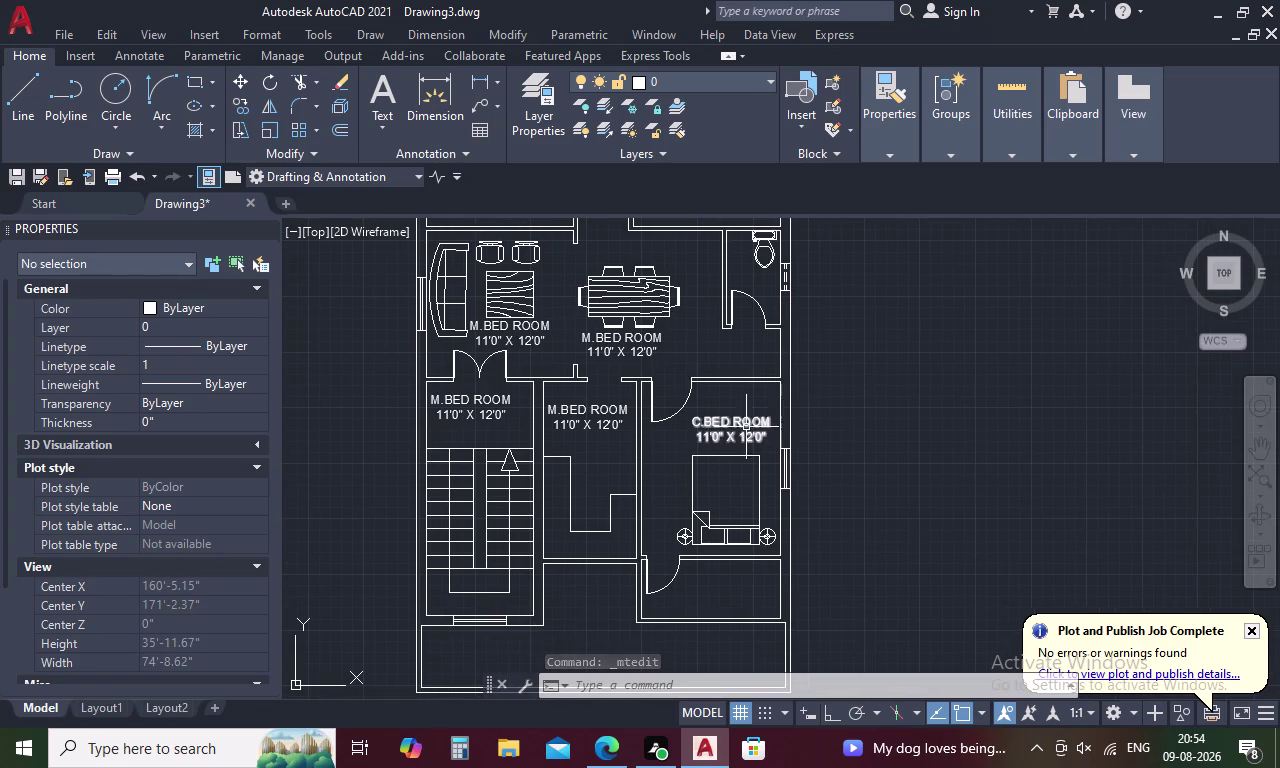
scroll(up, 3)
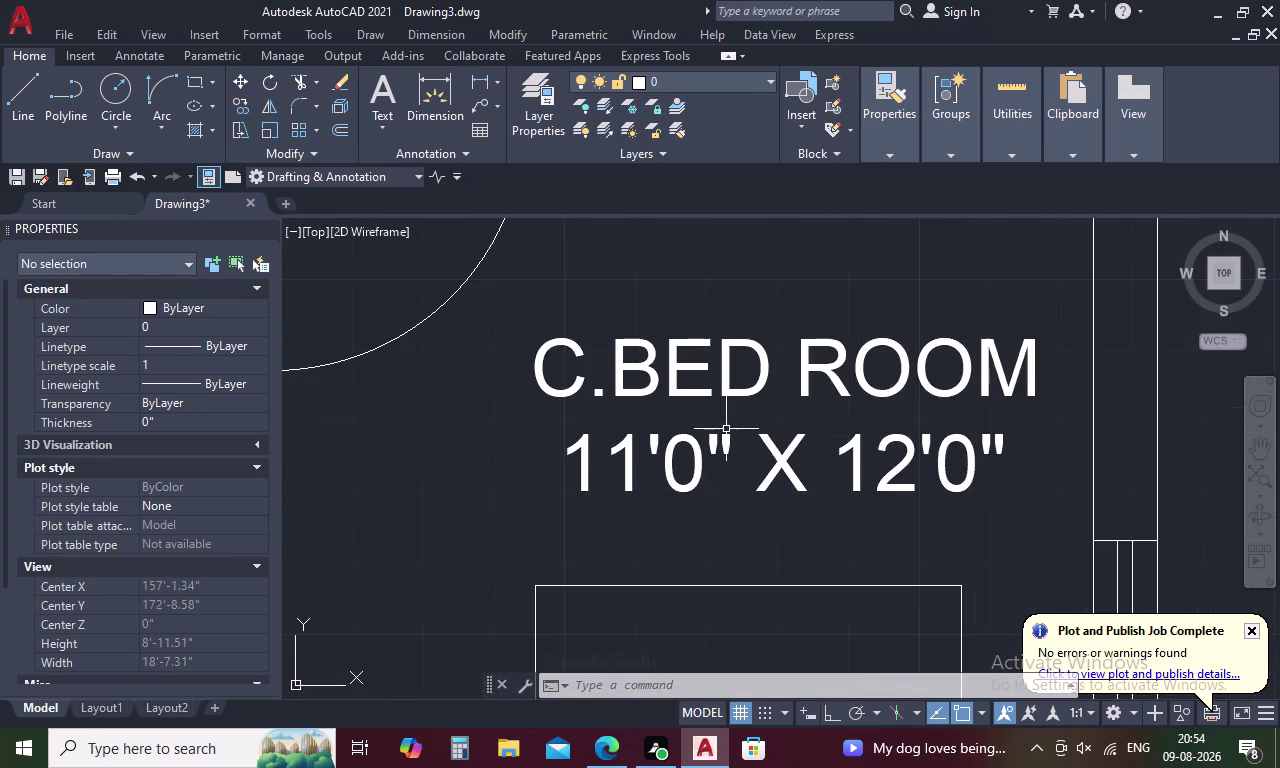
double_click(912, 451)
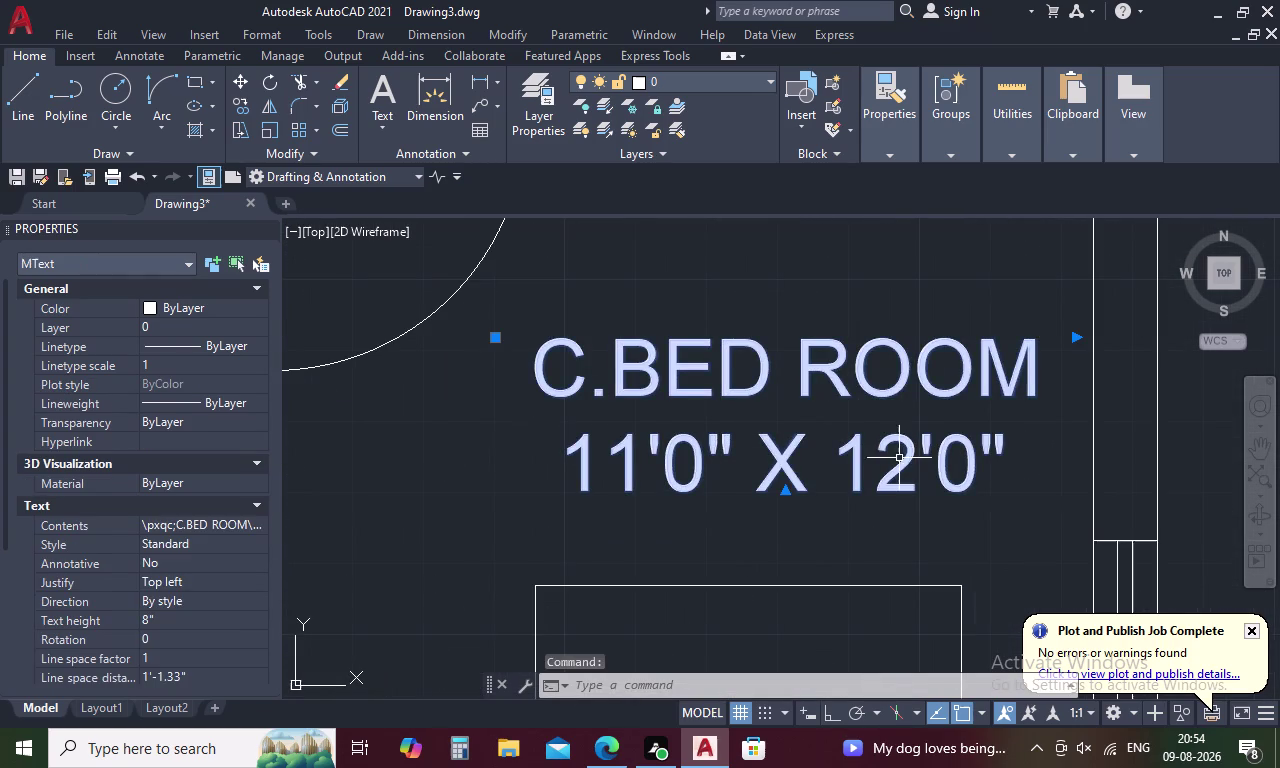
double_click(899, 444)
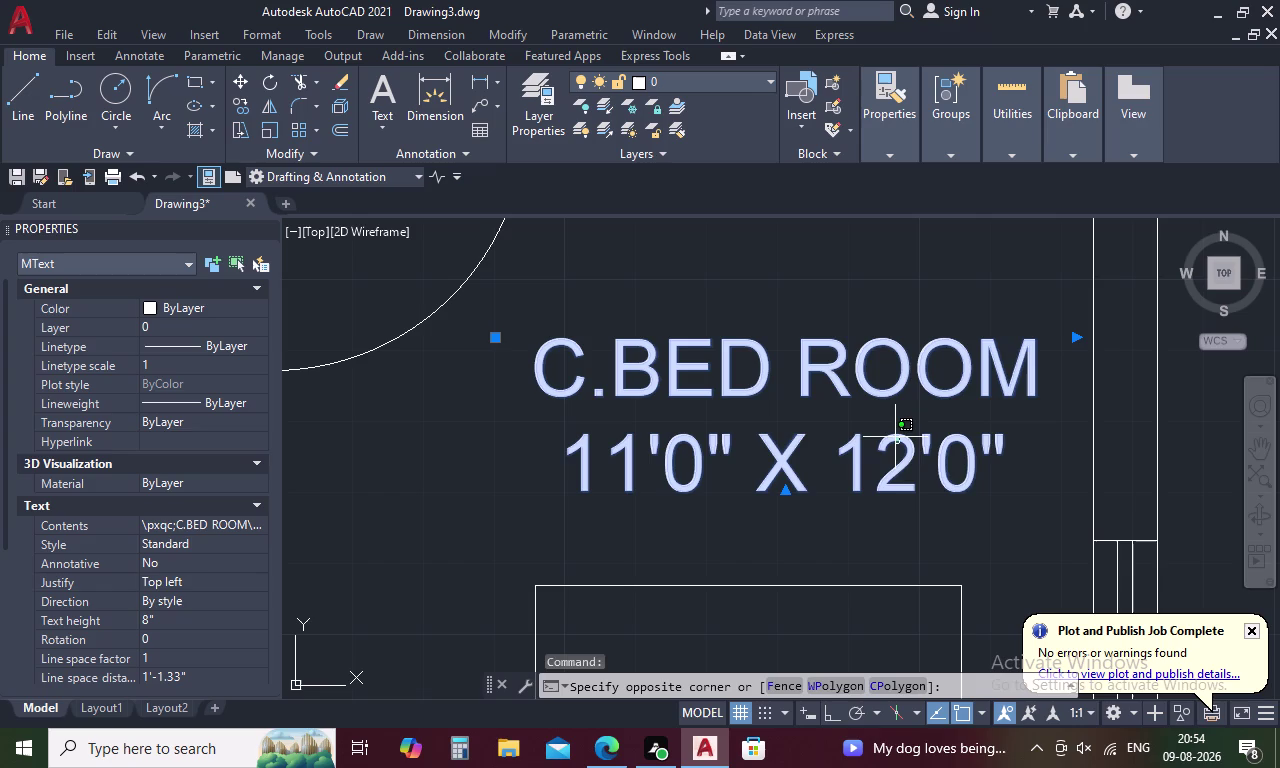
key(Escape)
key(Escape)
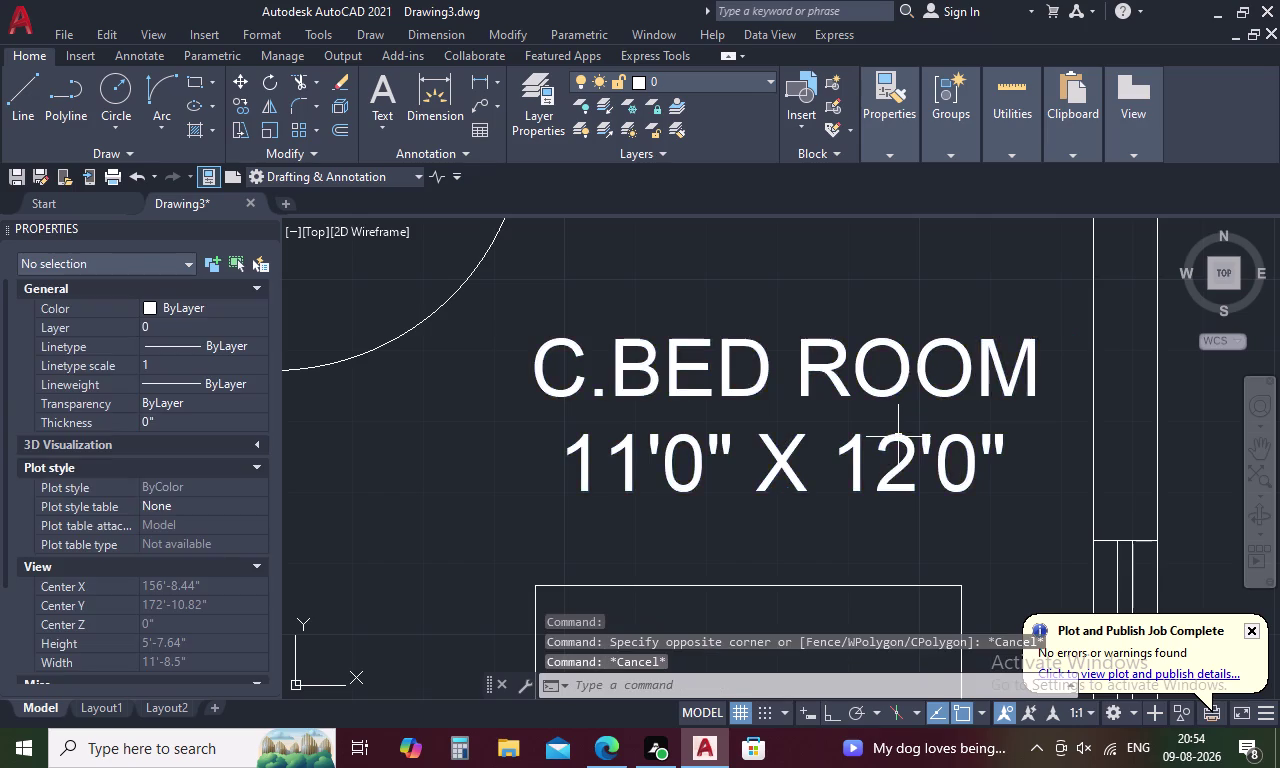
double_click(858, 442)
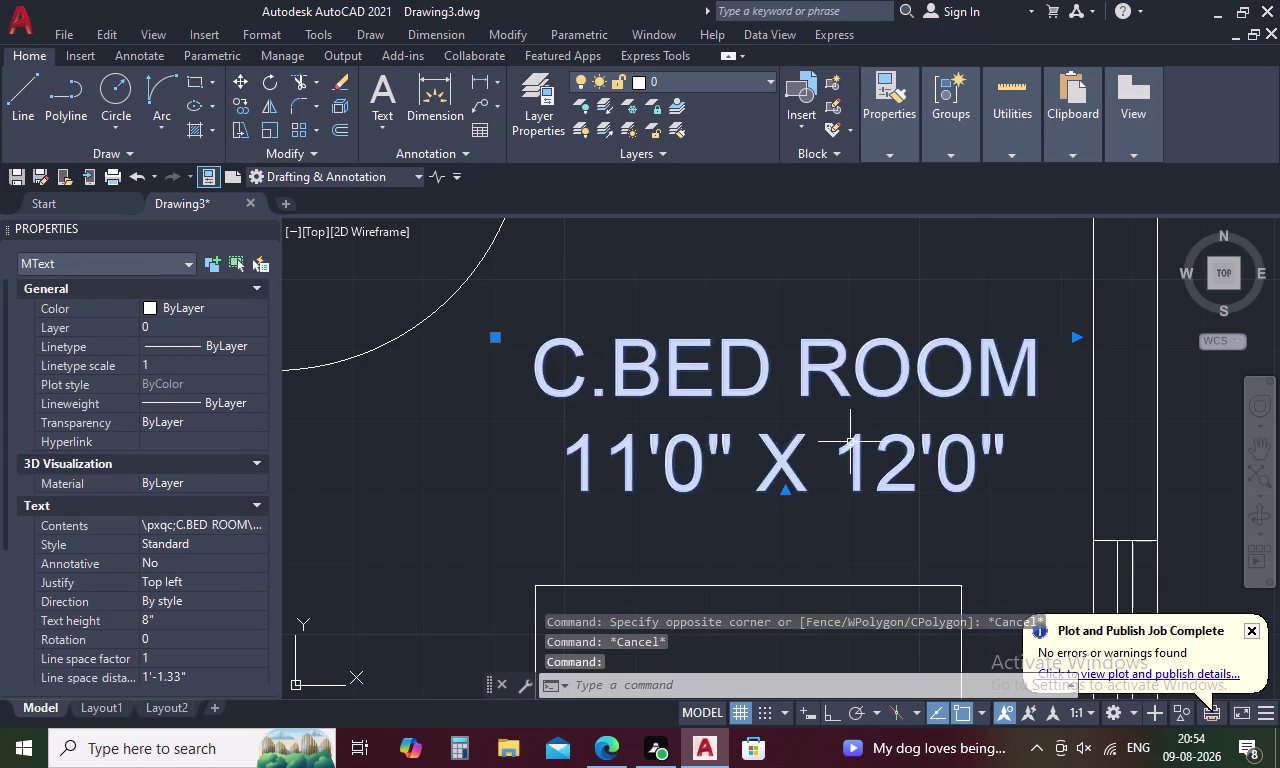
double_click(850, 442)
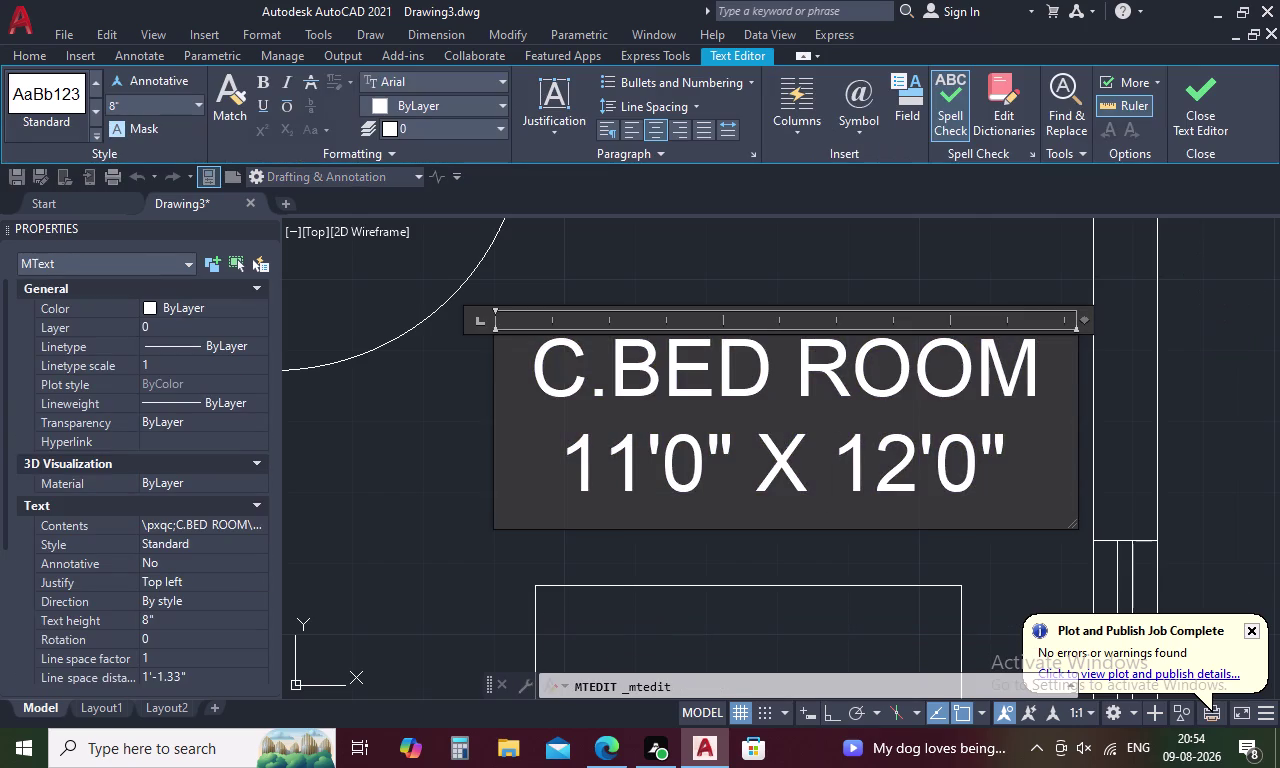
click(920, 455)
key(BackSpace)
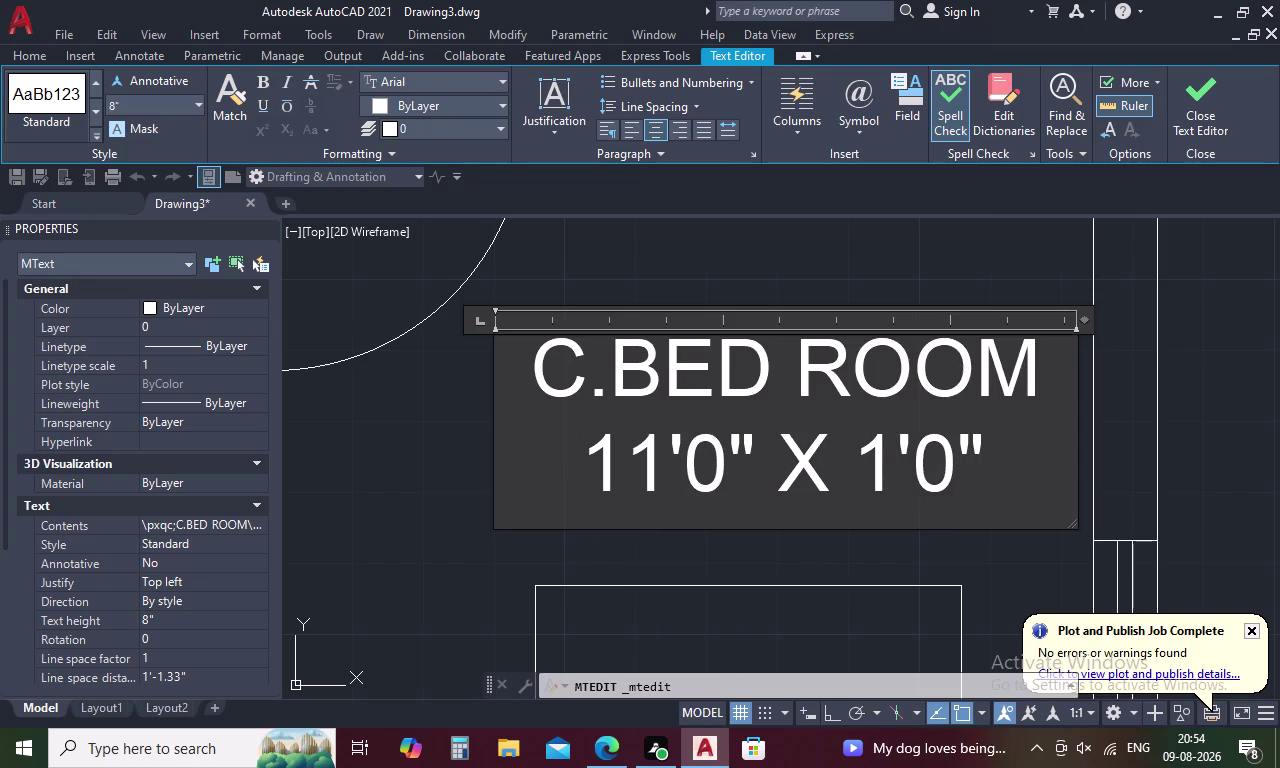
key(3)
click(1203, 353)
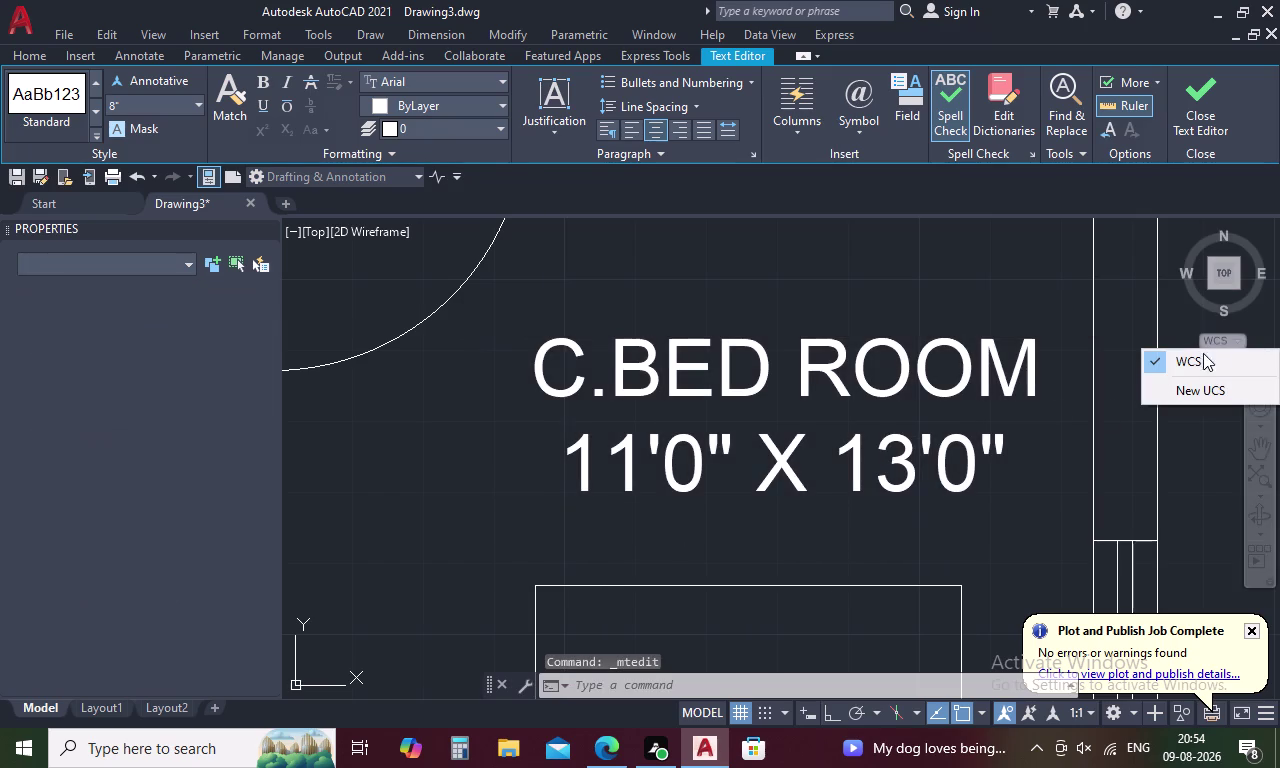
Zoom out across the plan to review the updated labels.
scroll(down, 3)
scroll(down, 3)
scroll(down, 3)
scroll(down, 3)
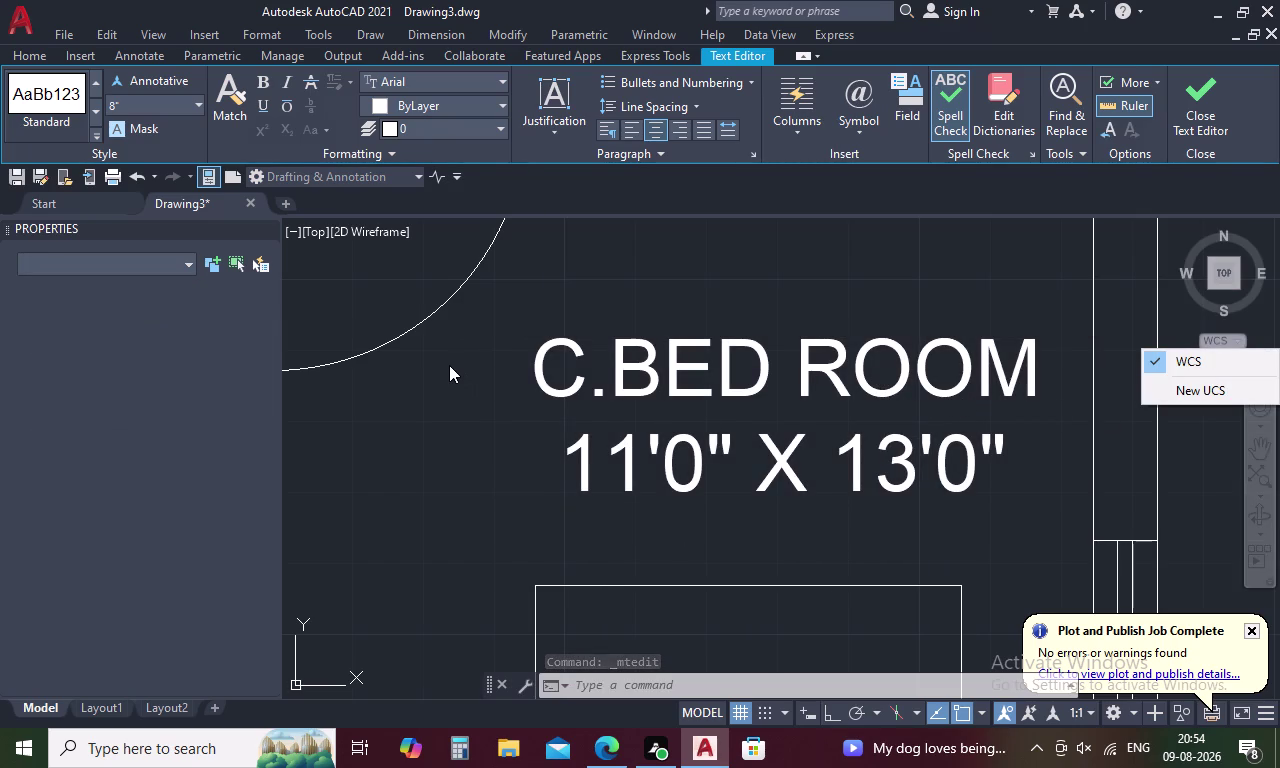
scroll(down, 3)
scroll(down, 3)
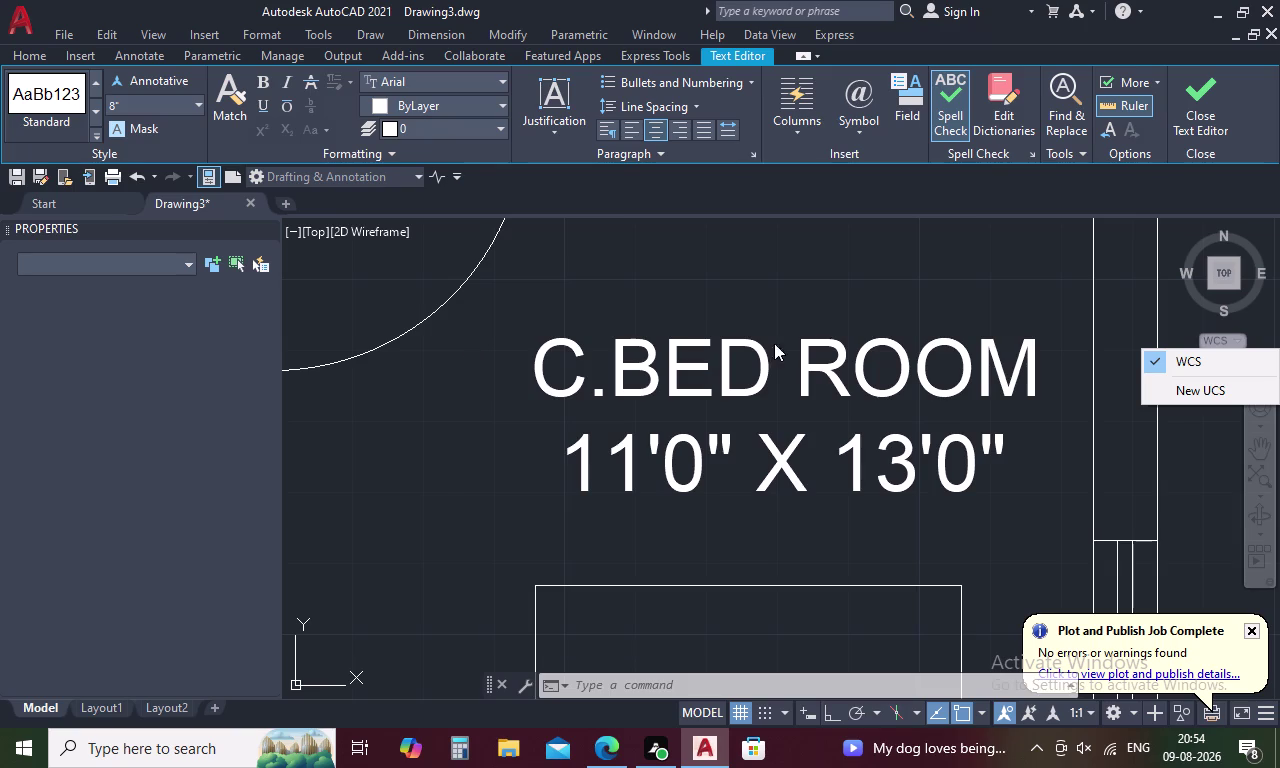
scroll(down, 3)
click(1186, 360)
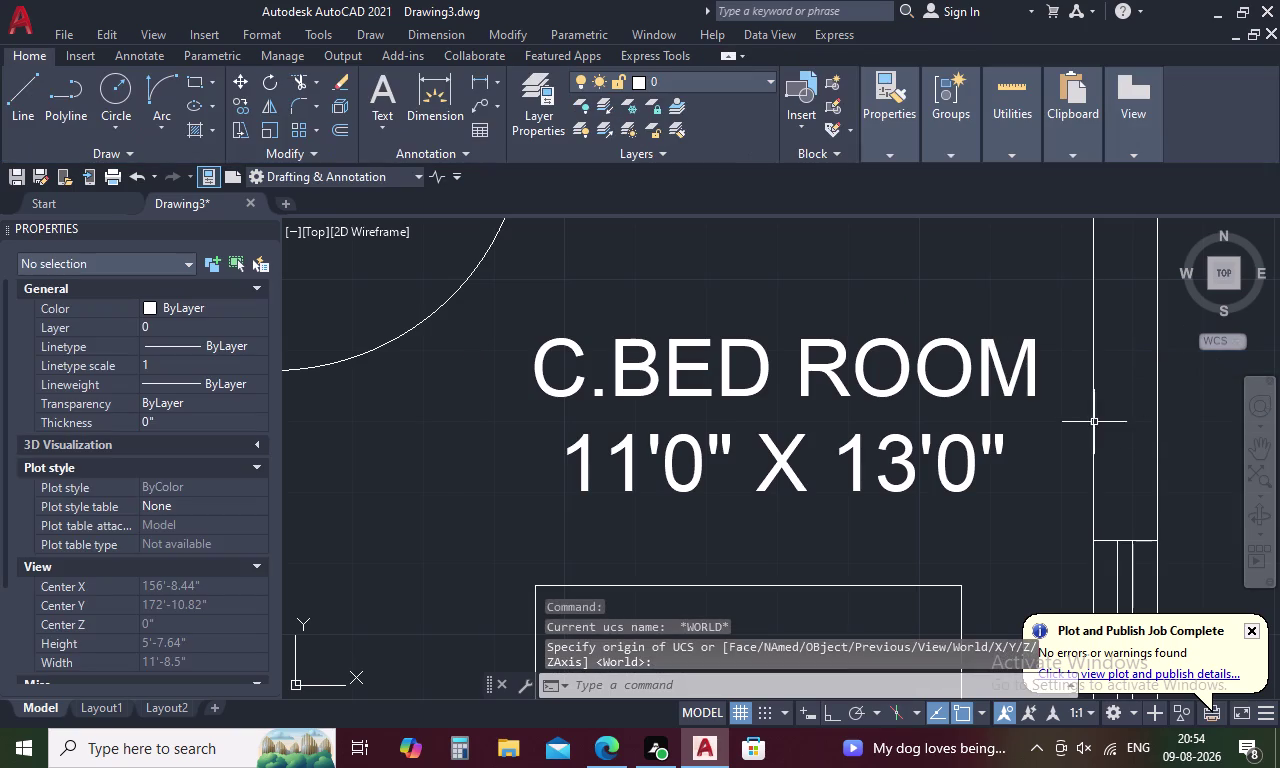
scroll(down, 3)
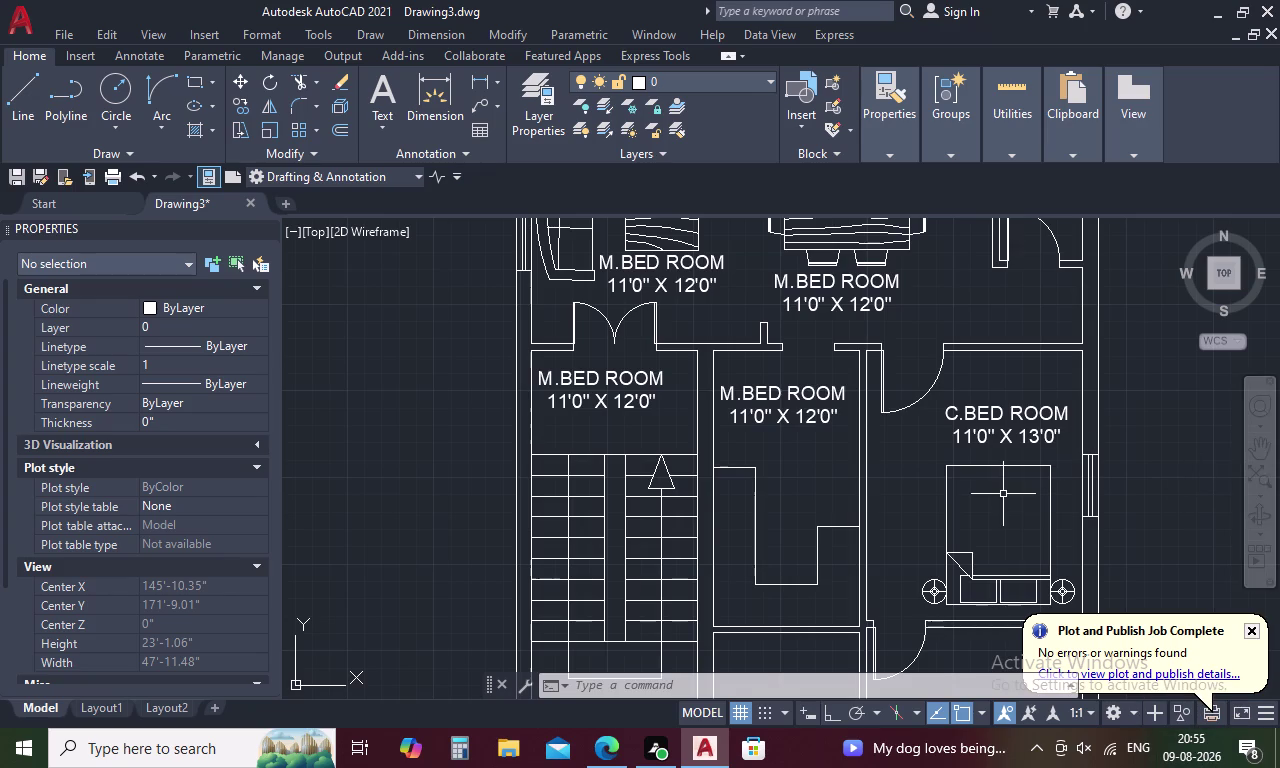
Copy the C.BED ROOM label with Ctrl+C and paste it into the small room below.
scroll(down, 3)
middle_drag(1006, 500, 1010, 425)
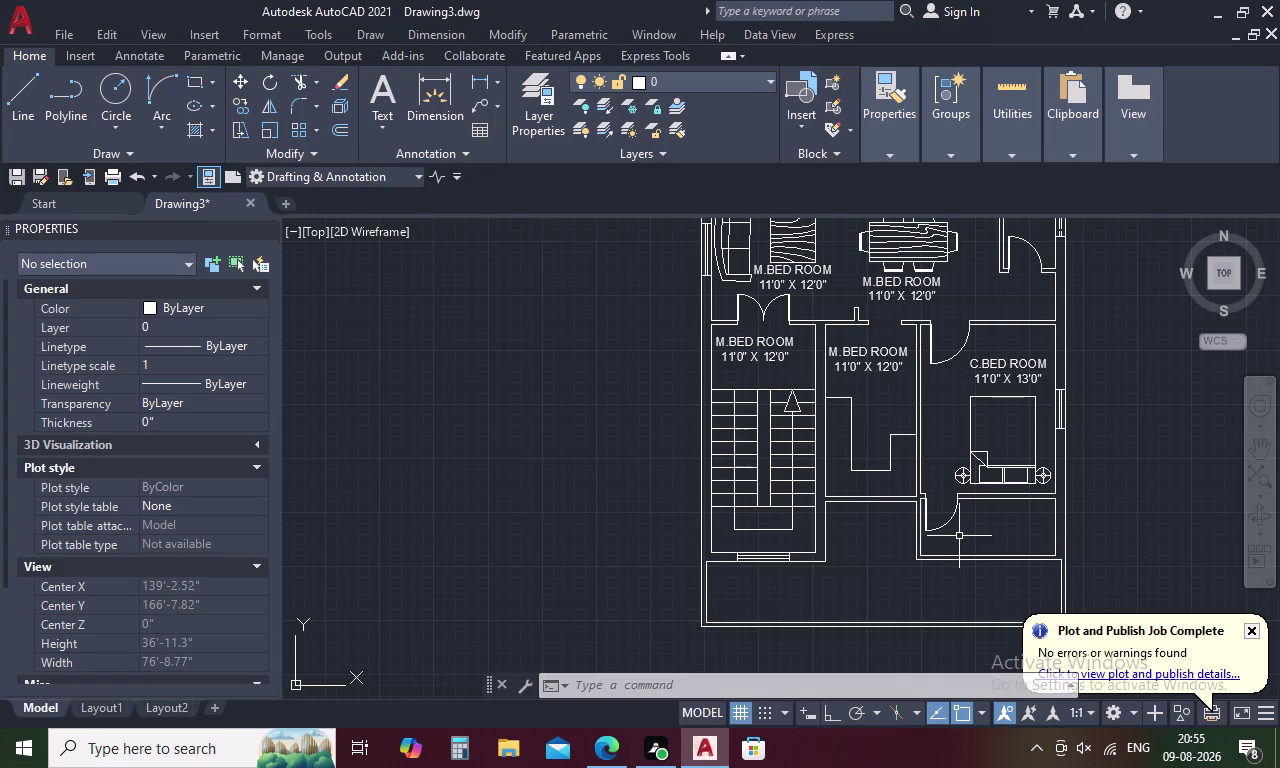
key(ctrl+v)
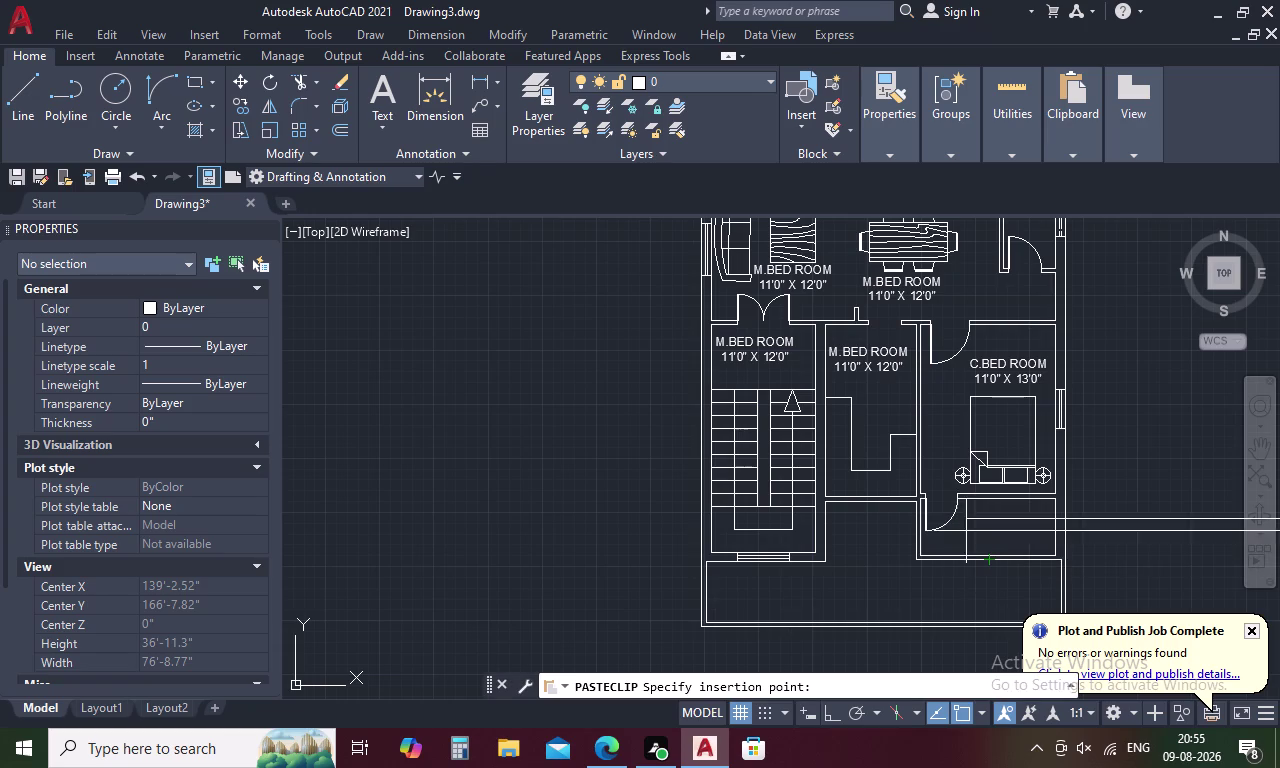
key(Escape)
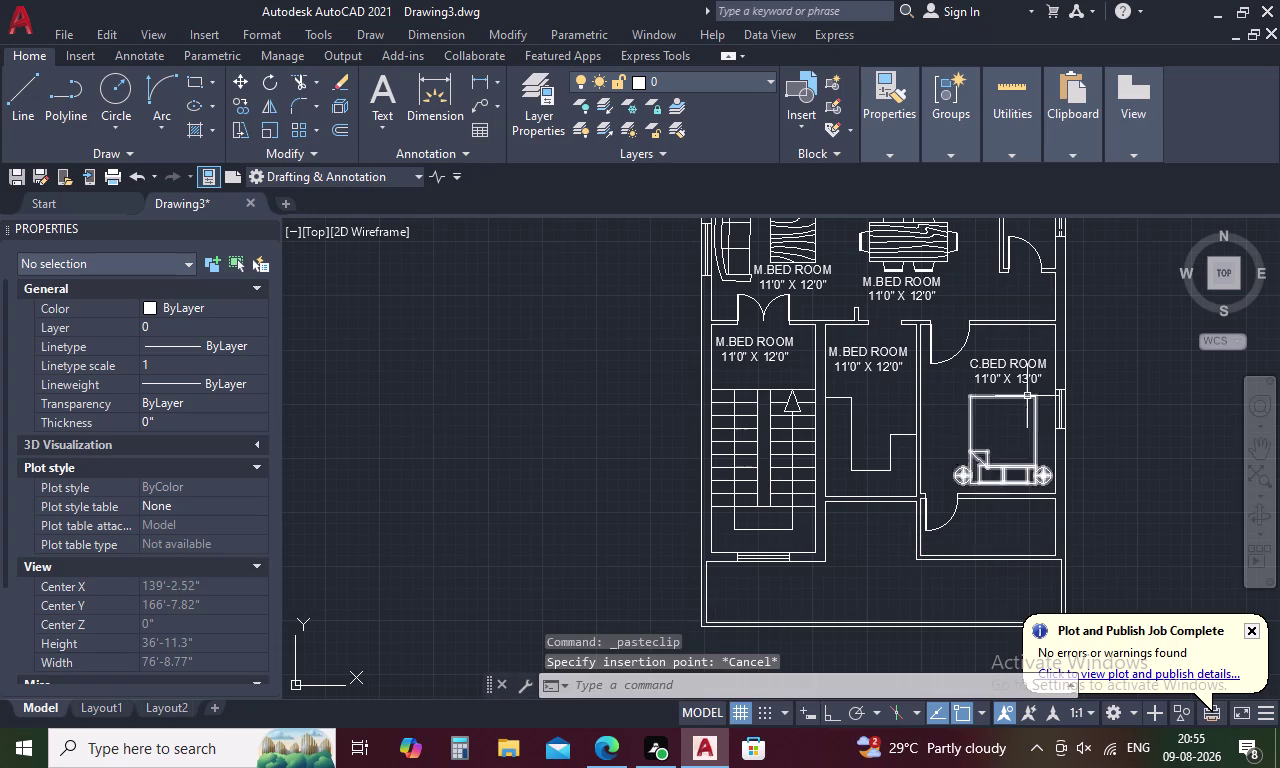
click(1023, 370)
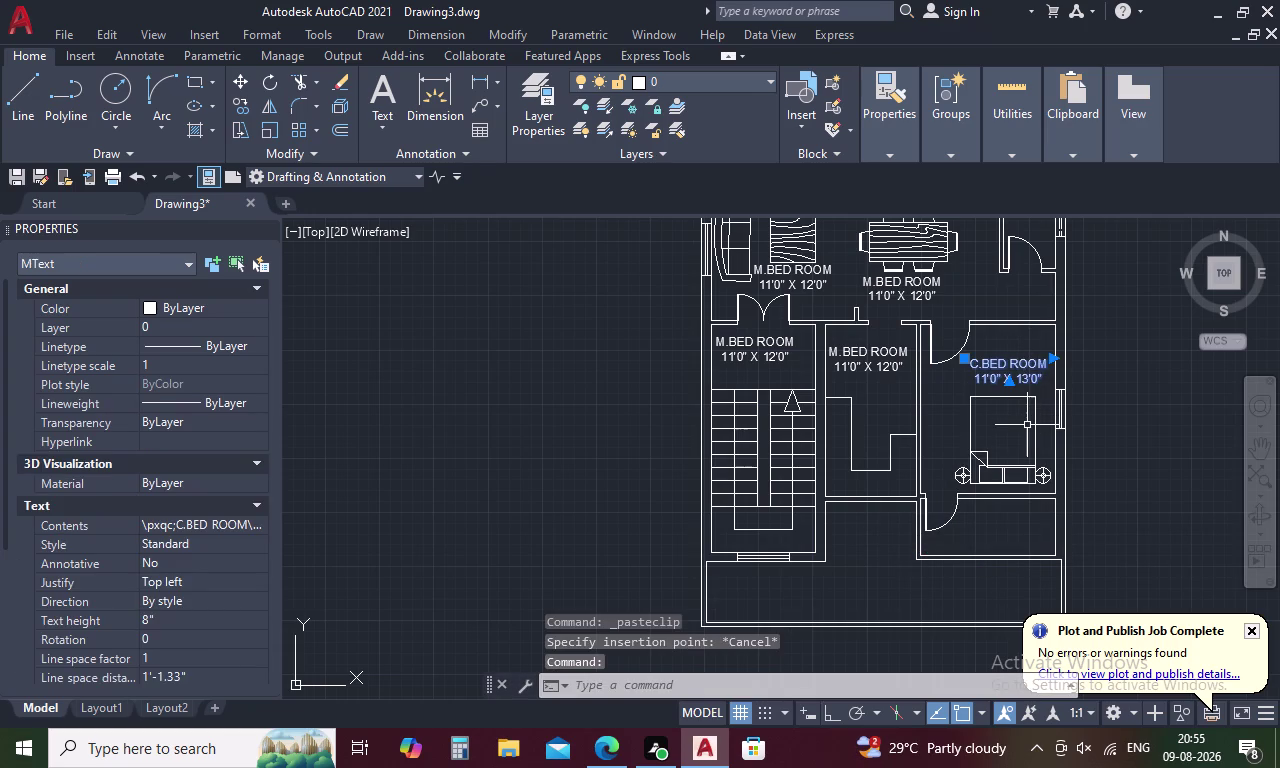
key(ctrl+c)
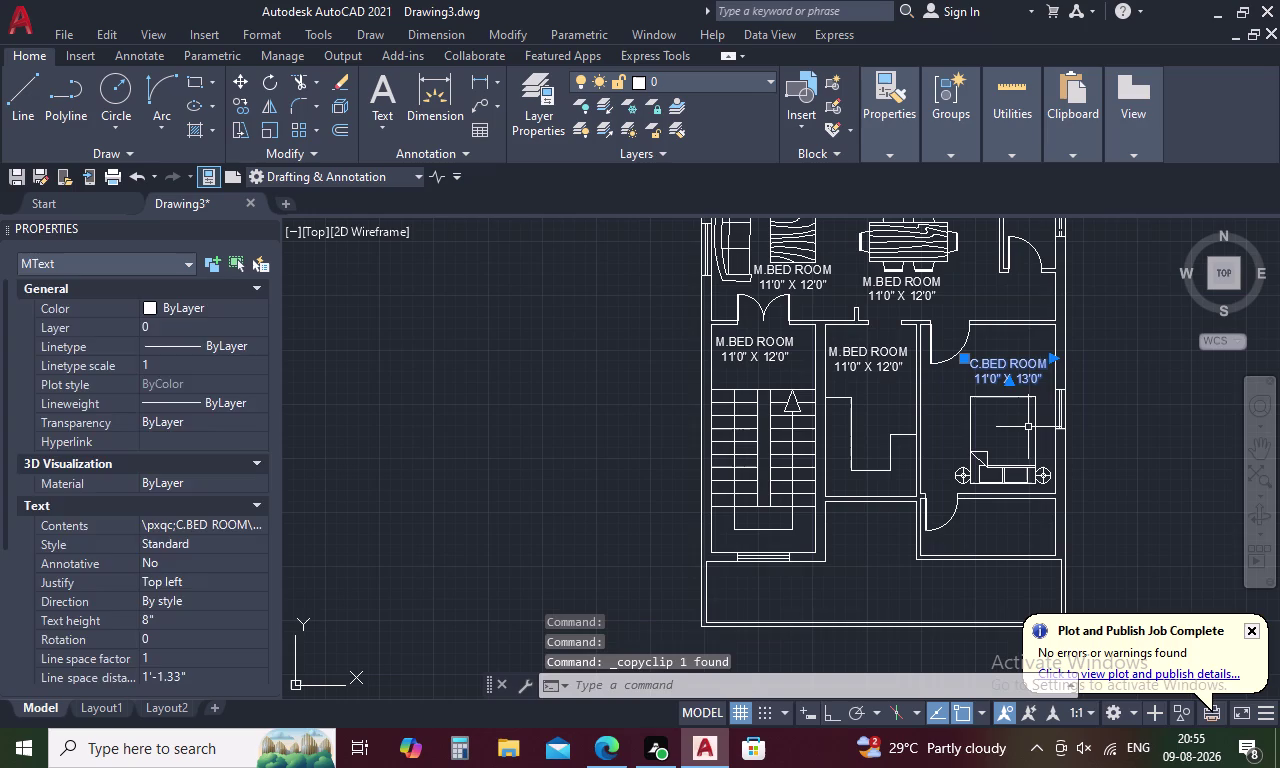
key(Escape)
key(ctrl+v)
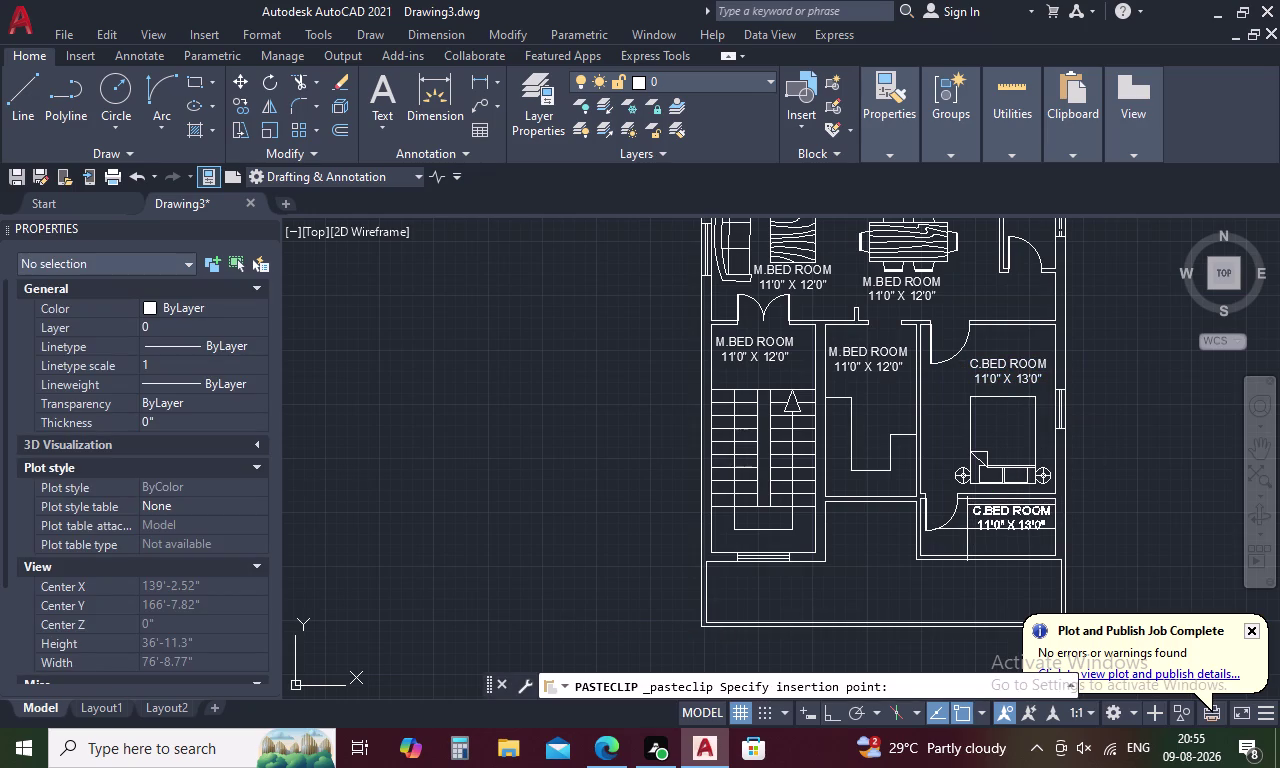
click(958, 540)
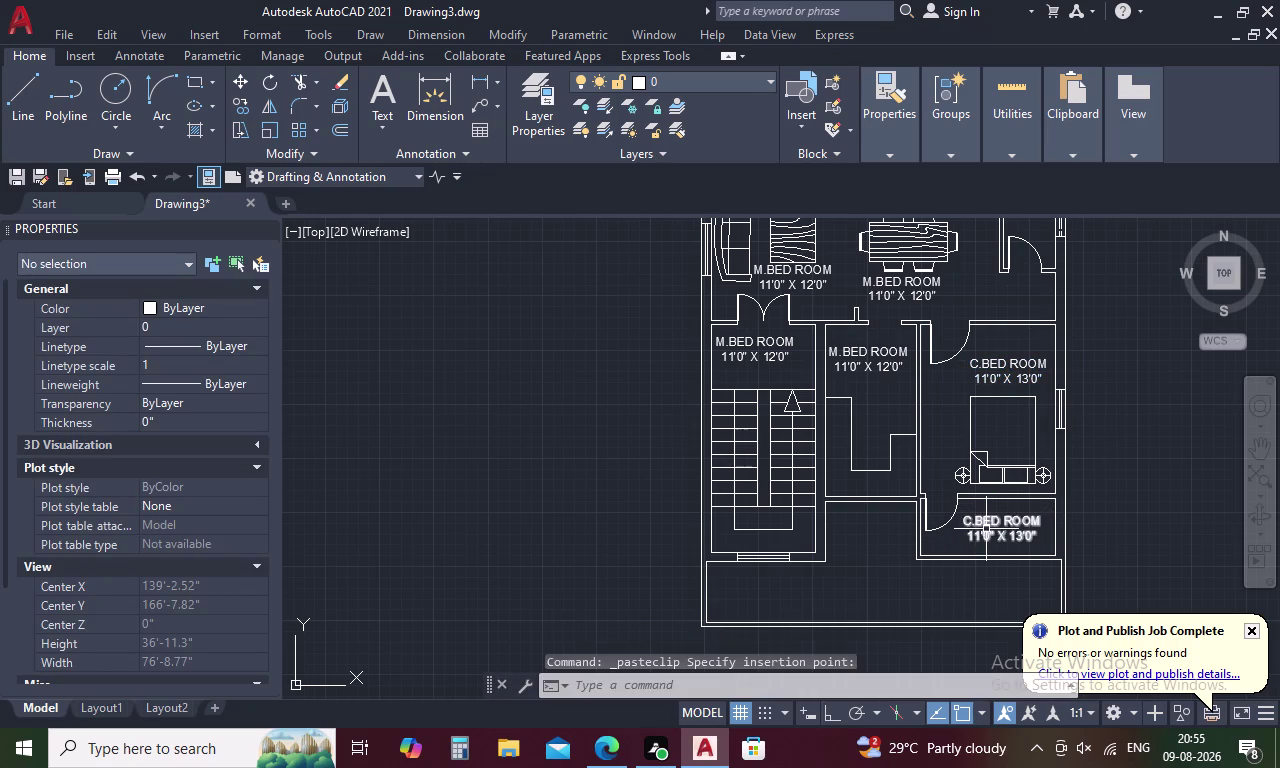
Replace the pasted label's room name with VERANDAH.
double_click(987, 522)
click(1037, 530)
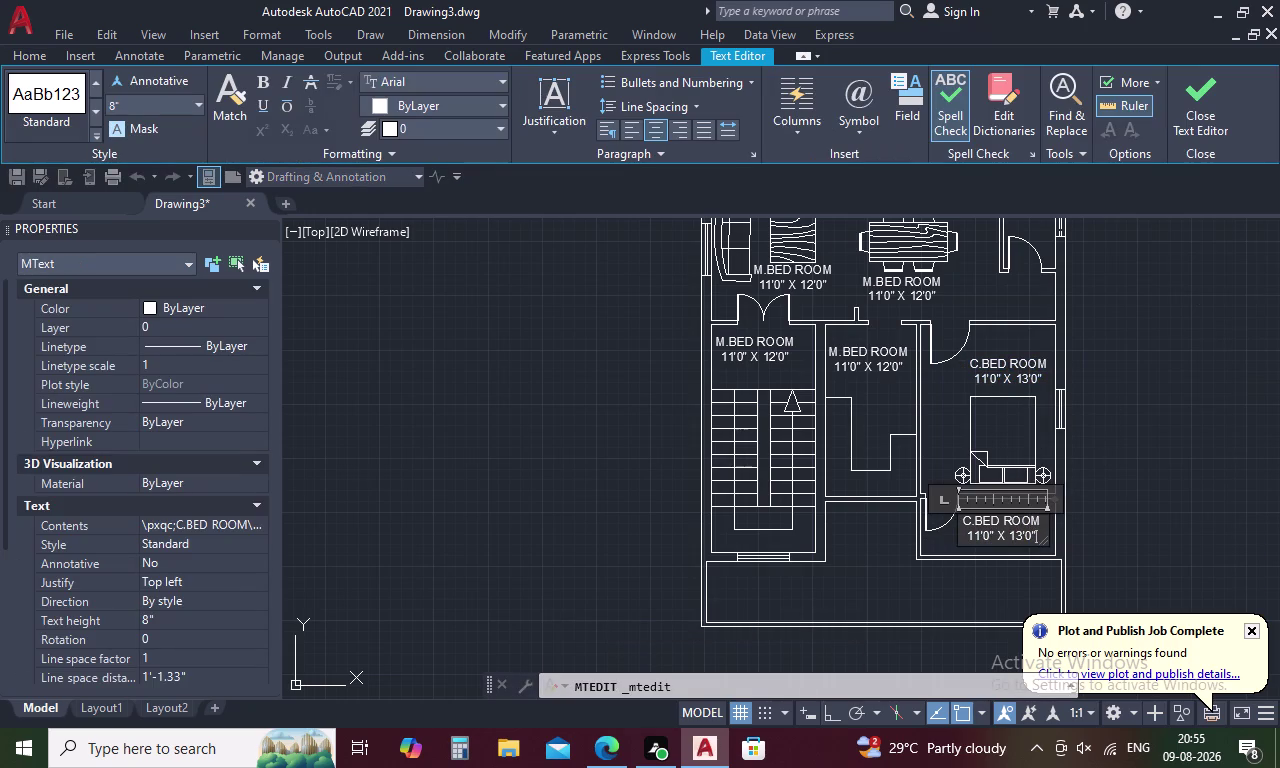
key(BackSpace)
key(BackSpace)
key(BackSpace)
key(BackSpace)
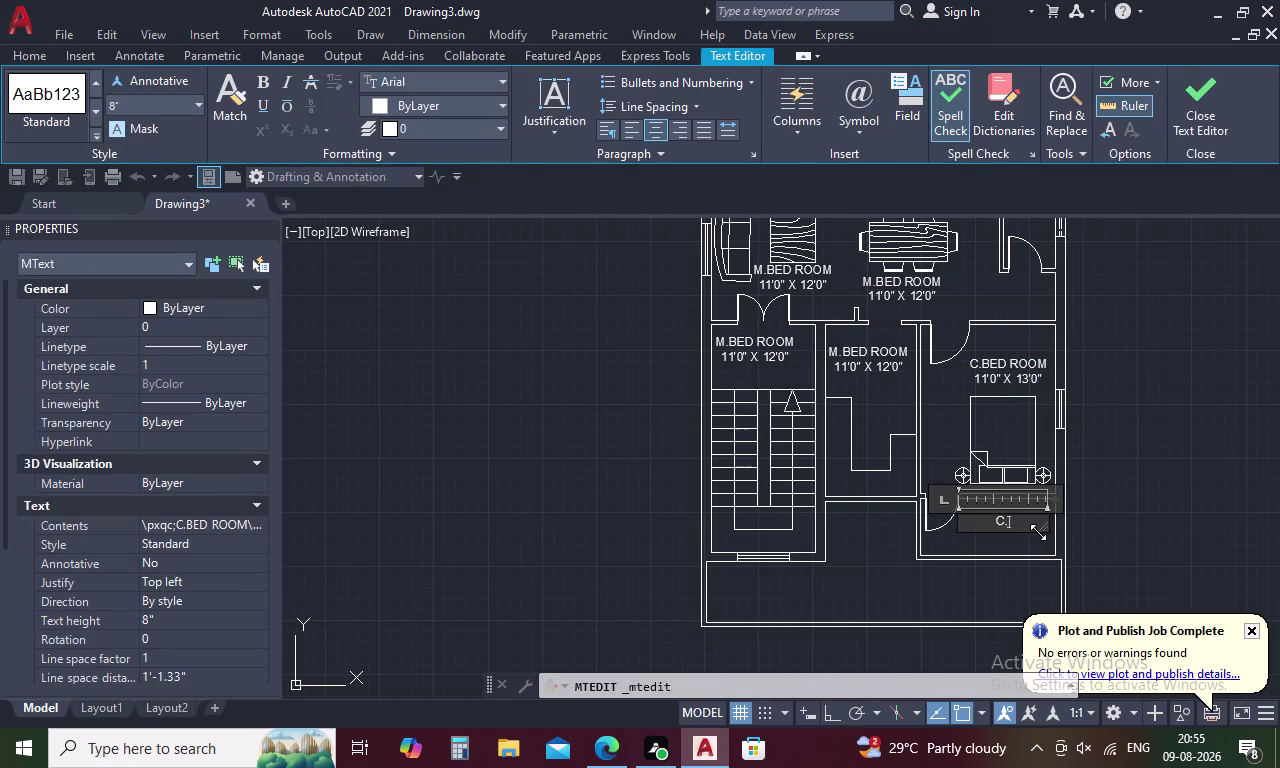
key(BackSpace)
key(BackSpace)
key(v)
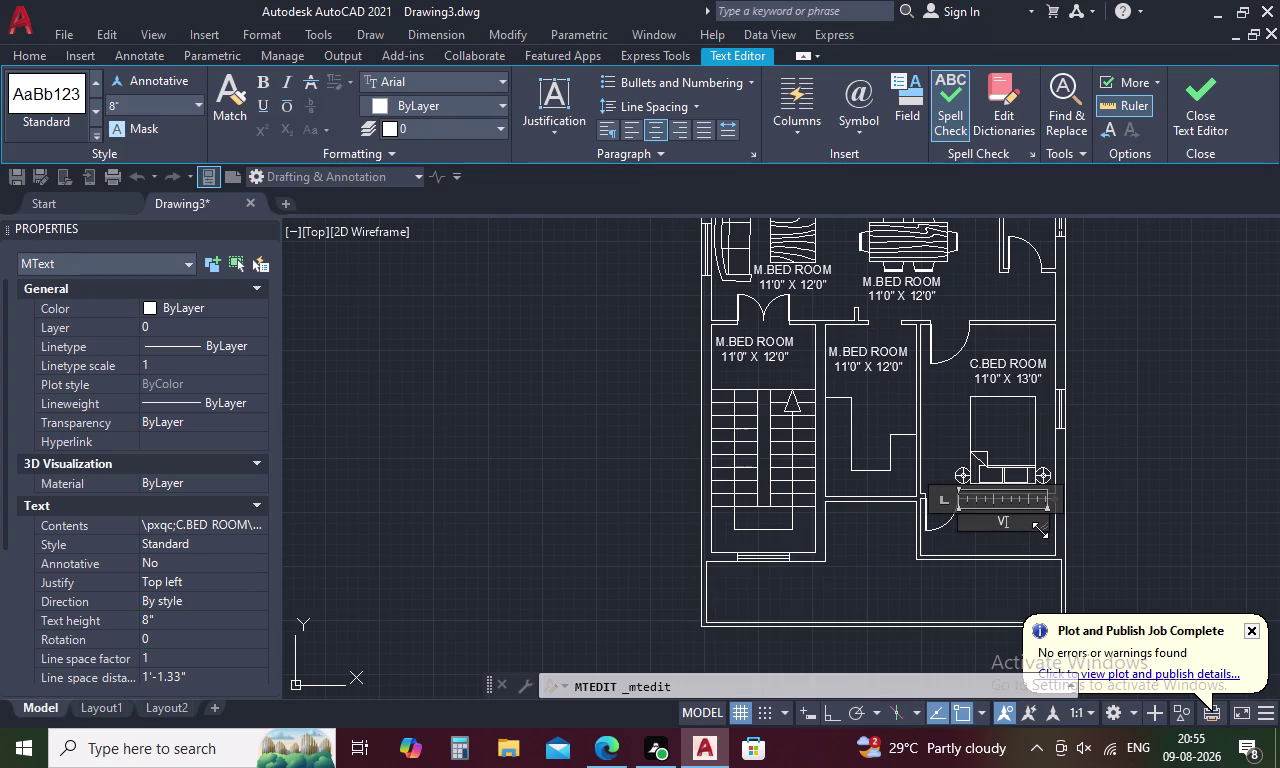
key(e)
key(r)
key(a)
key(n)
text(DAH)
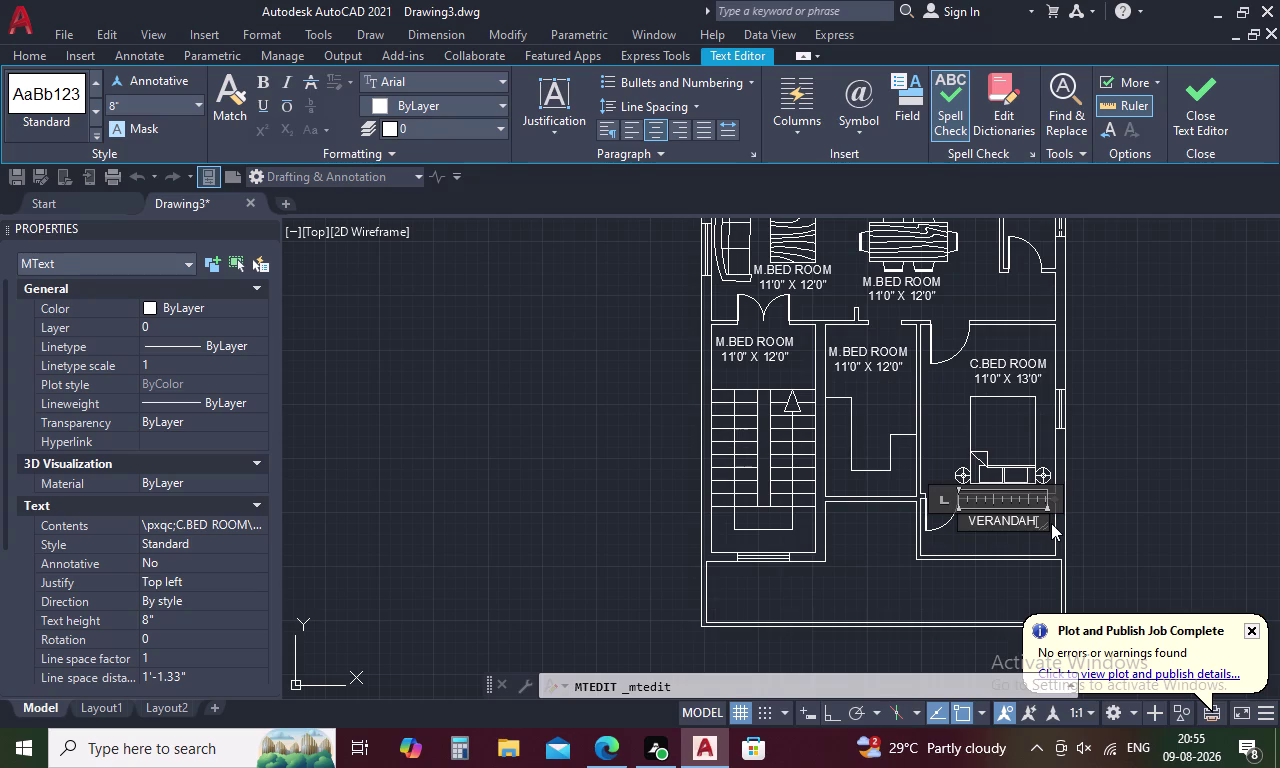
Set the label's second line to 11'0" X 4'4.6" and close the editor.
key(Return)
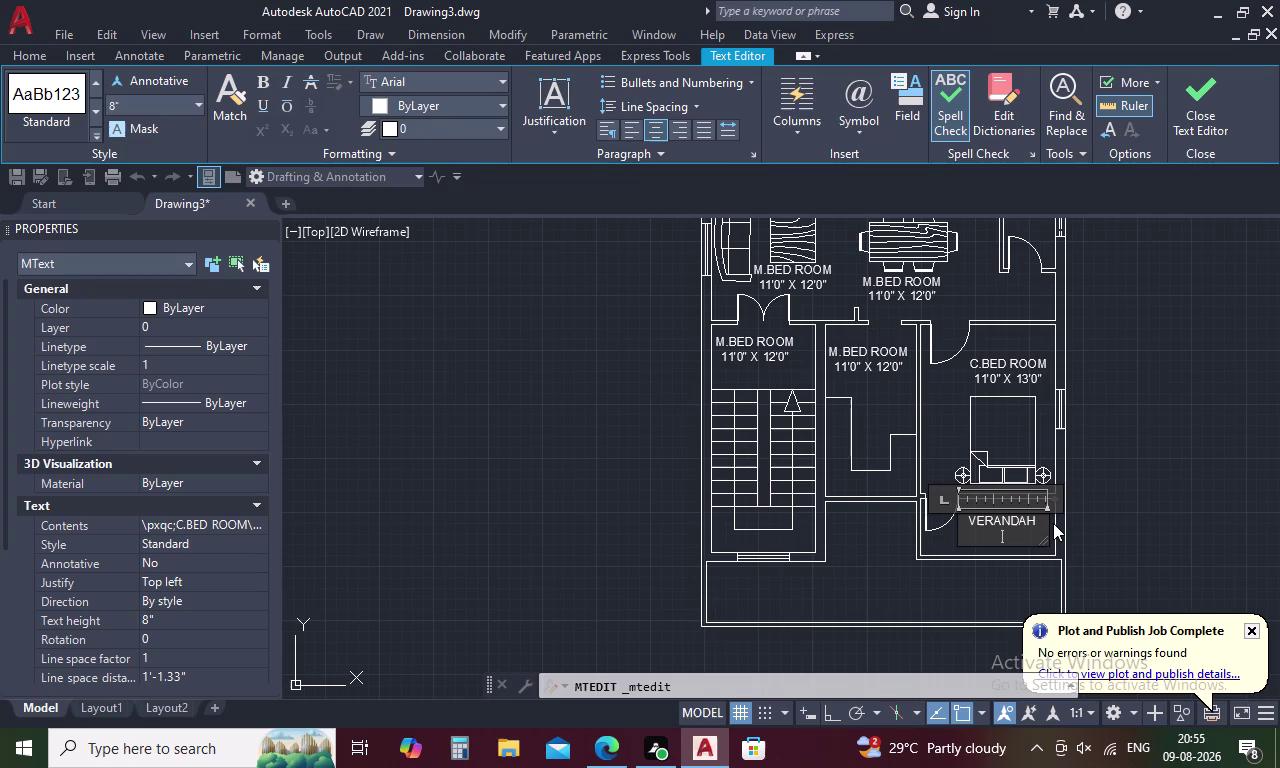
key(1)
key(1)
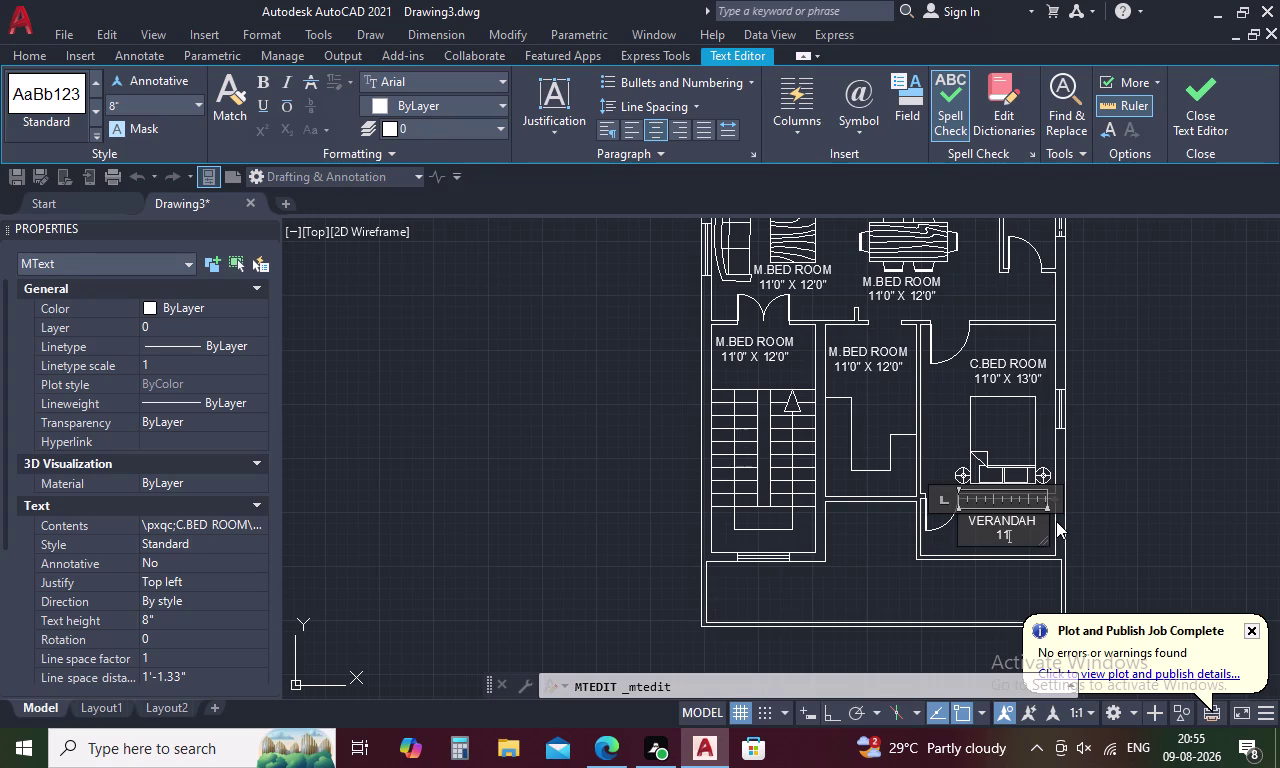
key(apostrophe)
key(0)
key(shift+quotedbl)
key(space)
text(X)
key(space)
key(1)
key(BackSpace)
text(4')
text(4)
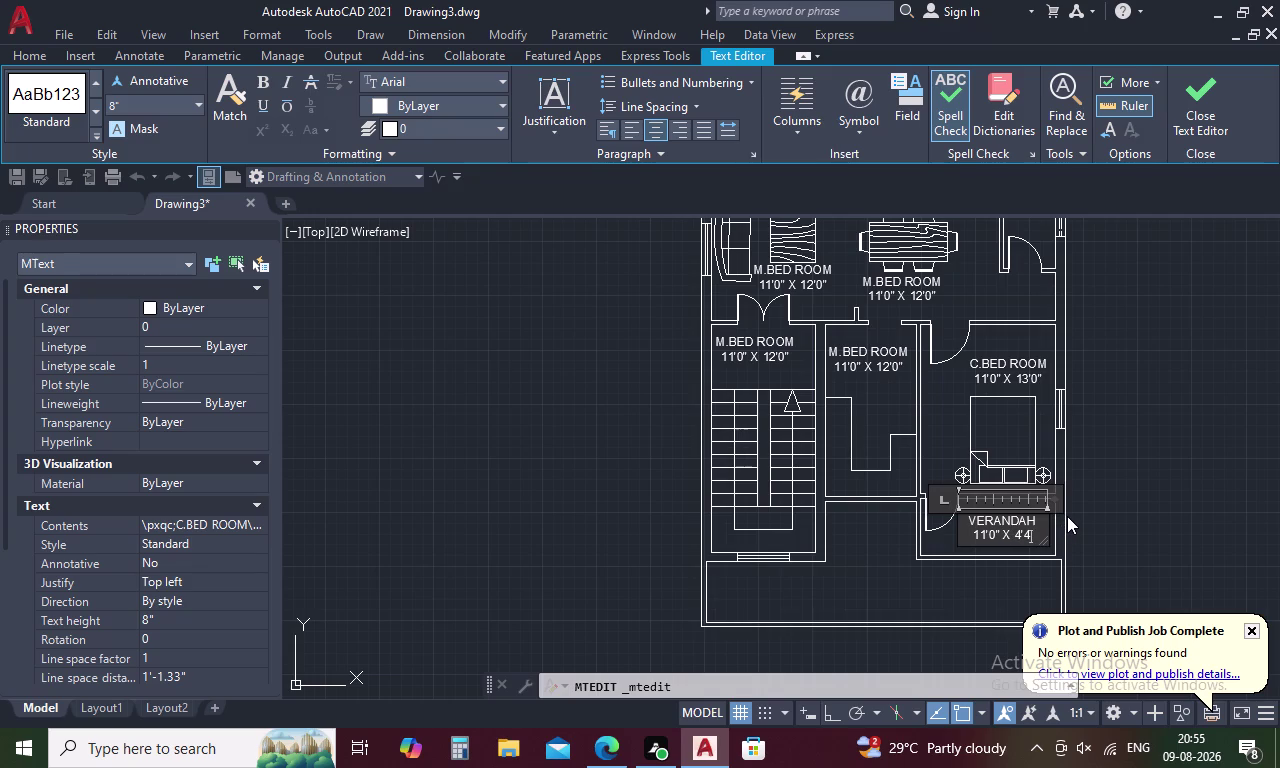
text(.)
key(6)
key(shift+quotedbl)
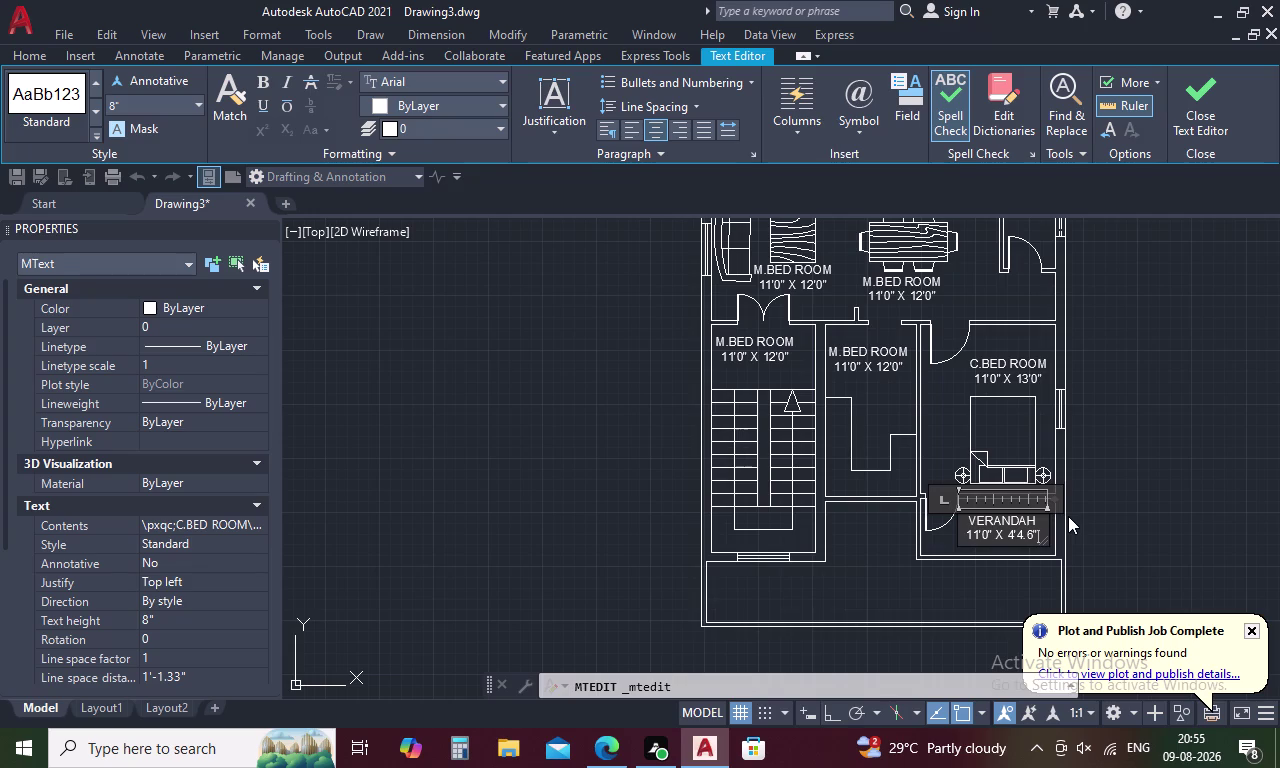
click(1068, 516)
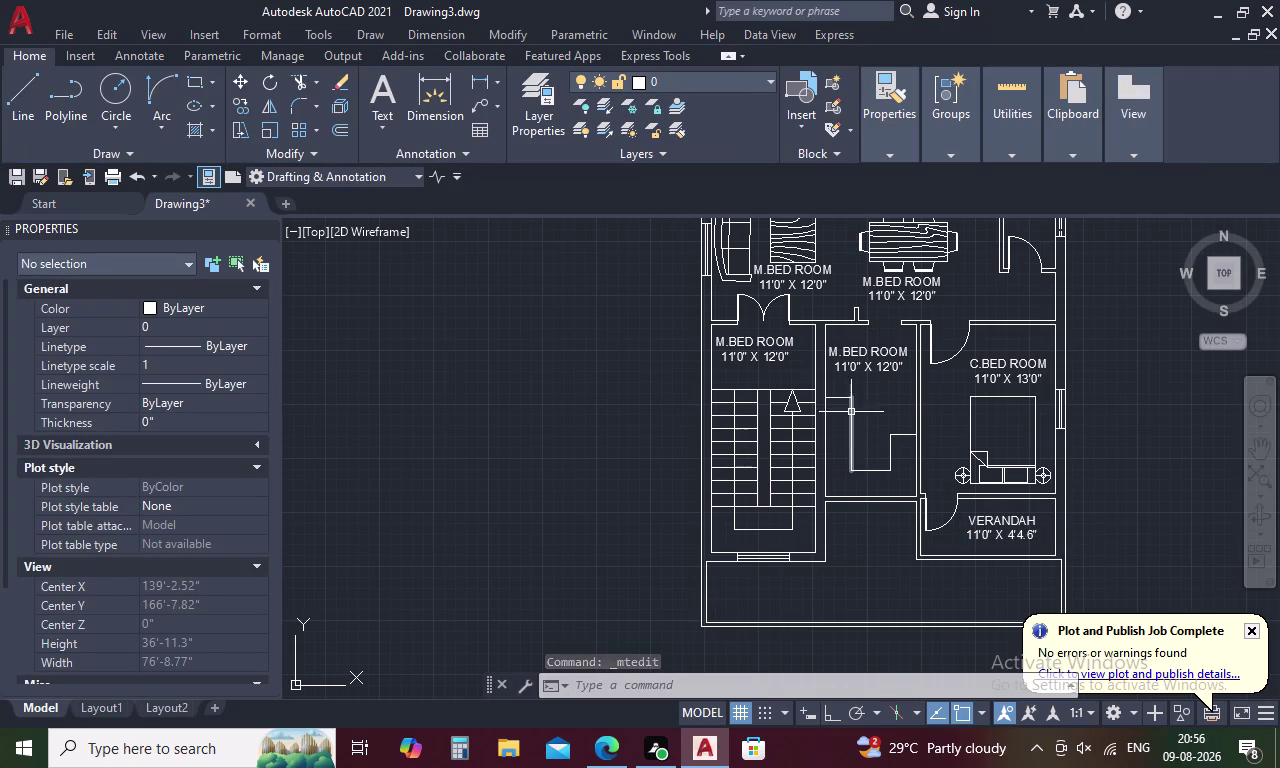
Replace the middle room's M.BED ROOM name with KITCHEN.
double_click(869, 351)
click(907, 357)
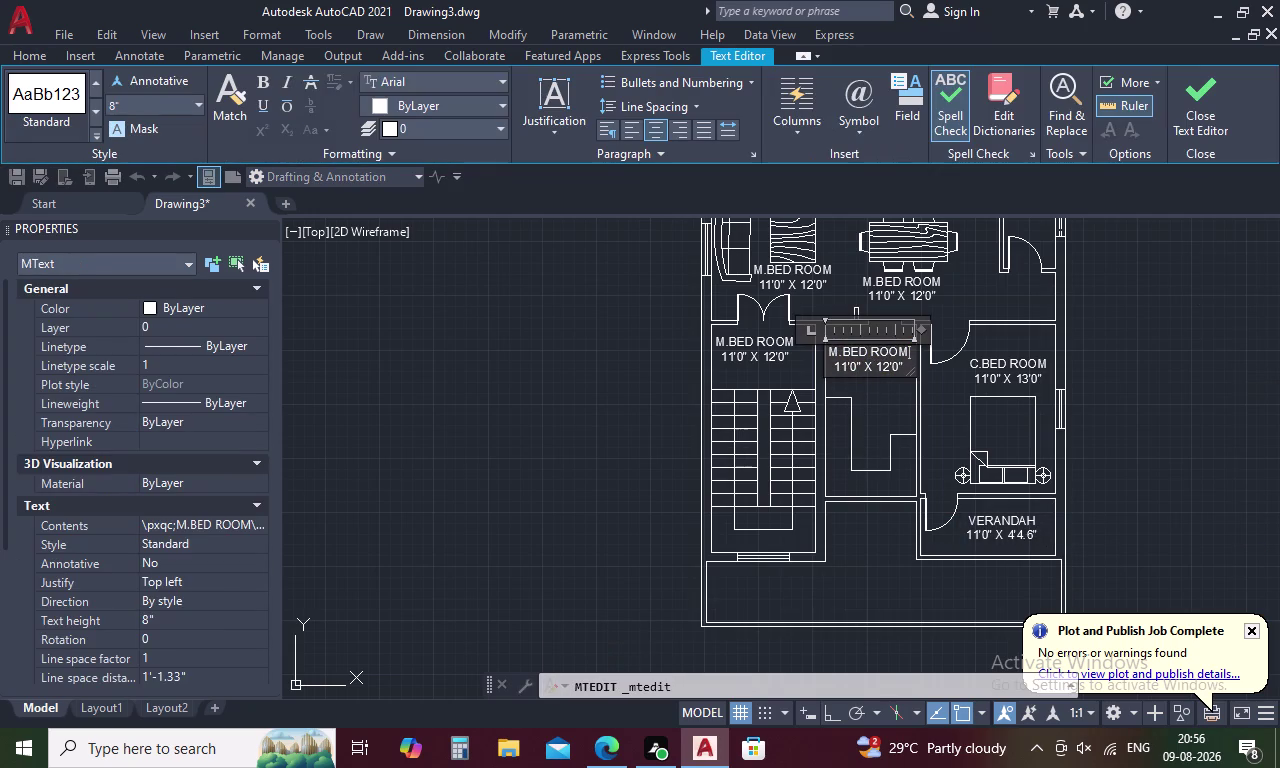
key(BackSpace)
key(BackSpace)
key(BackSpace)
key(BackSpace)
key(BackSpace)
key(BackSpace)
key(BackSpace)
key(BackSpace)
key(BackSpace)
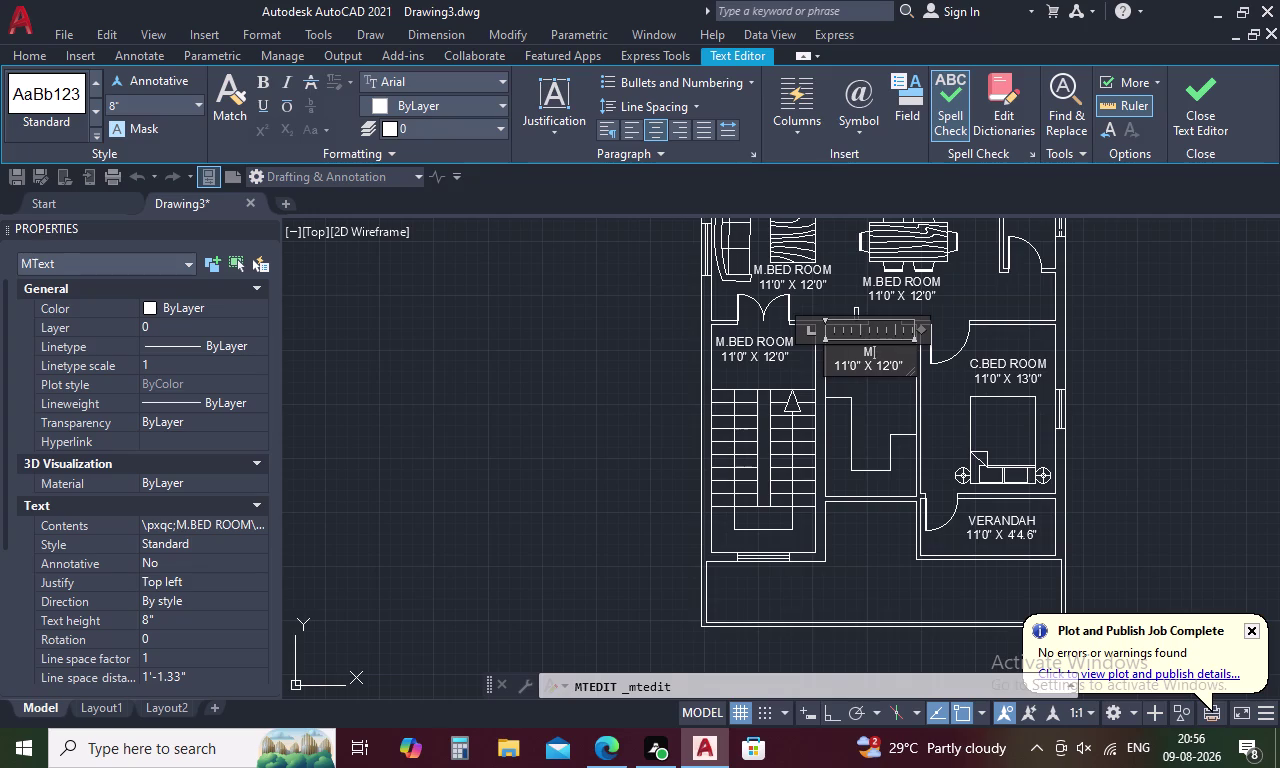
key(BackSpace)
text(KIT)
text(CHEN)
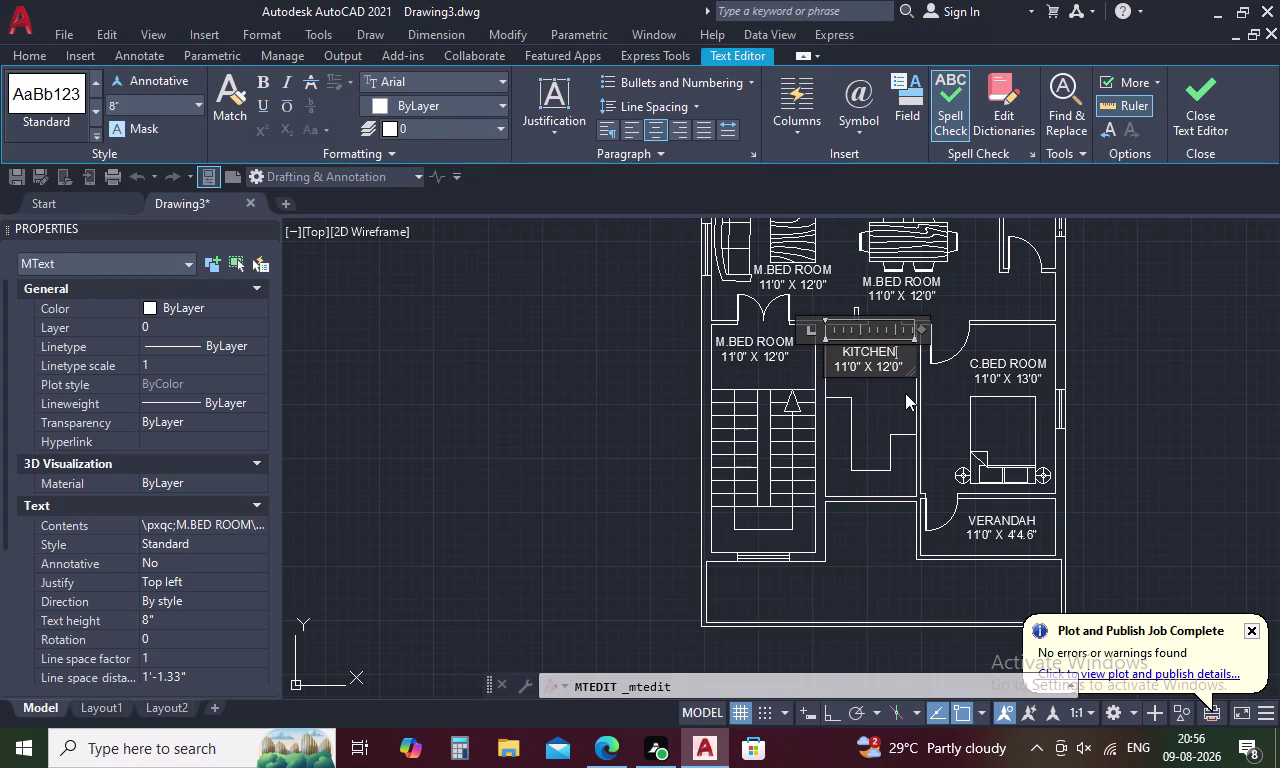
Change the kitchen label's dimensions to 10'0" X 13'3" and finish editing.
click(845, 366)
key(BackSpace)
key(0)
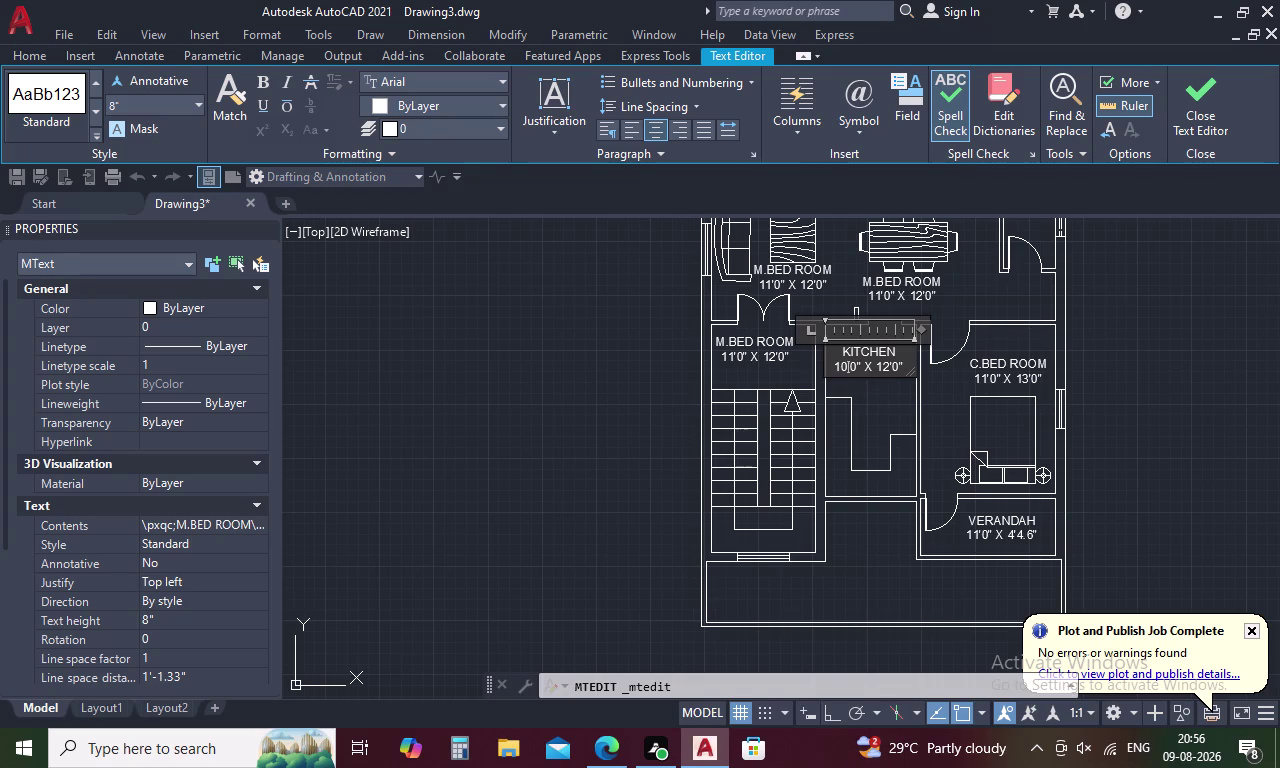
click(896, 365)
scroll(up, 3)
key(BackSpace)
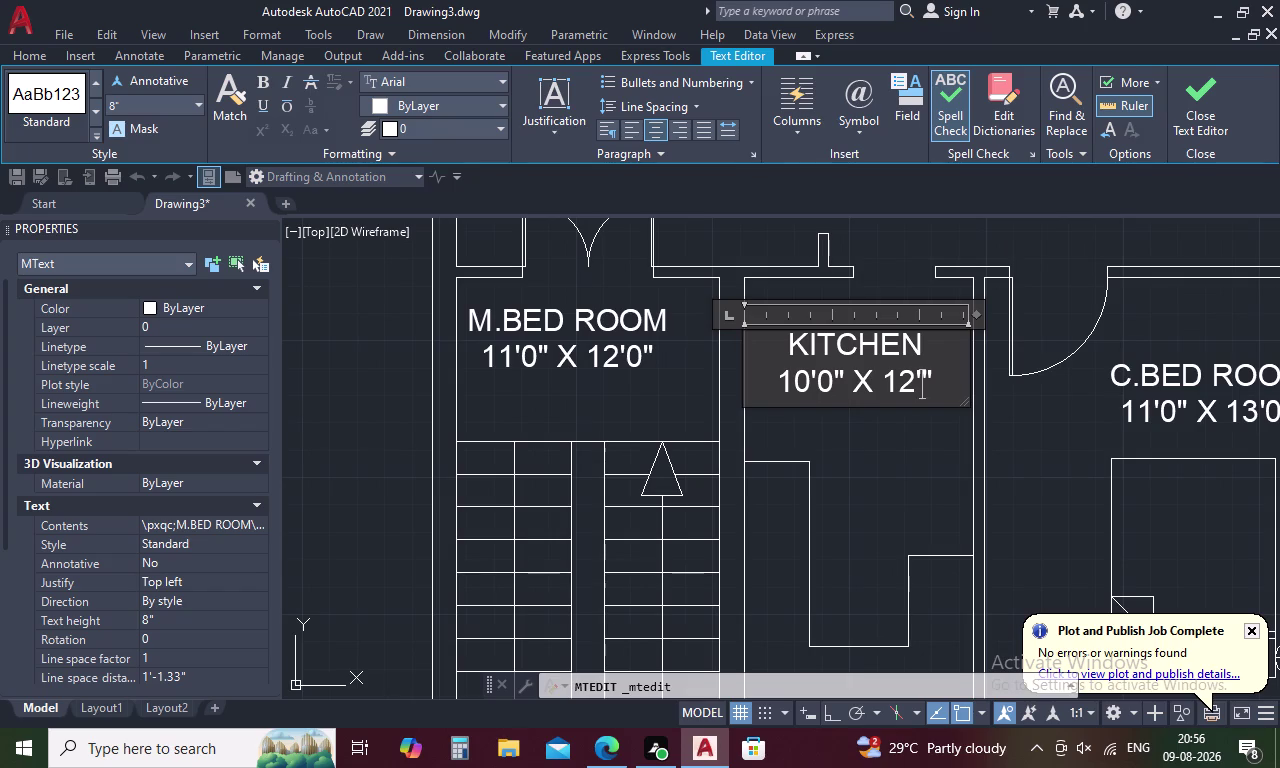
key(3)
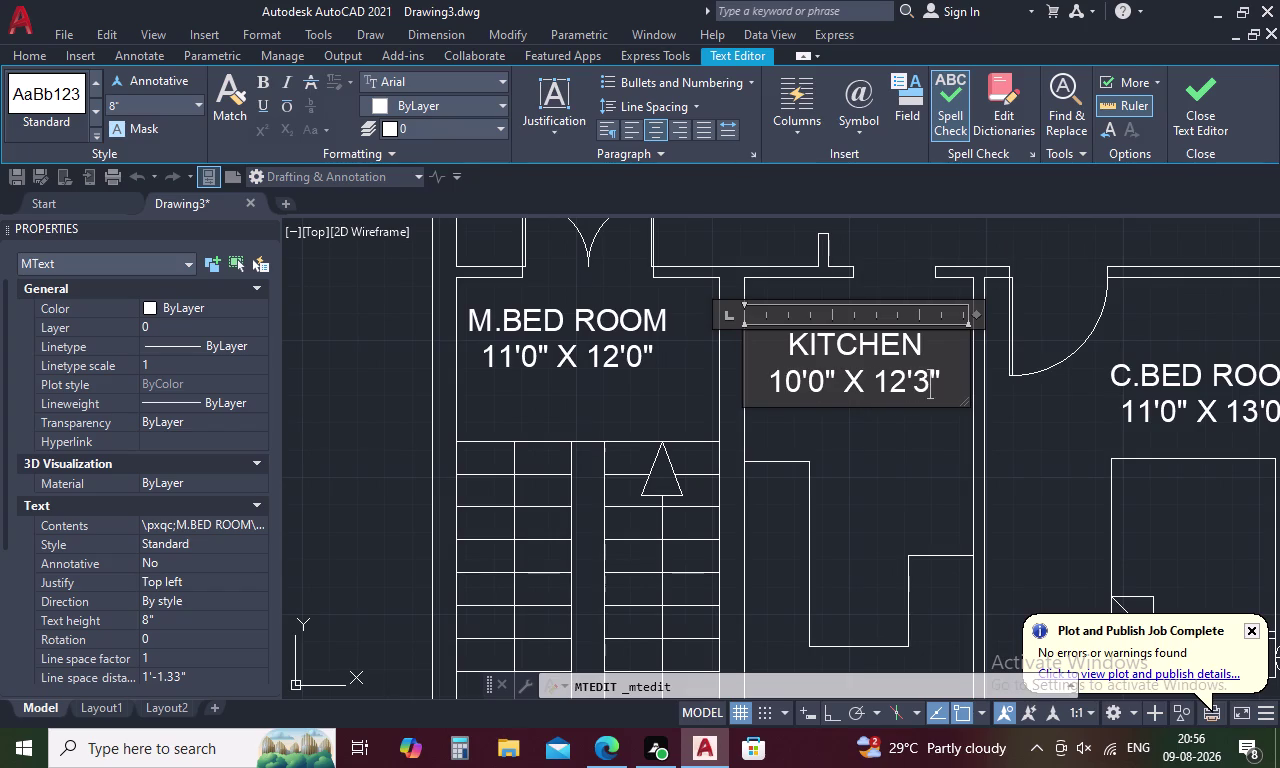
click(901, 378)
key(BackSpace)
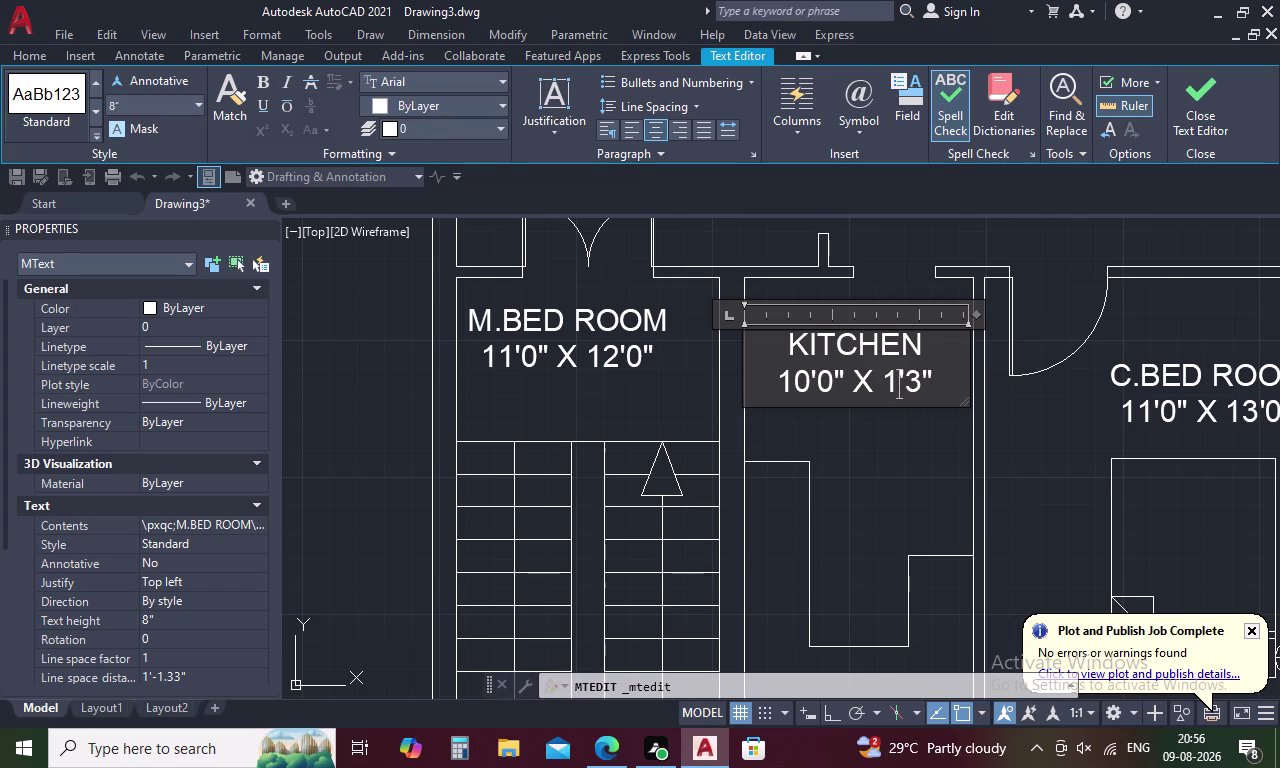
key(3)
click(691, 365)
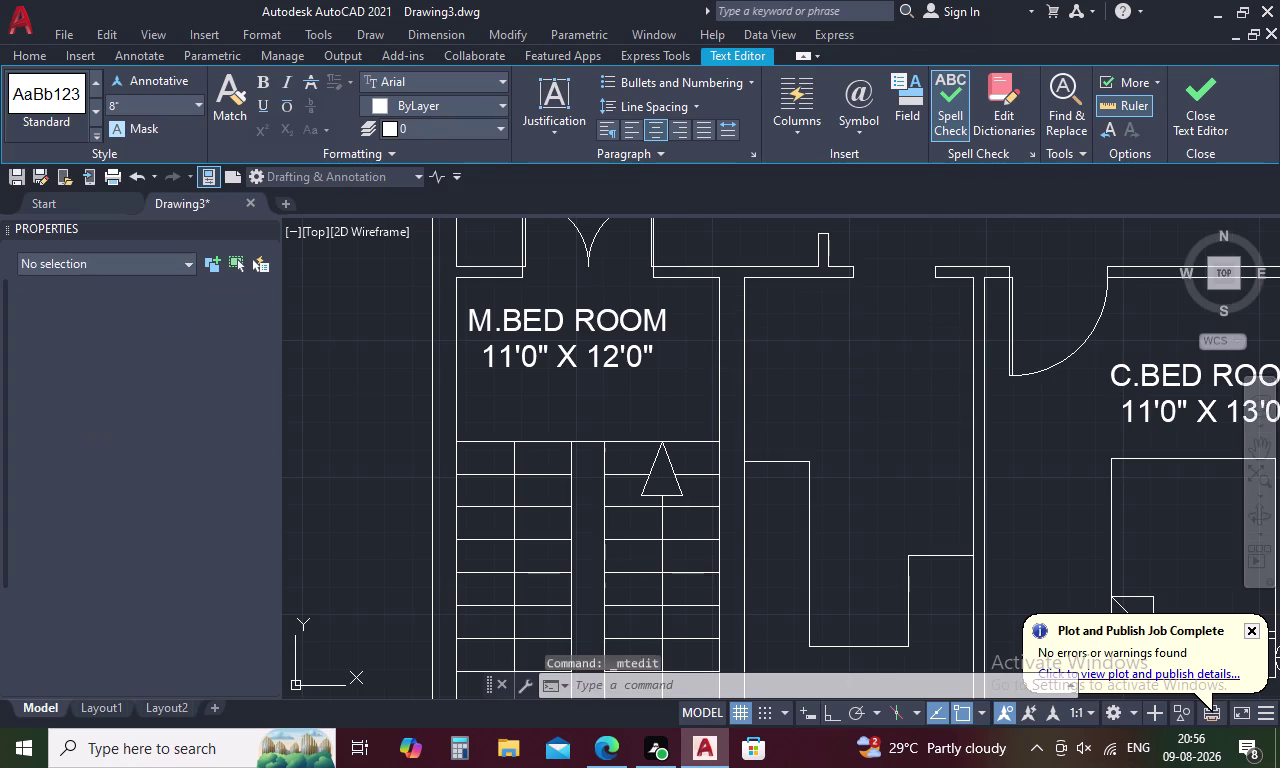
scroll(down, 3)
middle_drag(697, 362, 752, 383)
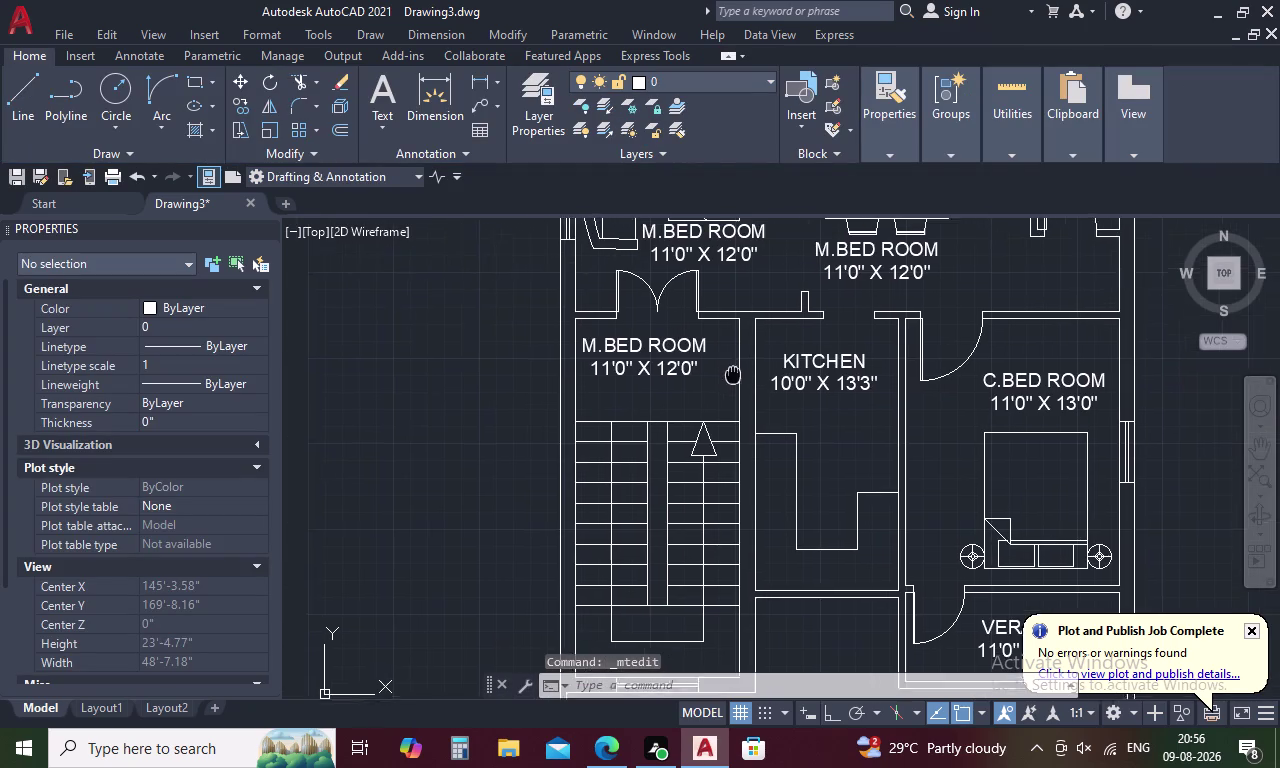
Rename the M.BED ROOM label above the stairs to STAIR.
middle_drag(752, 383, 807, 404)
scroll(up, 3)
double_click(764, 378)
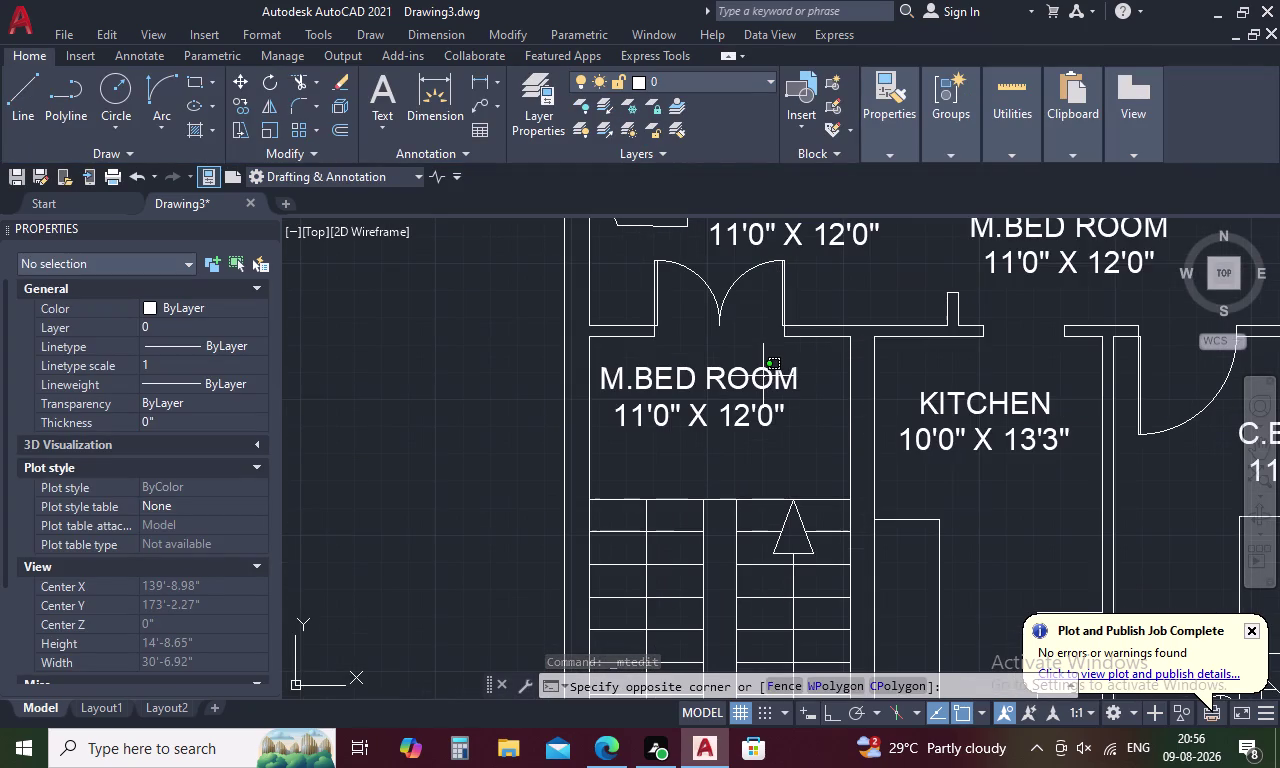
key(Escape)
double_click(763, 370)
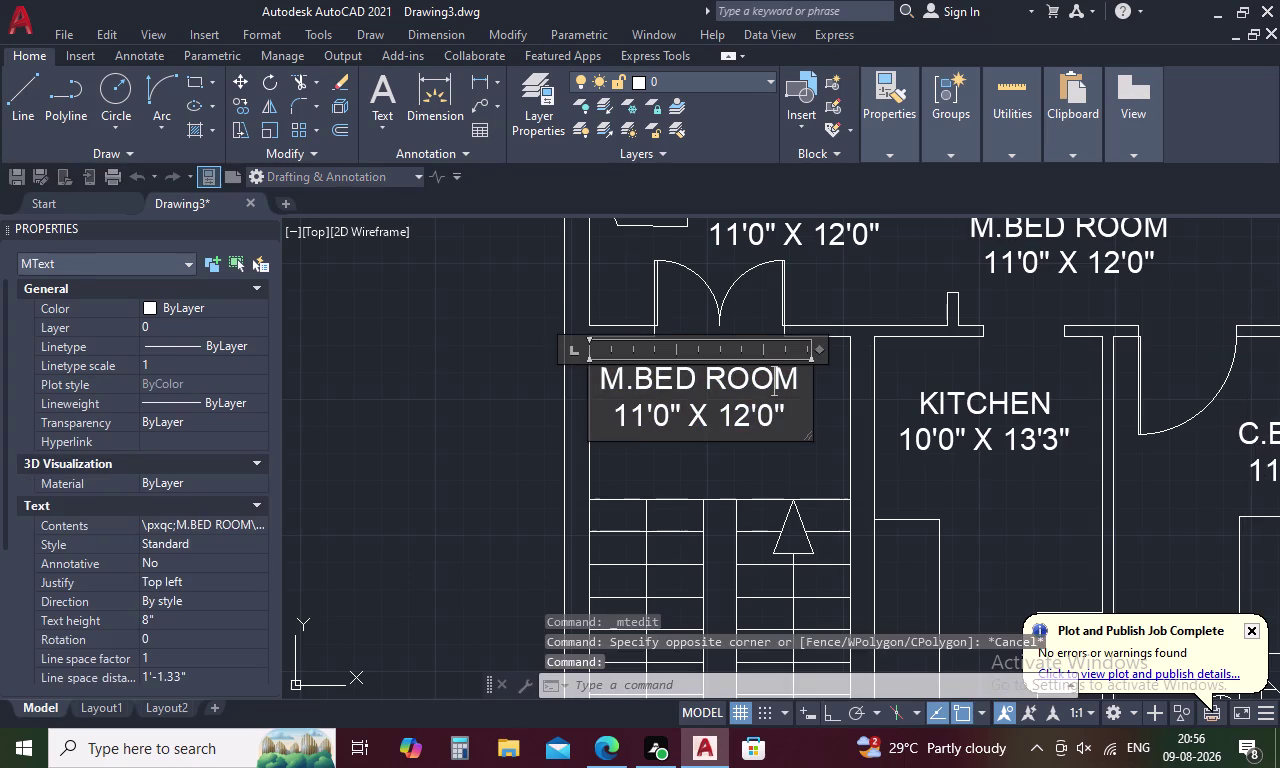
click(796, 385)
key(BackSpace)
key(BackSpace)
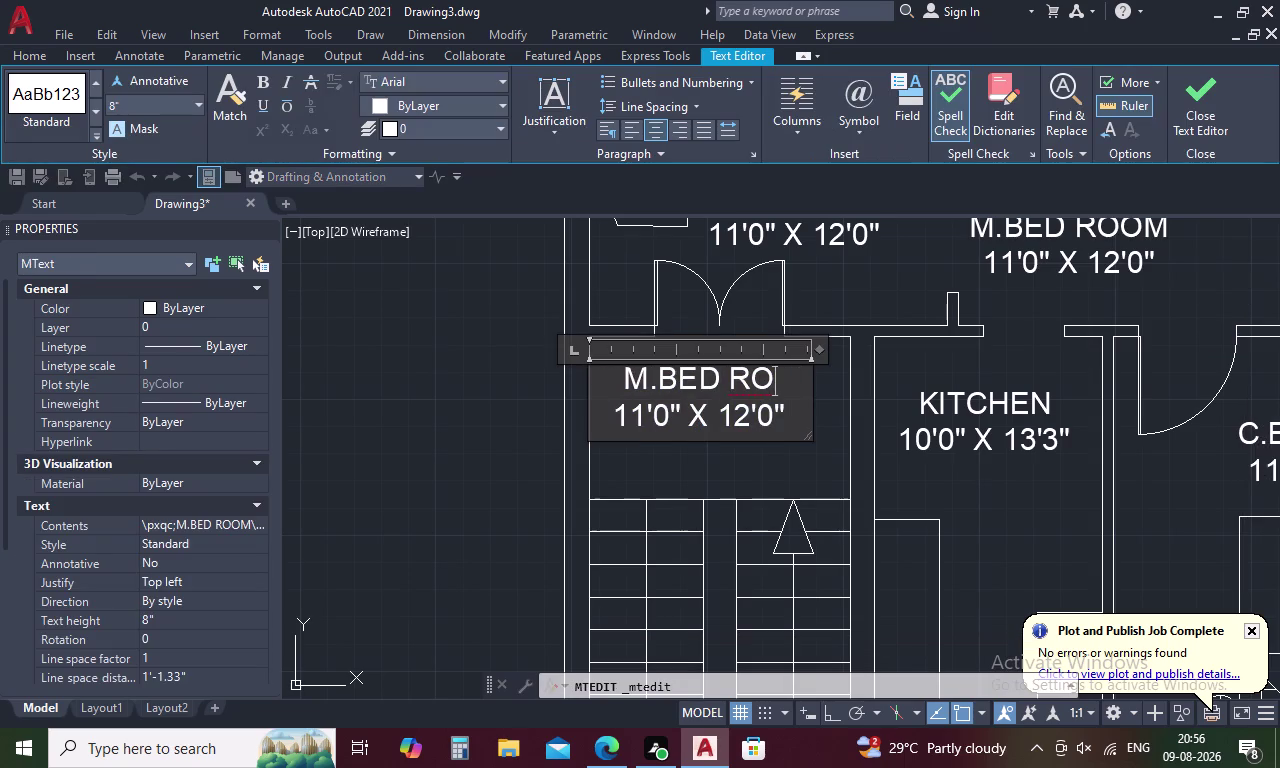
key(BackSpace)
key(BackSpace)
key(BackSpace)
key(BackSpace)
key(BackSpace)
key(BackSpace)
key(BackSpace)
key(BackSpace)
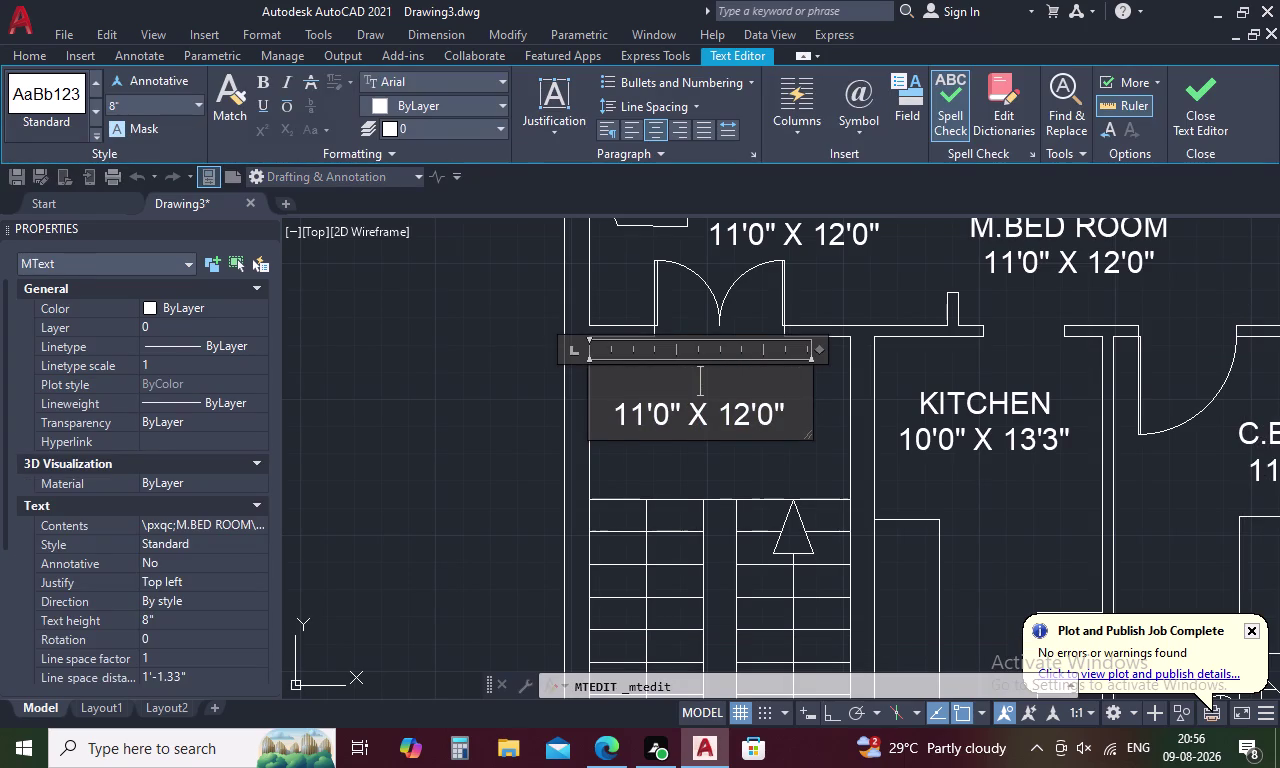
text(STAI)
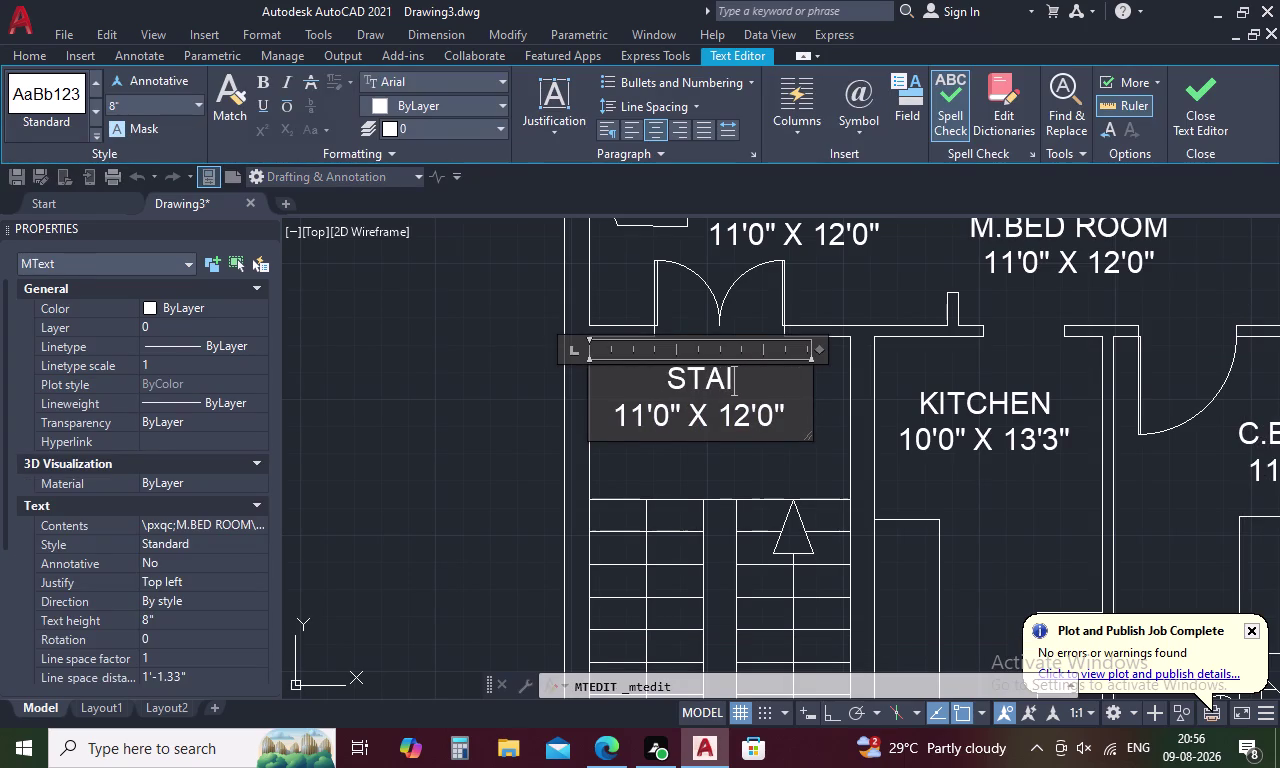
text(R)
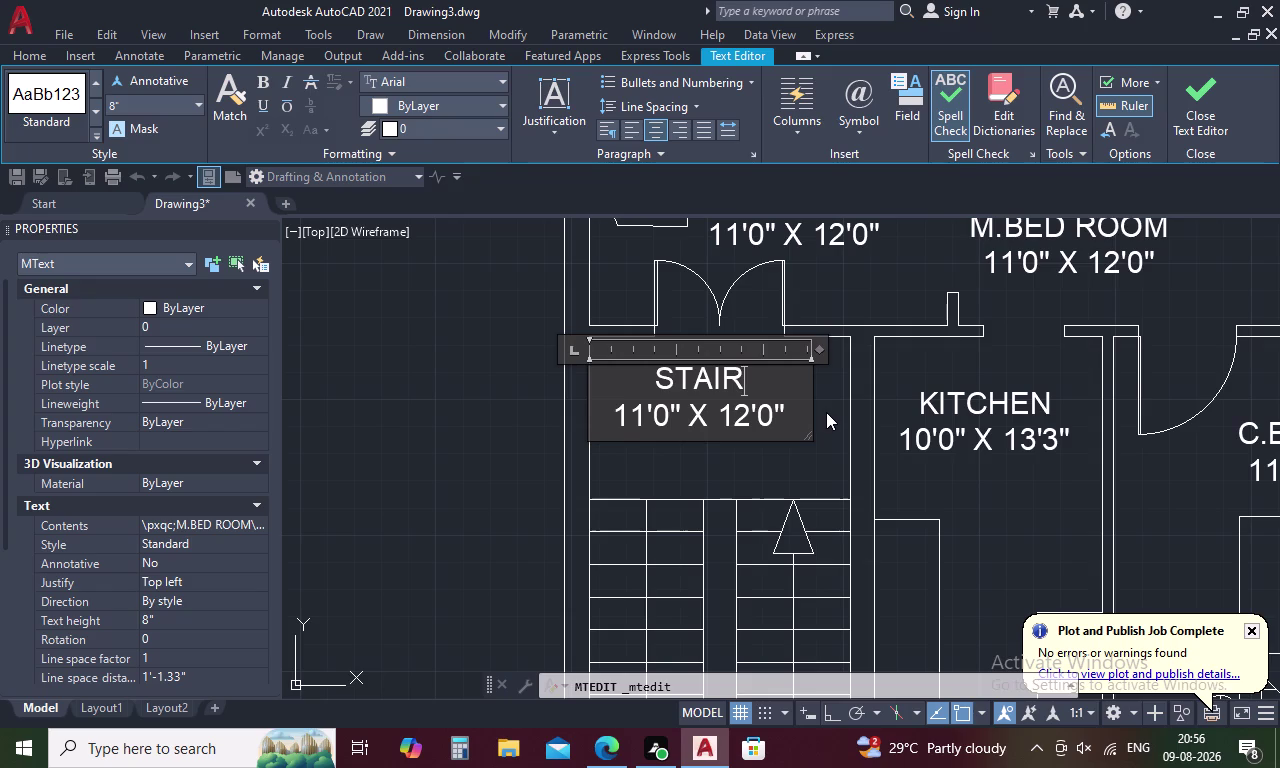
Set the stair label's dimensions to 8'0" X 17'6" and finish editing.
click(640, 409)
key(BackSpace)
key(BackSpace)
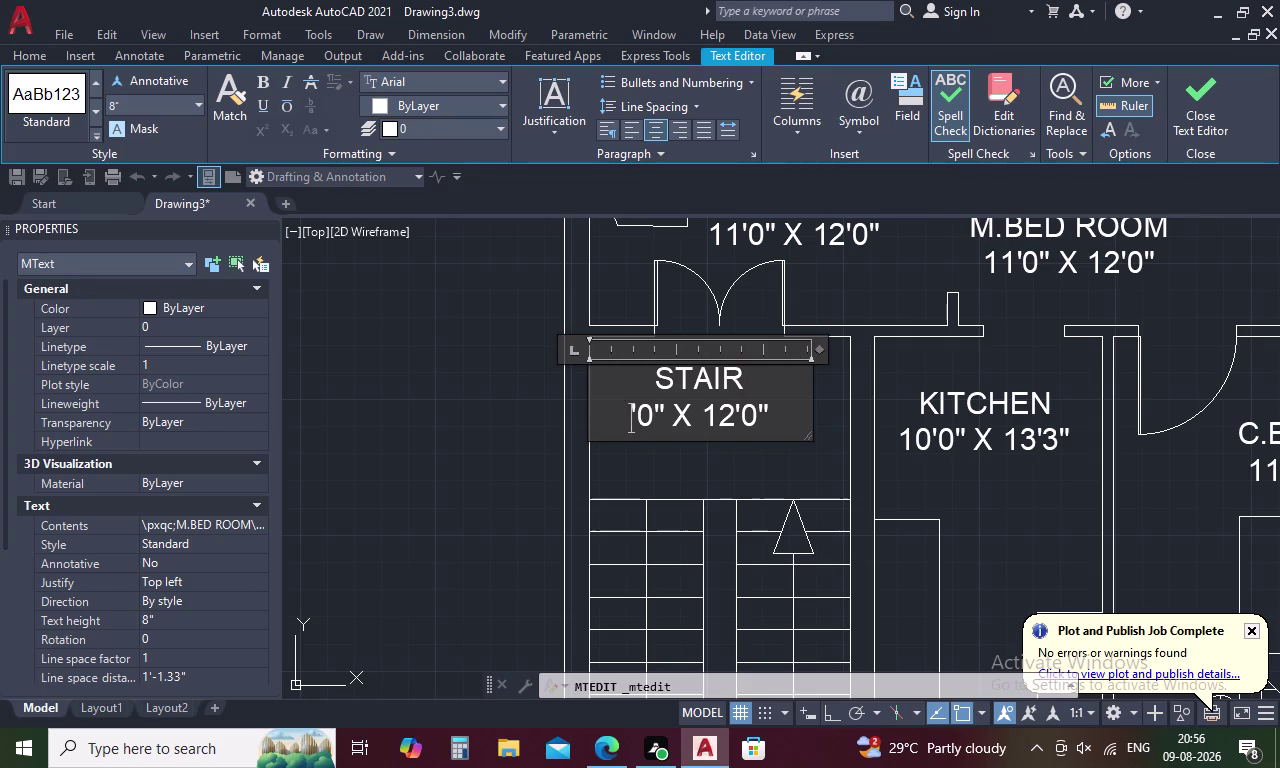
key(8)
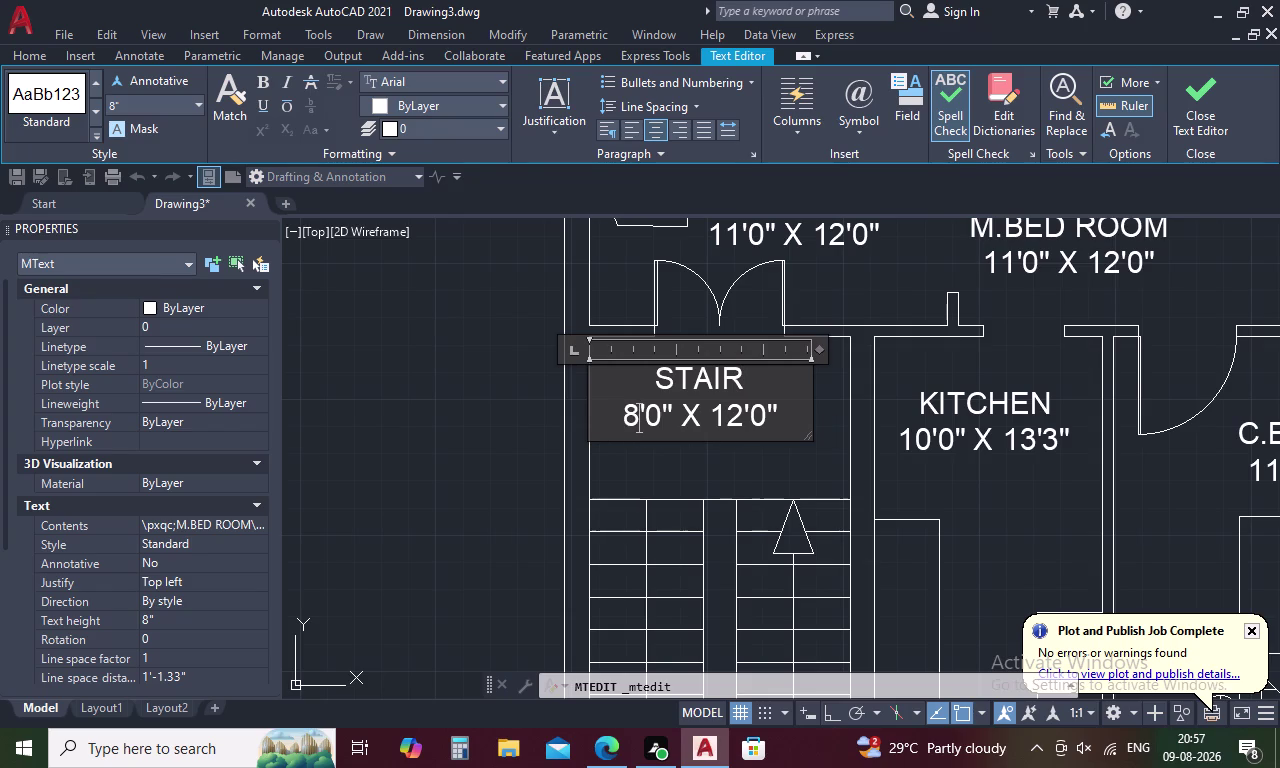
click(741, 416)
key(BackSpace)
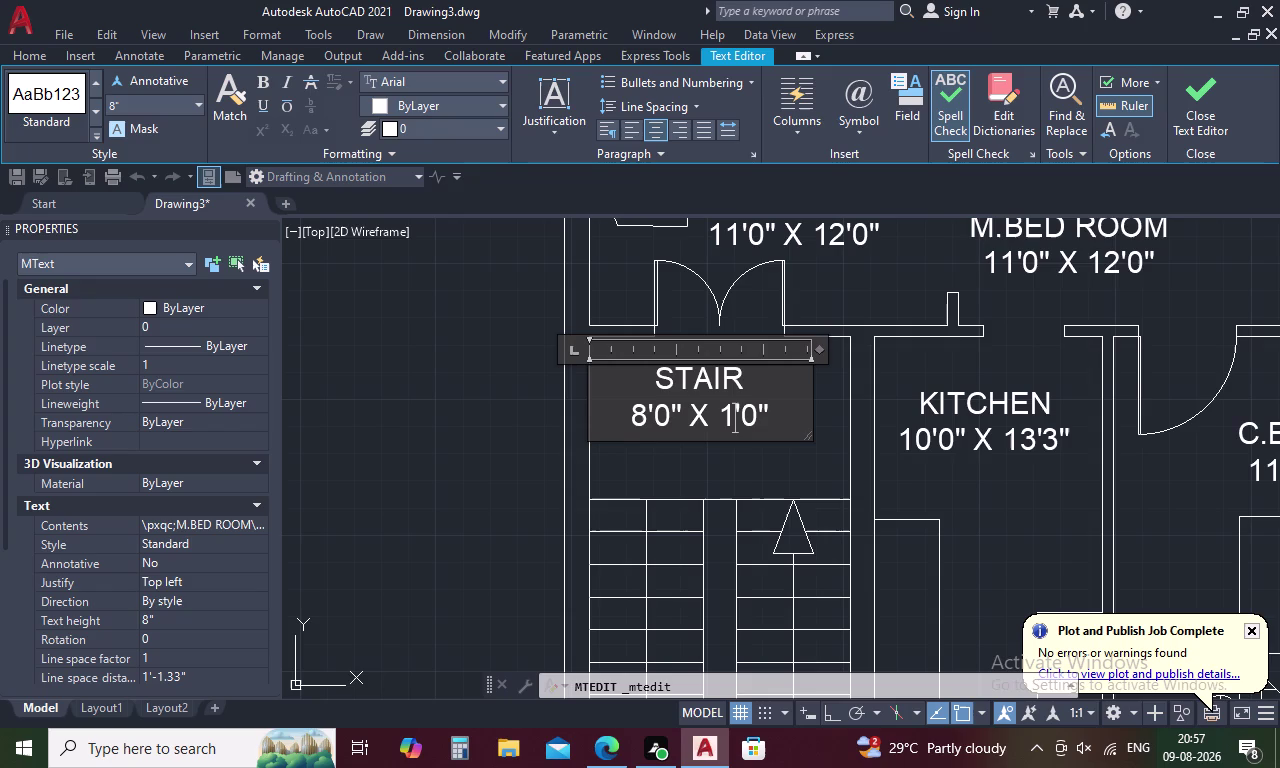
key(7)
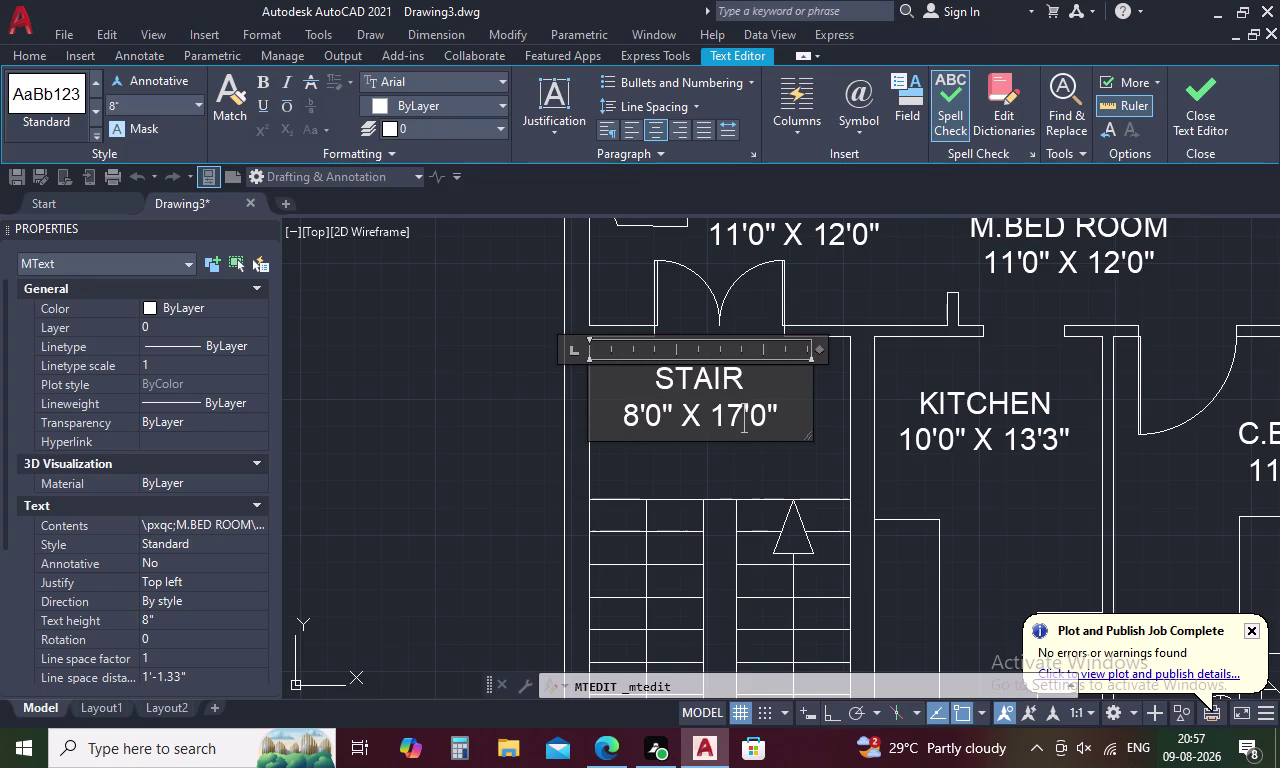
click(762, 416)
key(BackSpace)
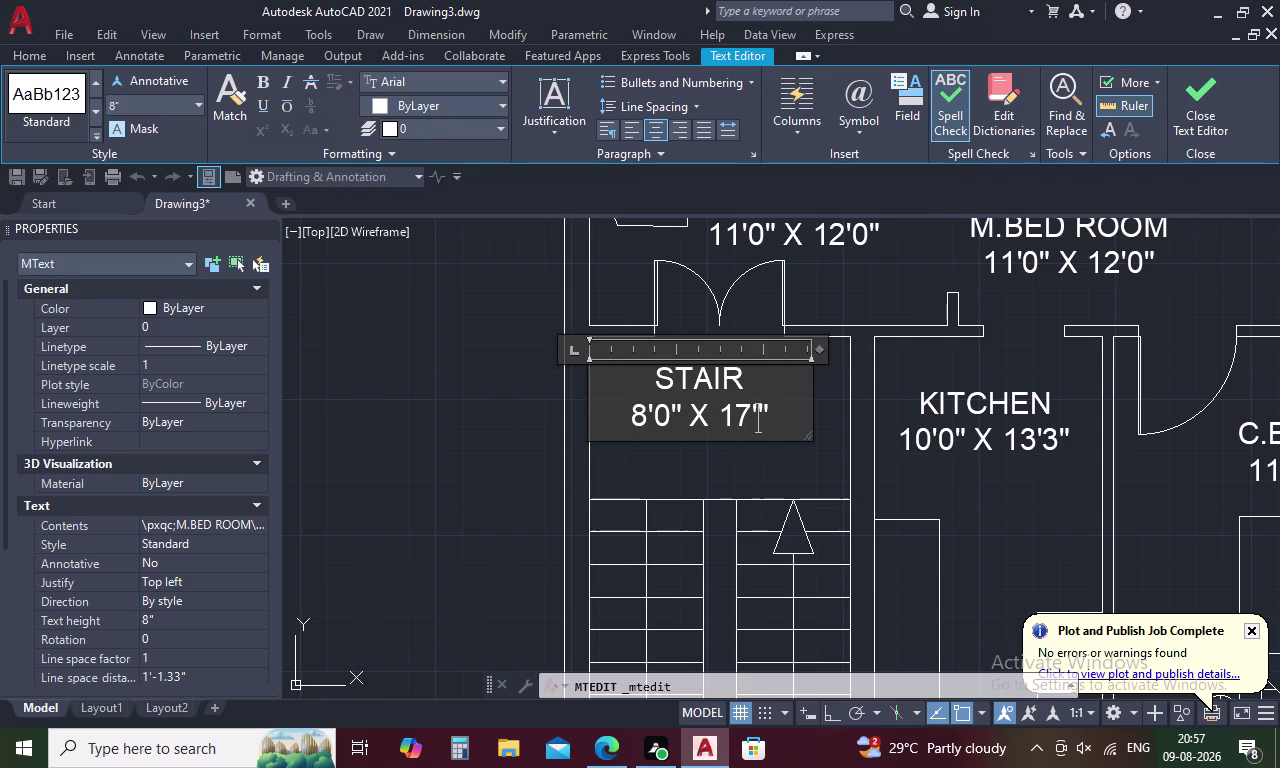
key(6)
click(758, 453)
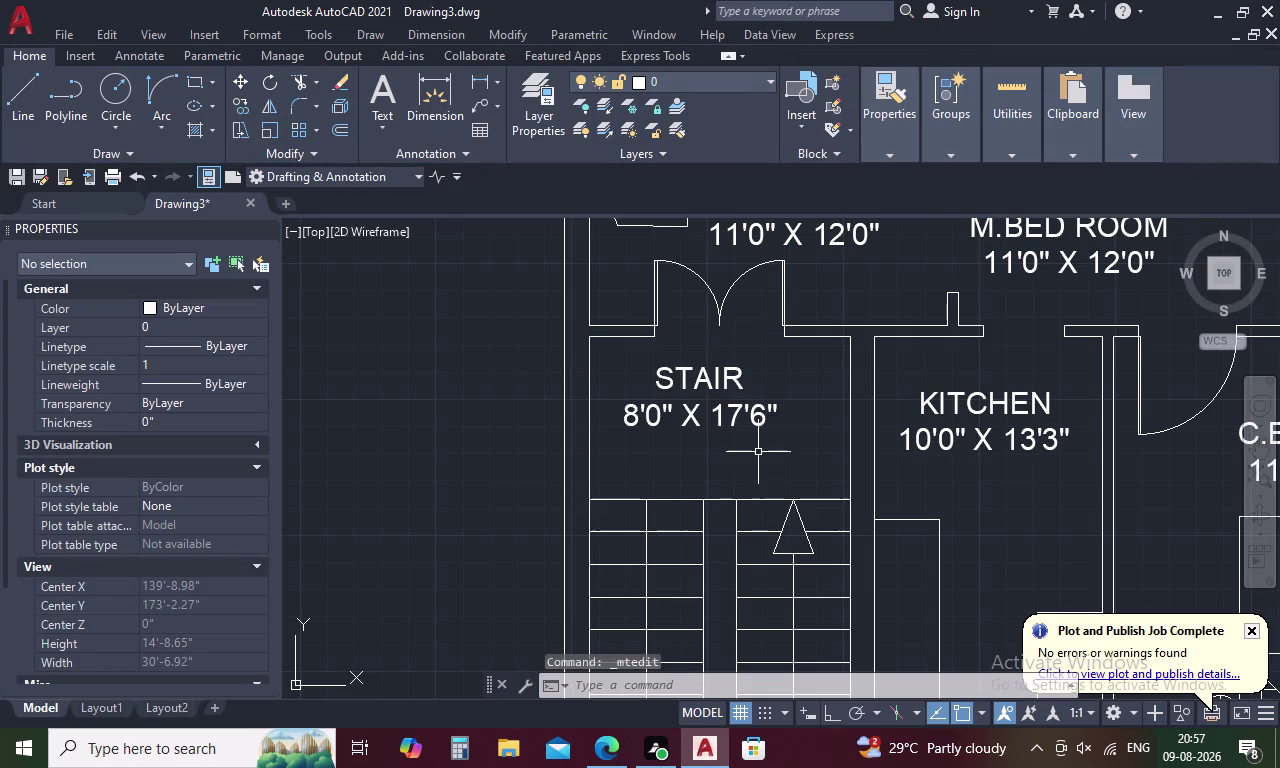
scroll(down, 3)
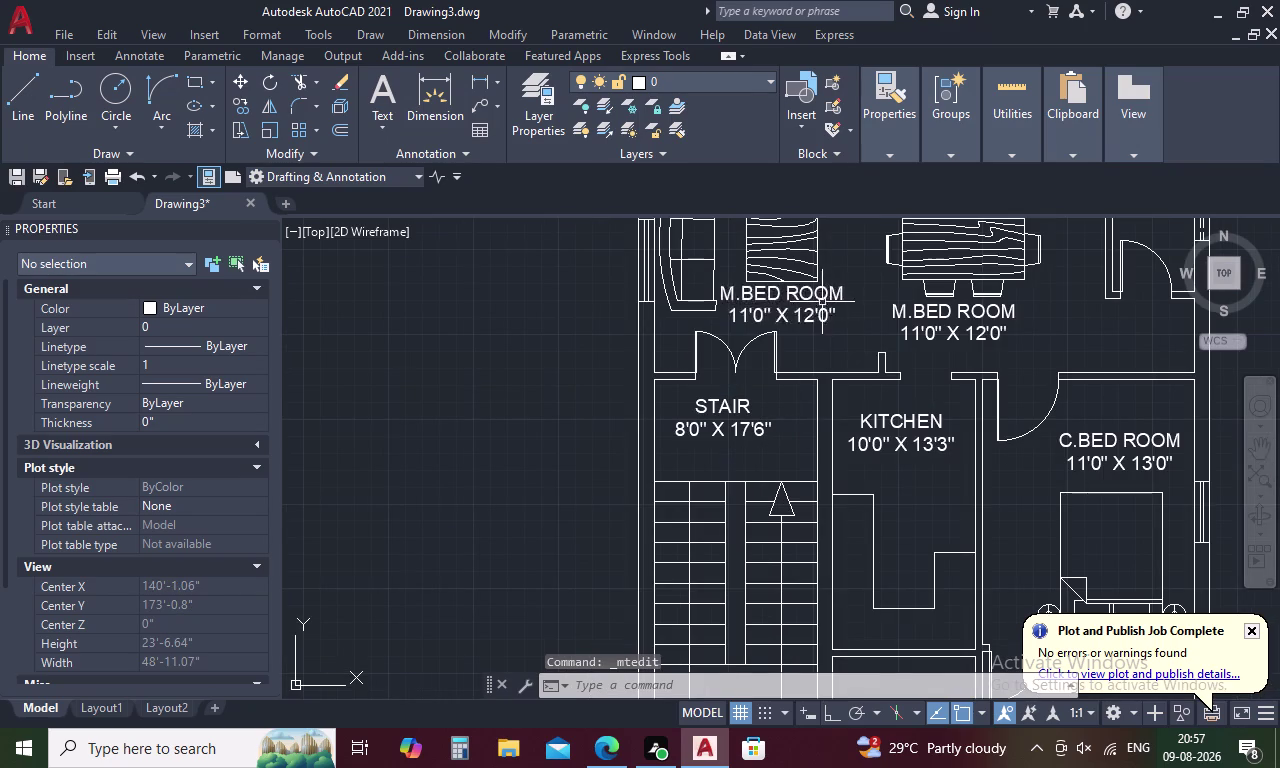
Rename the top-left M.BED ROOM label to DRAWING ROOM and widen its text box.
double_click(817, 298)
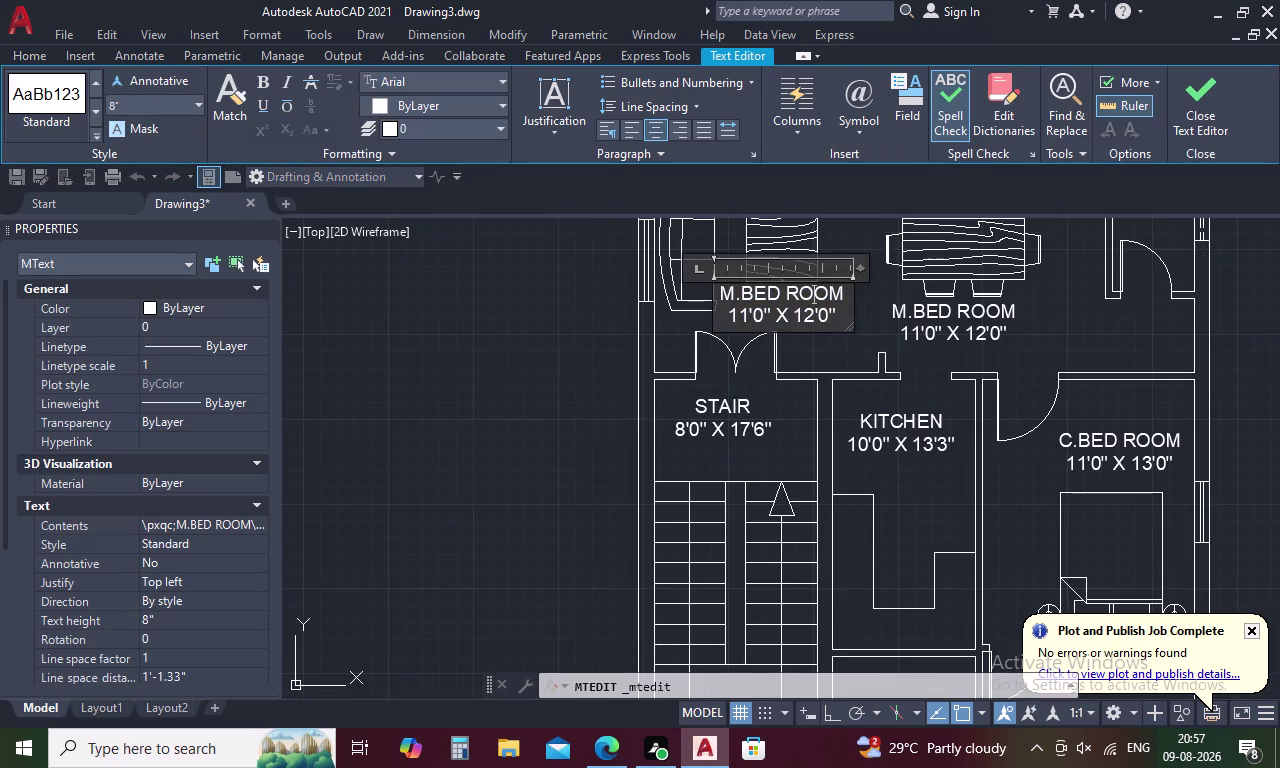
click(846, 292)
key(BackSpace)
key(BackSpace)
key(BackSpace)
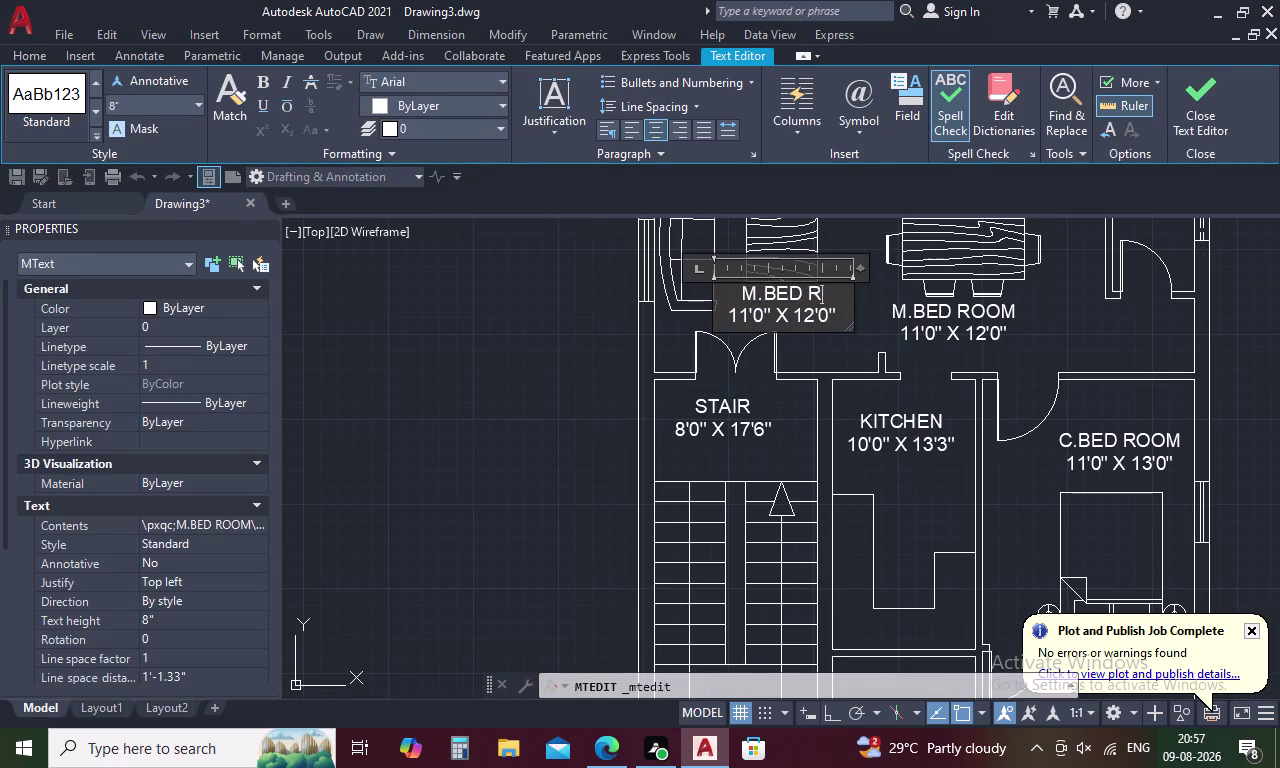
key(BackSpace)
key(BackSpace)
key(BackSpace)
key(BackSpace)
key(BackSpace)
key(BackSpace)
key(BackSpace)
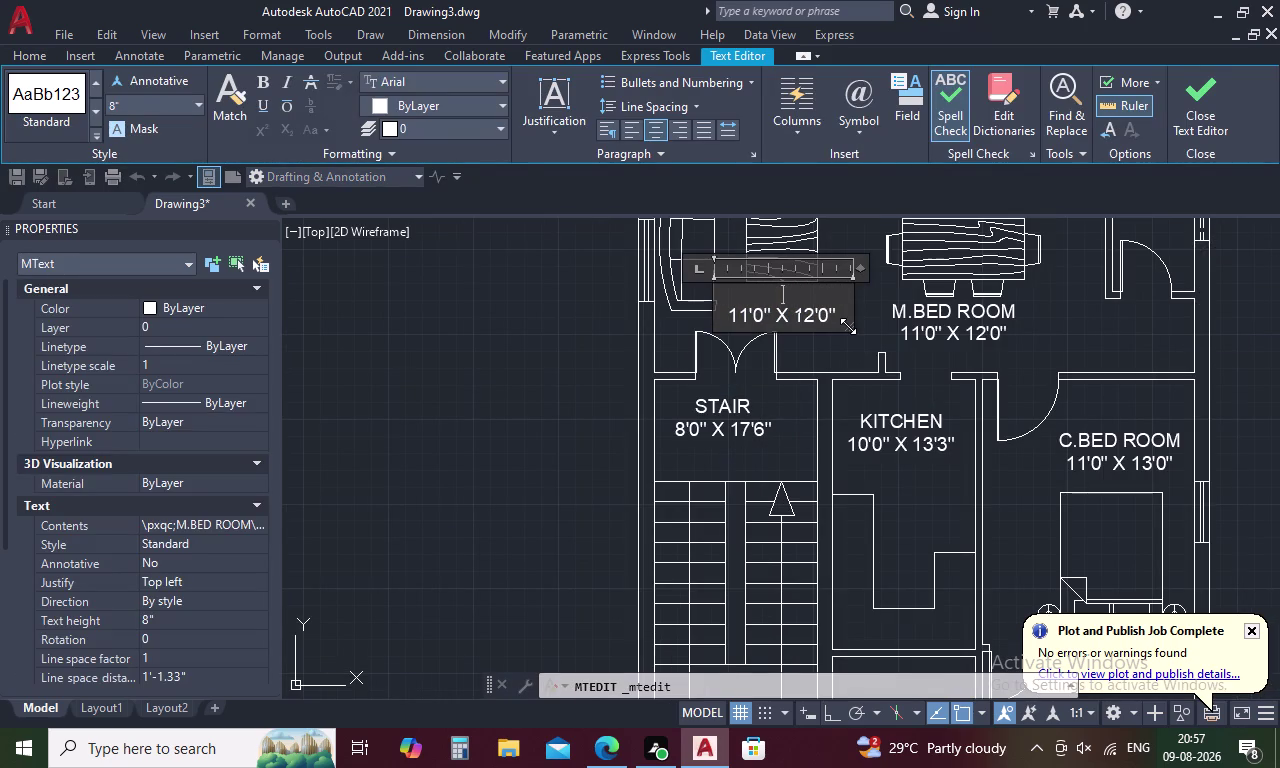
text(DRAWIN)
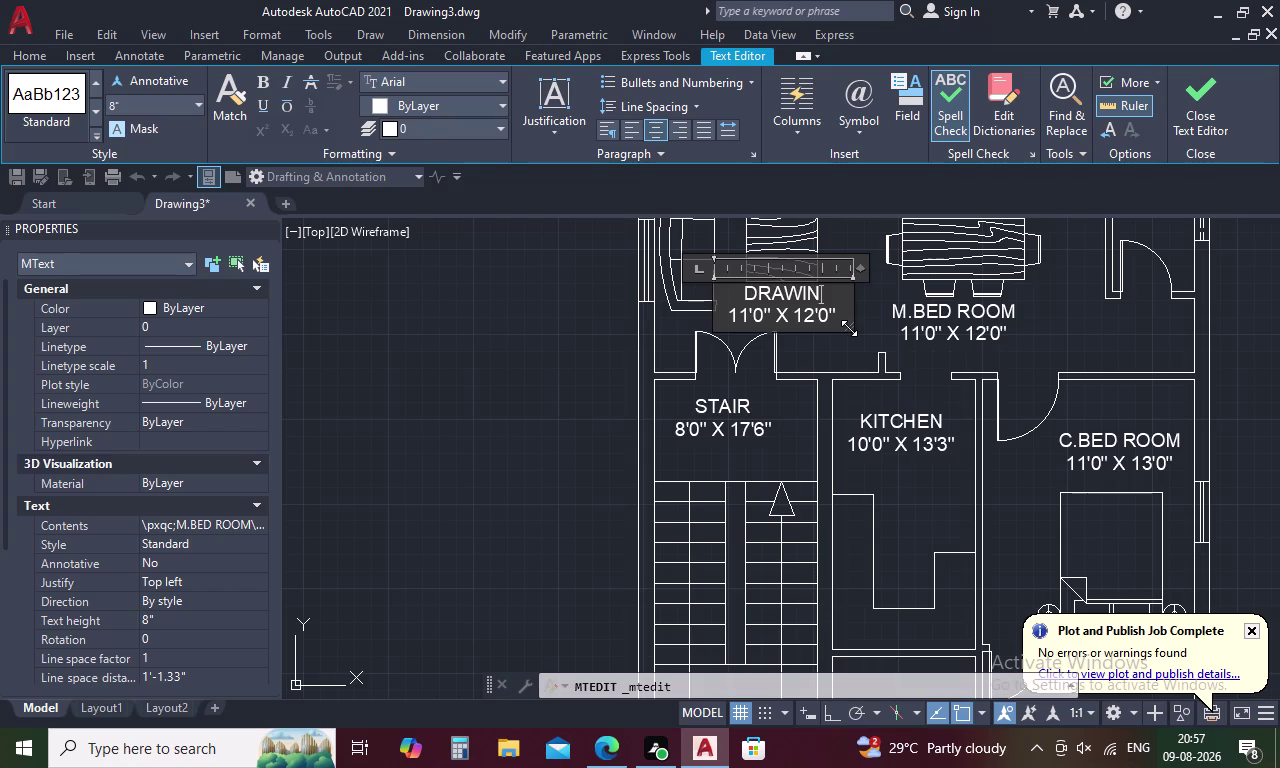
text(G R)
key(o)
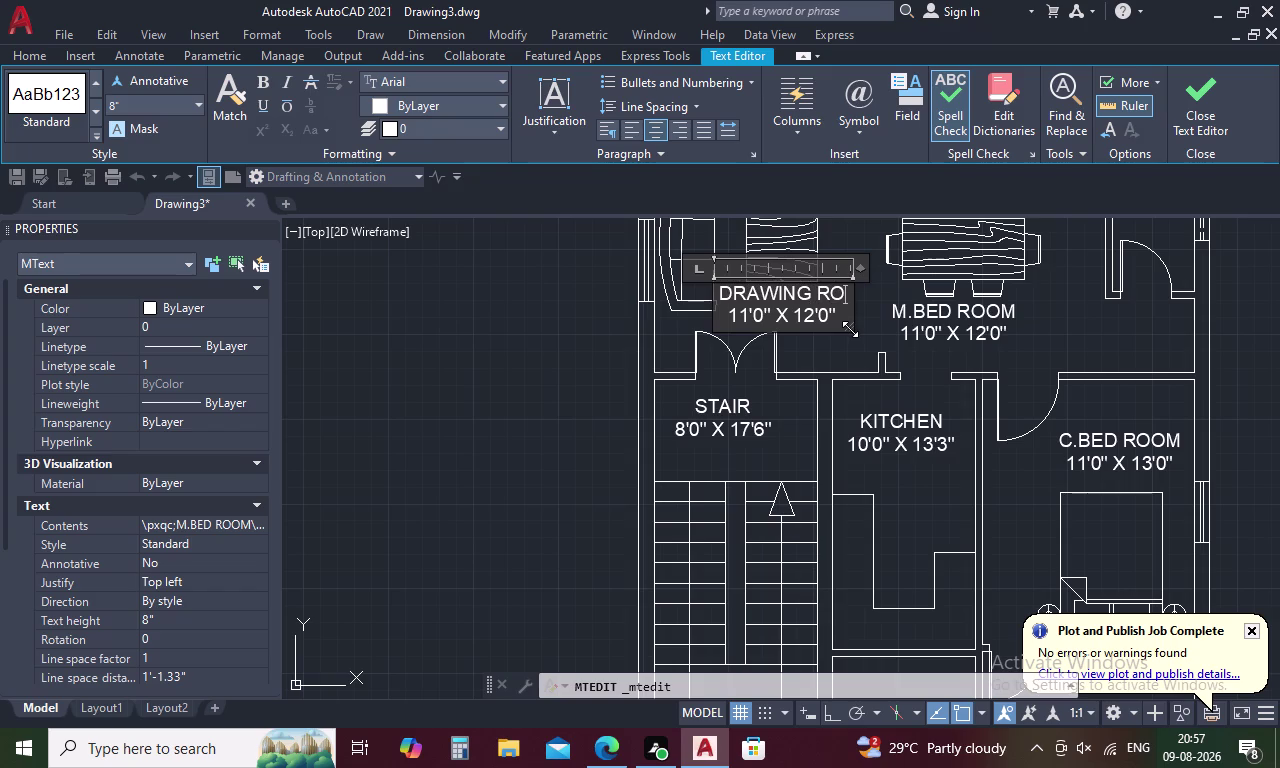
key(o)
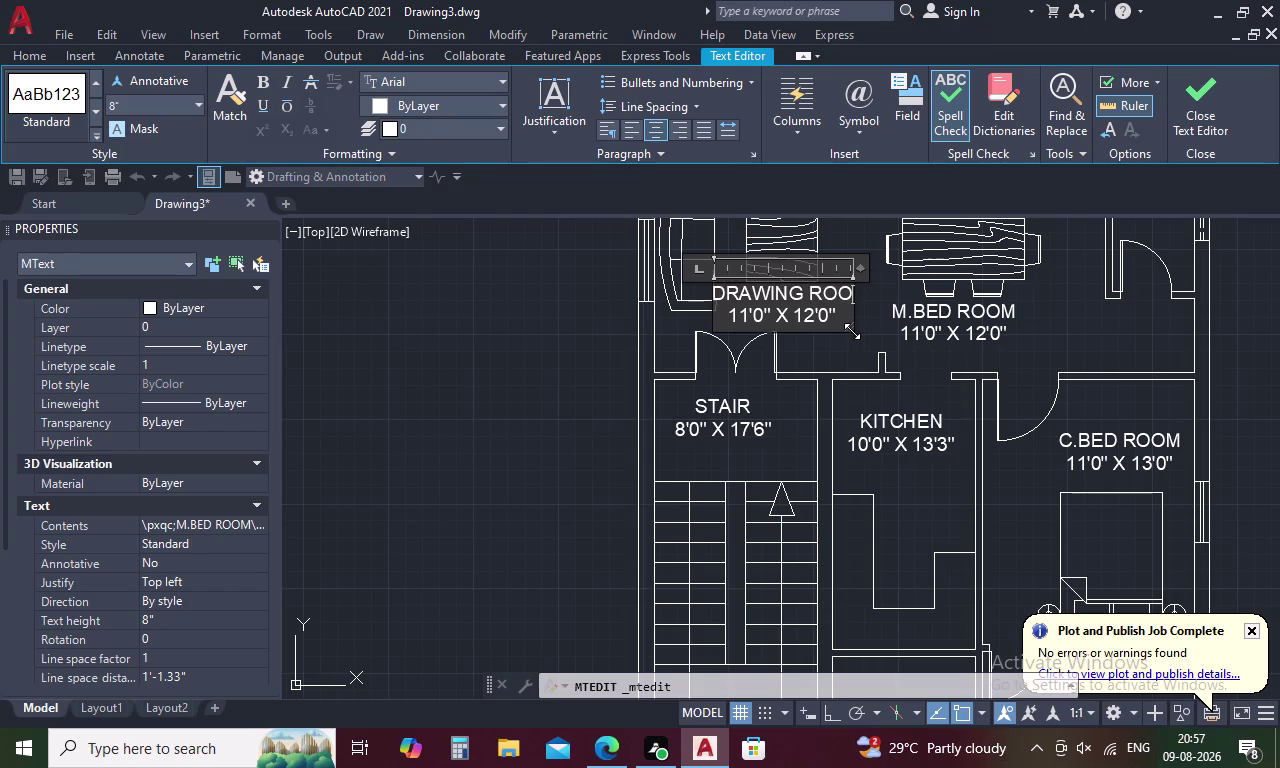
key(m)
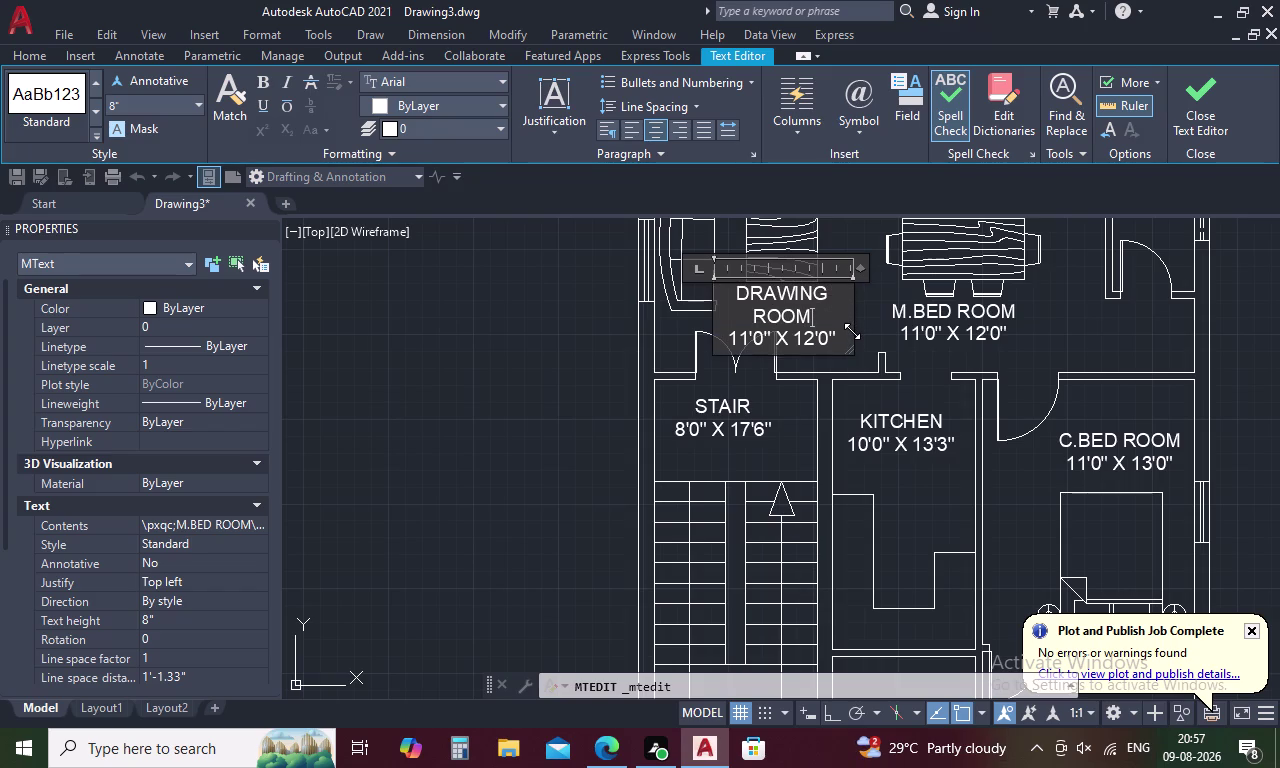
drag(857, 265, 918, 265)
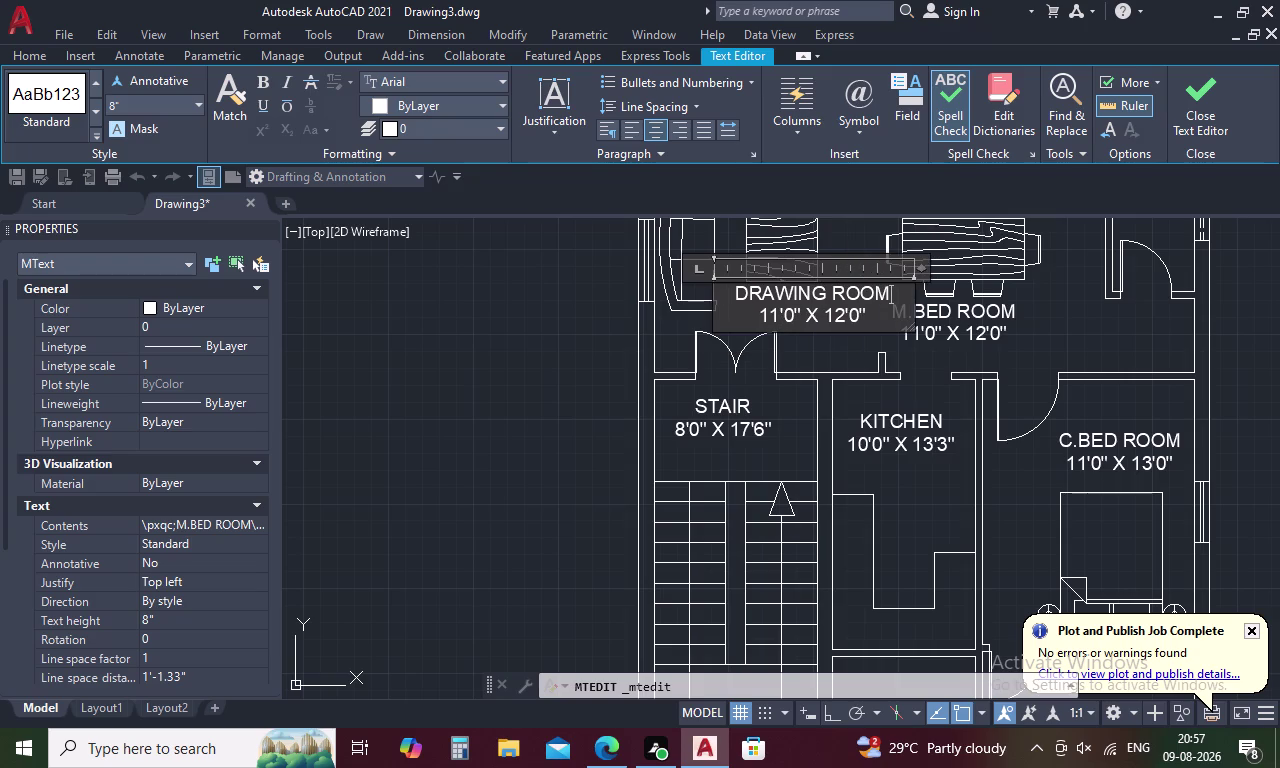
Change the drawing room's 12'0" dimension to 11'0", then select the label.
click(841, 313)
key(BackSpace)
key(1)
click(601, 305)
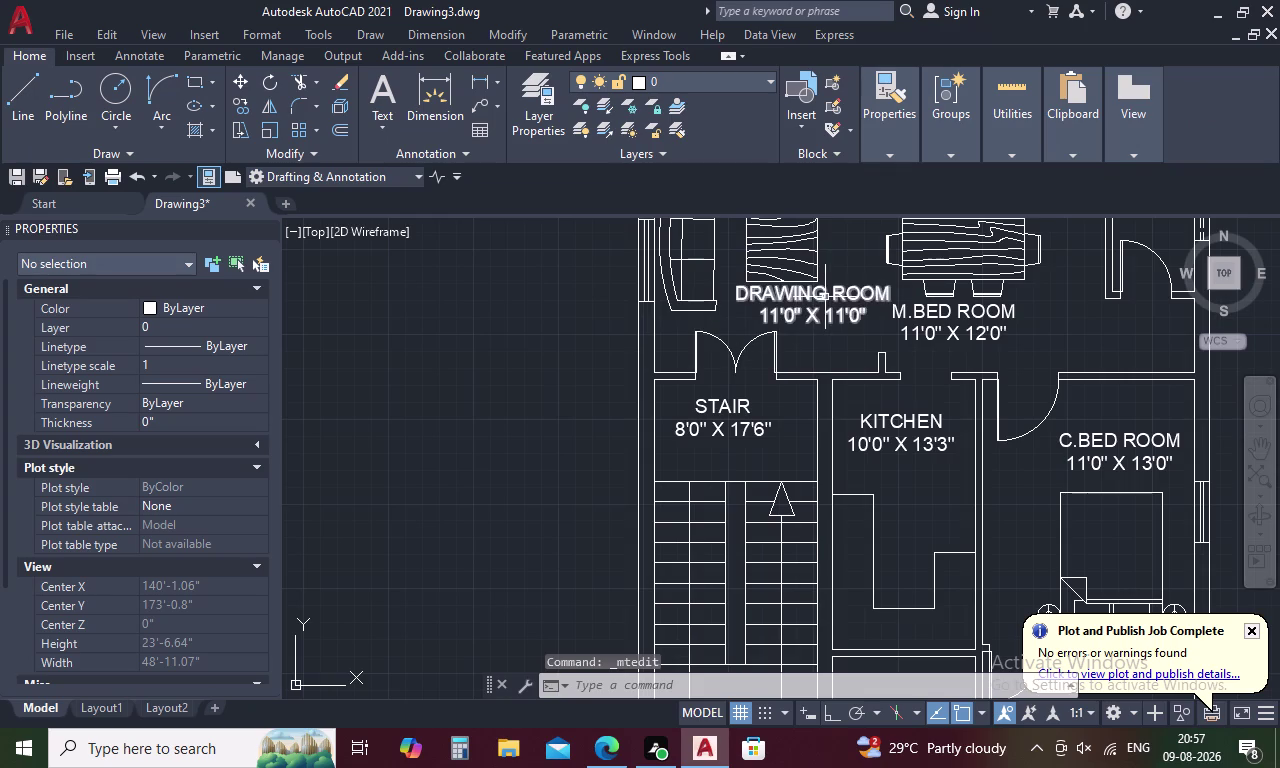
click(825, 297)
right_click(825, 297)
Move the DRAWING ROOM 11'0" X 11'0" label leftward to centre it in its room.
click(885, 383)
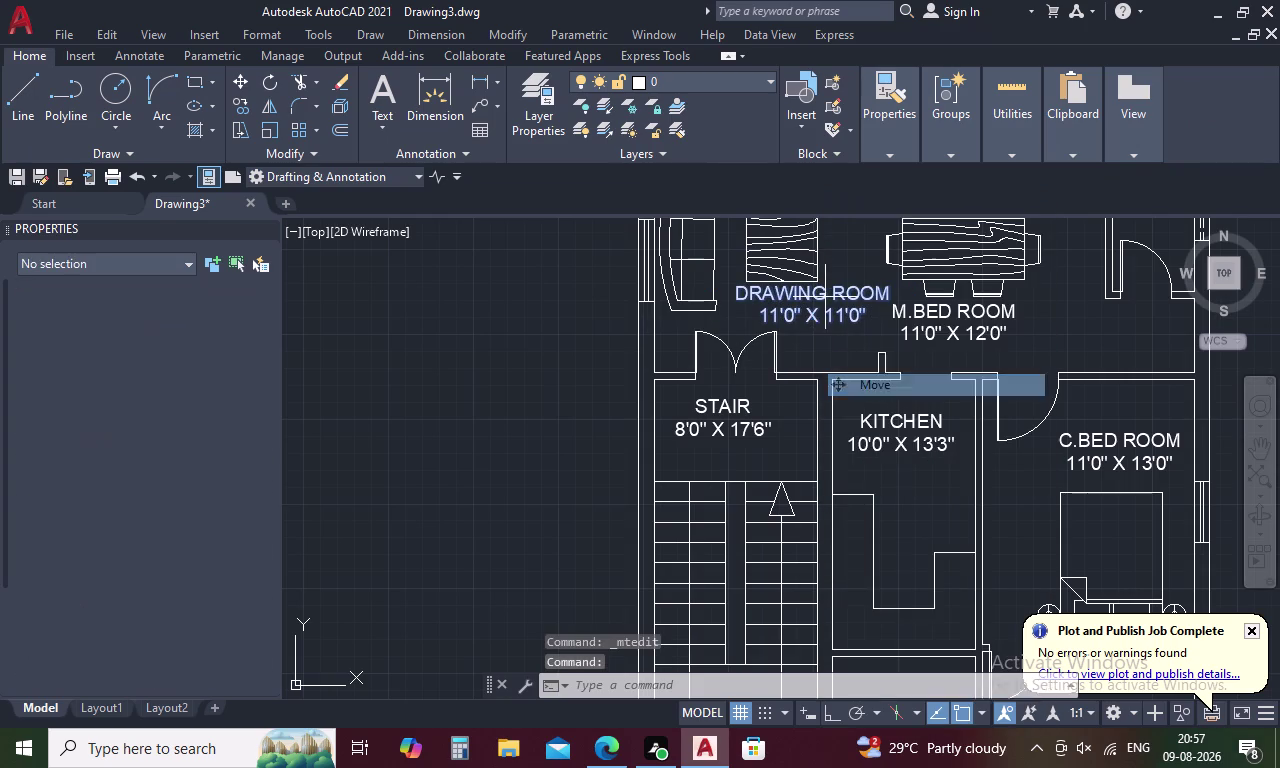
click(749, 293)
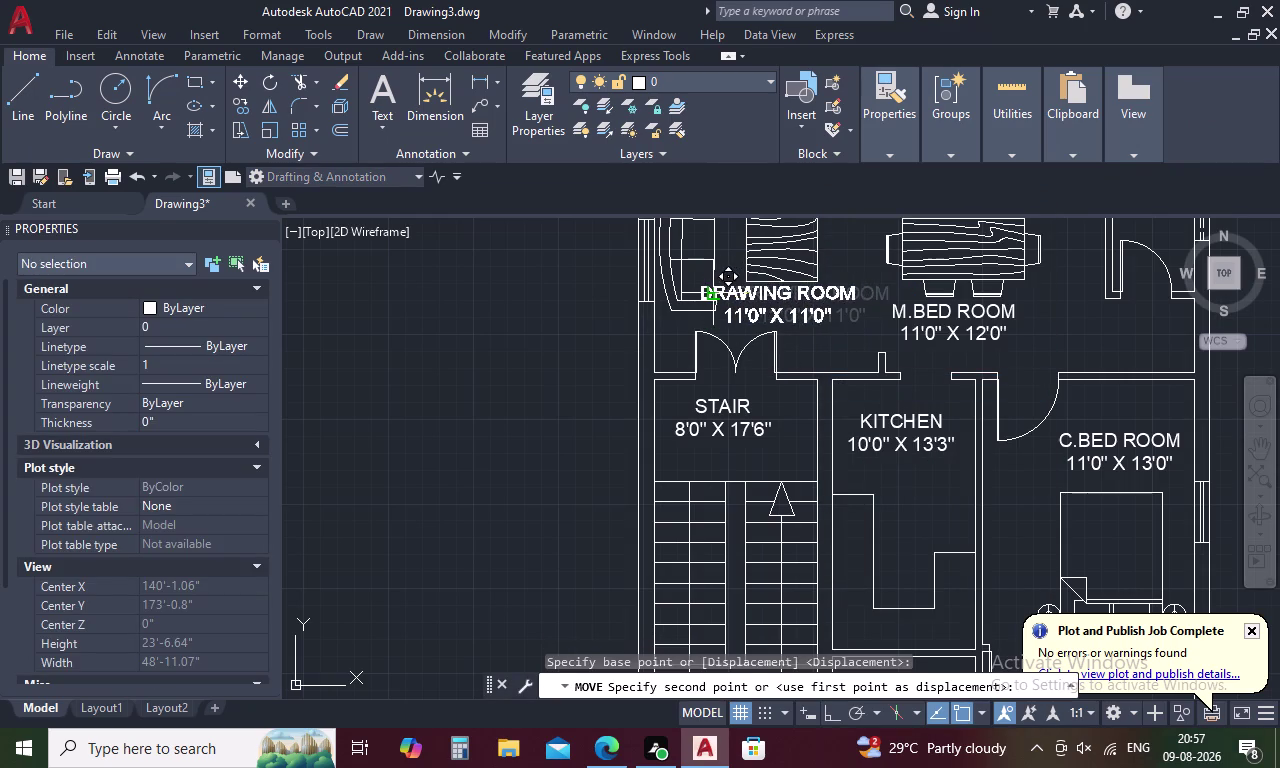
scroll(up, 3)
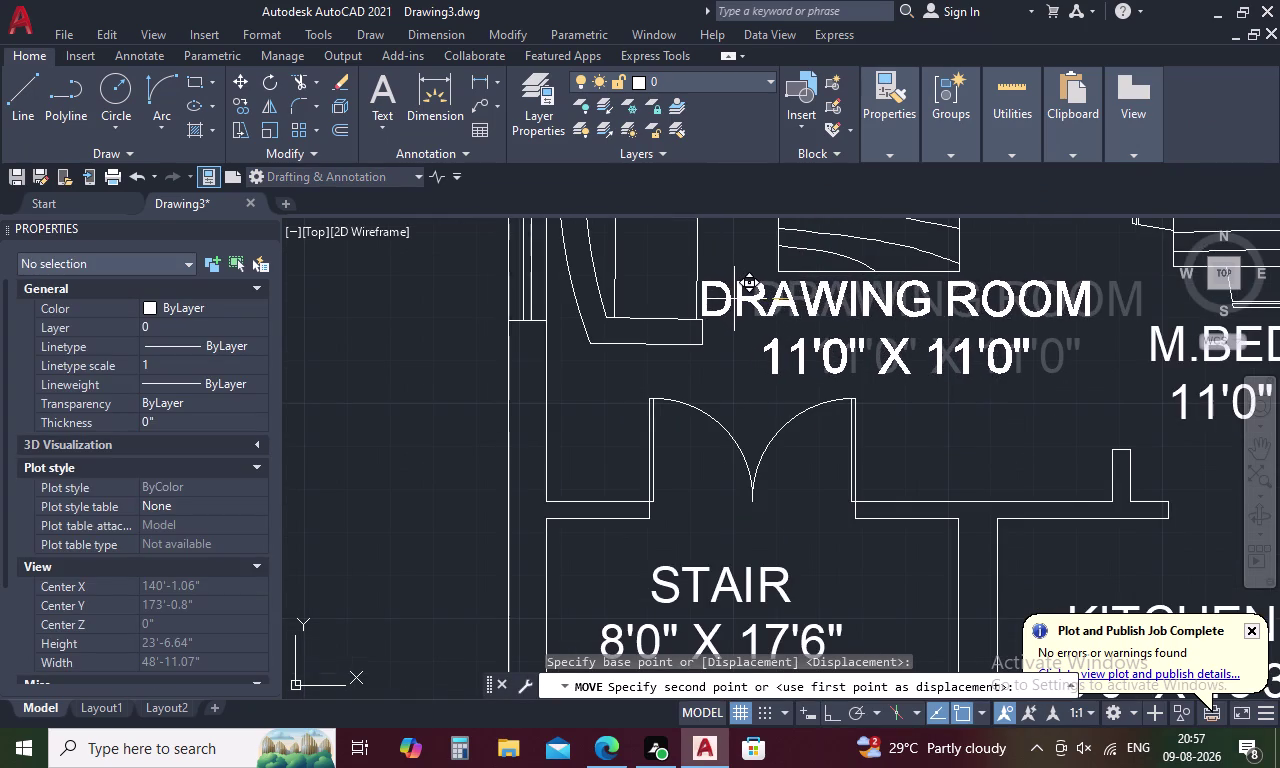
click(734, 299)
scroll(down, 3)
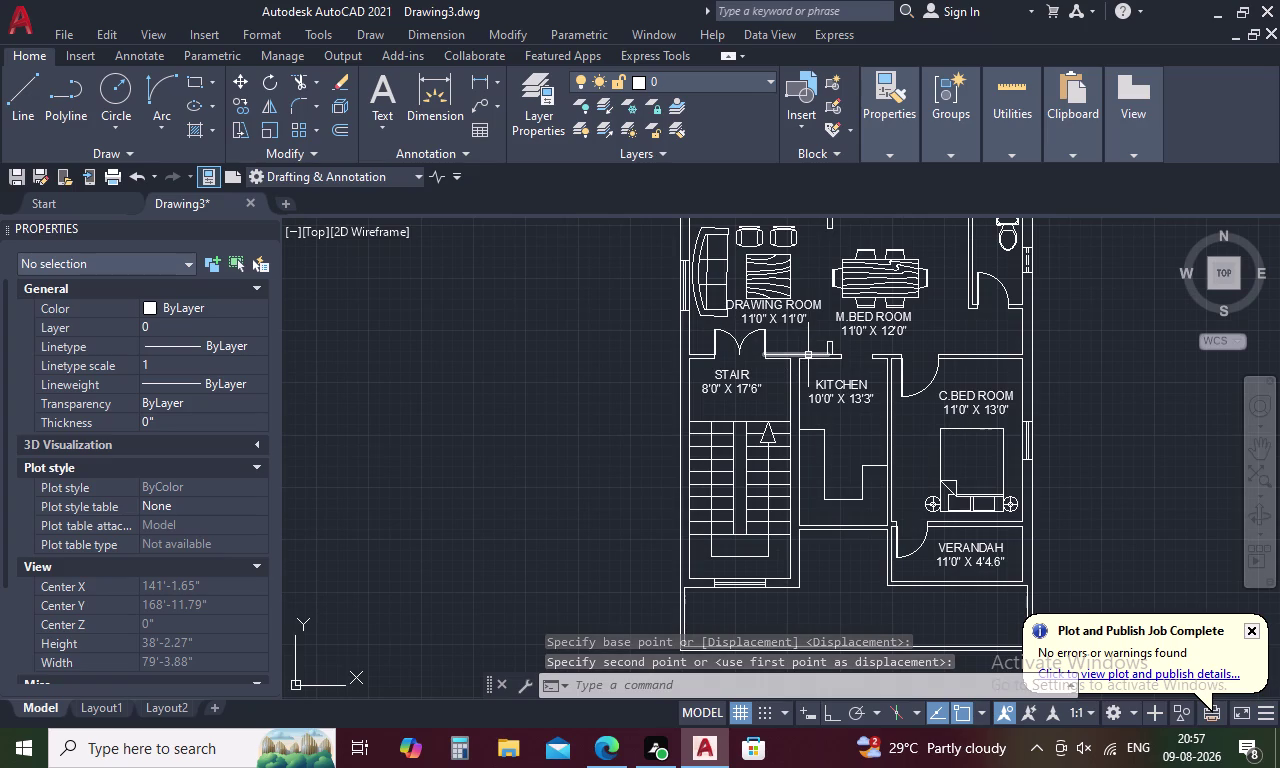
double_click(889, 319)
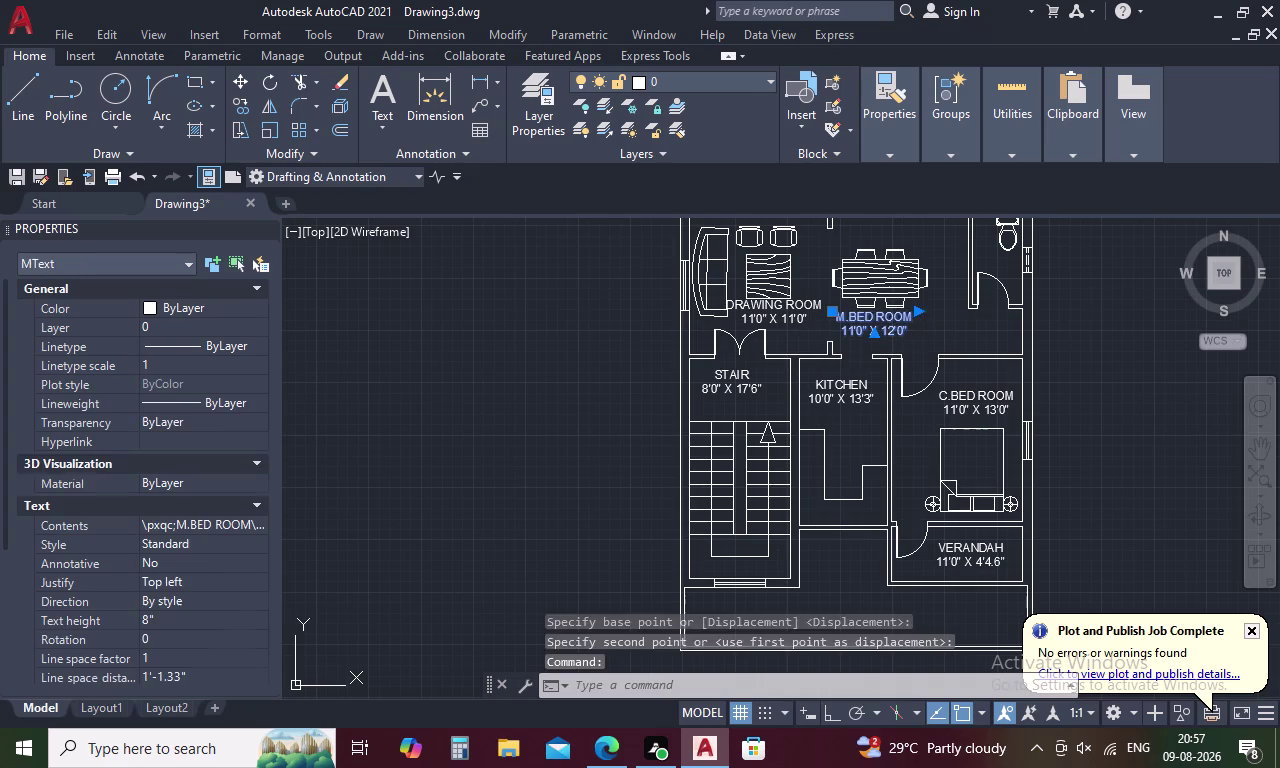
Replace the M.BED ROOM label's name with DINING ROOM.
click(910, 320)
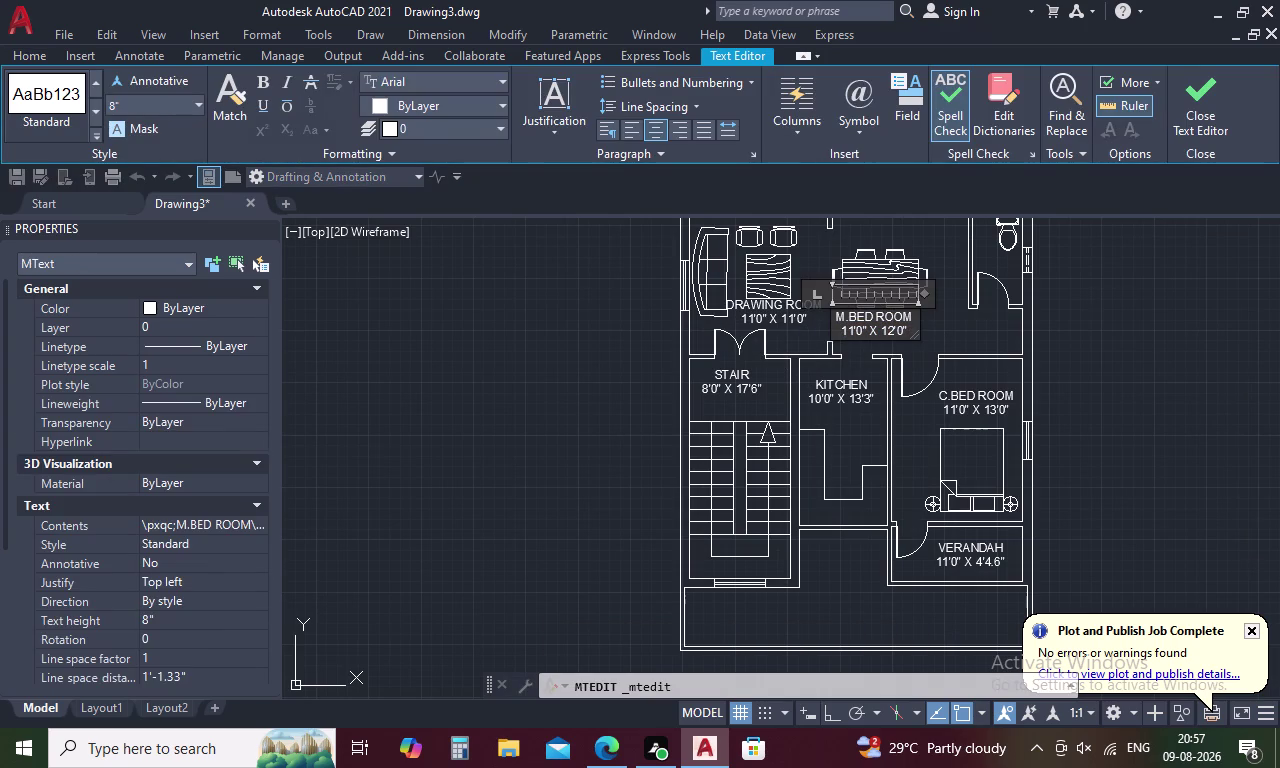
key(BackSpace)
key(BackSpace)
key(BackSpace)
key(BackSpace)
key(BackSpace)
key(BackSpace)
key(BackSpace)
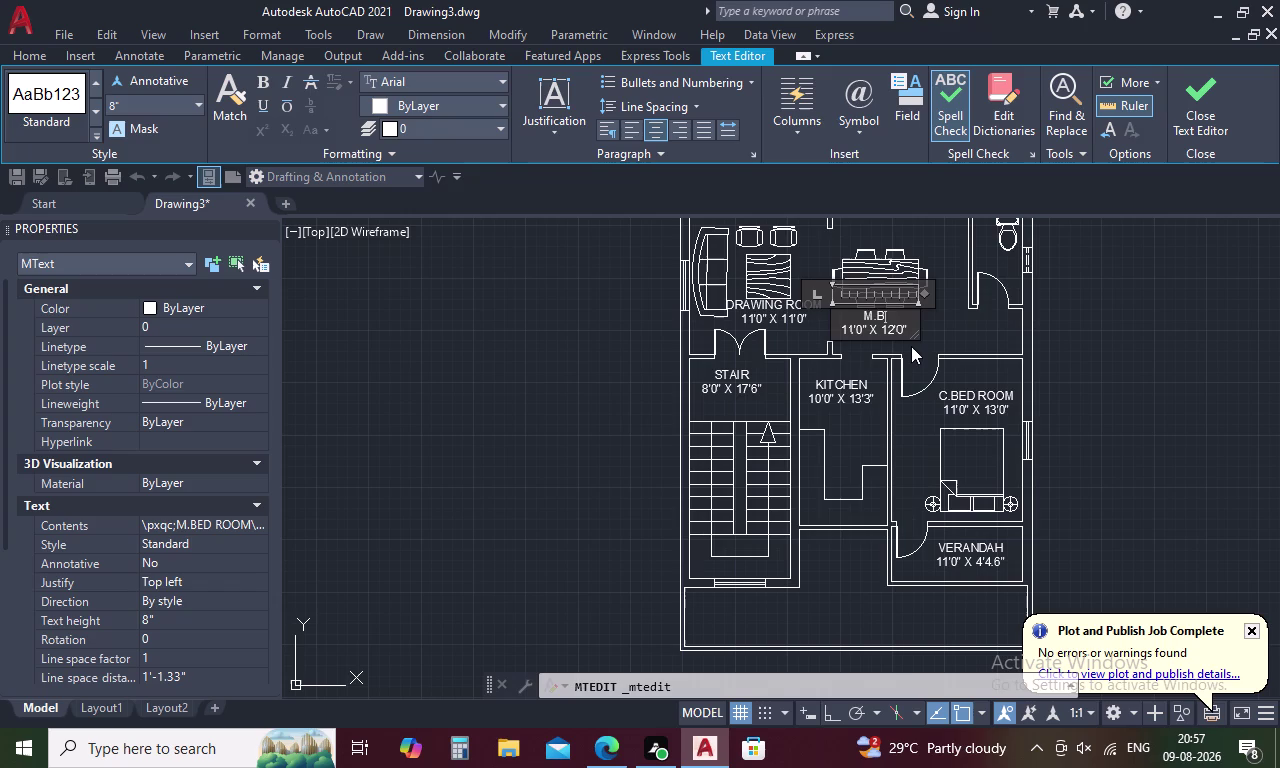
key(BackSpace)
key(BackSpace)
key(BackSpace)
text(DI)
text(NING)
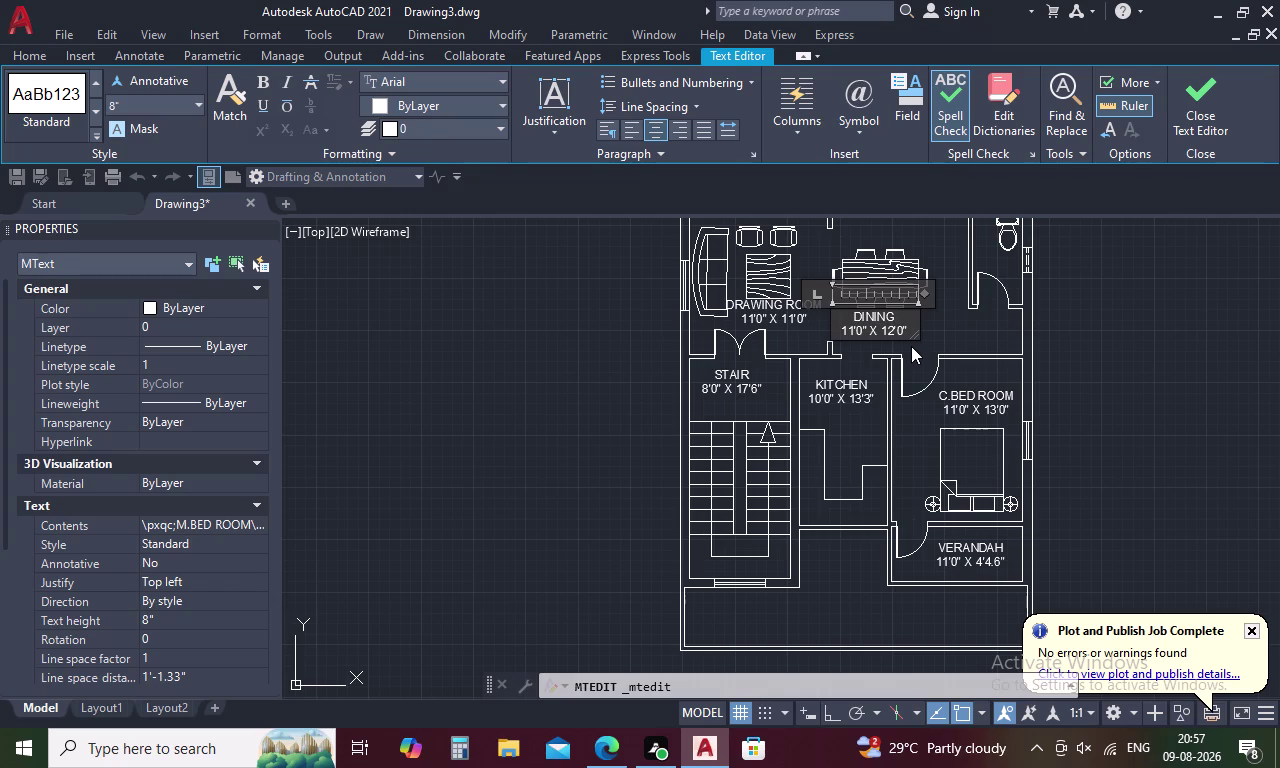
key(space)
text(R)
text(OOM)
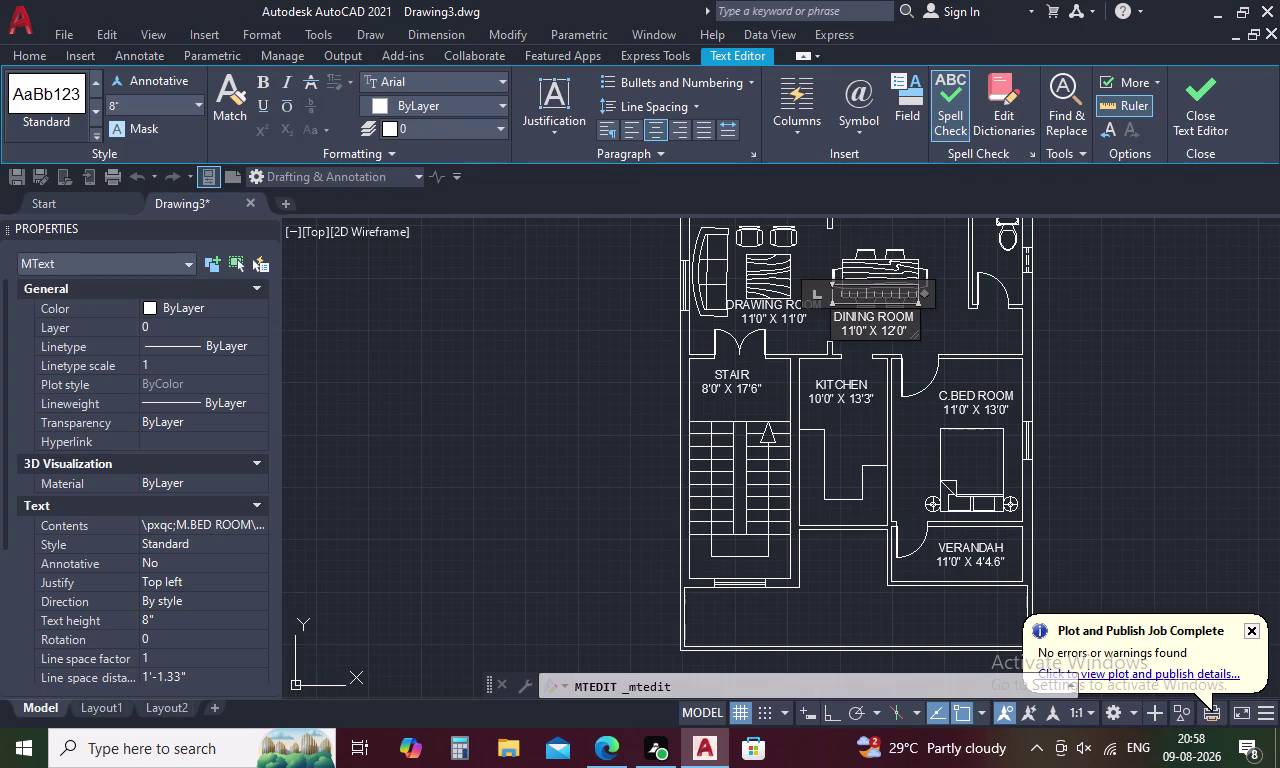
Change the dining room's 12'0" dimension to 11'0" and finish editing.
scroll(up, 3)
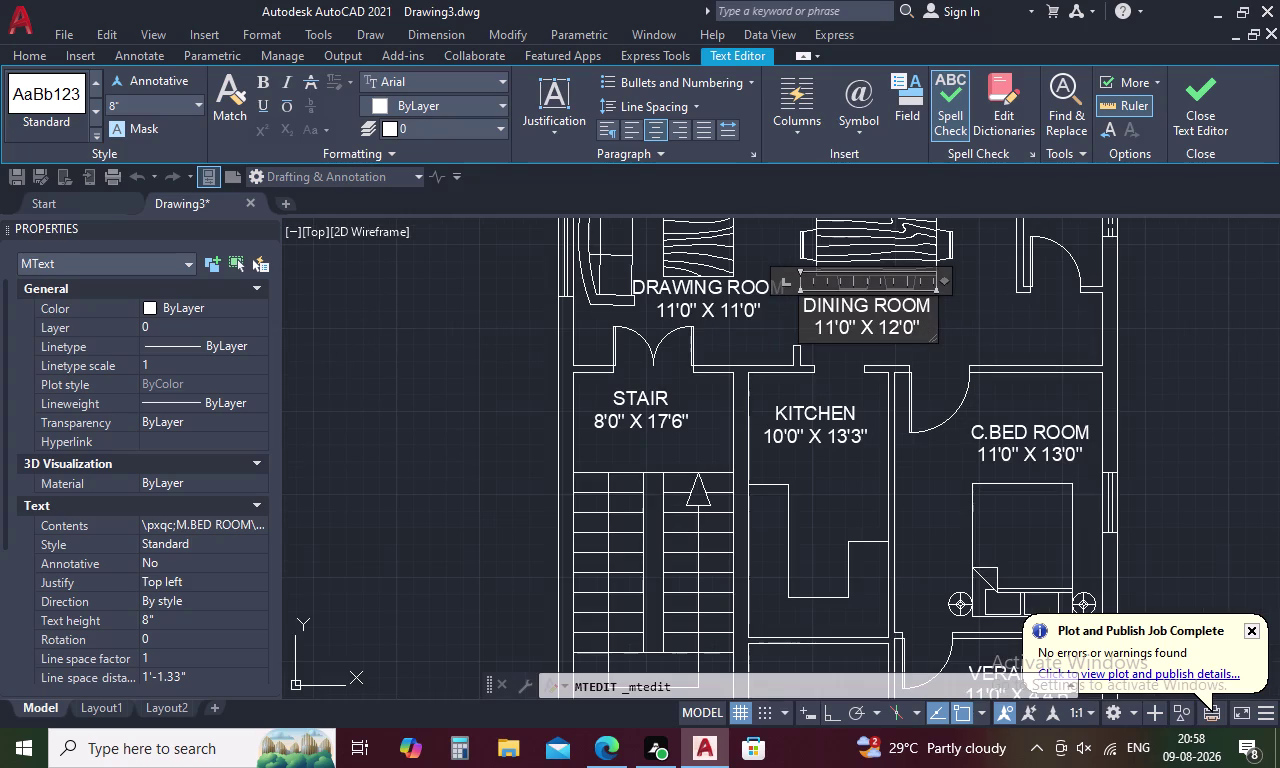
click(893, 325)
key(Right)
key(BackSpace)
key(1)
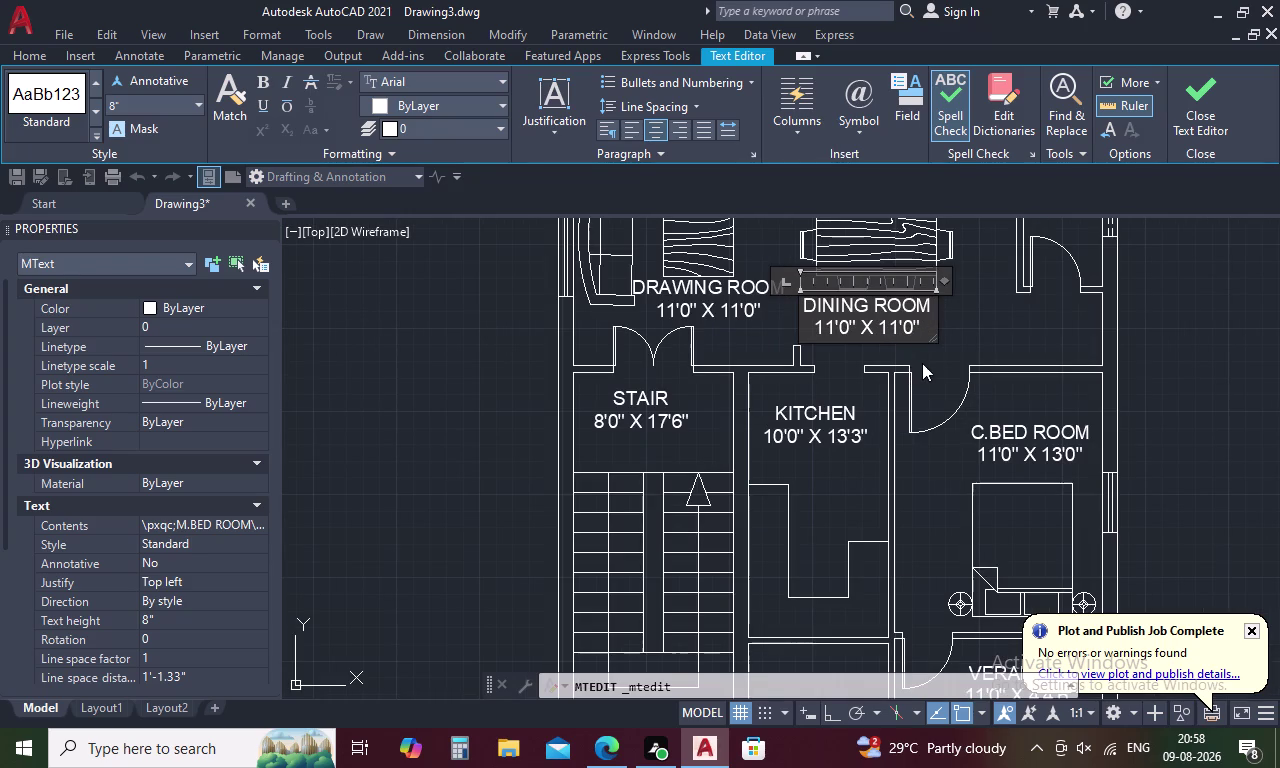
click(928, 356)
scroll(down, 3)
Paste a copy of the C.BED ROOM label into the top-right room.
scroll(down, 3)
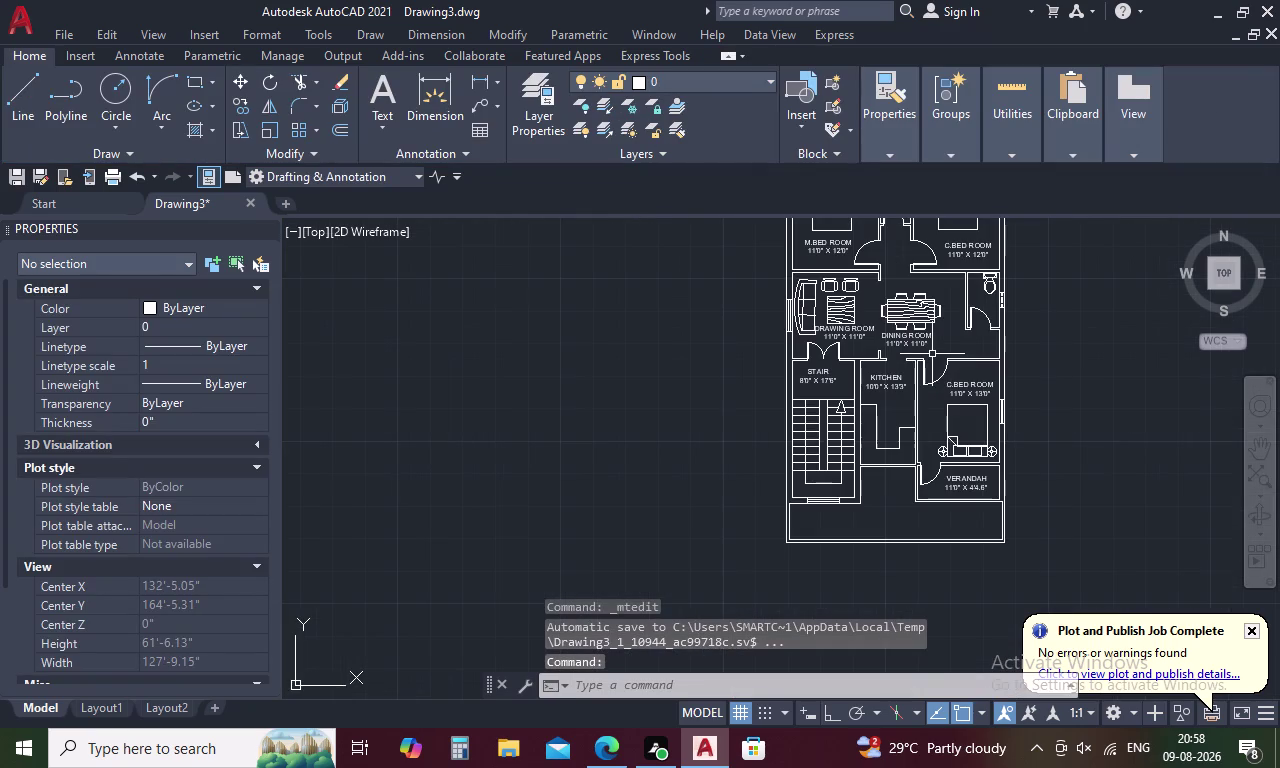
scroll(up, 3)
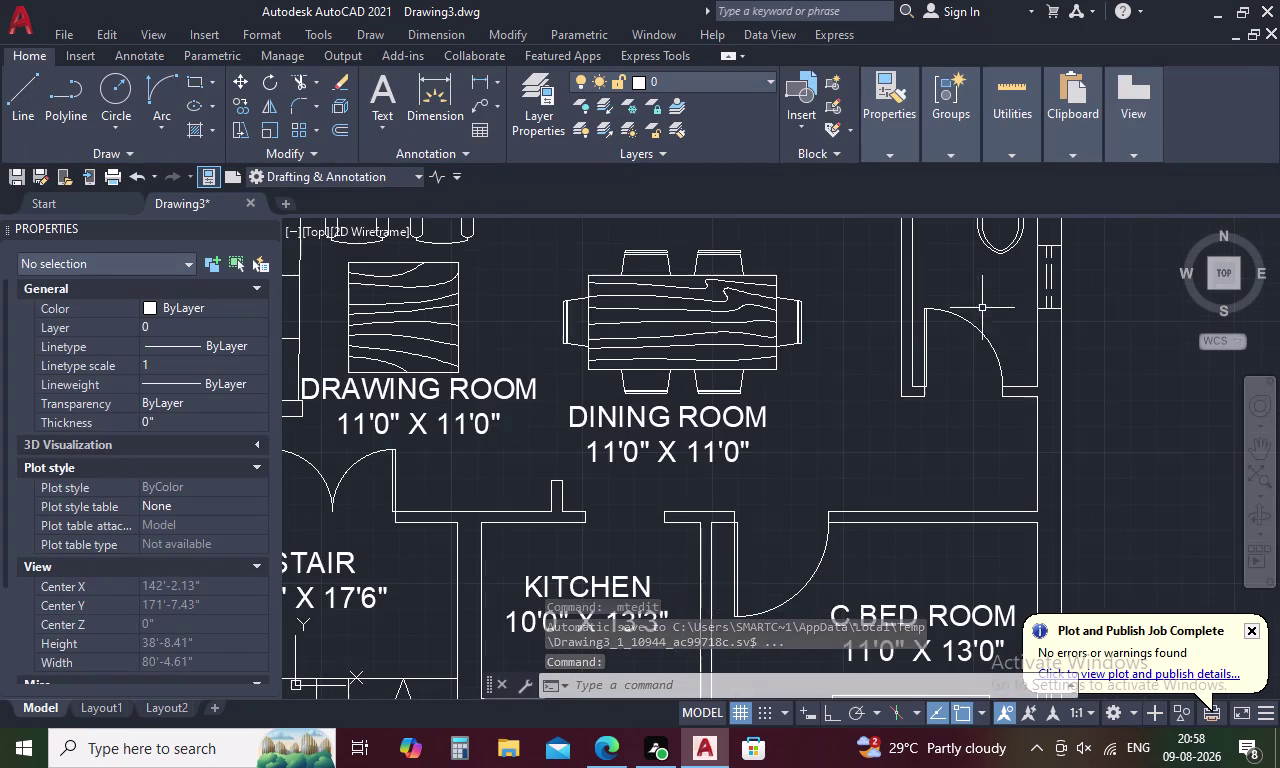
key(ctrl+v)
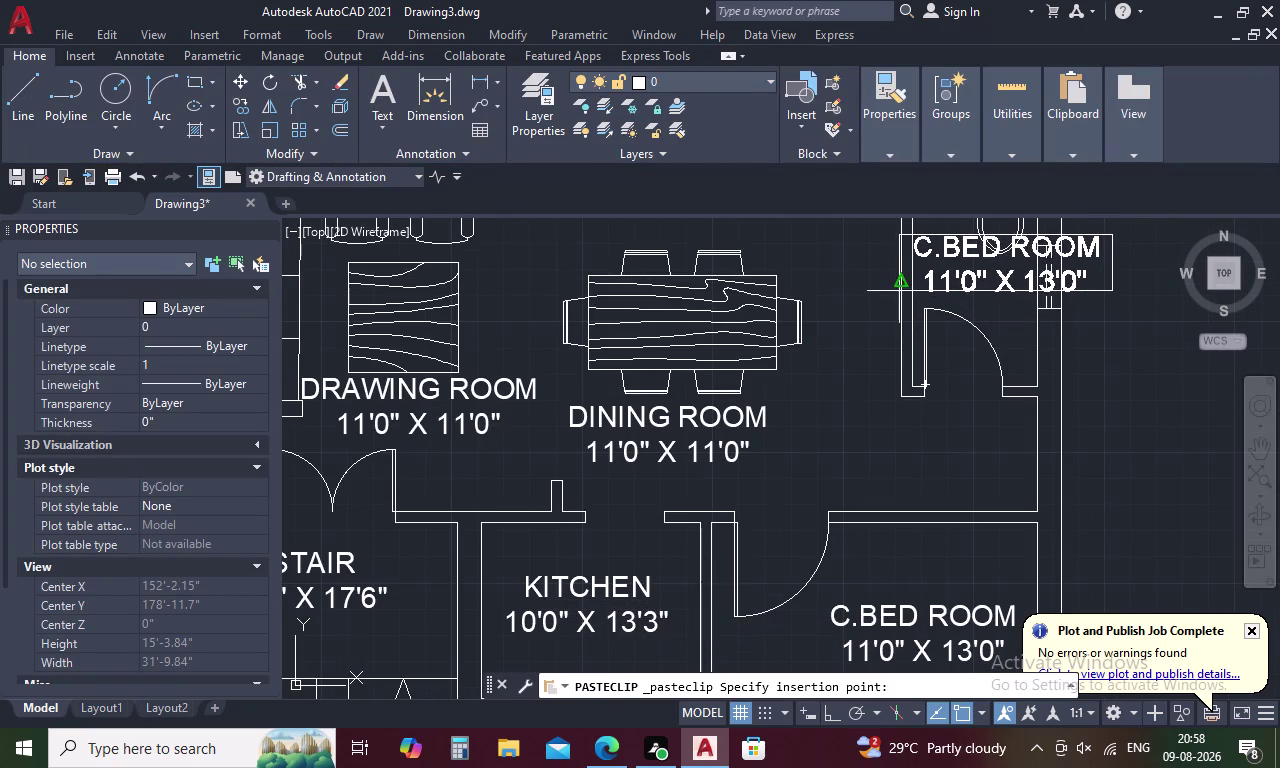
click(897, 291)
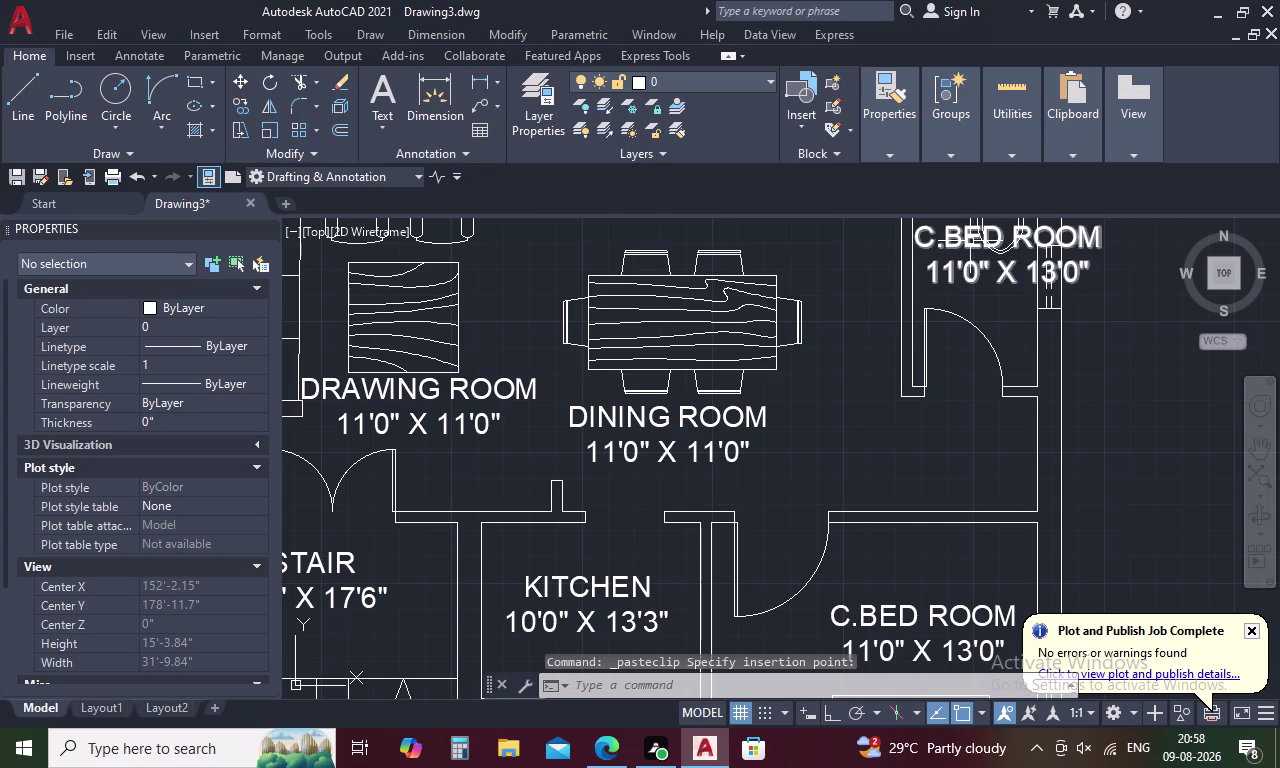
Rename the pasted label's room name from C.BED ROOM to C.TOILET.
double_click(970, 241)
click(1095, 246)
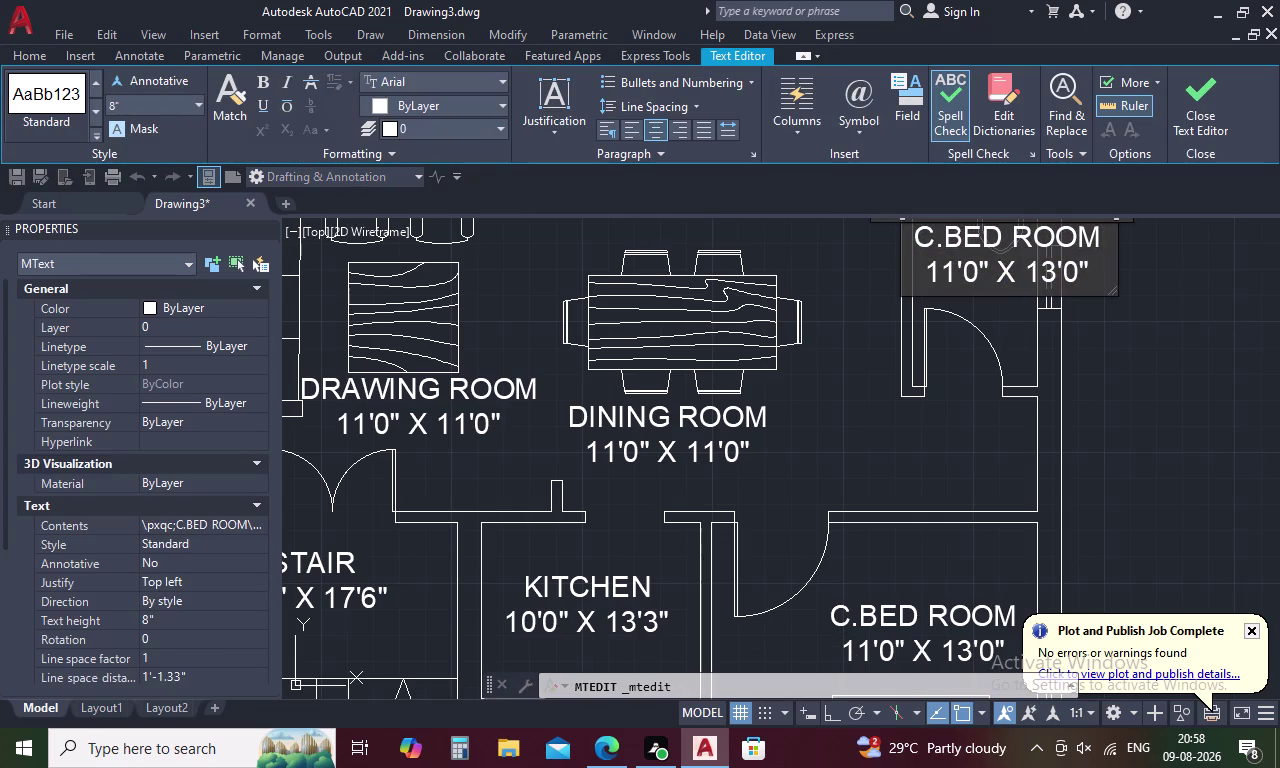
key(BackSpace)
key(BackSpace)
key(BackSpace)
key(BackSpace)
key(BackSpace)
key(BackSpace)
key(BackSpace)
key(BackSpace)
key(BackSpace)
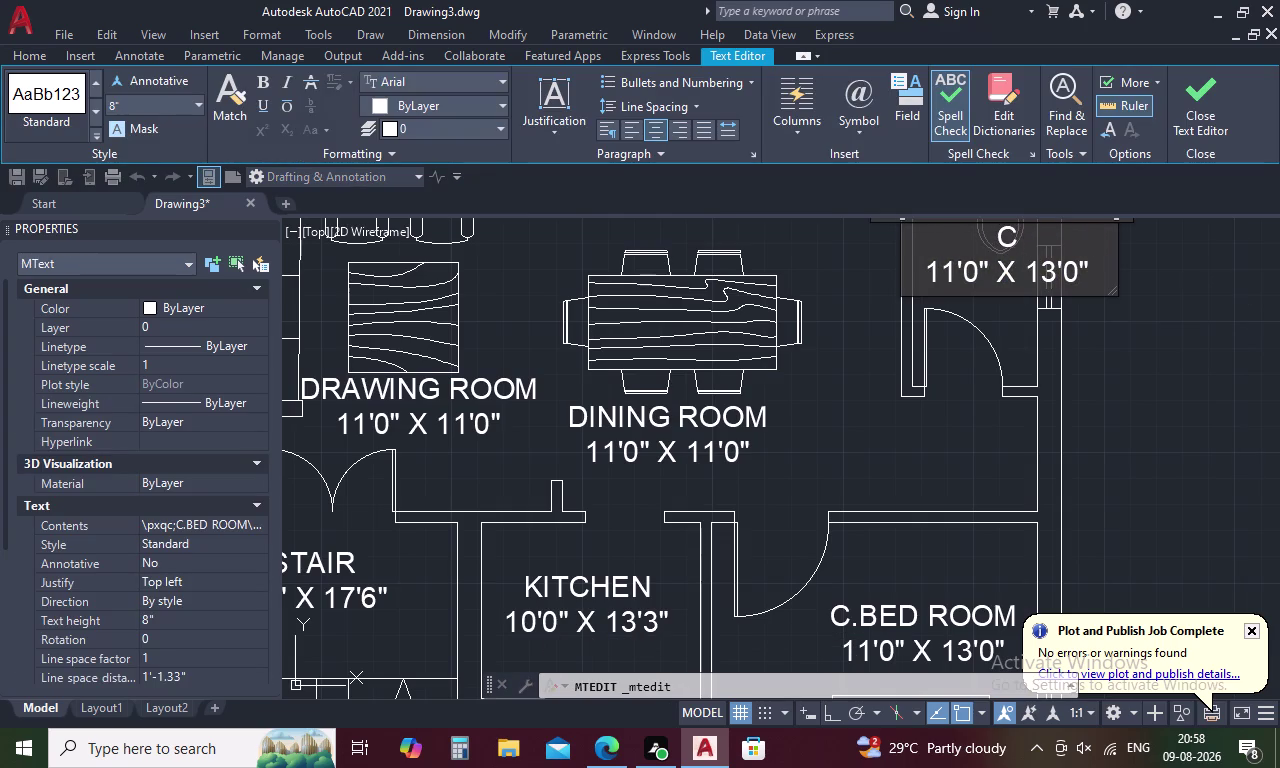
key(period)
text(TOILE)
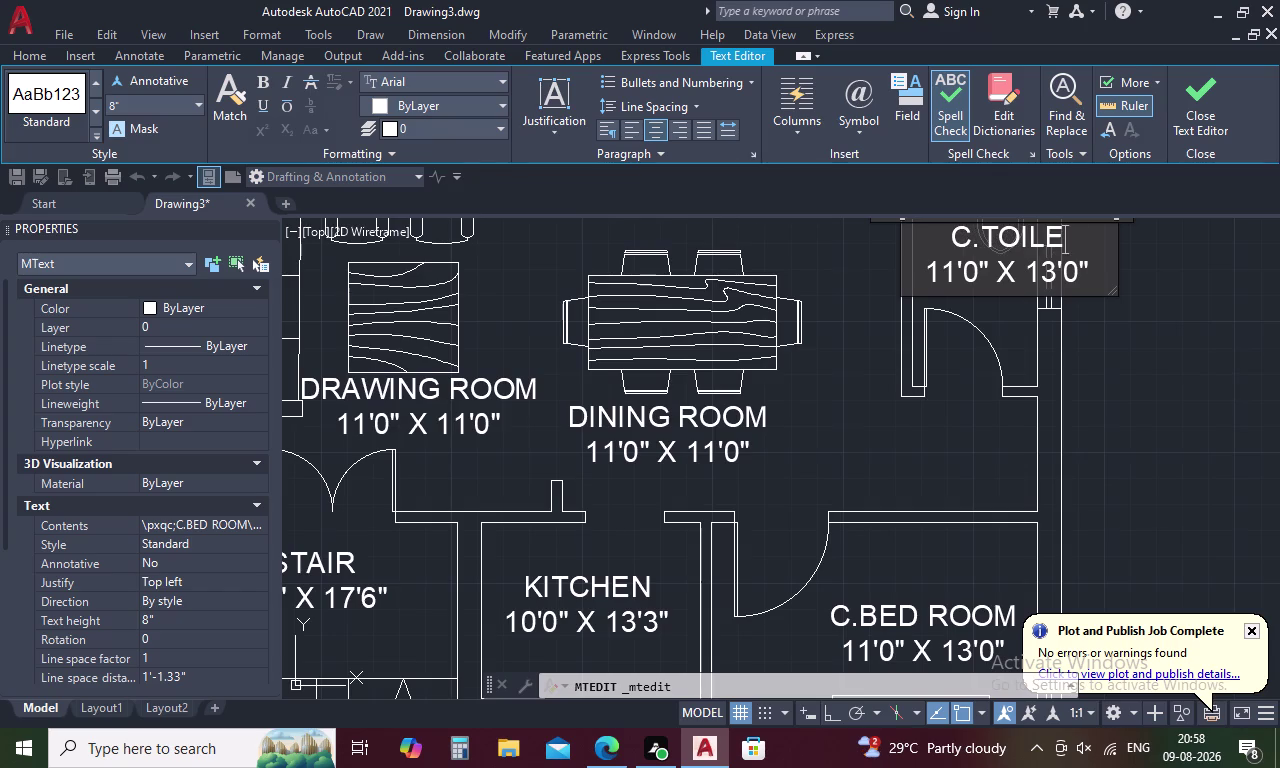
text(T)
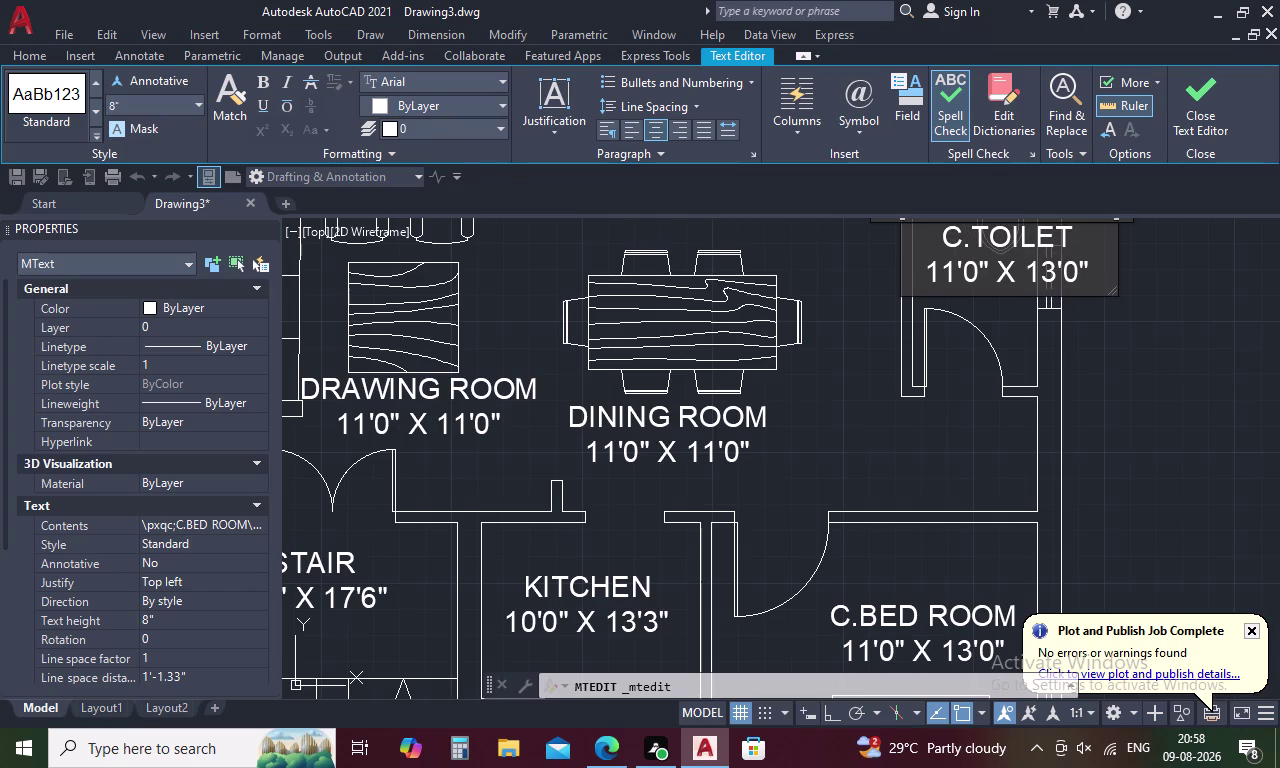
Change the label's size line to 7' X 4' and close the text editor.
click(977, 270)
key(BackSpace)
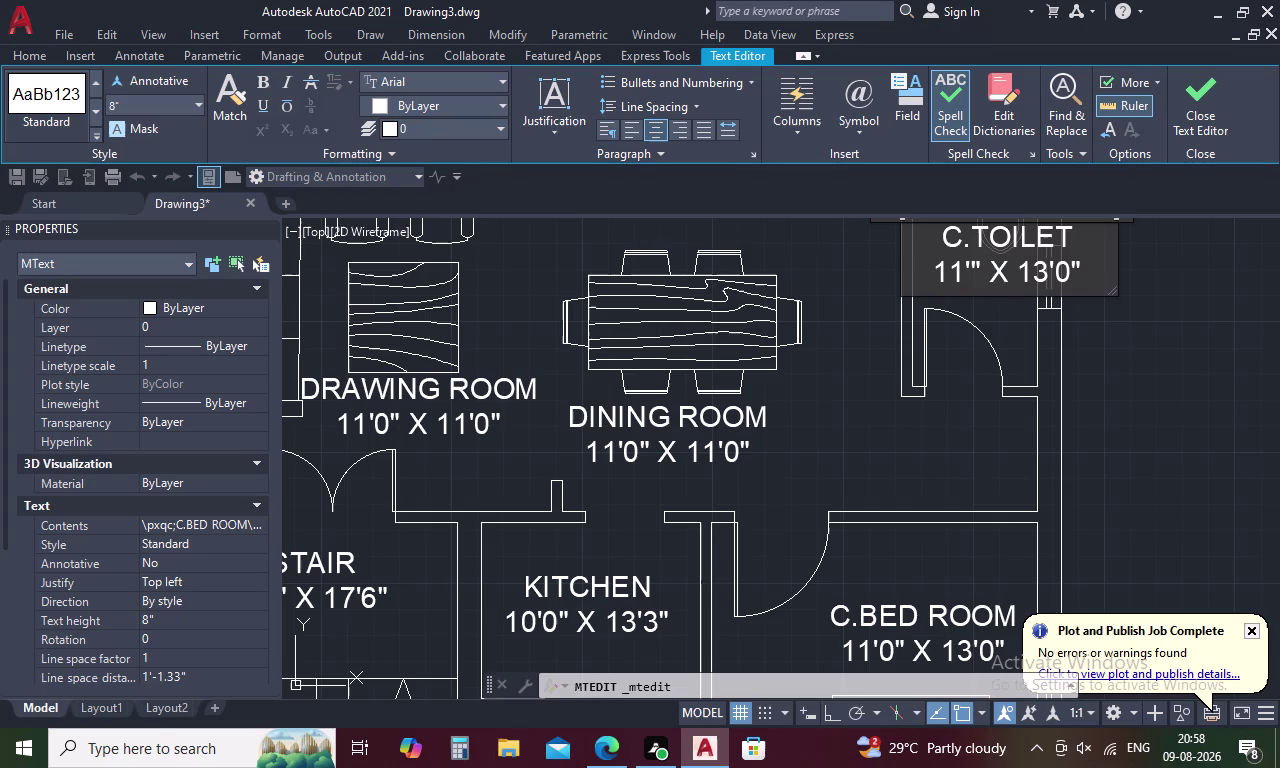
key(Right)
key(BackSpace)
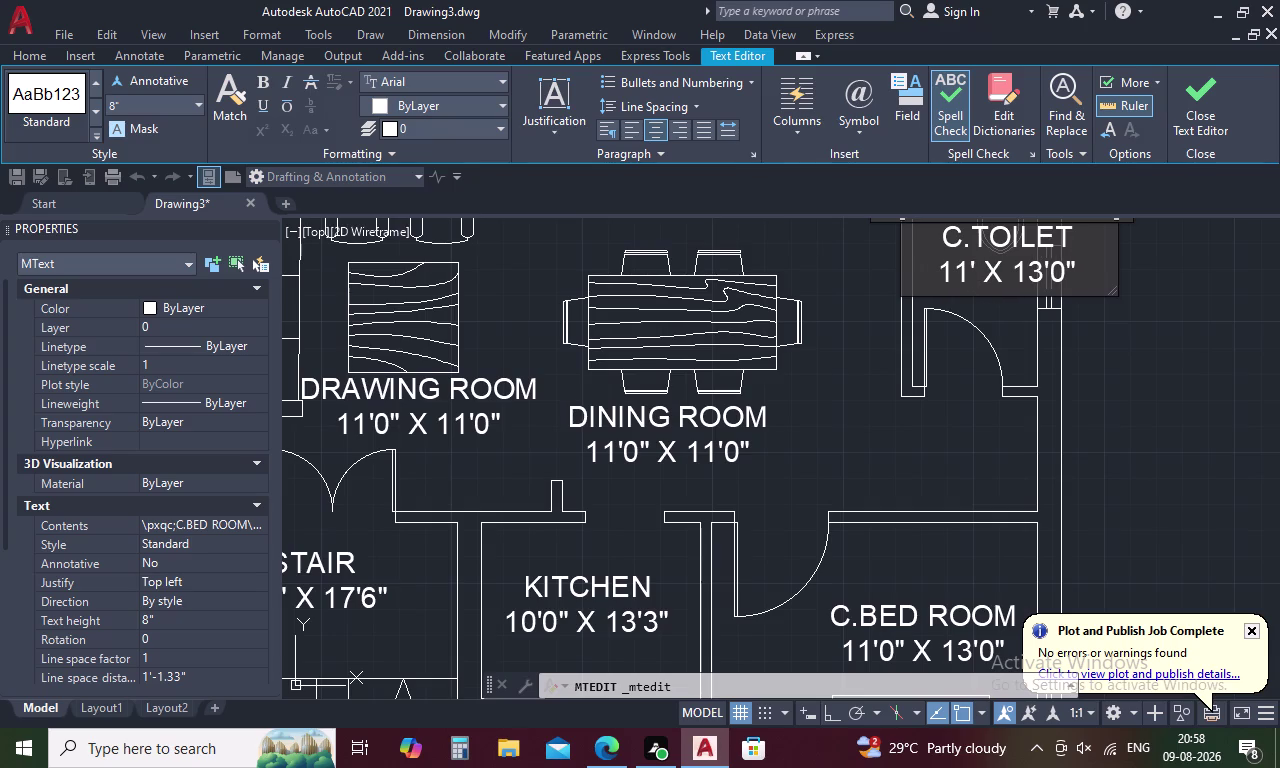
key(Left)
key(BackSpace)
key(BackSpace)
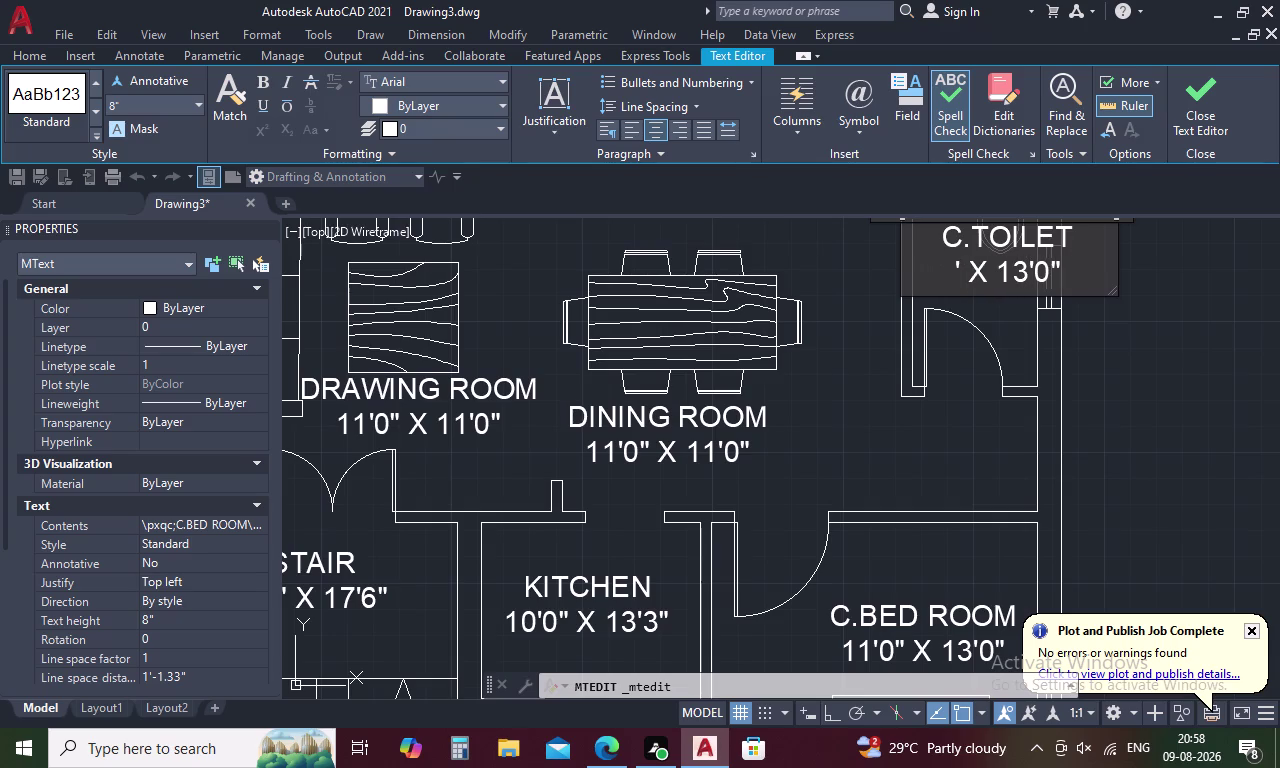
key(7)
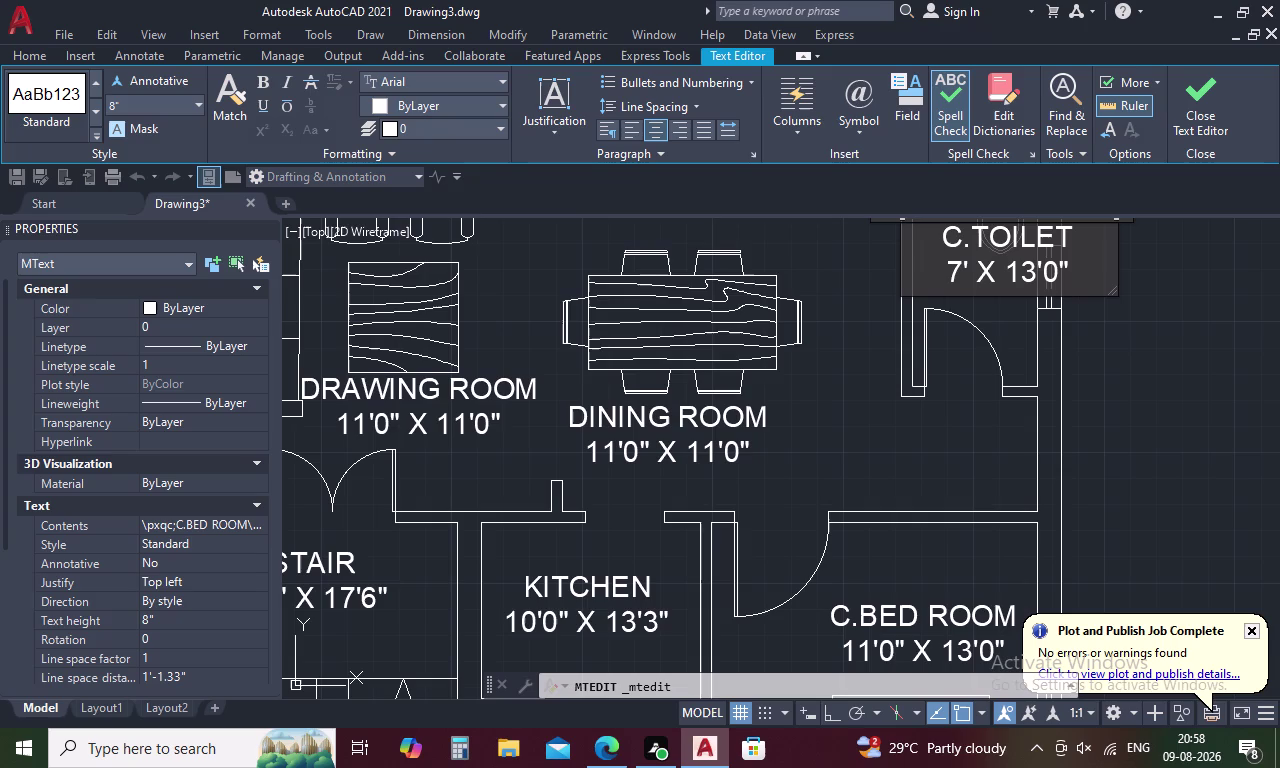
click(1073, 268)
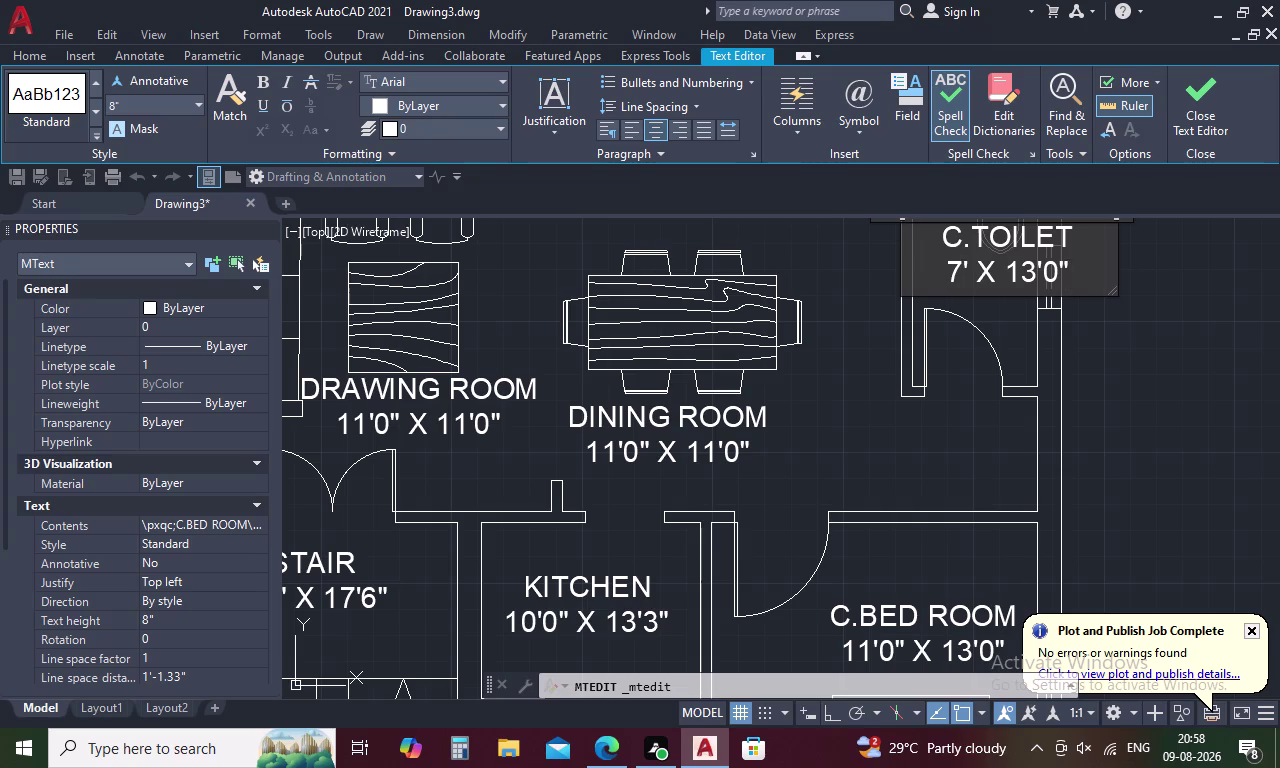
key(BackSpace)
key(BackSpace)
key(BackSpace)
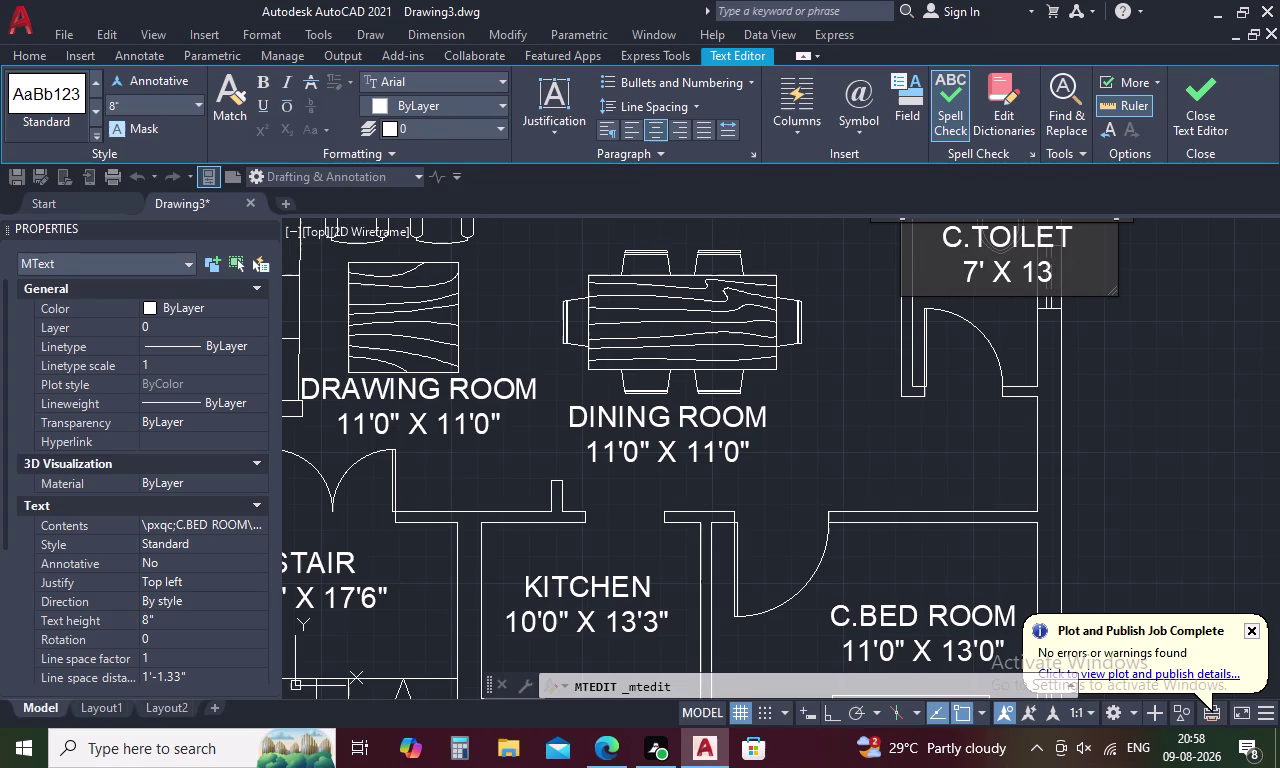
key(BackSpace)
key(BackSpace)
text(4)
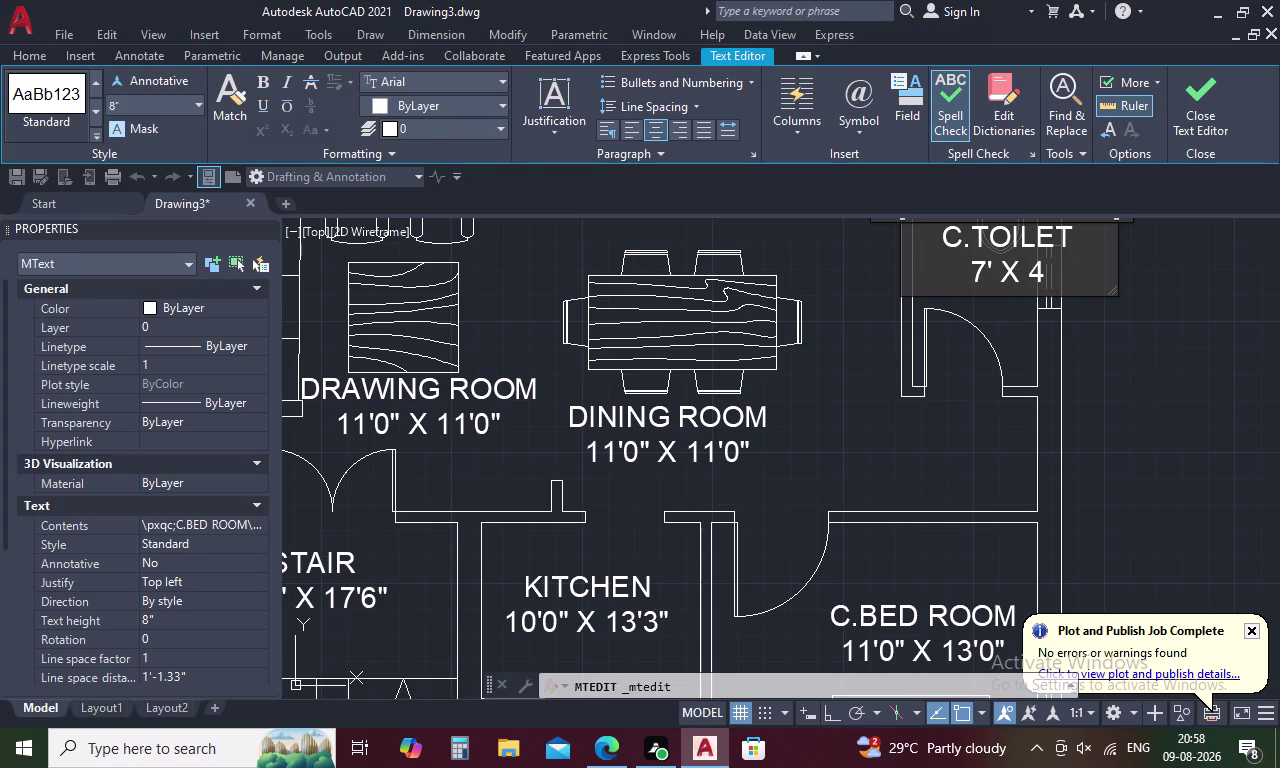
text(')
click(1133, 327)
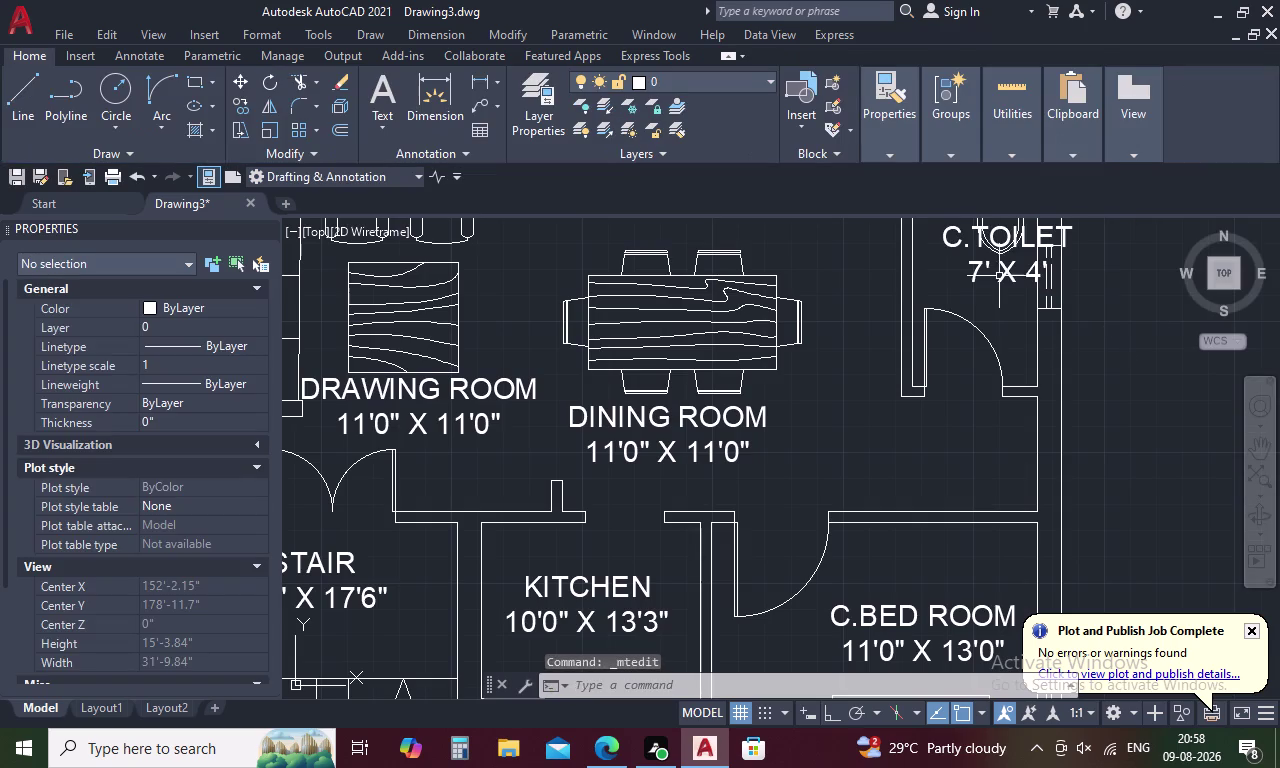
Start copying the C.TOILET label, then cancel the copy.
click(1001, 266)
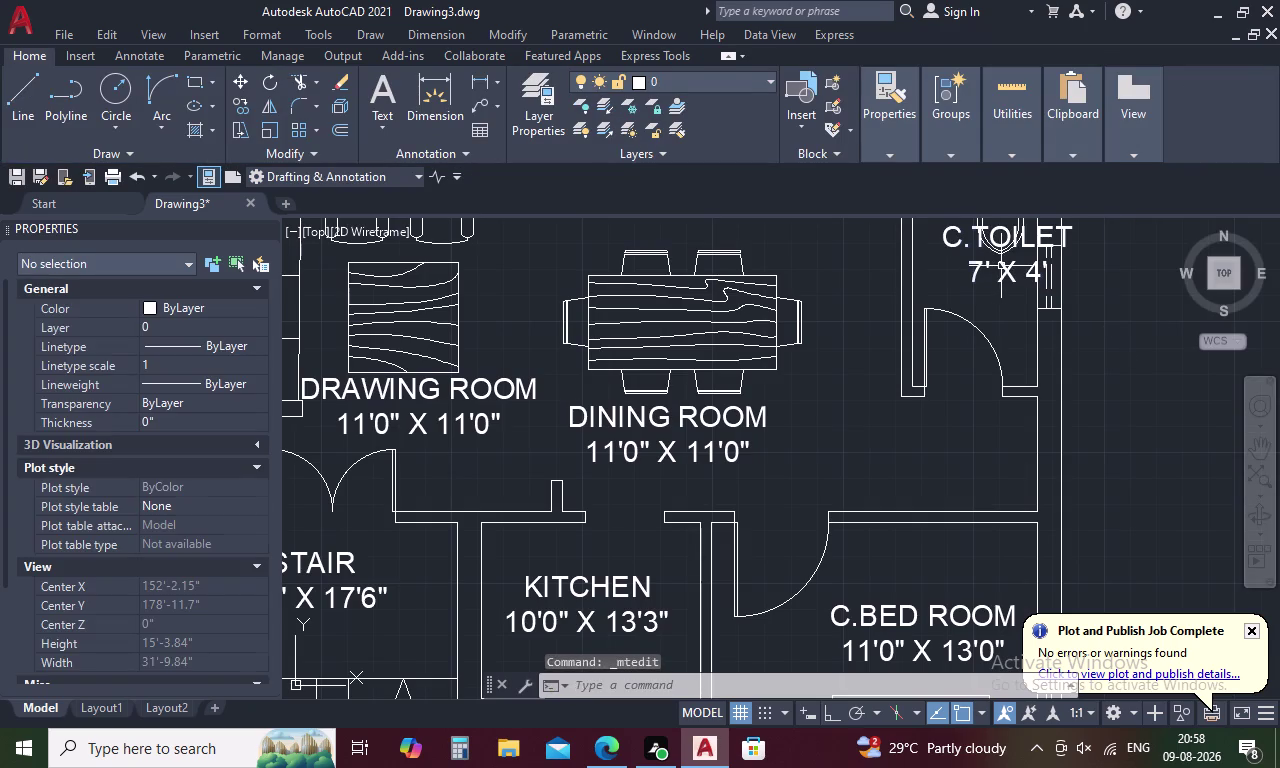
right_click(1001, 266)
click(1084, 403)
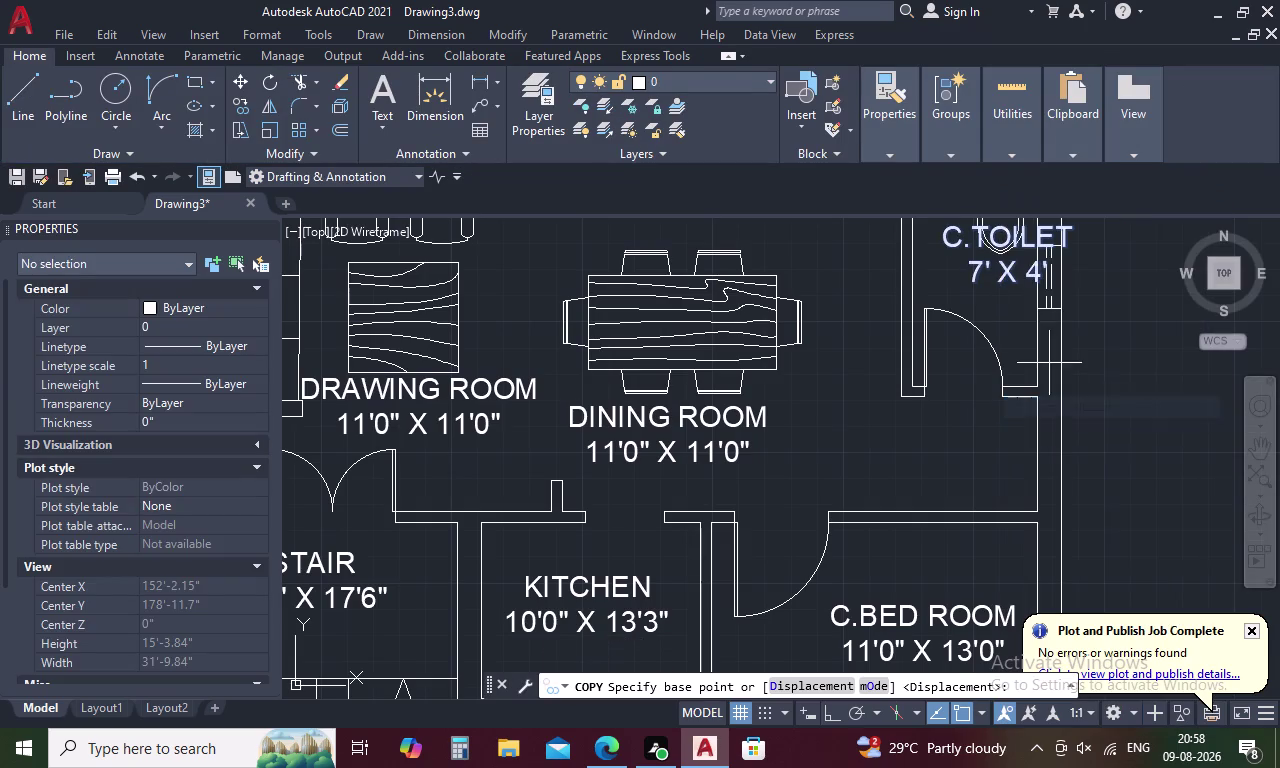
click(1008, 265)
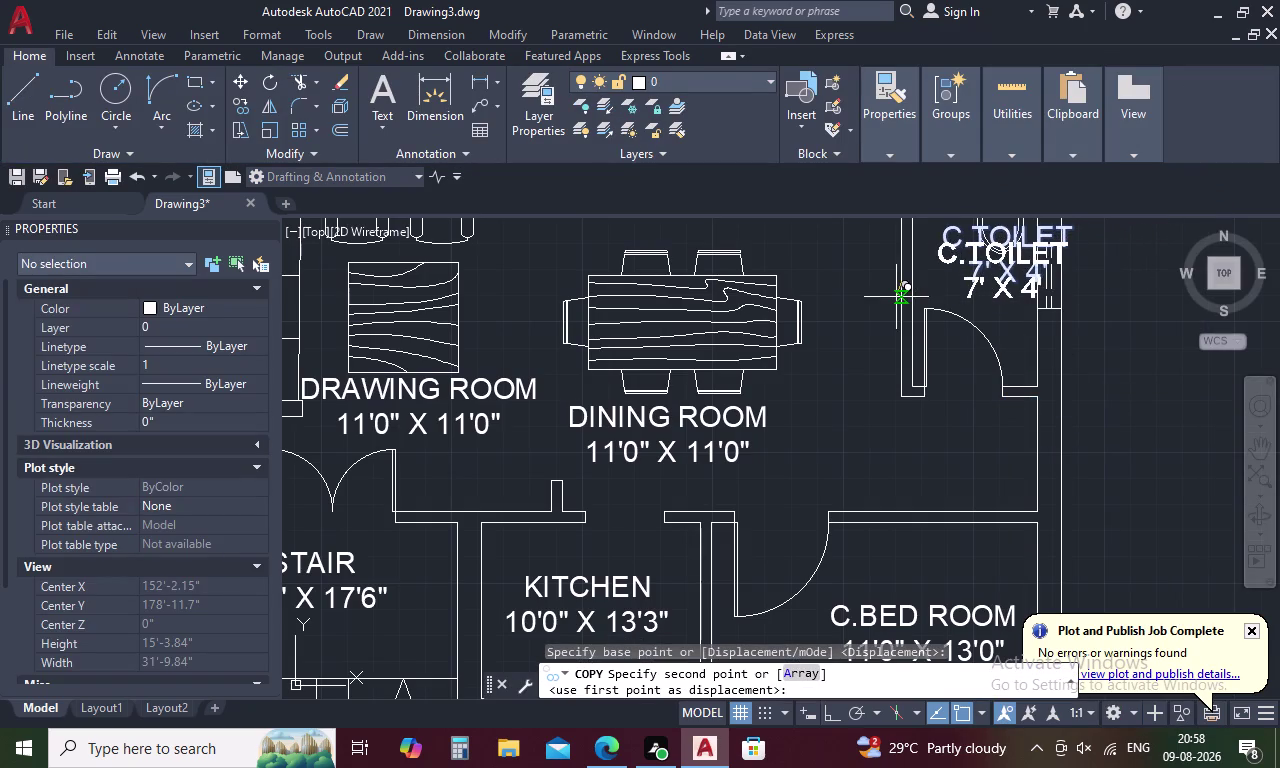
key(Escape)
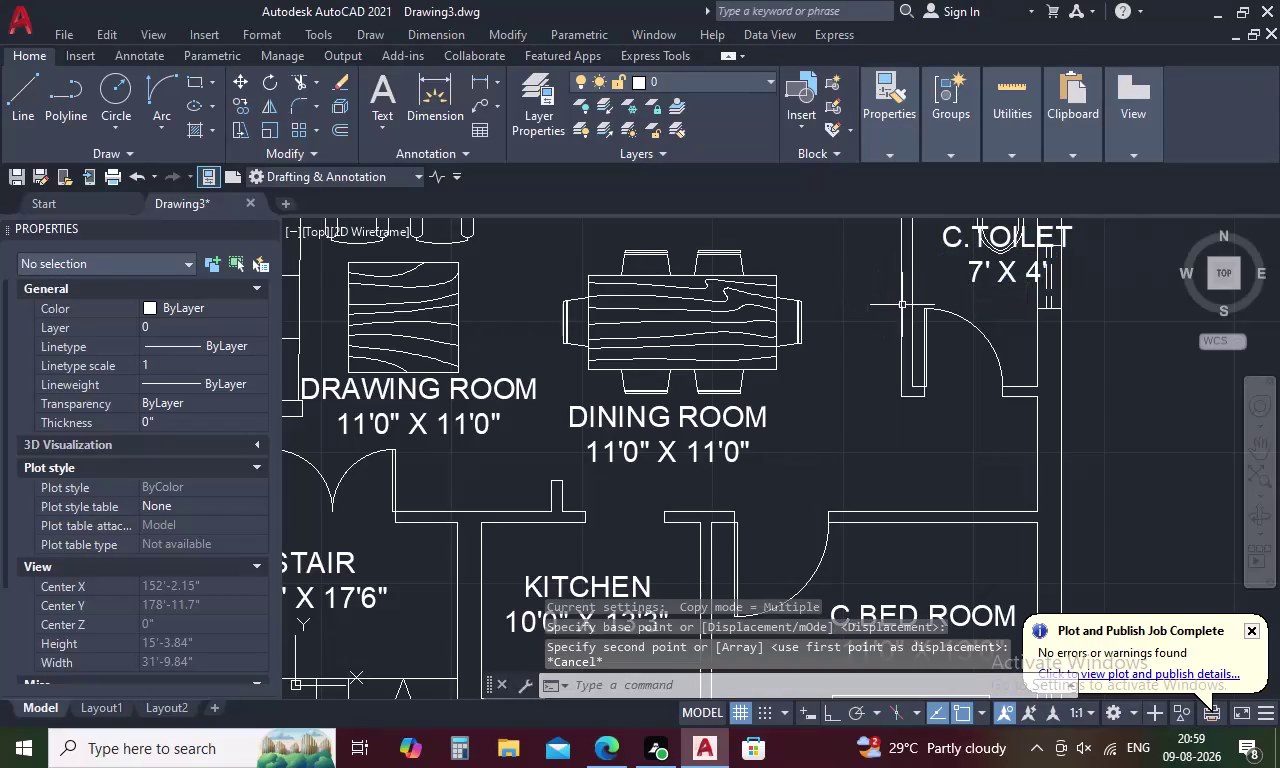
Start moving the C.TOILET label from a base point, then cancel the move.
click(1006, 267)
right_click(1006, 267)
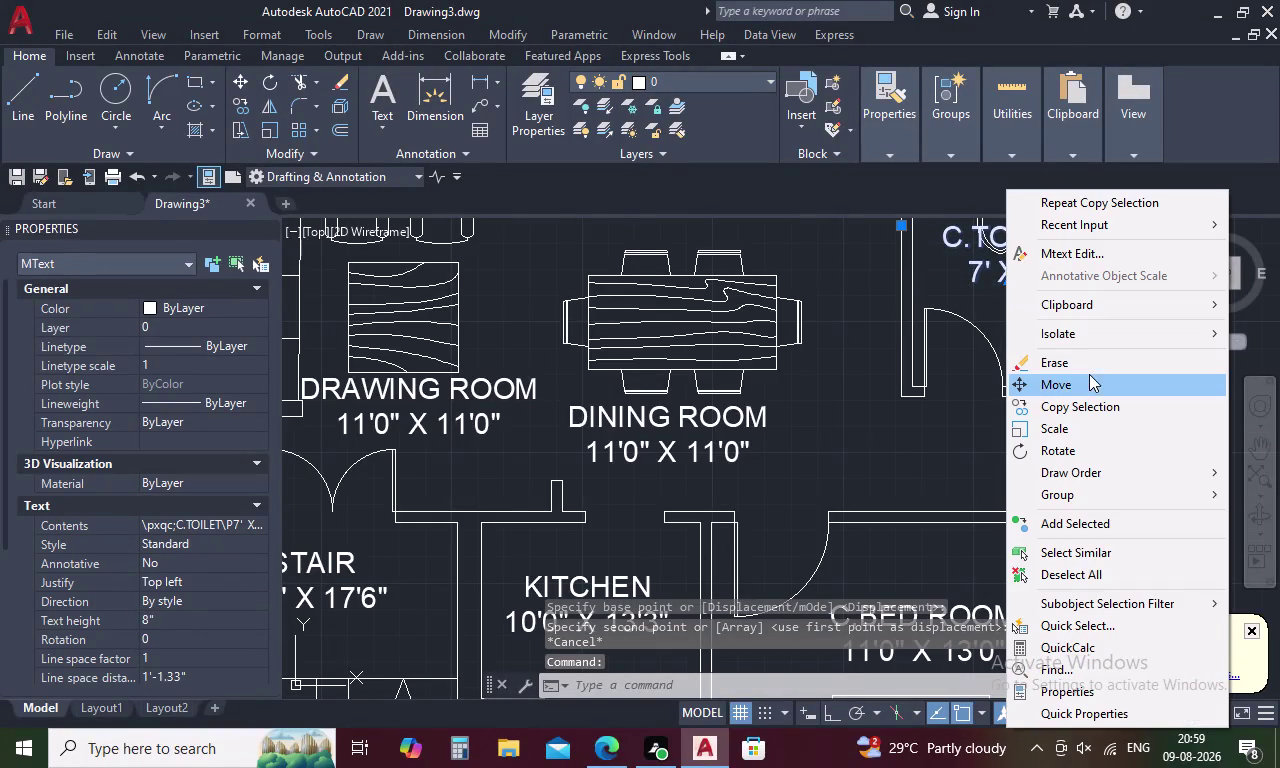
click(1090, 378)
click(1004, 271)
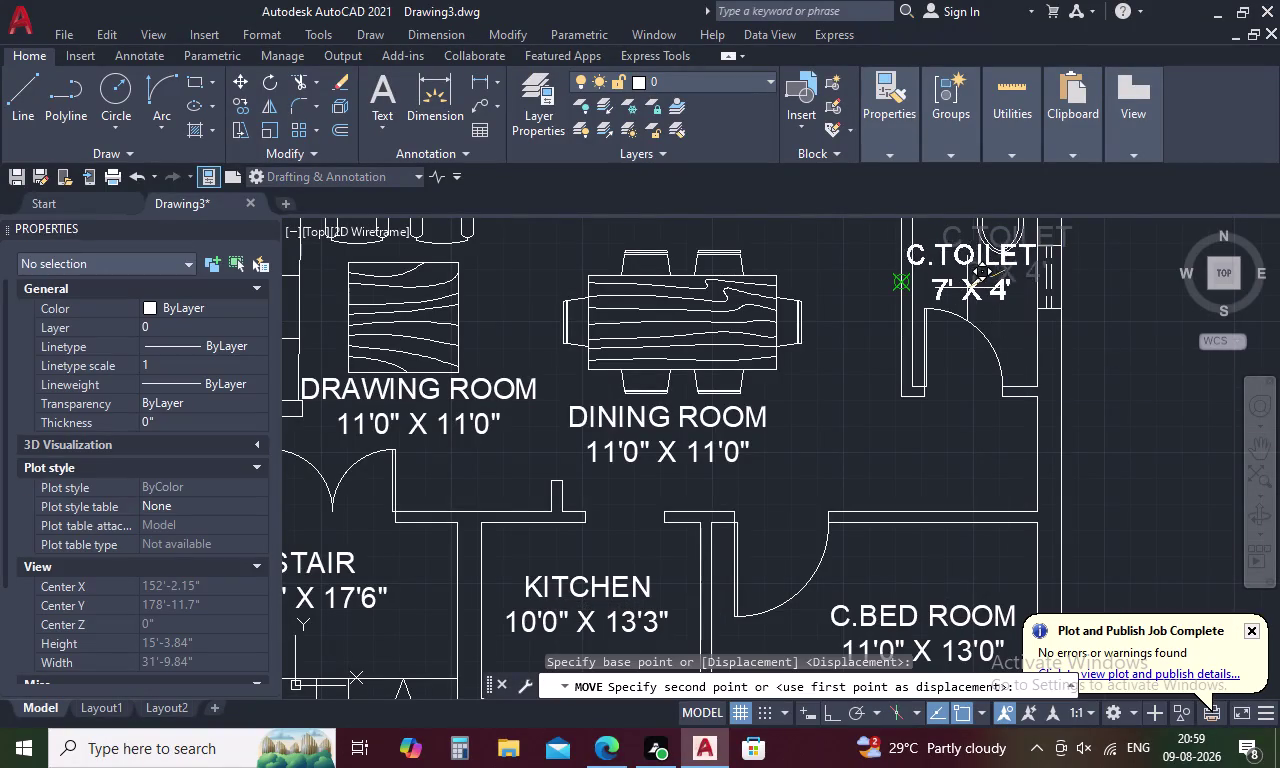
scroll(up, 3)
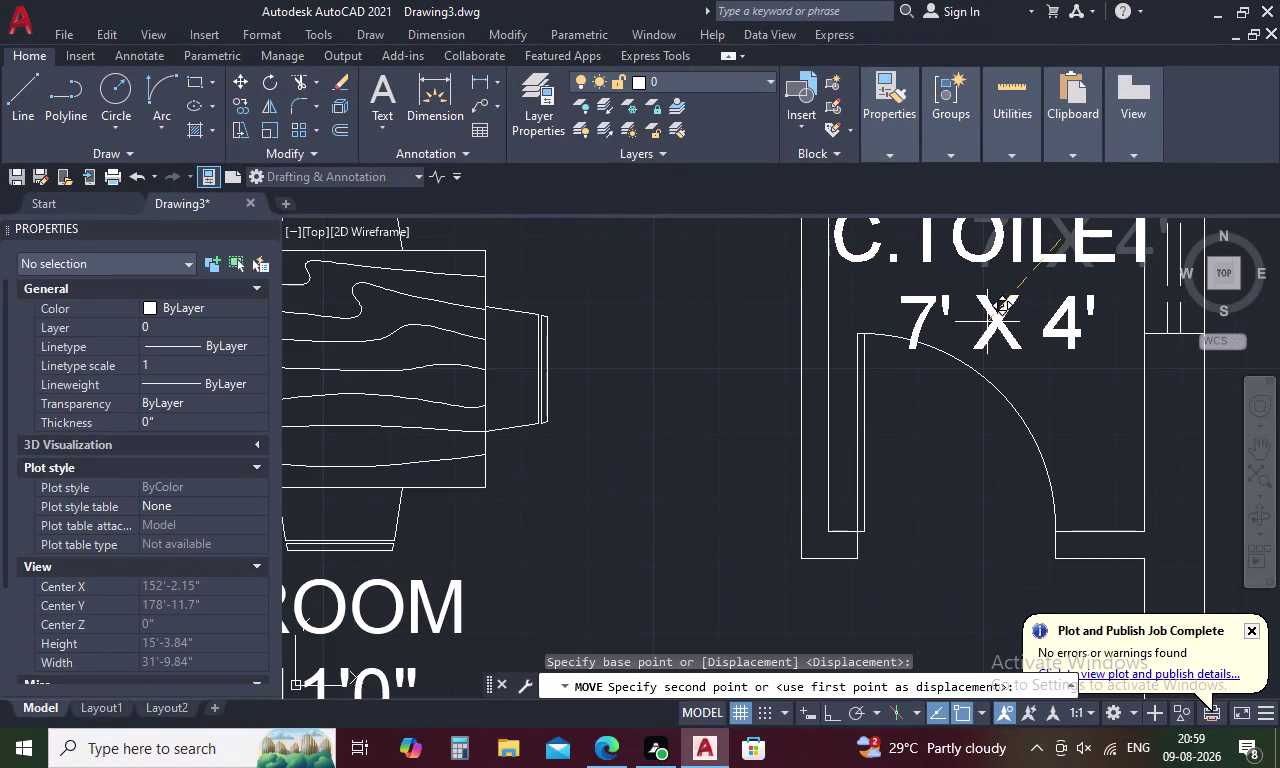
scroll(down, 3)
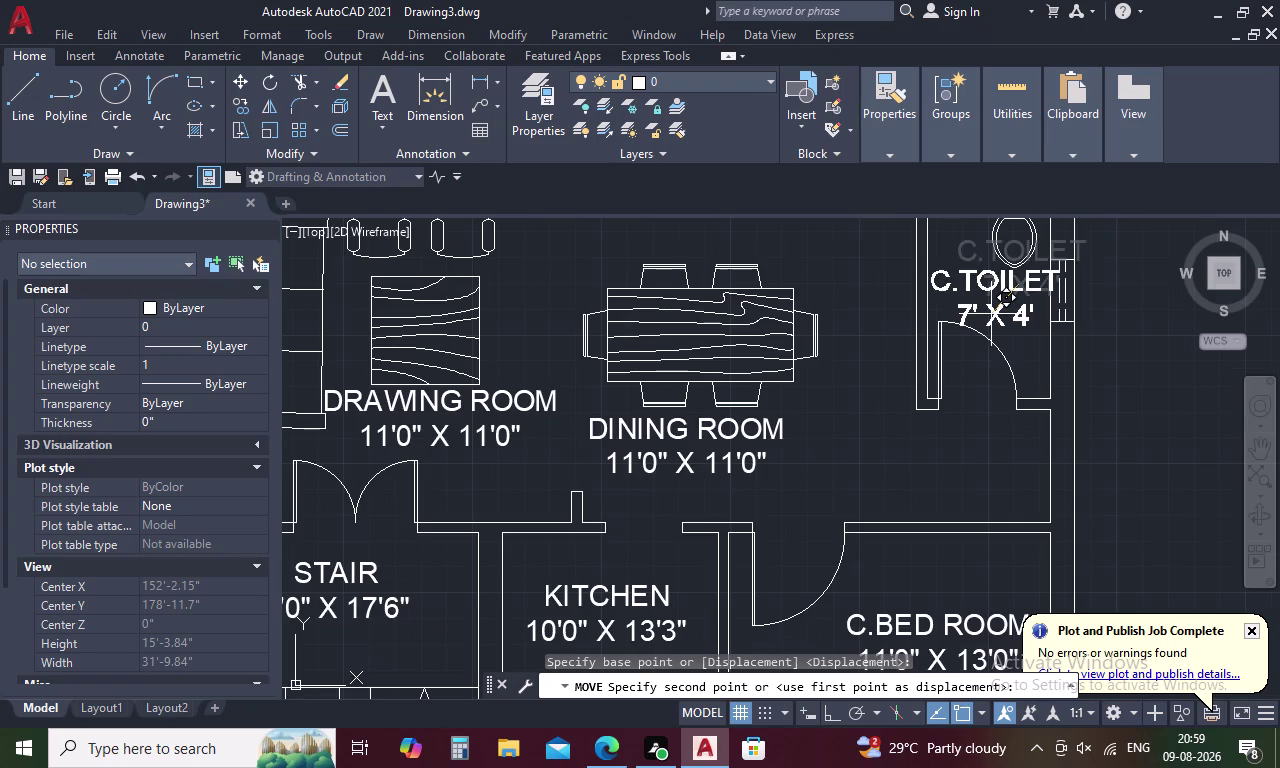
key(Escape)
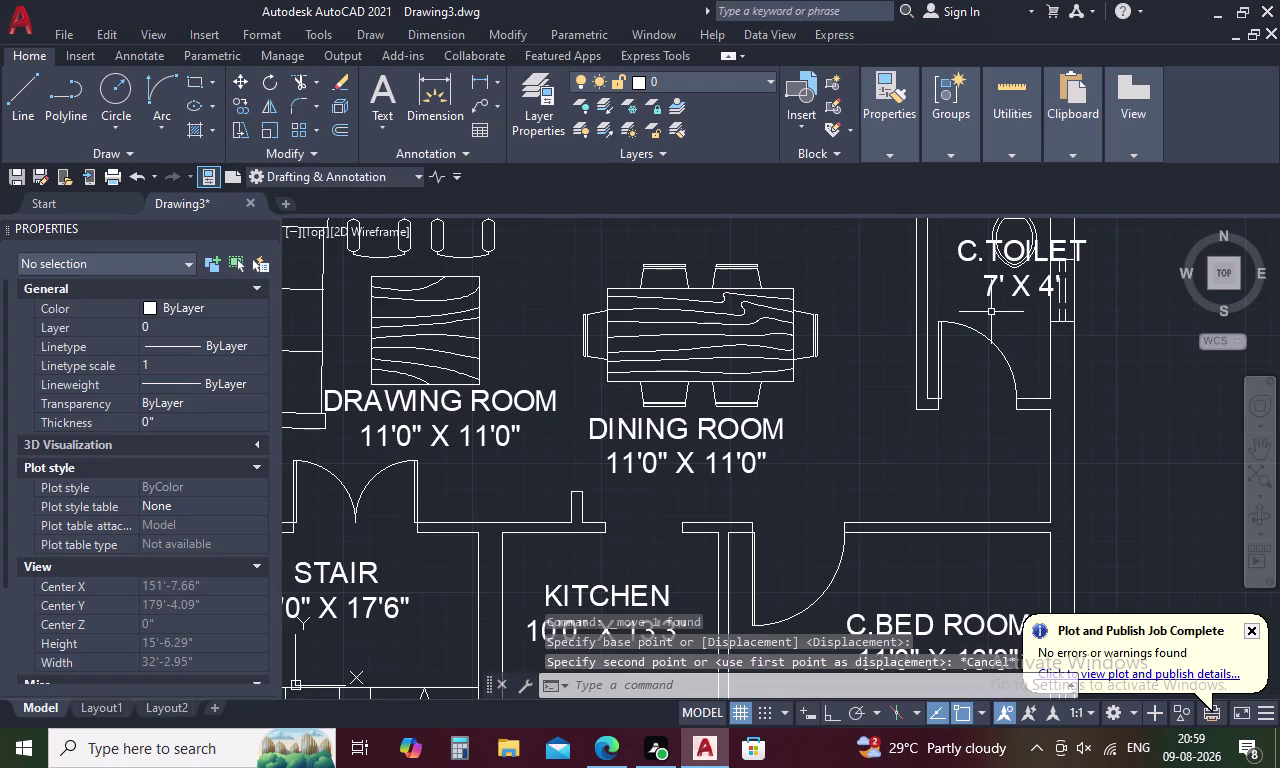
Reselect the C.TOILET label and start the Scale command on it.
click(991, 288)
right_click(991, 288)
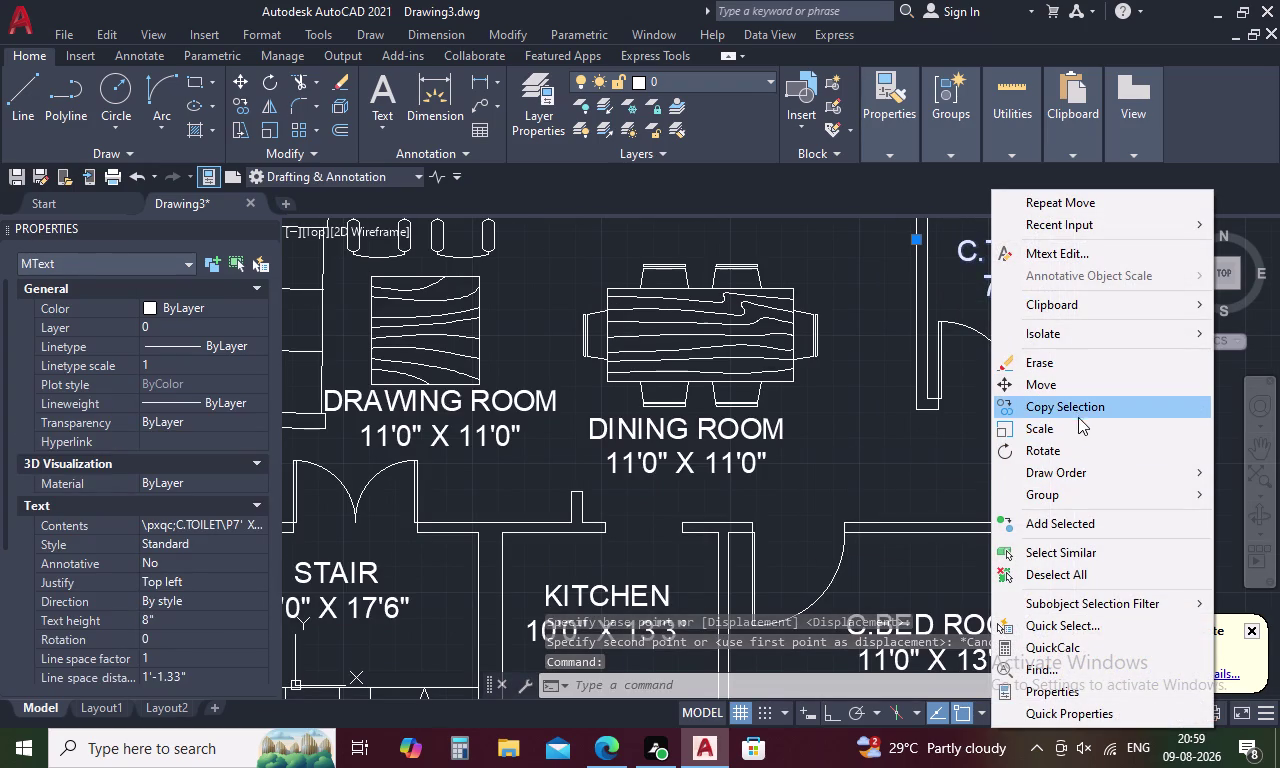
click(1074, 426)
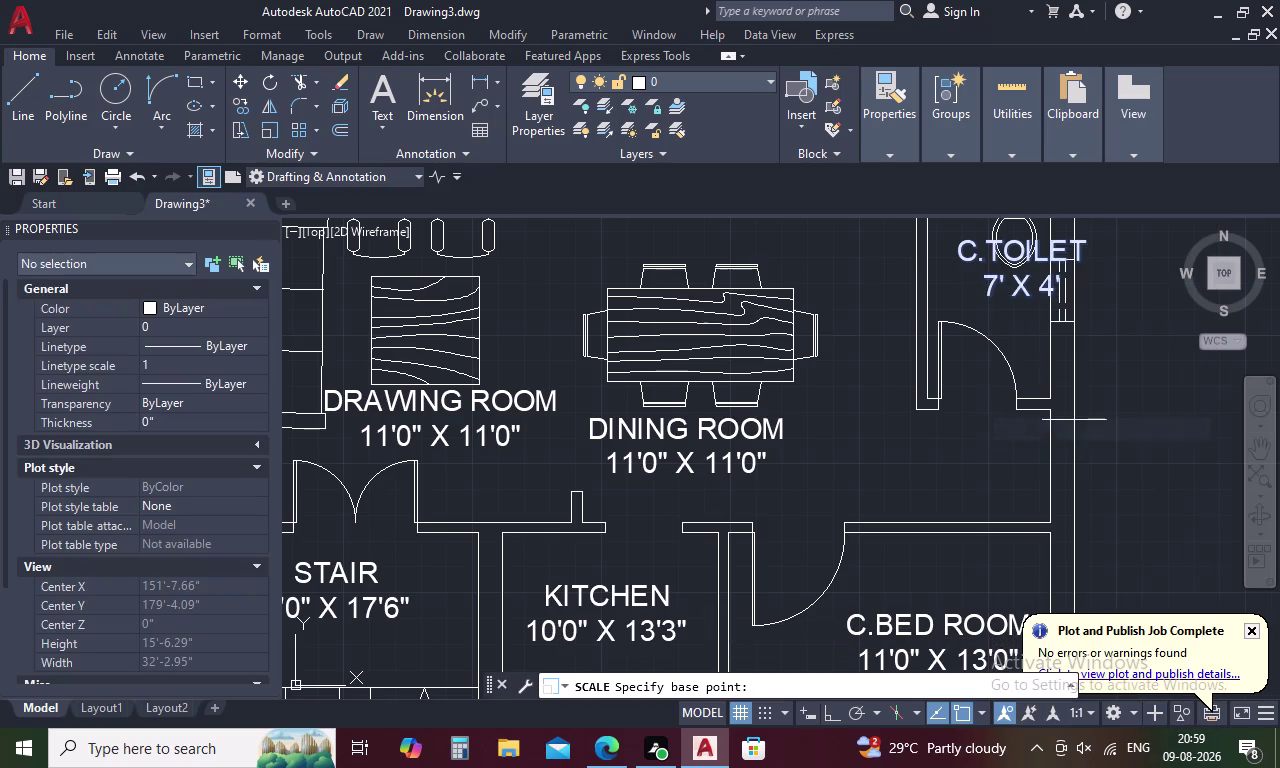
Scale the C.TOILET label down to a 4.17-inch text height, then start moving it.
click(1021, 285)
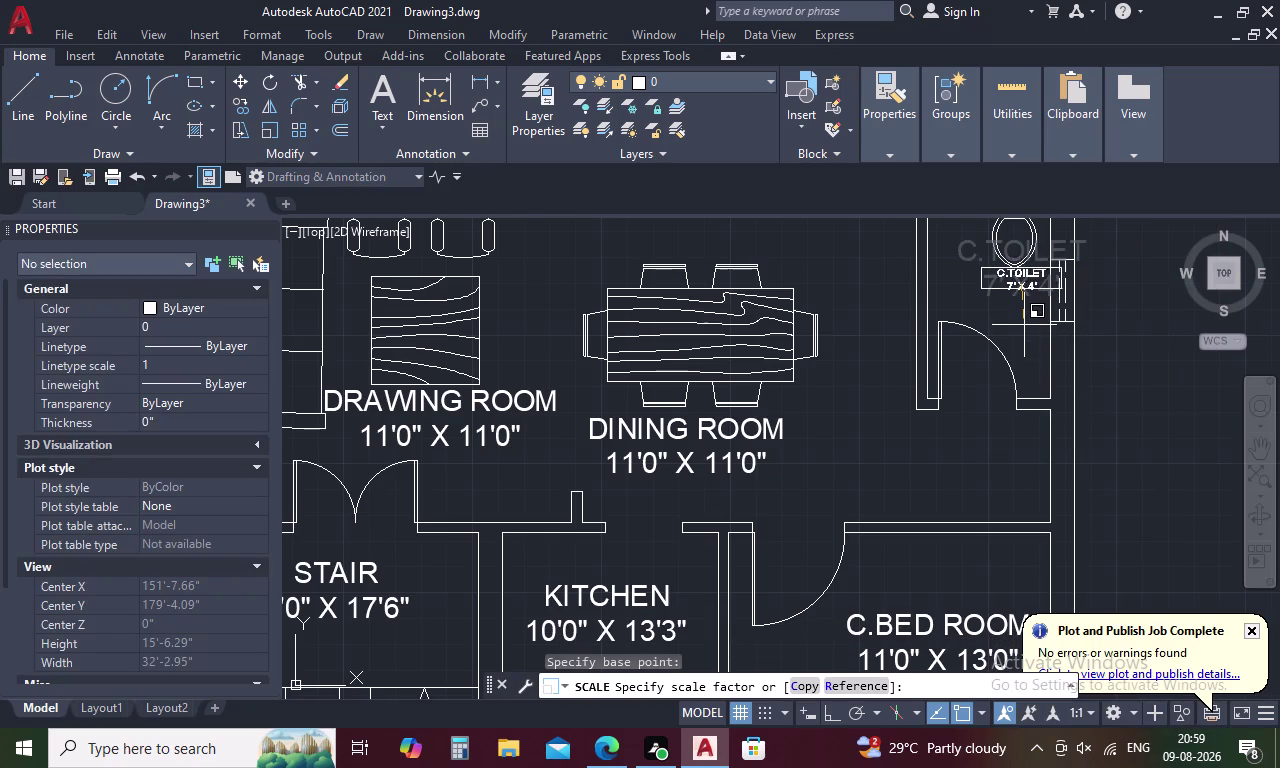
click(1020, 340)
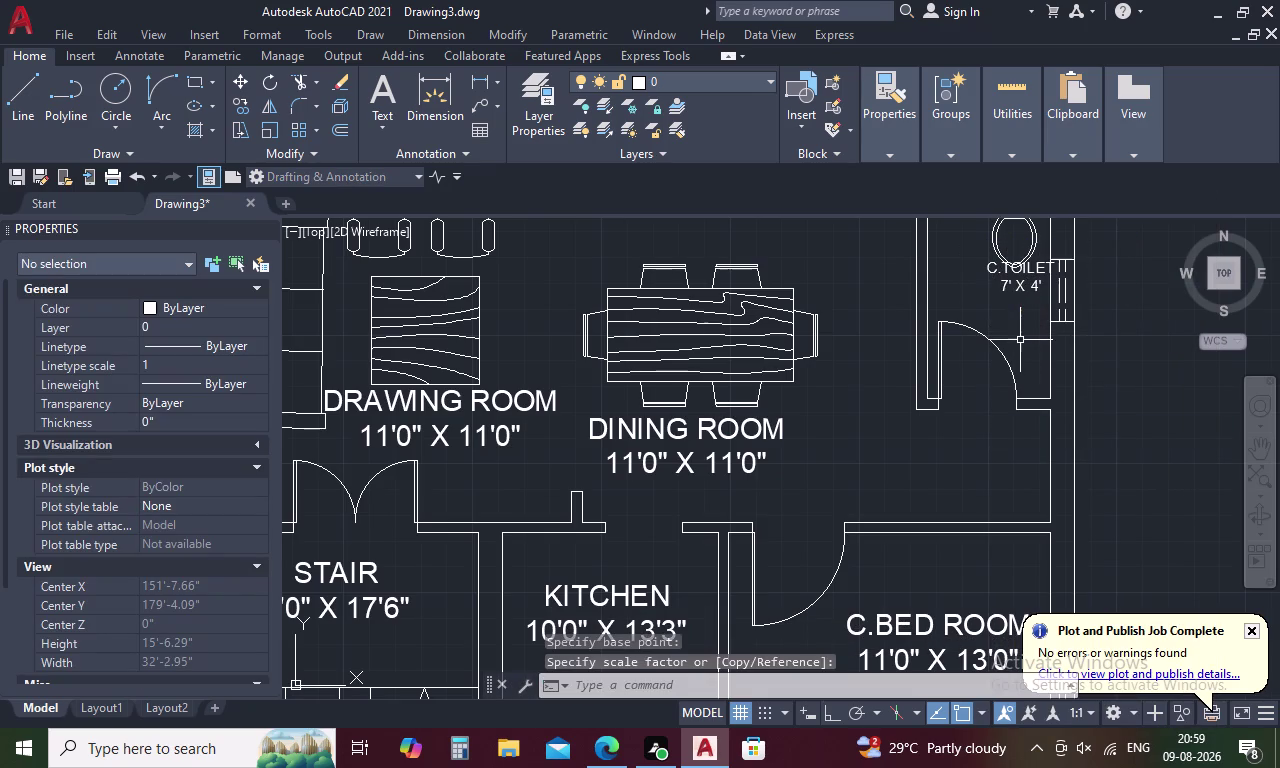
click(1021, 282)
right_click(1021, 282)
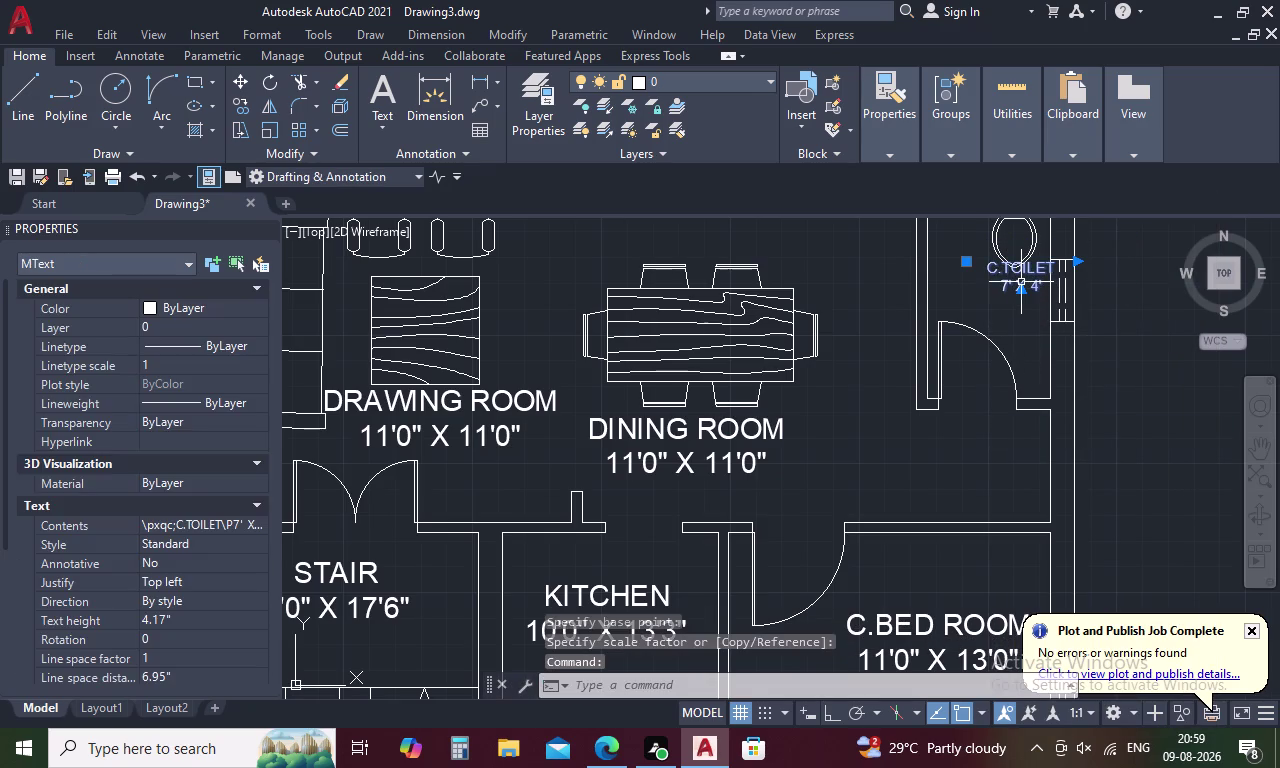
click(1078, 382)
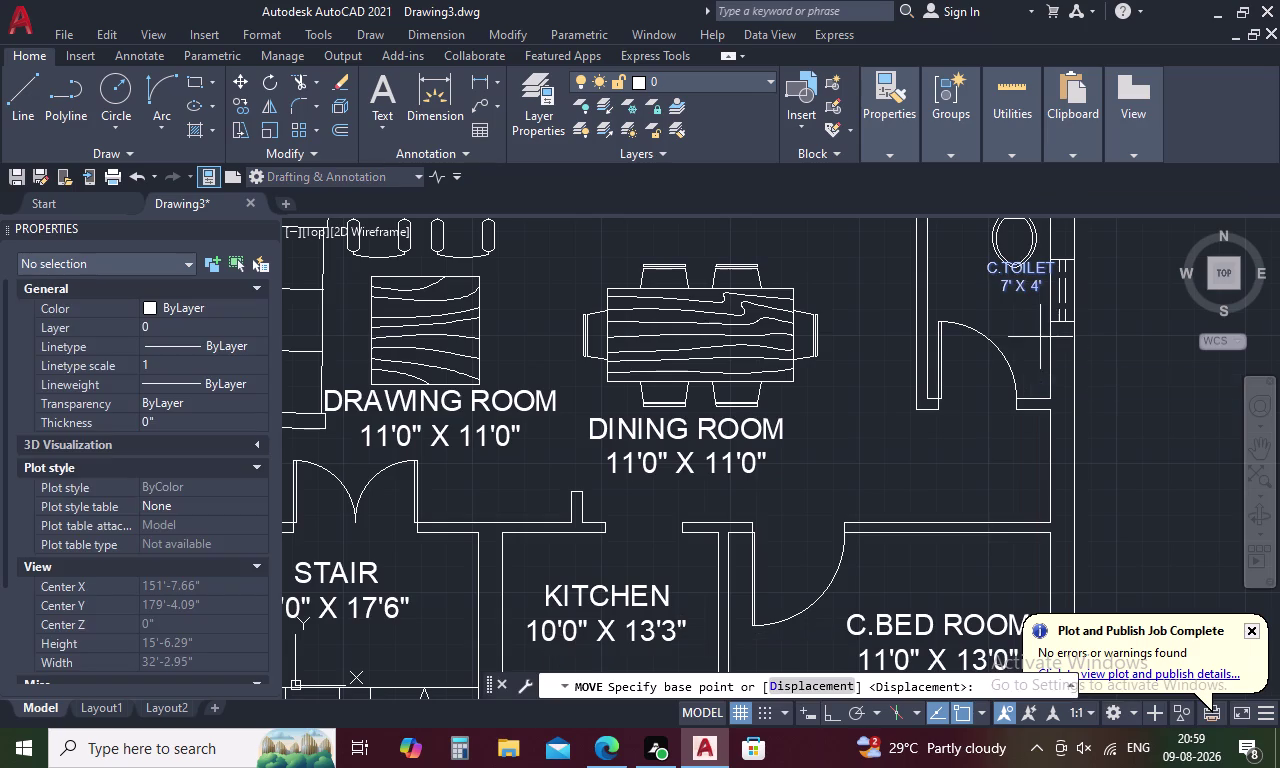
Move the shrunken C.TOILET label beside the WC and zoom out over the whole plan.
click(1023, 286)
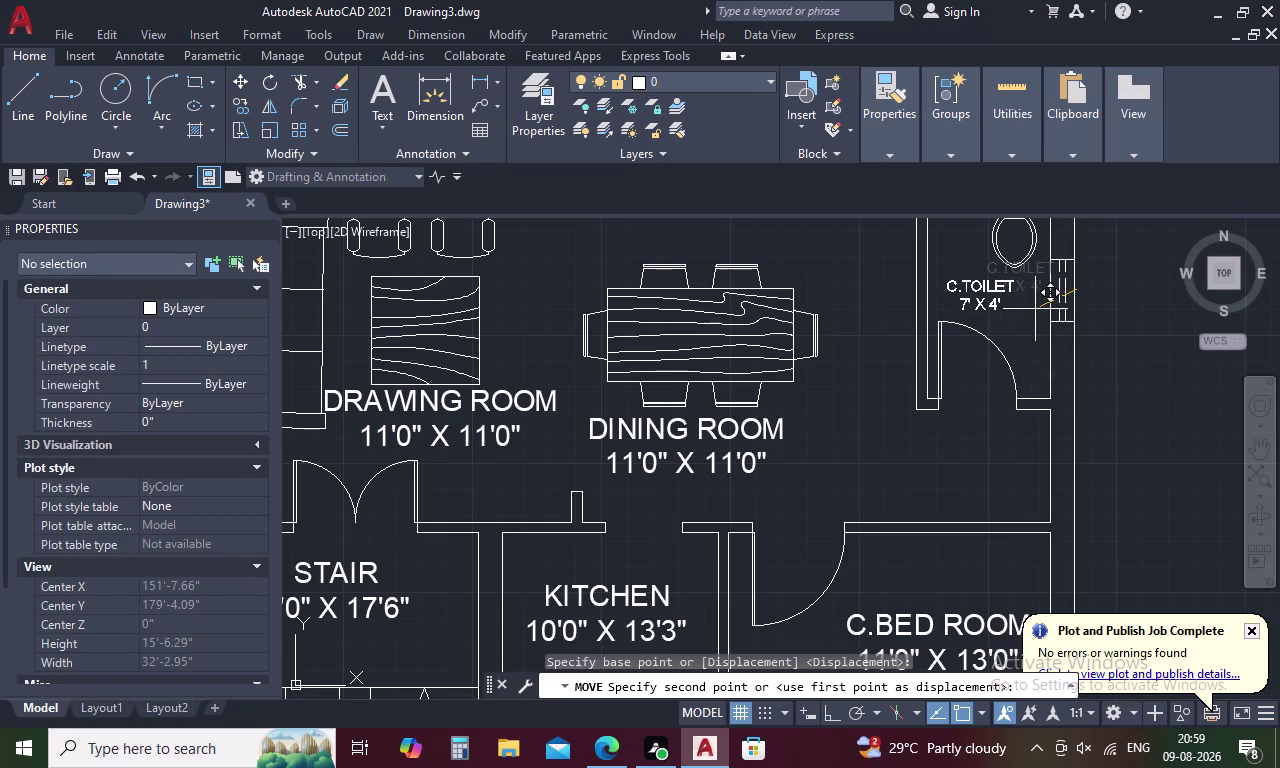
click(1035, 309)
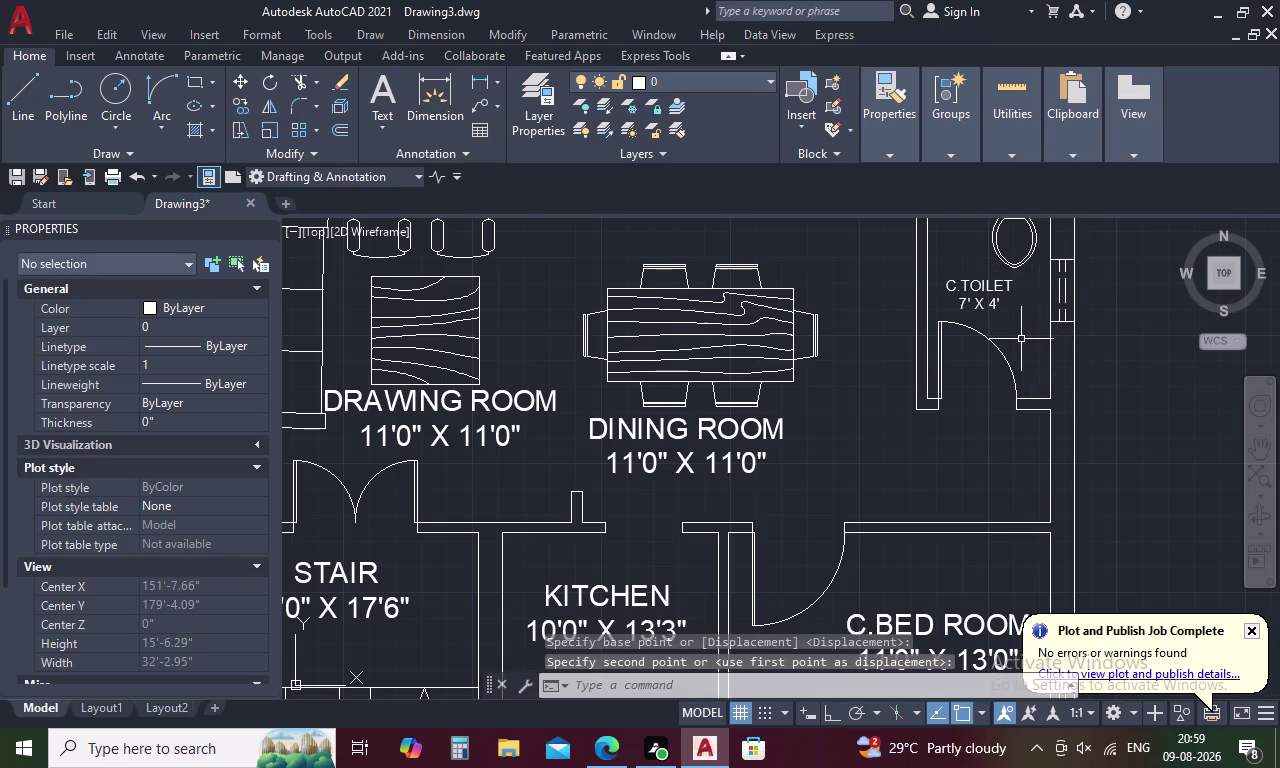
scroll(down, 3)
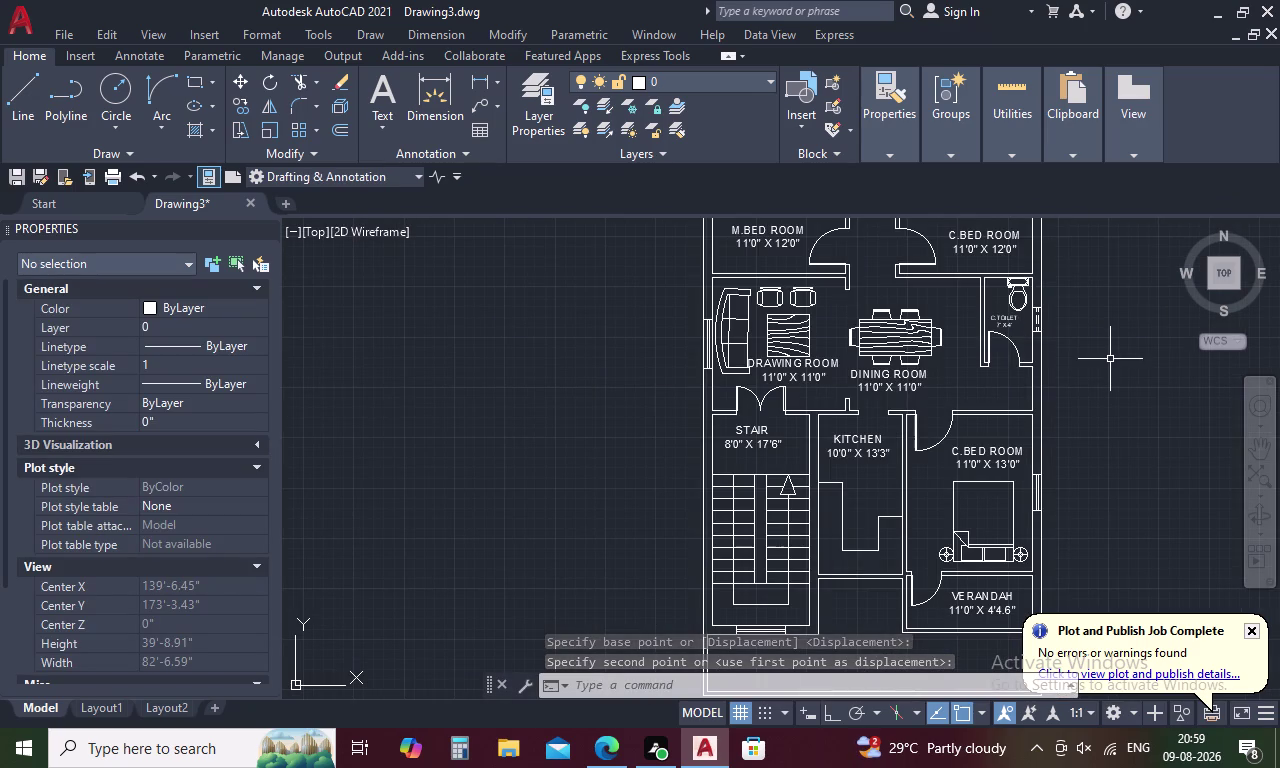
scroll(down, 3)
scroll(up, 3)
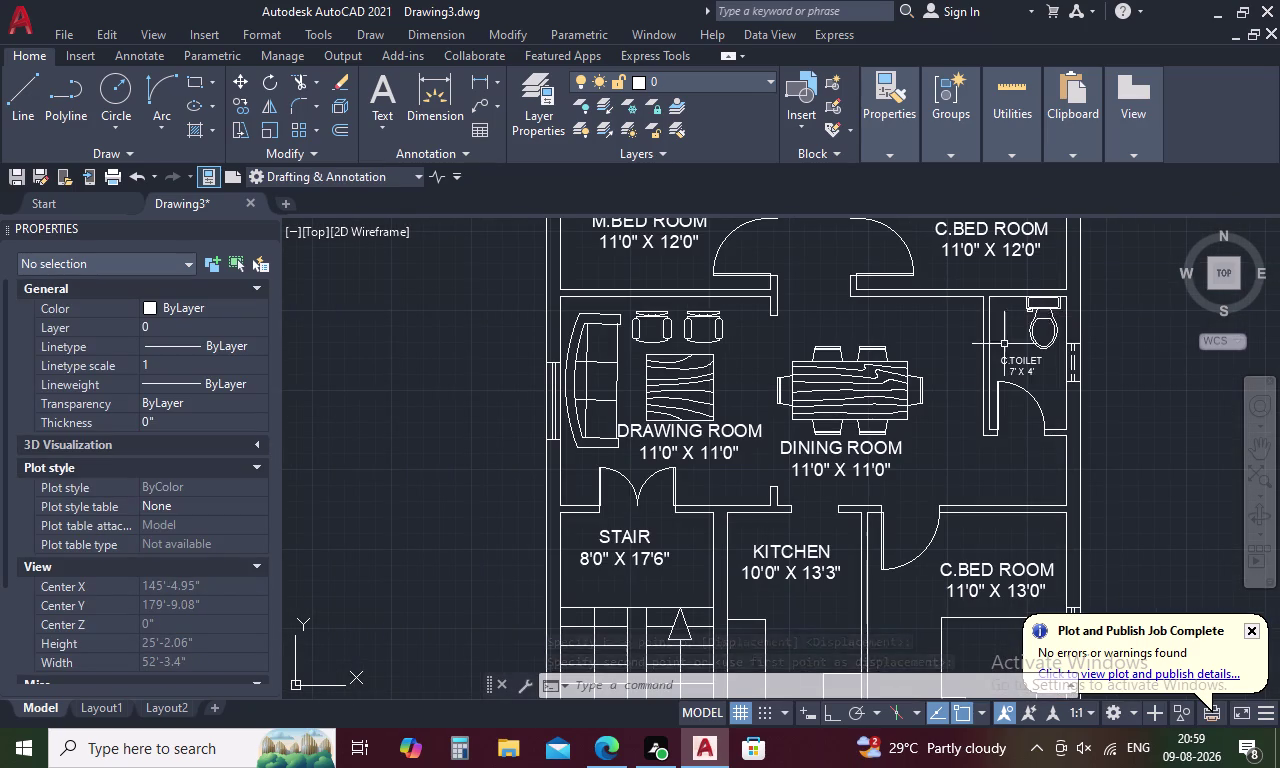
middle_drag(960, 347, 829, 347)
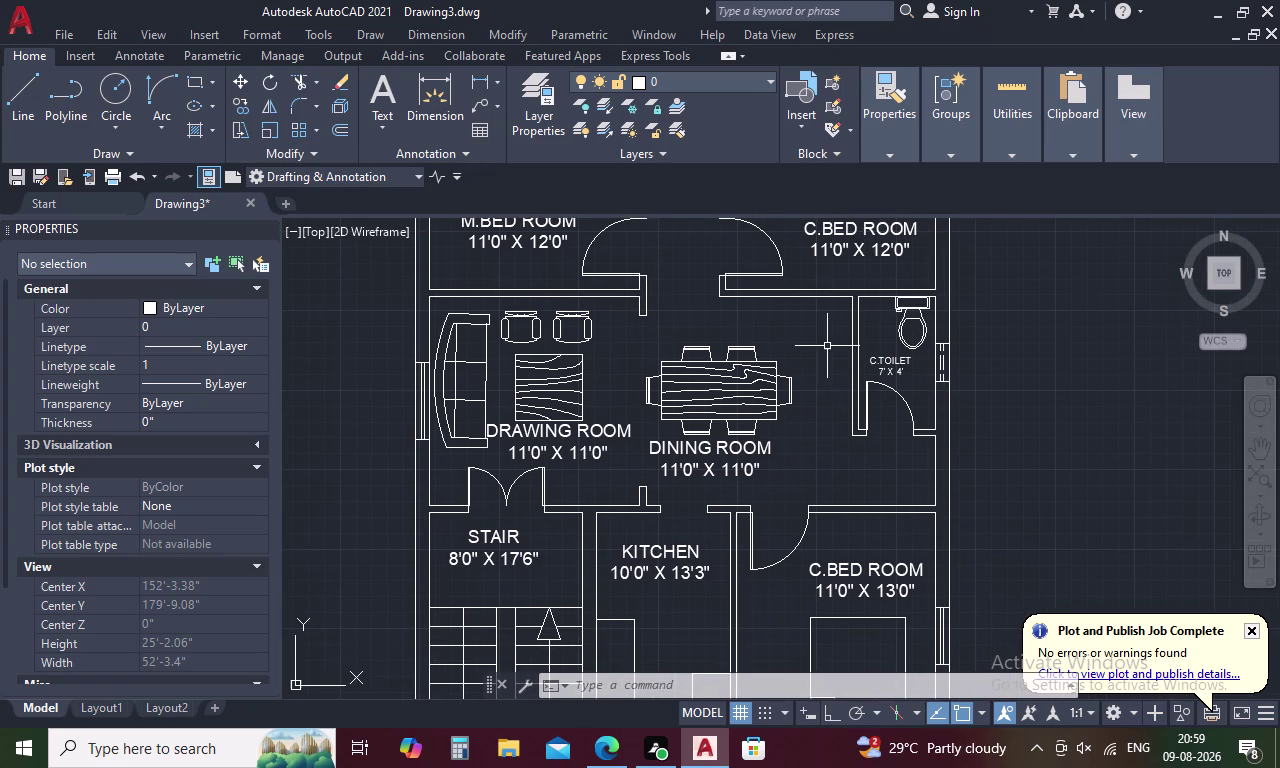
scroll(down, 3)
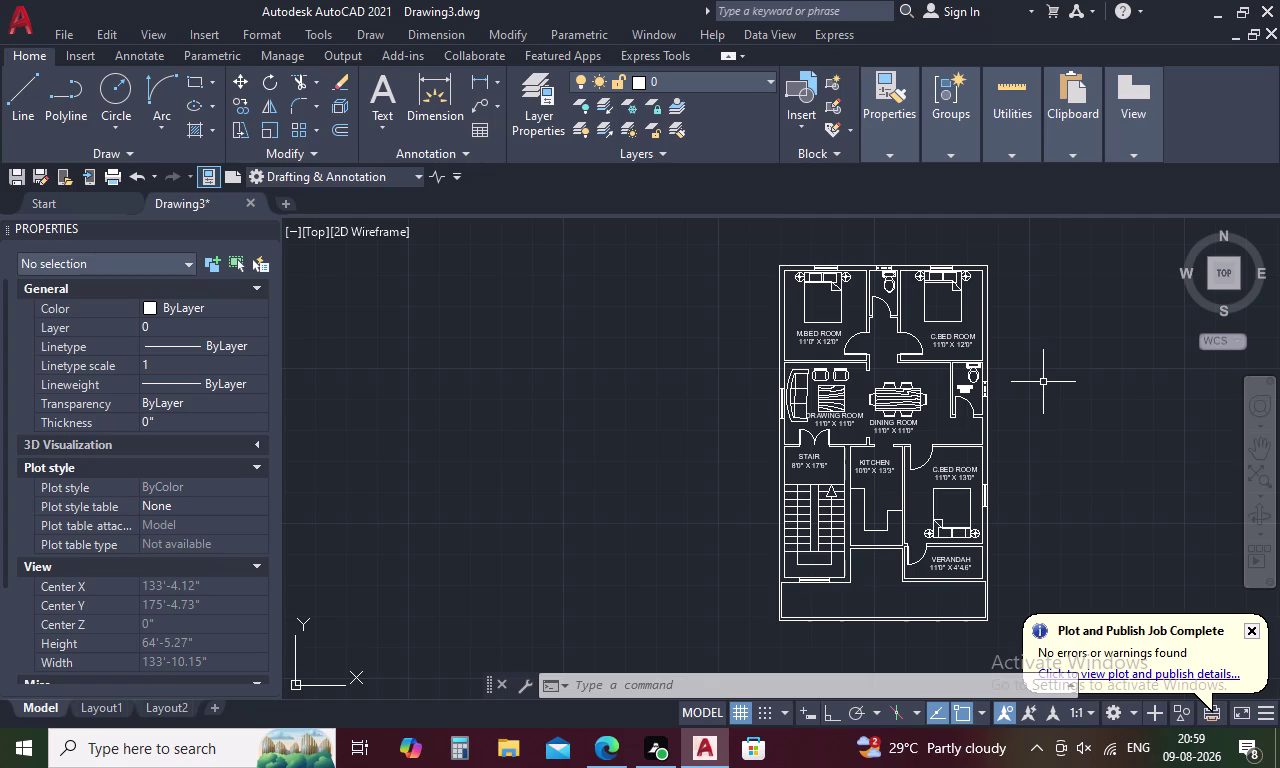
scroll(up, 3)
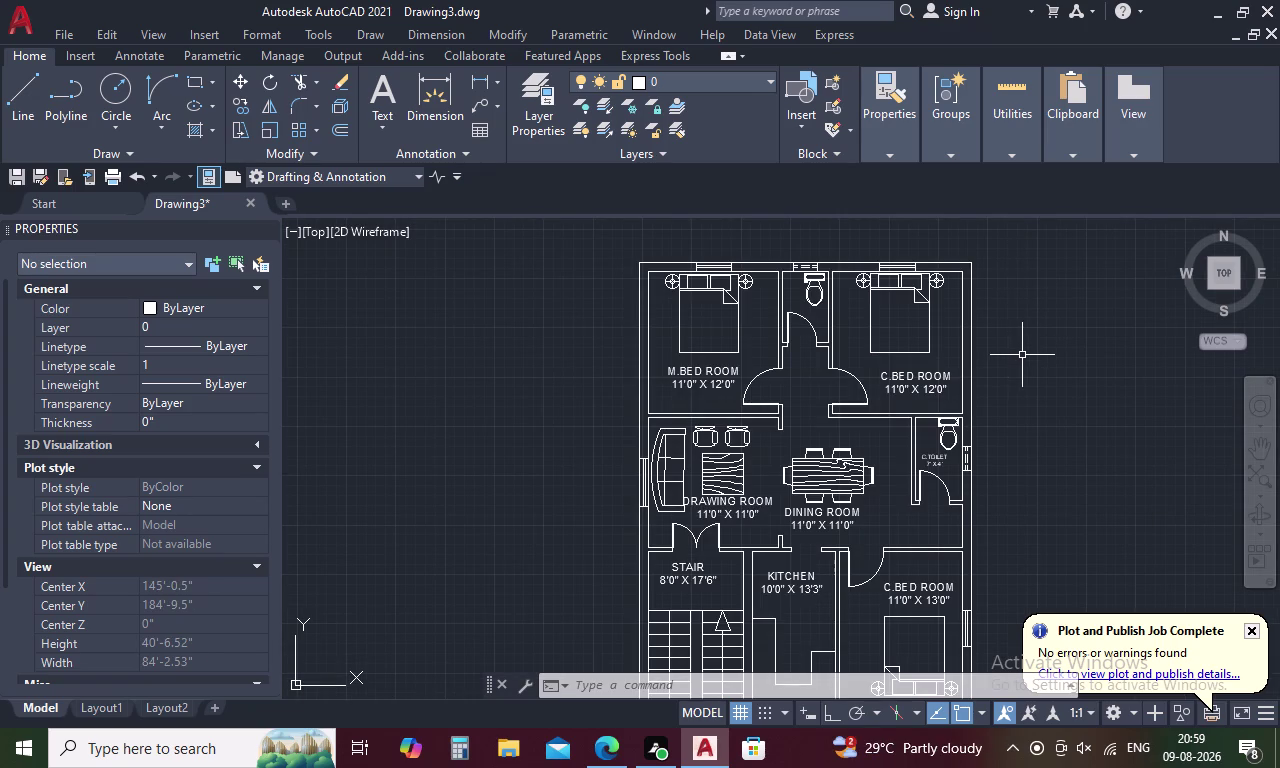
Draw an MText box below the plan and type the title HOUSE PLAN.
key(Escape)
text(T)
key(space)
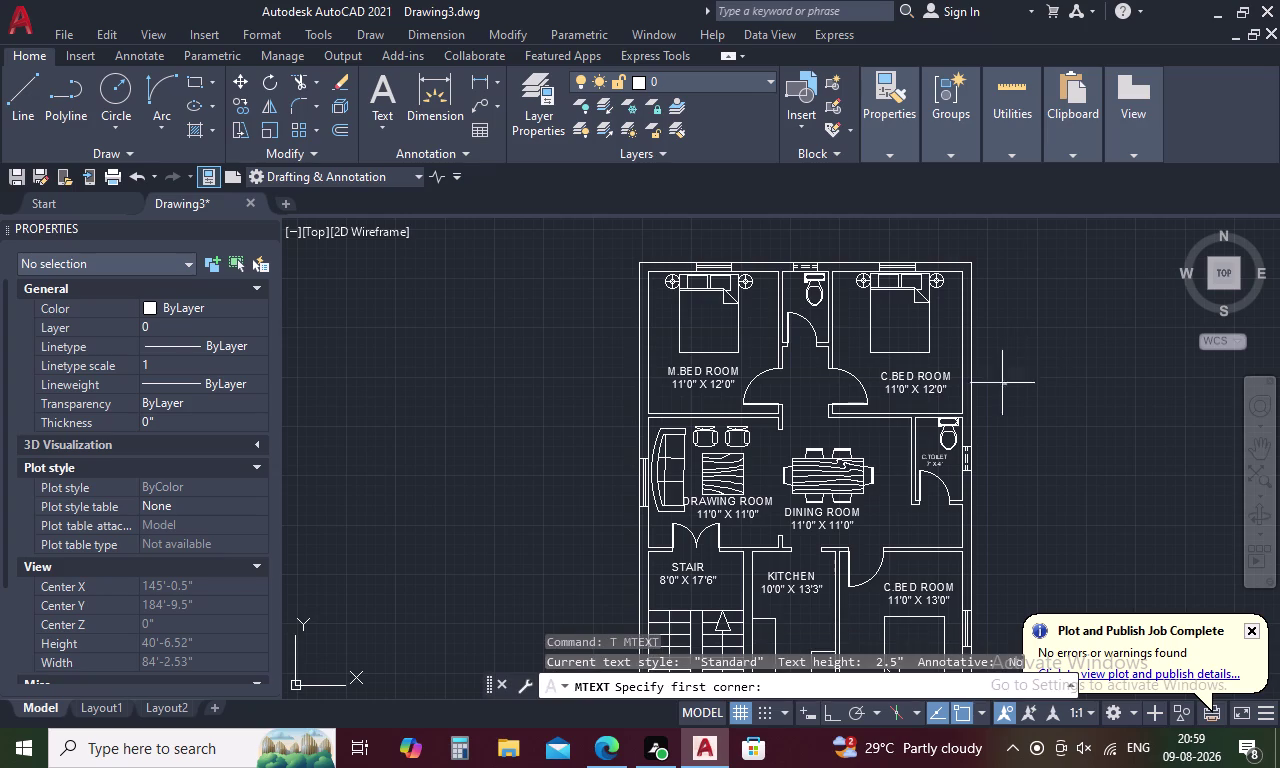
scroll(down, 3)
middle_drag(848, 465, 847, 351)
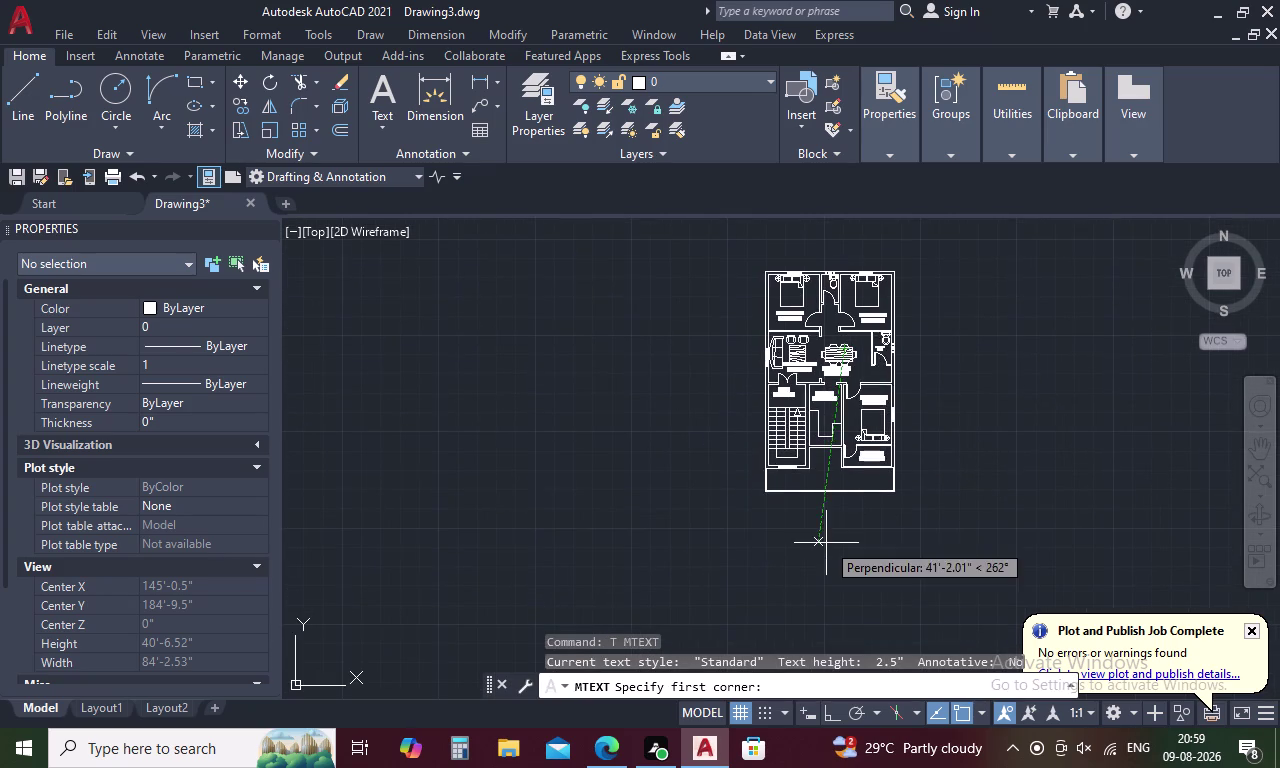
scroll(up, 3)
key(Escape)
text(T)
key(space)
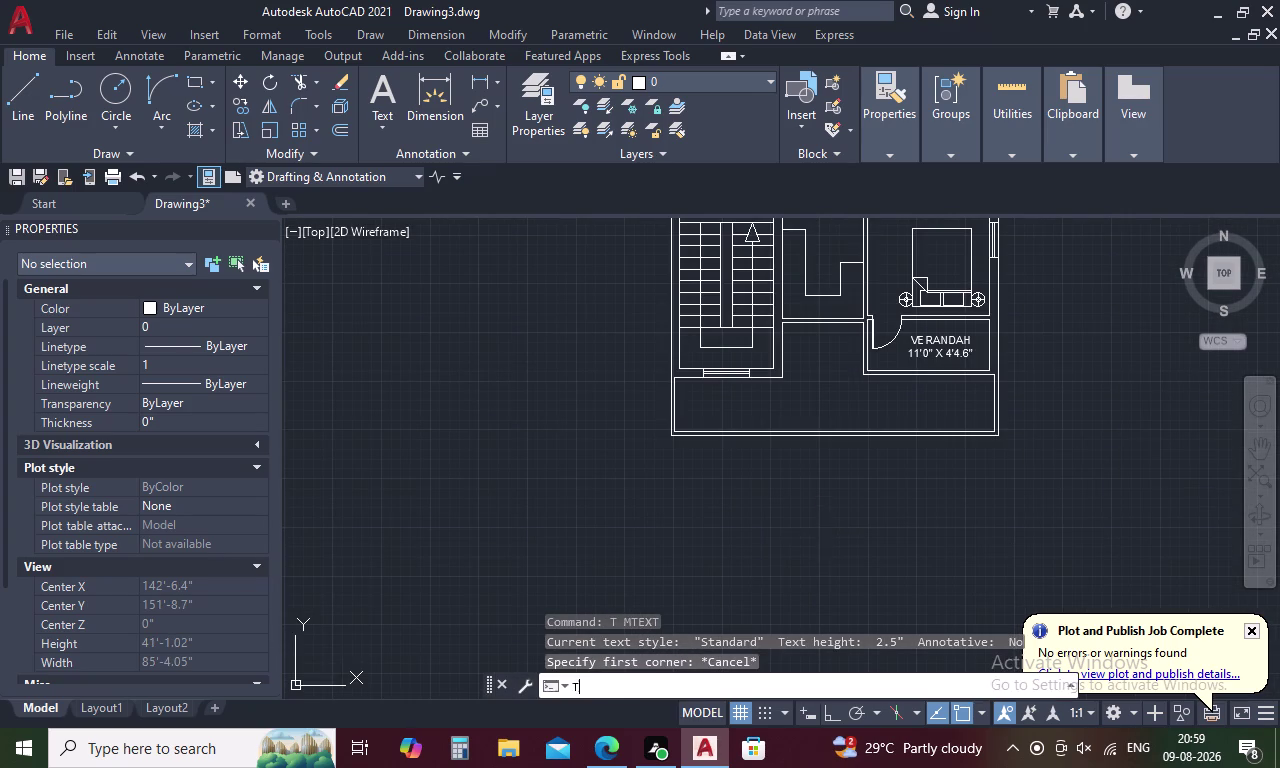
click(783, 457)
click(942, 513)
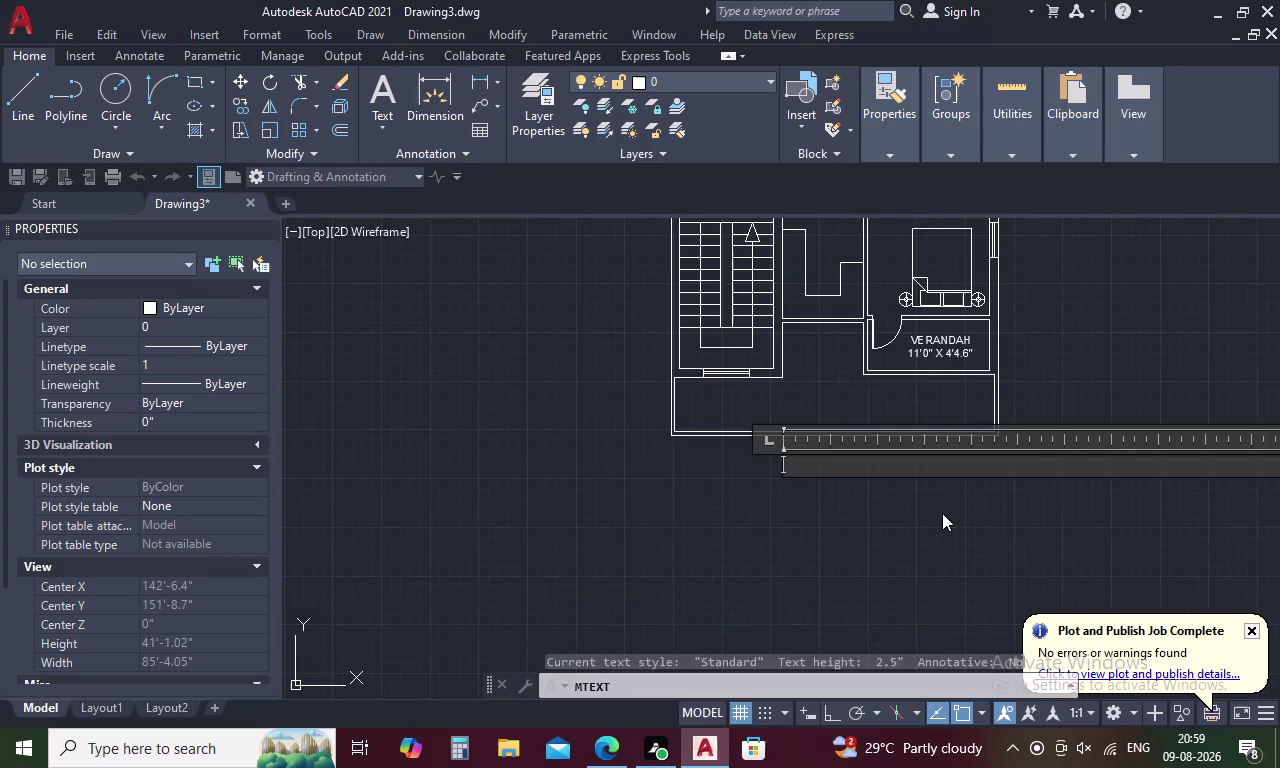
text(HOU)
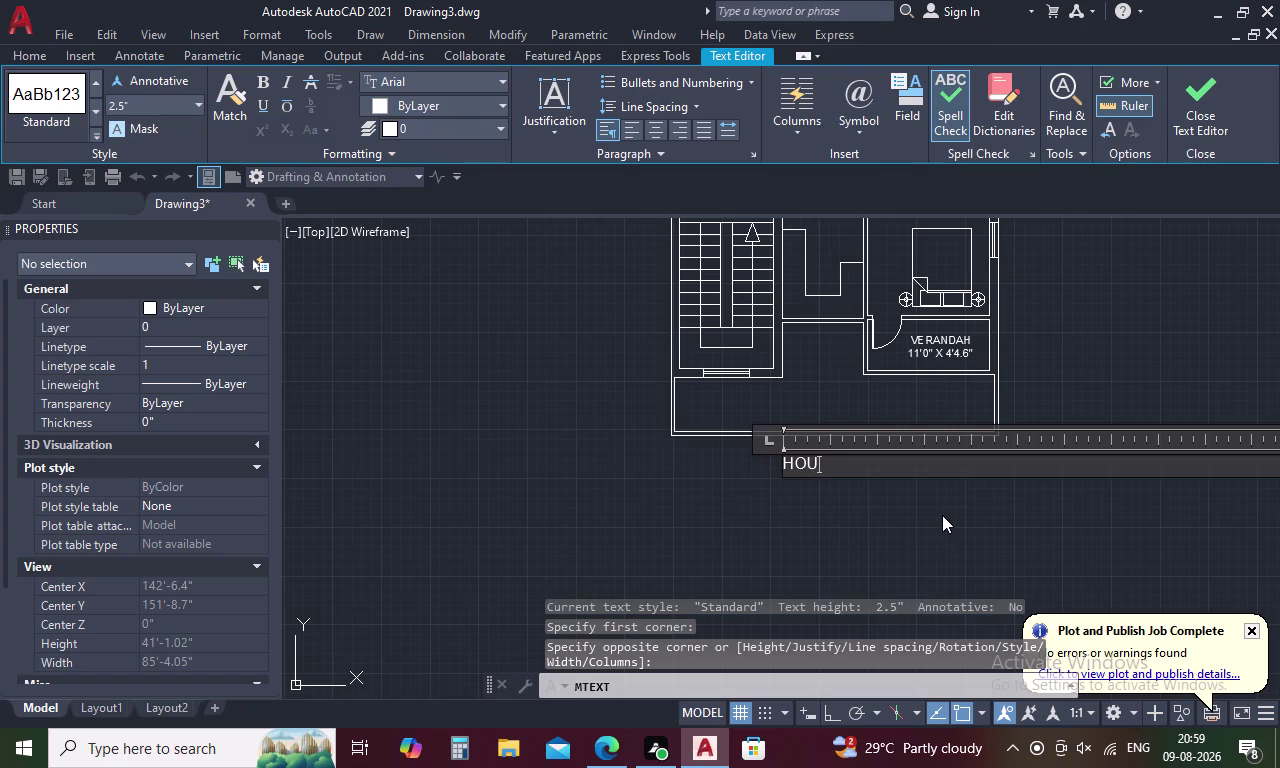
text(SE PL)
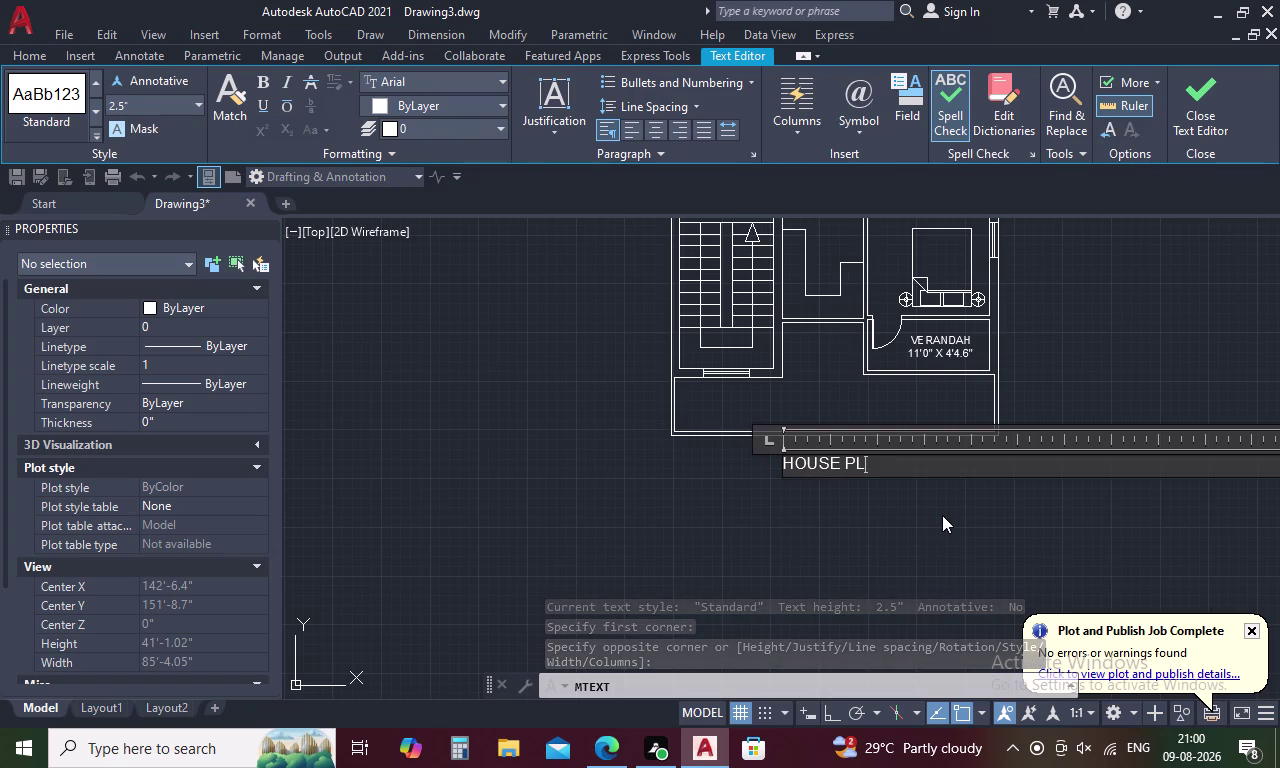
text(AN)
Set the HOUSE PLAN text height to 10 and close the text editor.
drag(934, 464, 709, 457)
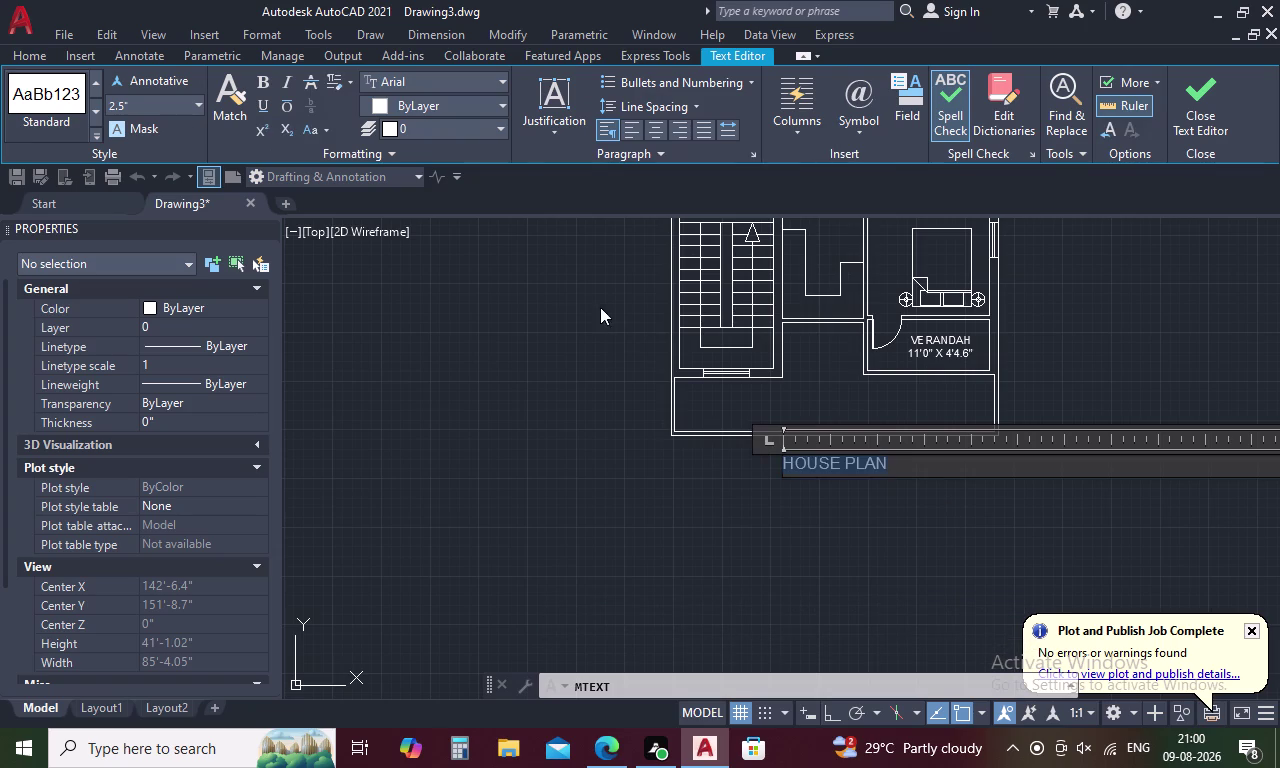
click(128, 112)
key(BackSpace)
key(1)
key(0)
key(Return)
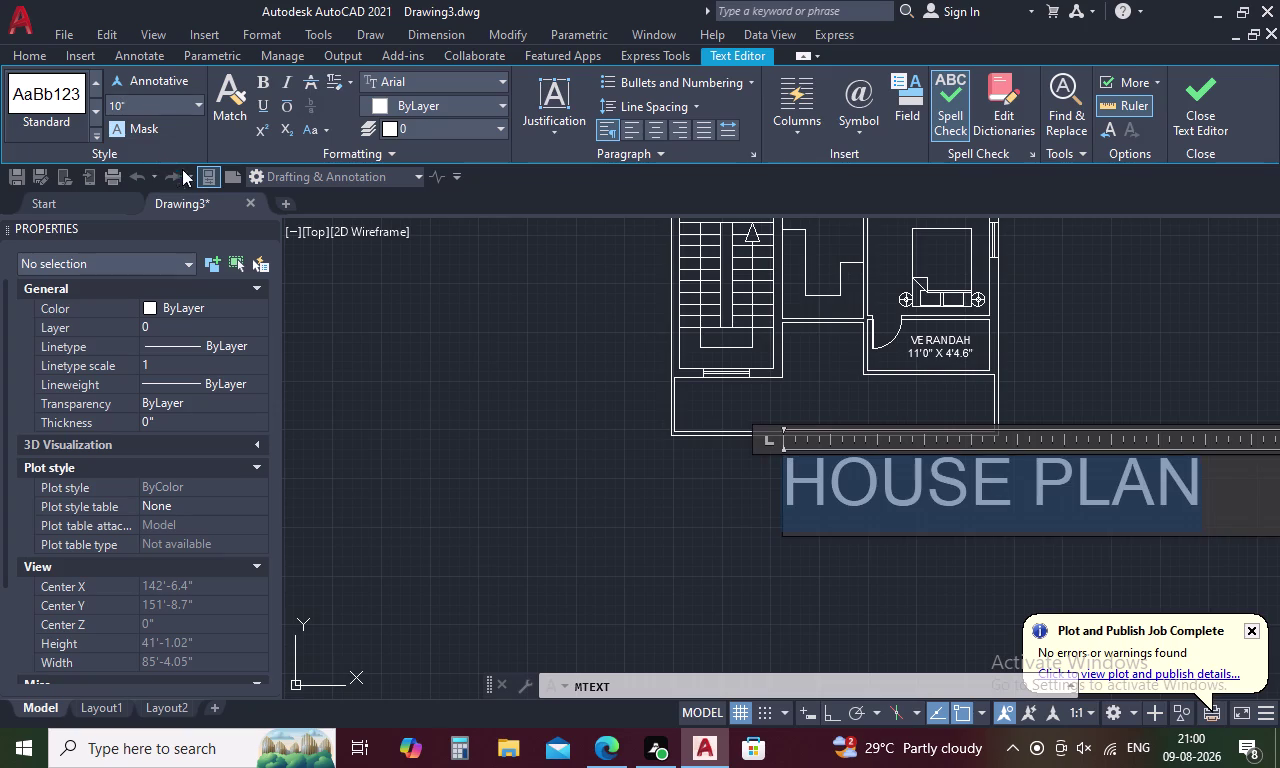
click(266, 76)
click(462, 312)
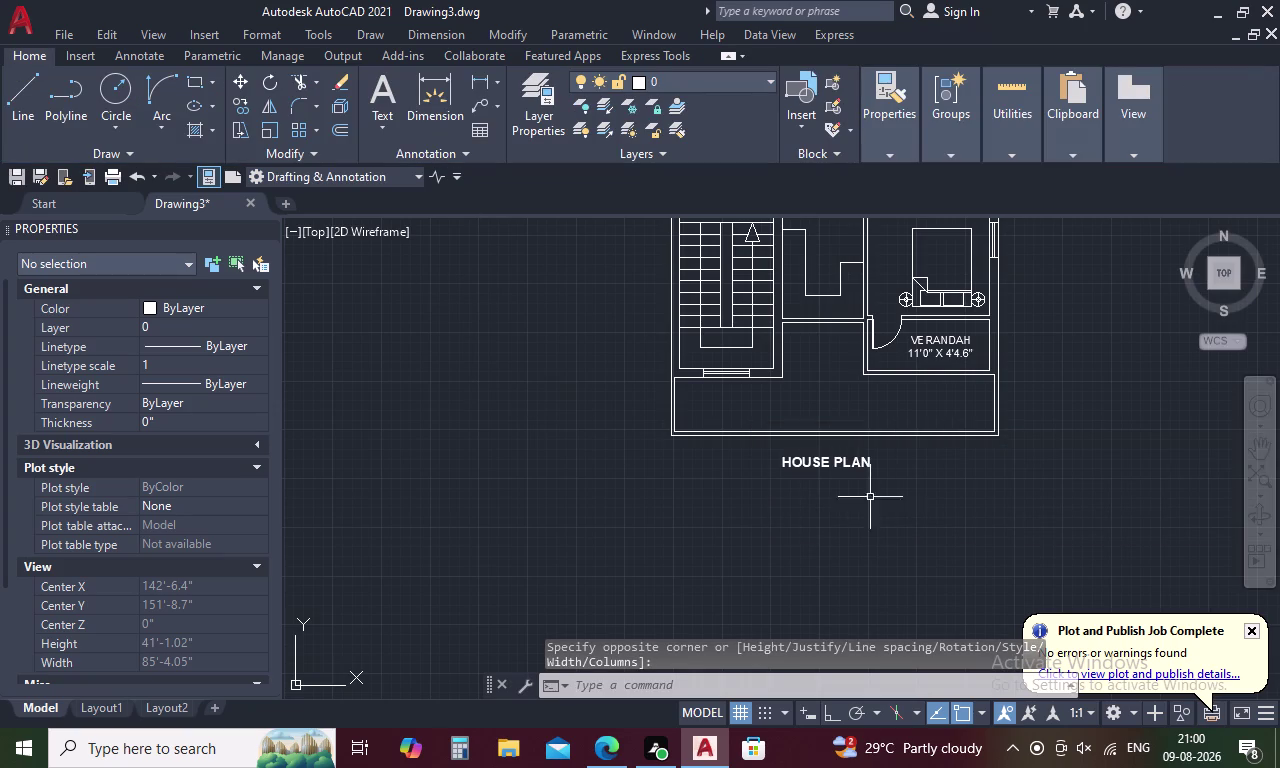
scroll(down, 3)
middle_drag(1039, 431, 959, 538)
middle_drag(954, 492, 955, 523)
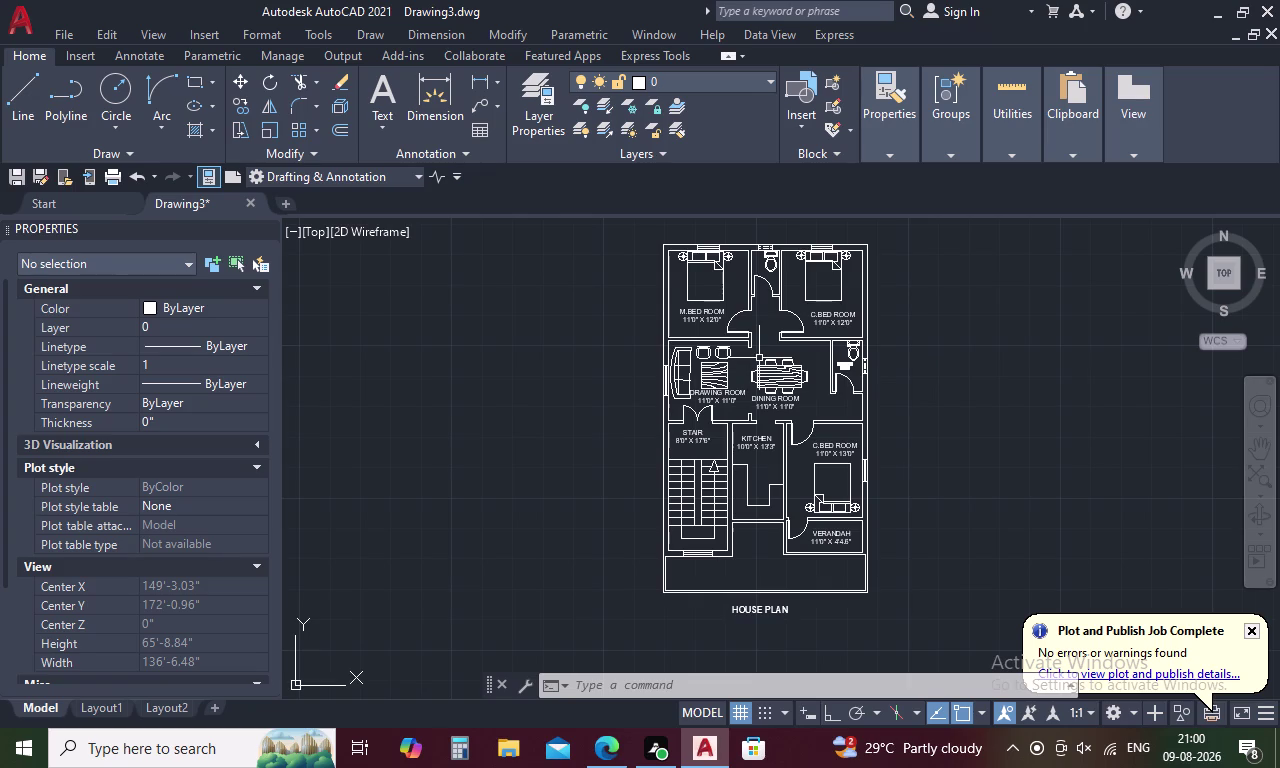
Start a hatch and set its colour to grey 99,100,102.
text(H)
key(space)
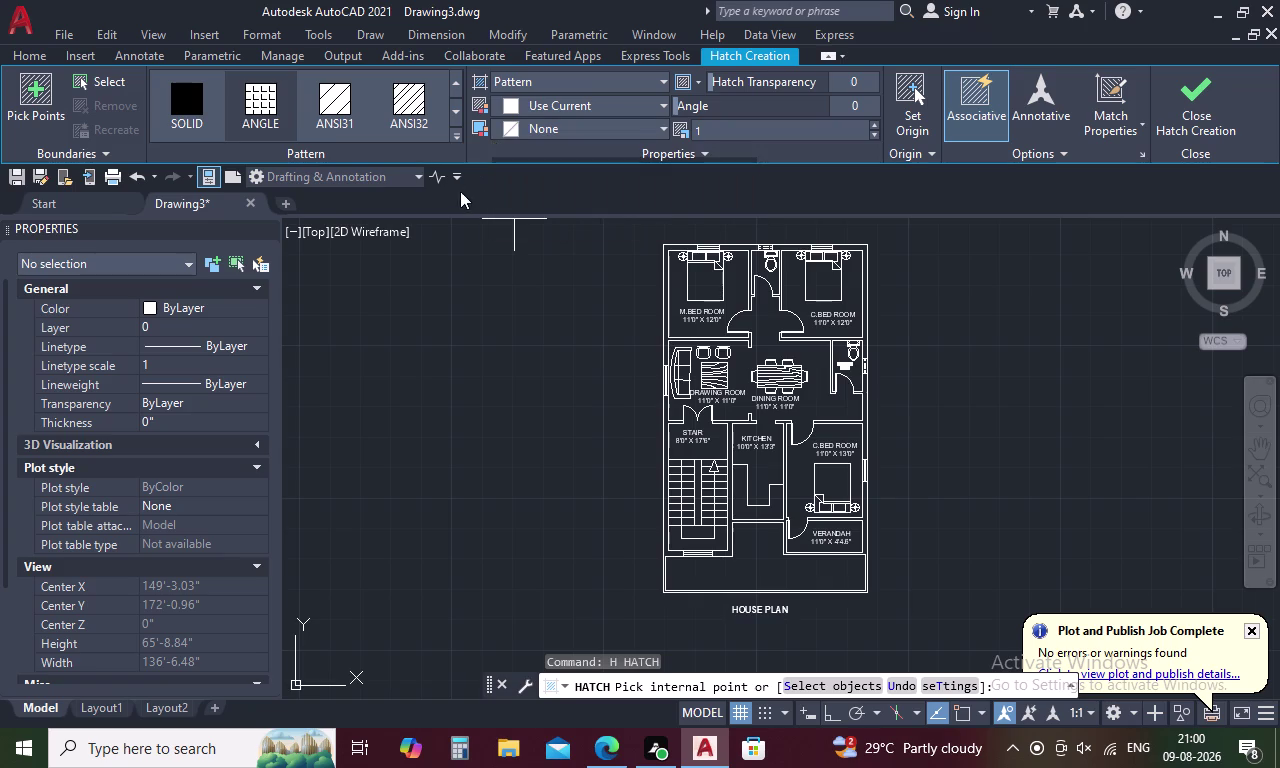
click(664, 107)
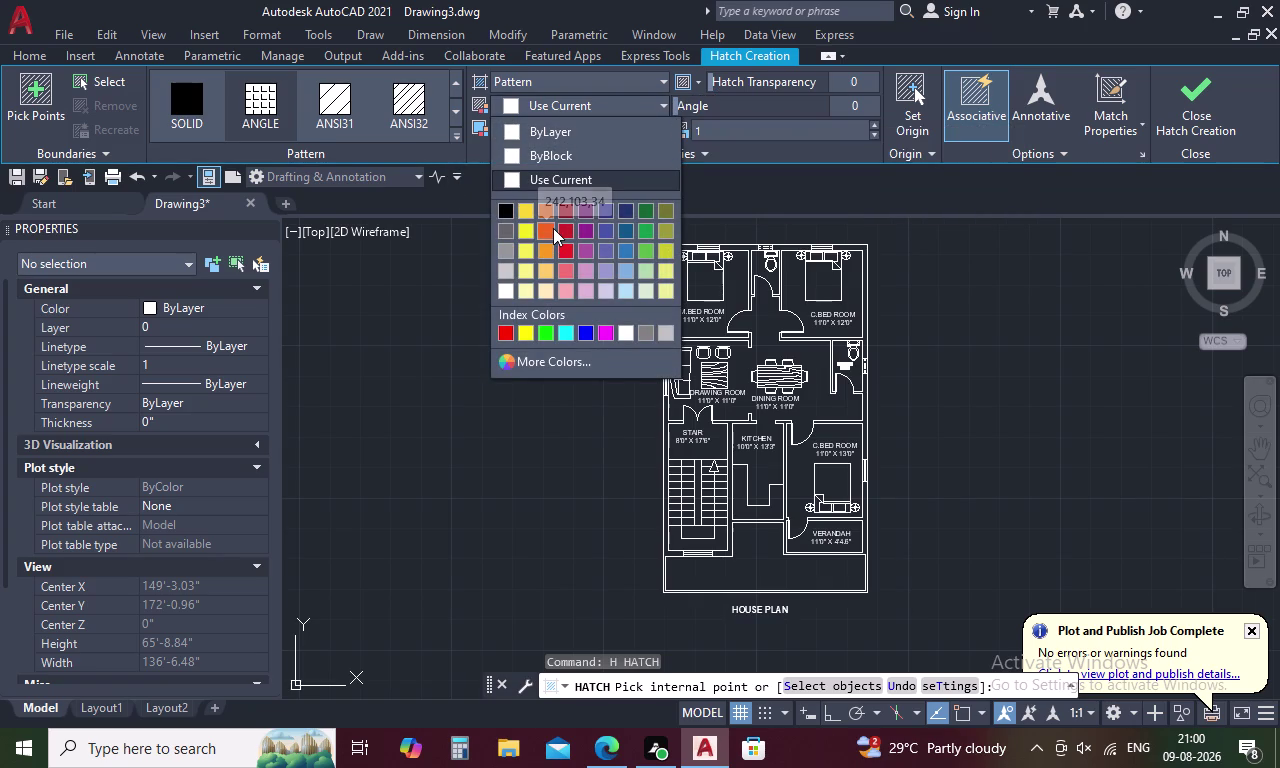
click(503, 226)
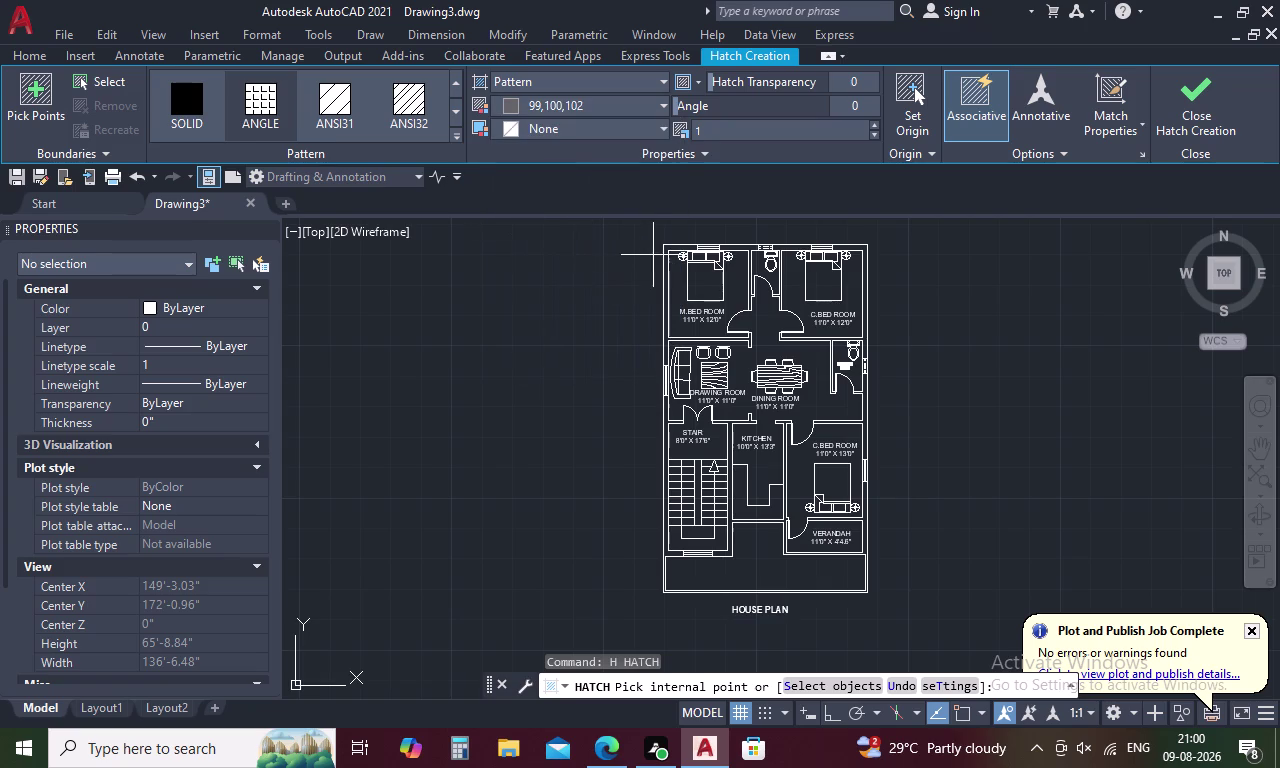
Switch the hatch type to Solid and pick the top-left outer wall.
scroll(up, 3)
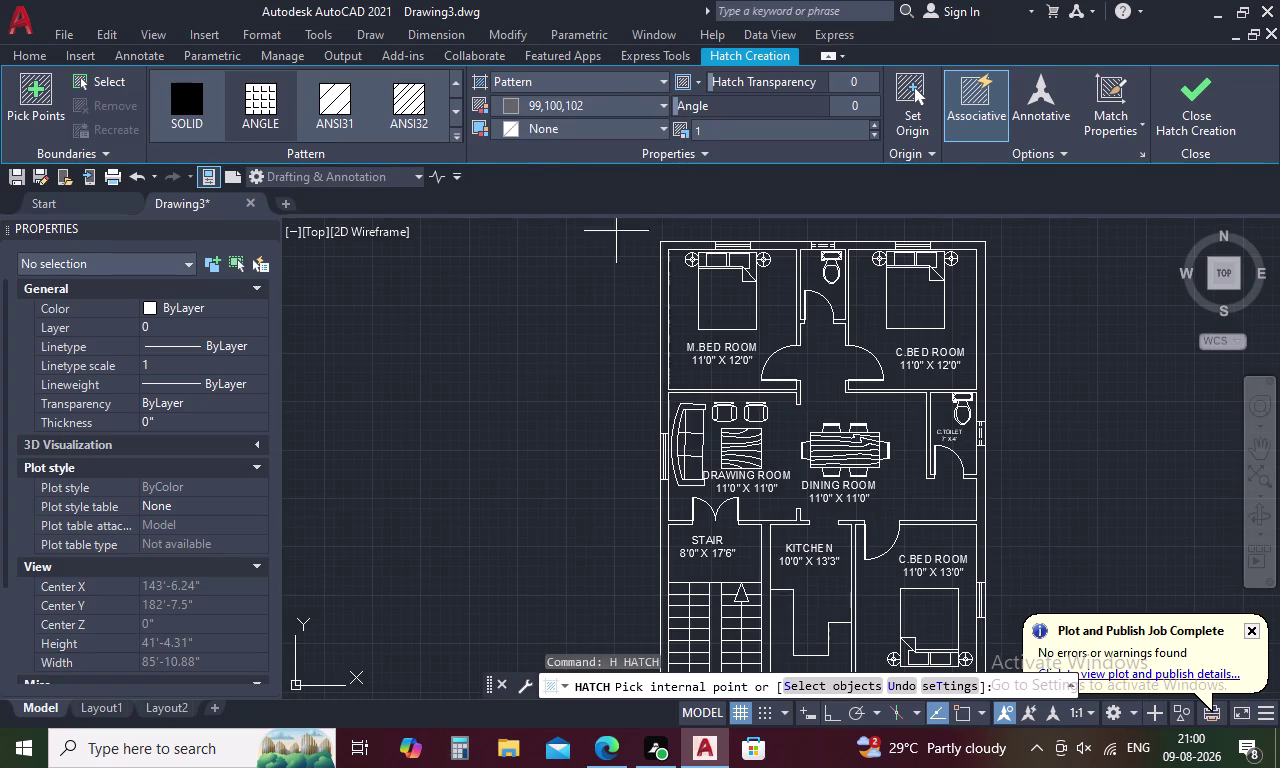
click(663, 81)
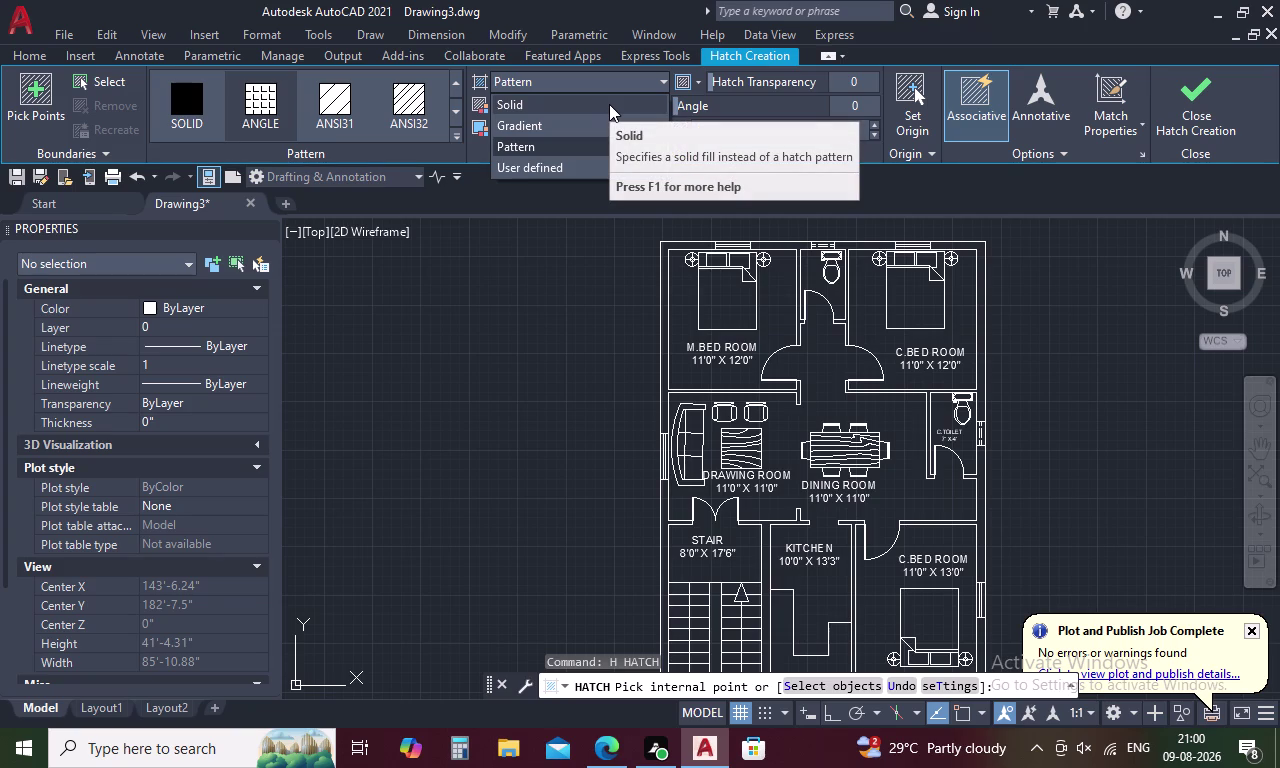
click(609, 104)
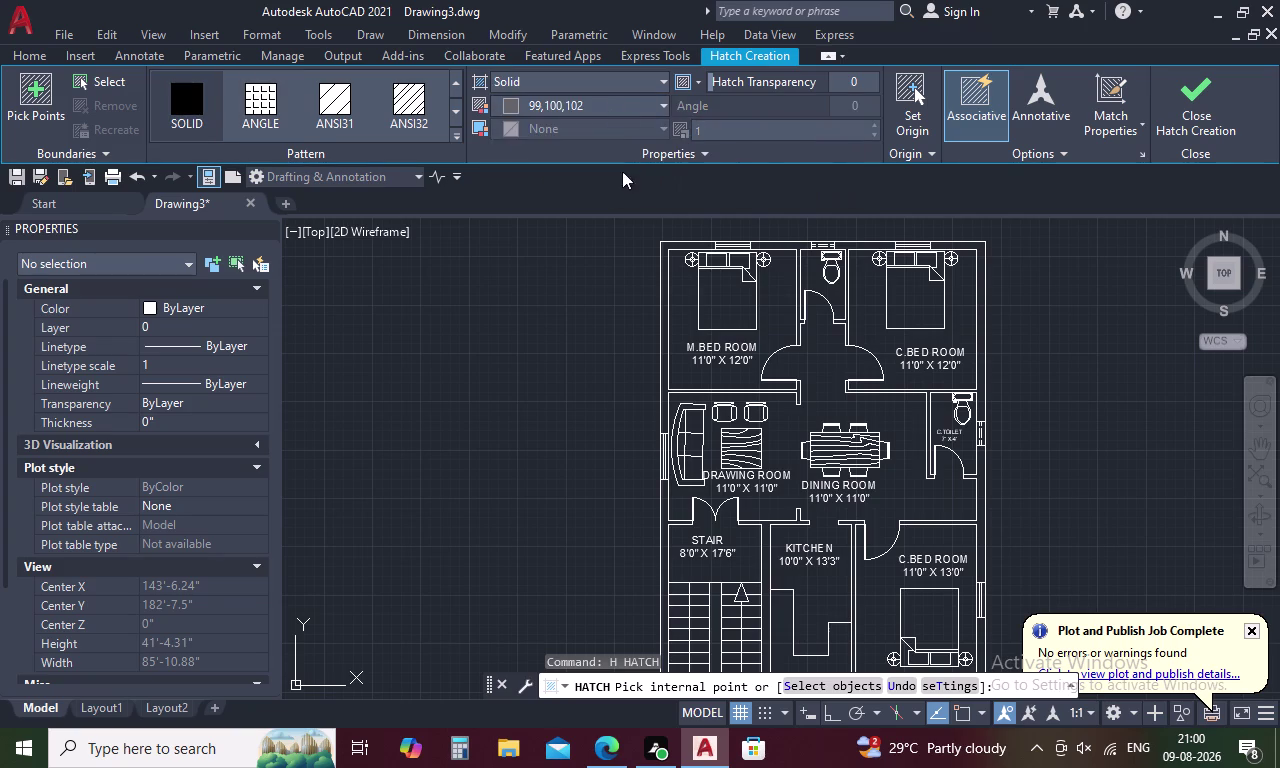
click(664, 264)
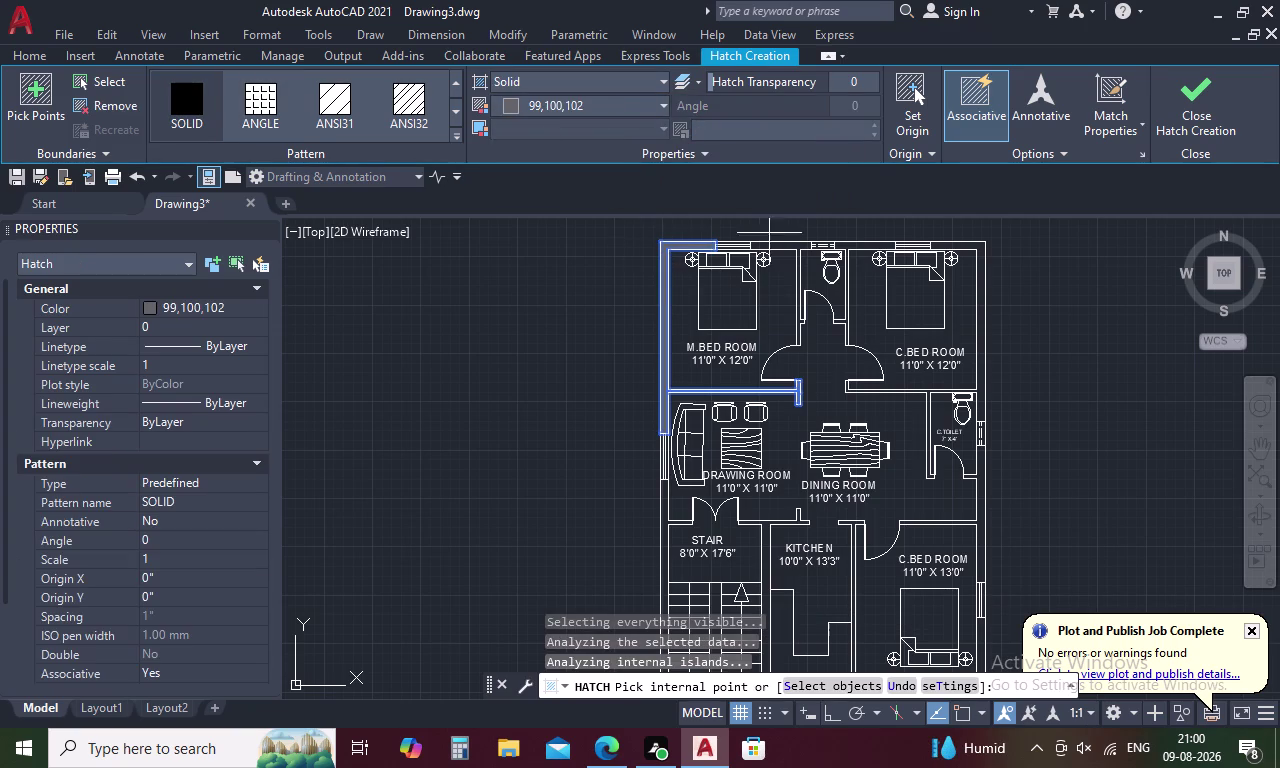
Hatch the walls by the master bedroom, upper right bedroom, toilet and right side.
click(786, 245)
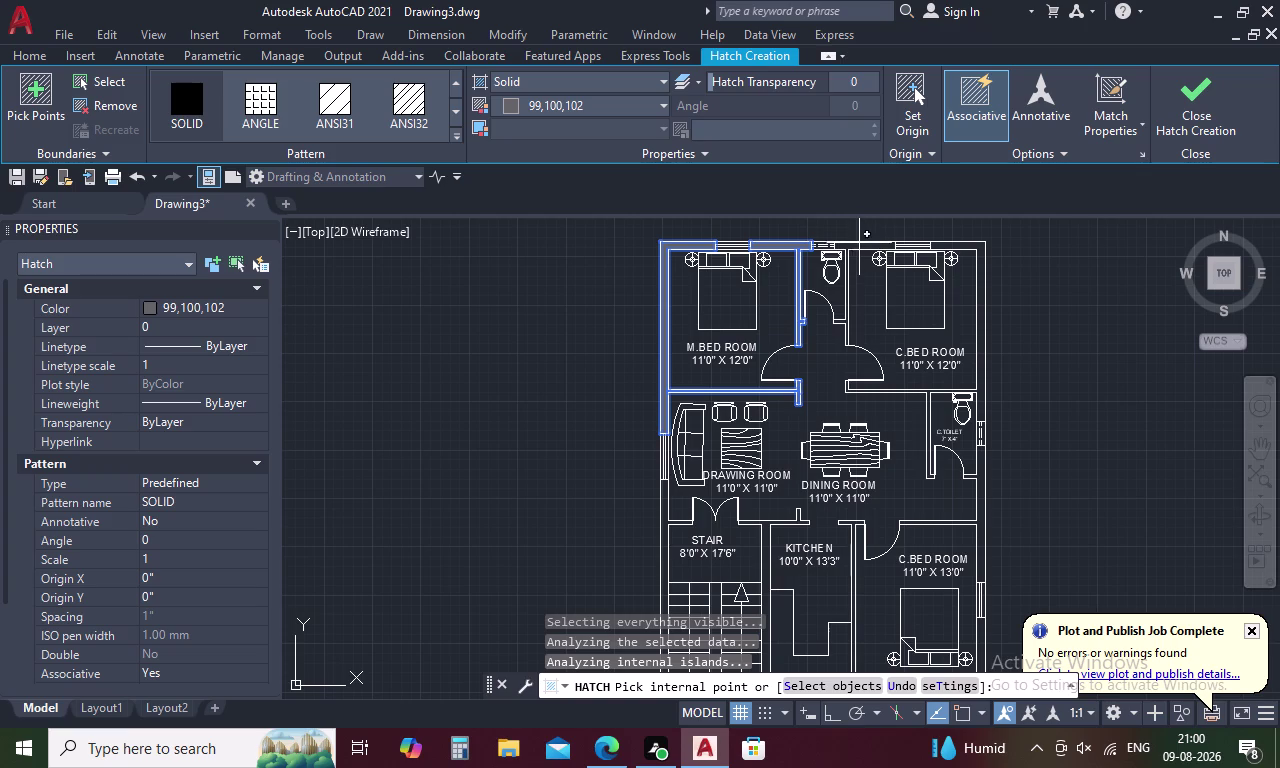
click(859, 245)
click(973, 245)
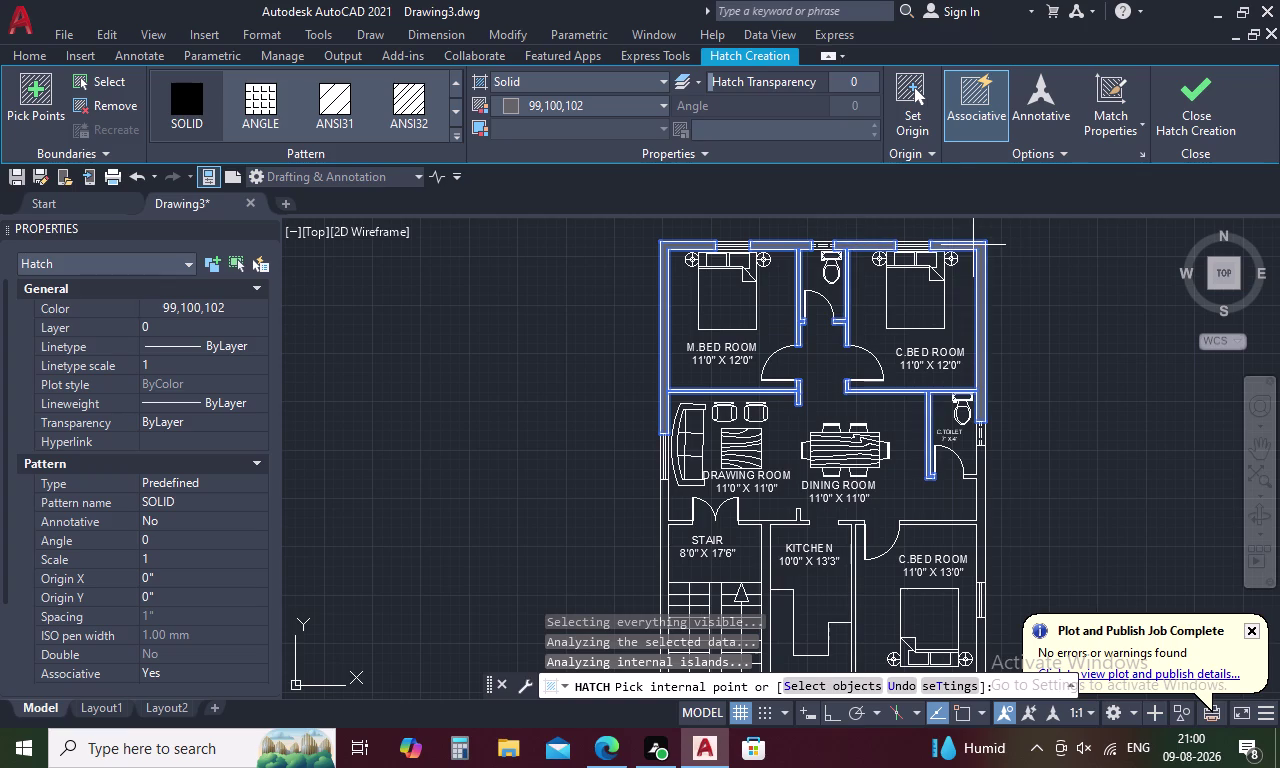
click(982, 499)
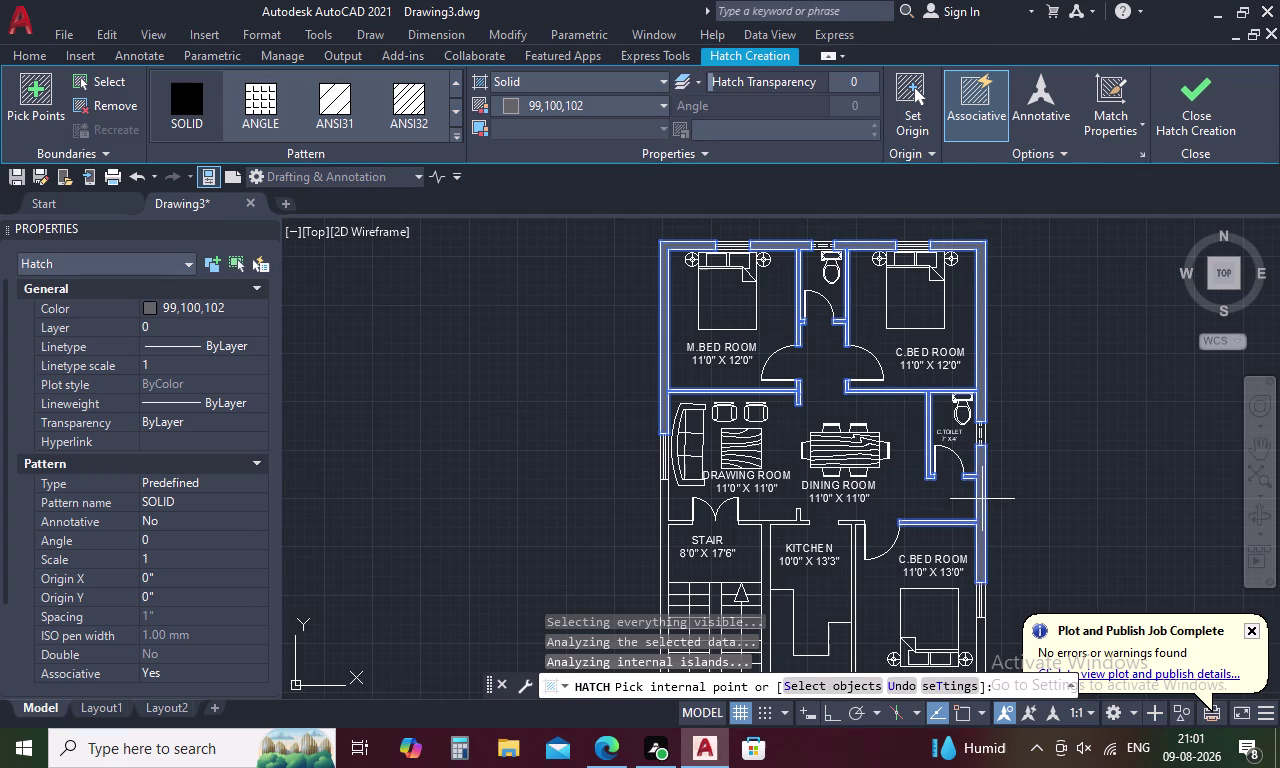
Hatch the walls around the lower bedroom and finish hatch creation.
scroll(up, 3)
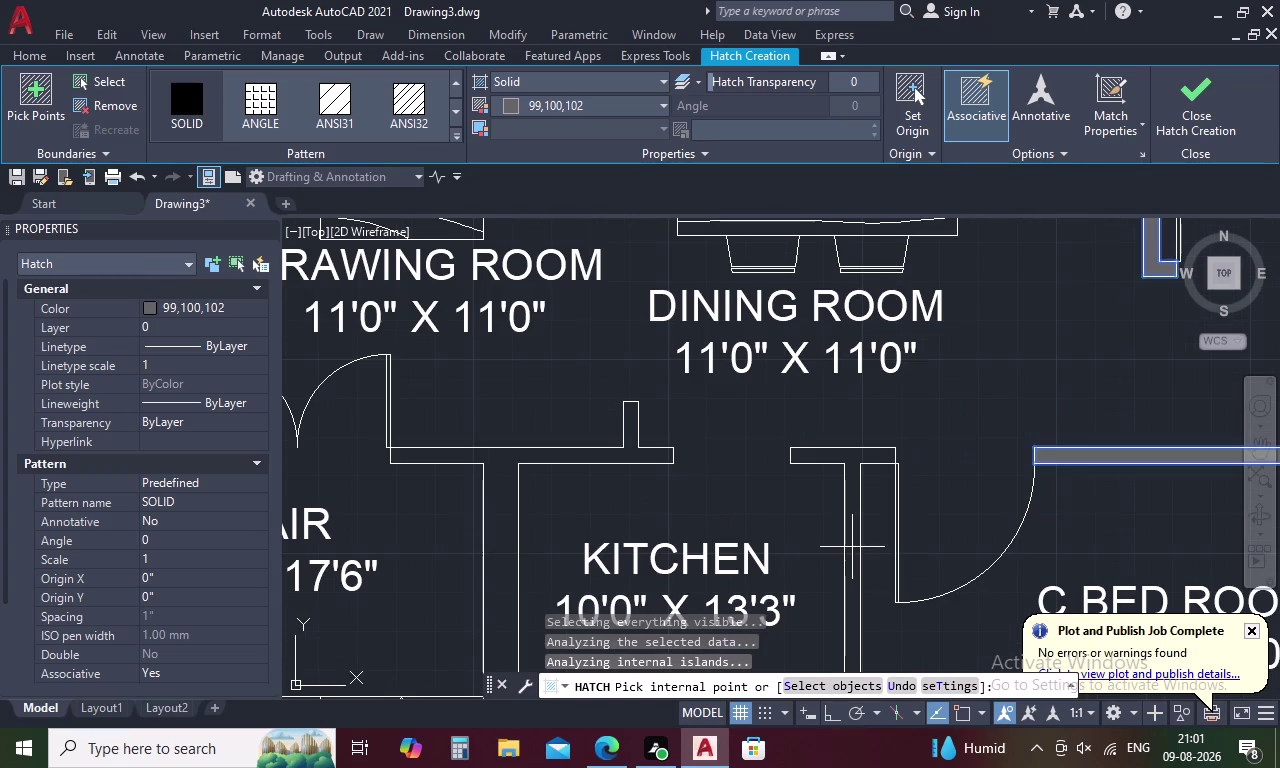
click(852, 547)
scroll(down, 3)
middle_drag(855, 516, 857, 240)
click(854, 301)
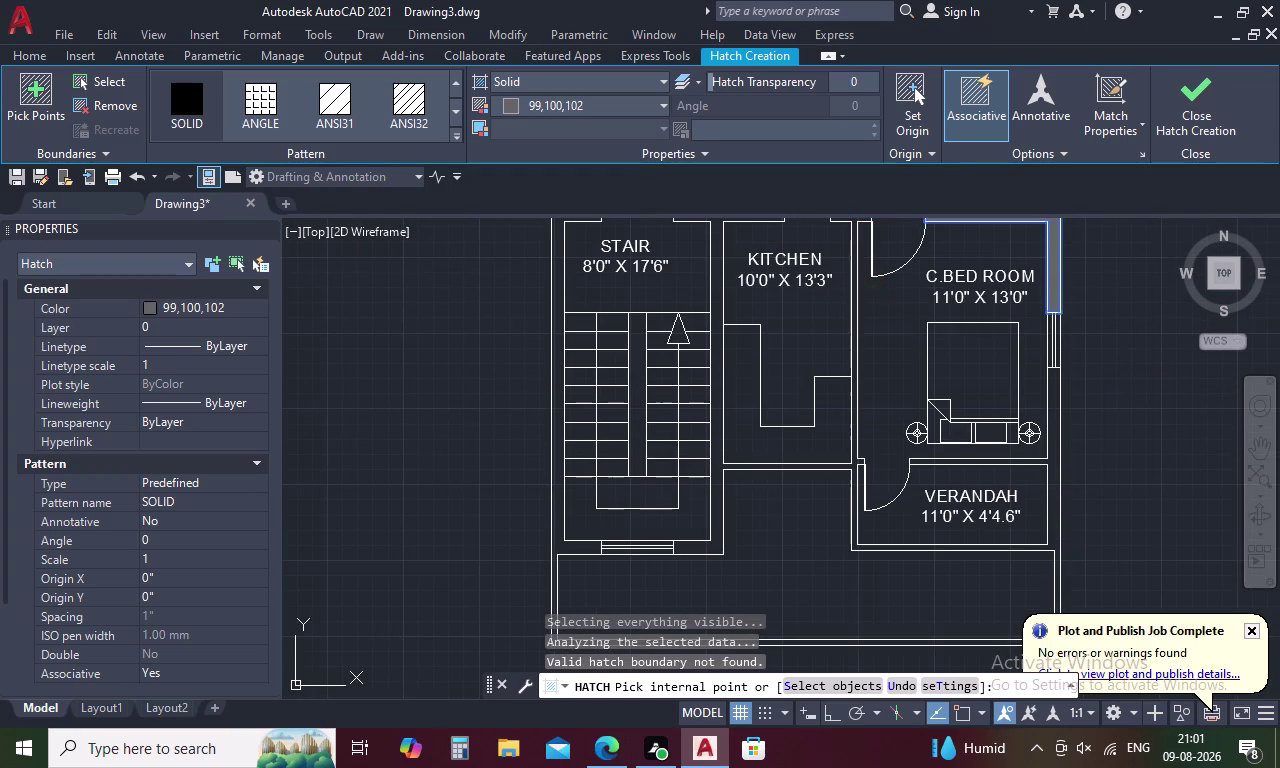
scroll(down, 3)
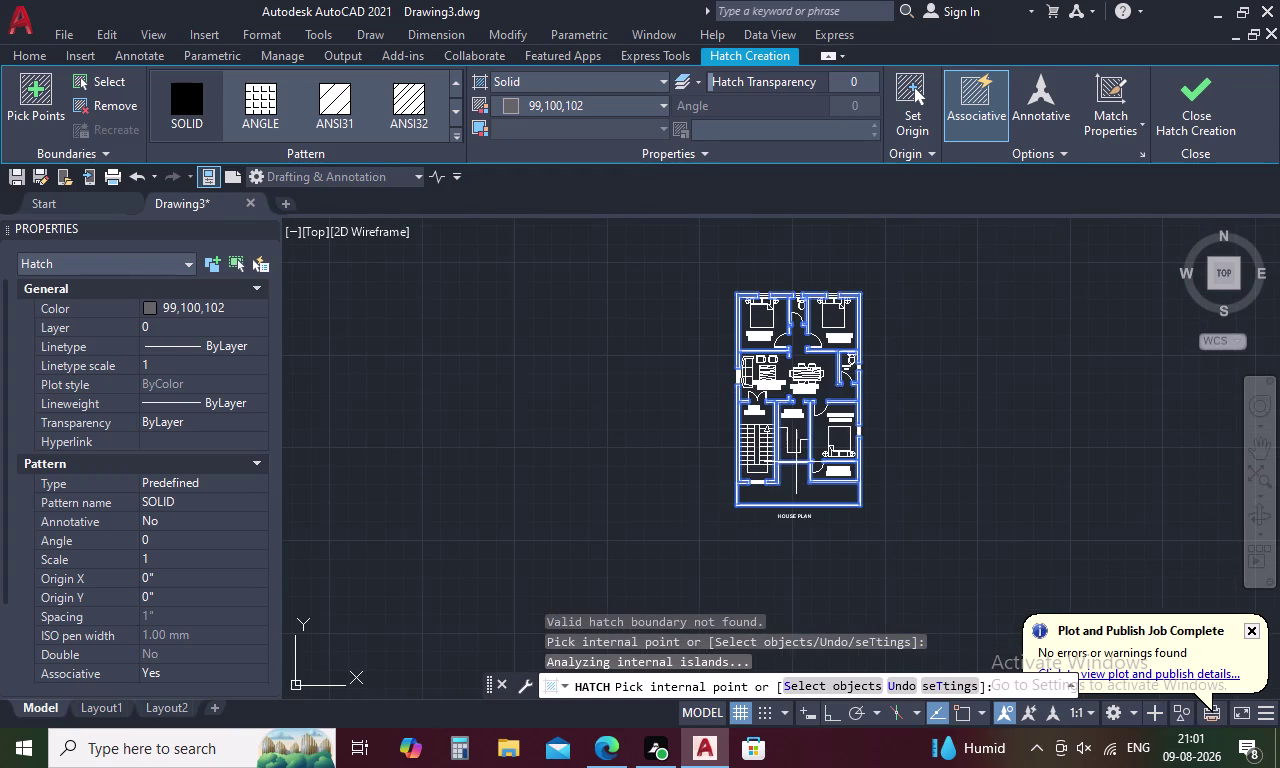
scroll(up, 3)
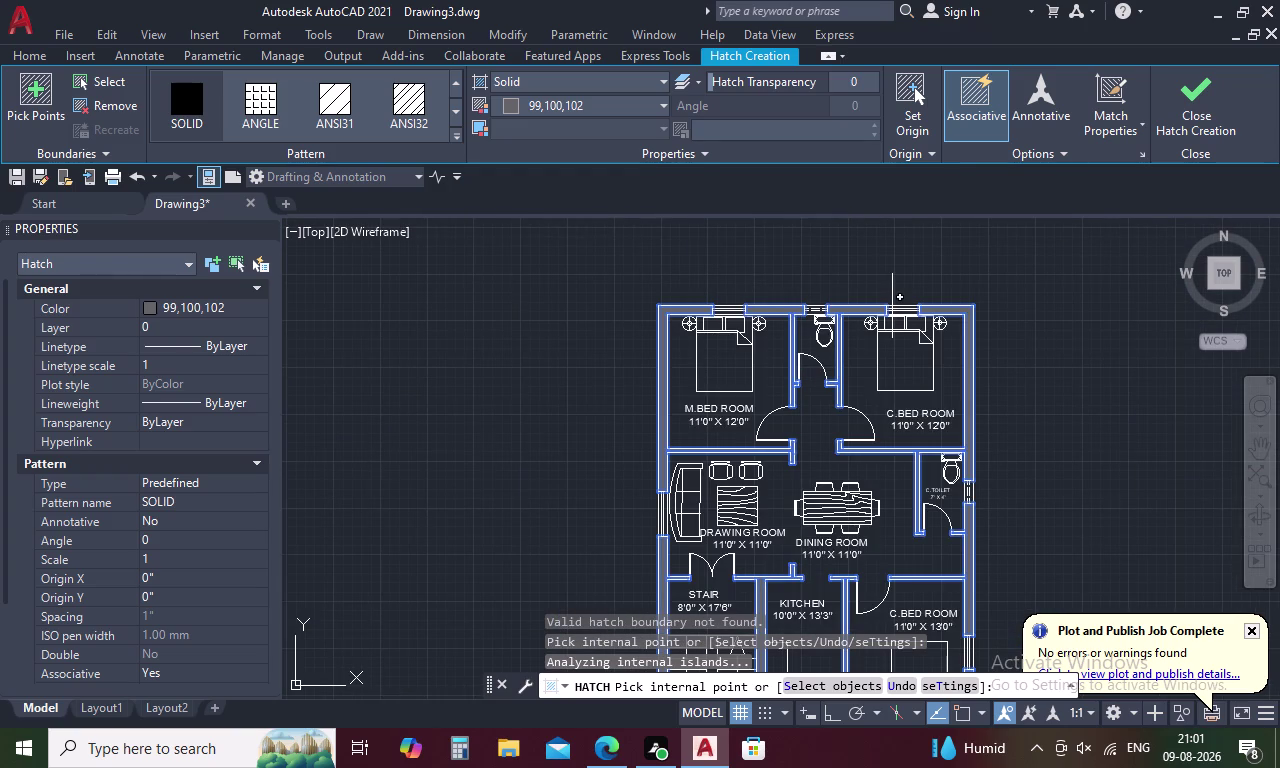
click(1227, 125)
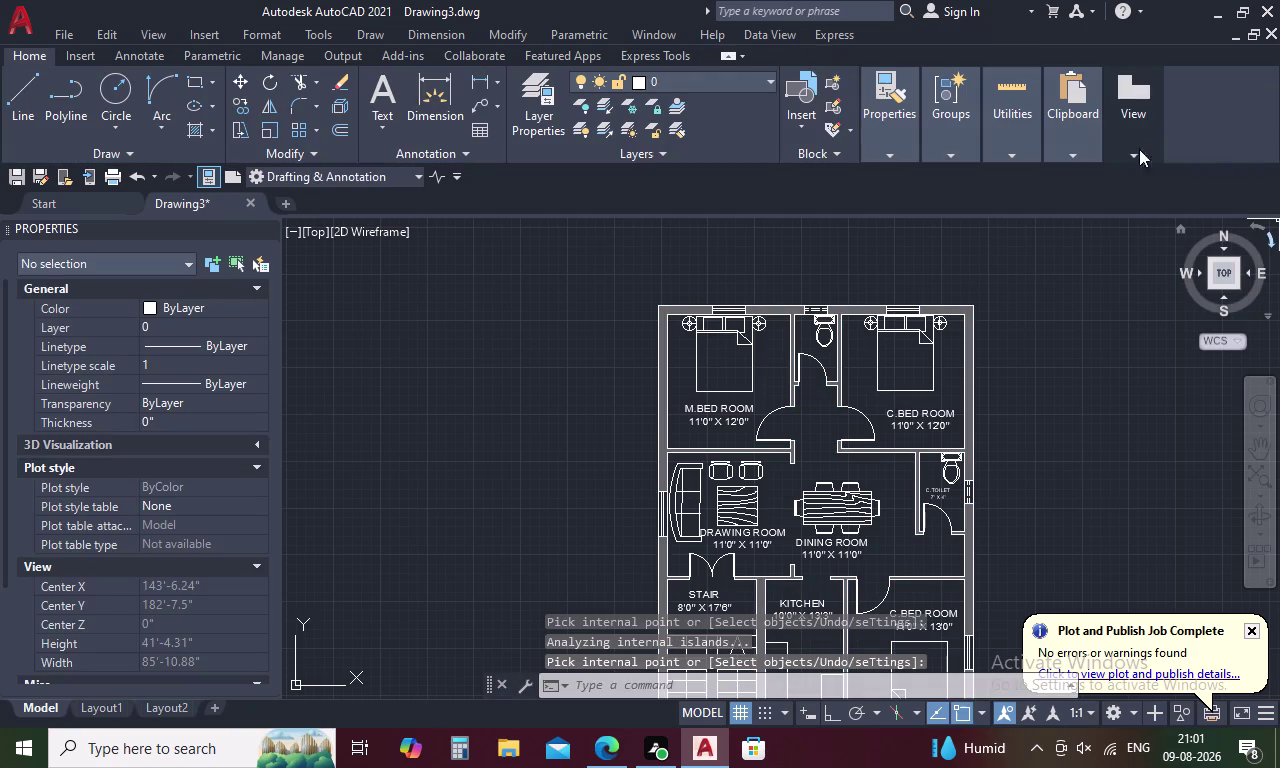
scroll(down, 3)
middle_drag(1047, 337, 966, 359)
scroll(up, 3)
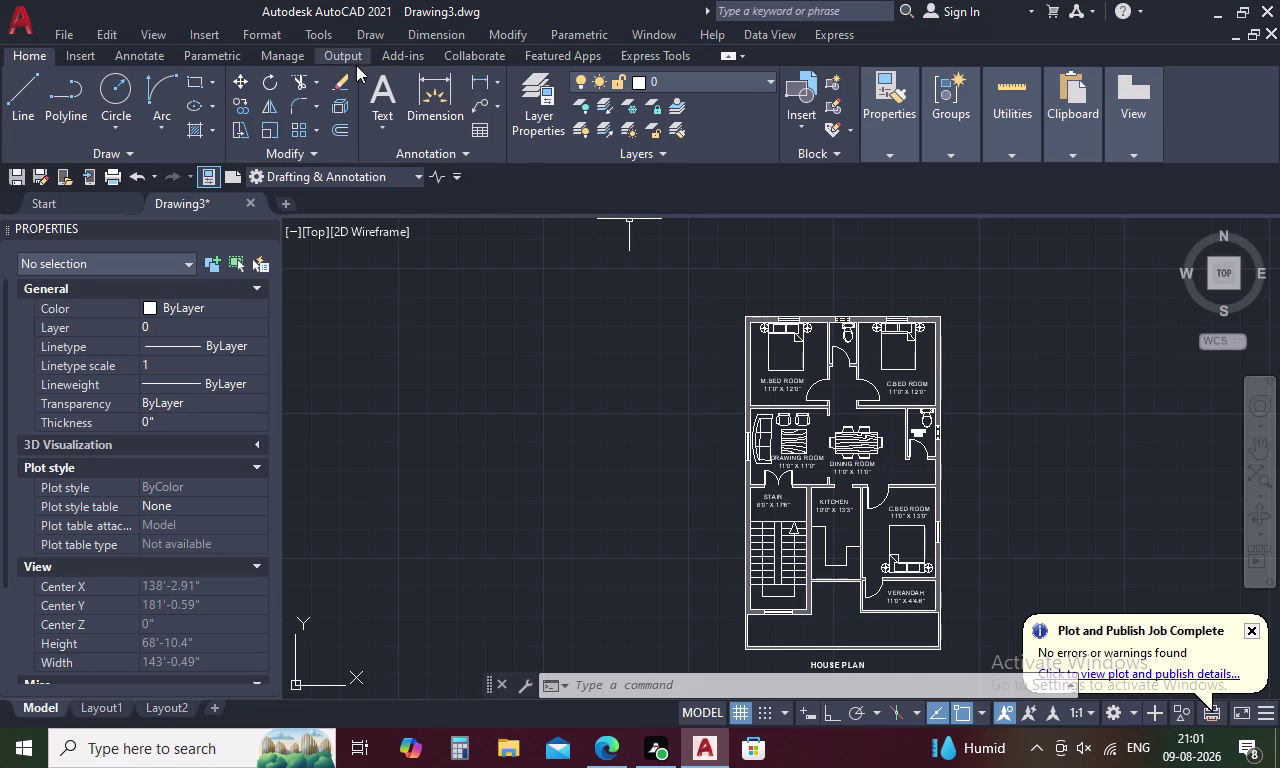
Start a solid hatch in grey 147,149,152 and fill the two bedroom beds.
text(H)
key(space)
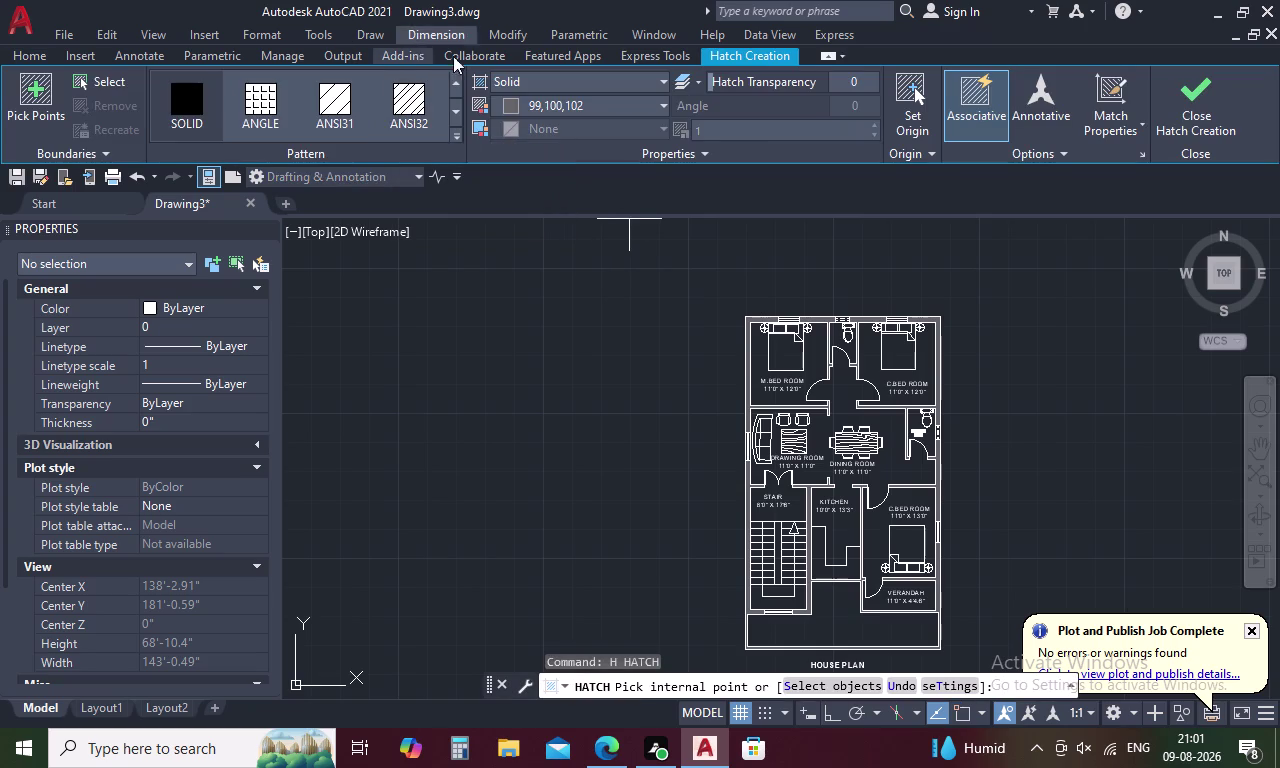
click(662, 104)
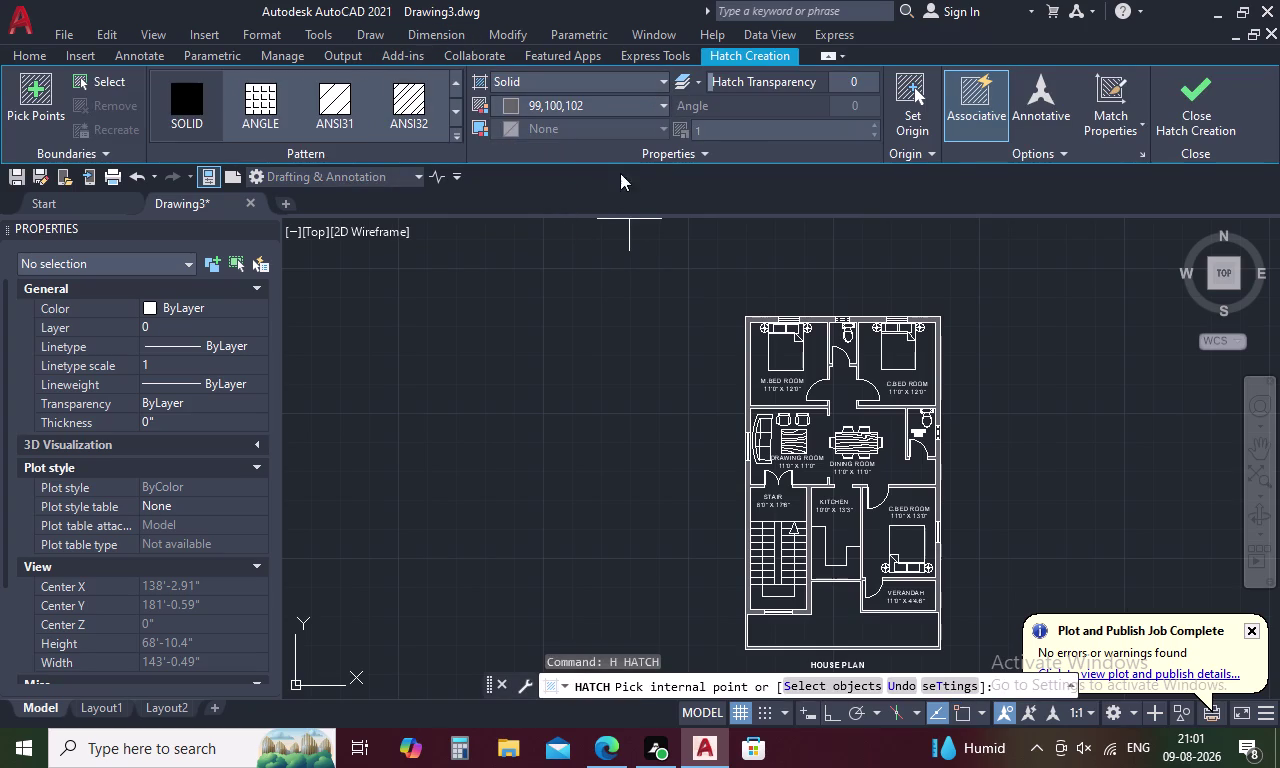
click(659, 104)
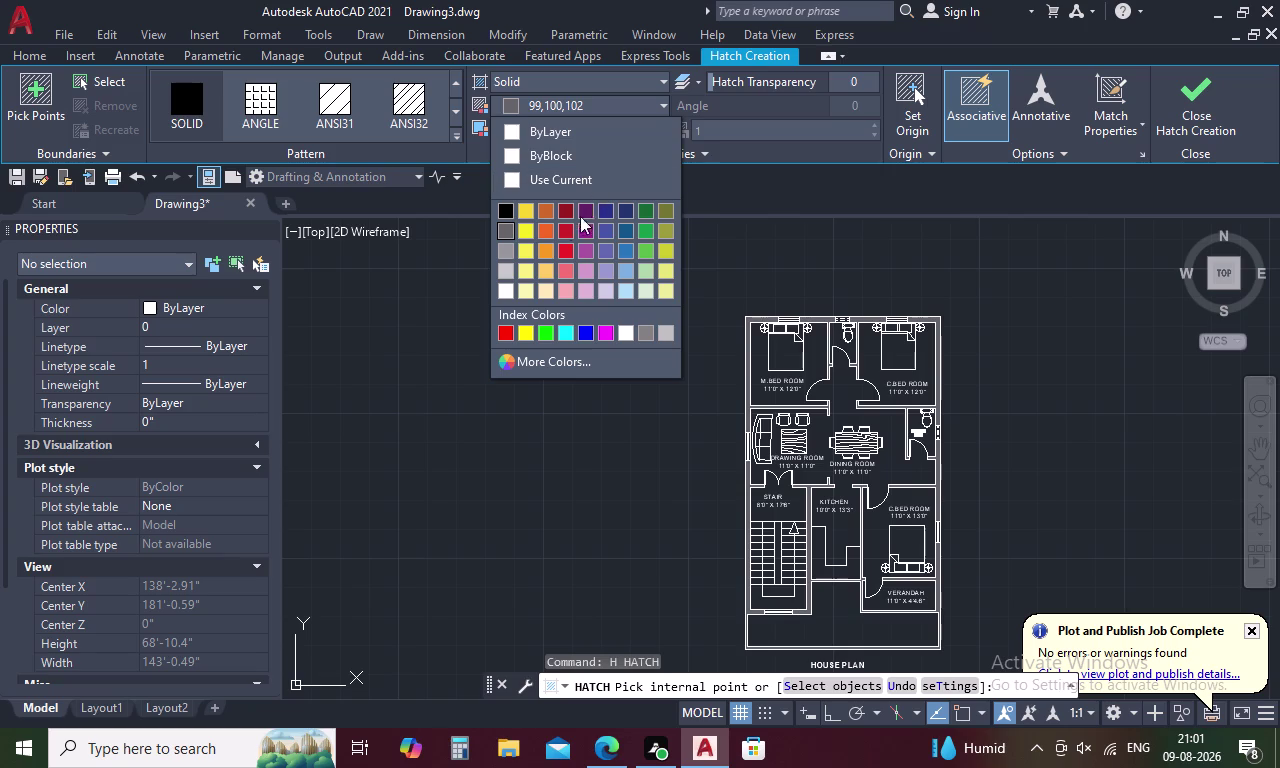
click(511, 250)
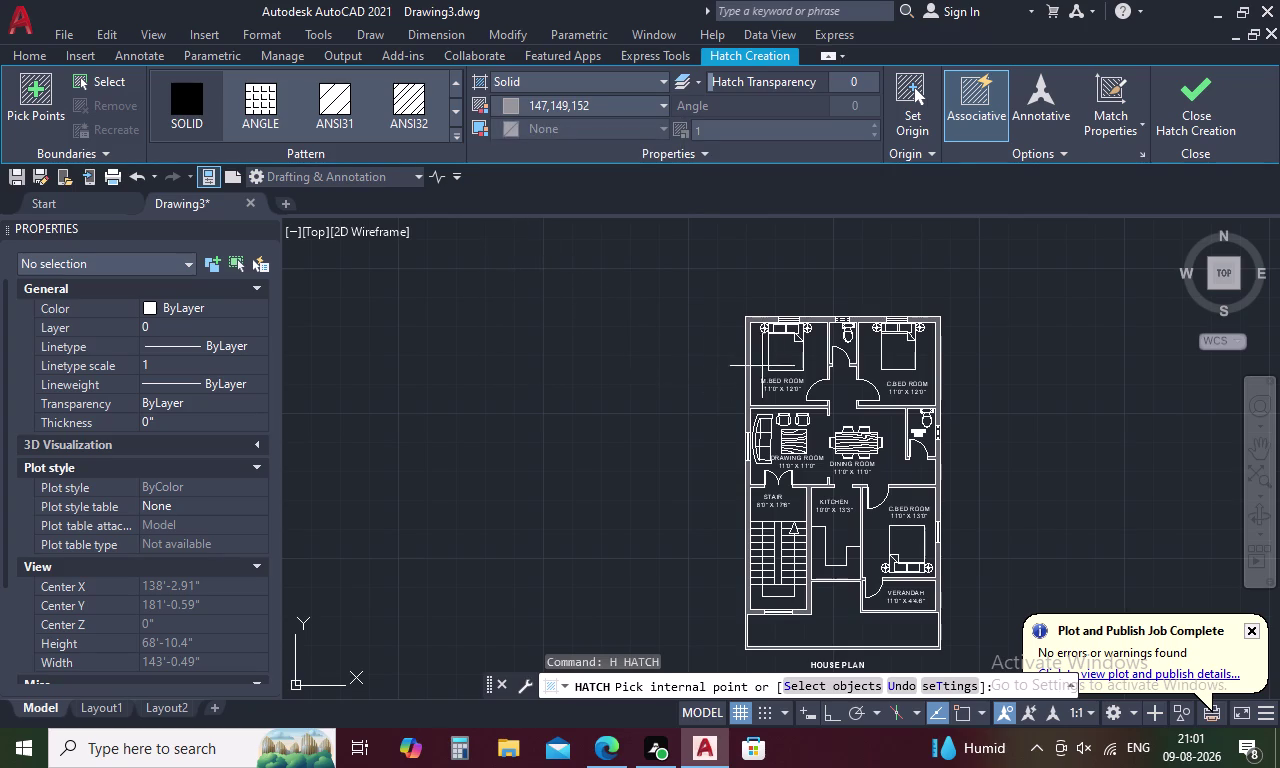
click(778, 362)
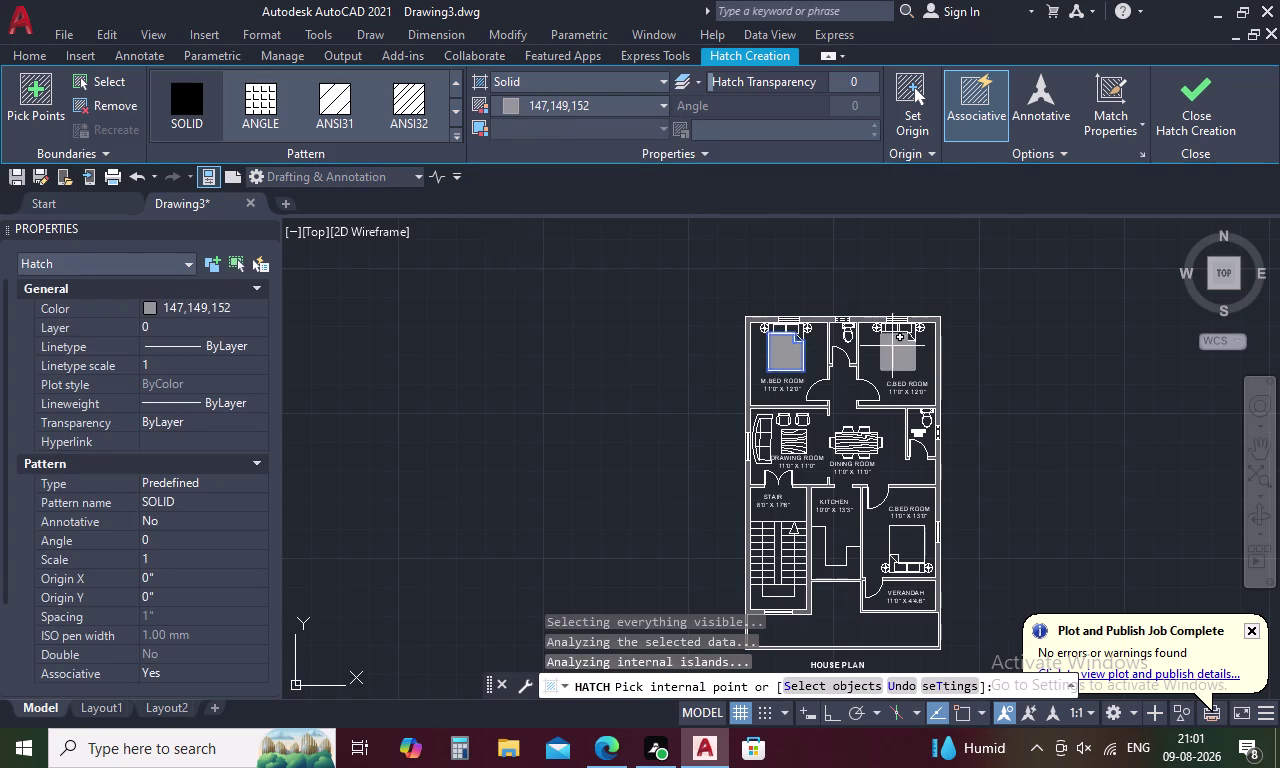
click(895, 346)
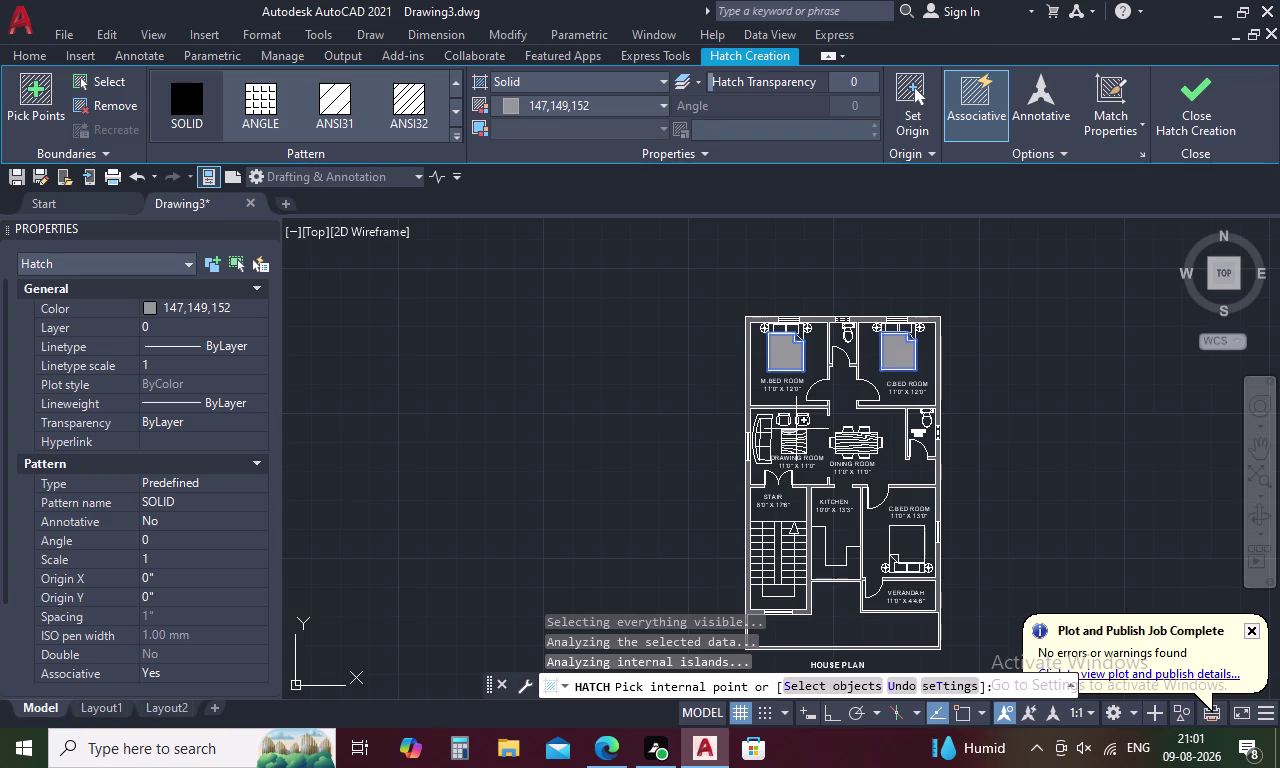
Fill the drawing room table's wood-grain strips with the grey hatch.
middle_drag(796, 429, 779, 296)
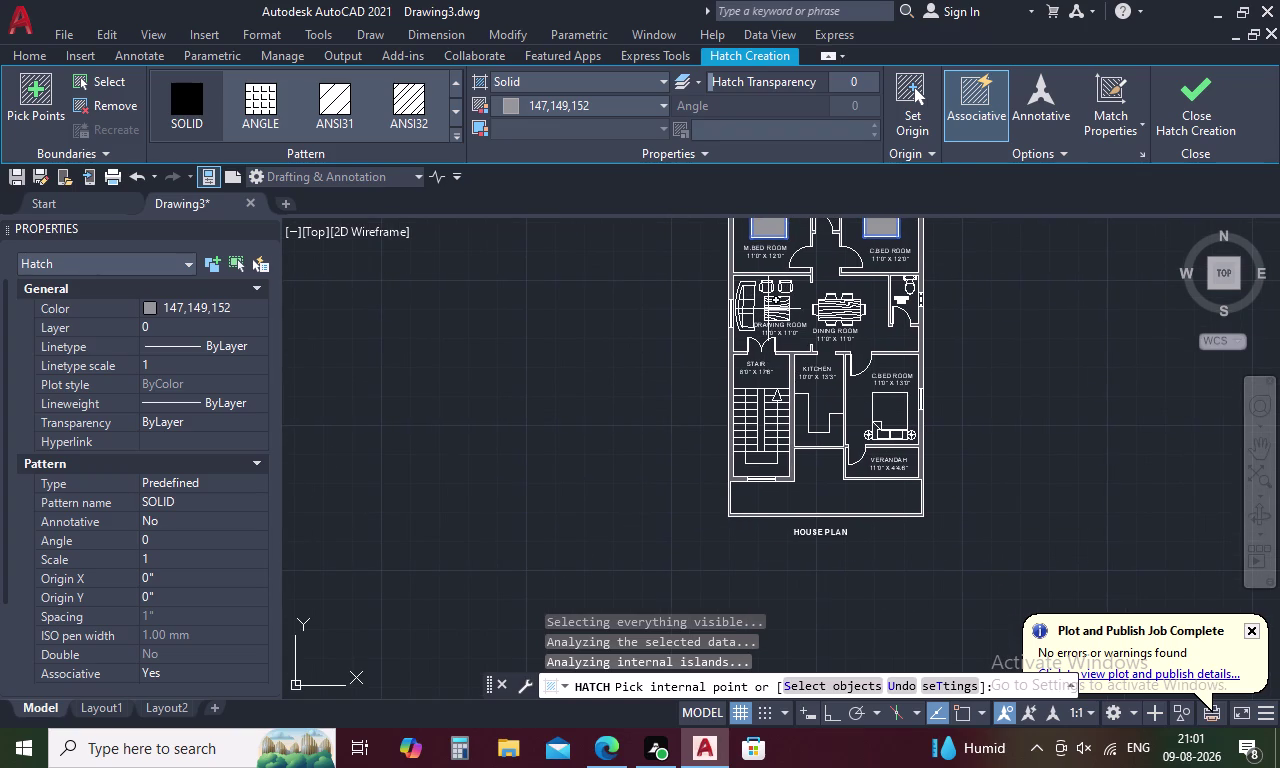
scroll(up, 3)
click(778, 304)
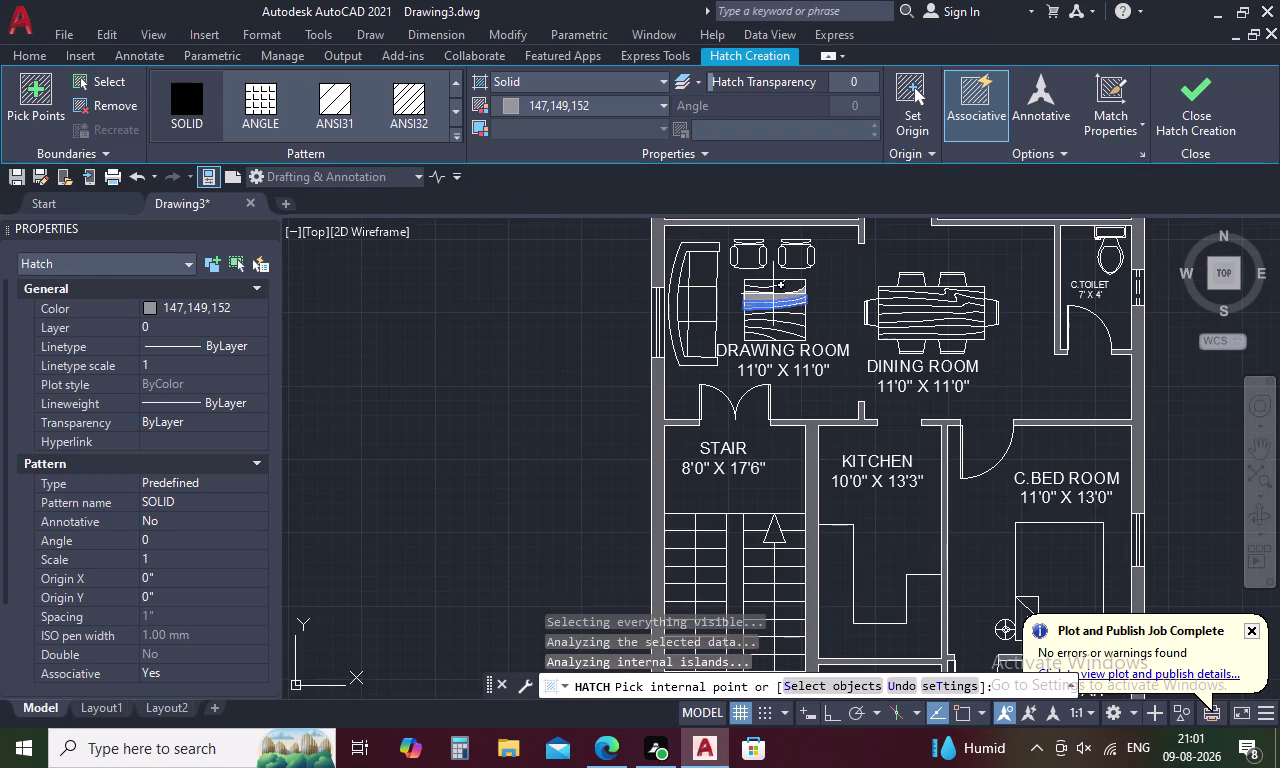
click(773, 294)
click(780, 289)
click(773, 282)
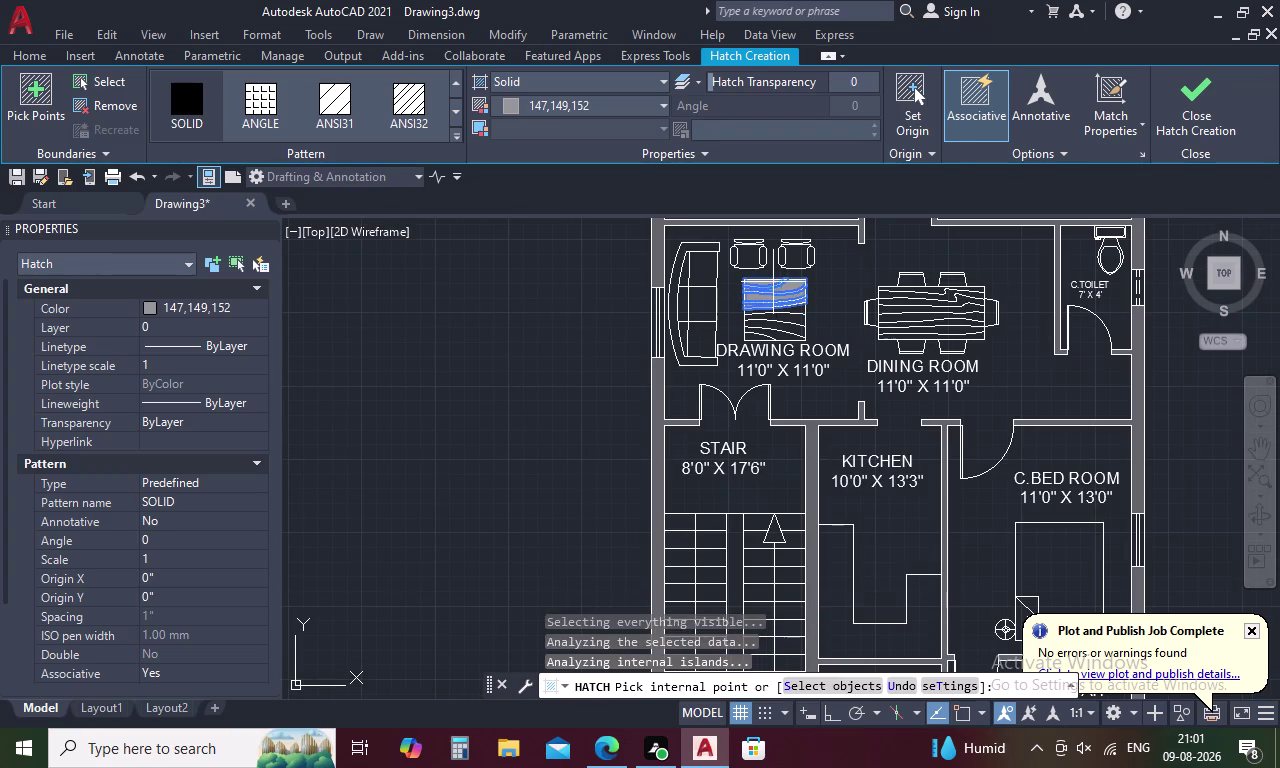
click(786, 318)
click(788, 309)
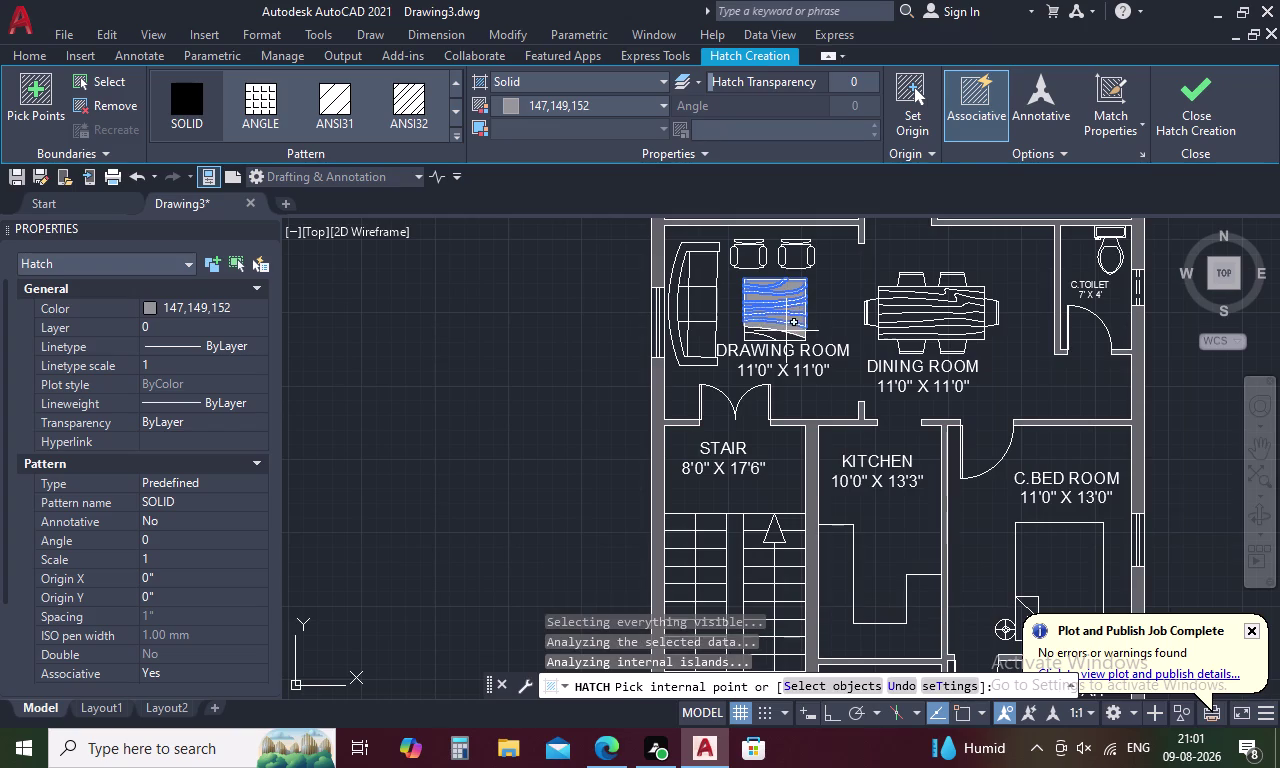
click(786, 331)
click(783, 339)
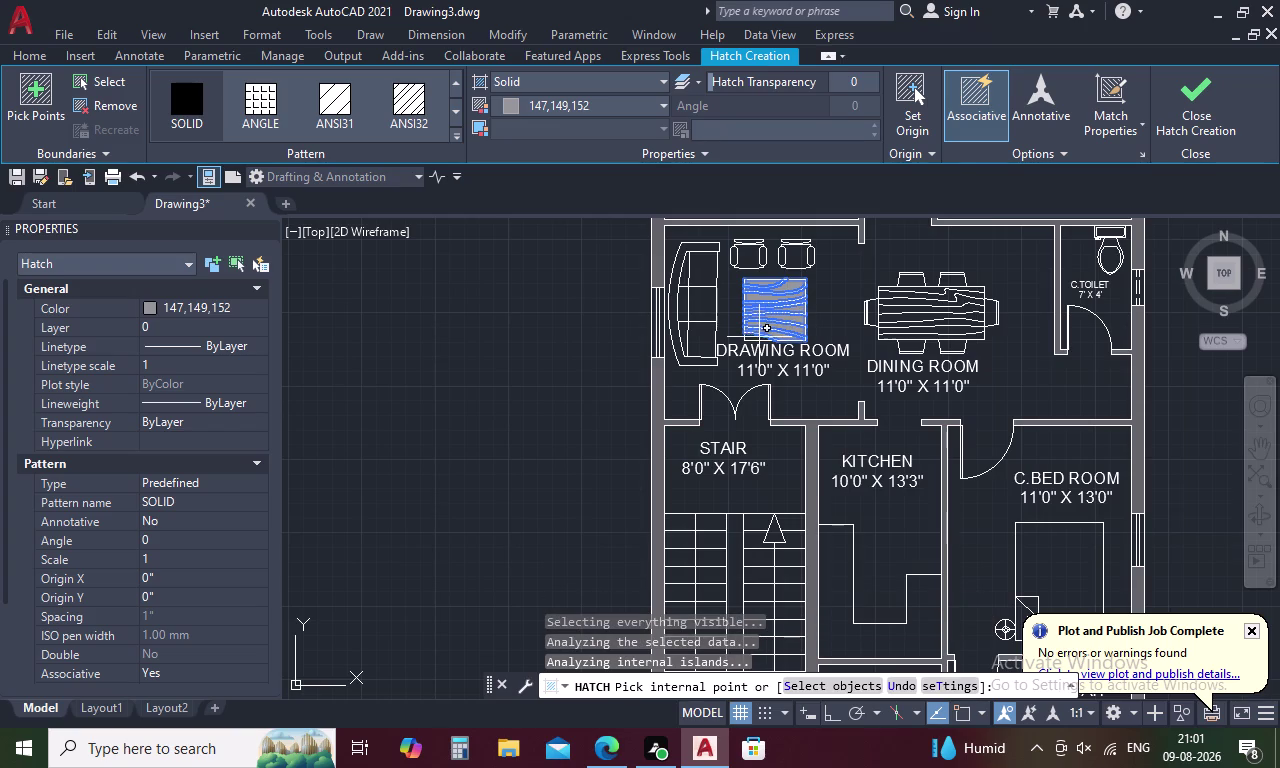
click(759, 337)
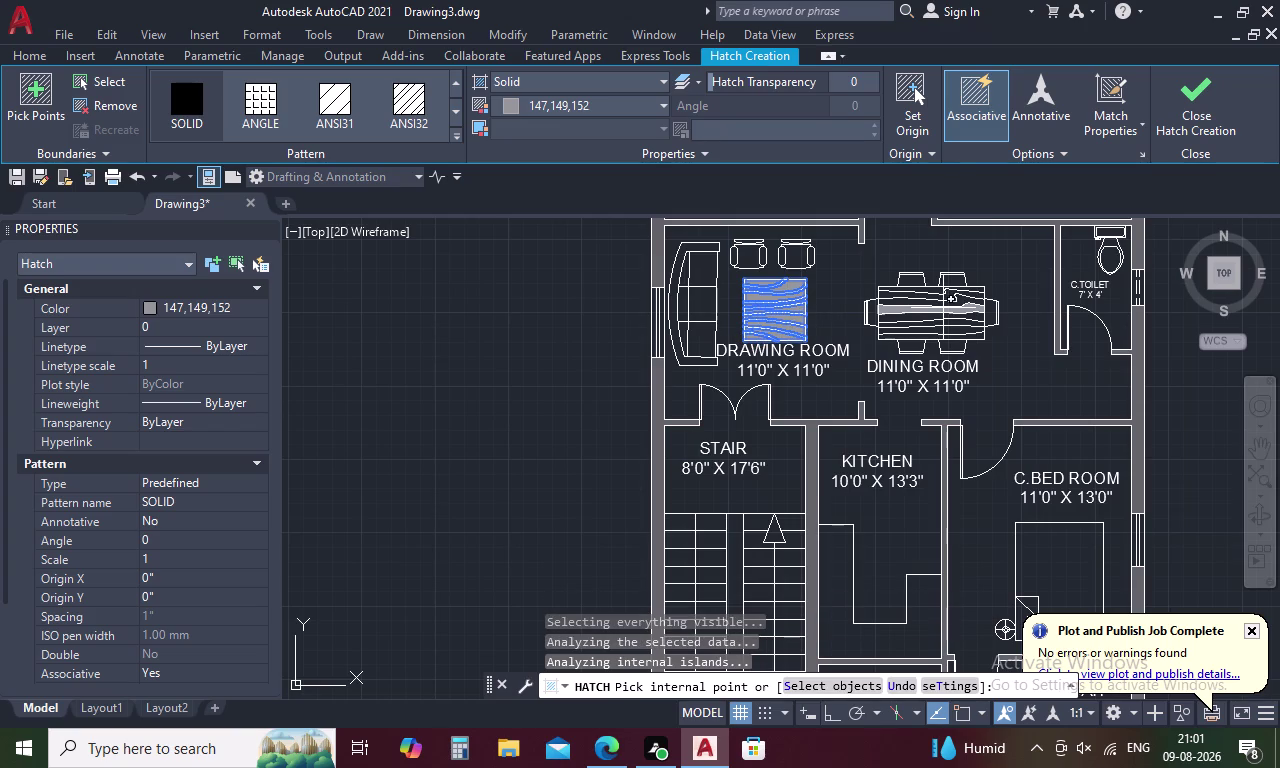
Fill the dining table's grain strips, dismissing a pick-point error along the way.
middle_drag(943, 308, 885, 318)
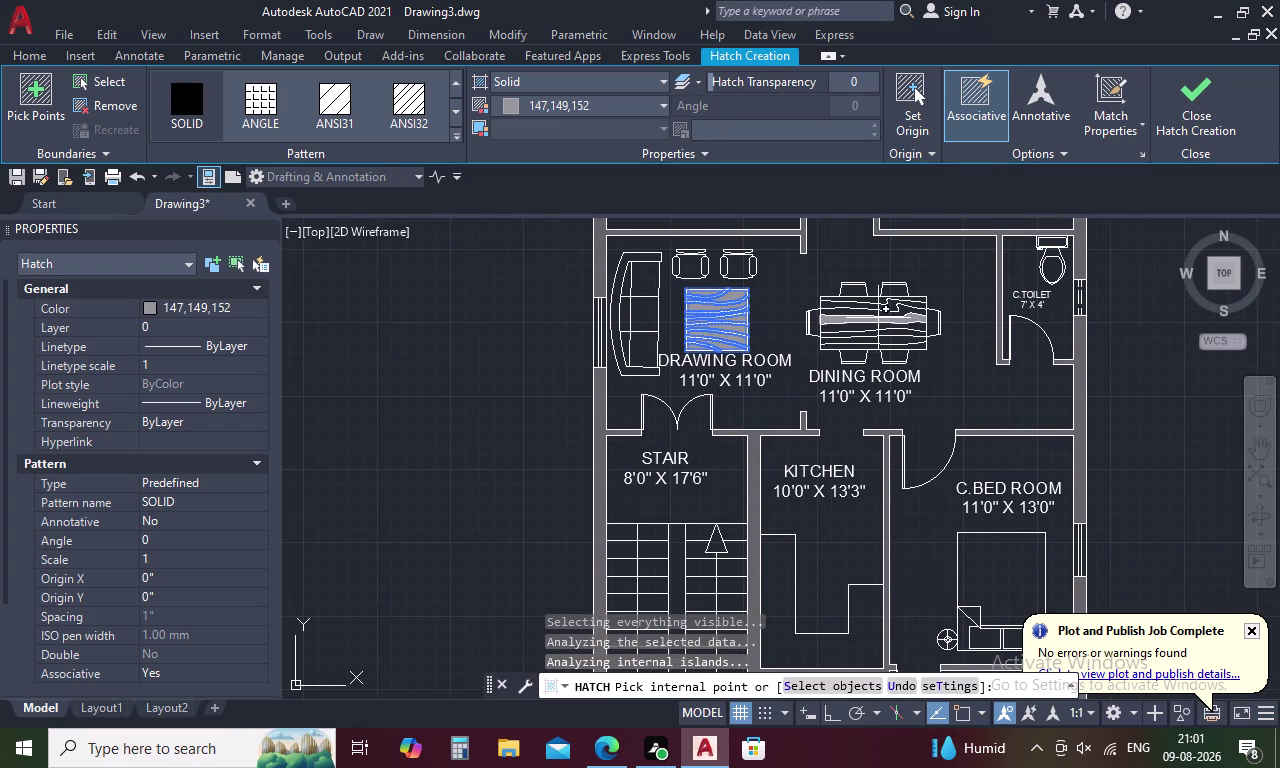
click(872, 324)
click(871, 337)
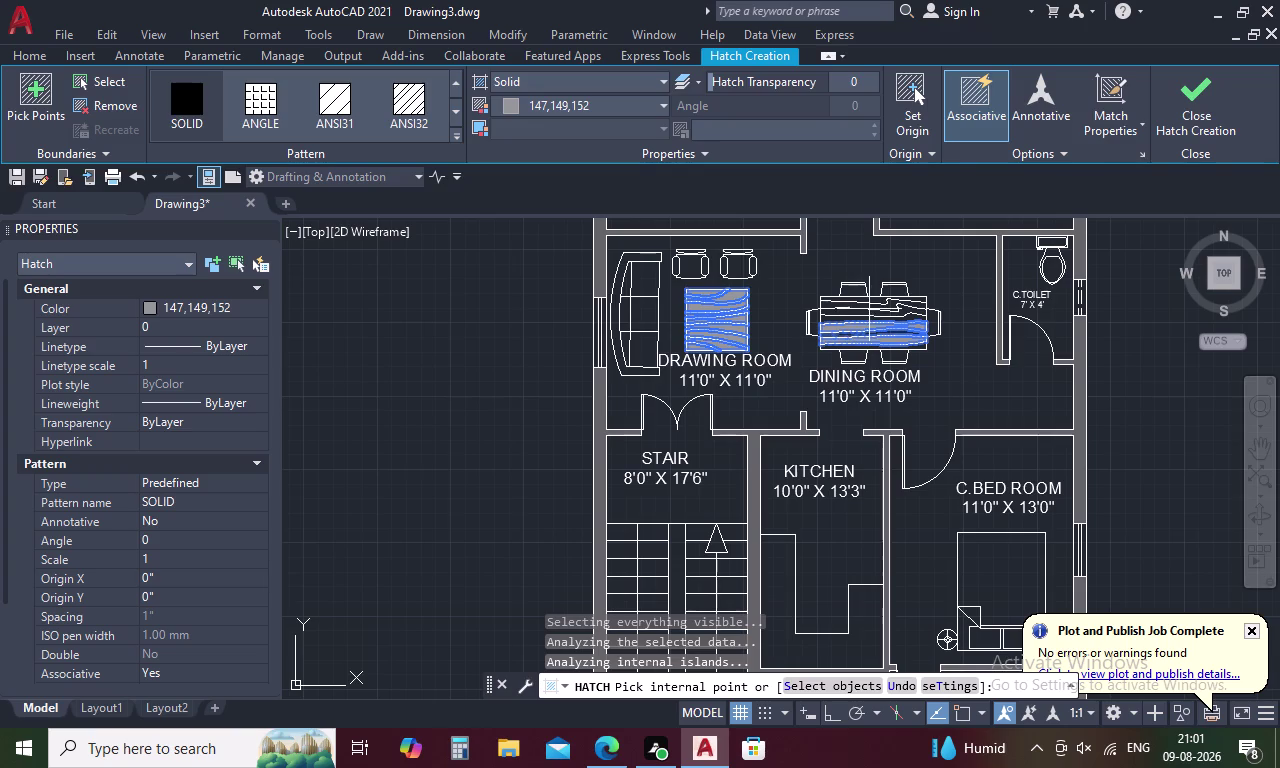
click(869, 309)
click(777, 372)
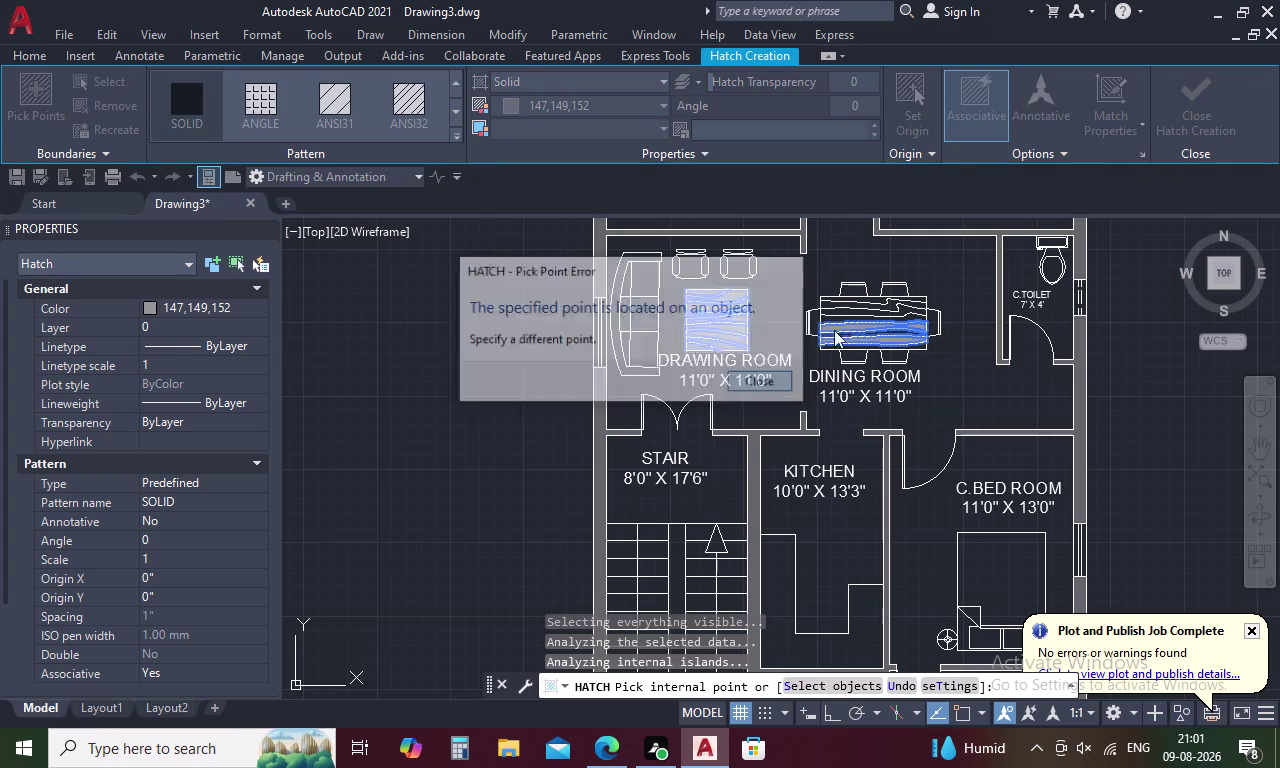
scroll(up, 3)
click(863, 300)
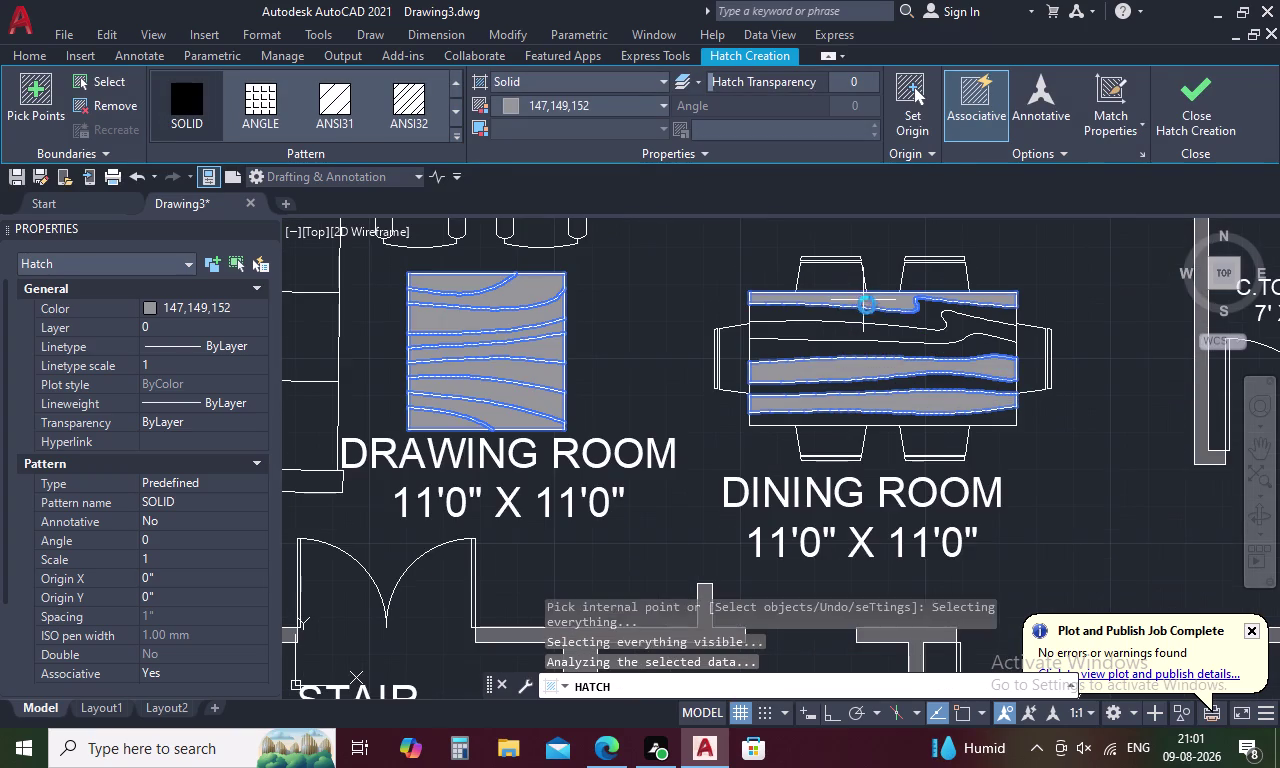
click(886, 320)
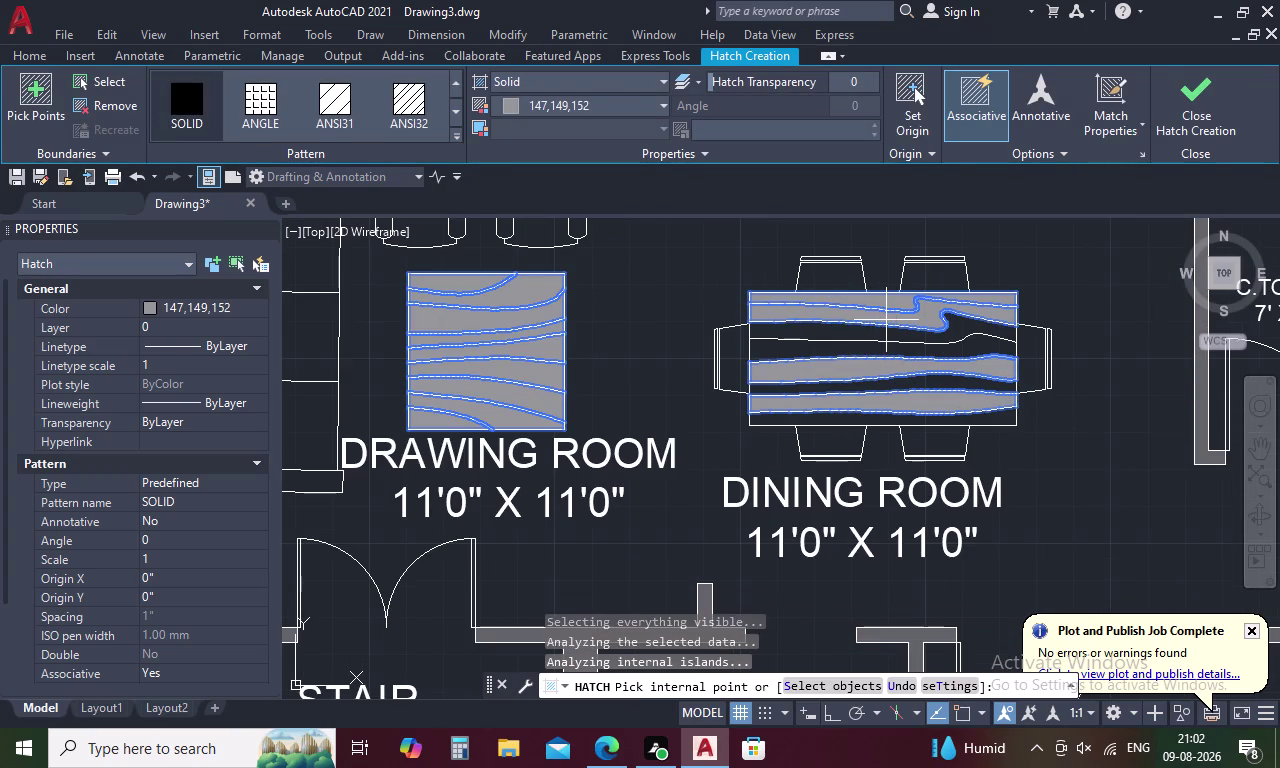
click(885, 330)
click(894, 348)
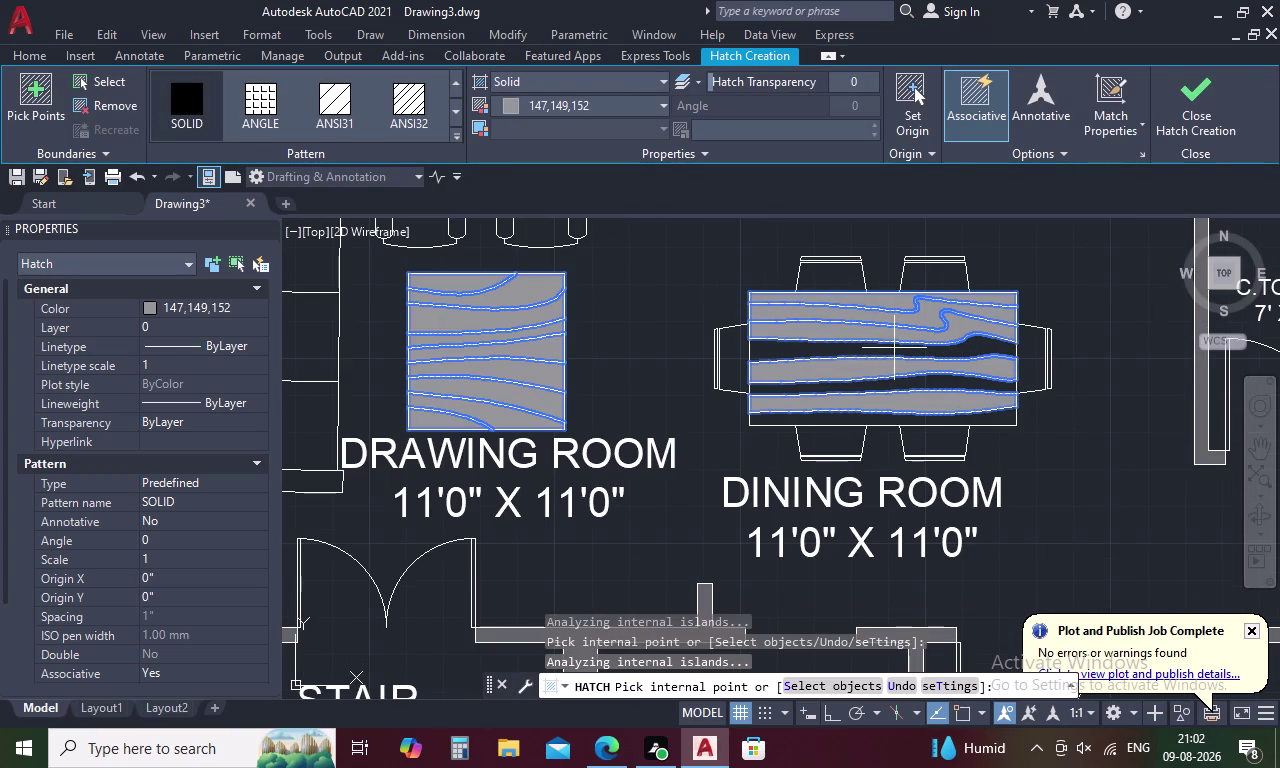
click(907, 378)
Pan down to the C.BED ROOM and undo an accidental whole-room fill.
scroll(down, 3)
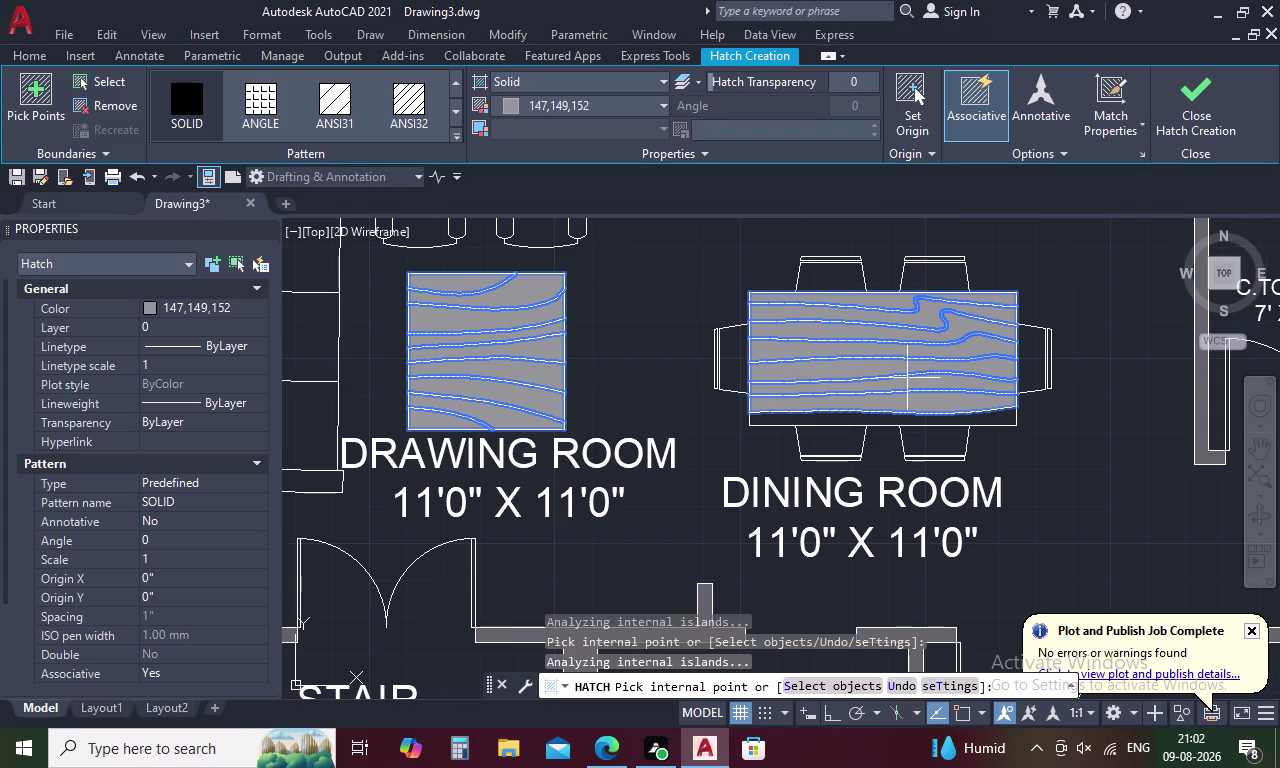
scroll(down, 3)
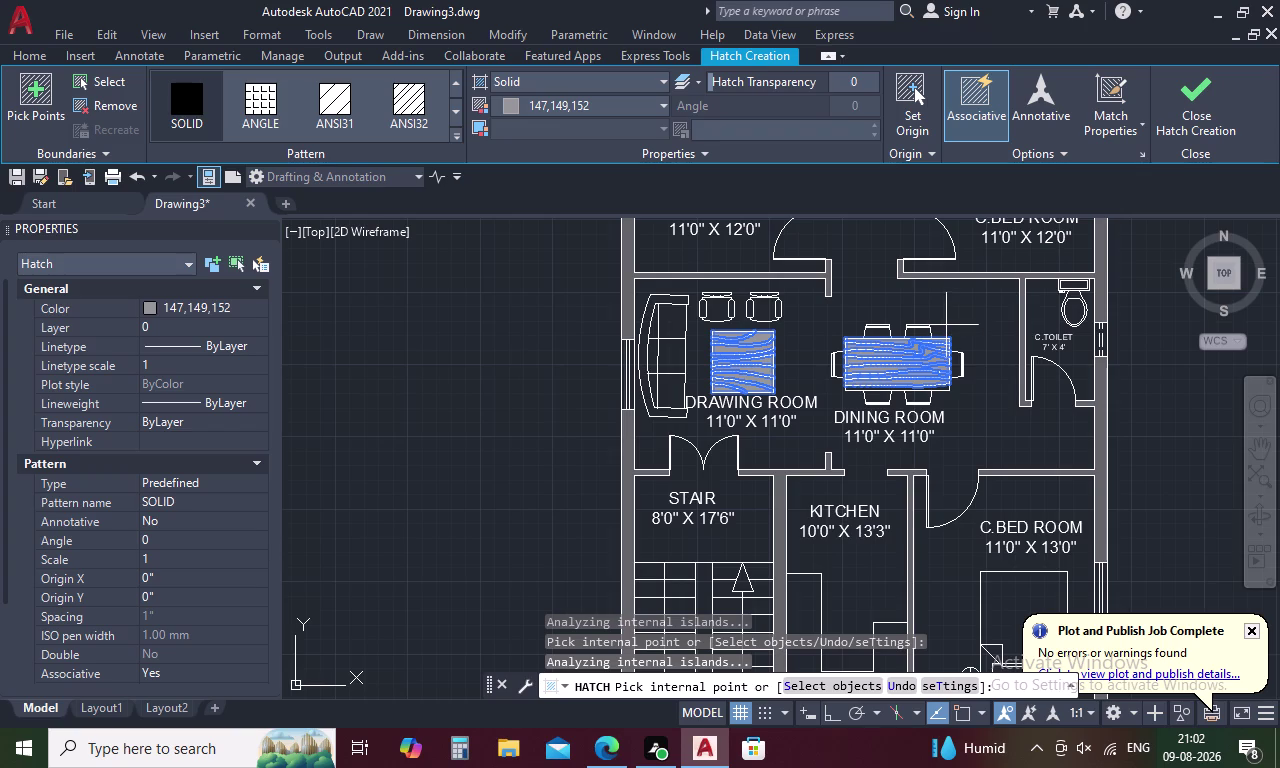
middle_drag(968, 294, 735, 404)
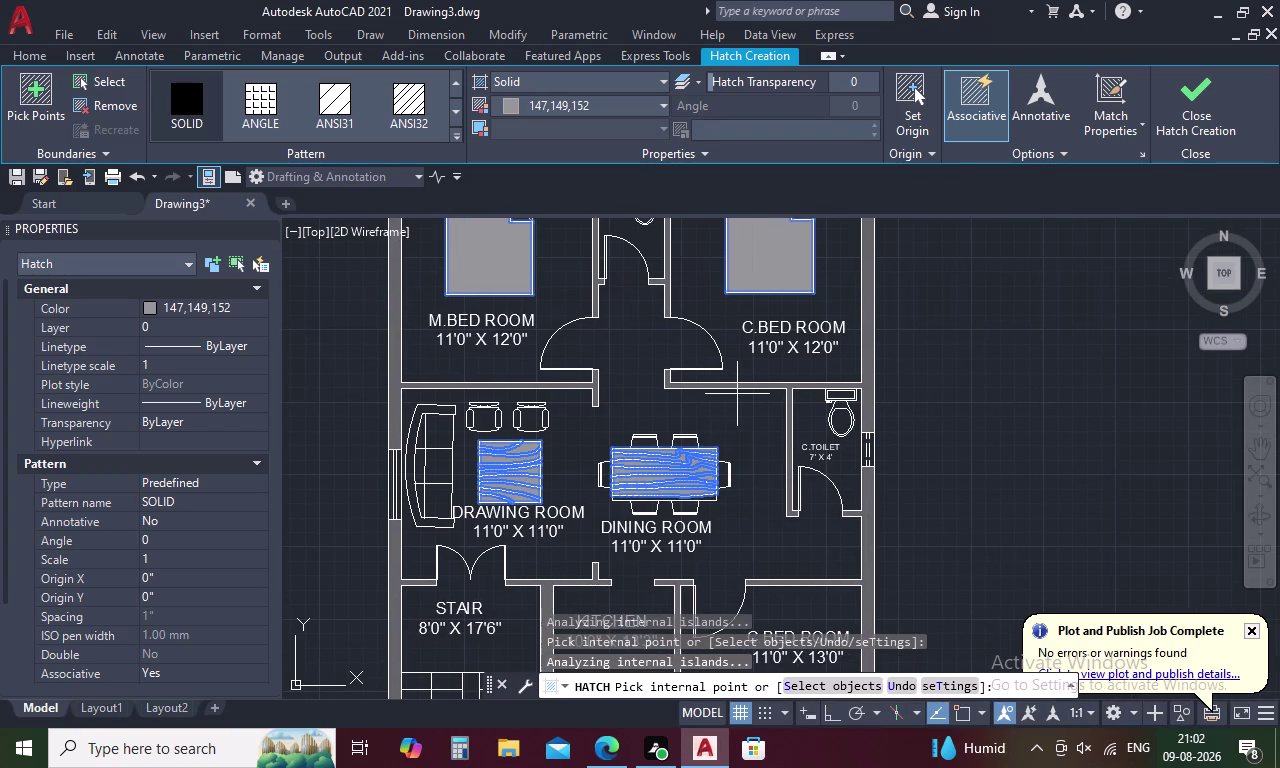
middle_drag(759, 436, 728, 237)
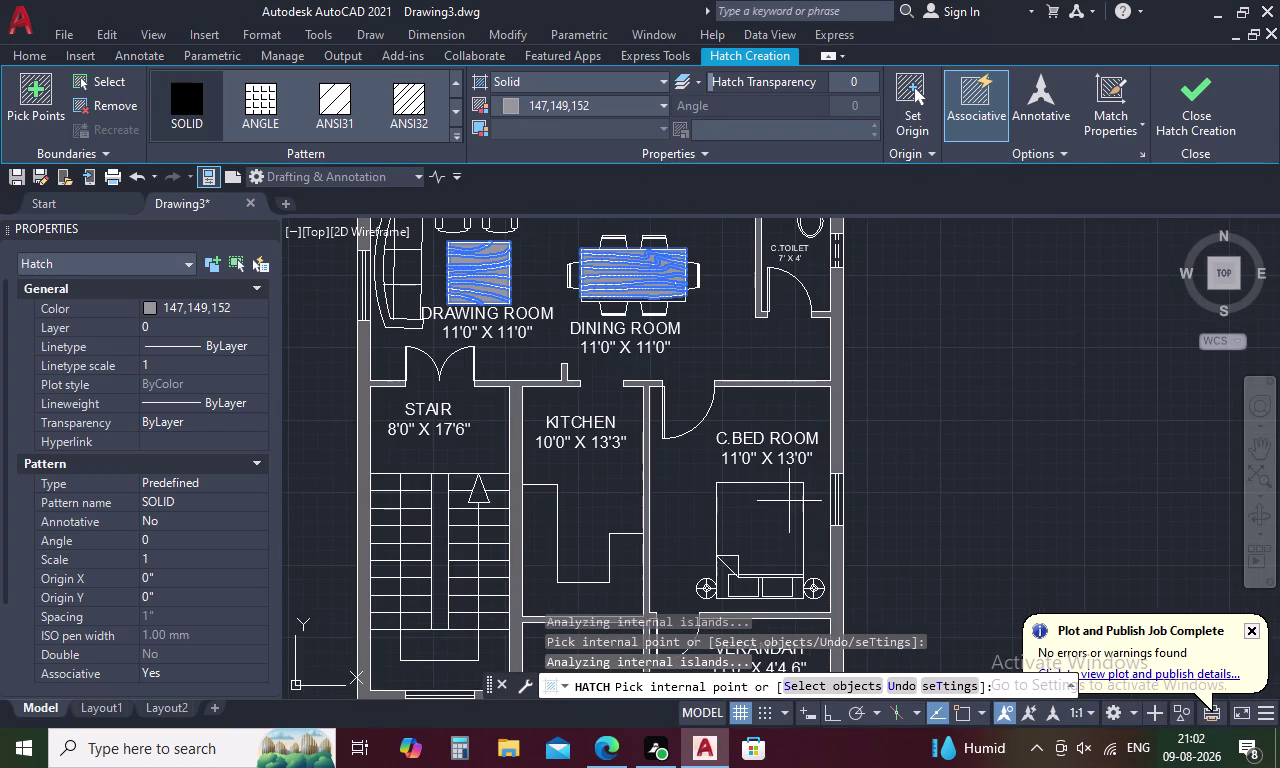
click(780, 509)
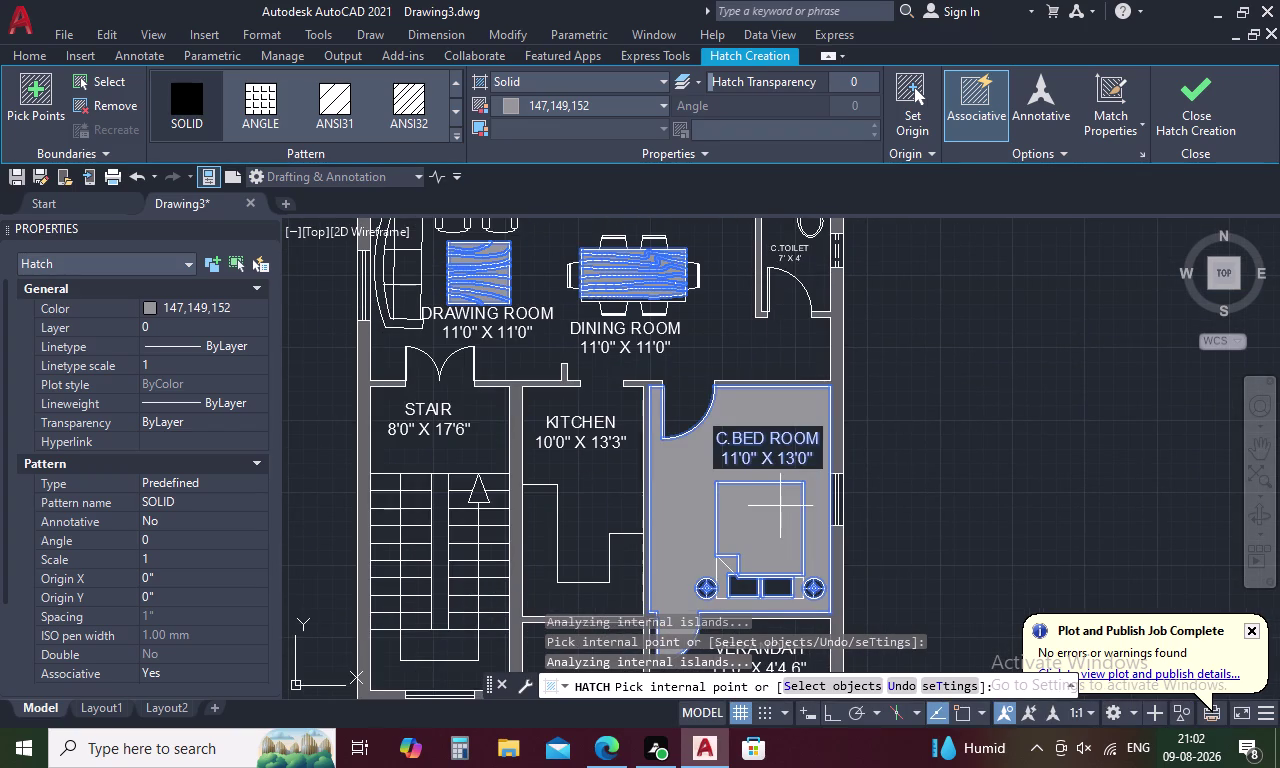
key(ctrl+z)
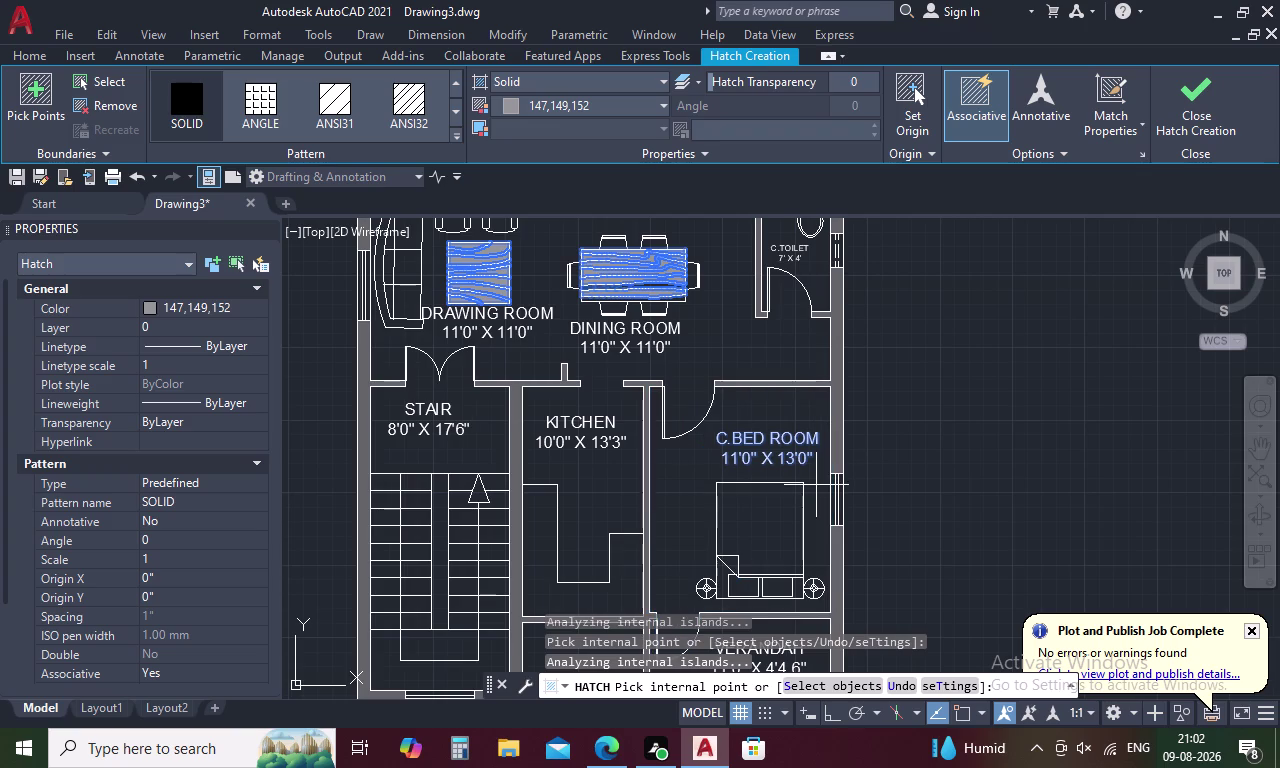
Fill the kitchen counter and the stair direction arrow, then finish the hatch.
scroll(up, 3)
middle_drag(776, 509, 776, 418)
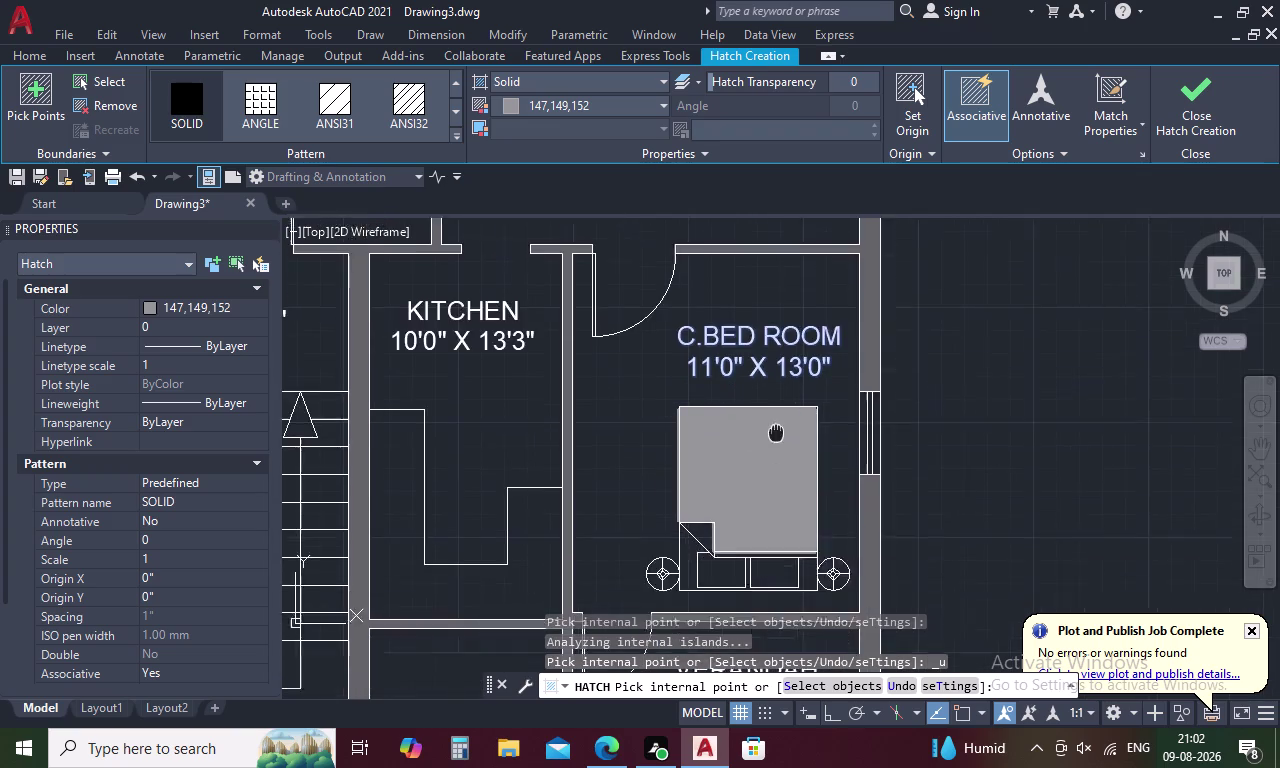
middle_drag(776, 418, 760, 309)
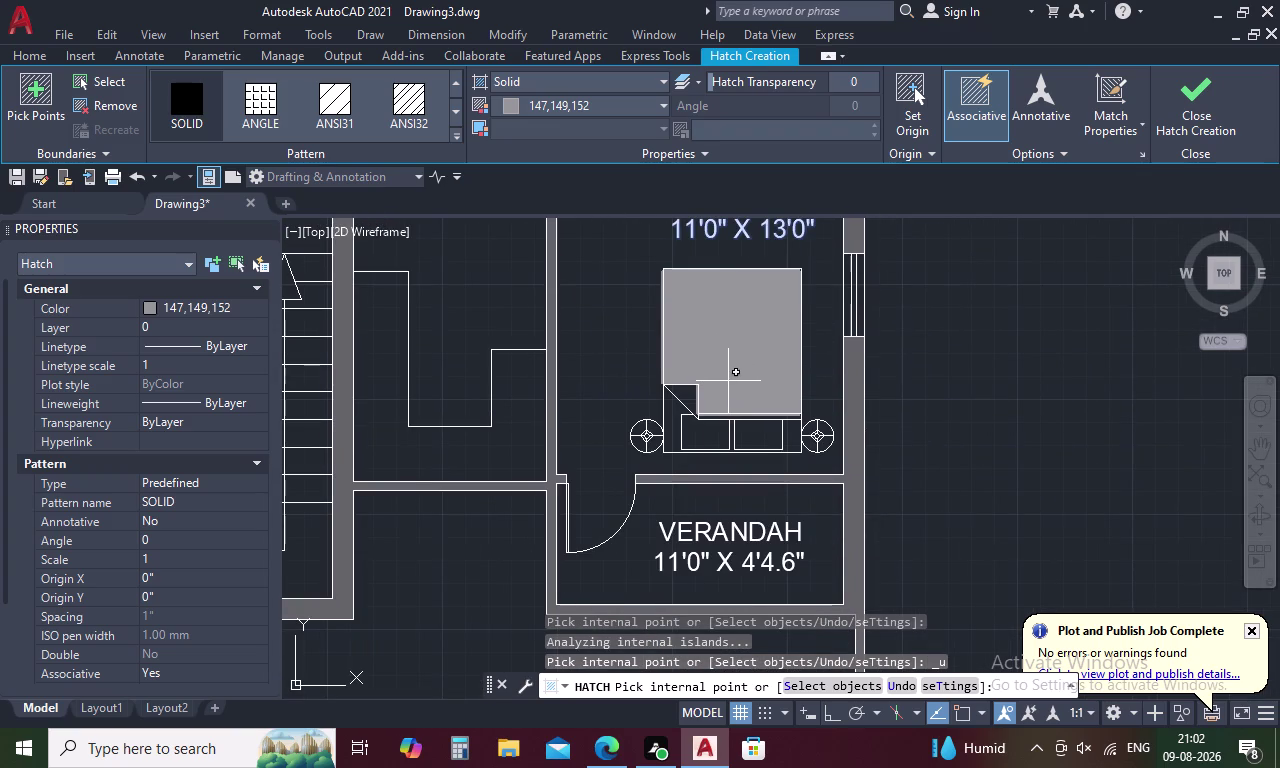
click(507, 425)
scroll(down, 3)
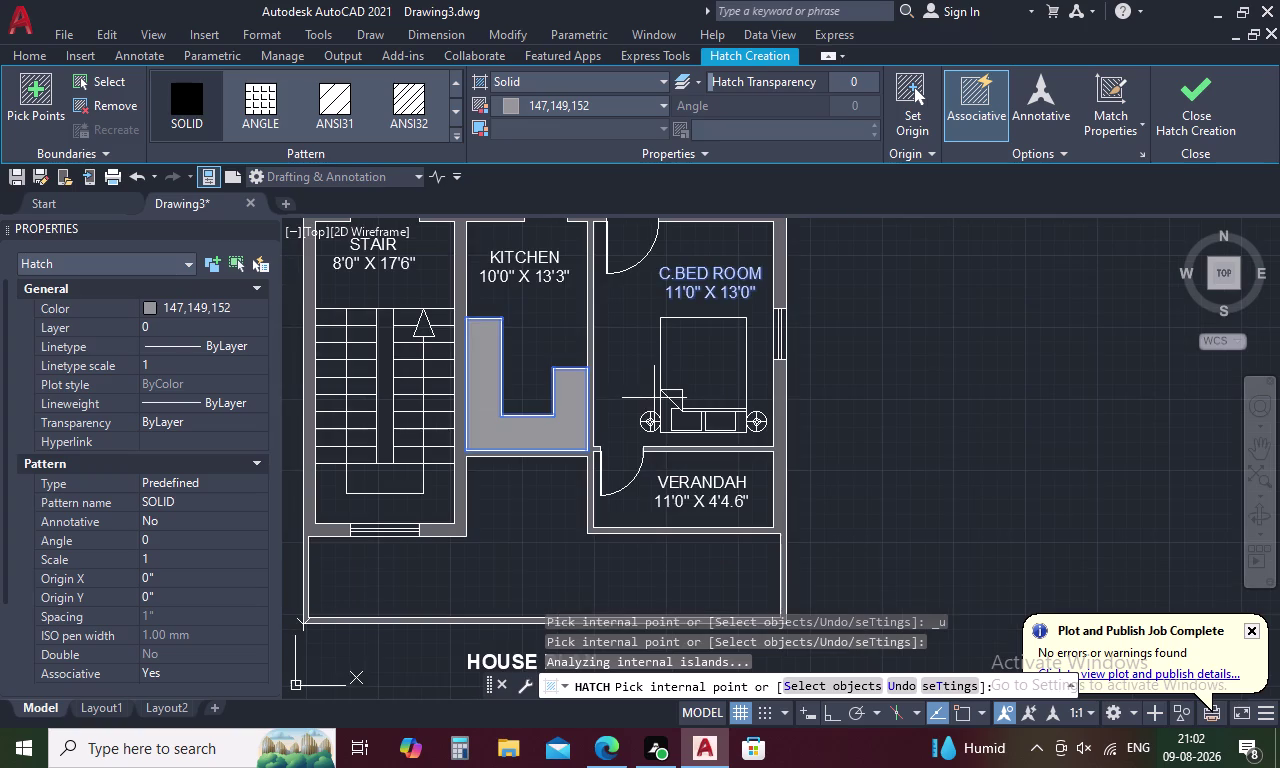
middle_drag(635, 383, 980, 408)
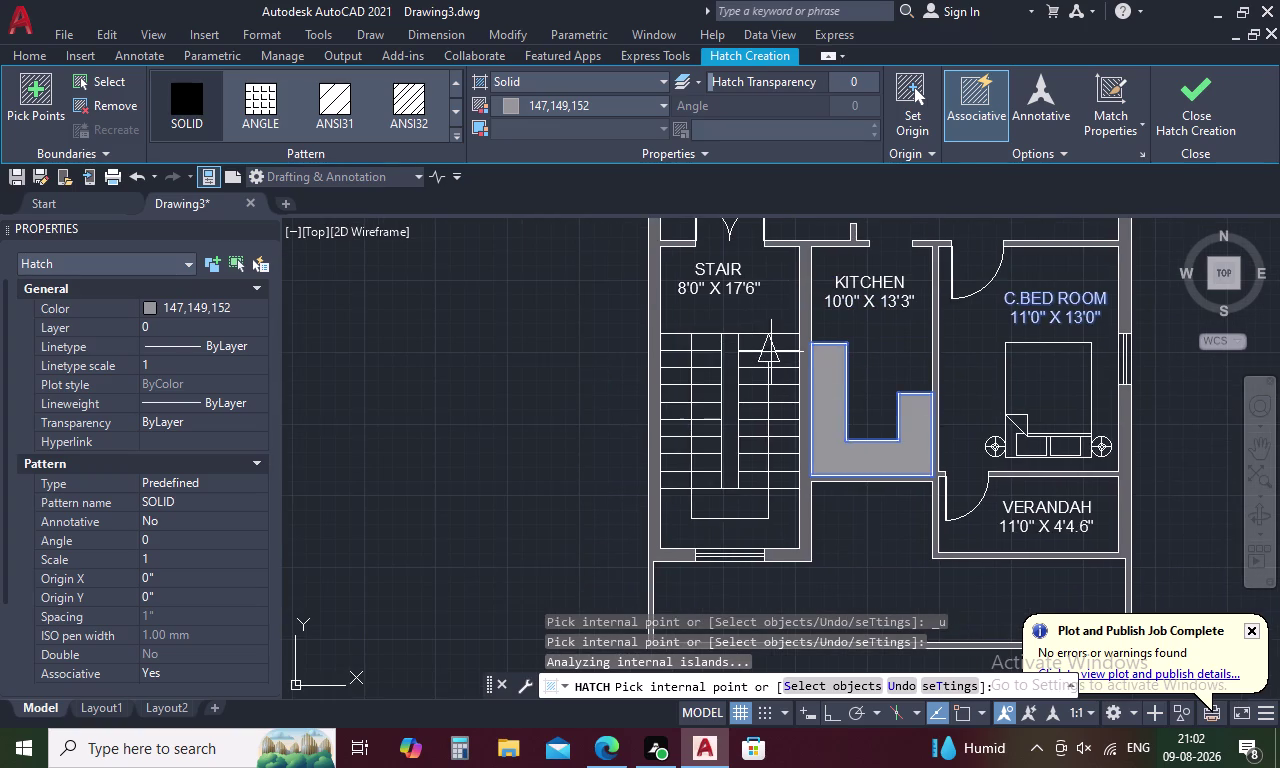
click(771, 352)
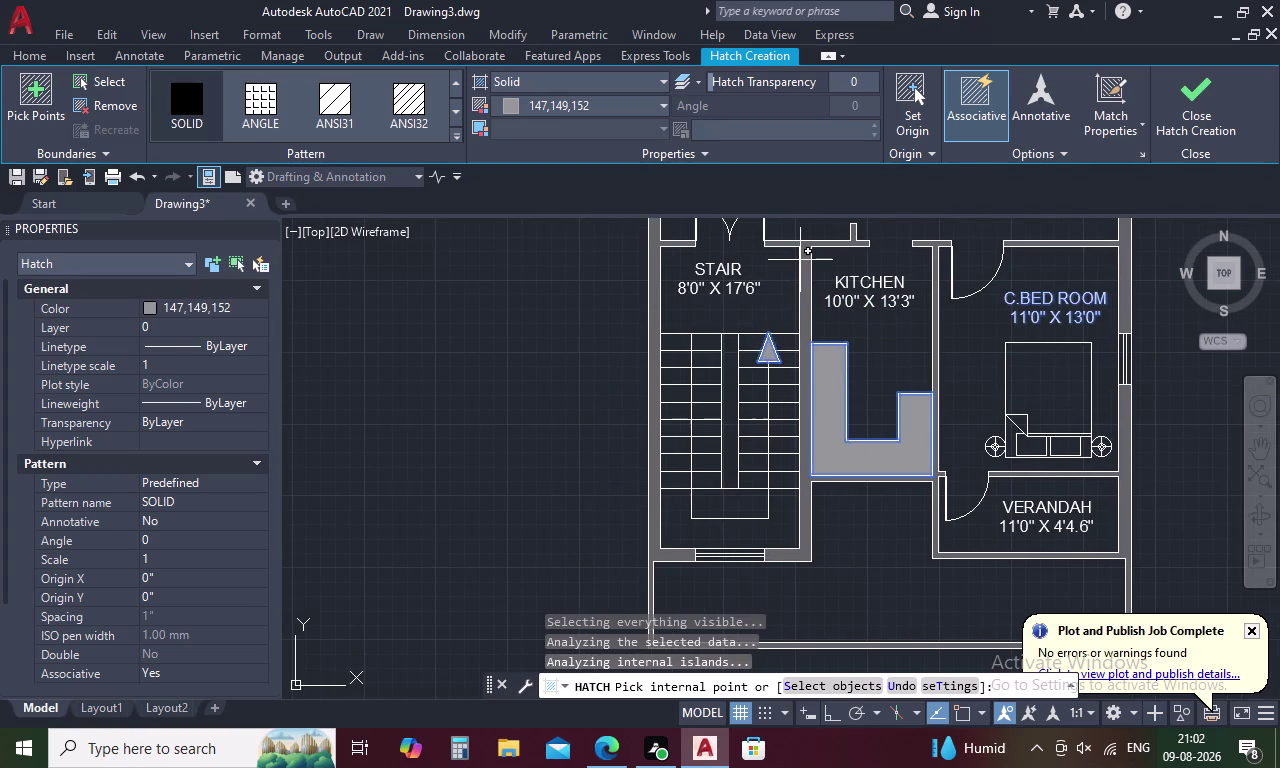
click(1187, 123)
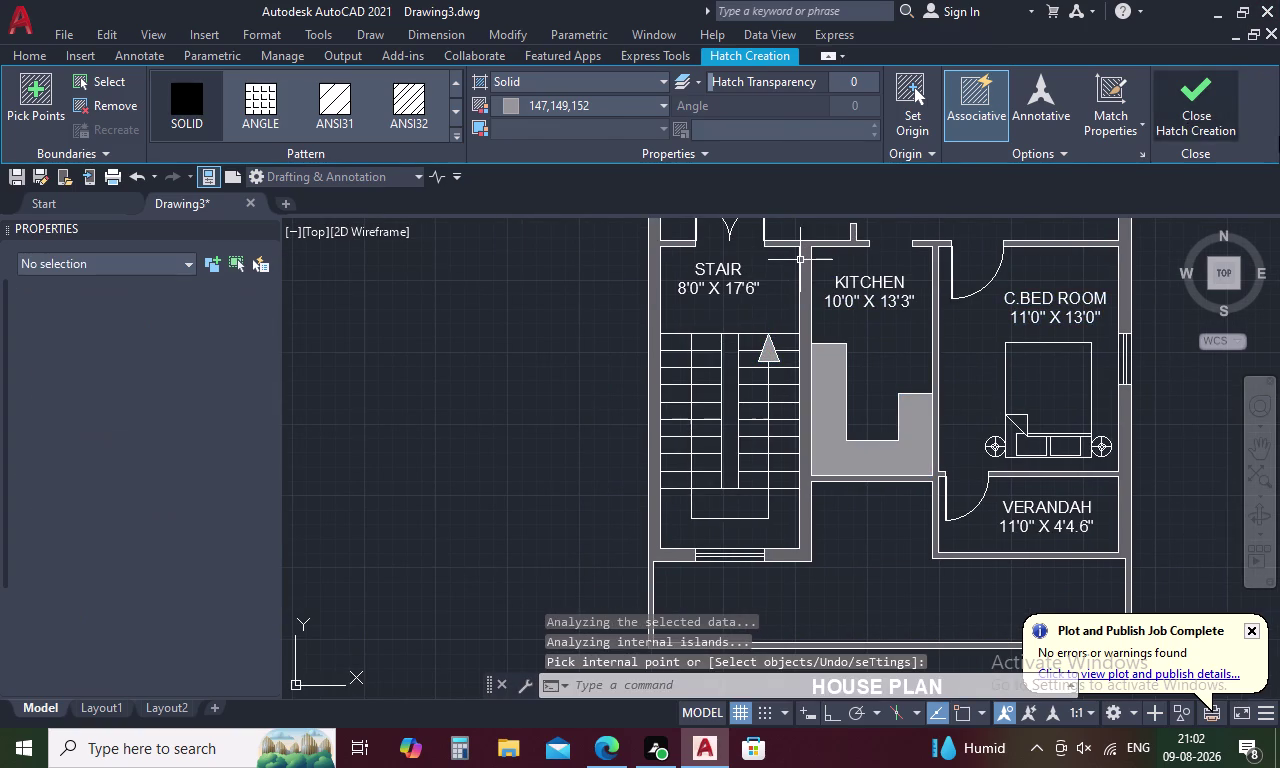
Start a new solid hatch in light grey 199,200,202 and bring the living and dining furniture into view.
text(H)
key(space)
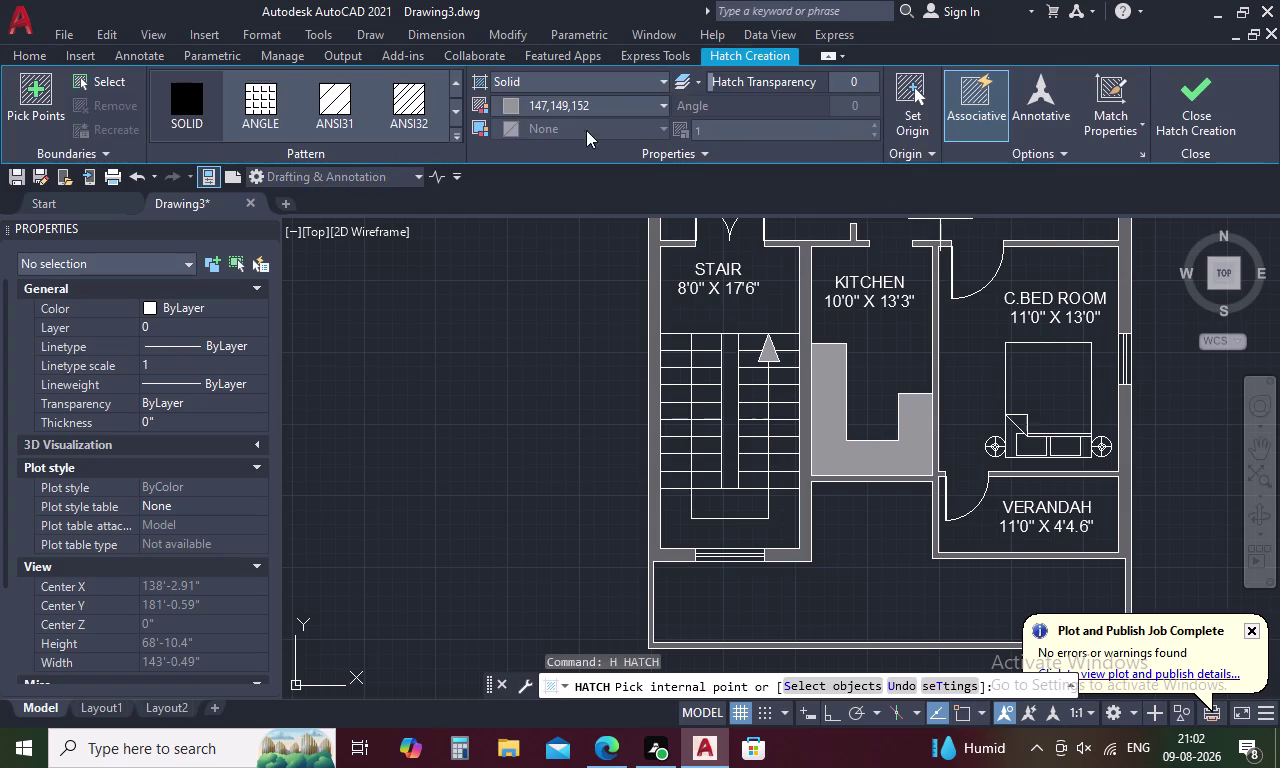
click(661, 105)
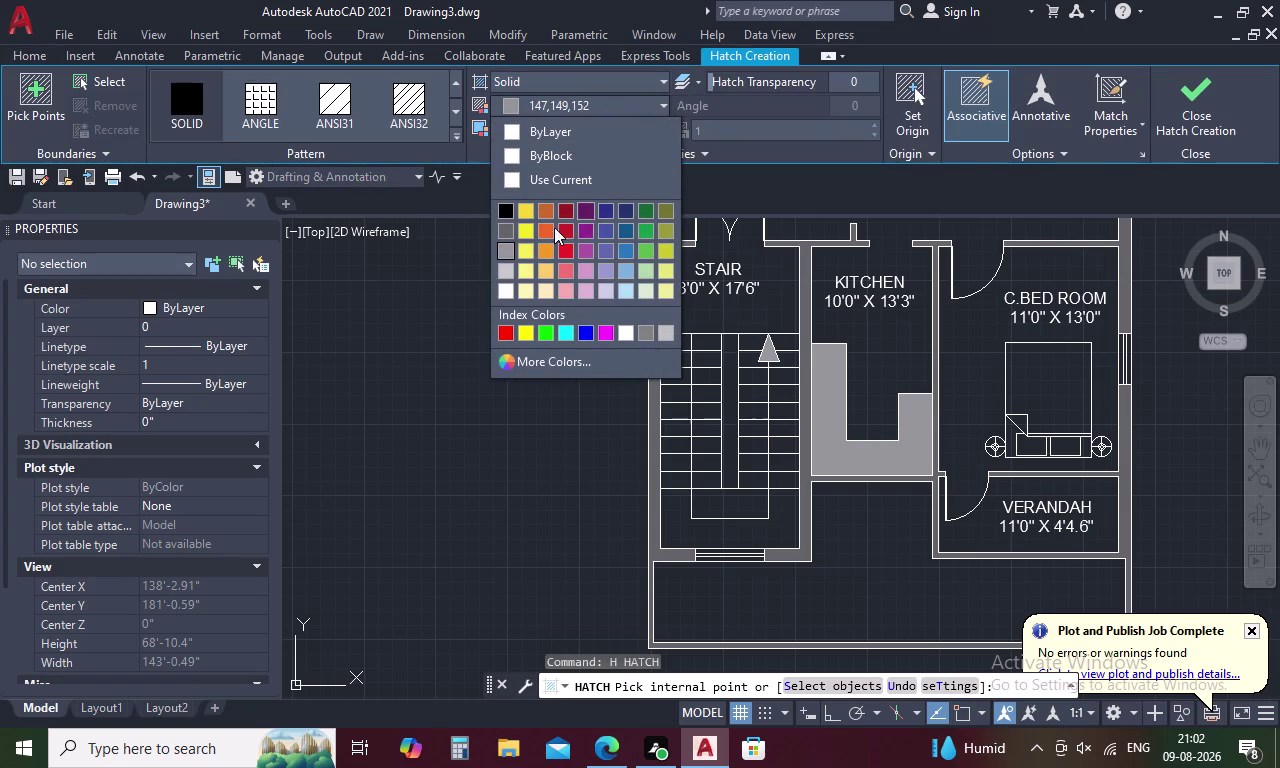
click(508, 264)
scroll(down, 3)
middle_drag(513, 312, 540, 420)
scroll(up, 3)
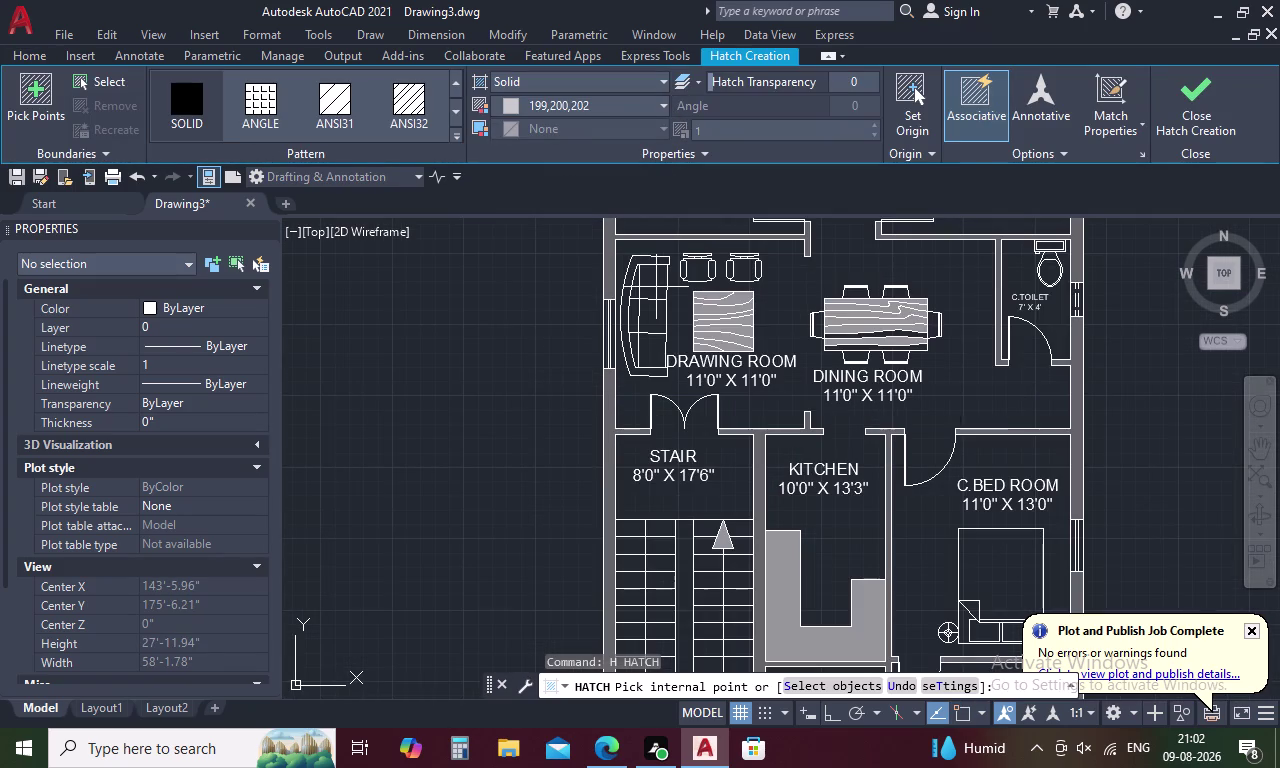
scroll(up, 3)
Fill the three sofa cushions and both armchairs with light grey.
click(655, 286)
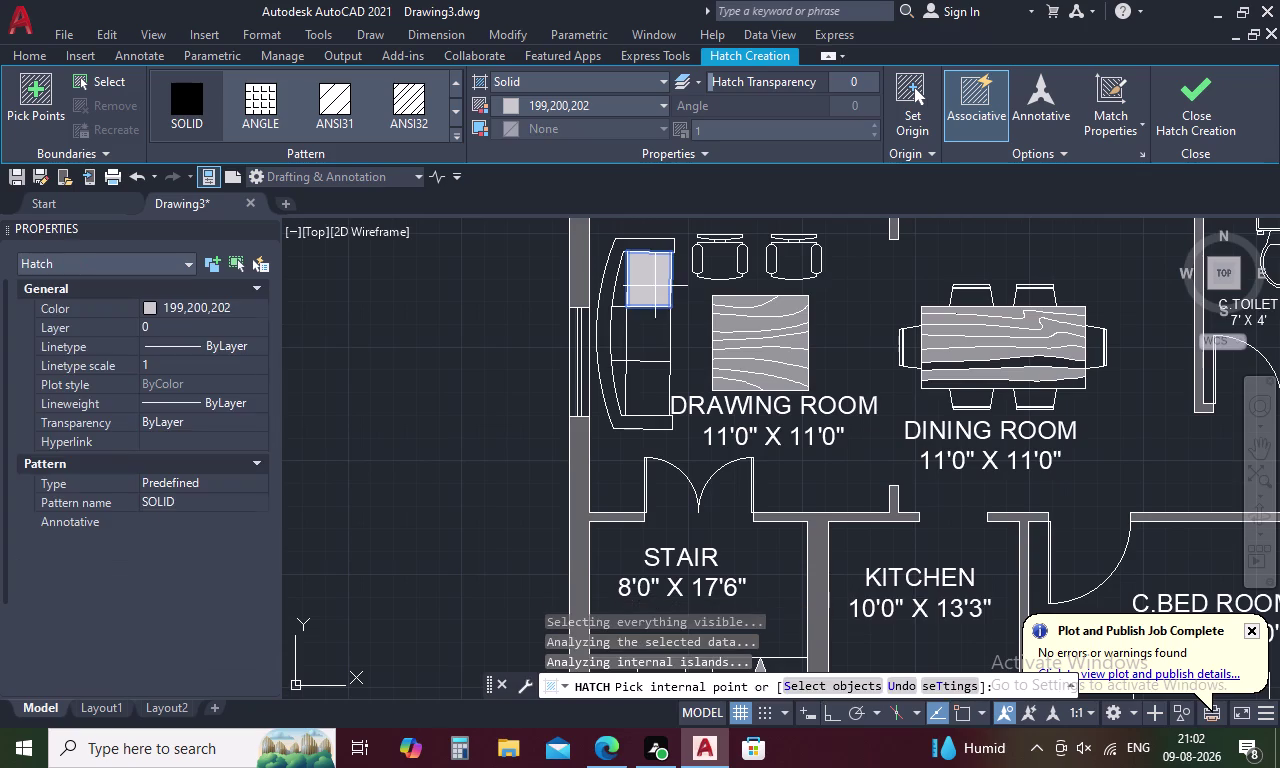
click(642, 348)
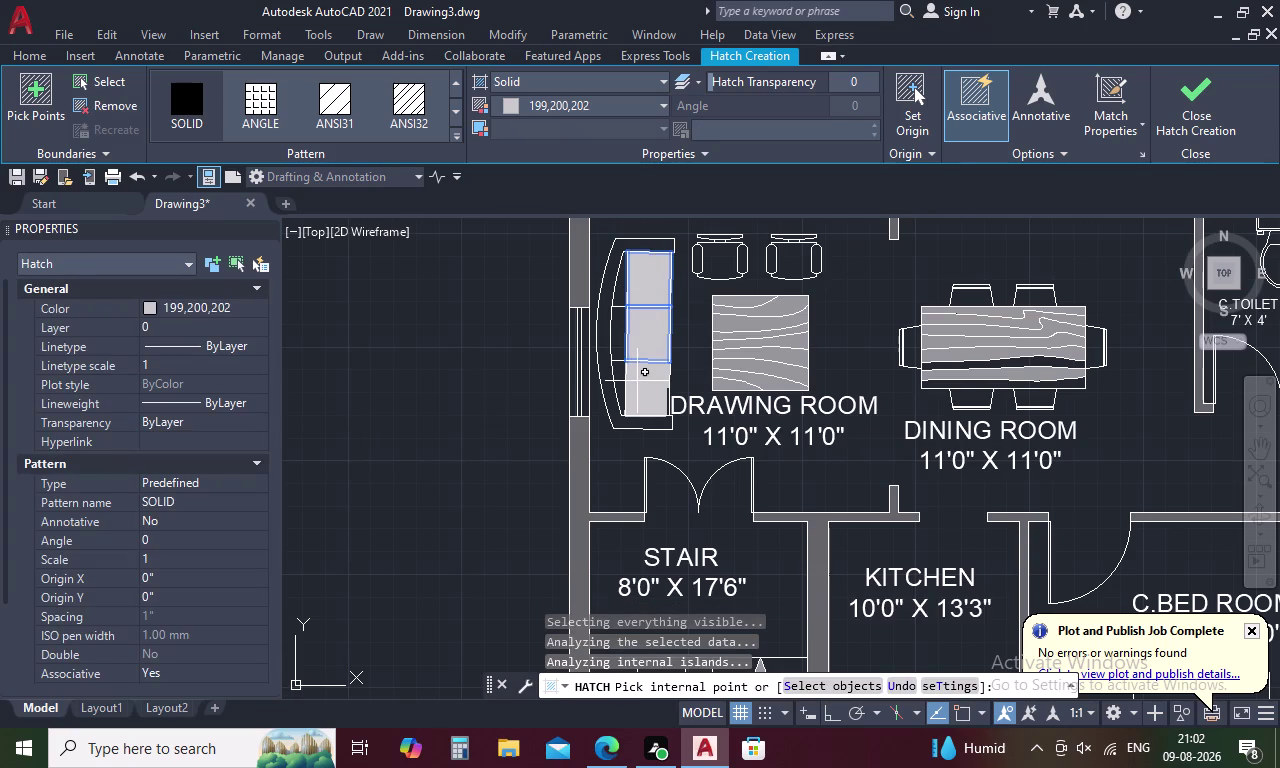
click(637, 382)
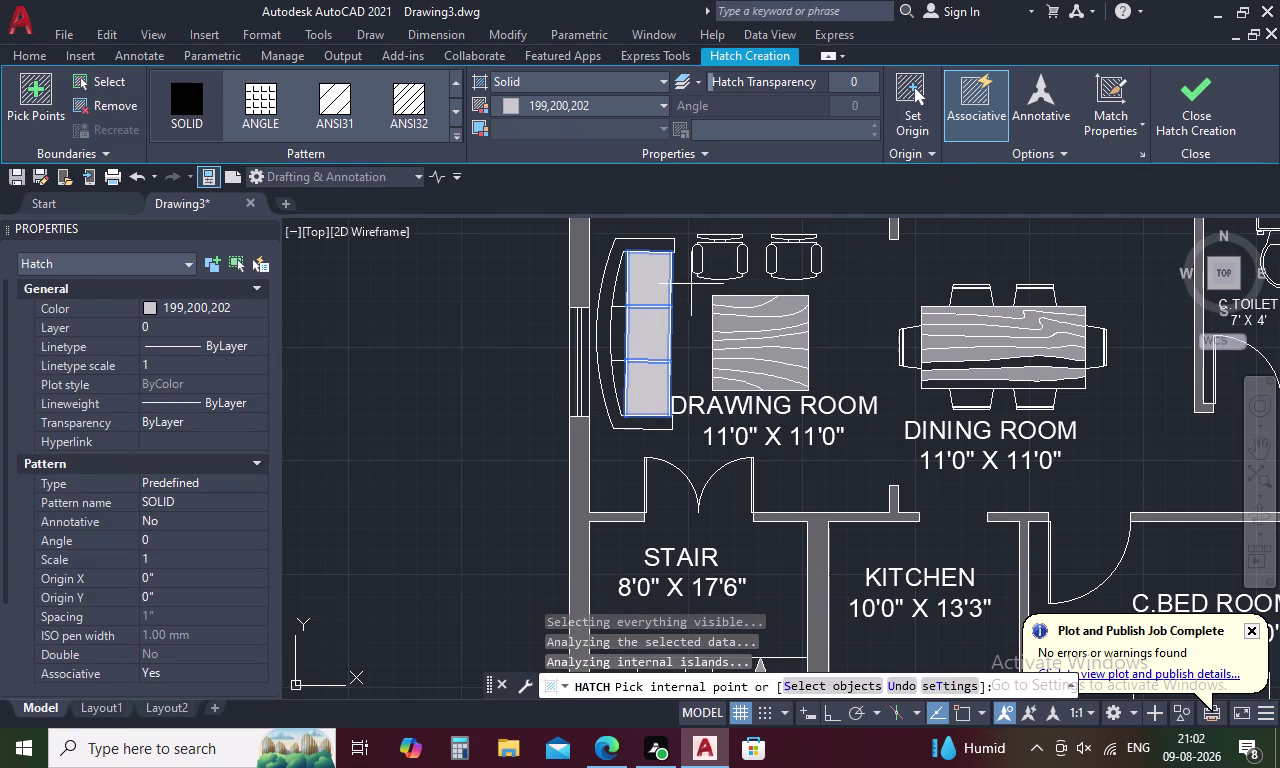
click(708, 263)
click(788, 257)
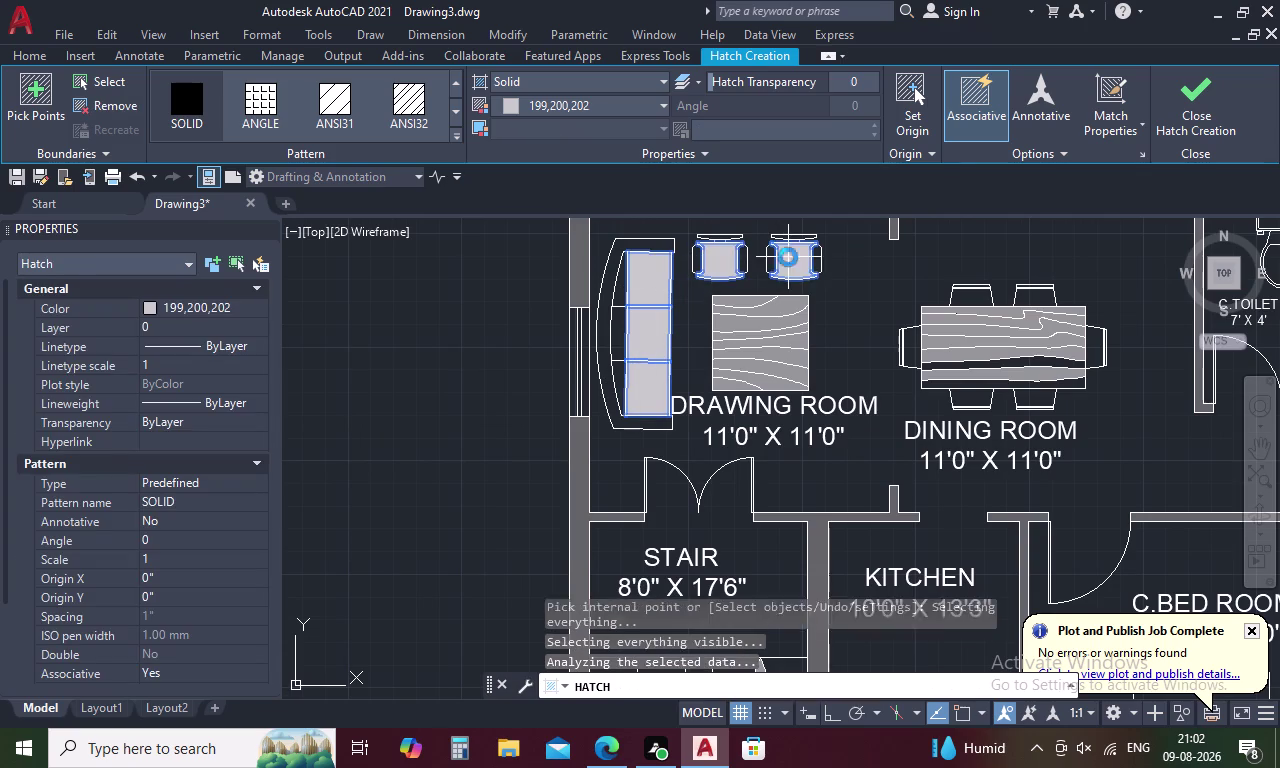
Fill the seven dining chairs and a strip of the dining table grain.
click(970, 295)
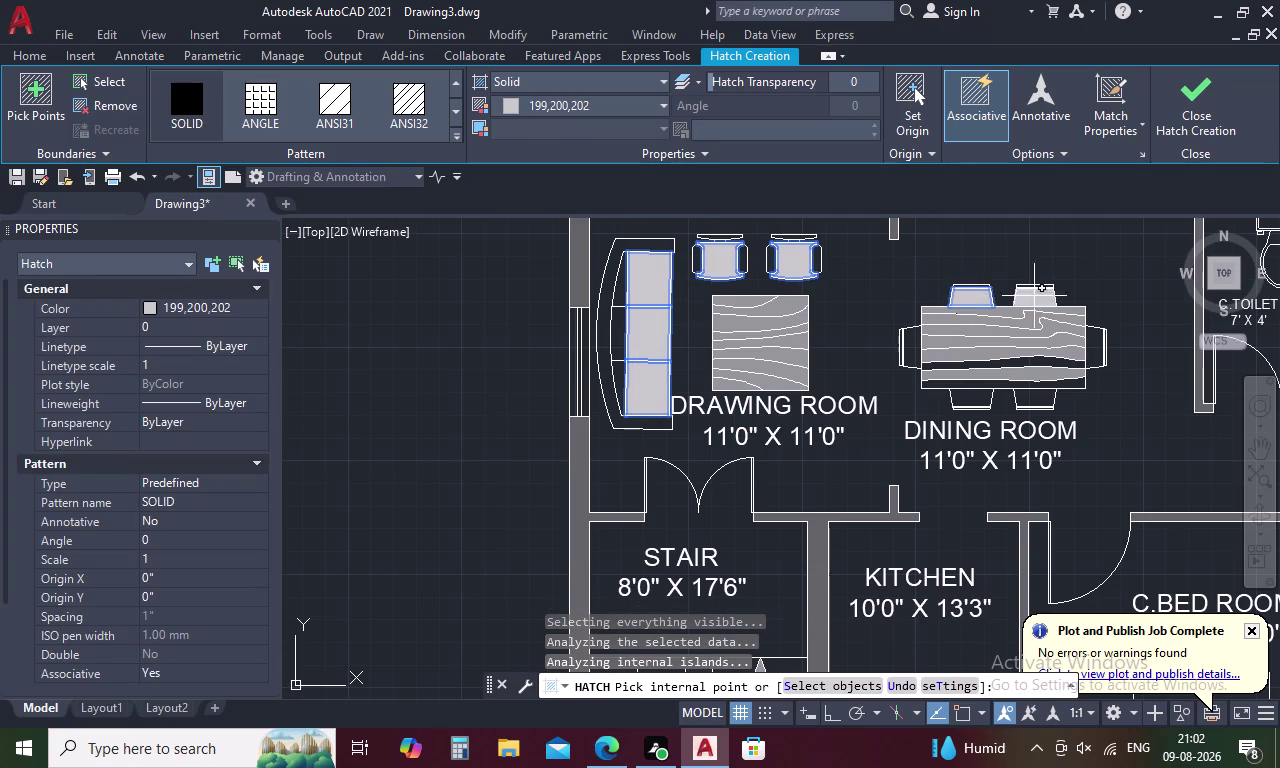
click(1034, 296)
click(918, 349)
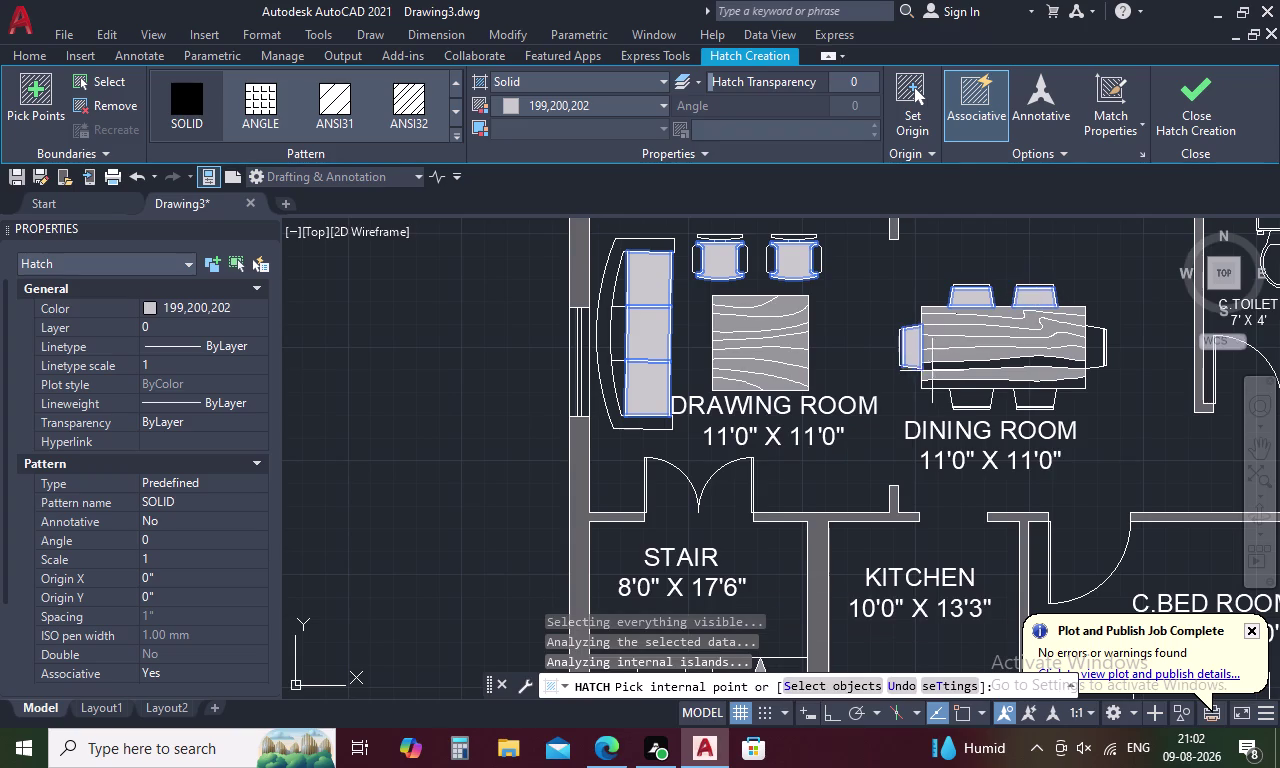
click(970, 394)
click(1024, 394)
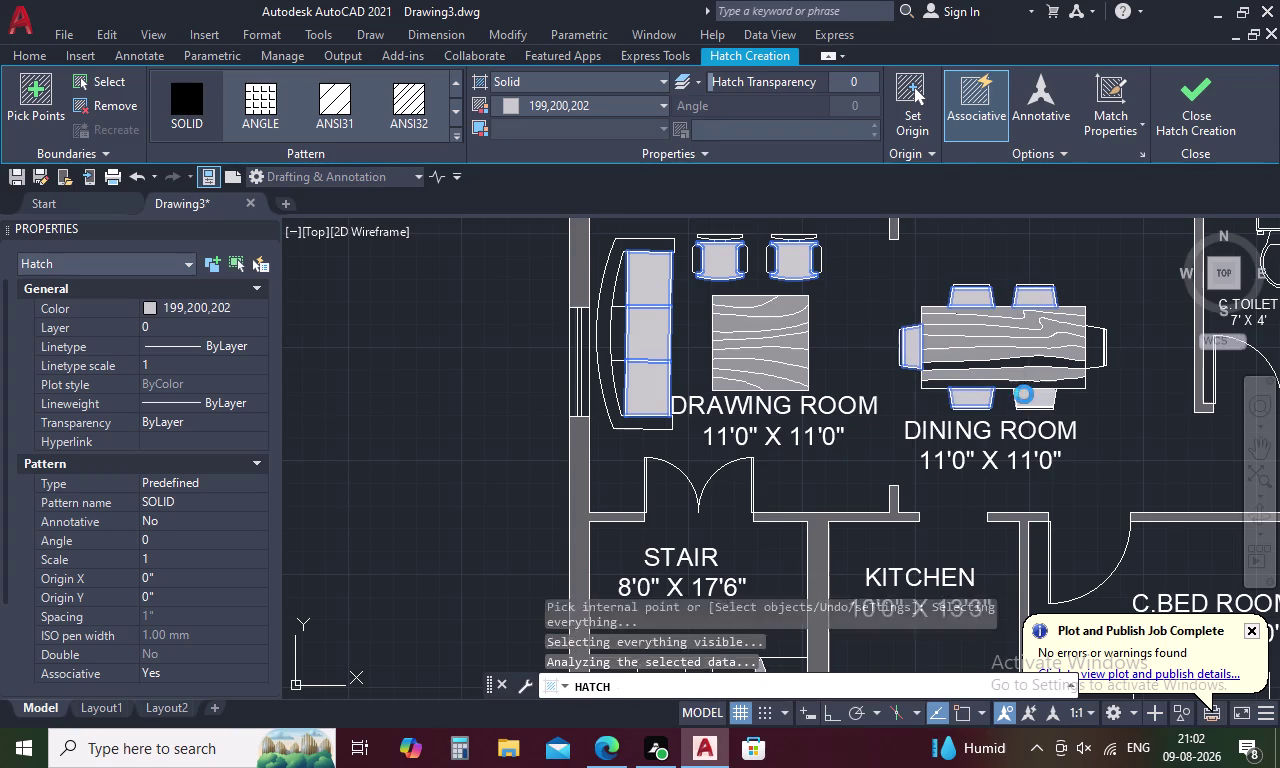
click(1092, 354)
click(982, 366)
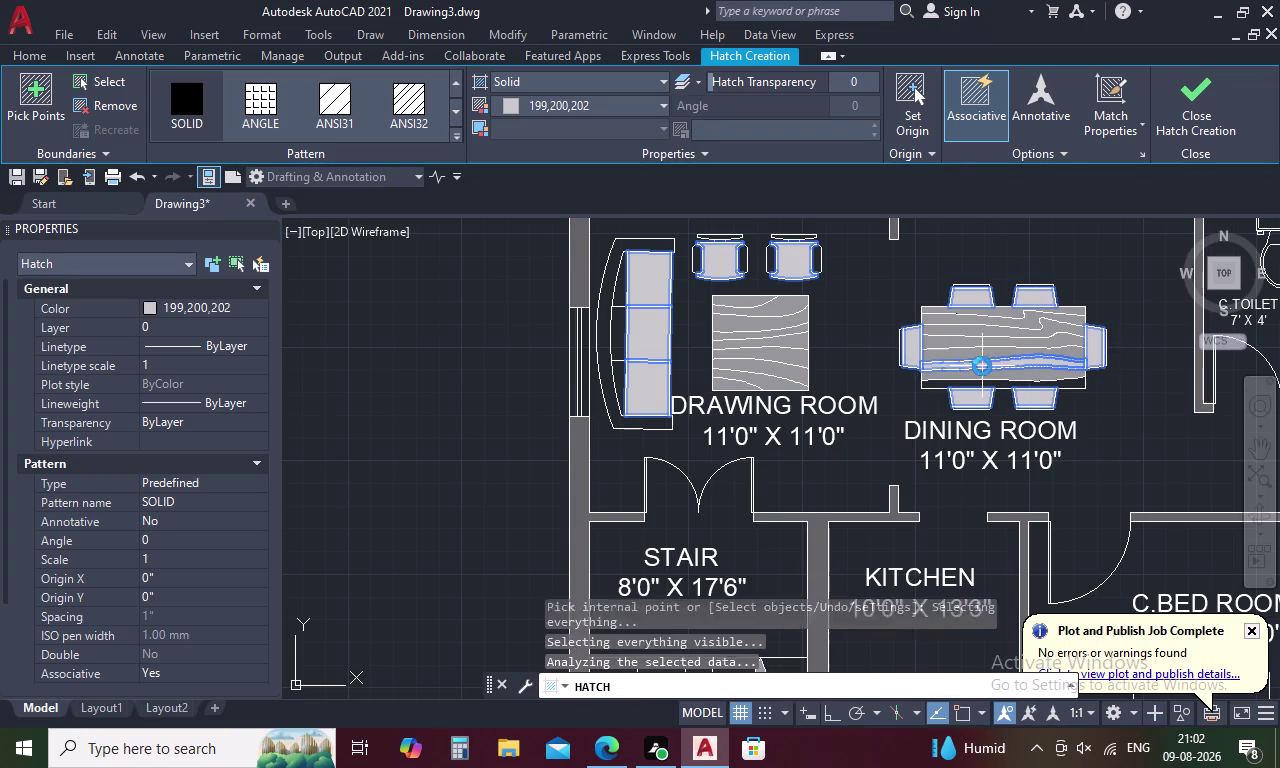
middle_drag(1091, 288, 644, 335)
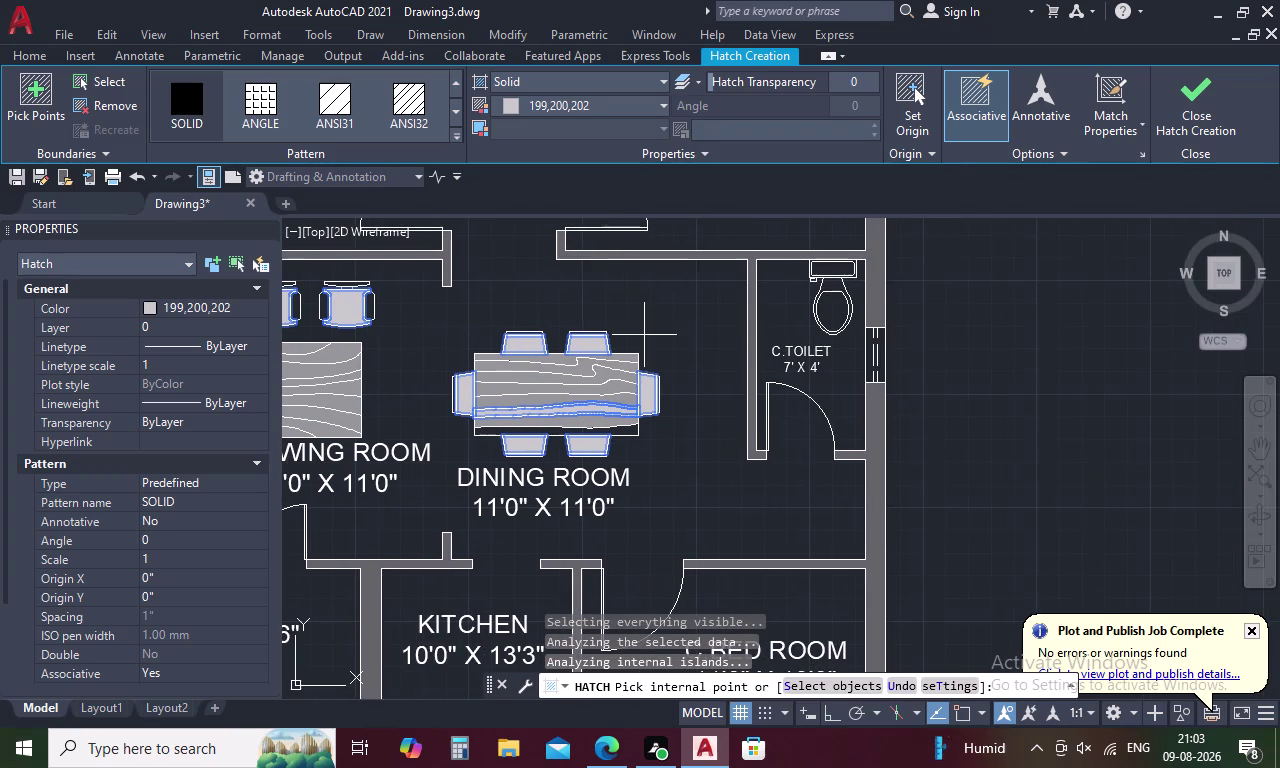
click(607, 429)
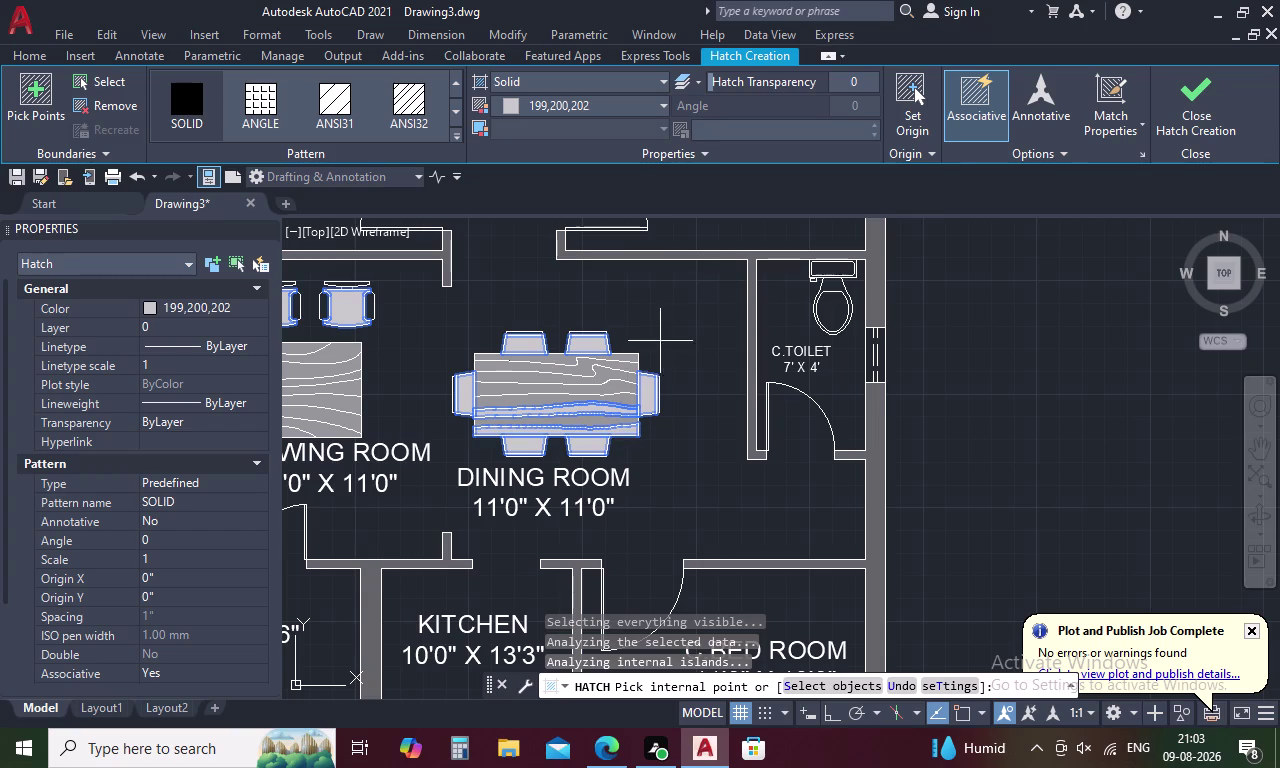
scroll(down, 3)
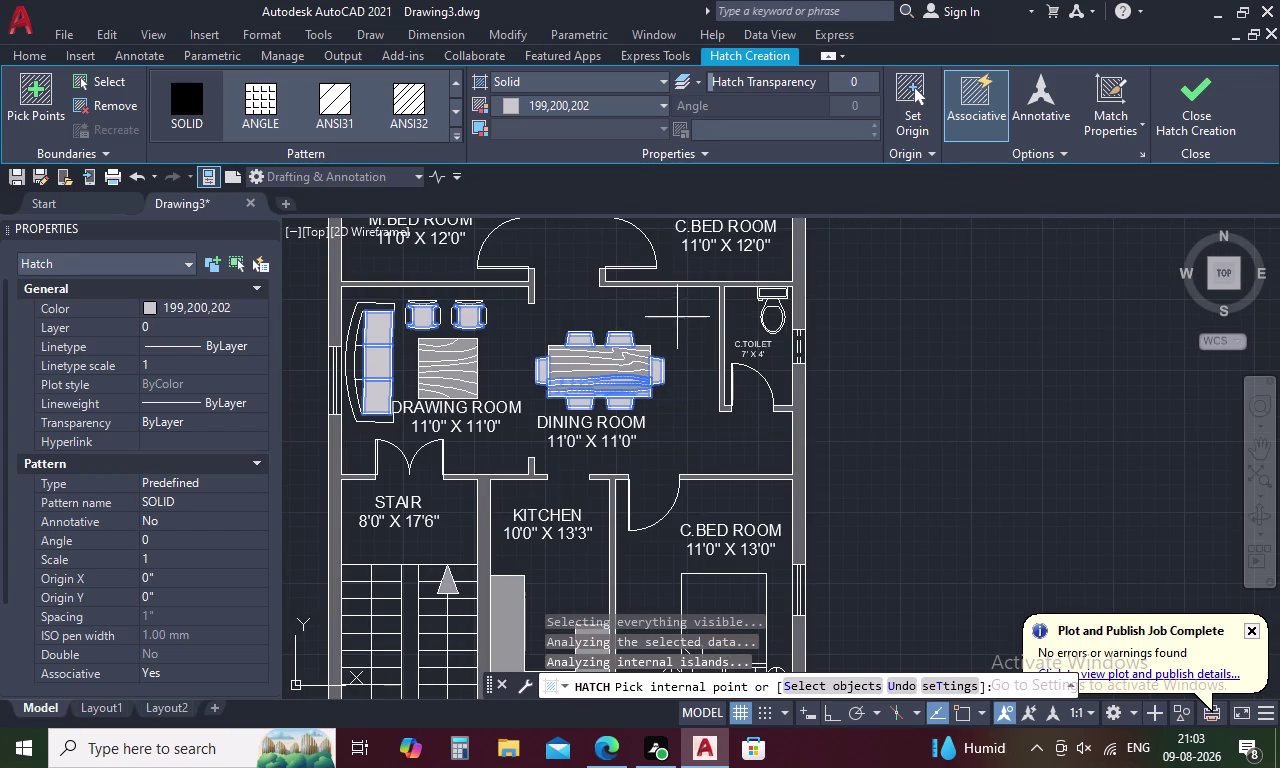
scroll(down, 3)
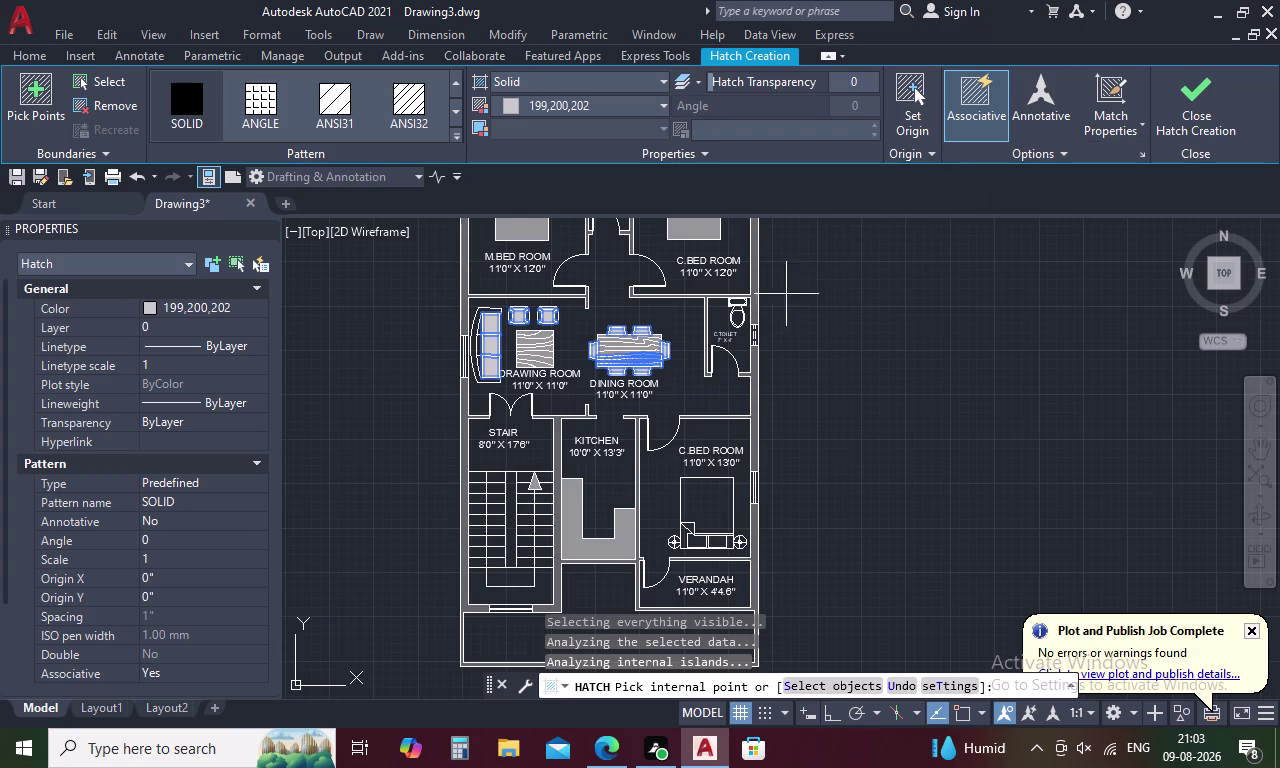
Undo an accidental fill of the C.BED ROOM floor.
scroll(up, 3)
scroll(up, 3)
scroll(up, 3)
click(682, 529)
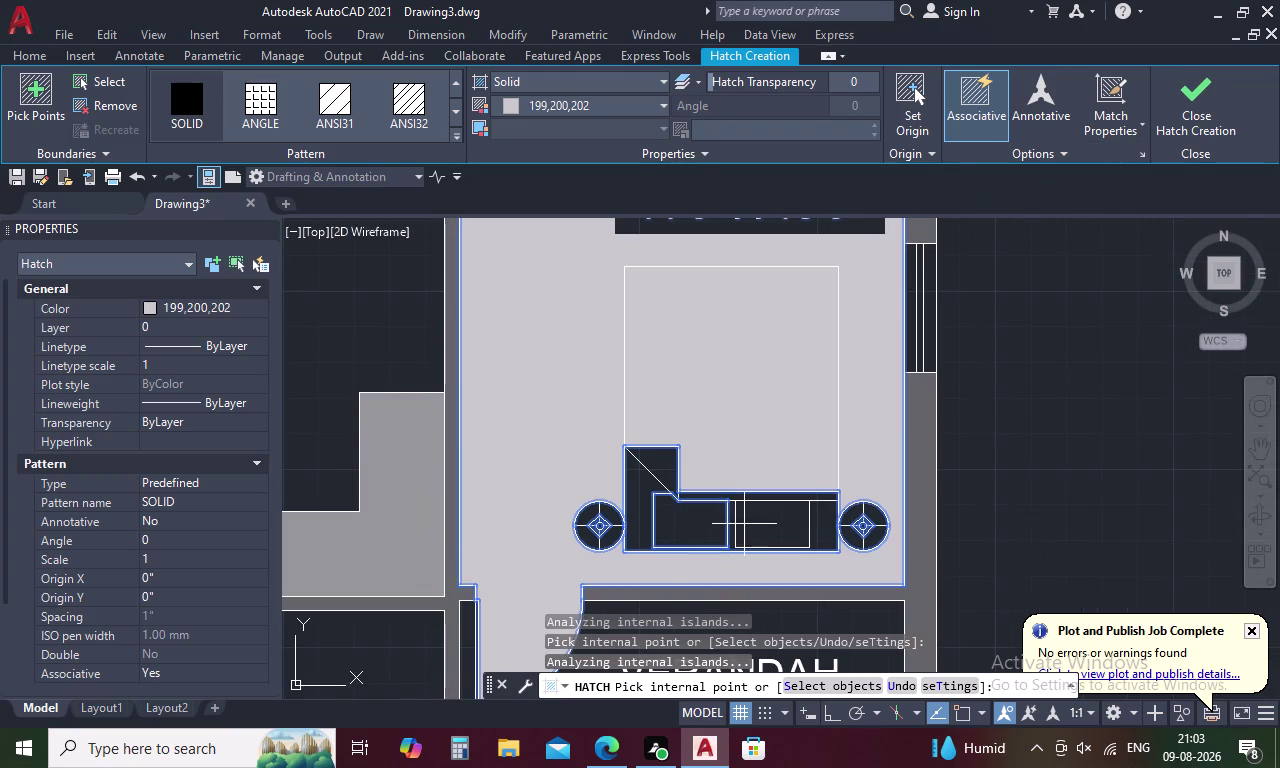
key(ctrl+z)
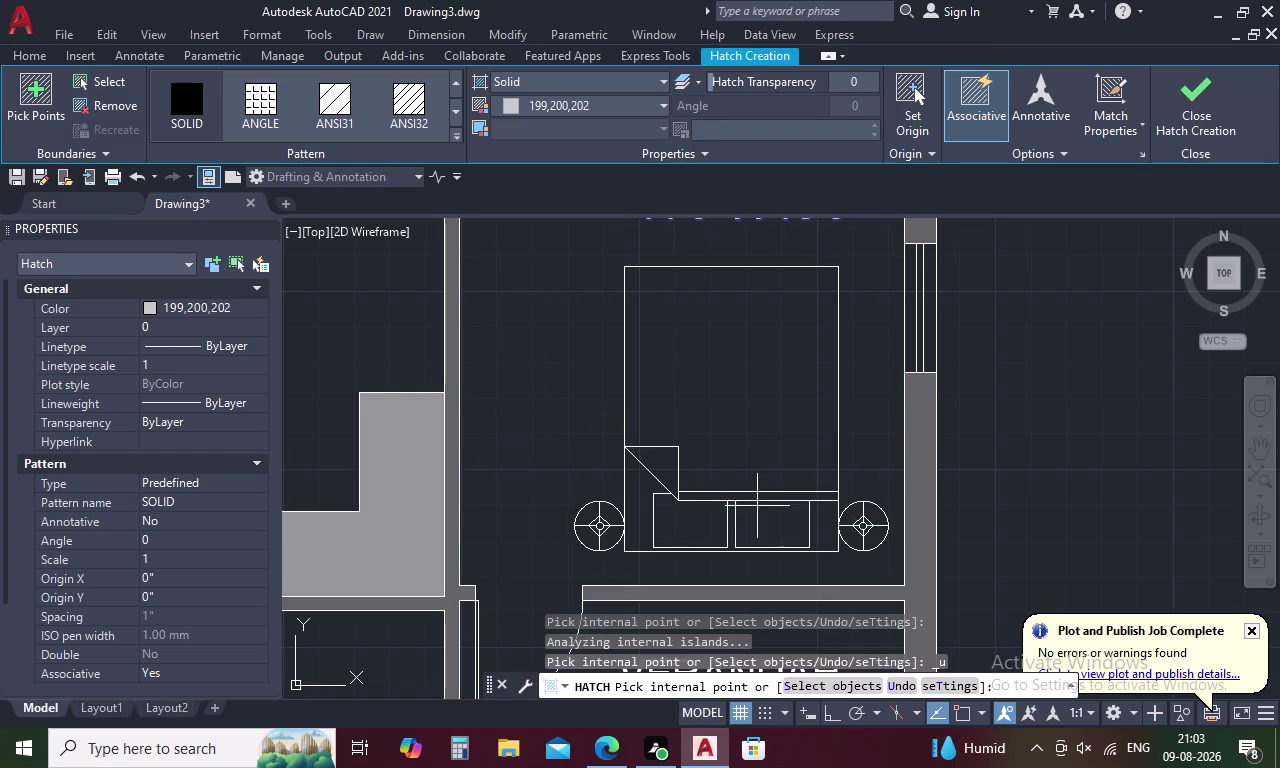
Fill both bed pillows and the folded blanket corner in the lower bedroom.
scroll(down, 3)
scroll(down, 3)
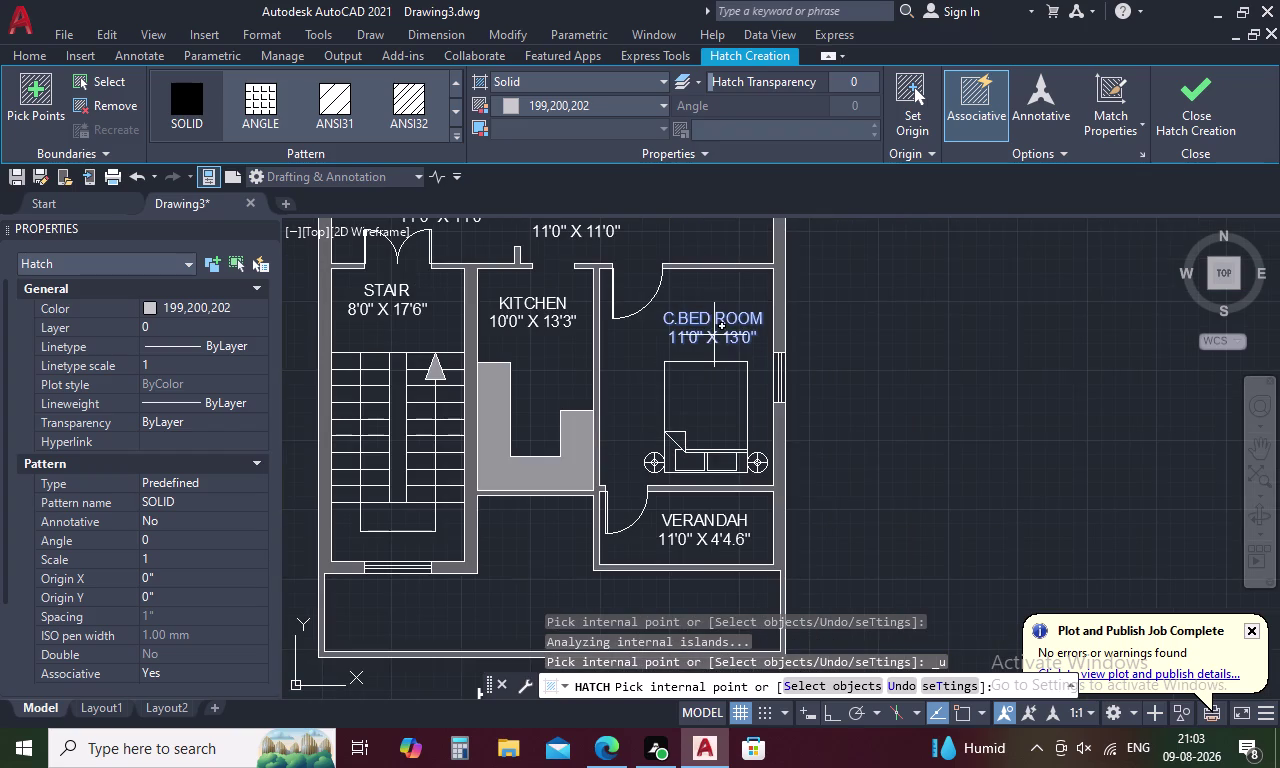
scroll(down, 3)
scroll(up, 3)
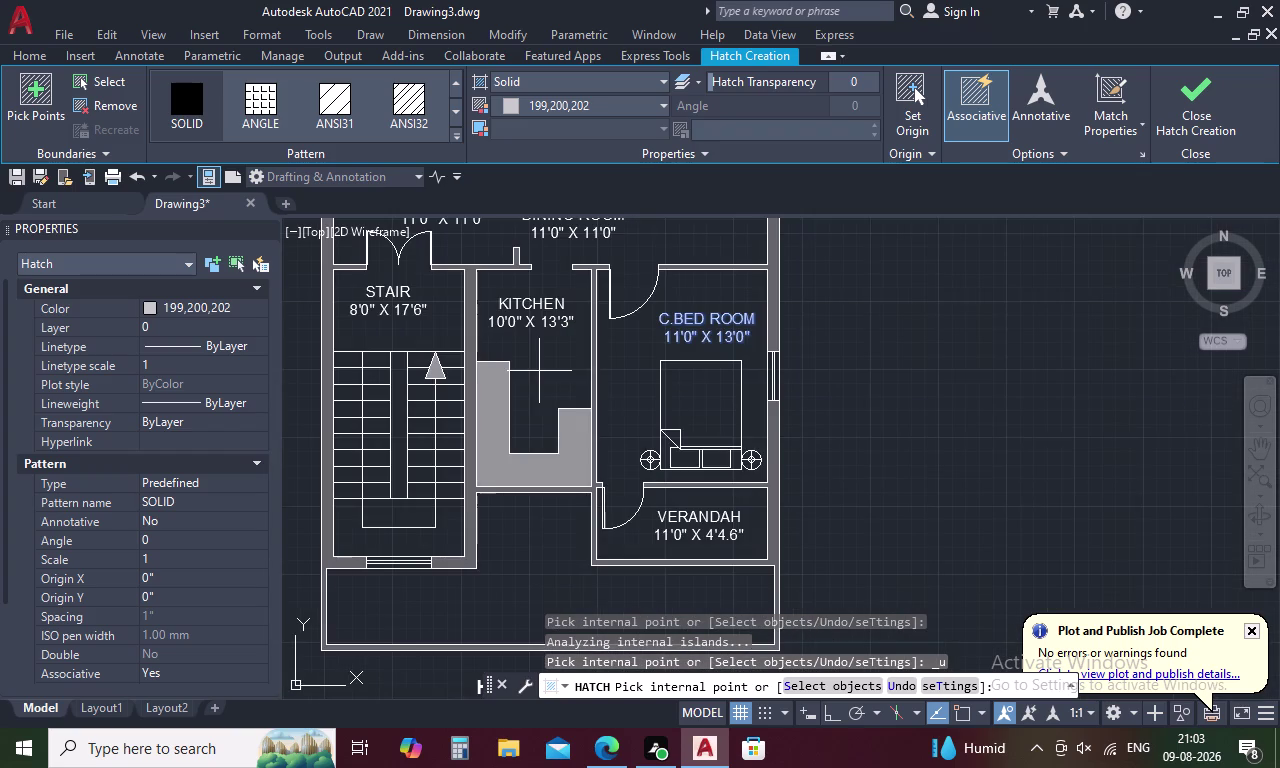
scroll(up, 3)
click(685, 461)
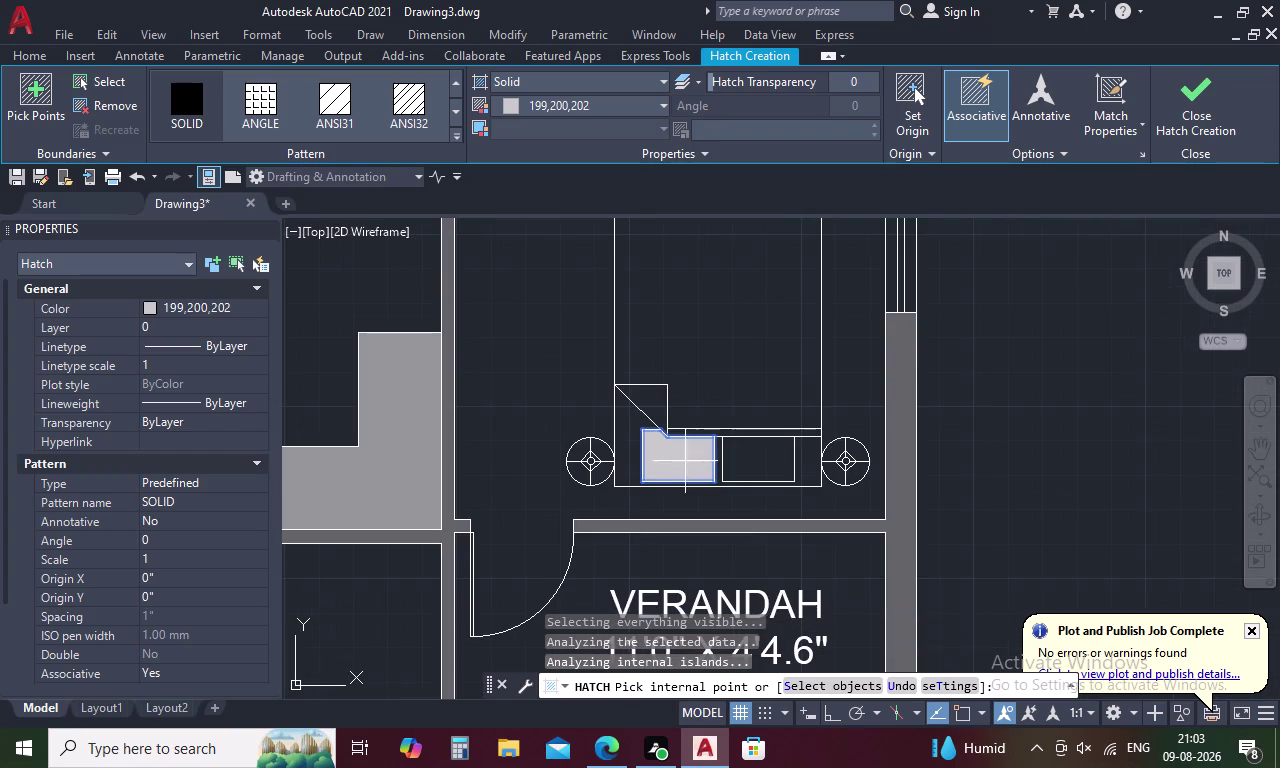
click(741, 460)
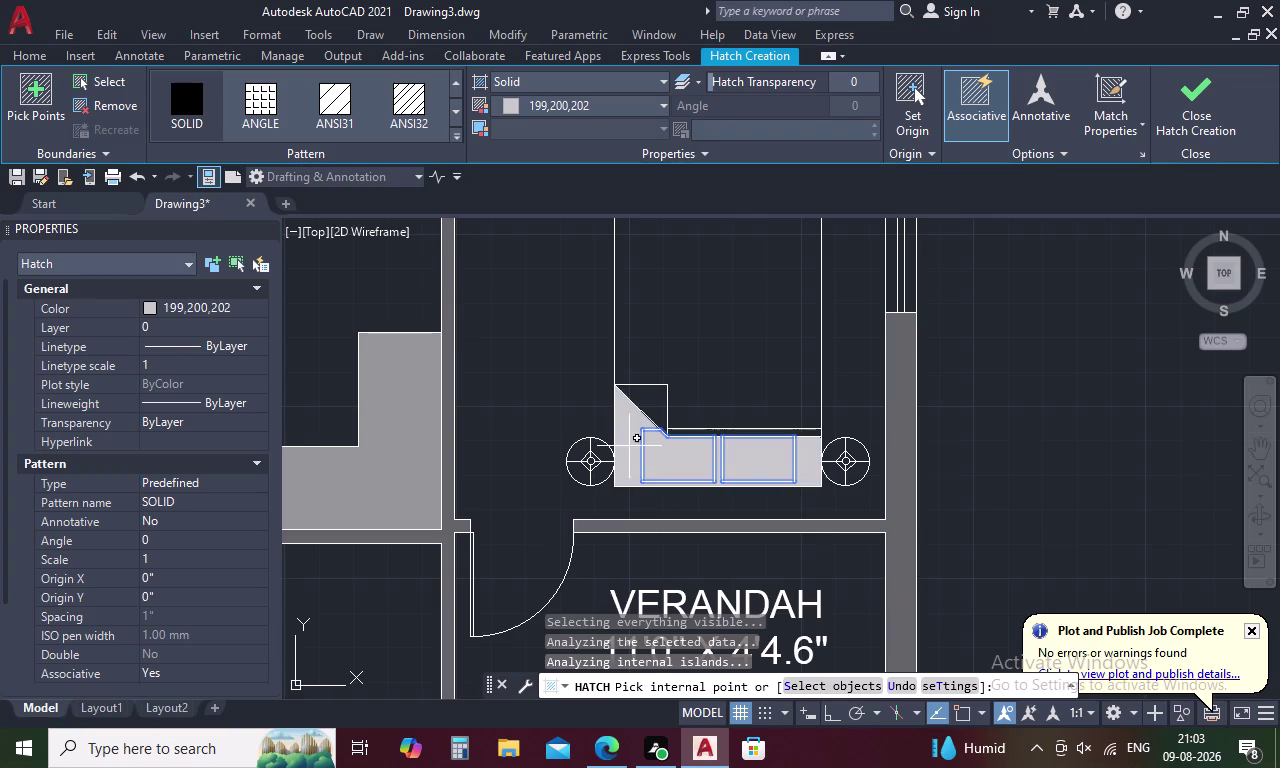
click(629, 446)
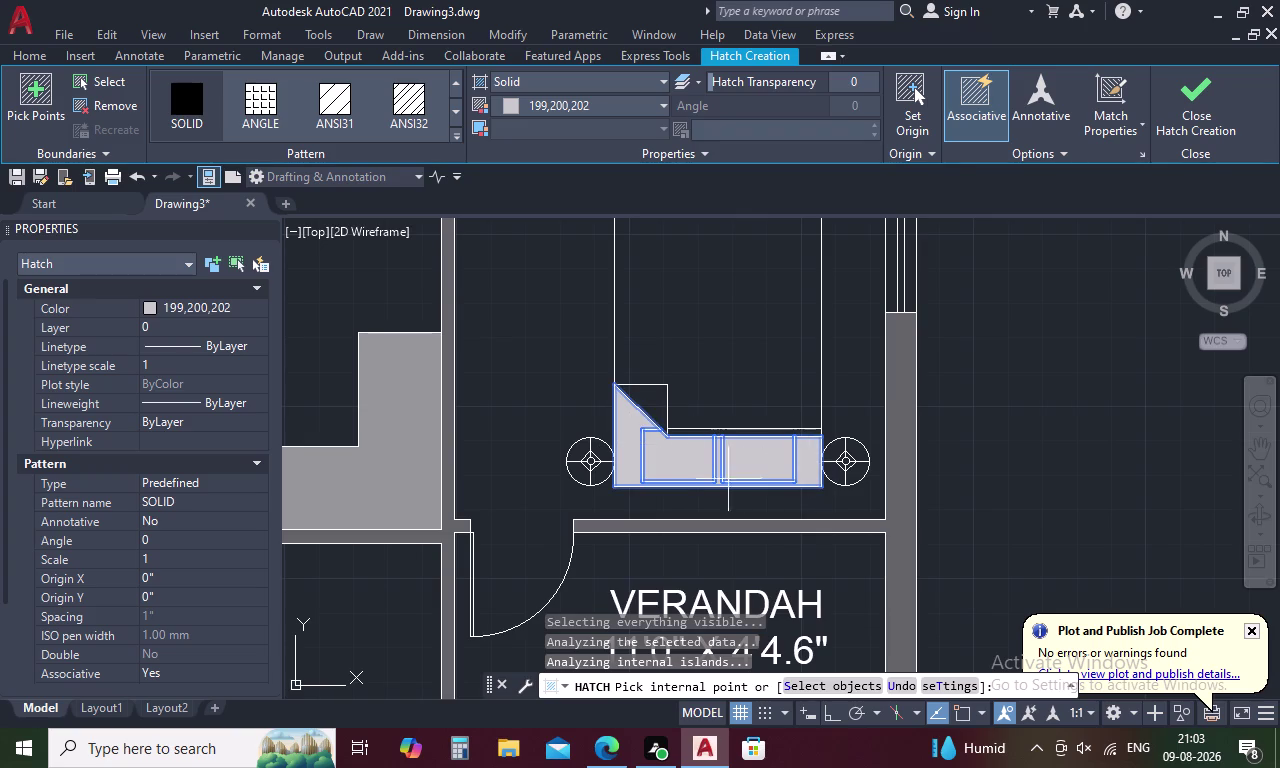
Fill the toilet basin counter light grey and finish the hatch.
scroll(down, 3)
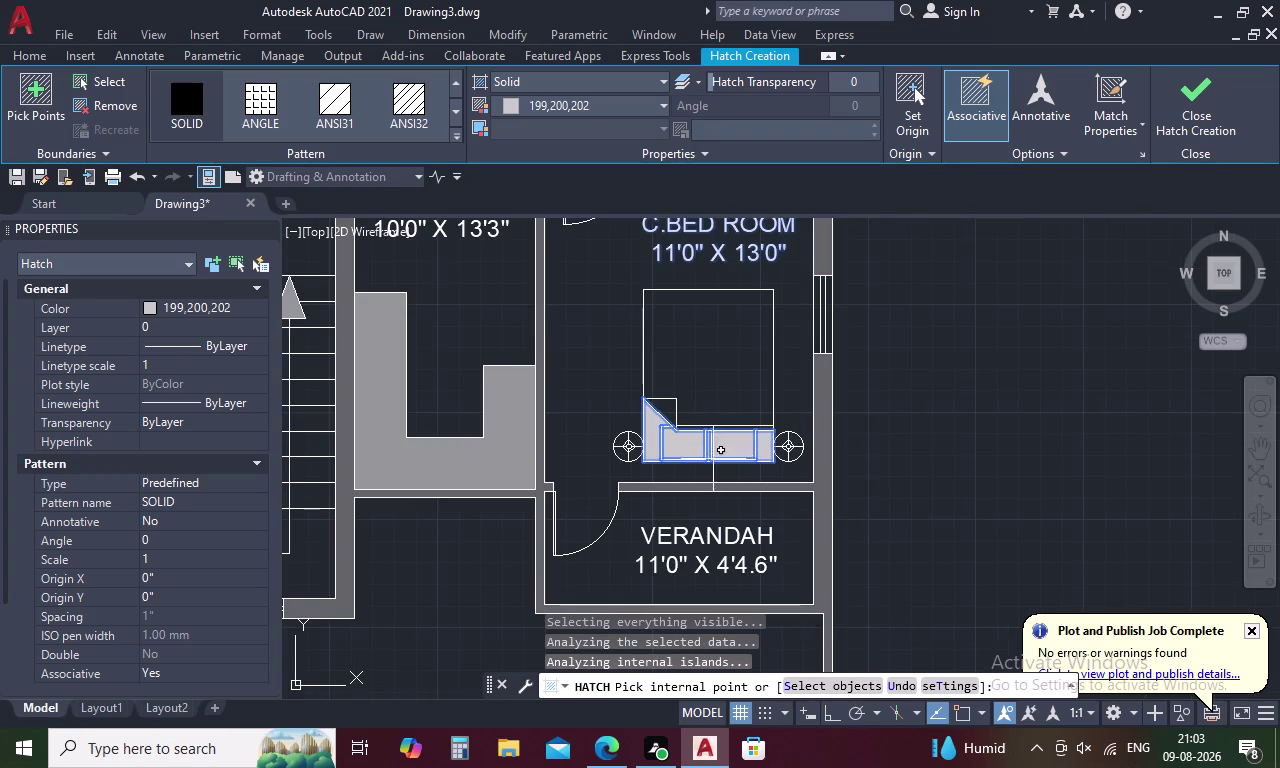
middle_drag(712, 366, 735, 526)
scroll(down, 3)
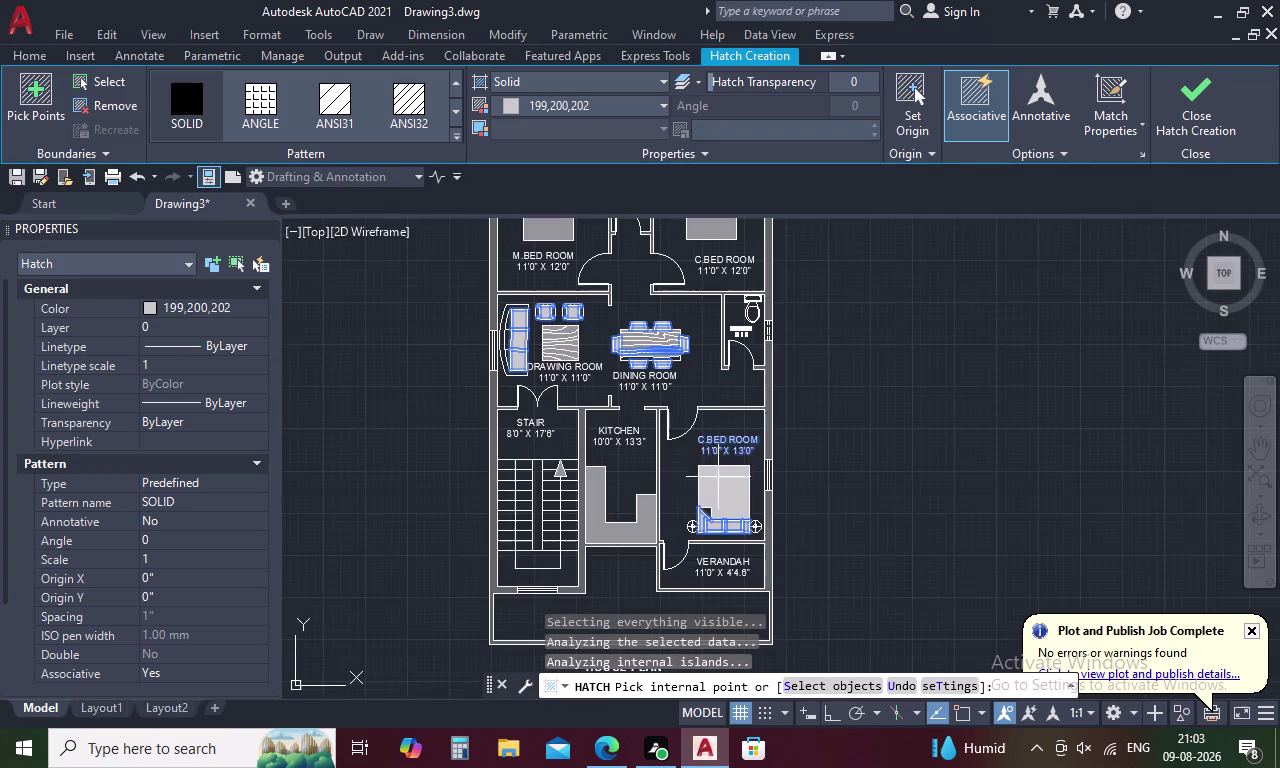
middle_drag(713, 320, 723, 512)
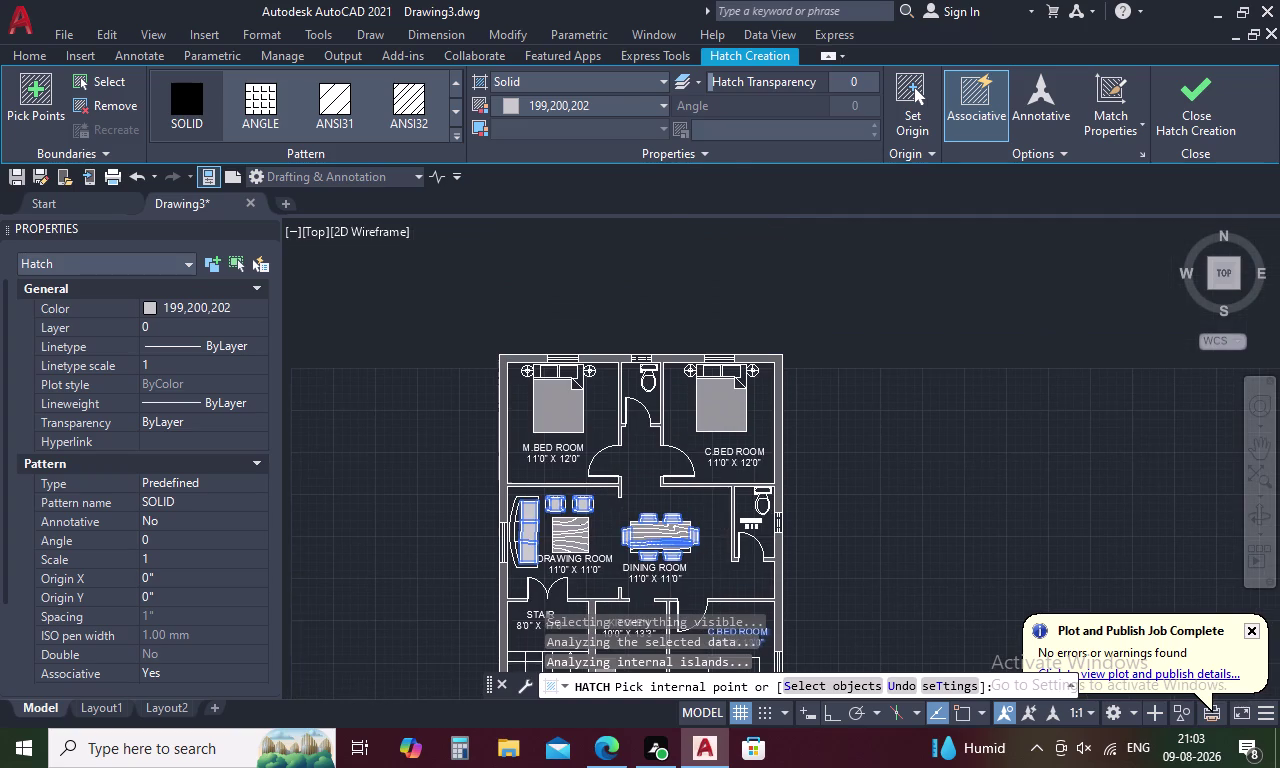
scroll(up, 3)
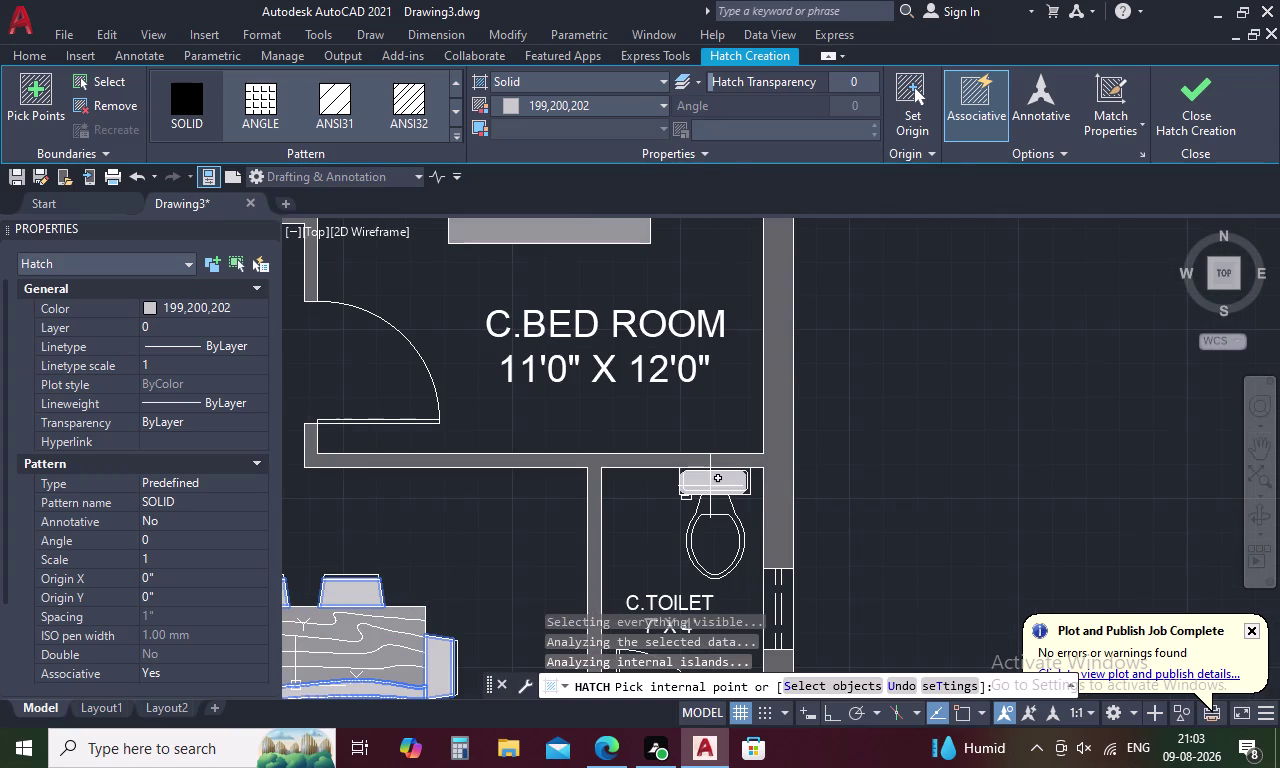
click(710, 486)
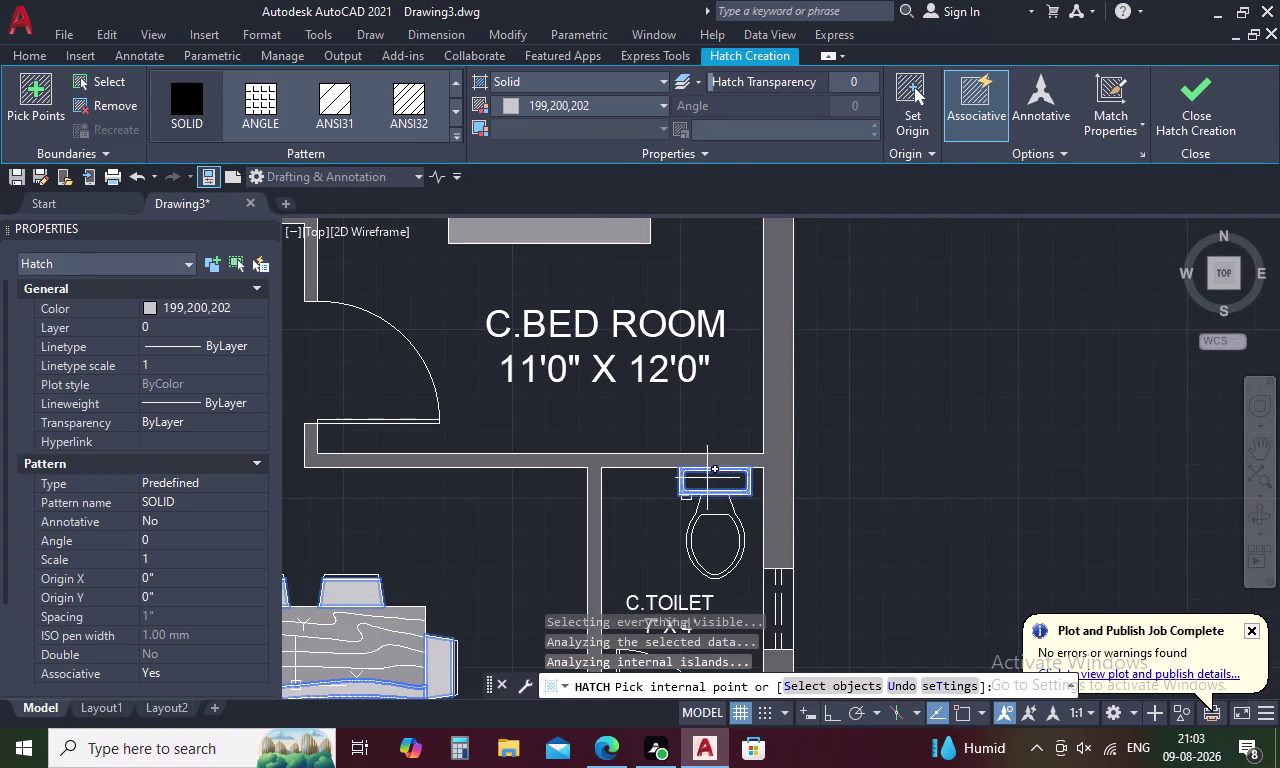
click(707, 479)
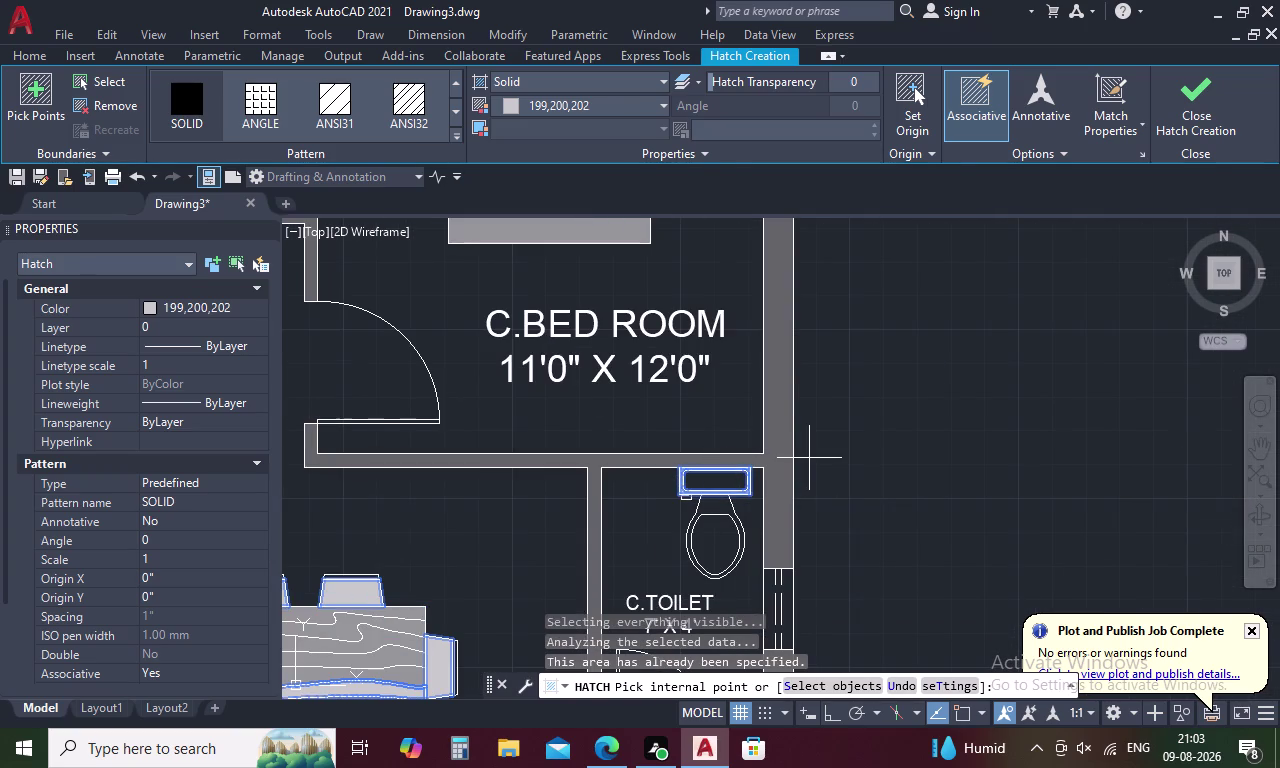
click(1210, 126)
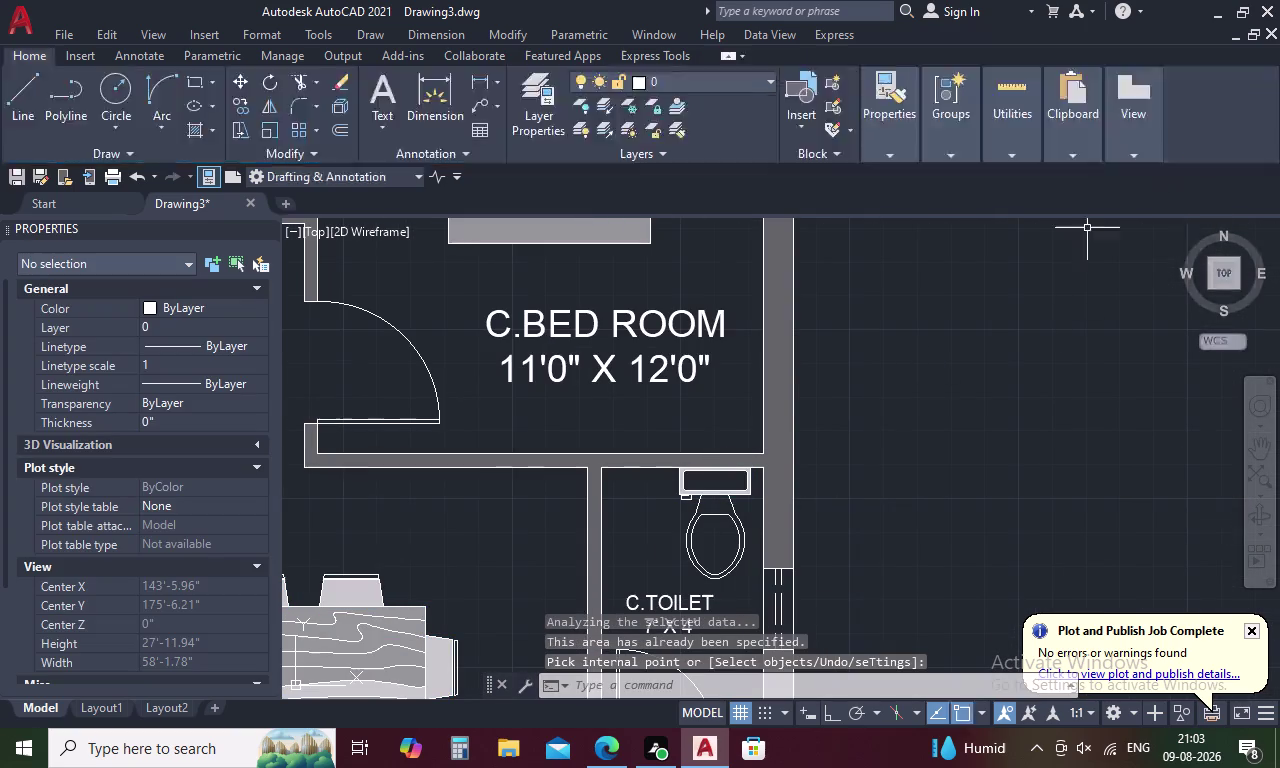
Hatch the dining table's wood-grain strips in solid grey 147,149,152 and finish.
scroll(down, 3)
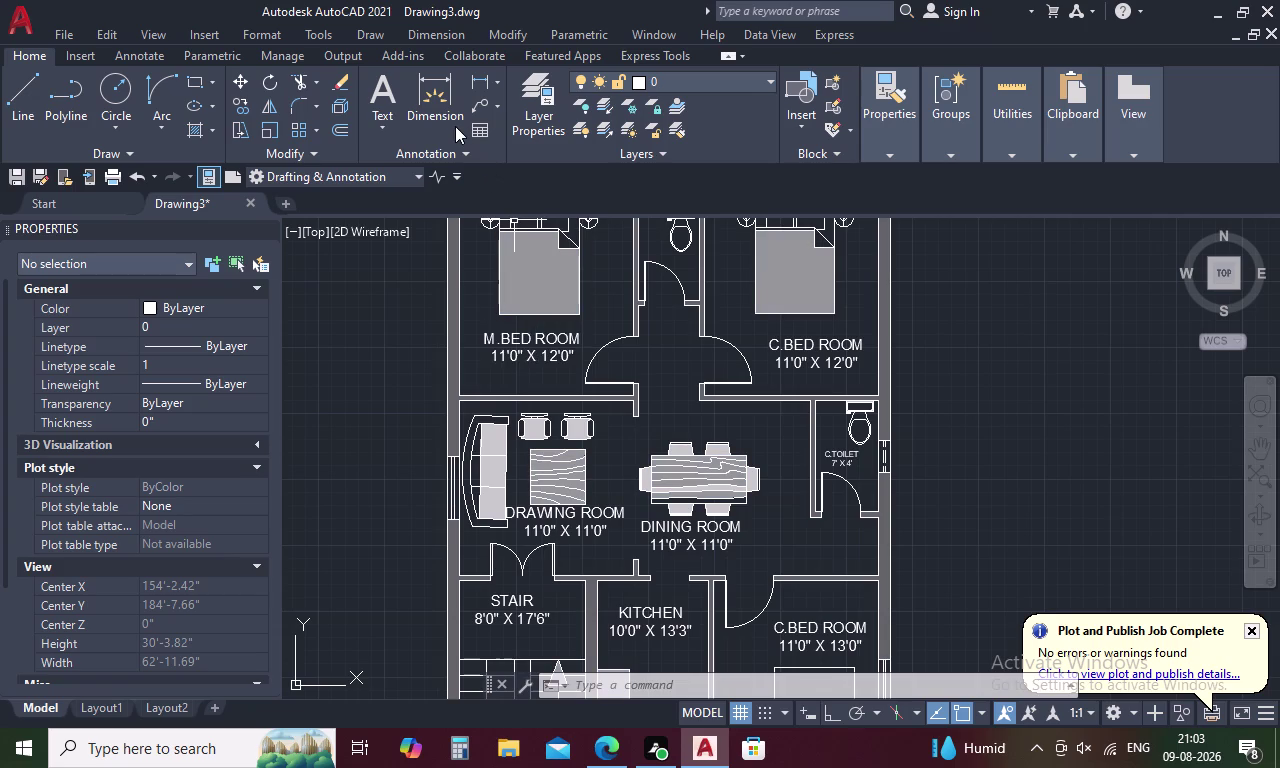
text(H)
key(space)
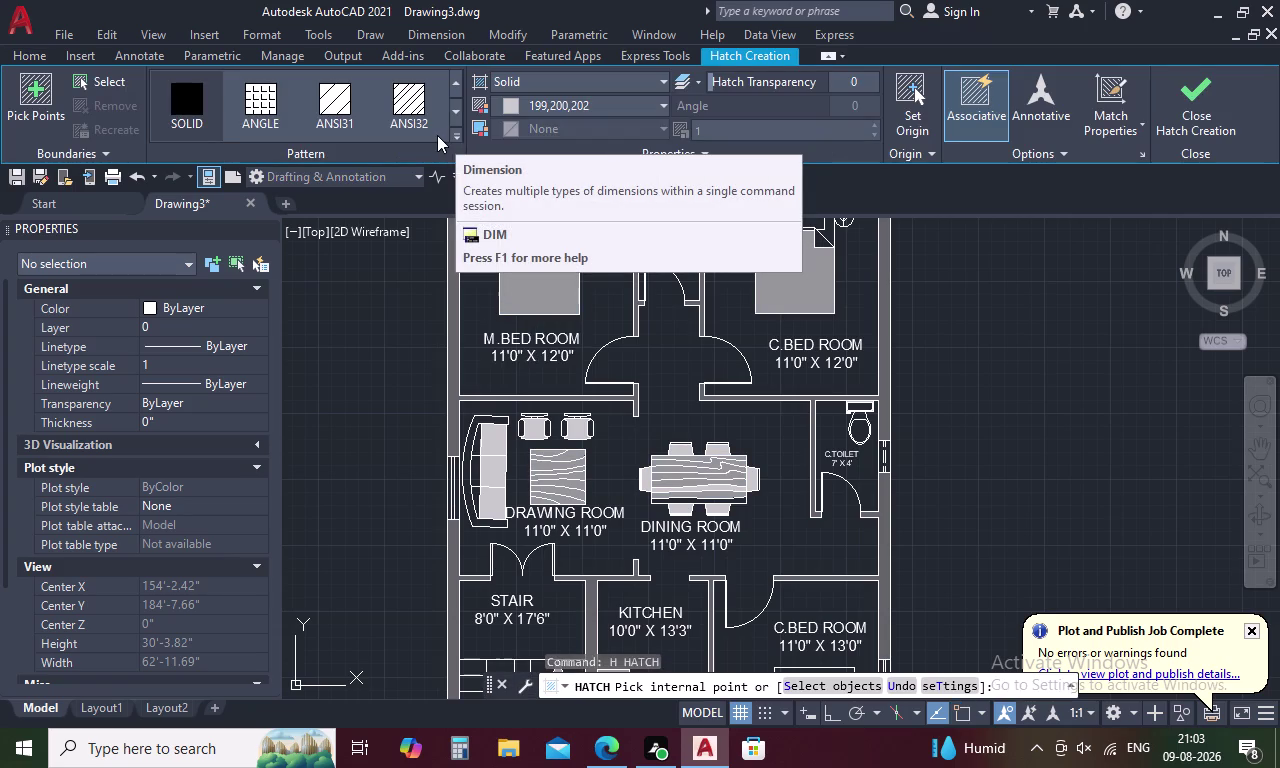
click(668, 101)
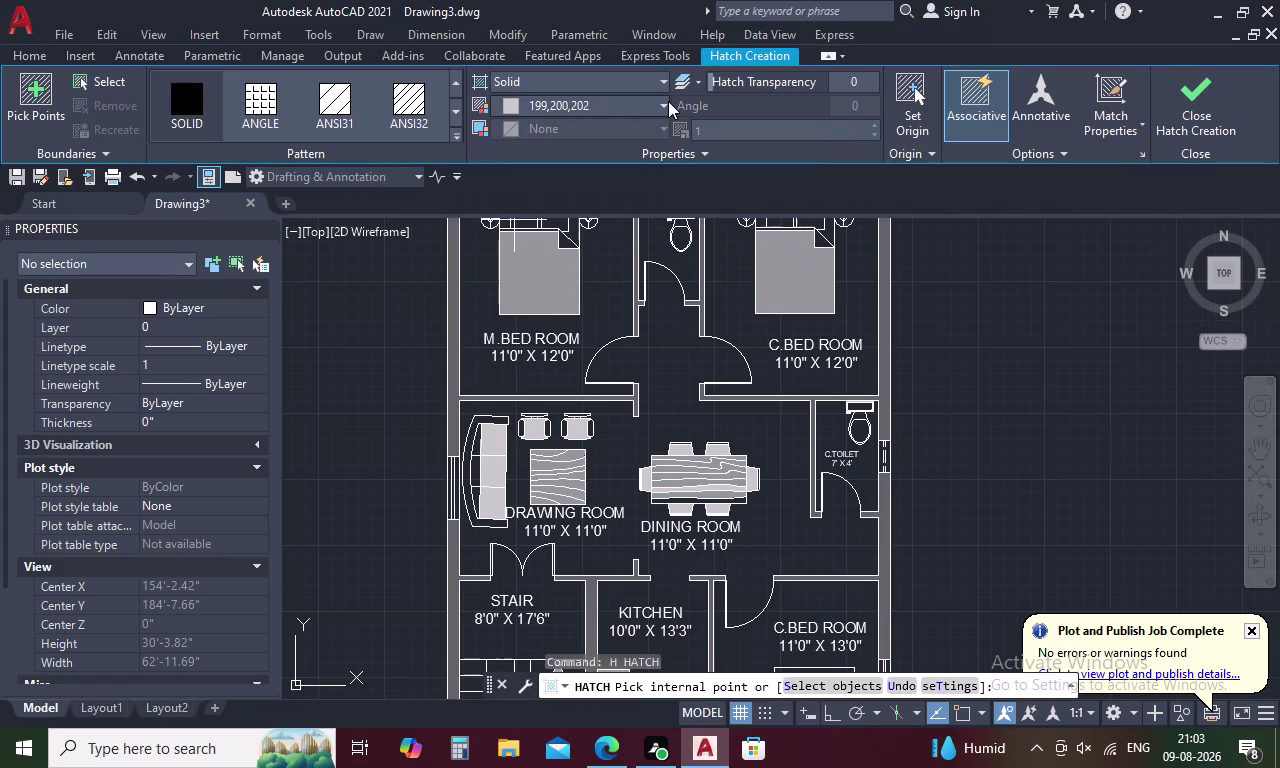
click(662, 110)
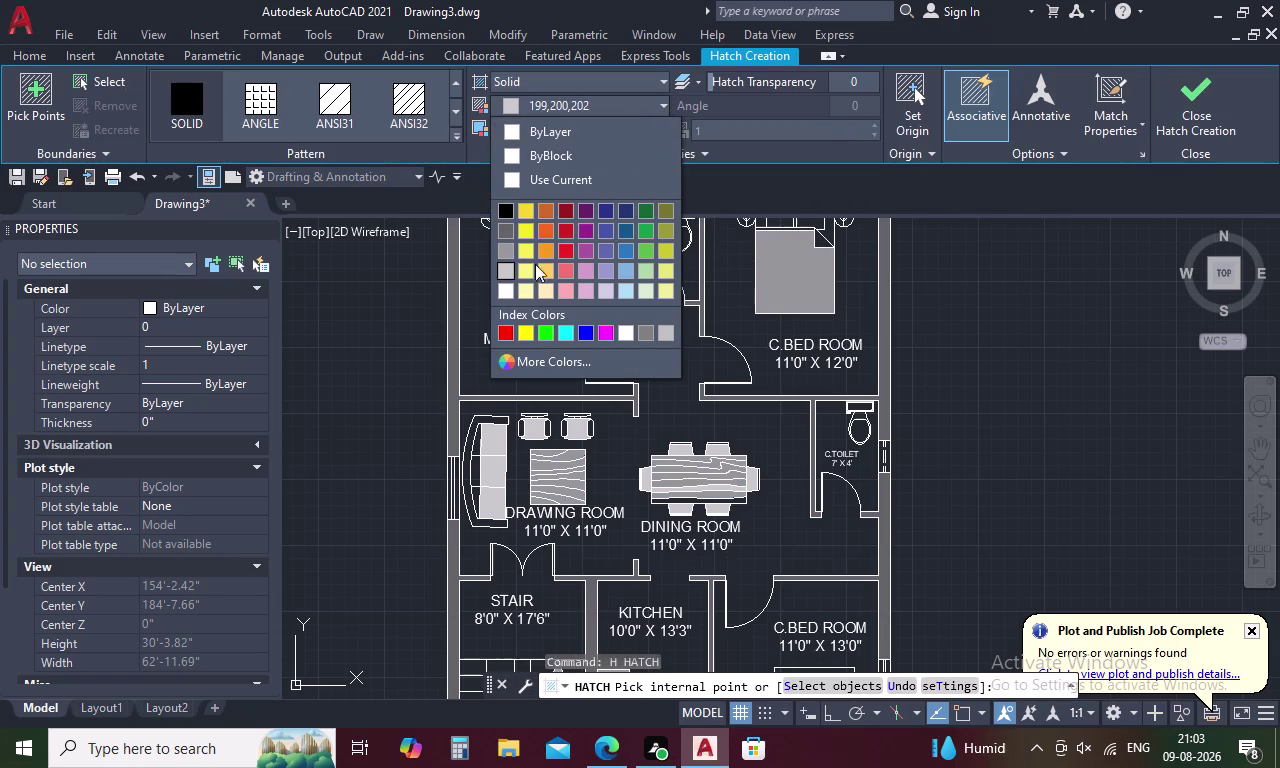
click(502, 252)
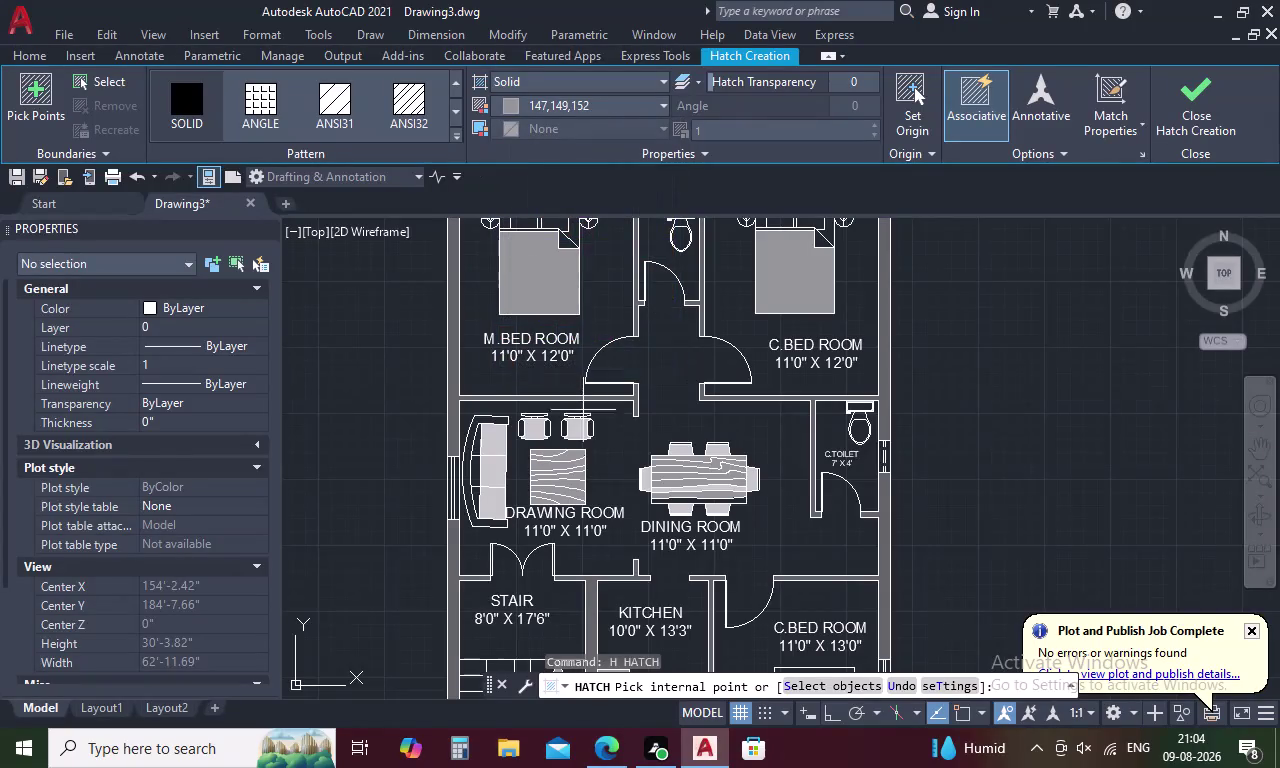
scroll(up, 3)
click(693, 488)
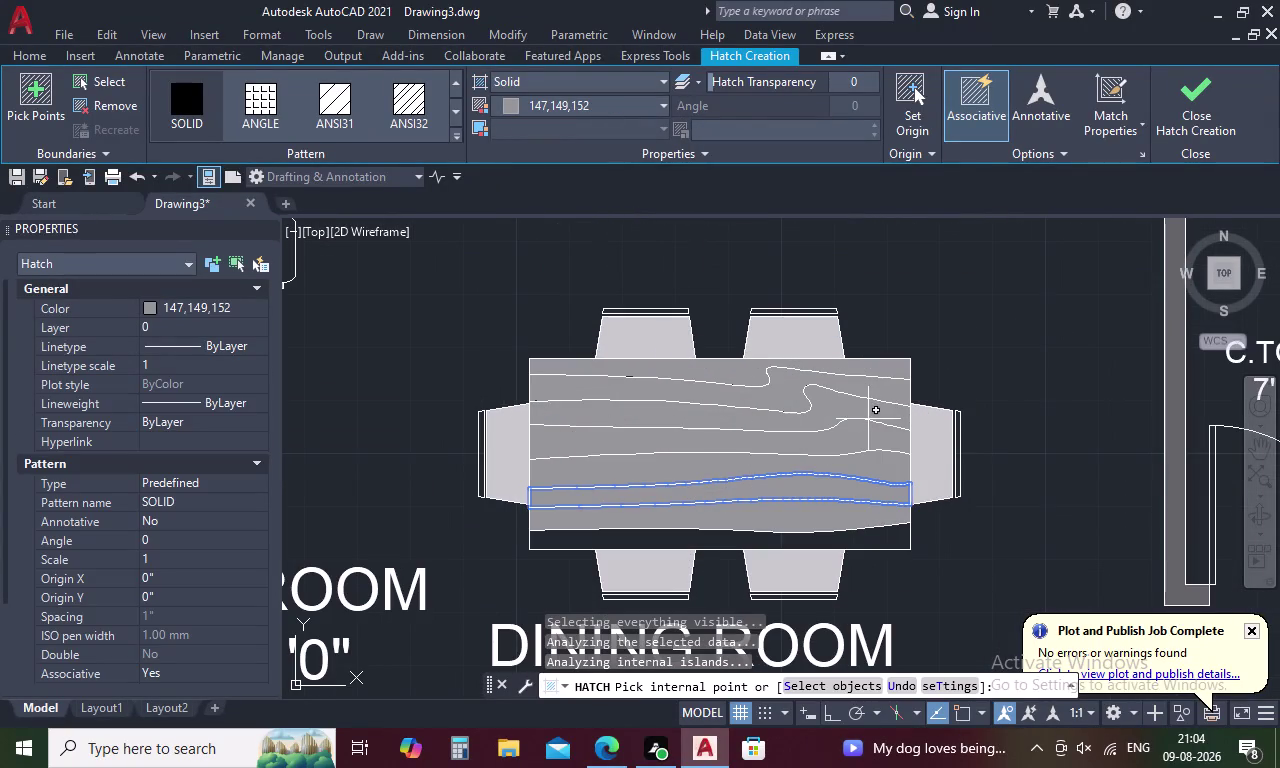
click(655, 542)
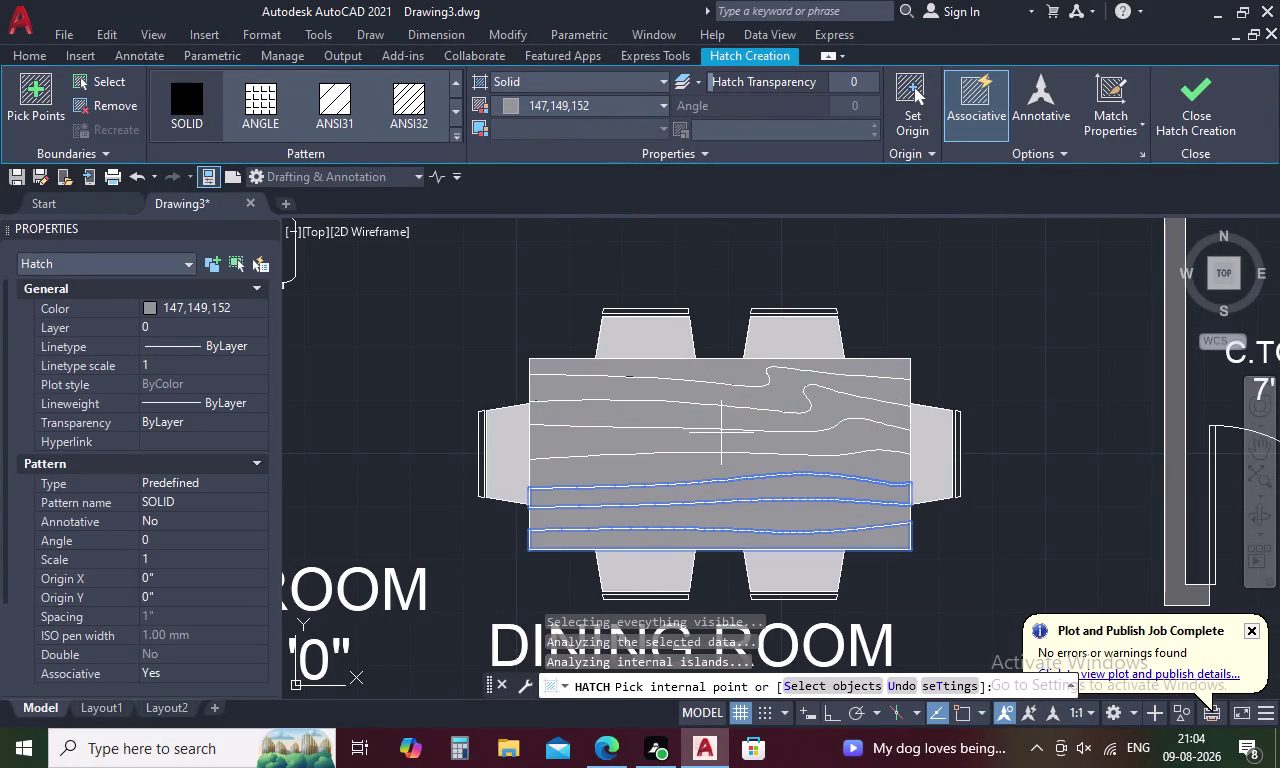
click(1176, 112)
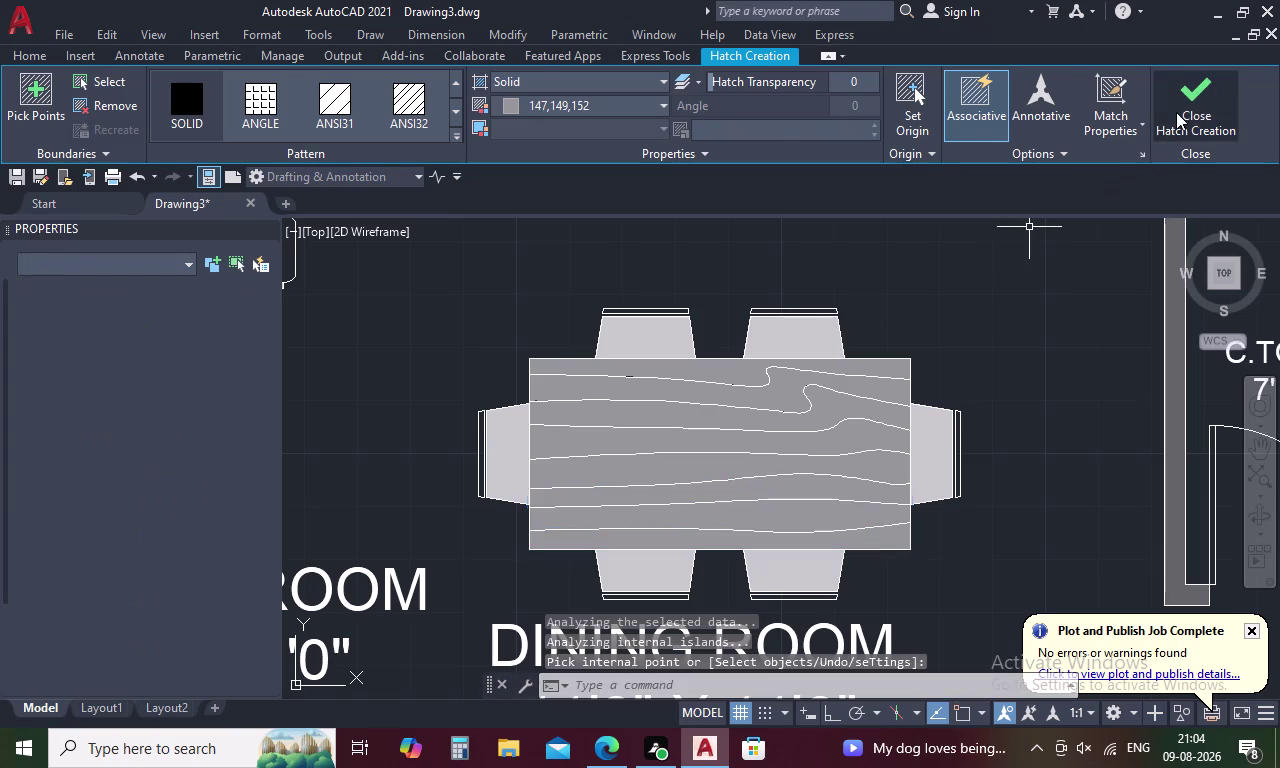
key(v)
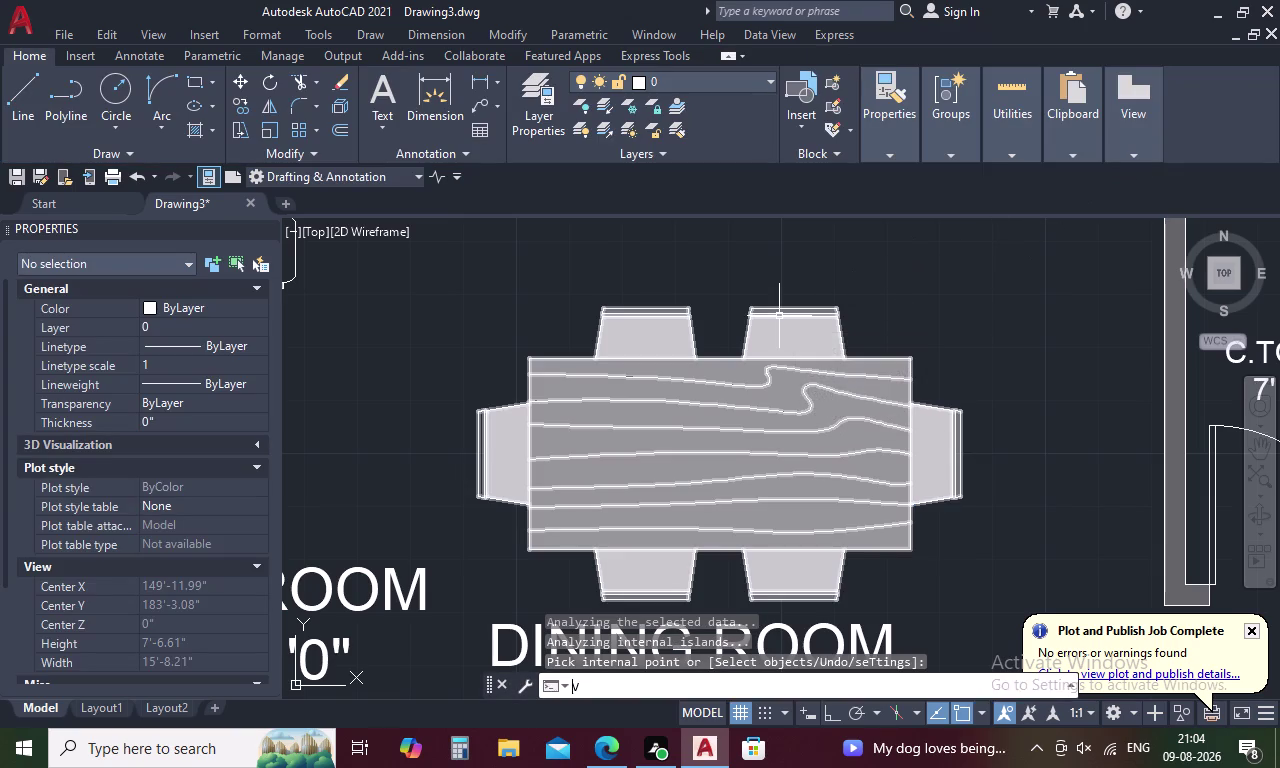
scroll(down, 3)
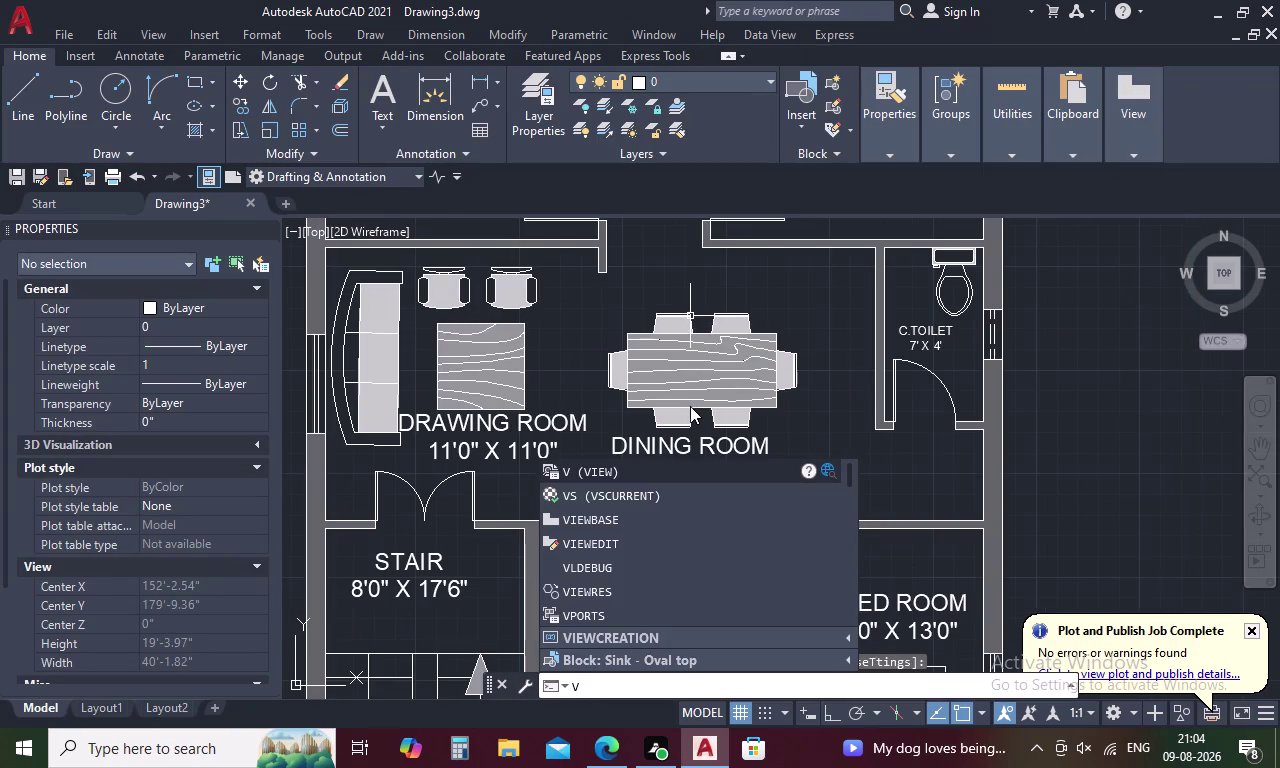
key(Escape)
key(h)
key(space)
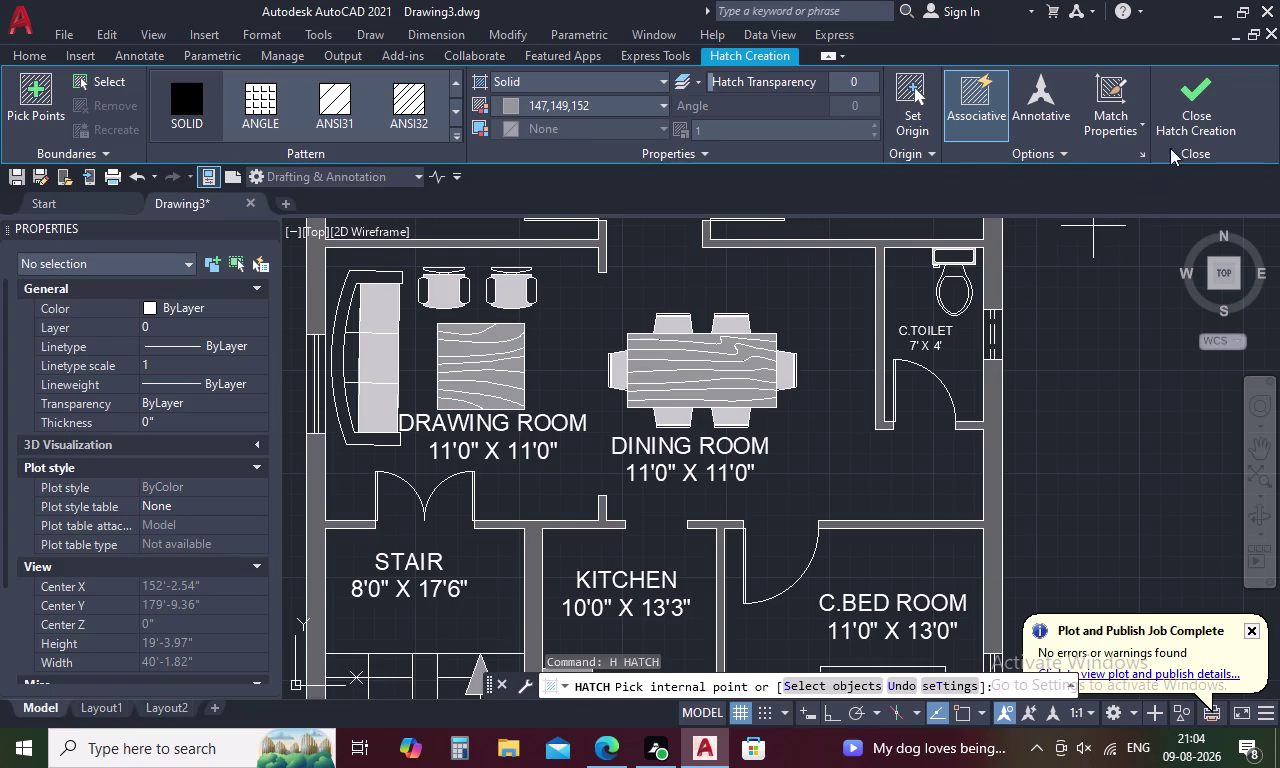
click(1188, 119)
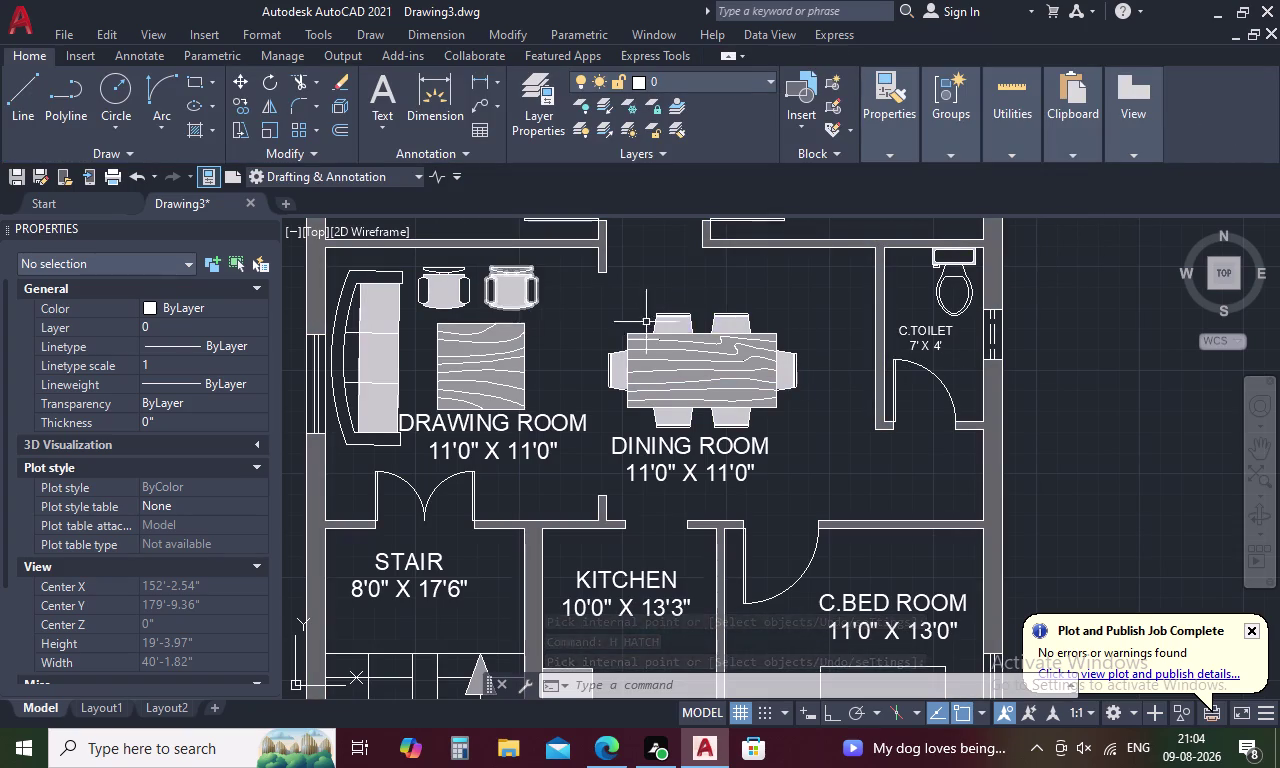
scroll(down, 3)
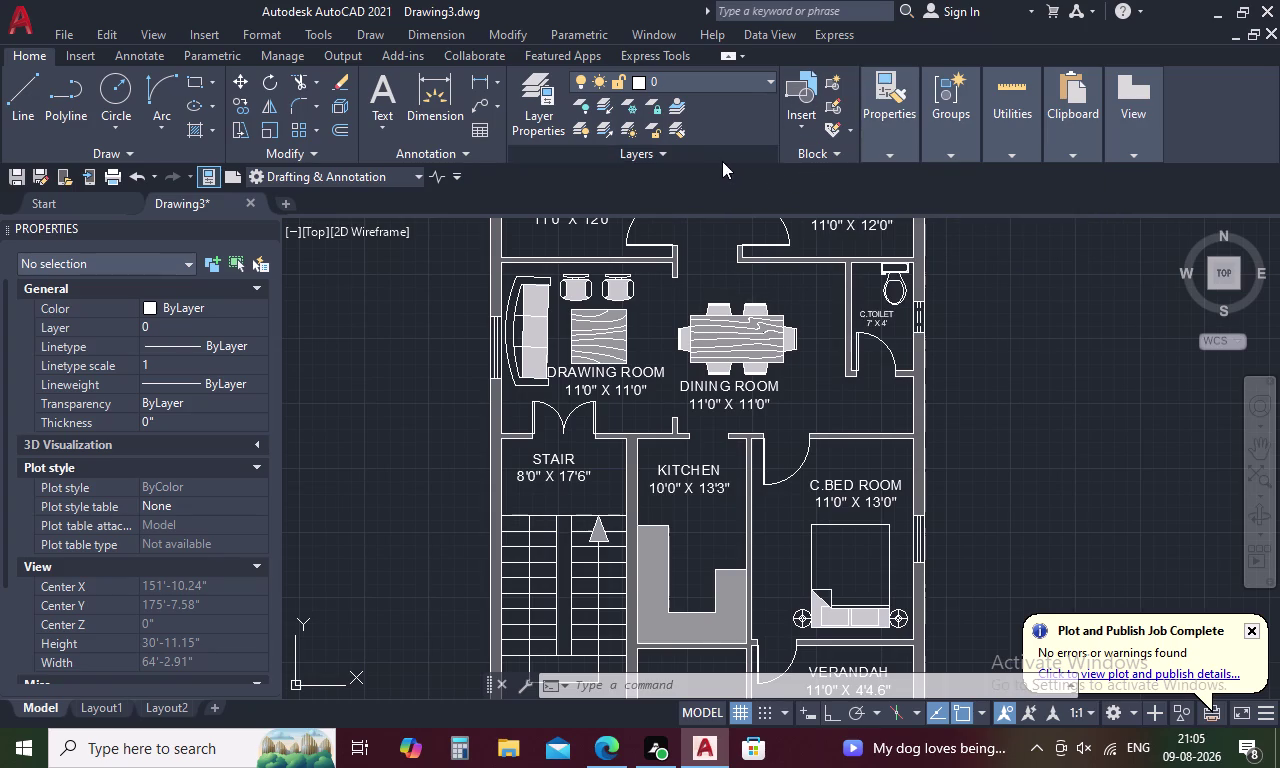
Start a hatch in grey 147,149,152 and fill the lower bedroom's bed blanket.
text(H)
key(space)
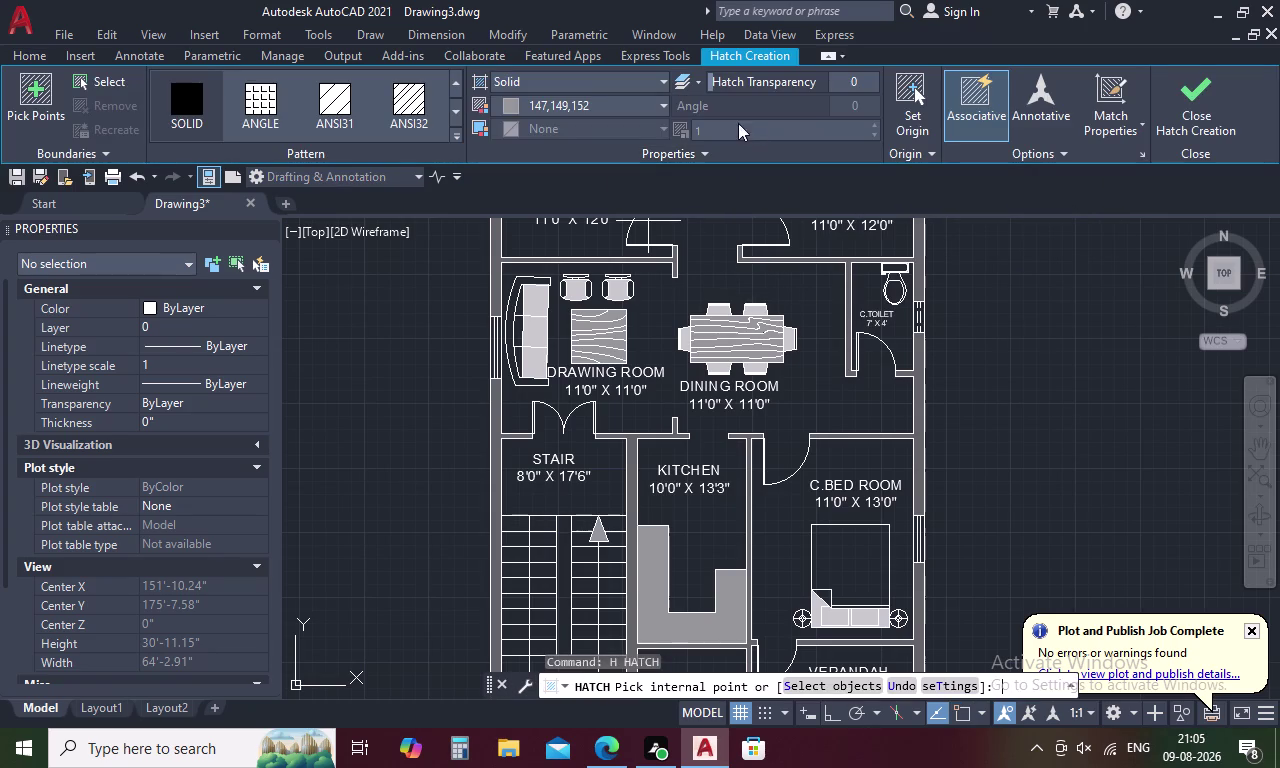
click(661, 101)
click(661, 101)
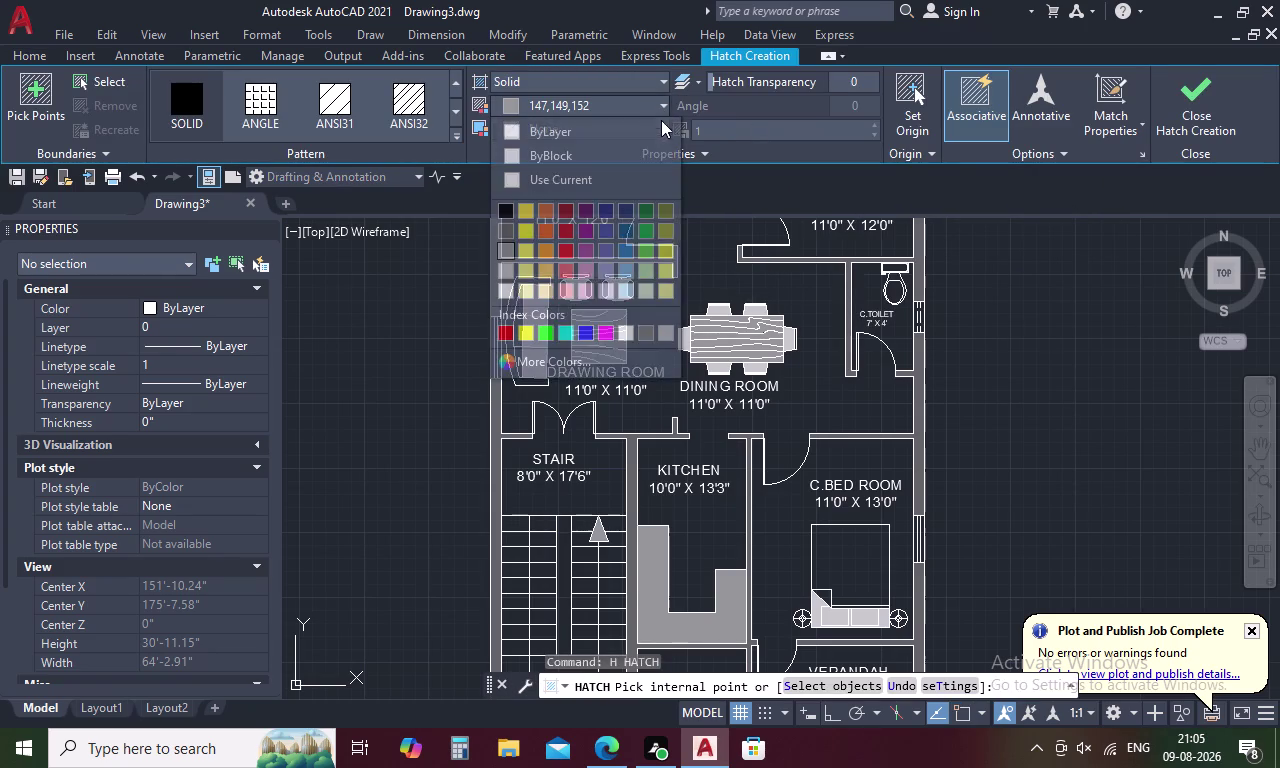
click(504, 247)
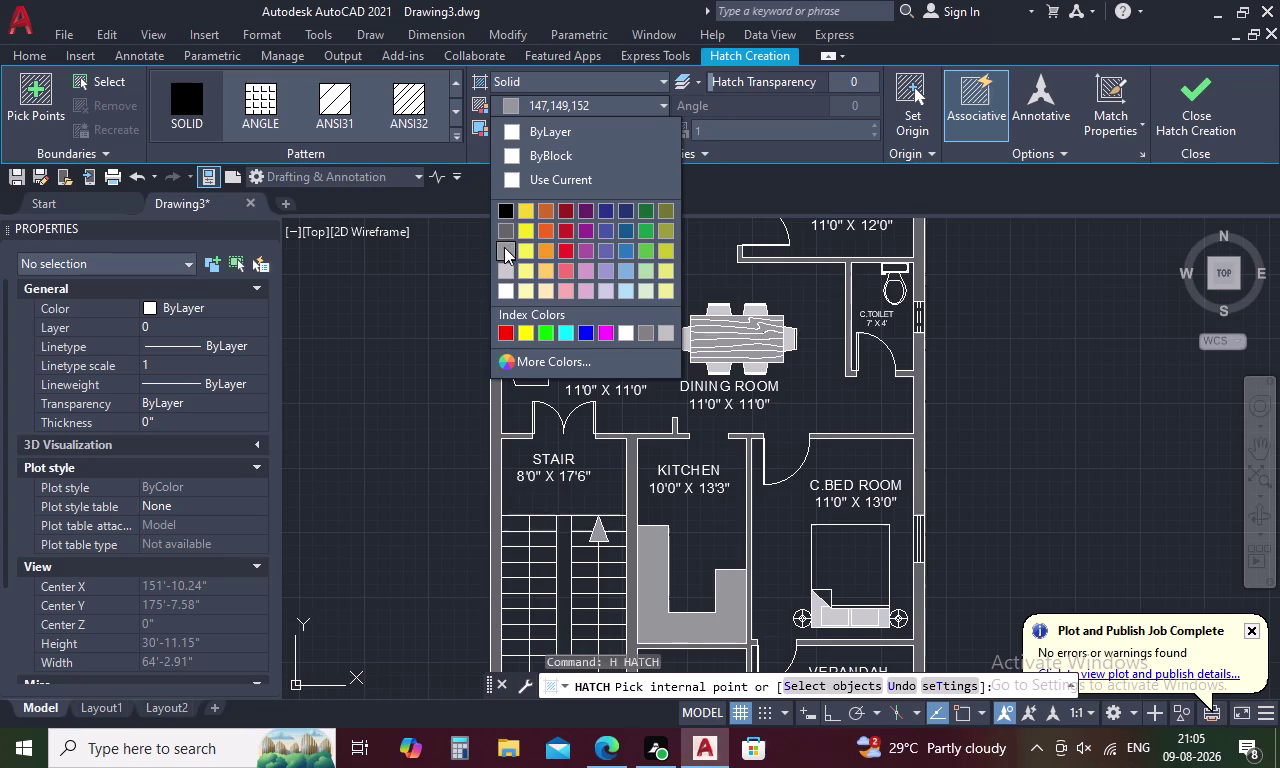
click(838, 568)
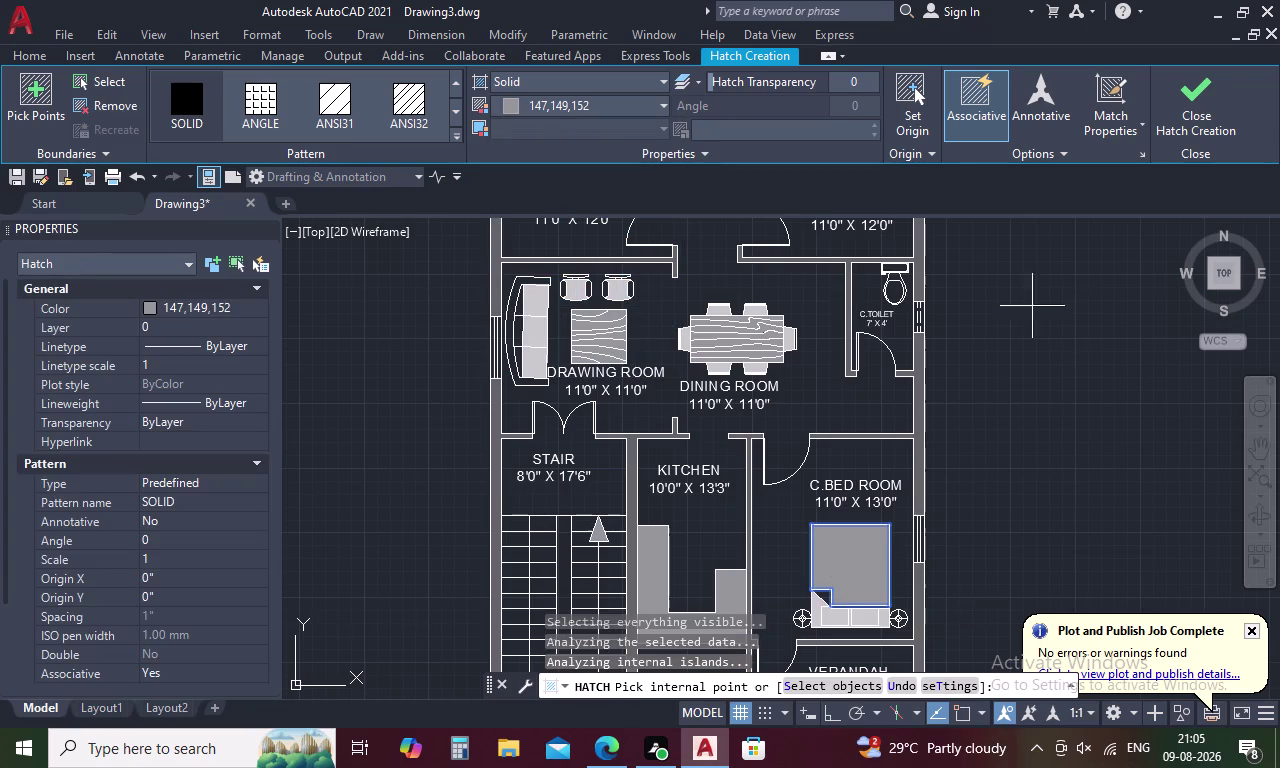
click(1186, 82)
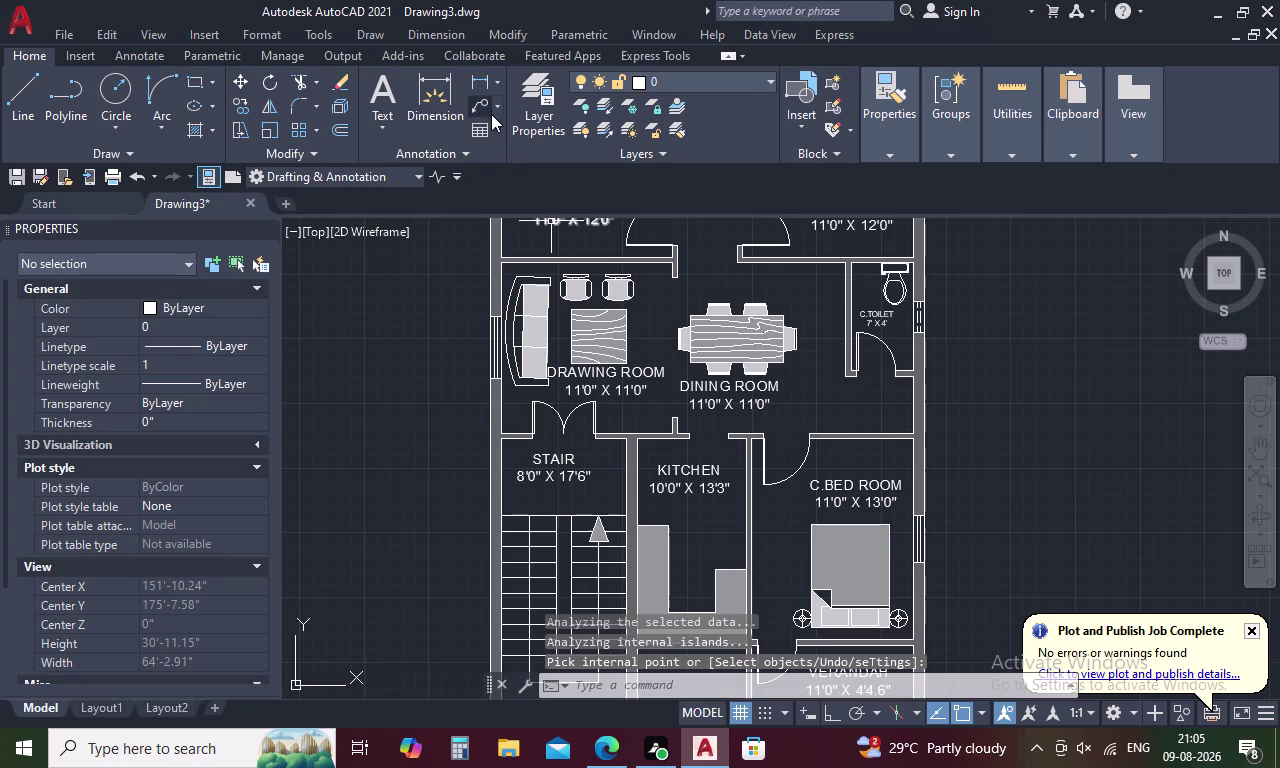
Start a solid hatch and fill the sofa back and two drawing room chair backs.
text(H)
key(space)
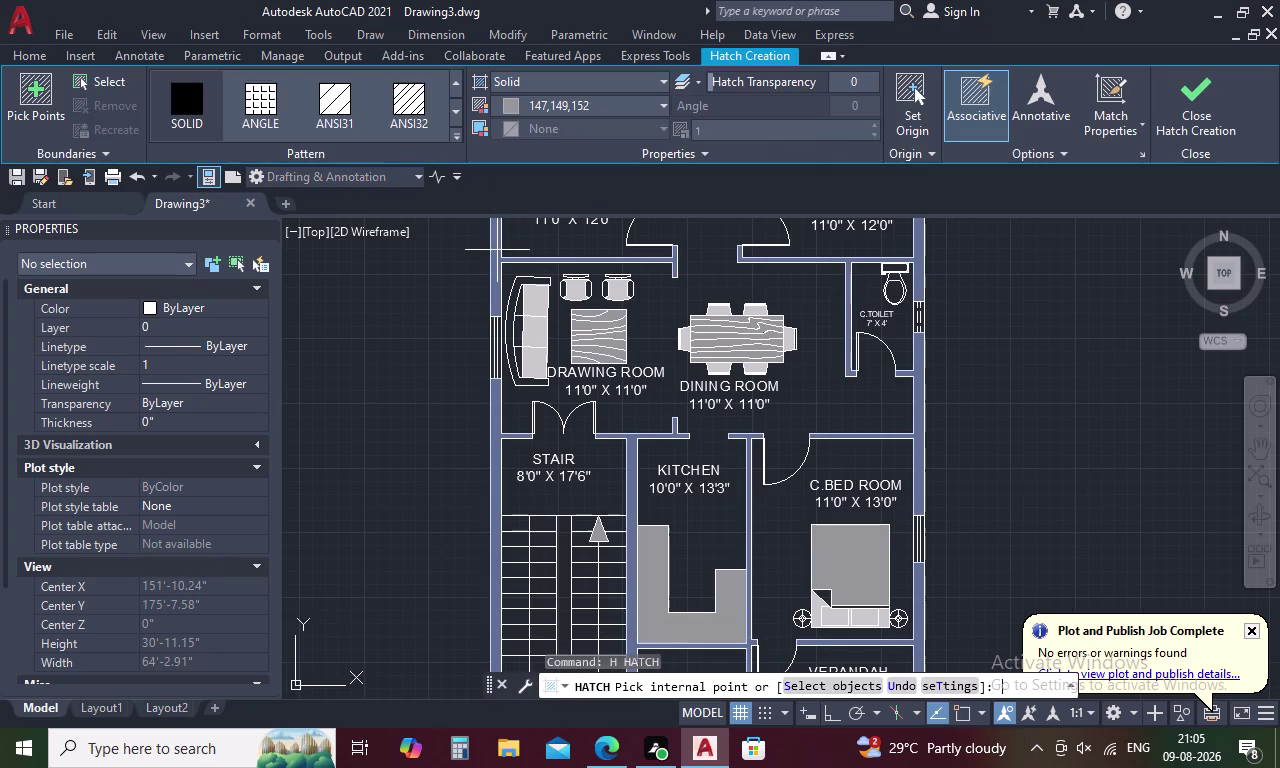
click(660, 102)
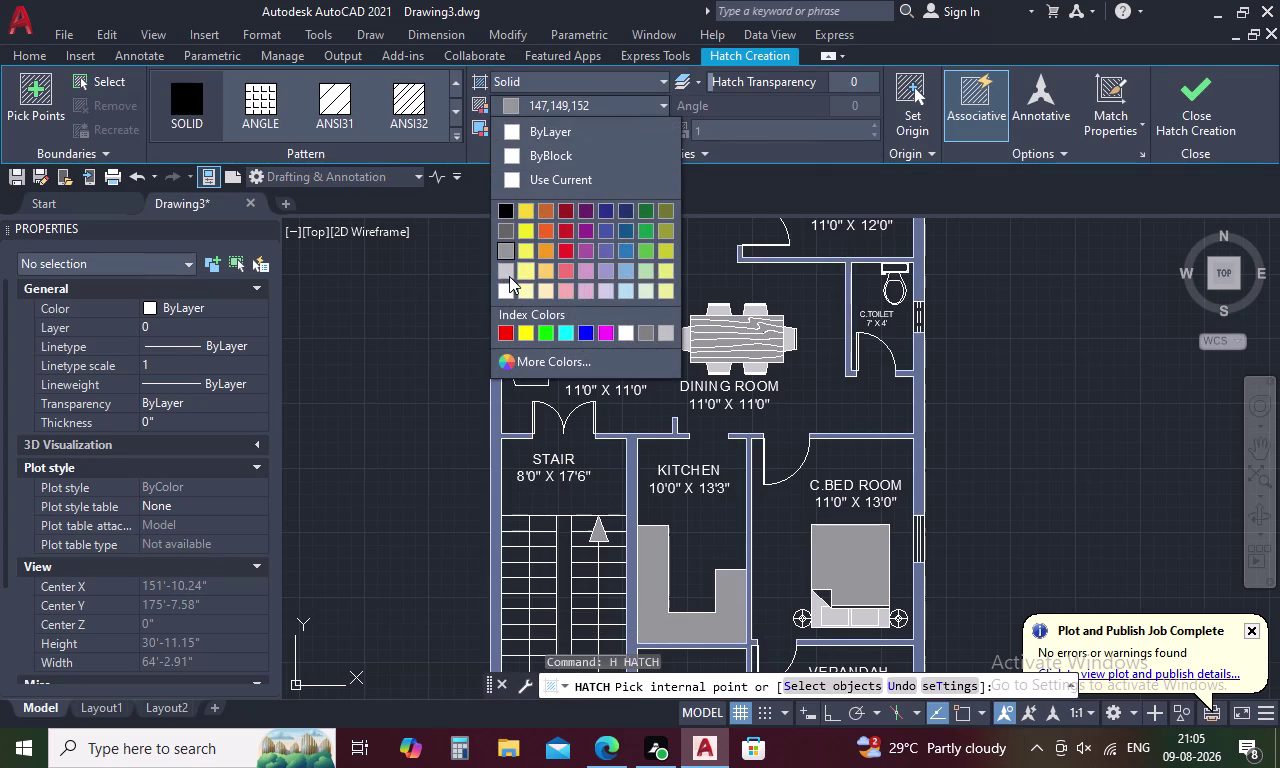
click(503, 231)
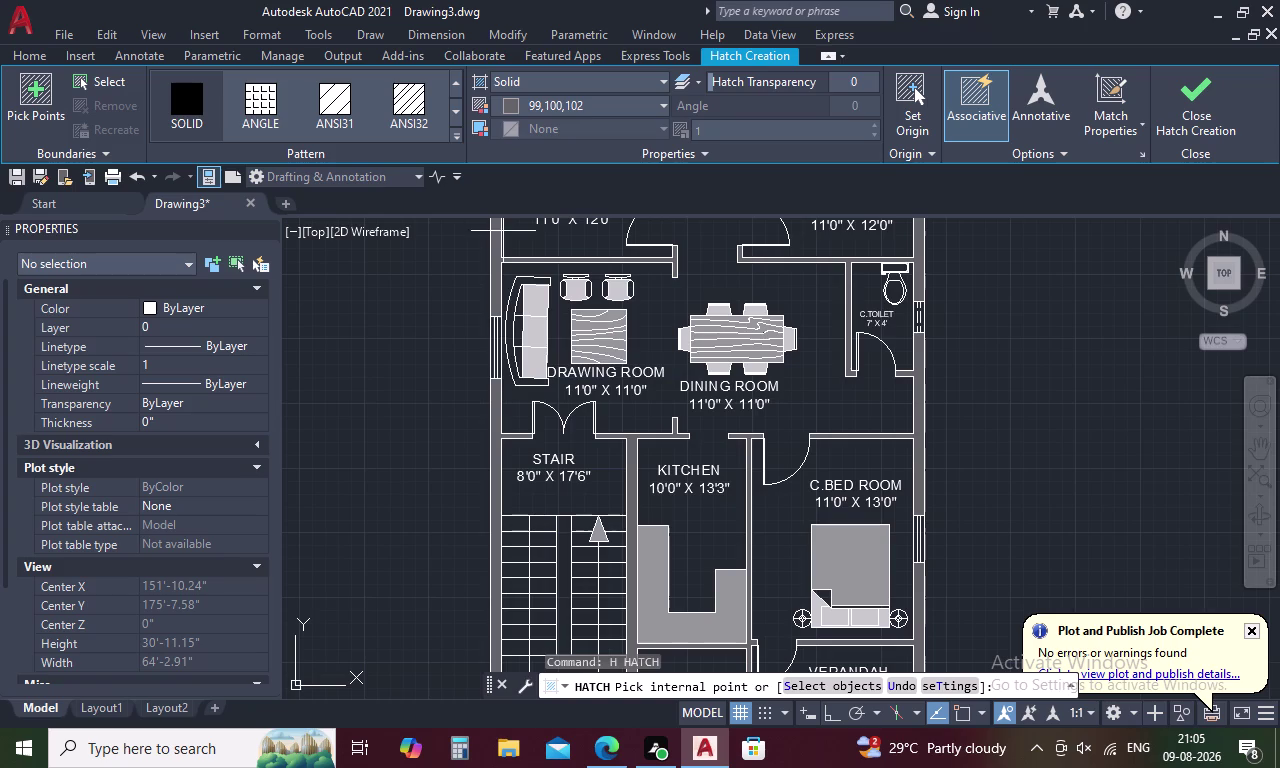
click(509, 342)
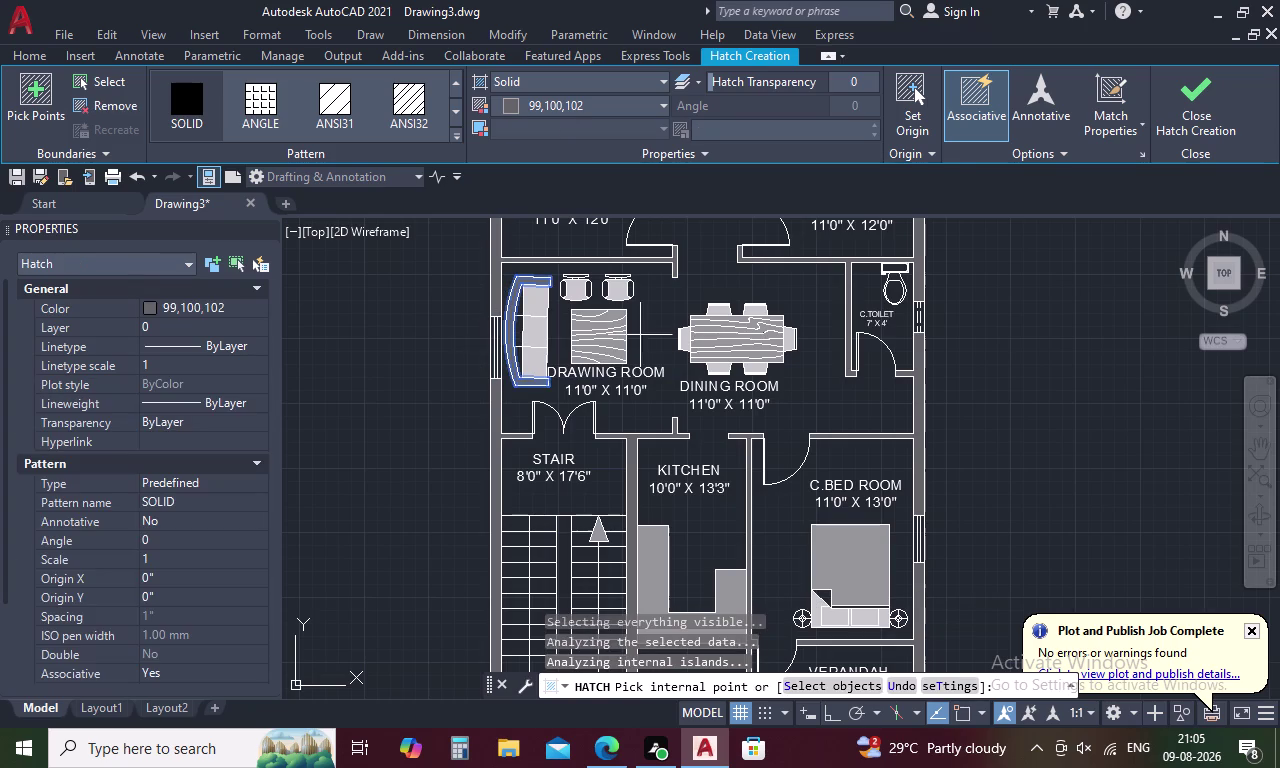
scroll(up, 3)
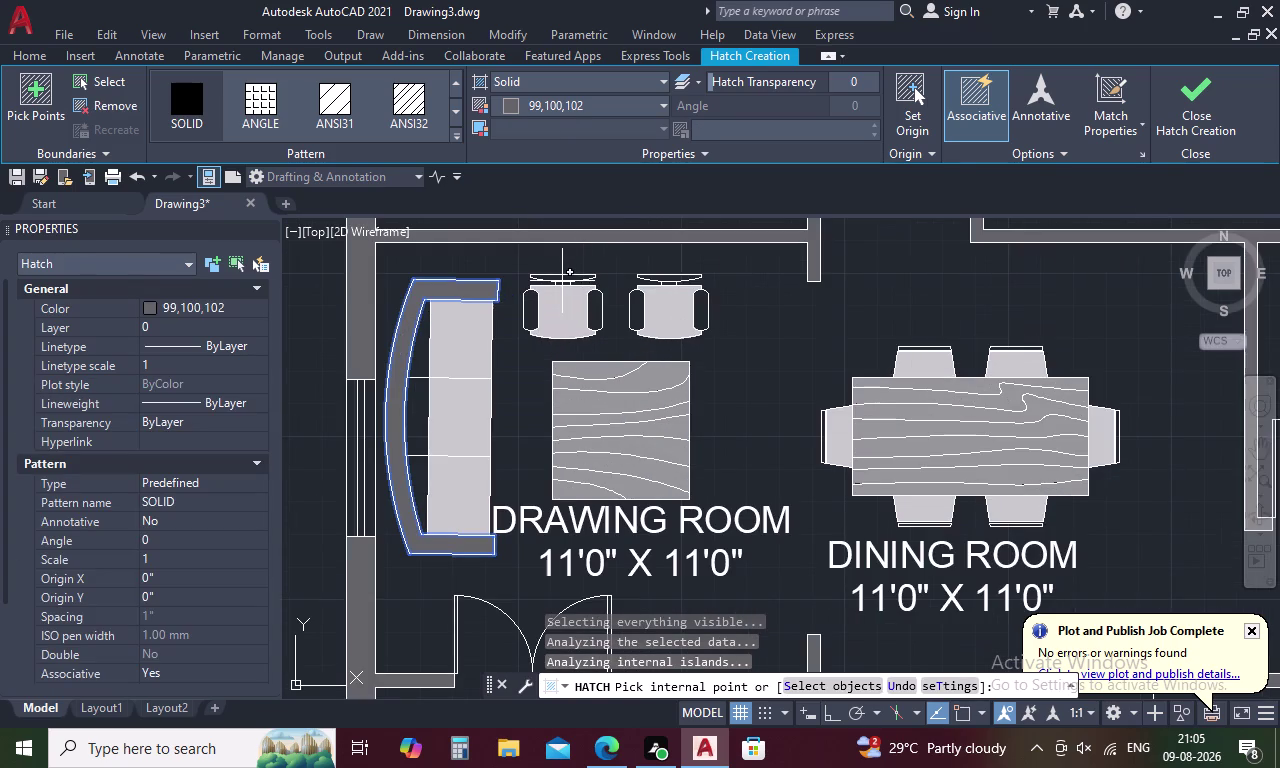
click(562, 278)
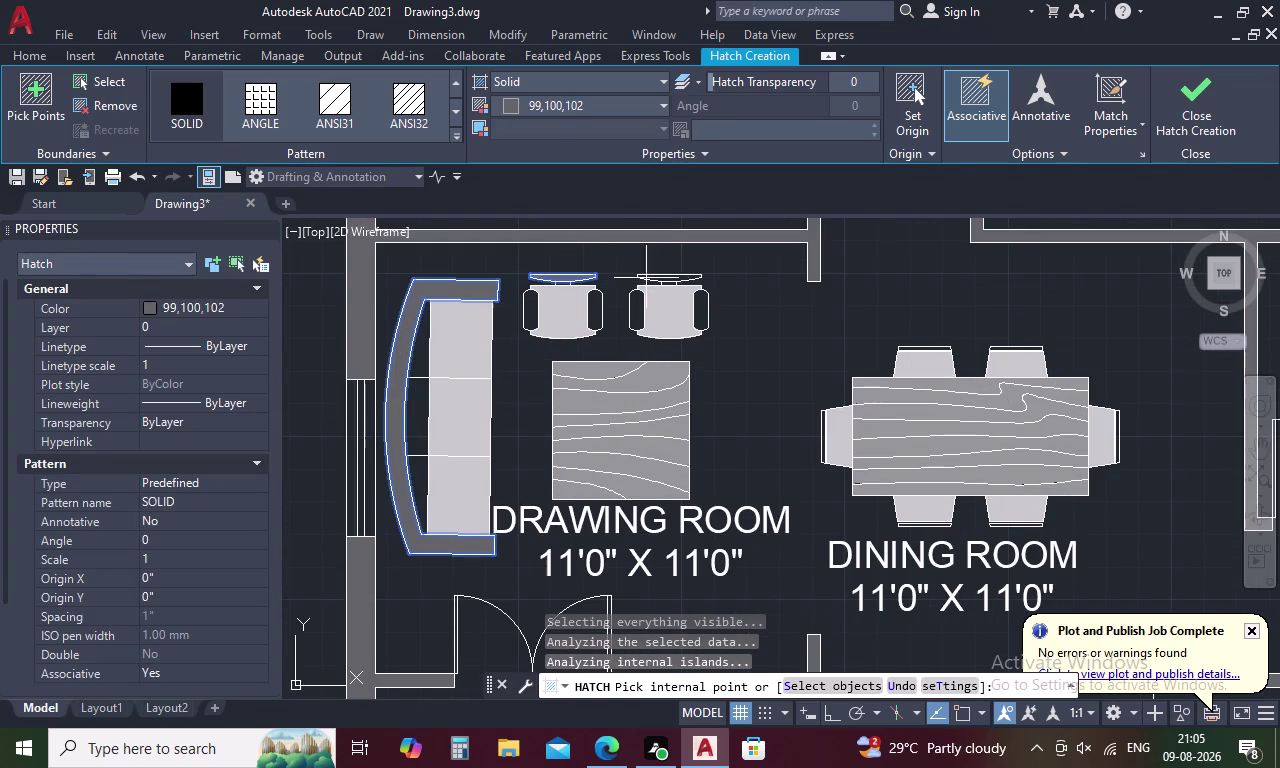
click(666, 278)
Switch the fill colour to light grey 199,200,202 and pick more chair backs.
click(662, 103)
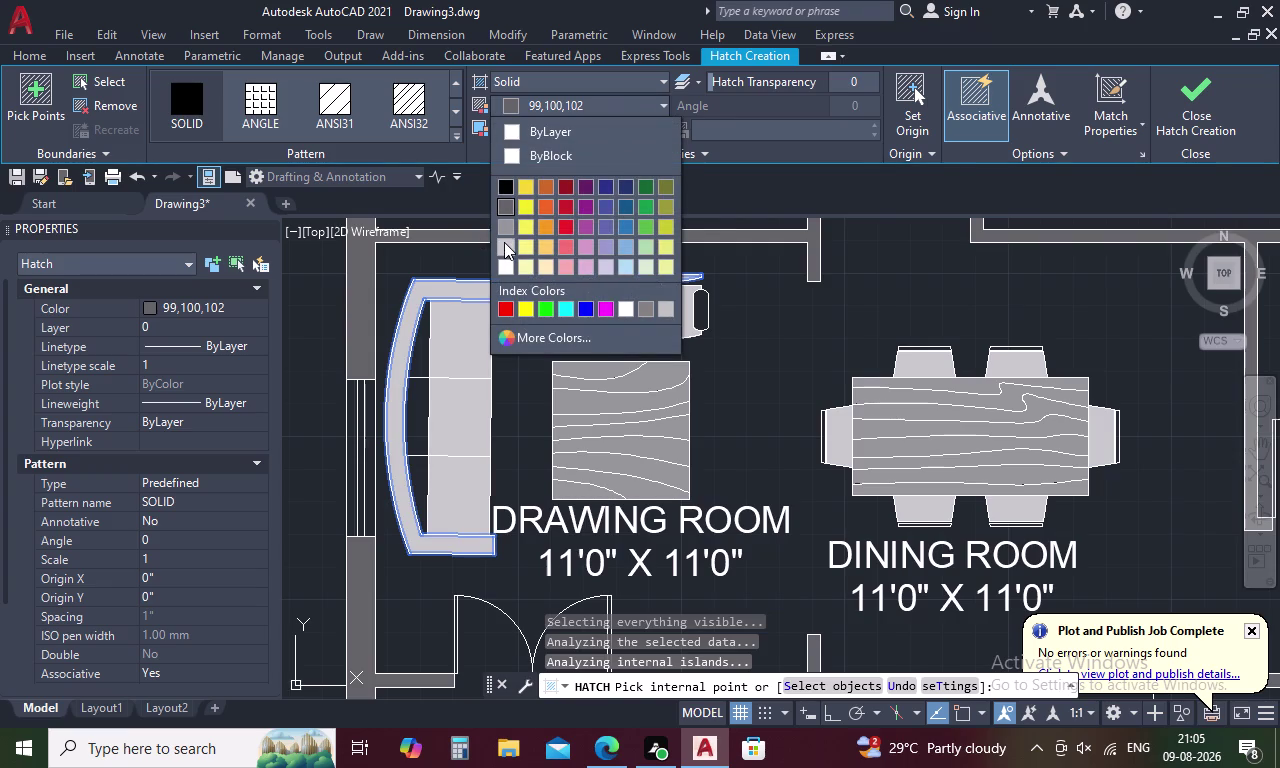
click(504, 242)
click(397, 382)
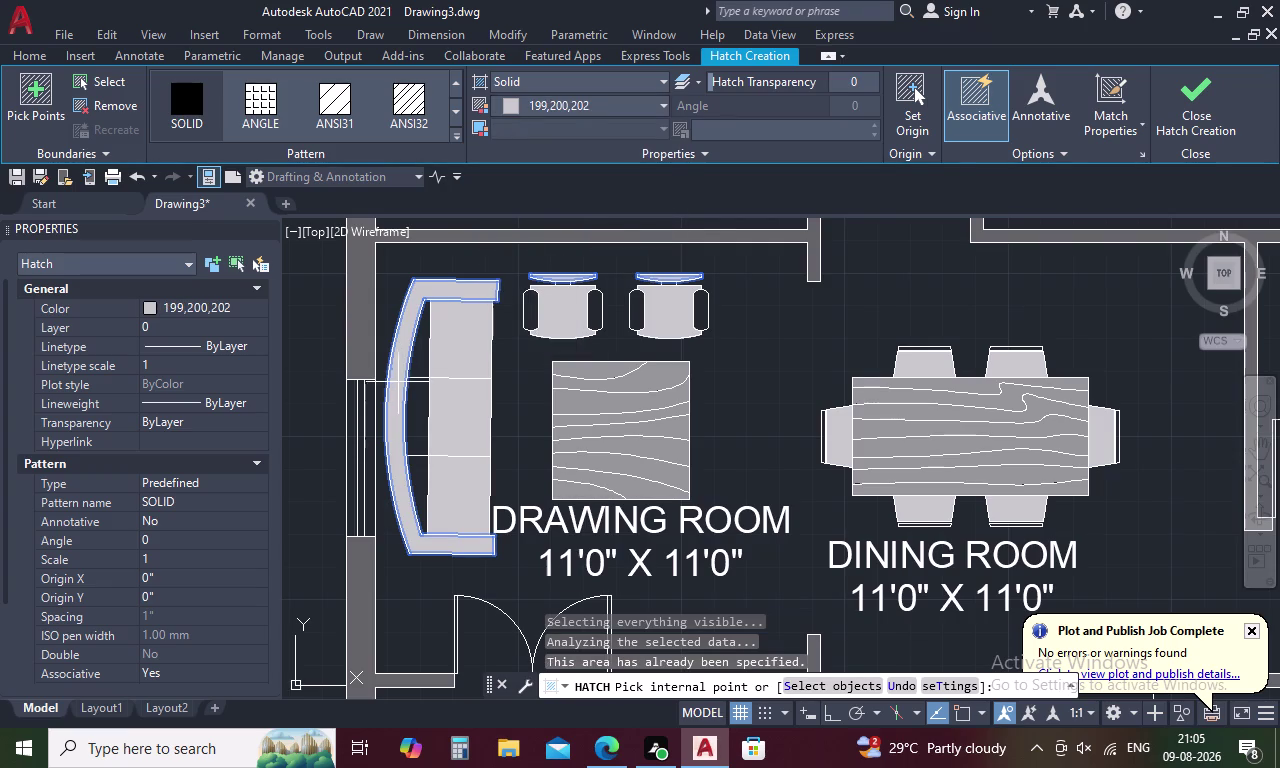
click(569, 277)
click(670, 277)
click(932, 348)
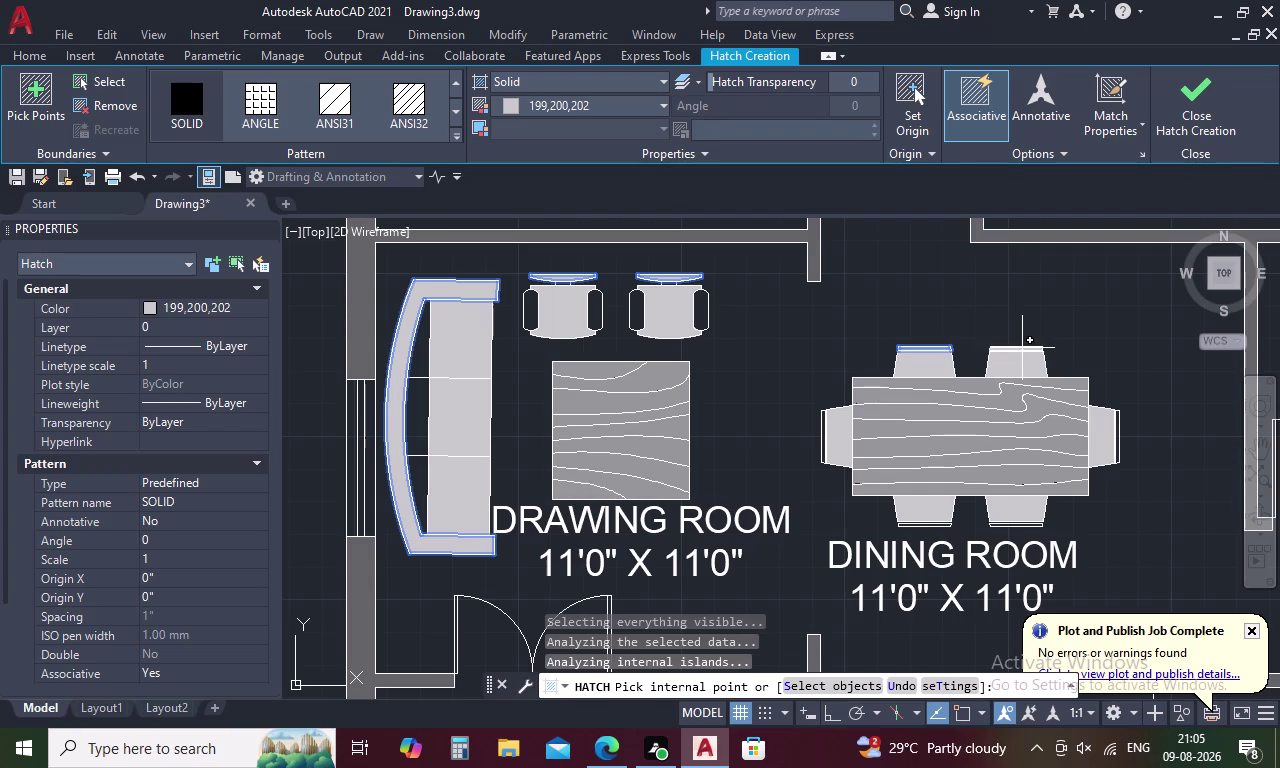
Fill the remaining dining chair backs, dismissing an invalid pick-point warning.
click(1022, 348)
click(1116, 429)
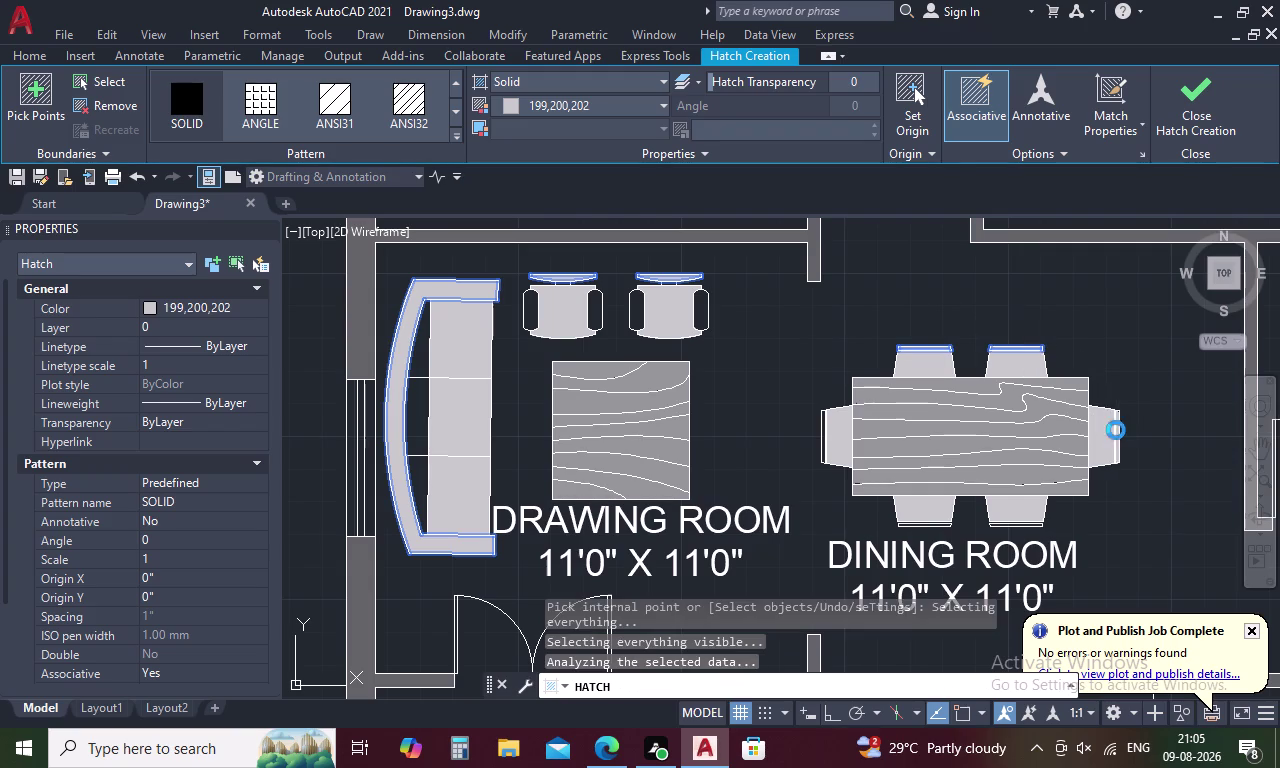
click(749, 378)
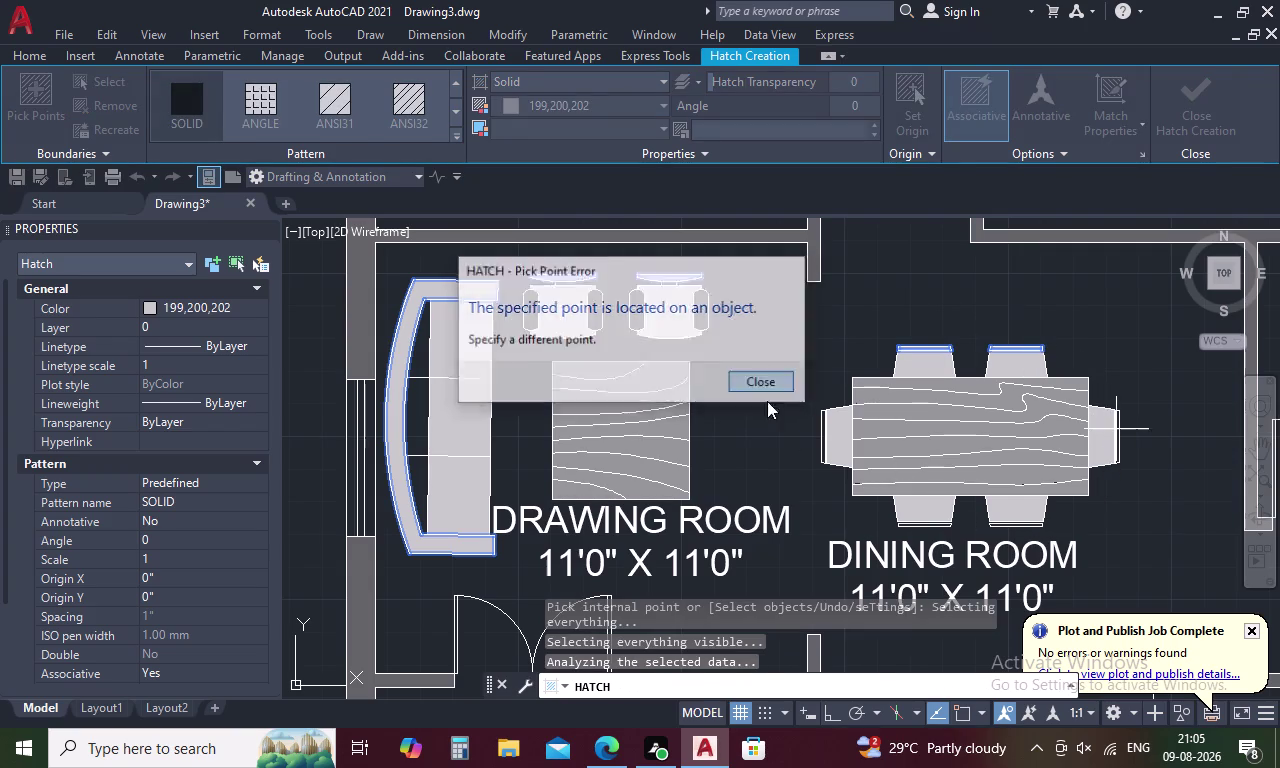
click(822, 428)
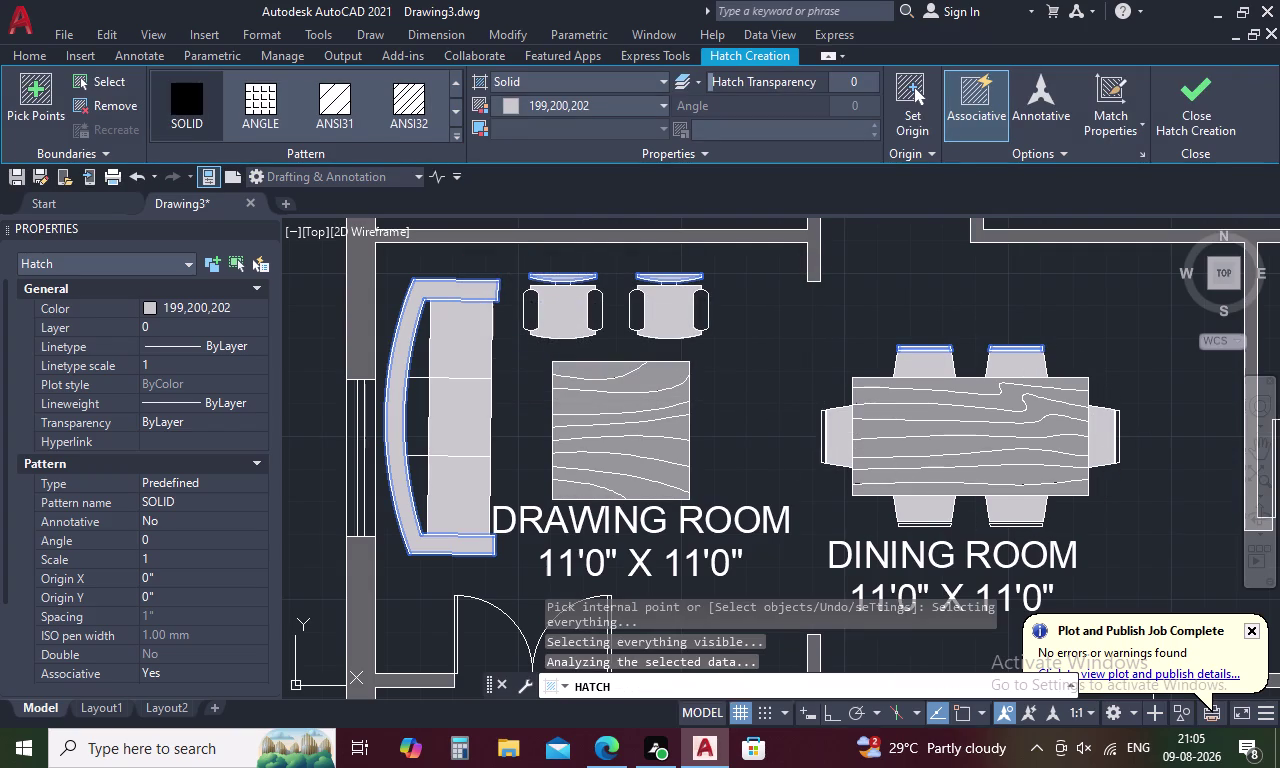
click(931, 526)
click(1003, 526)
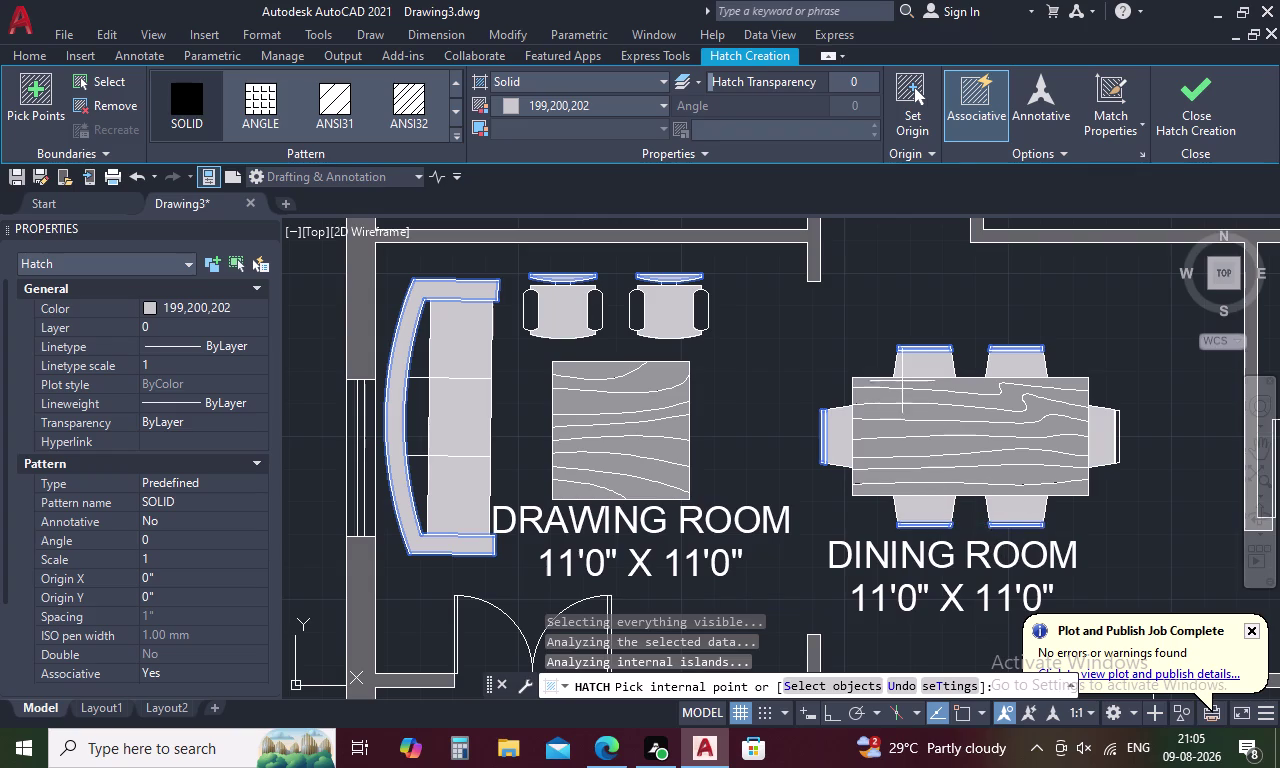
scroll(down, 3)
scroll(down, 3)
scroll(down, 3)
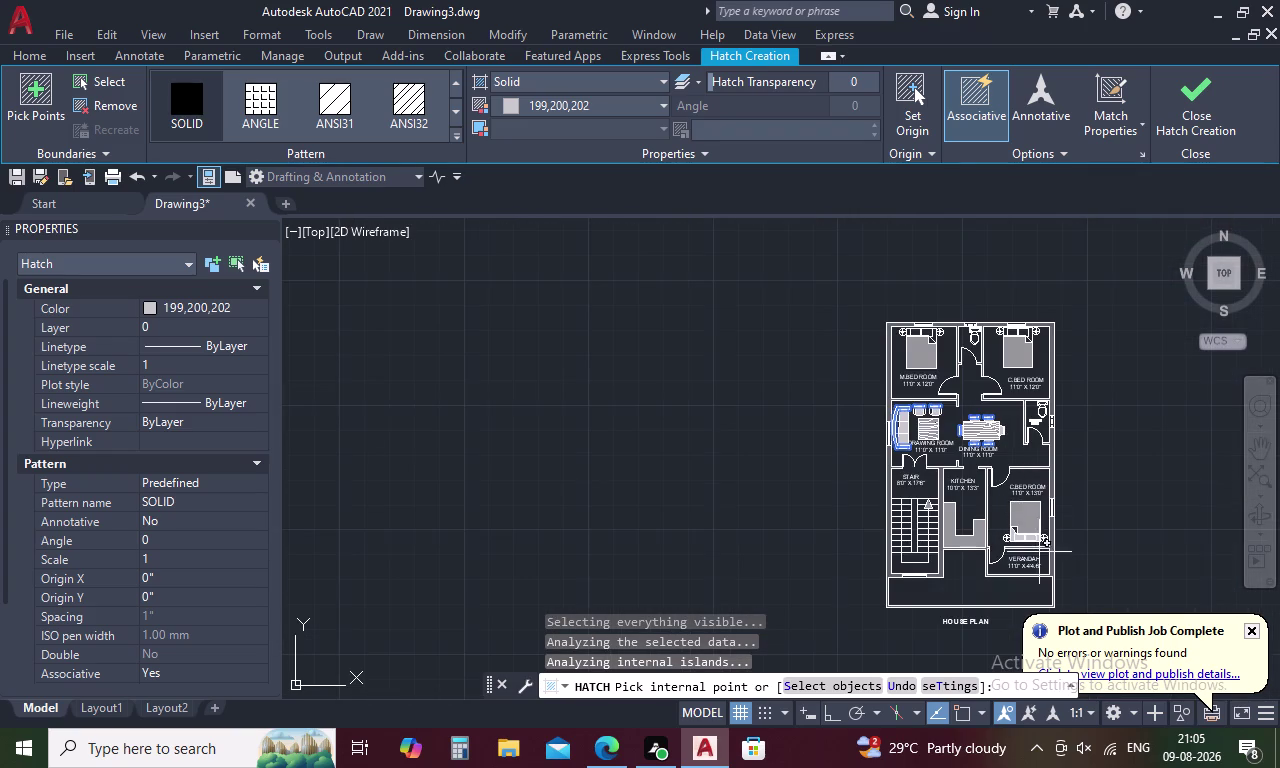
Fill the first bed's folded corner and pillow strip, plus the toilet cistern, in light grey.
scroll(up, 3)
click(954, 489)
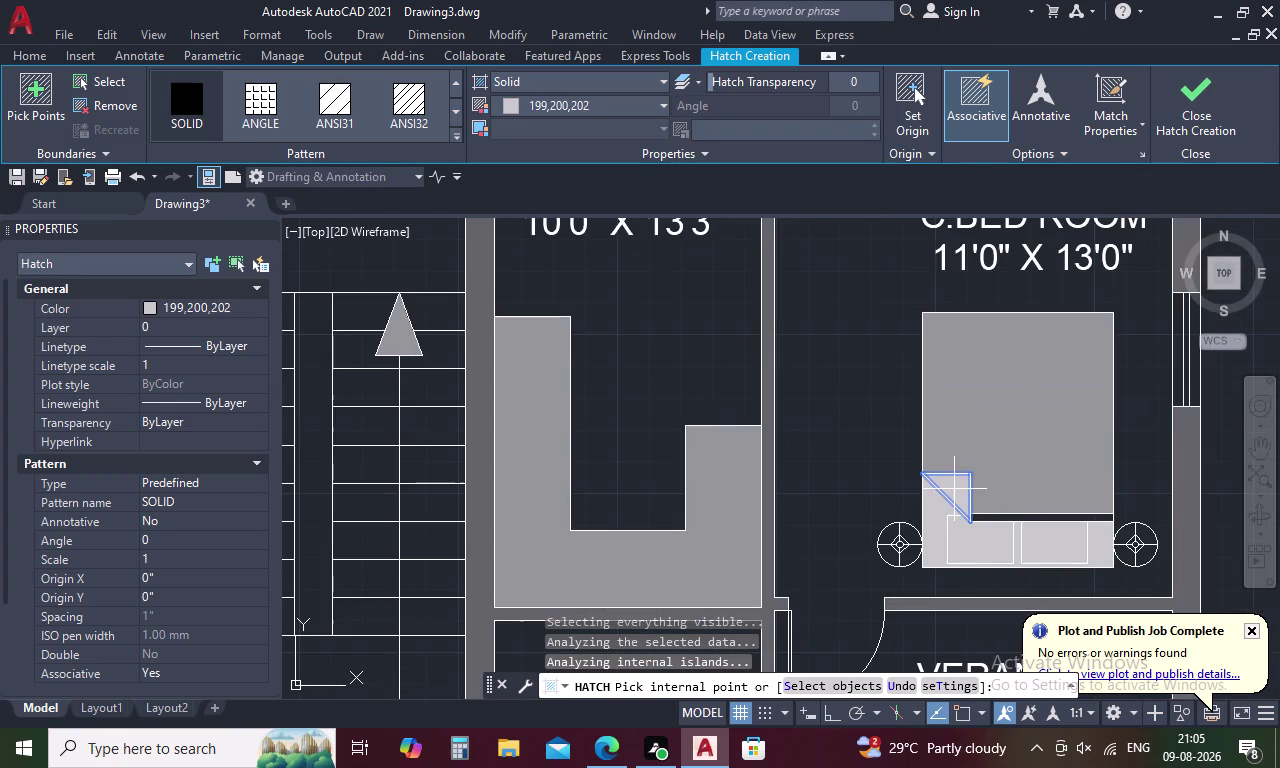
click(1015, 520)
scroll(down, 3)
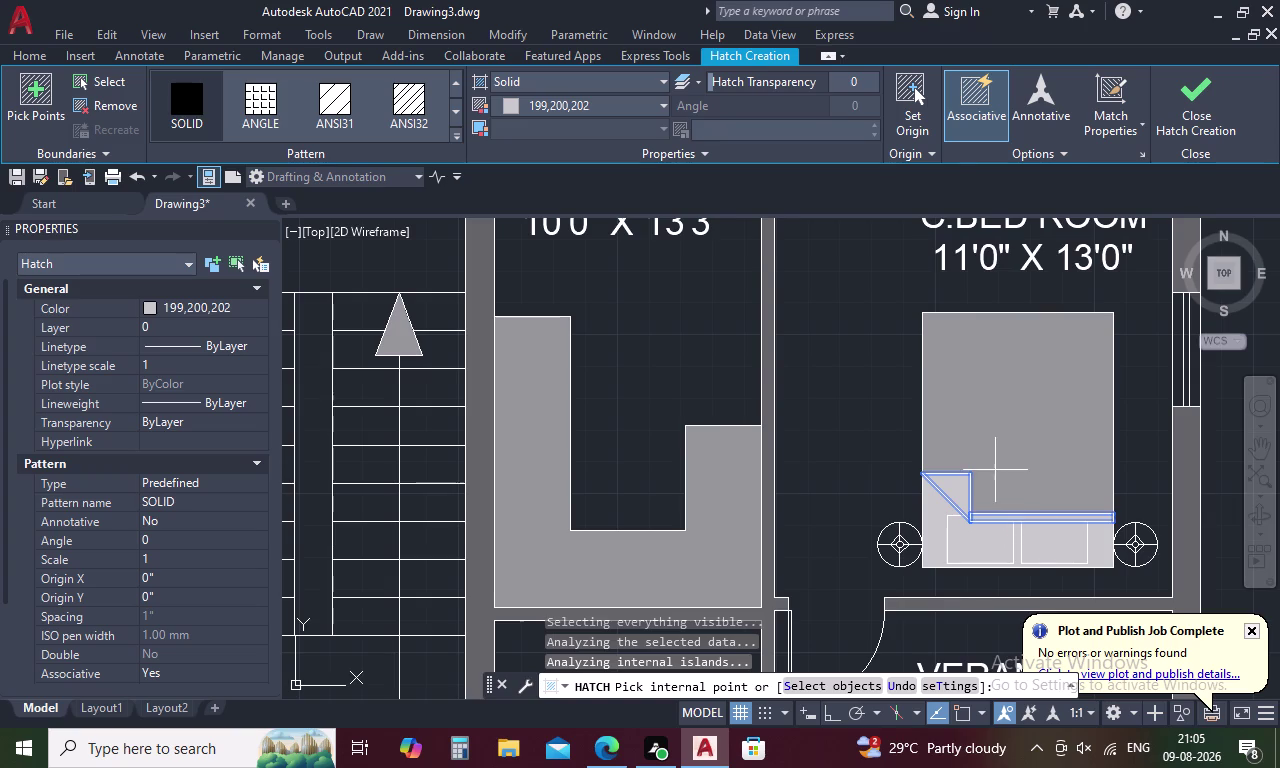
scroll(down, 3)
middle_drag(920, 354, 920, 541)
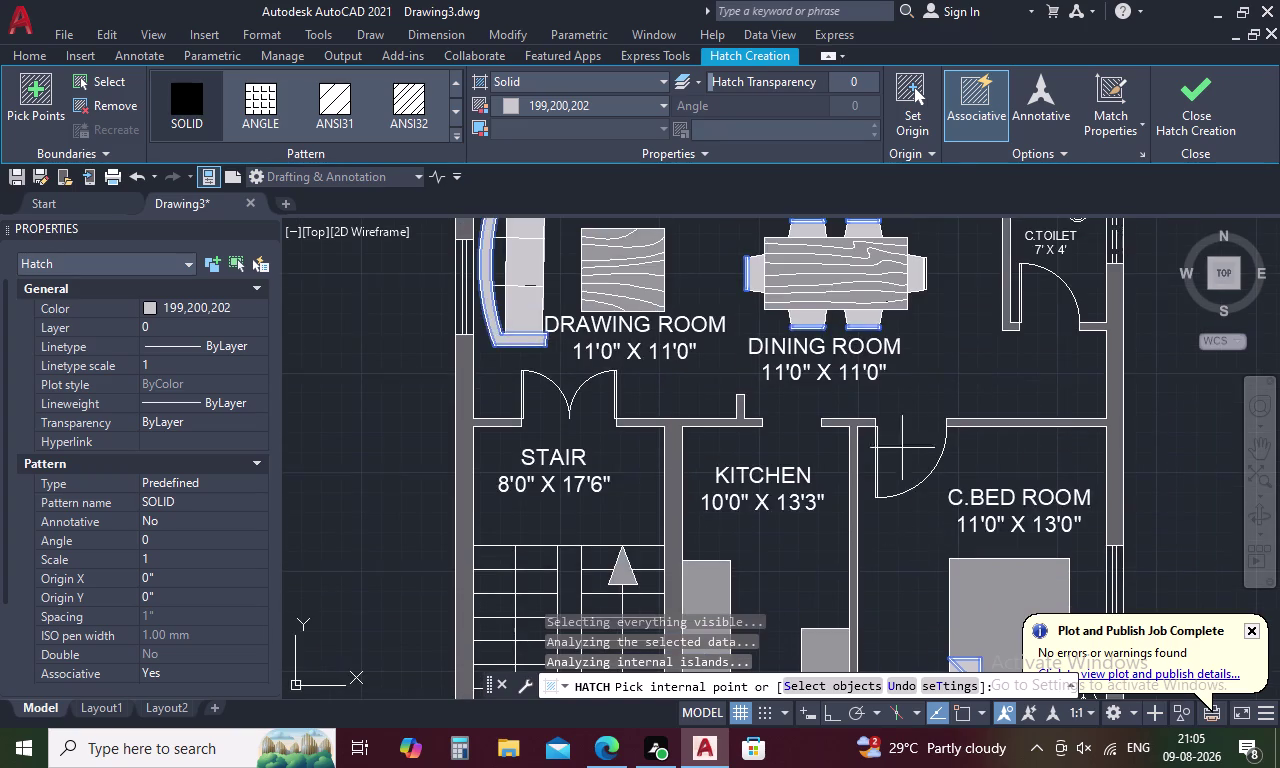
scroll(down, 3)
scroll(up, 3)
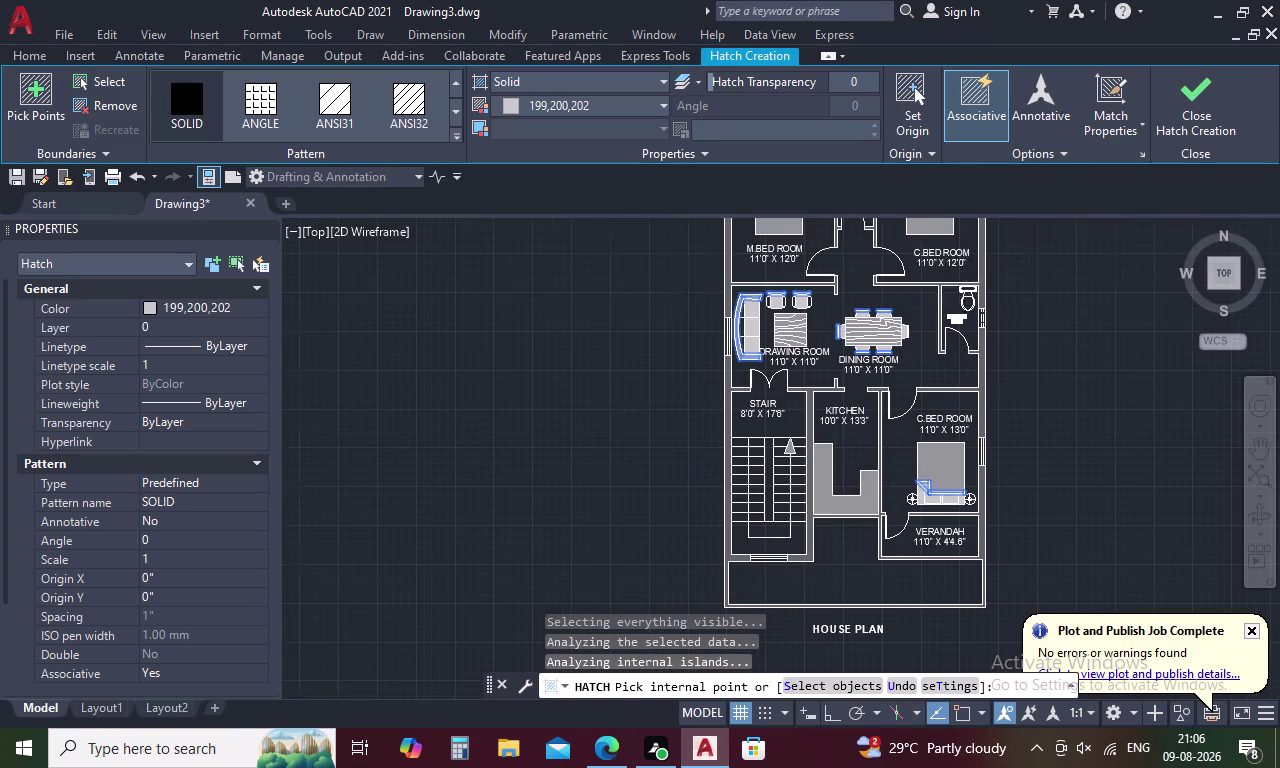
scroll(up, 3)
click(966, 336)
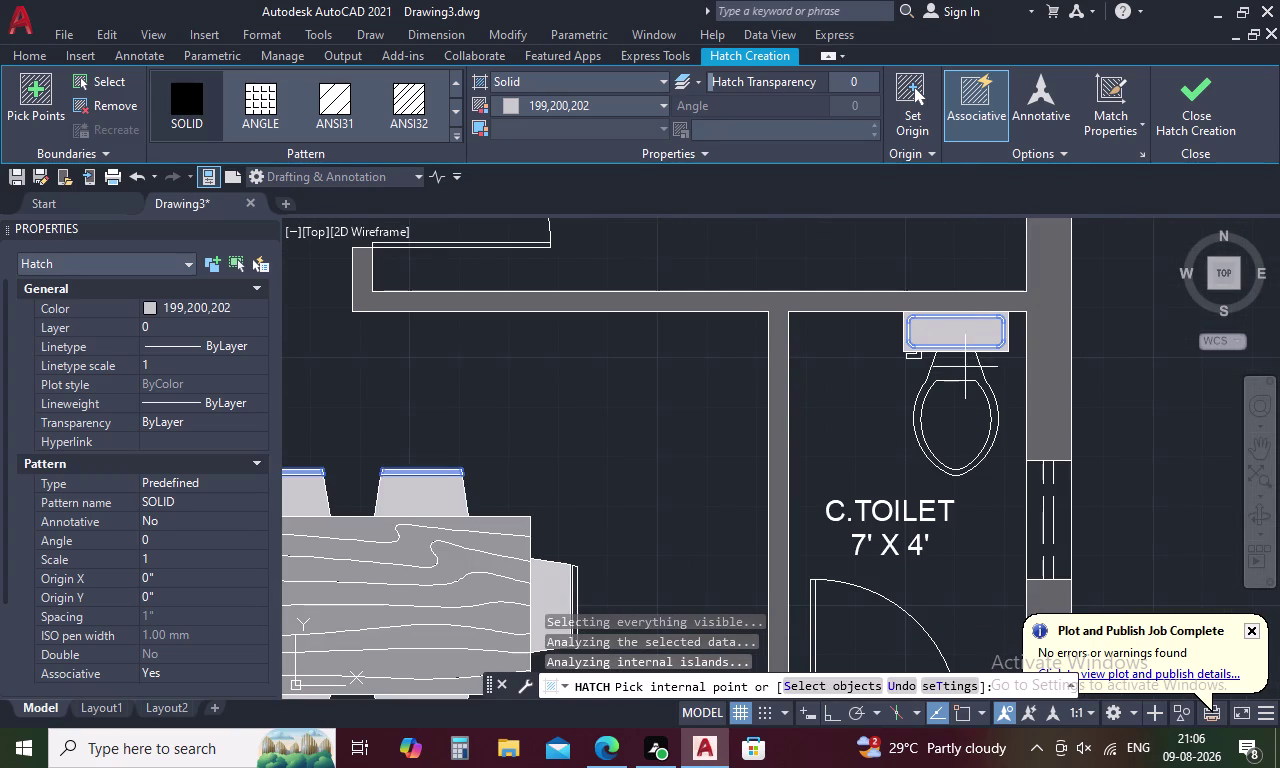
Fill the folded corners and pillows of the C.BED ROOM and M.BED ROOM beds.
scroll(down, 3)
middle_drag(831, 303, 869, 454)
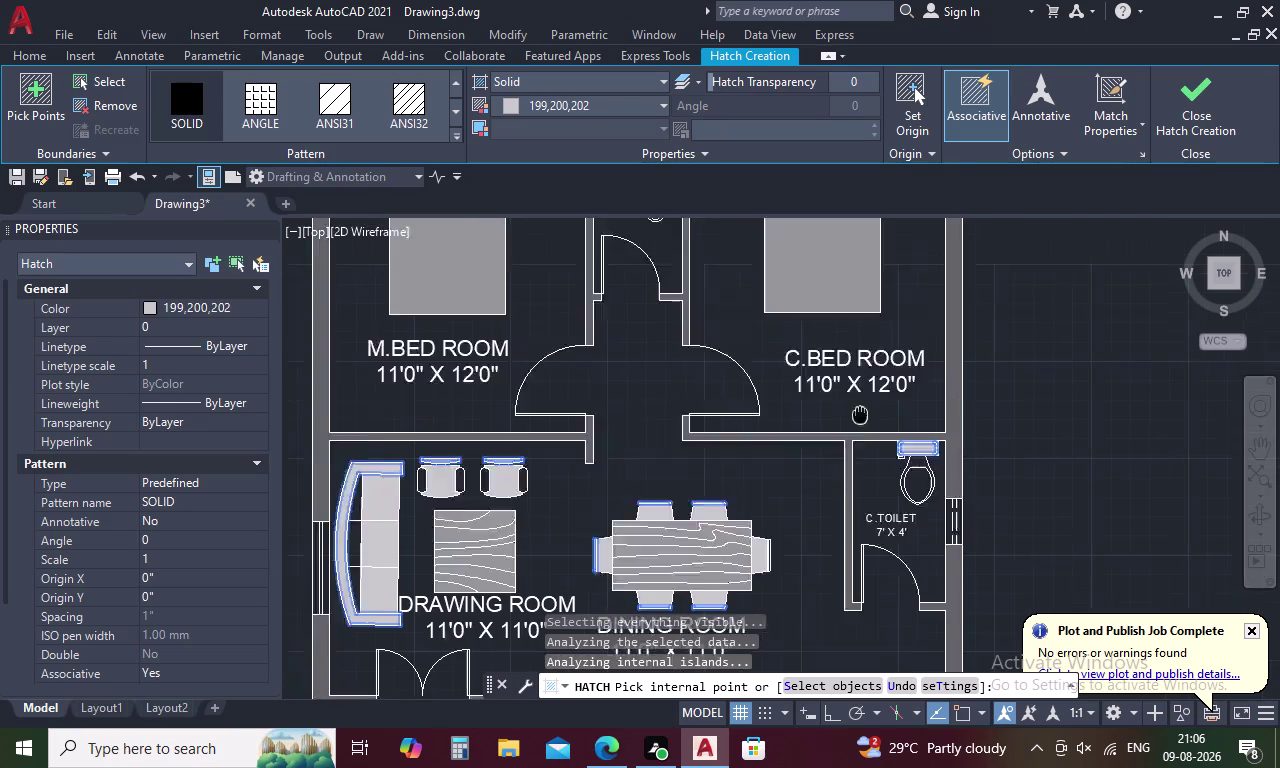
middle_drag(869, 454, 875, 477)
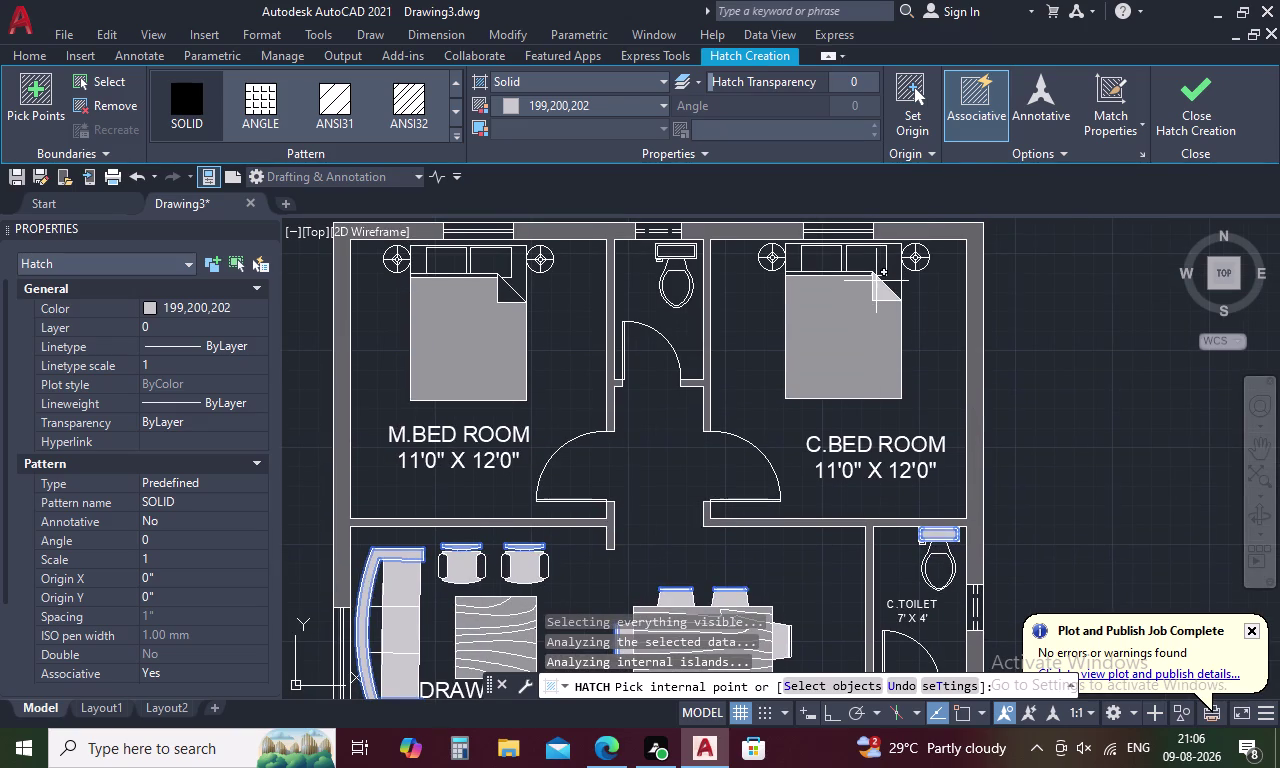
scroll(up, 3)
click(877, 293)
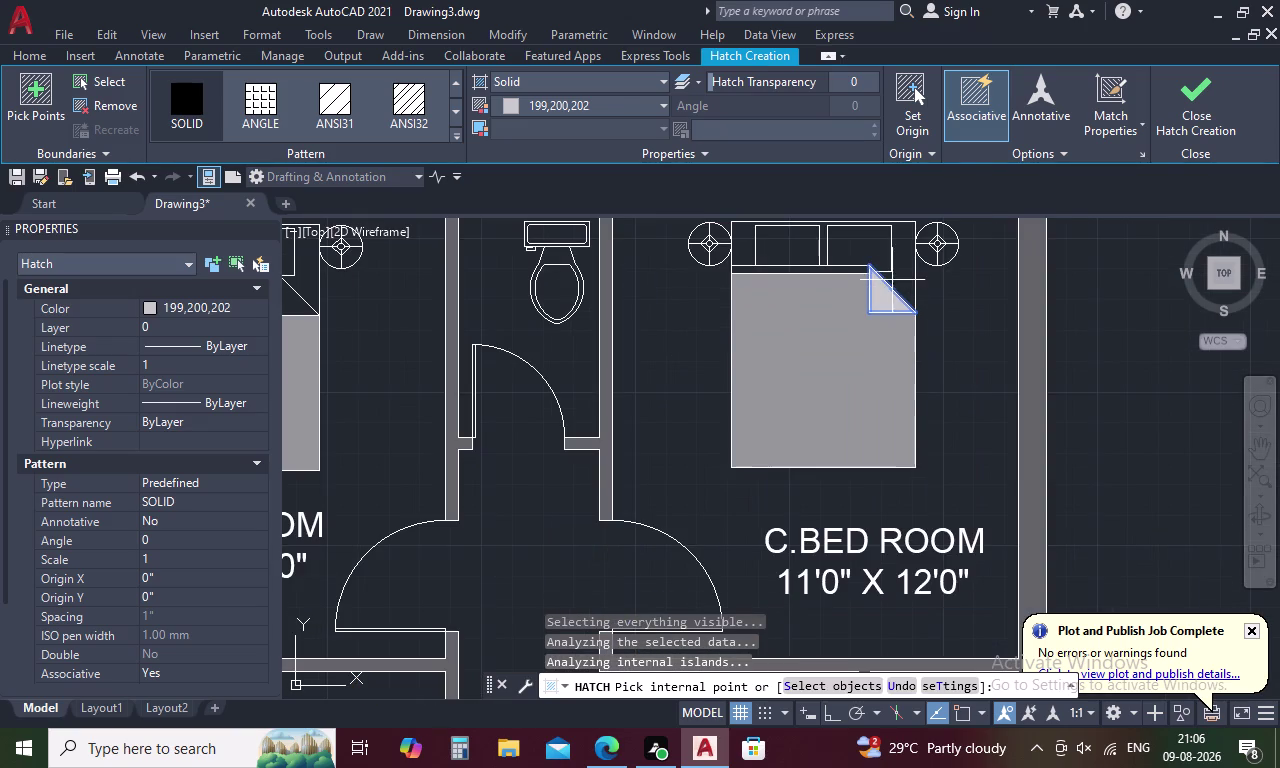
click(900, 273)
scroll(down, 3)
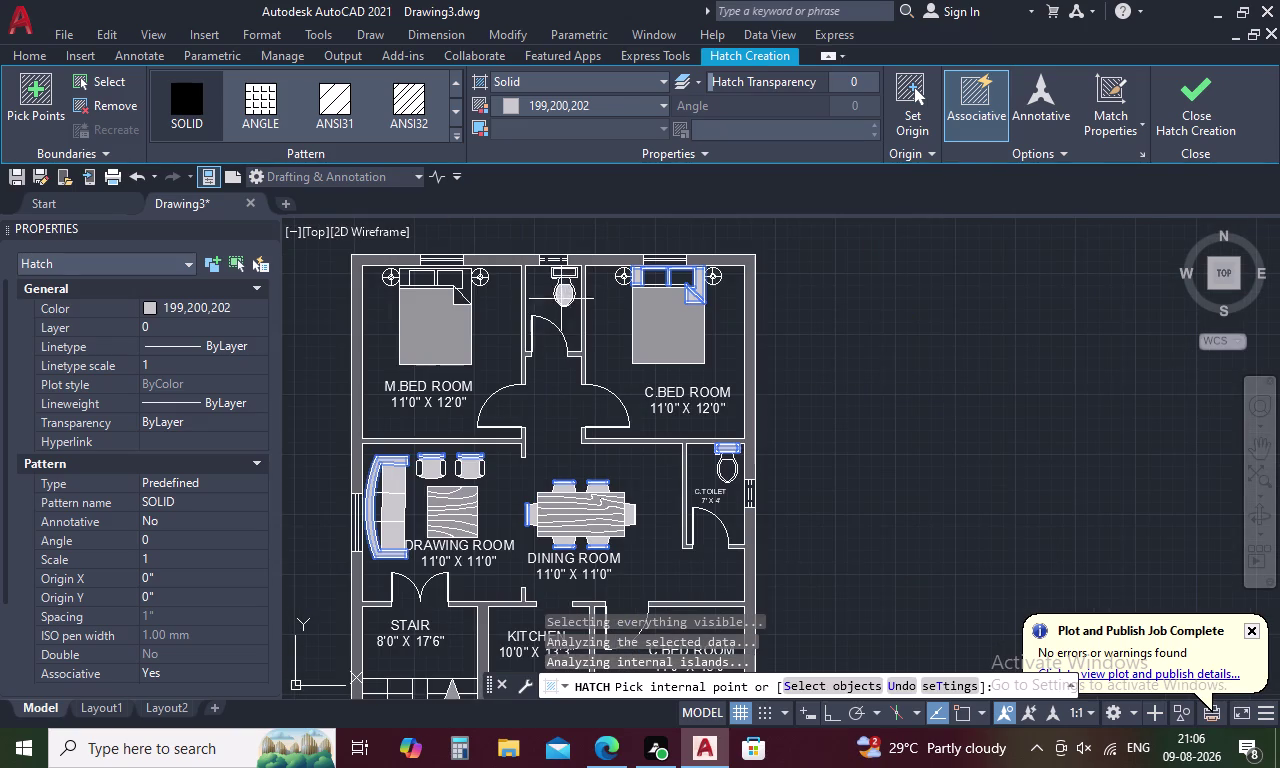
click(463, 298)
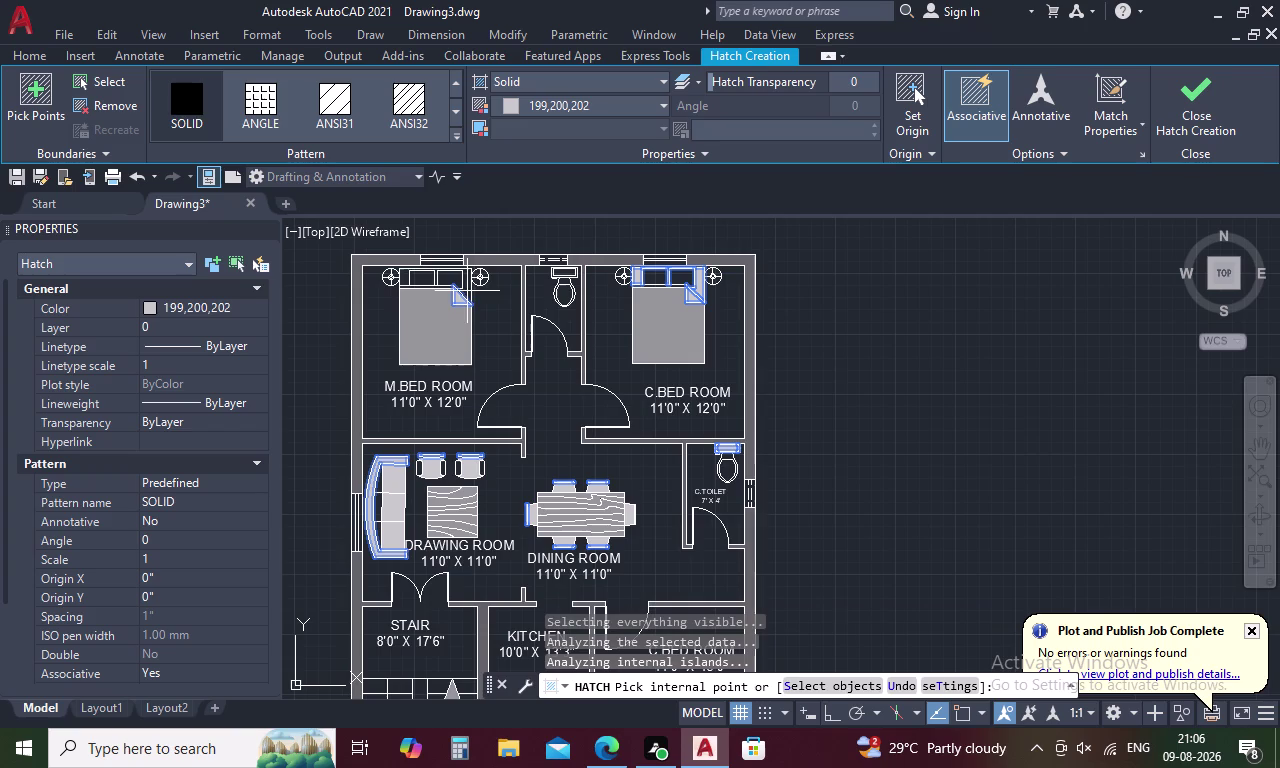
click(469, 290)
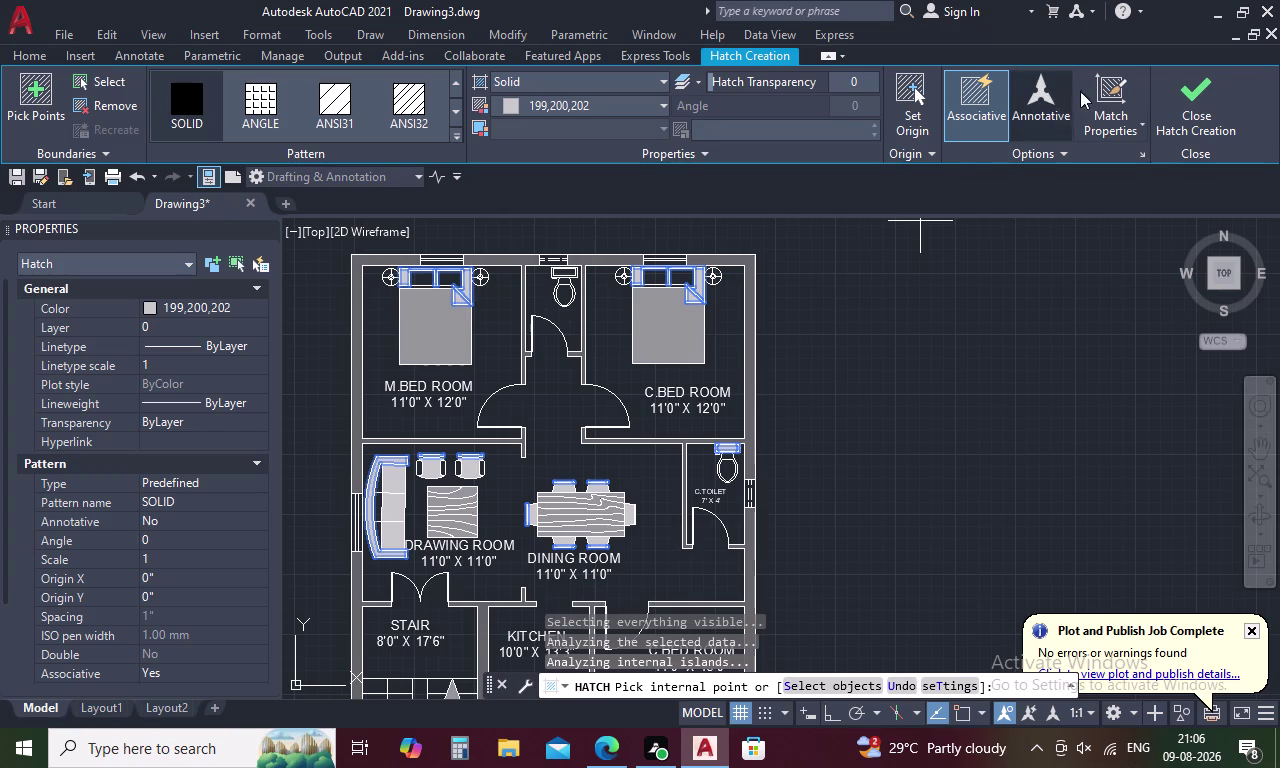
click(1185, 84)
Start a new medium grey solid hatch on the toilet cistern, undoing a stray floor fill.
key(h)
key(space)
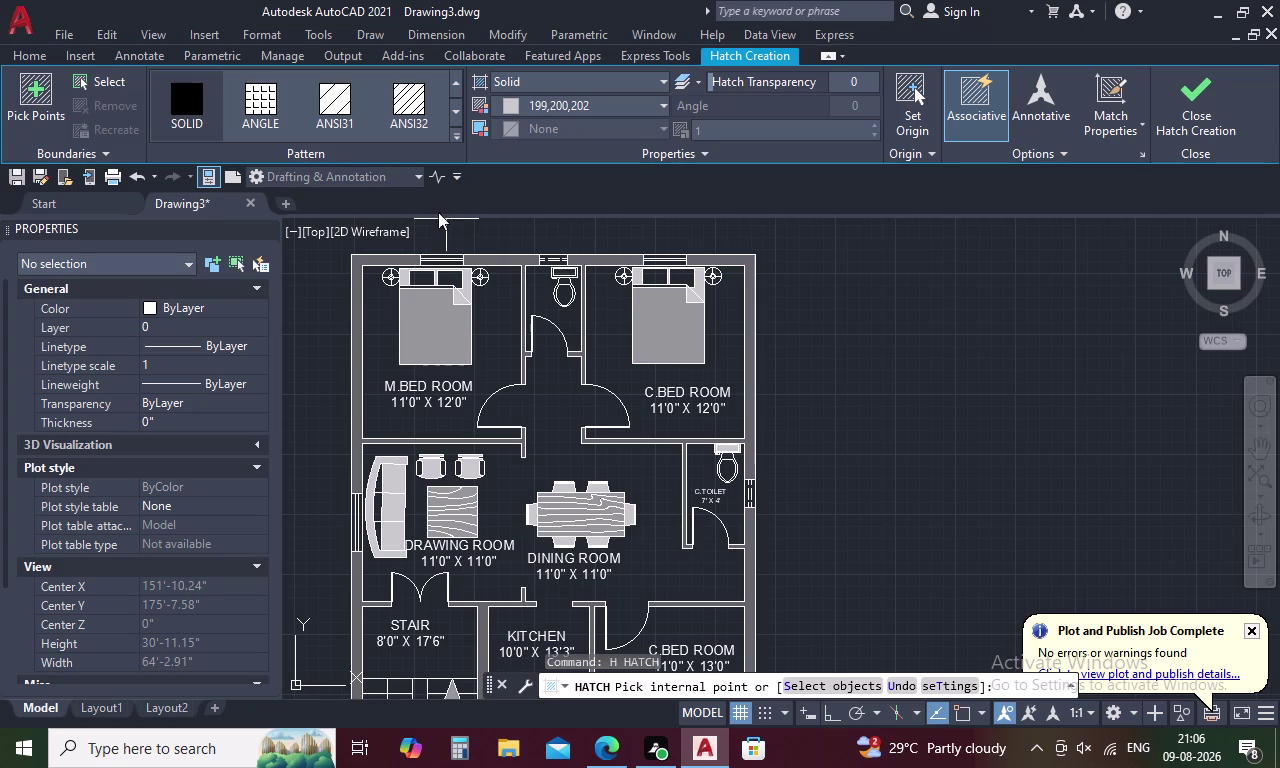
click(666, 106)
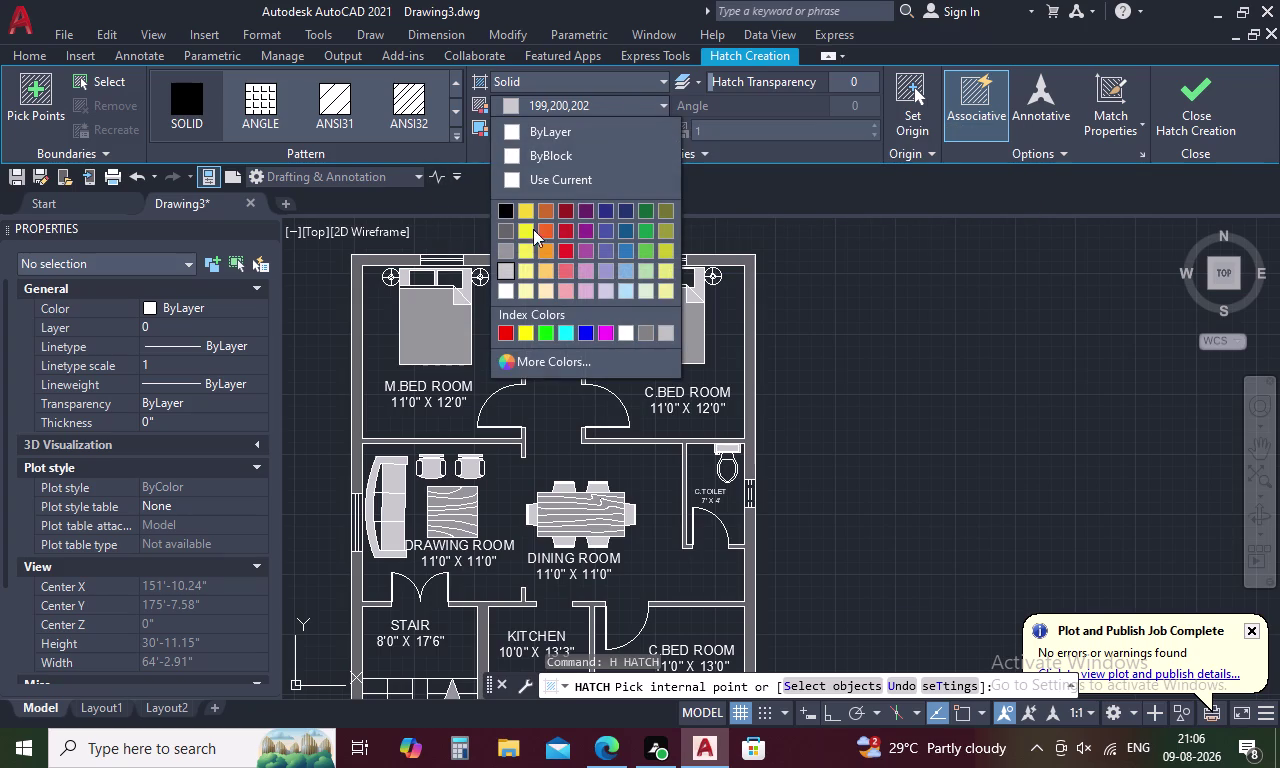
click(500, 247)
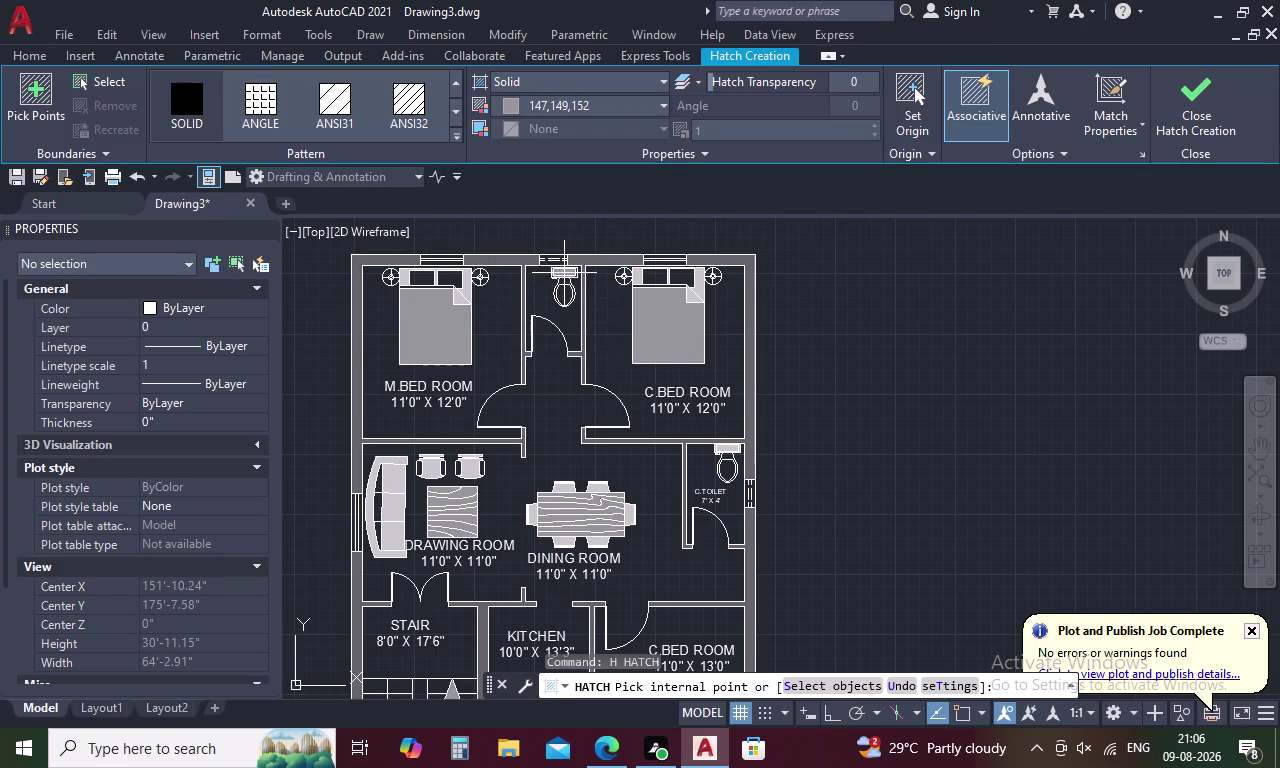
scroll(up, 3)
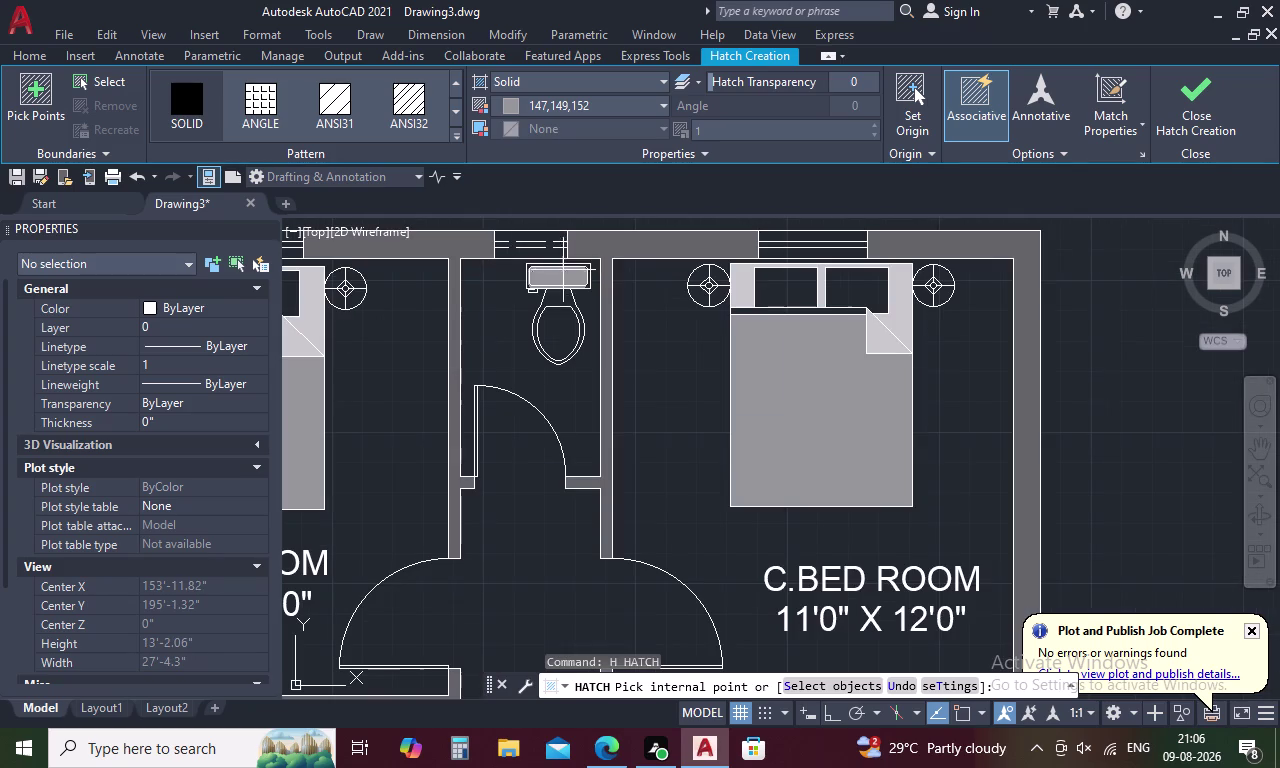
click(558, 263)
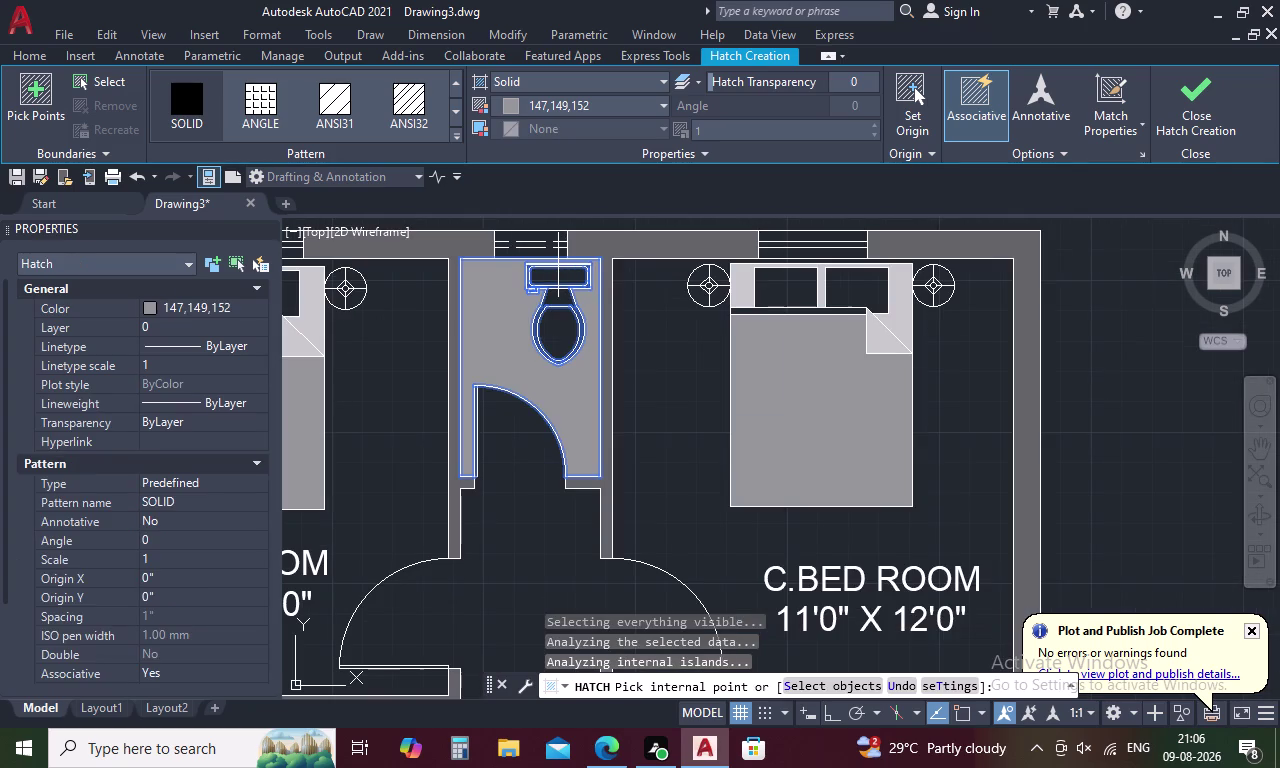
key(ctrl+z)
scroll(up, 3)
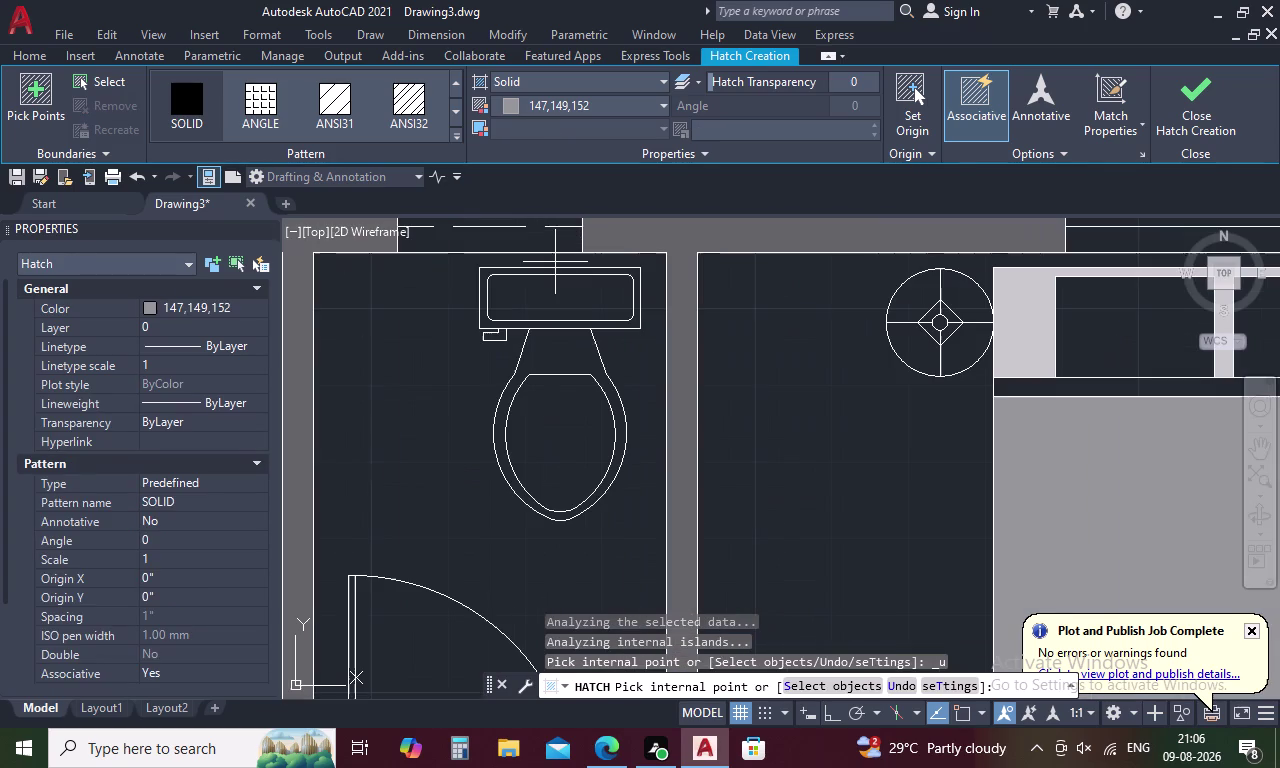
click(557, 270)
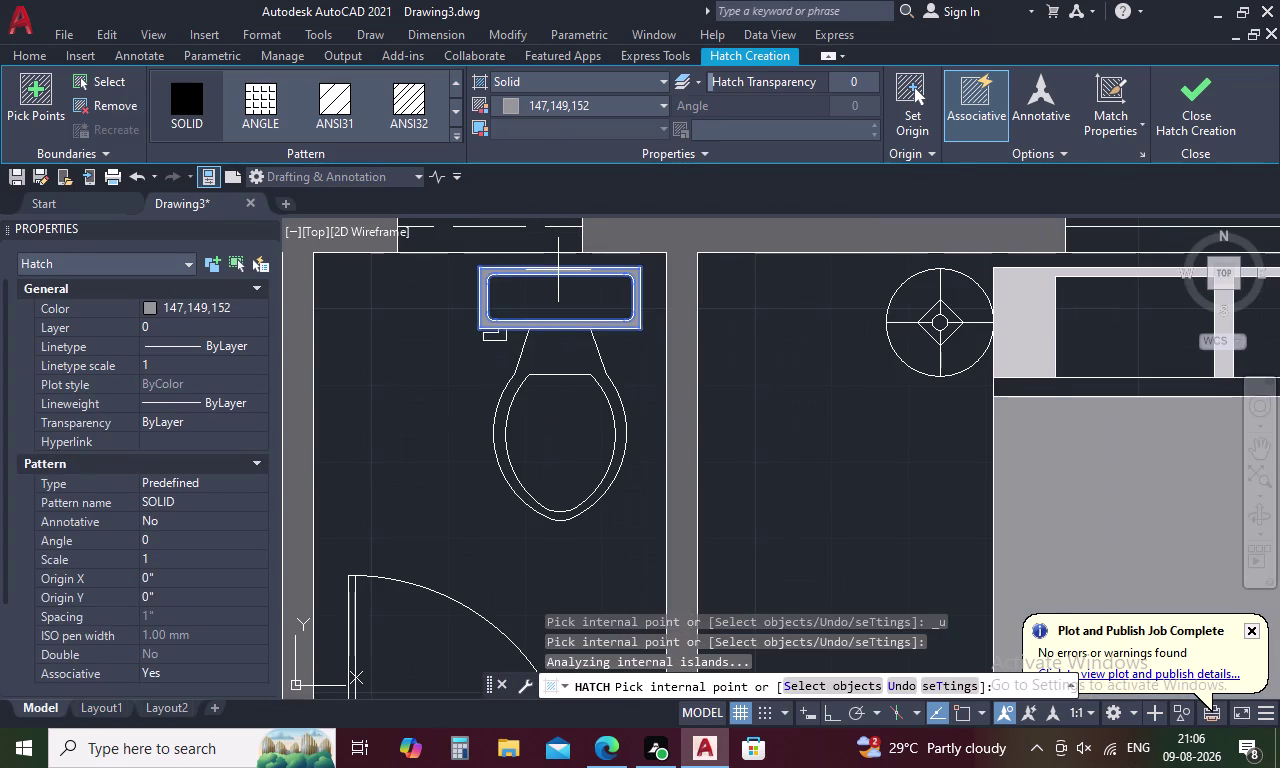
scroll(down, 3)
Switch the hatch to light grey 199,200,202, fill both toilet cisterns, and close Hatch Creation.
click(666, 103)
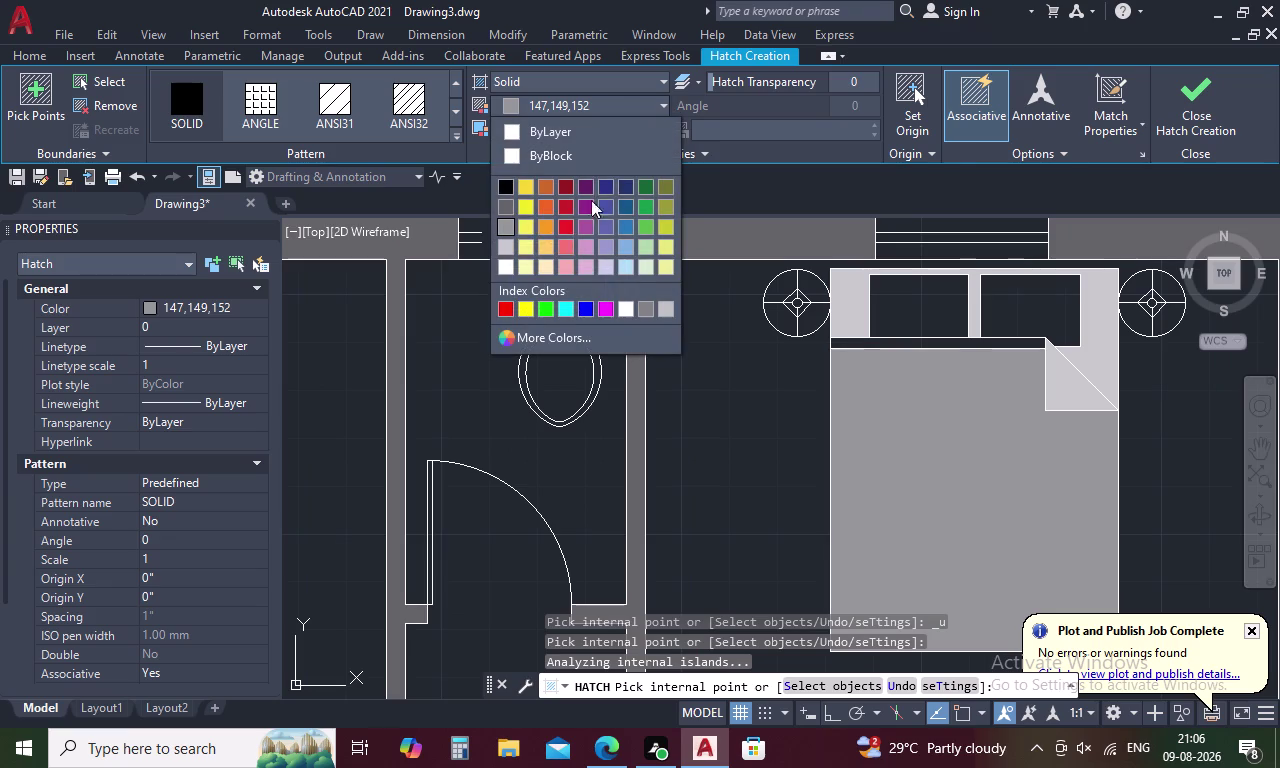
click(509, 247)
click(543, 285)
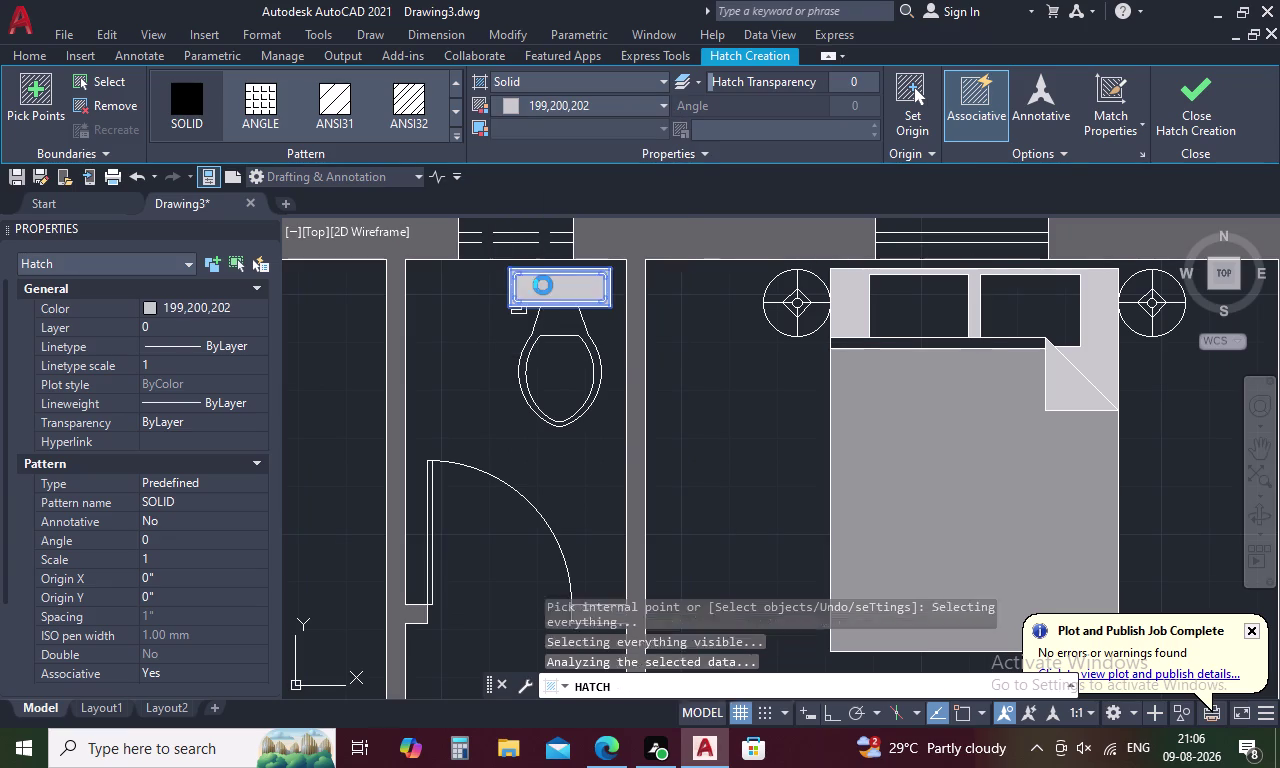
click(552, 288)
click(553, 287)
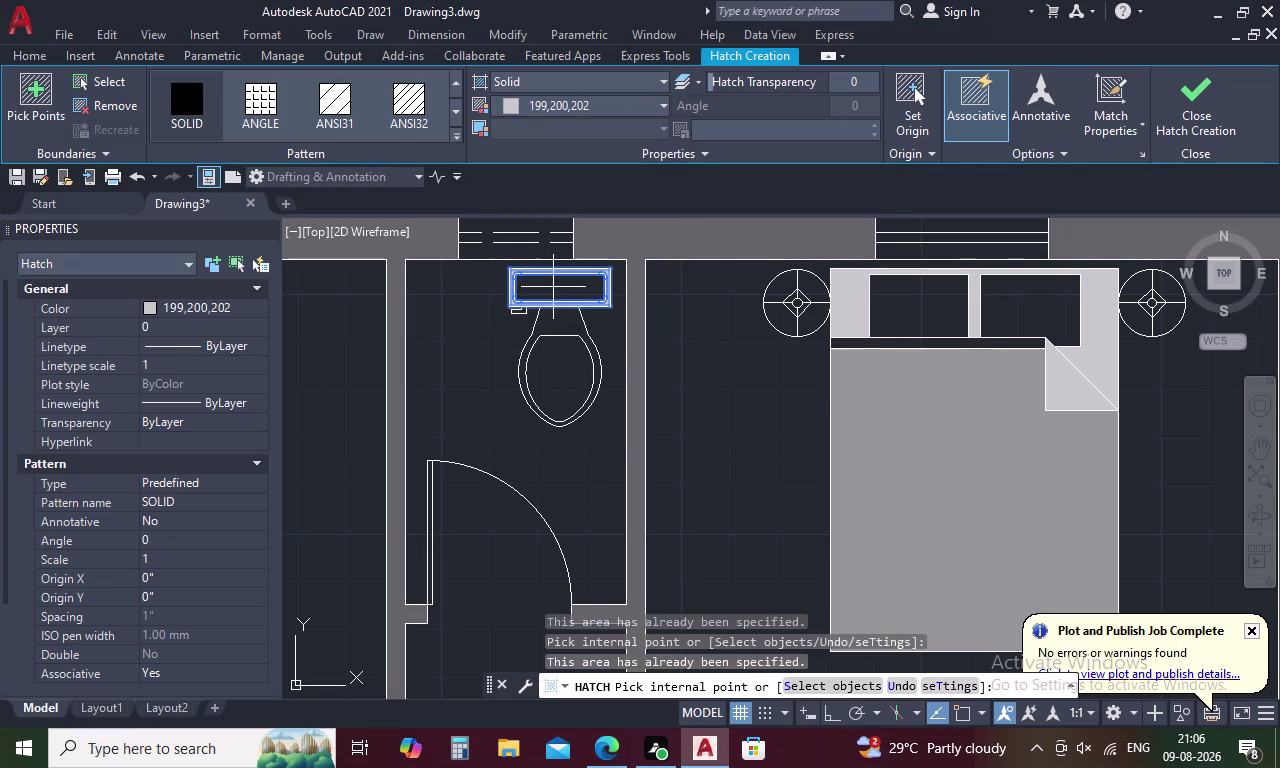
scroll(down, 3)
scroll(up, 3)
click(553, 287)
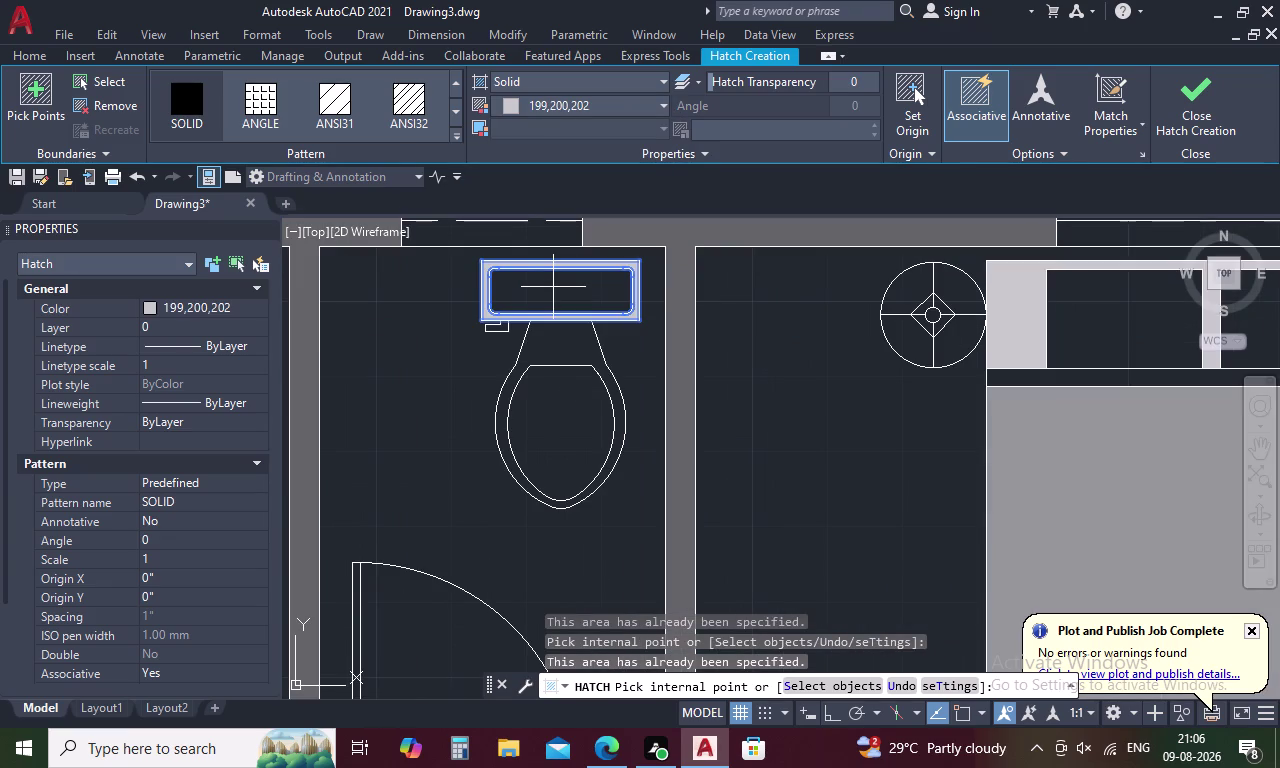
scroll(down, 3)
scroll(down, 3)
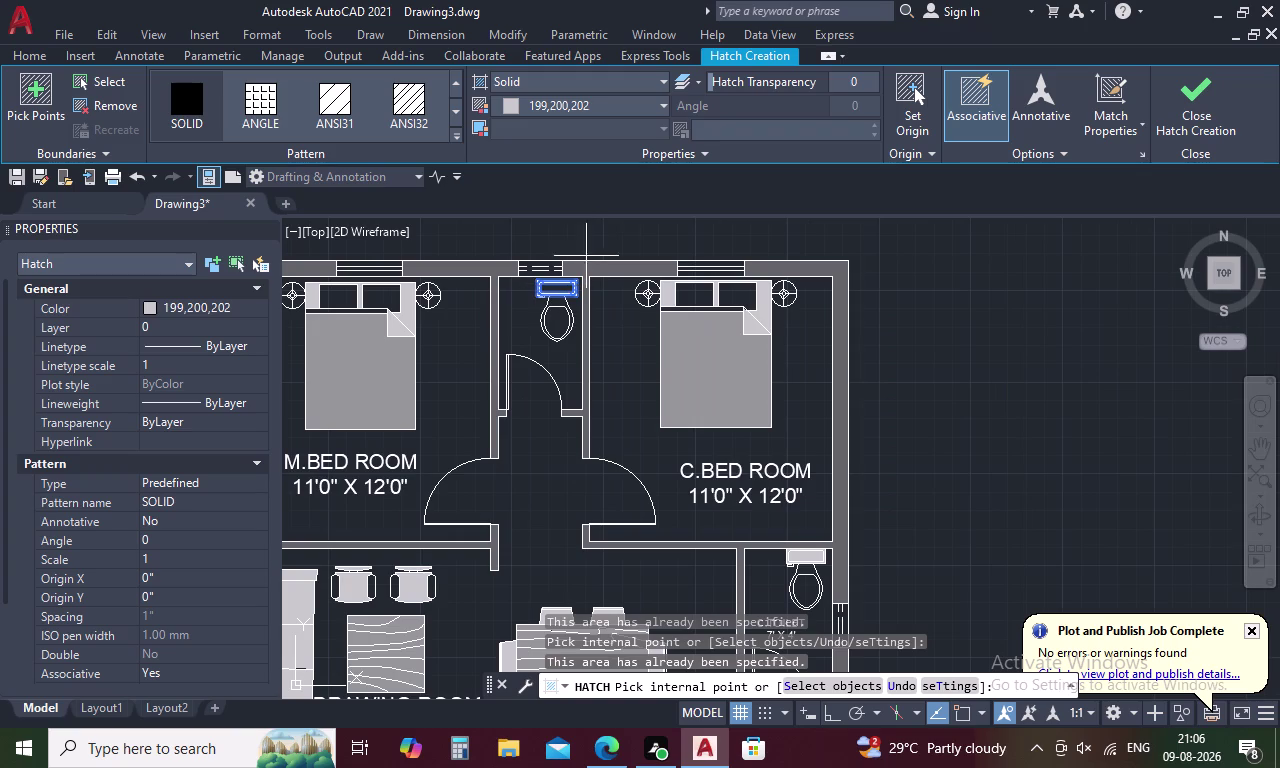
click(556, 288)
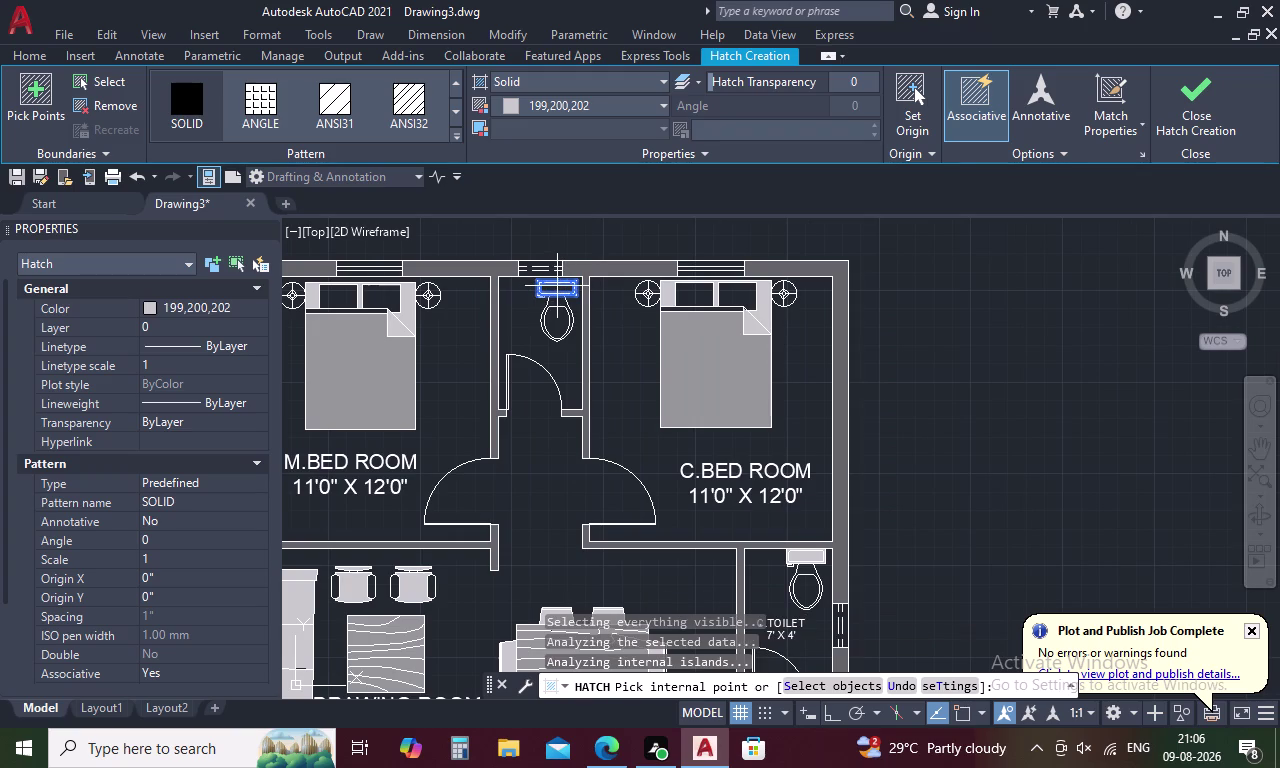
click(562, 288)
click(1186, 101)
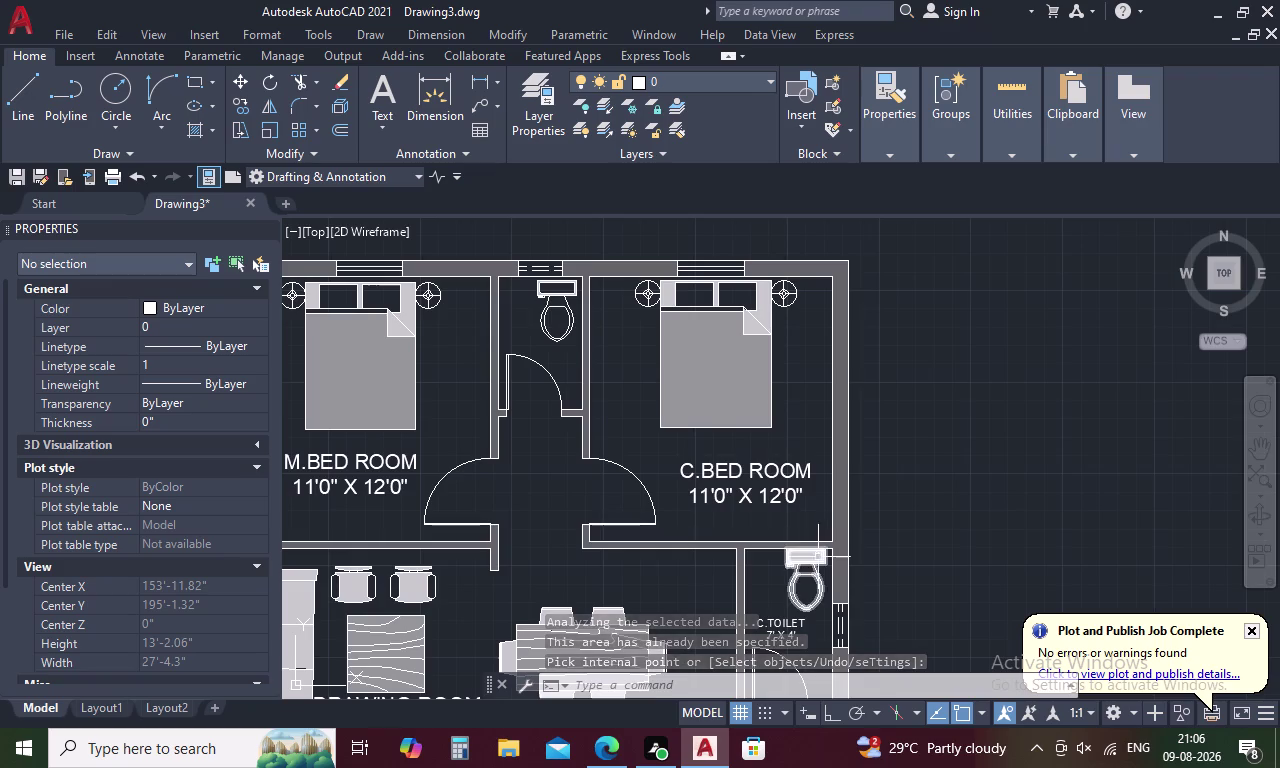
Detach the light grey cistern and pillow hatches from their boundaries with HATCHEDIT Disassociate.
scroll(up, 3)
click(788, 547)
scroll(down, 3)
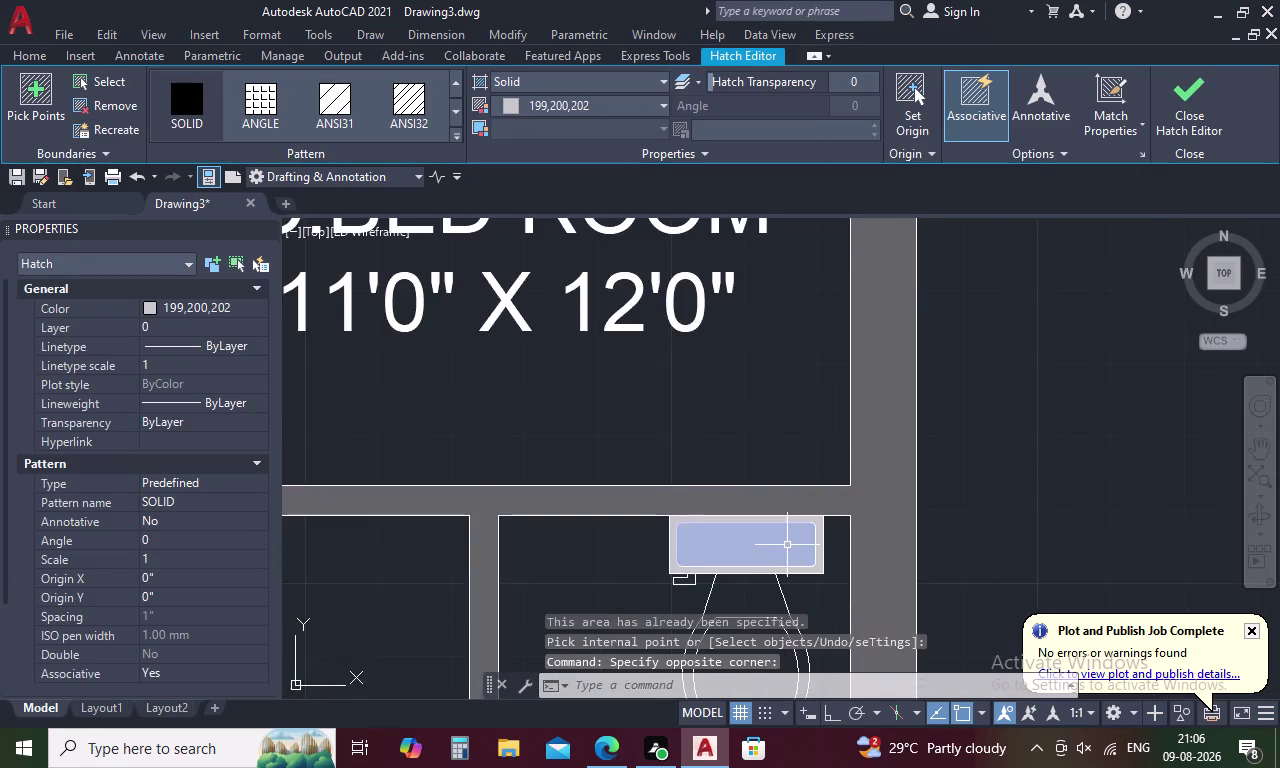
scroll(down, 3)
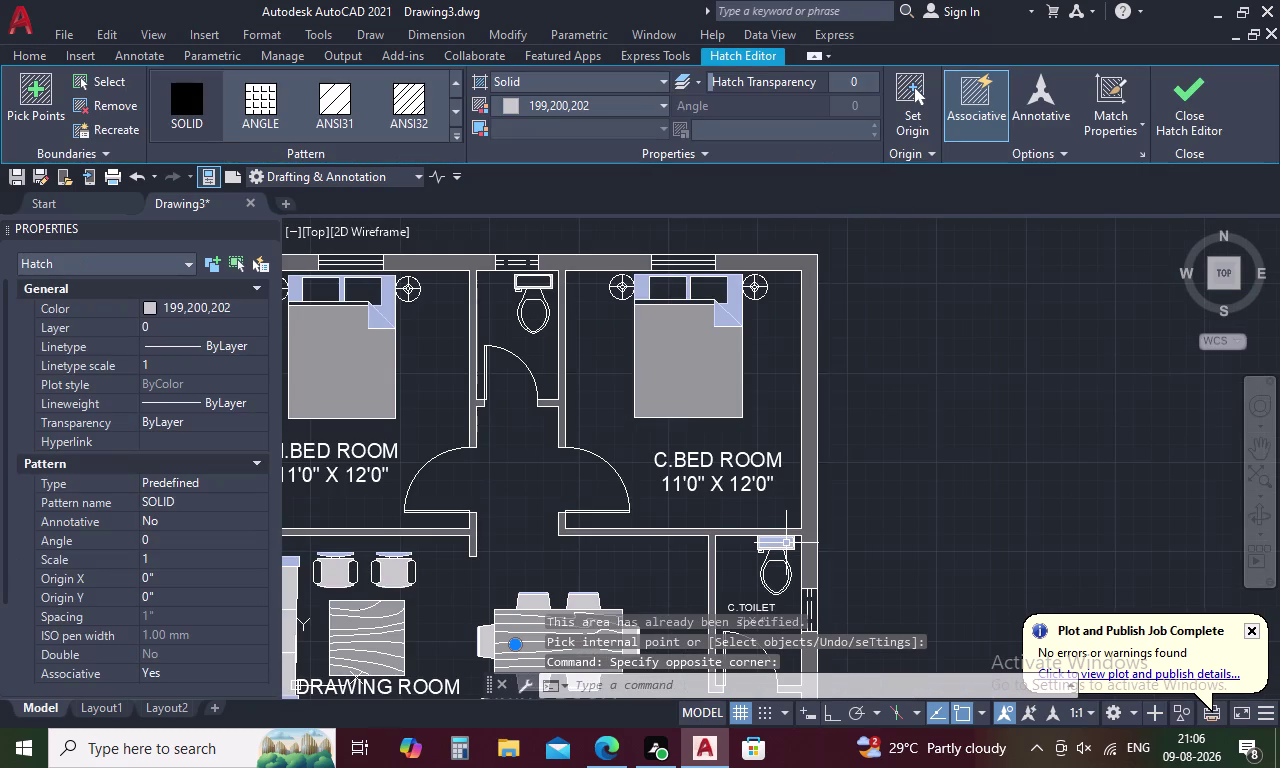
click(954, 119)
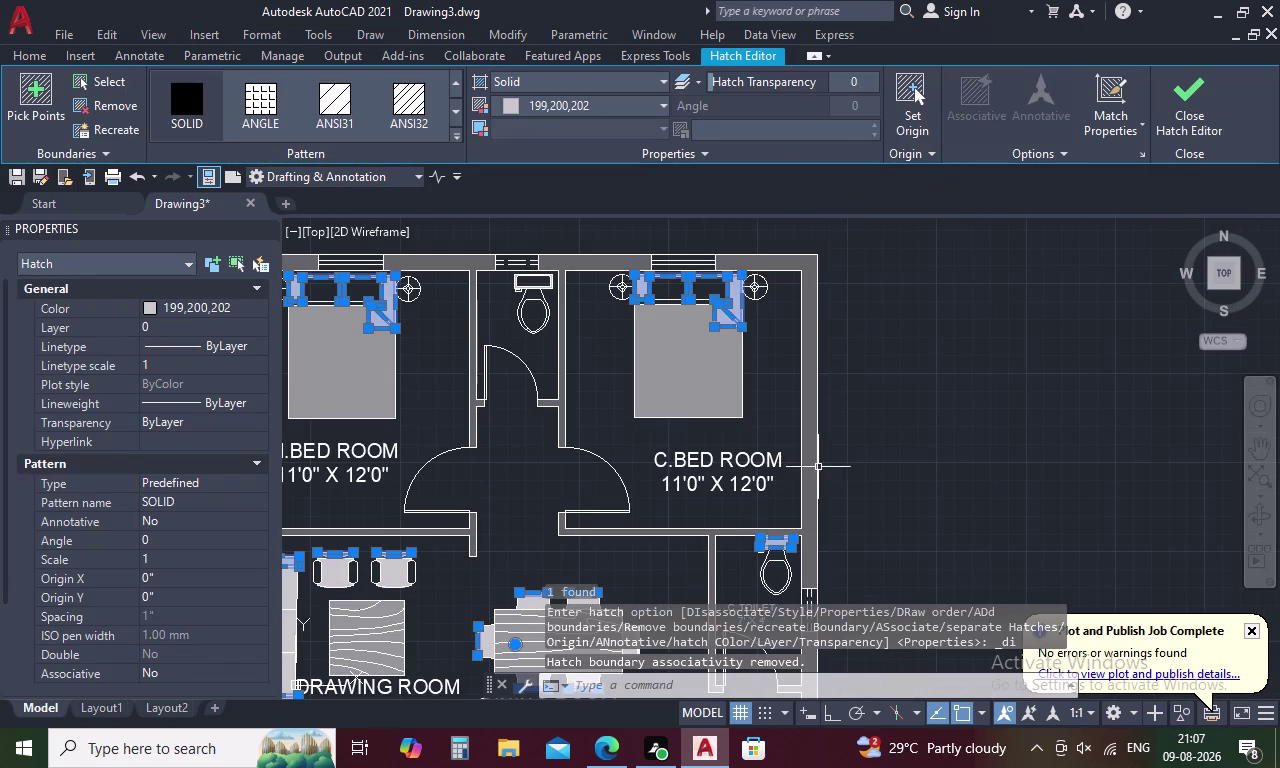
key(Escape)
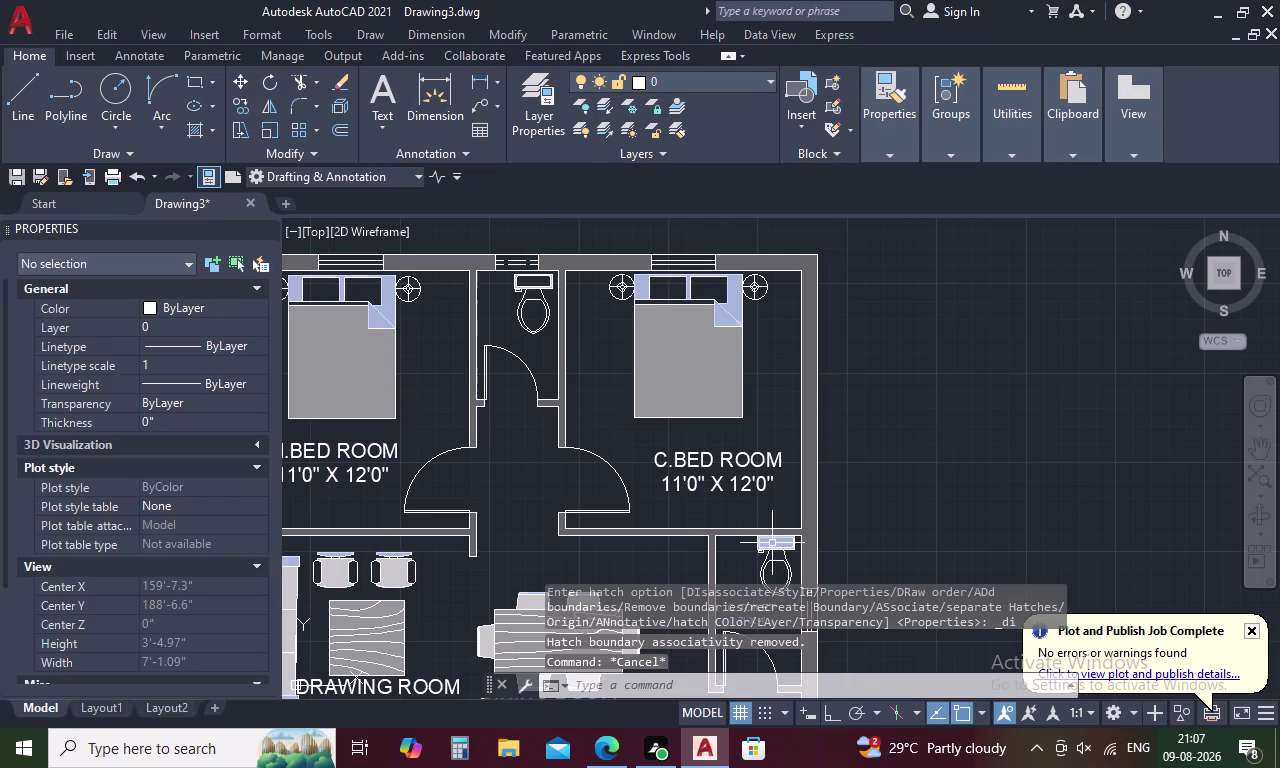
click(772, 543)
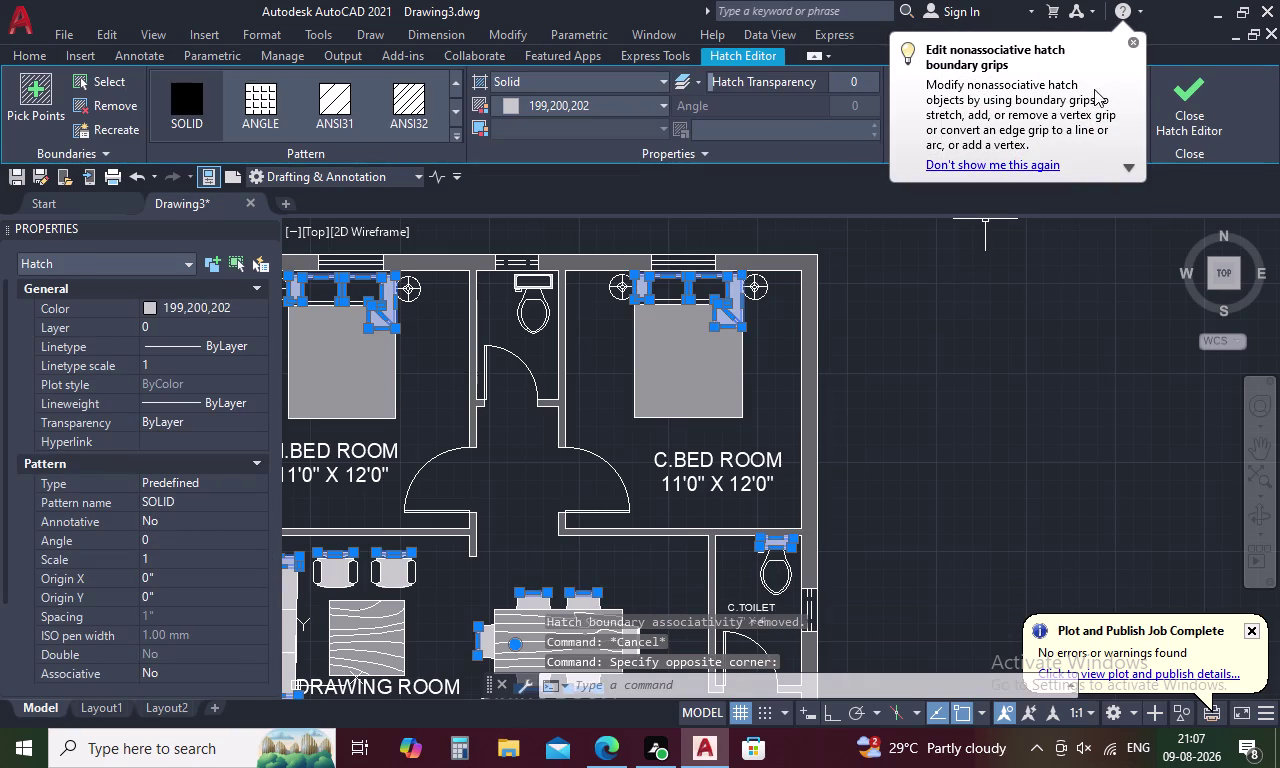
click(1136, 43)
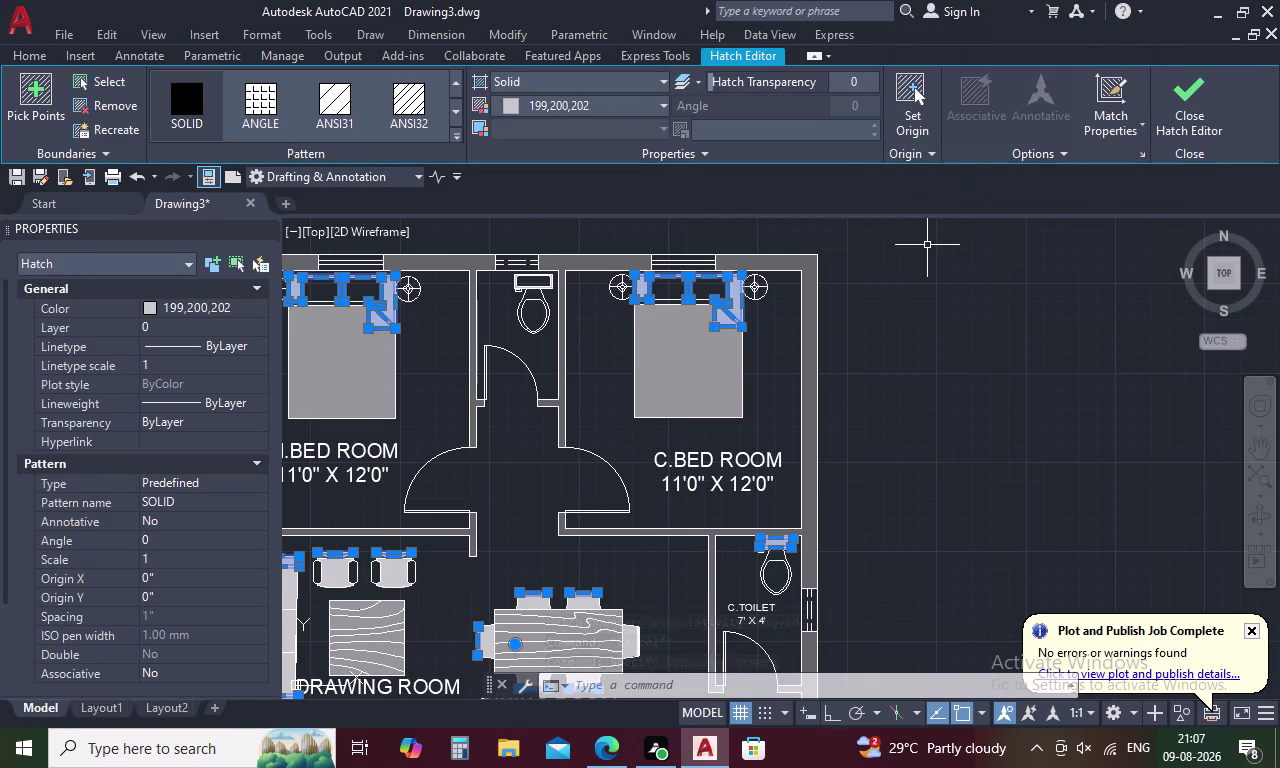
key(Escape)
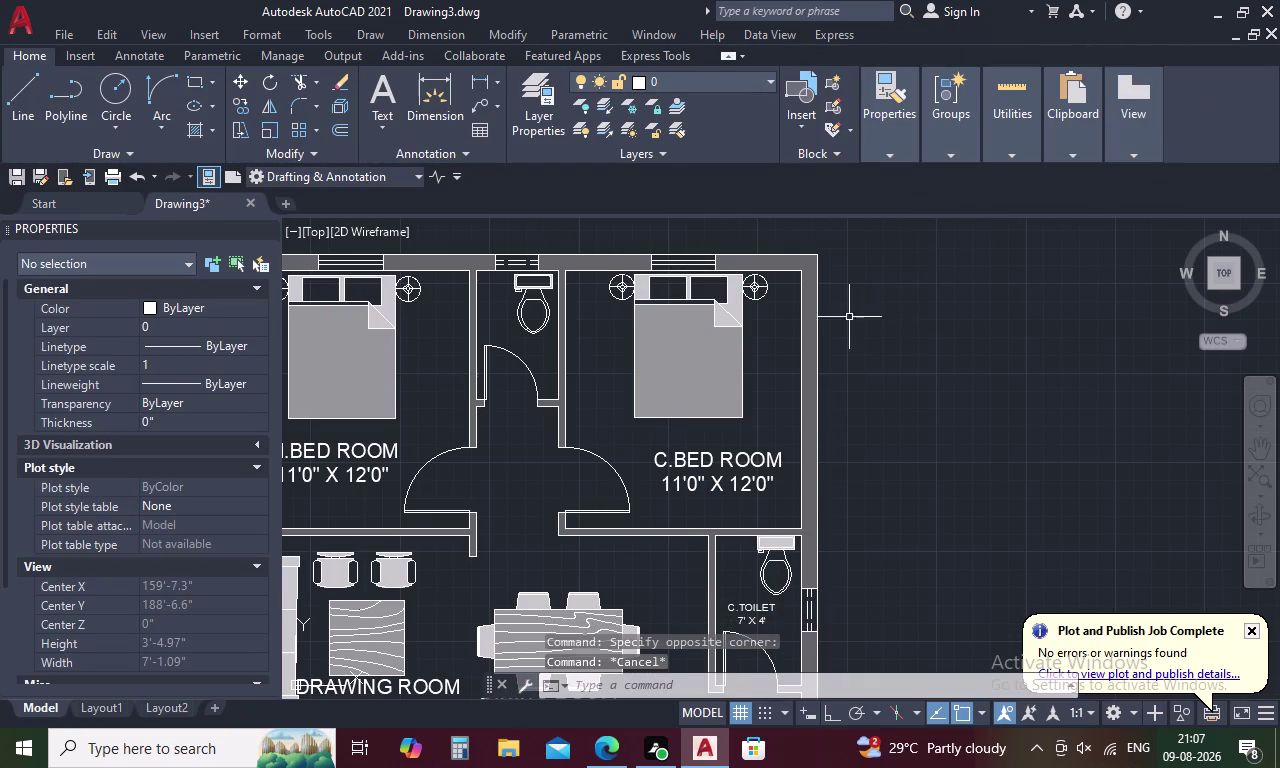
scroll(down, 3)
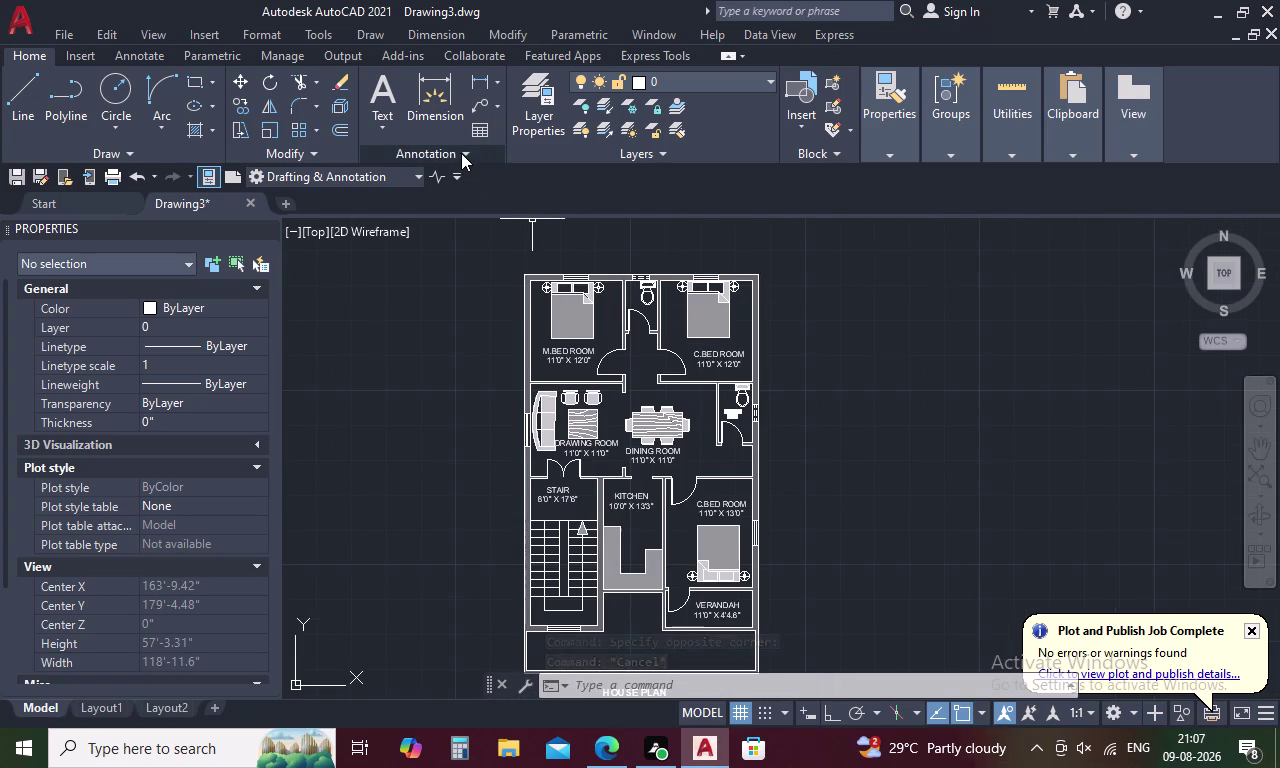
Start a light grey 199,200,202 solid hatch and fill the master bed's left and right pillows.
key(h)
key(space)
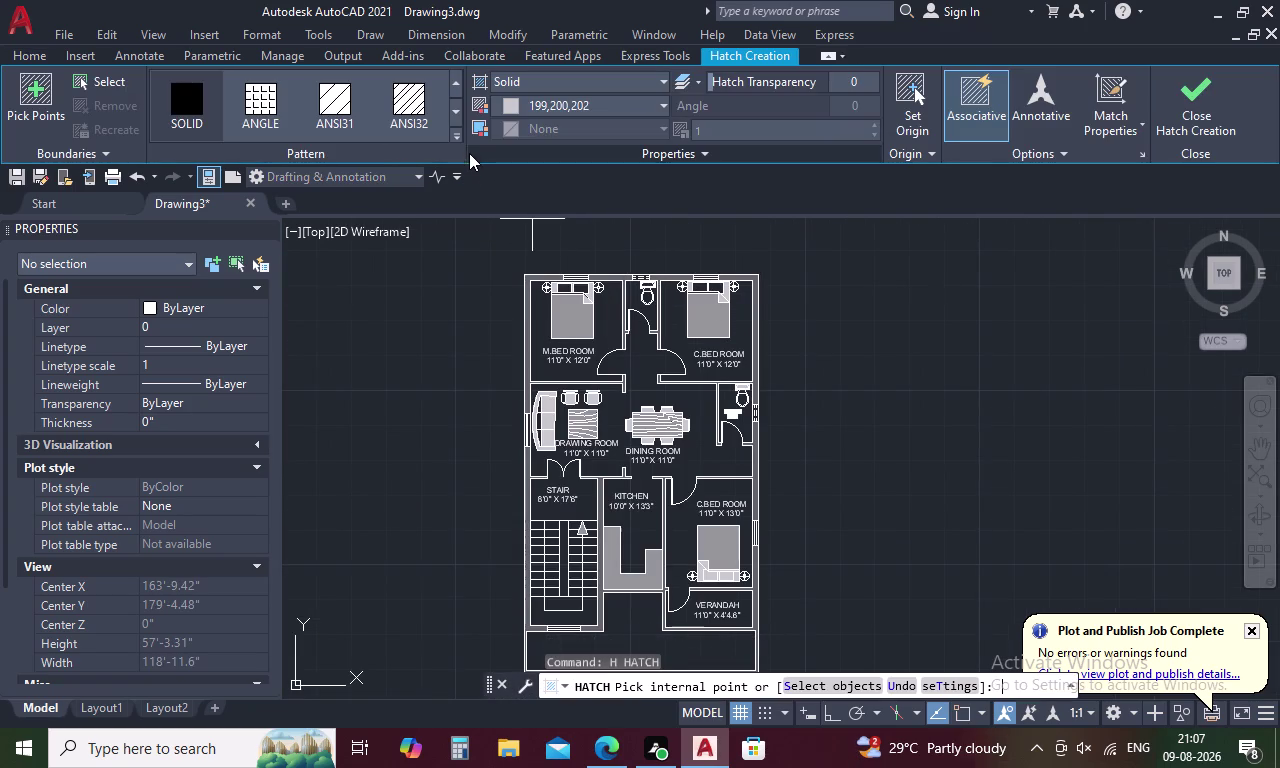
click(659, 101)
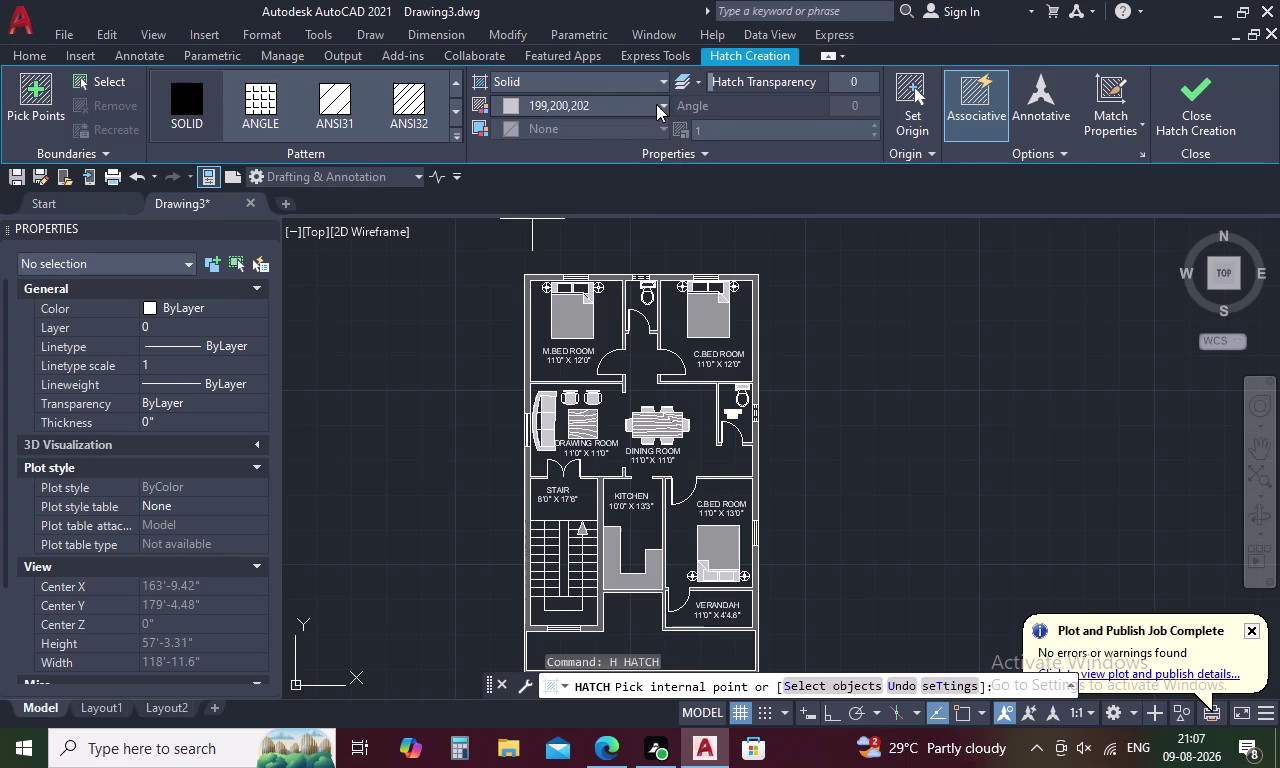
click(663, 103)
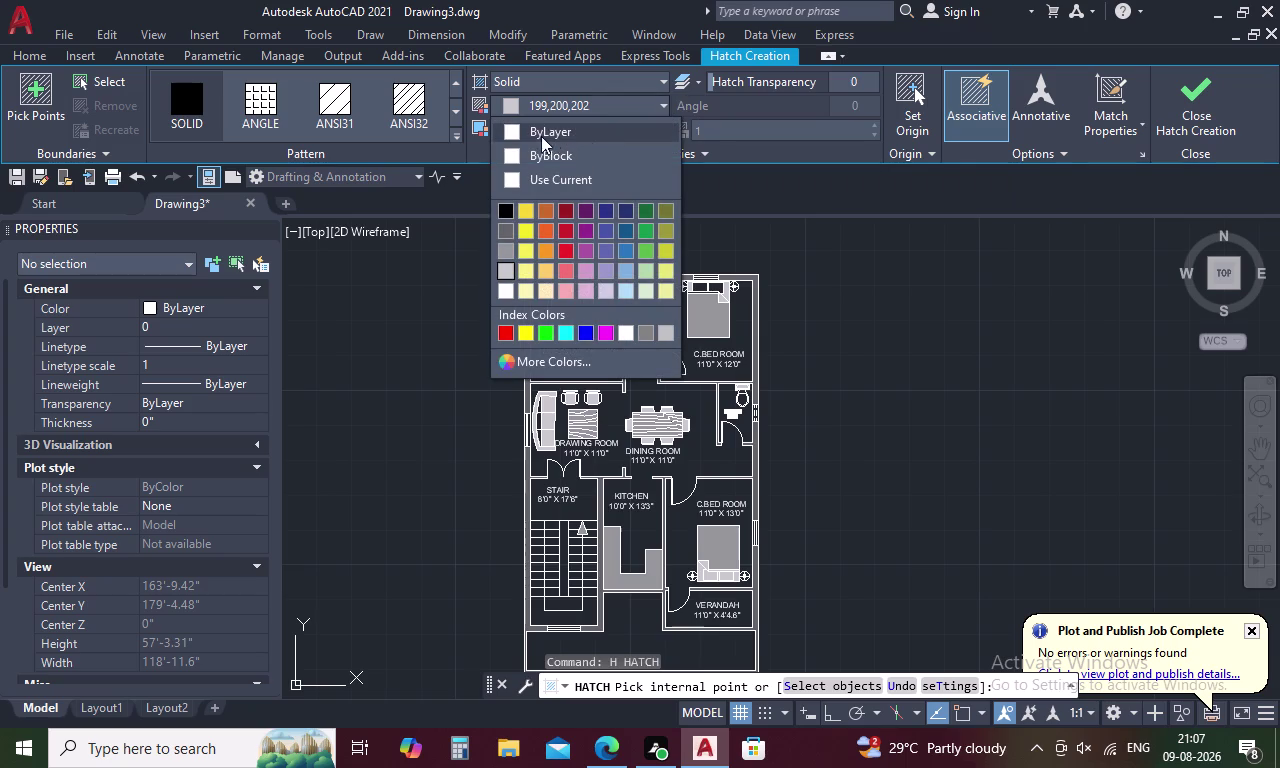
click(523, 109)
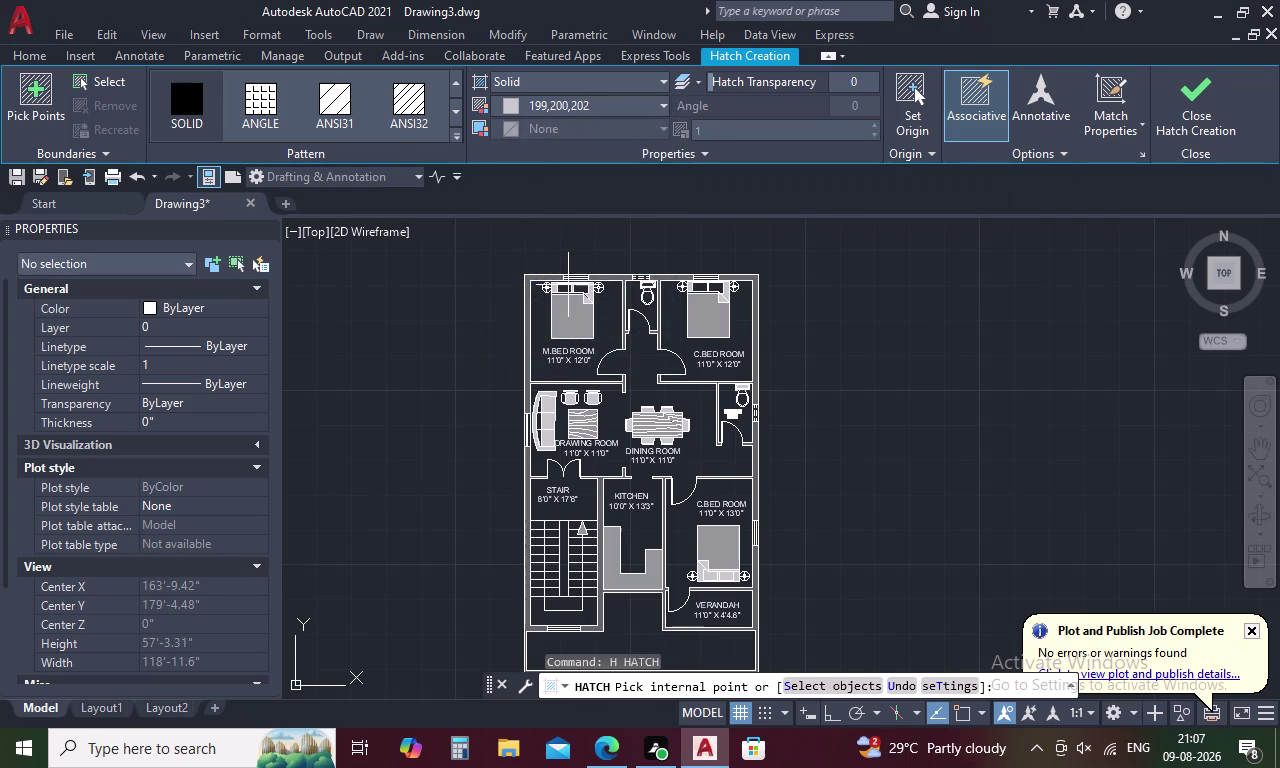
scroll(up, 3)
click(544, 267)
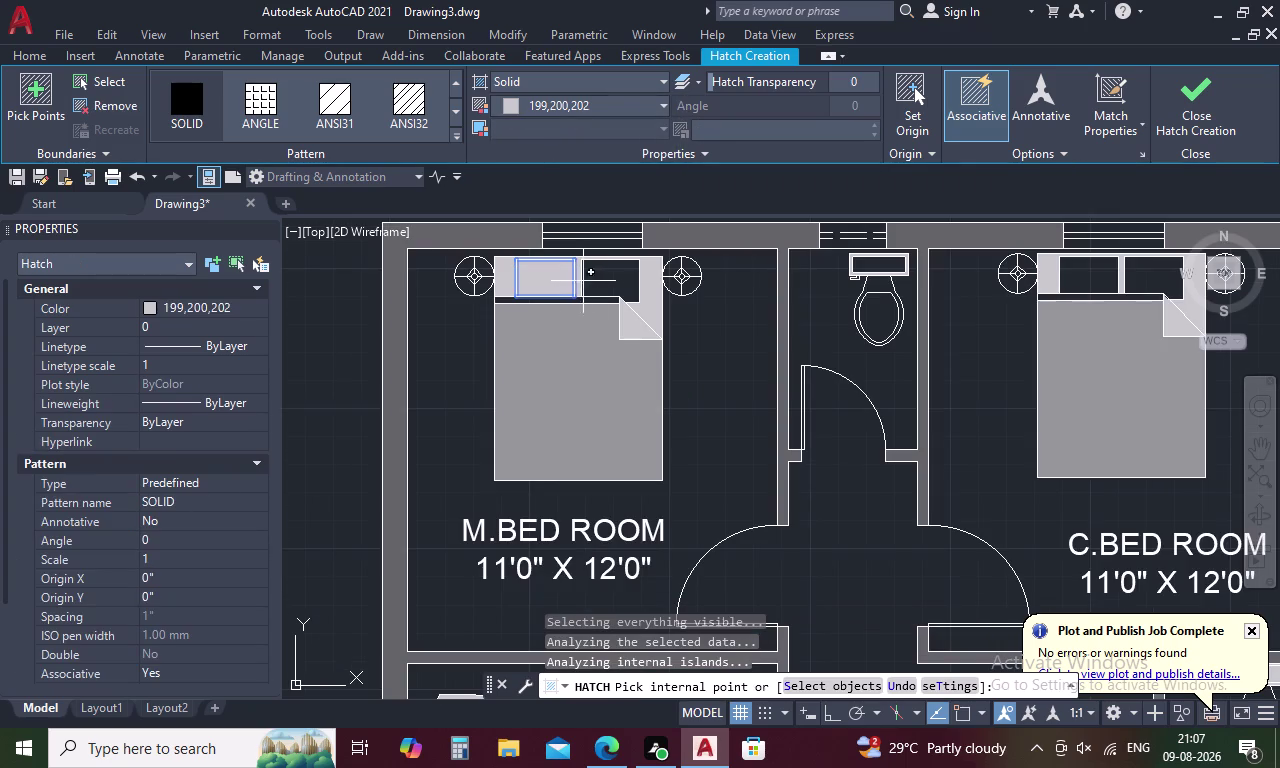
click(618, 281)
Fill the second bed's pillows, switching colour to 147,149,152 and back to light grey, then finish.
click(660, 102)
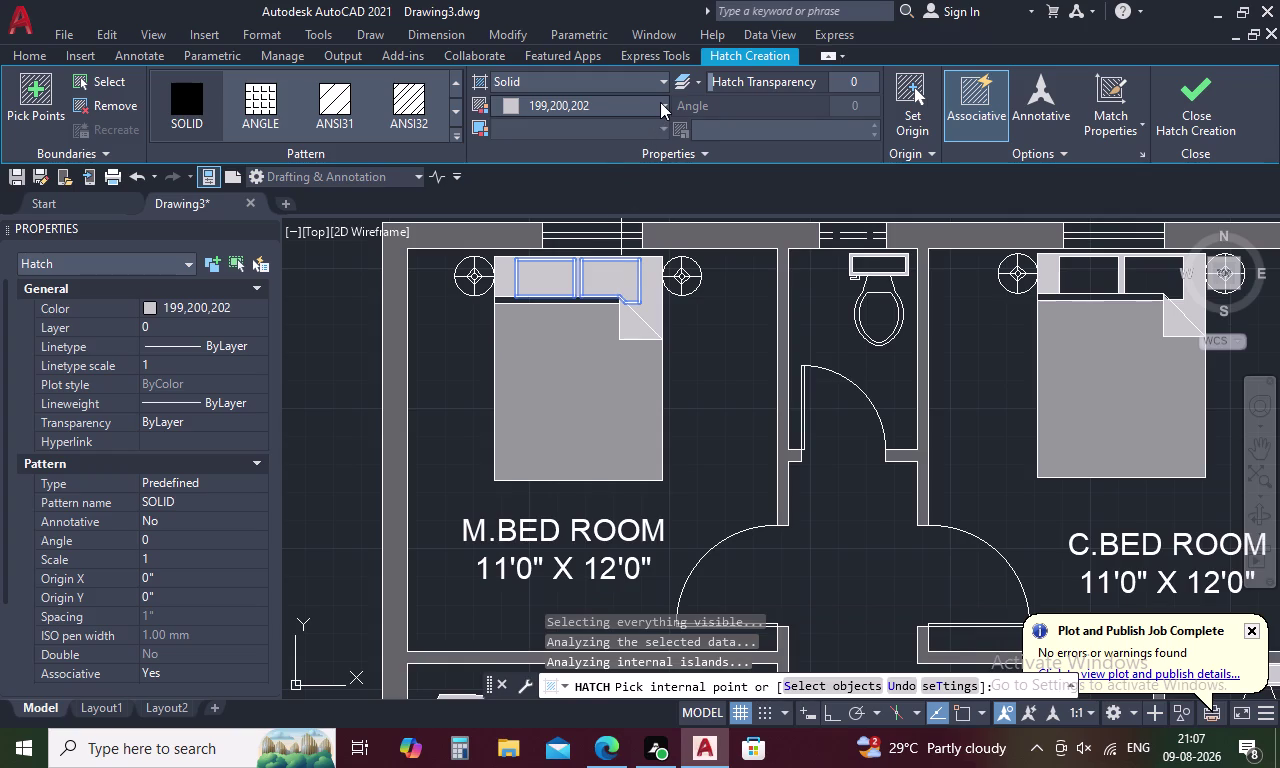
click(502, 223)
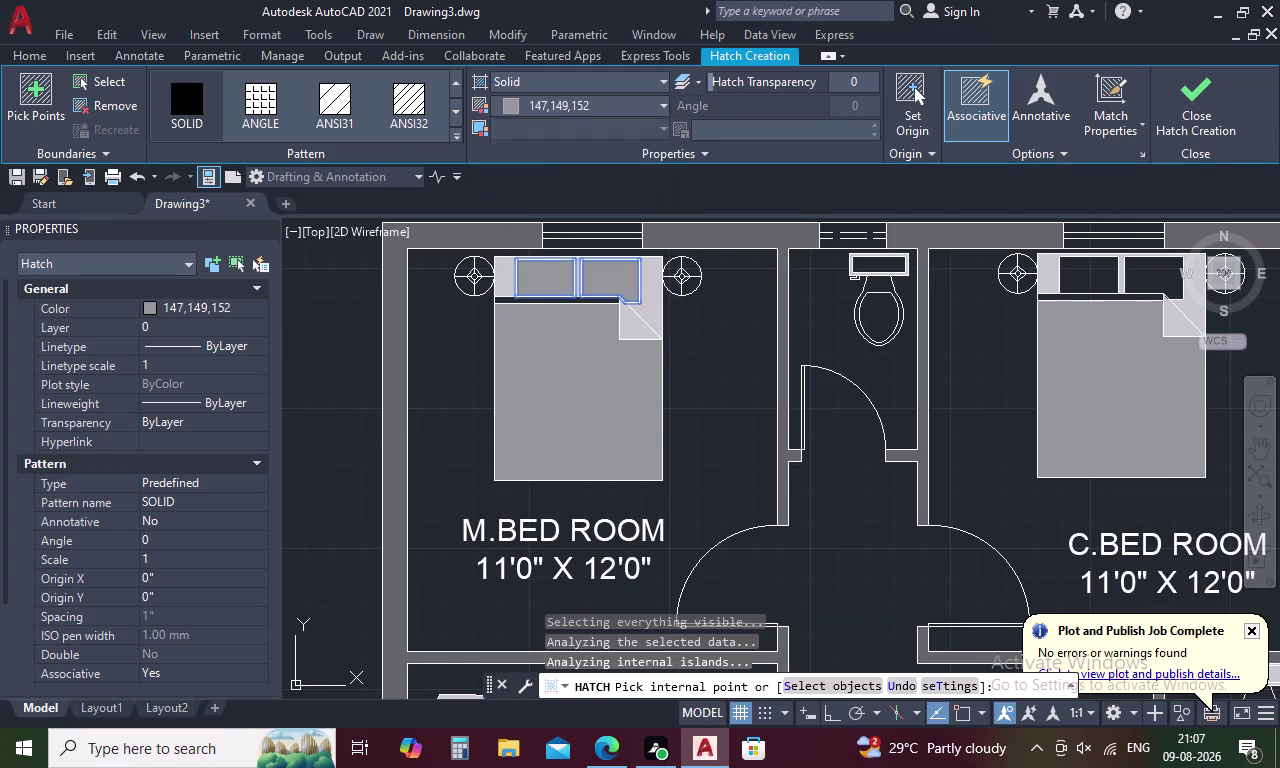
click(1083, 268)
click(1154, 276)
scroll(down, 3)
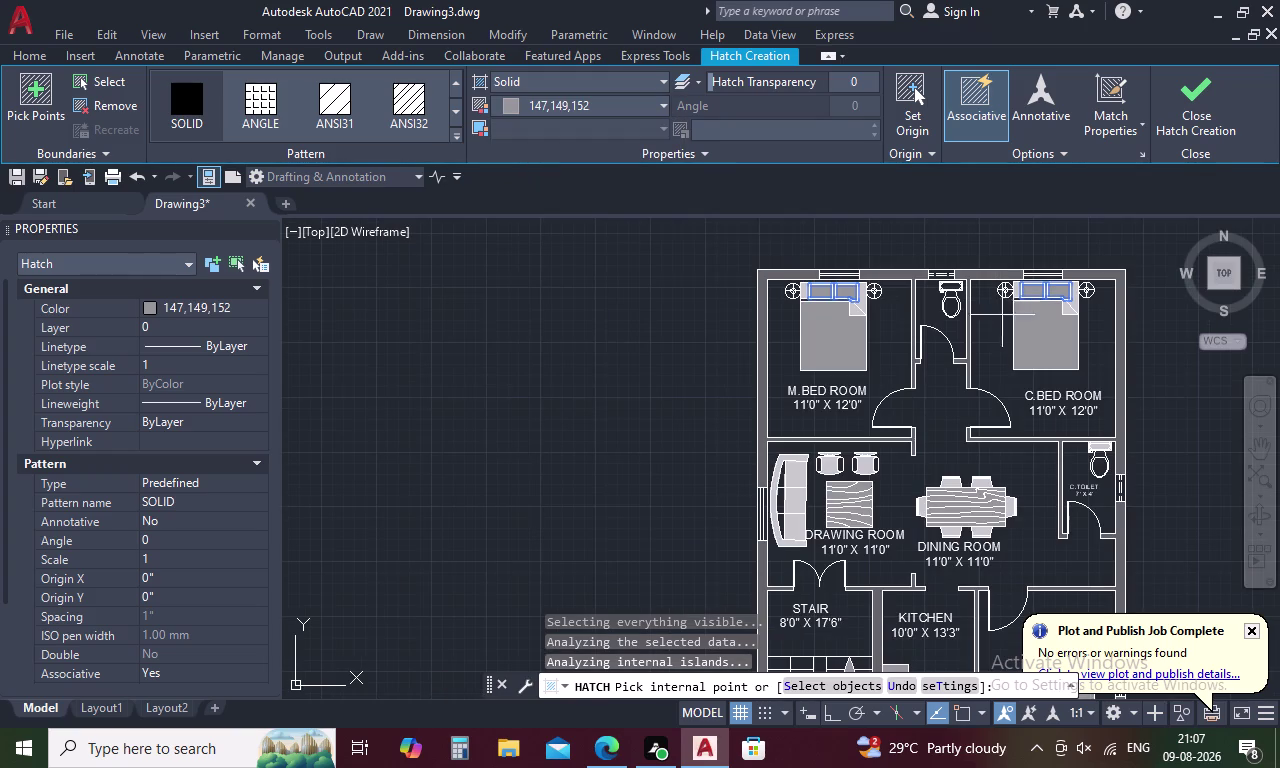
middle_drag(1016, 356, 892, 156)
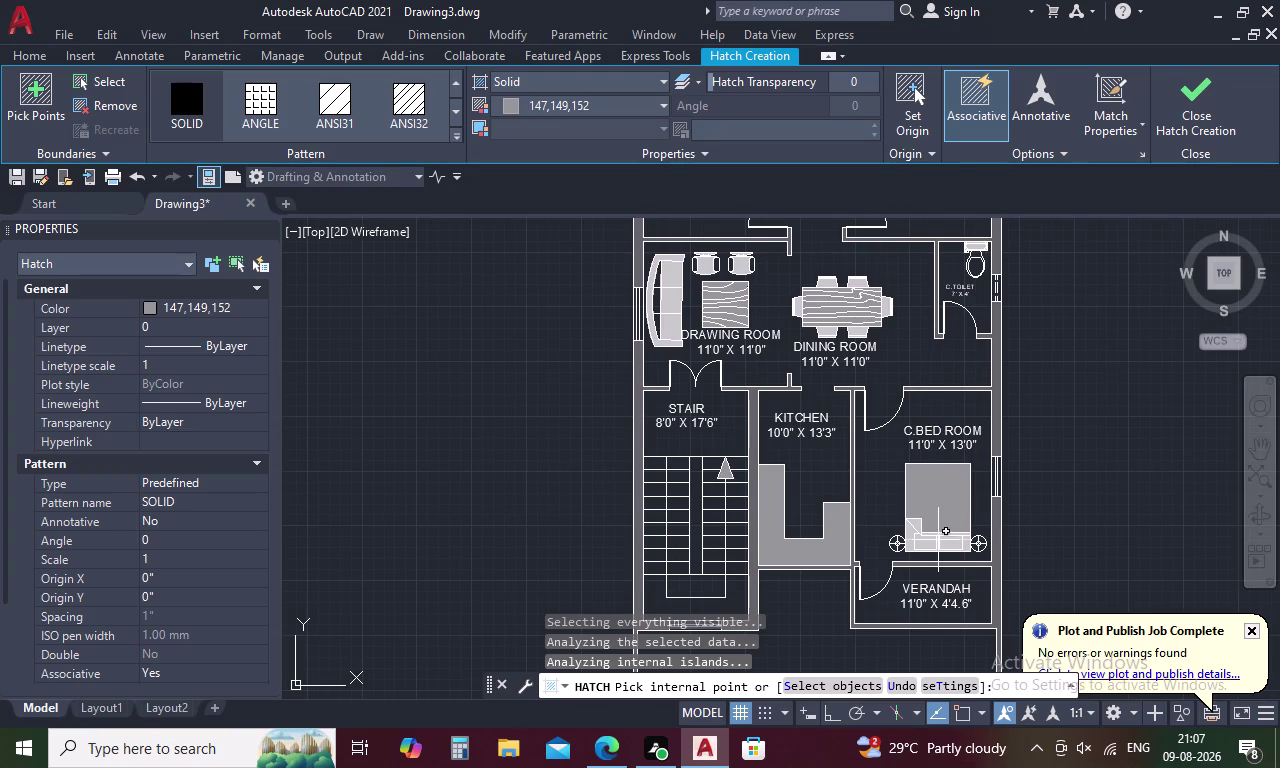
scroll(up, 3)
middle_drag(885, 300, 934, 631)
middle_drag(672, 288, 780, 576)
click(660, 99)
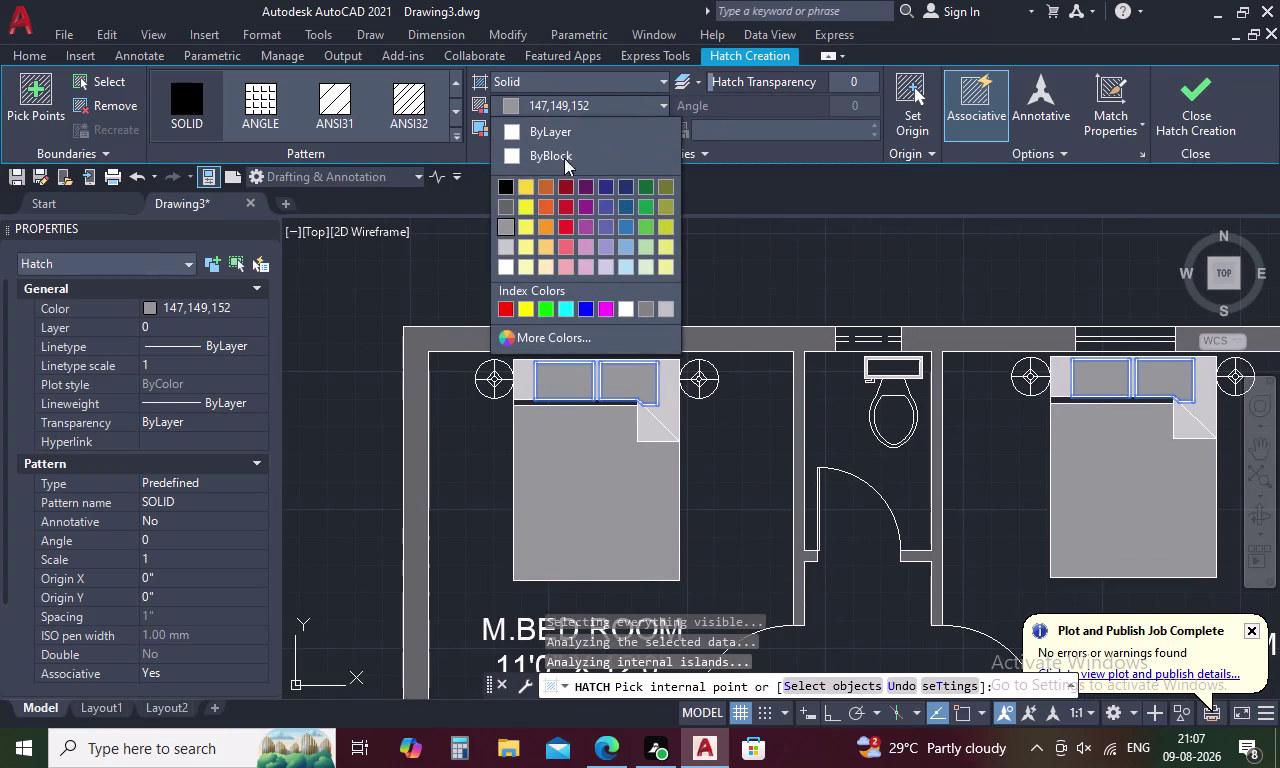
click(506, 243)
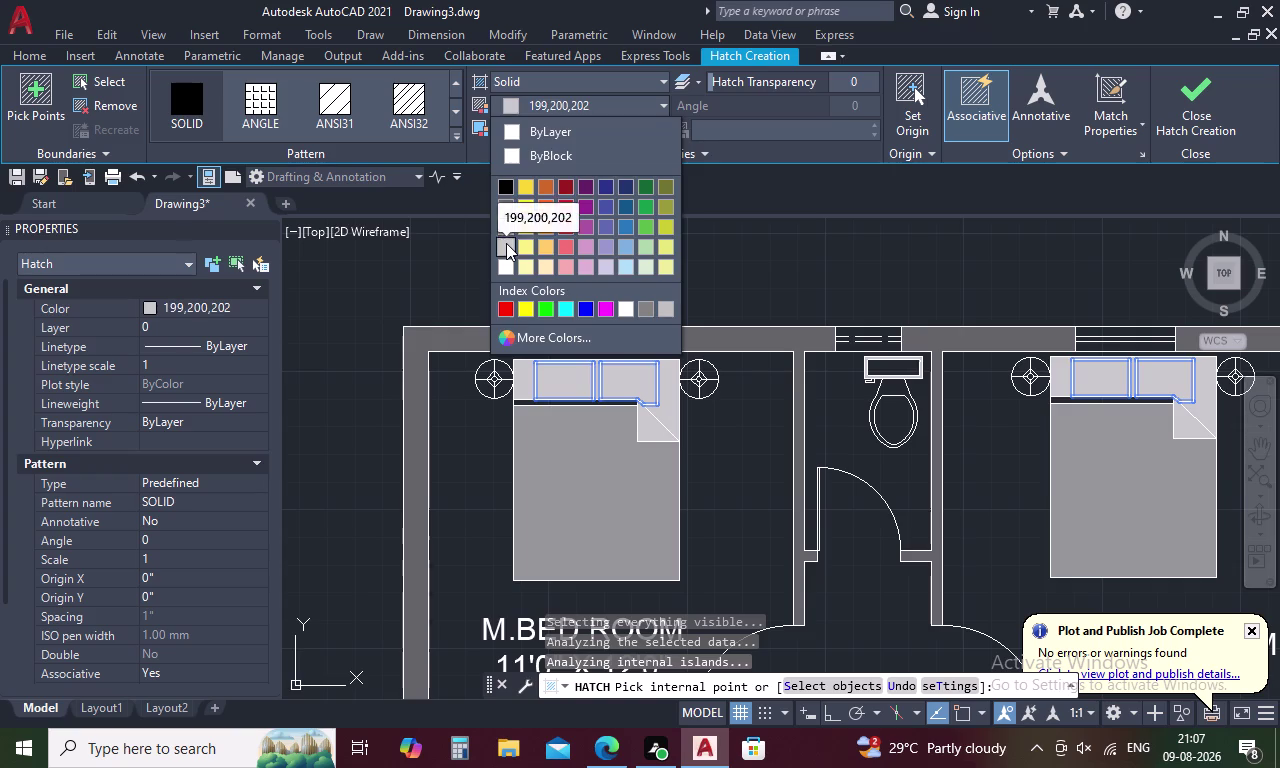
click(1197, 121)
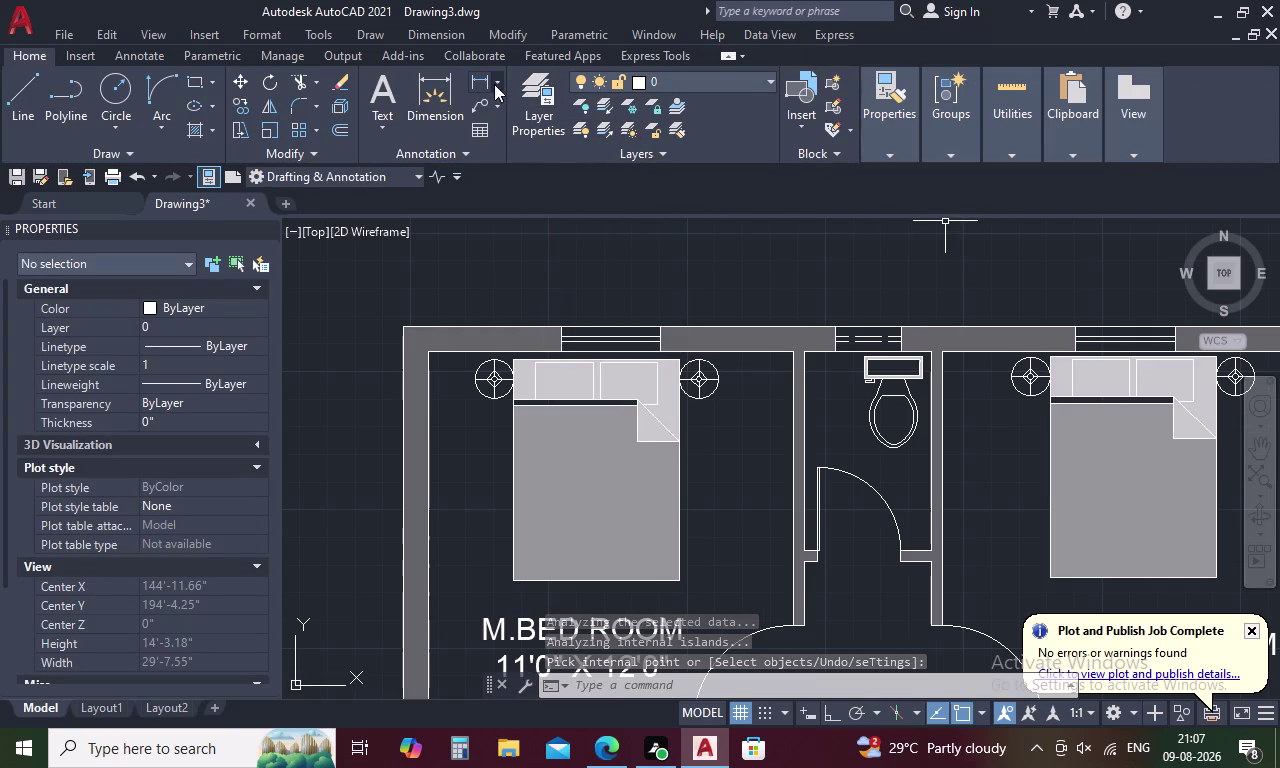
Hatch areas inside the toilet bowl and cistern with solid grey 147,149,152.
key(h)
key(space)
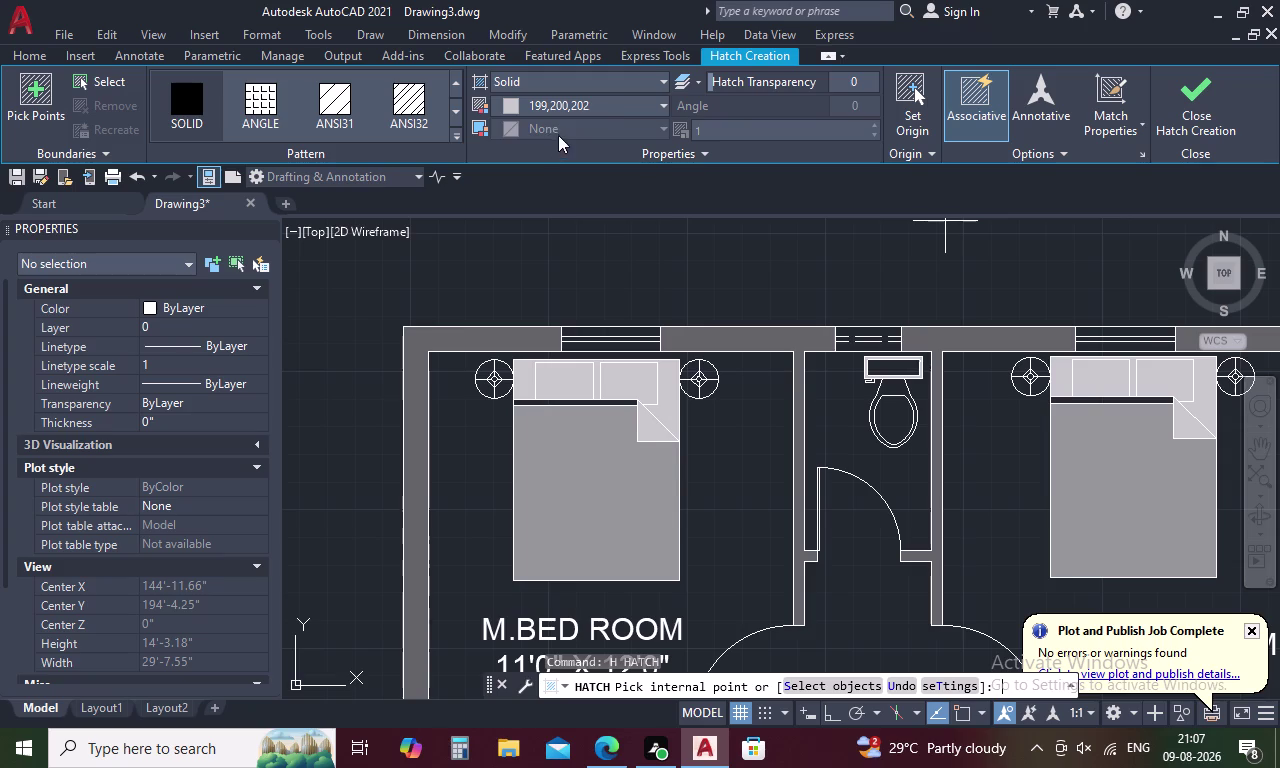
click(668, 102)
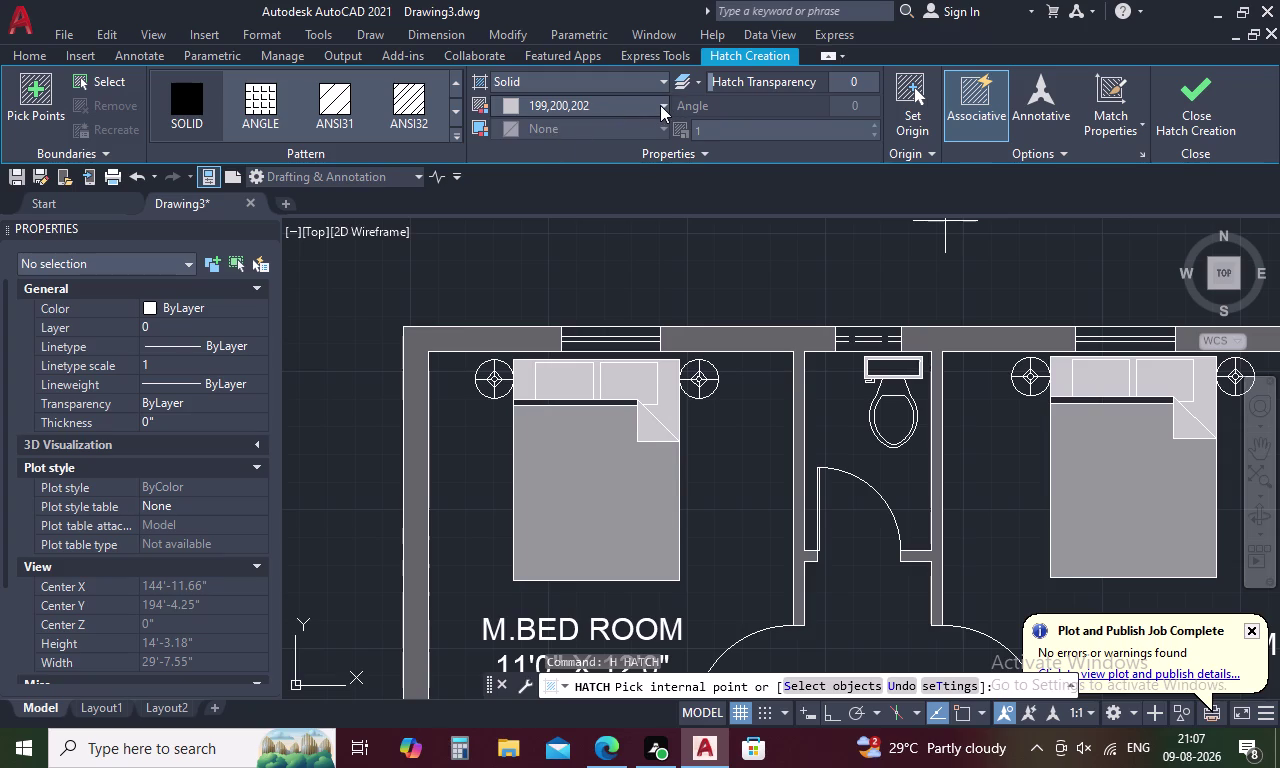
click(660, 105)
click(505, 251)
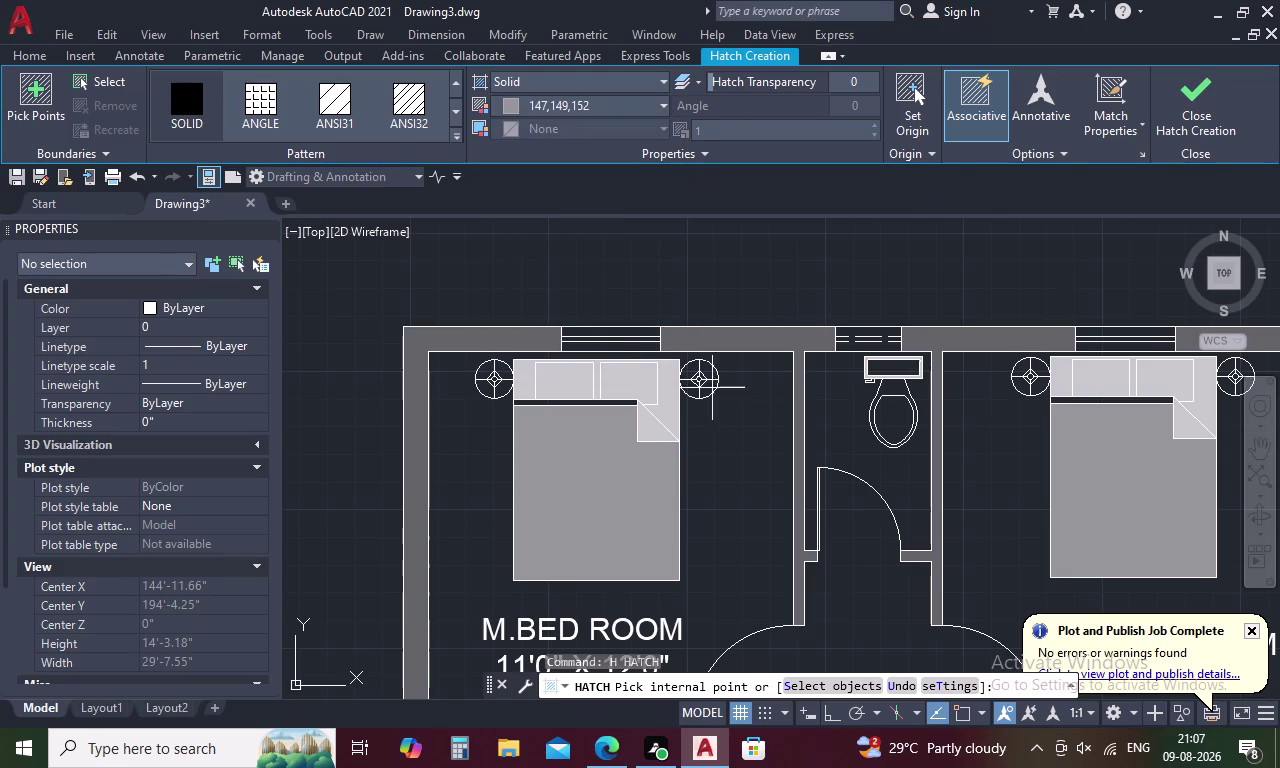
click(887, 366)
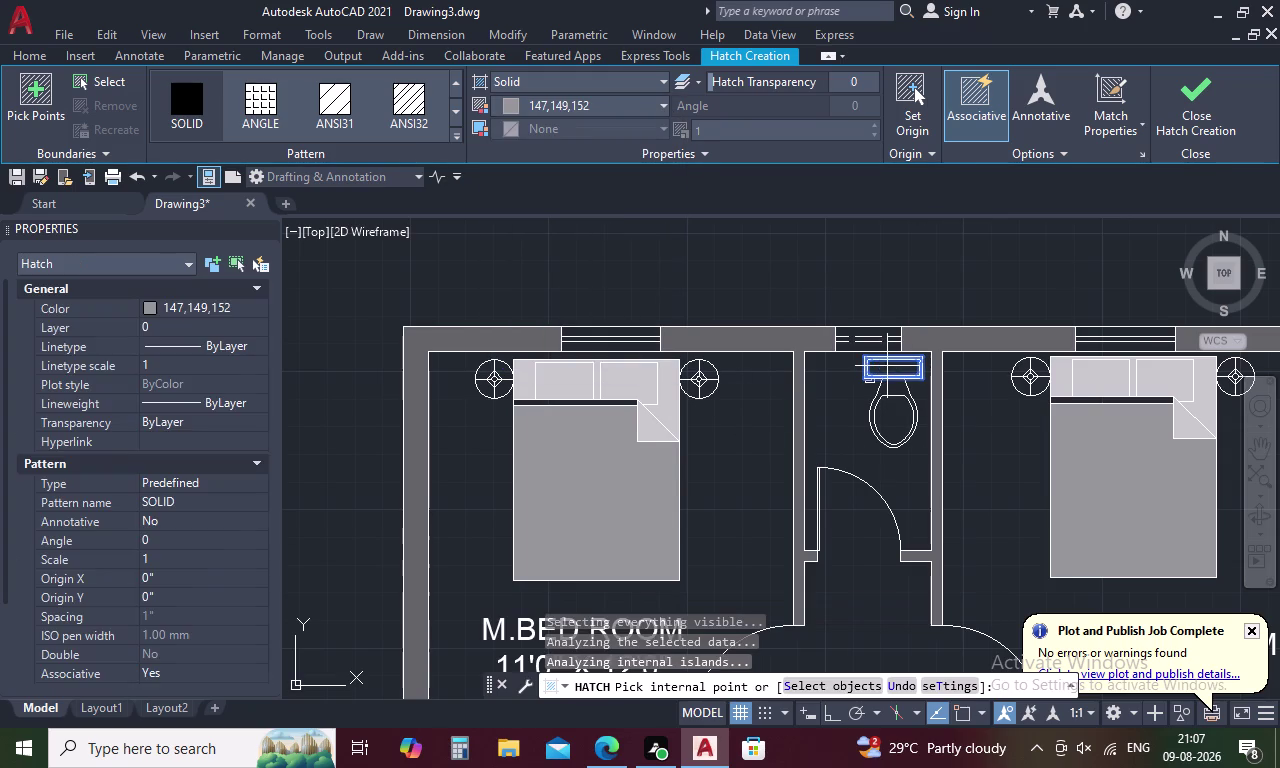
click(894, 391)
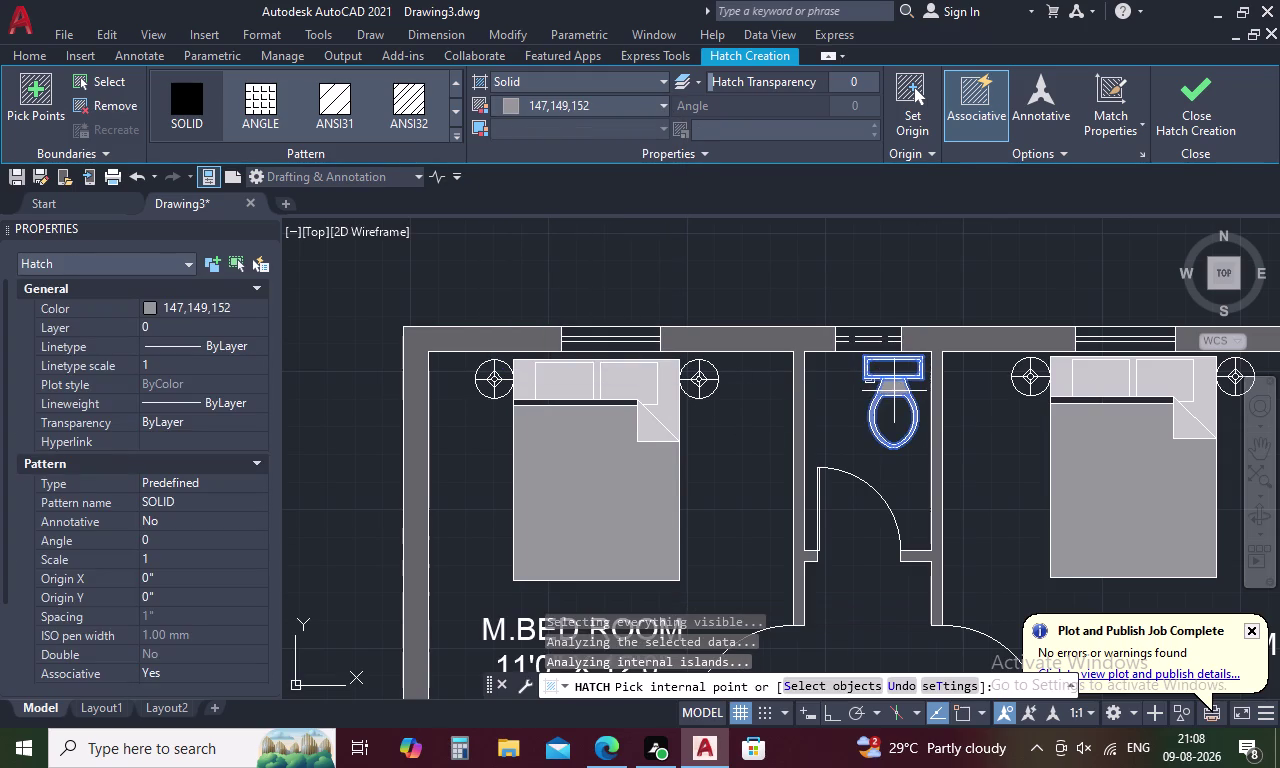
click(892, 367)
click(892, 367)
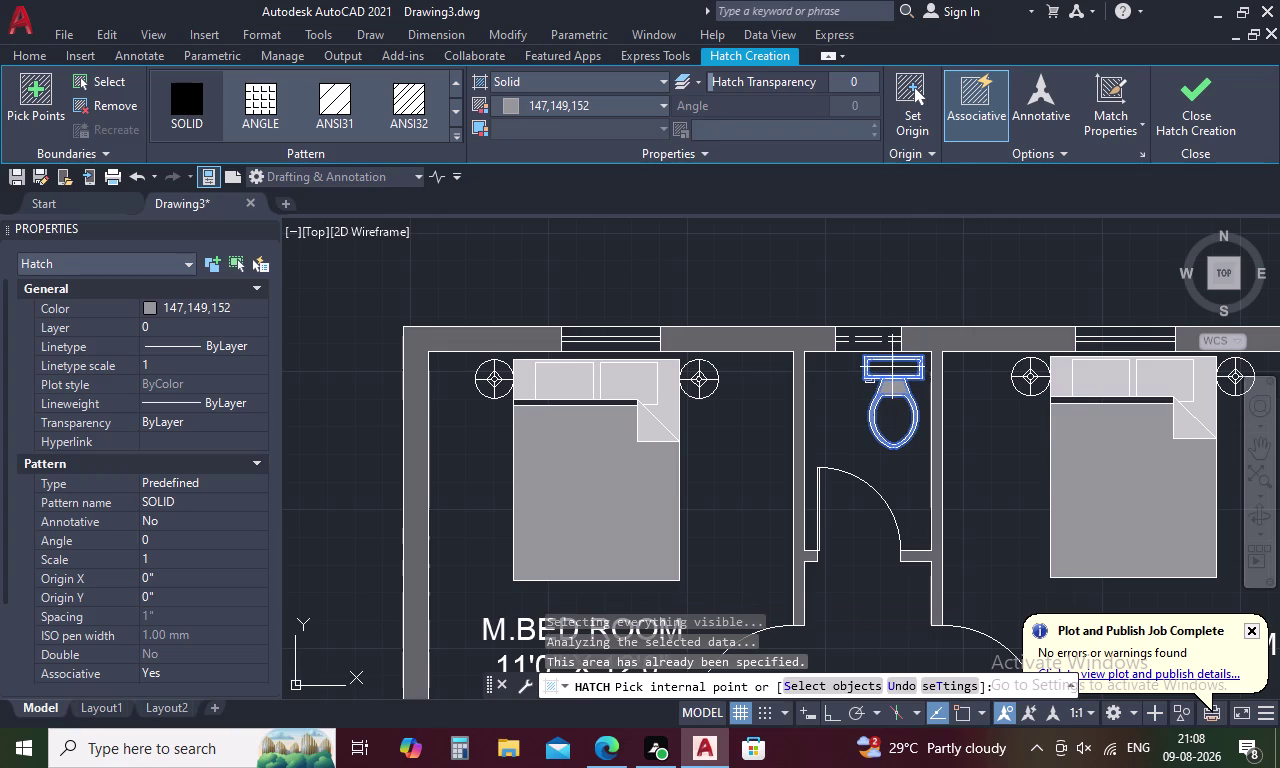
scroll(up, 3)
click(891, 364)
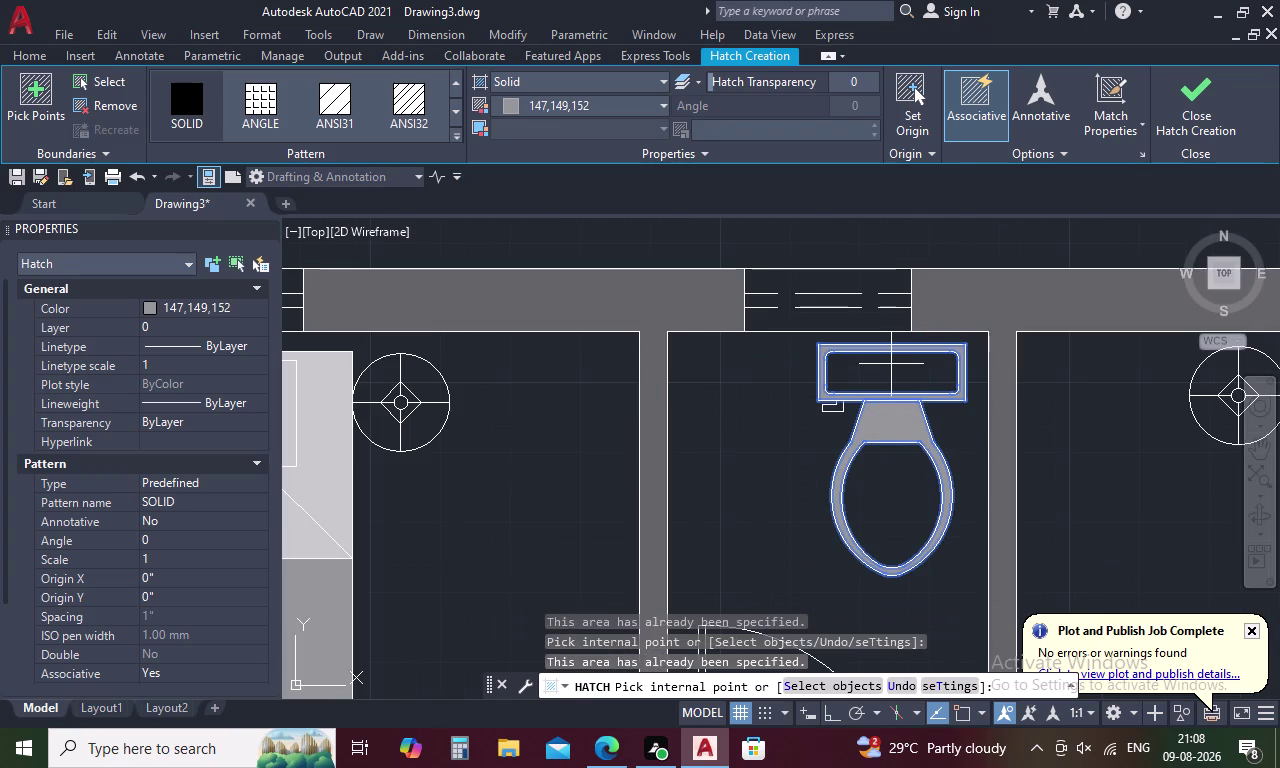
scroll(down, 3)
click(889, 364)
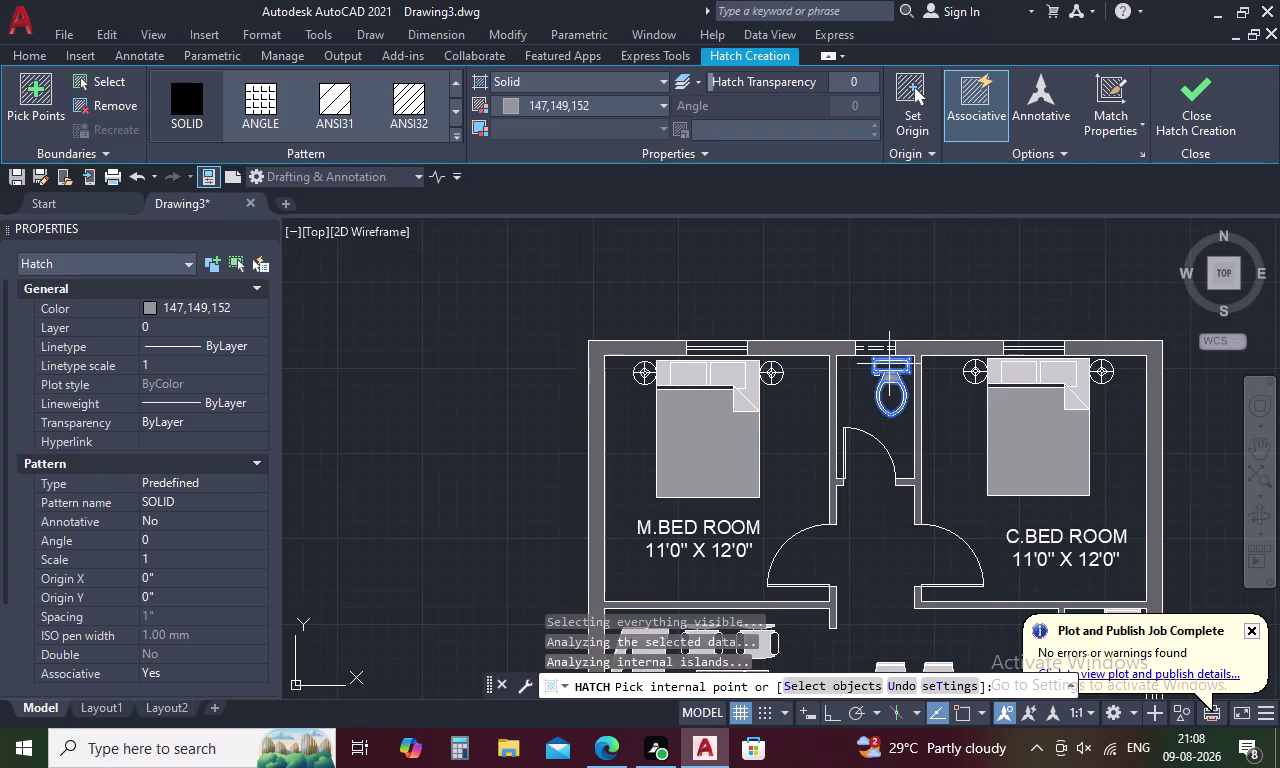
right_click(889, 364)
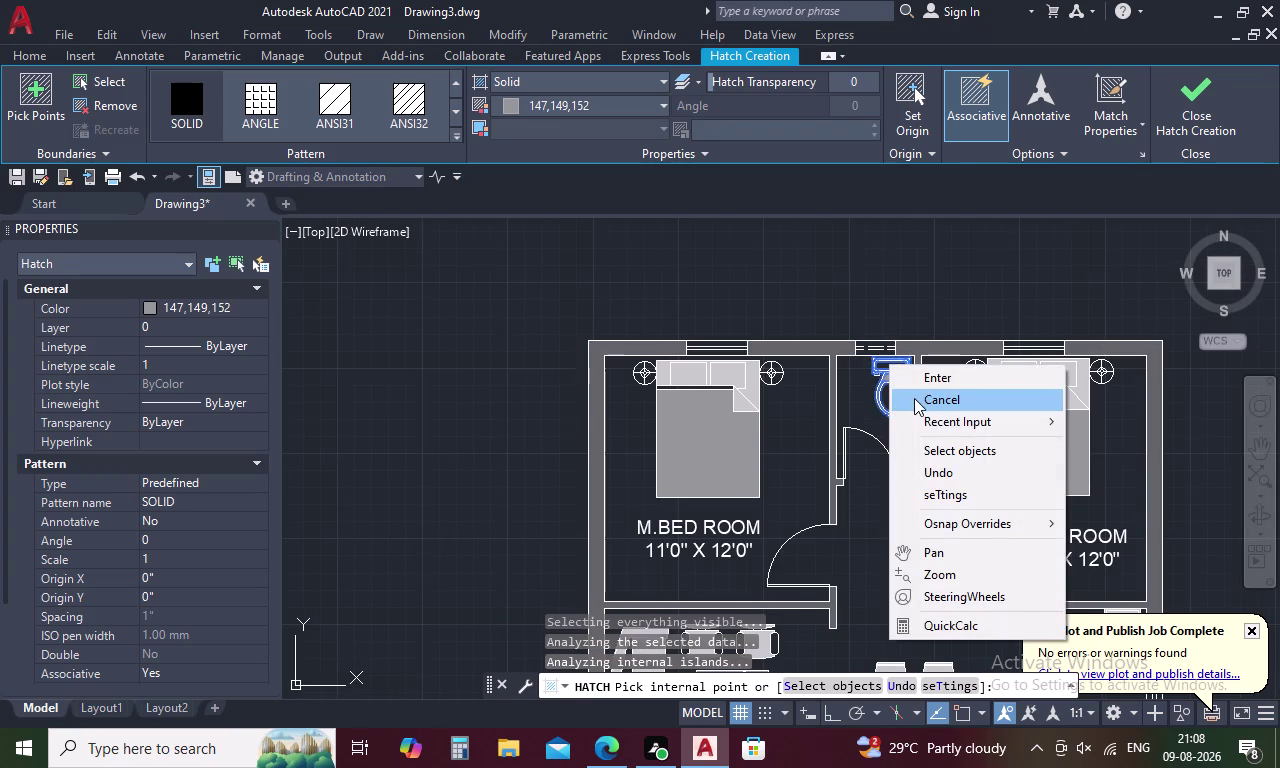
key(Escape)
key(h)
key(space)
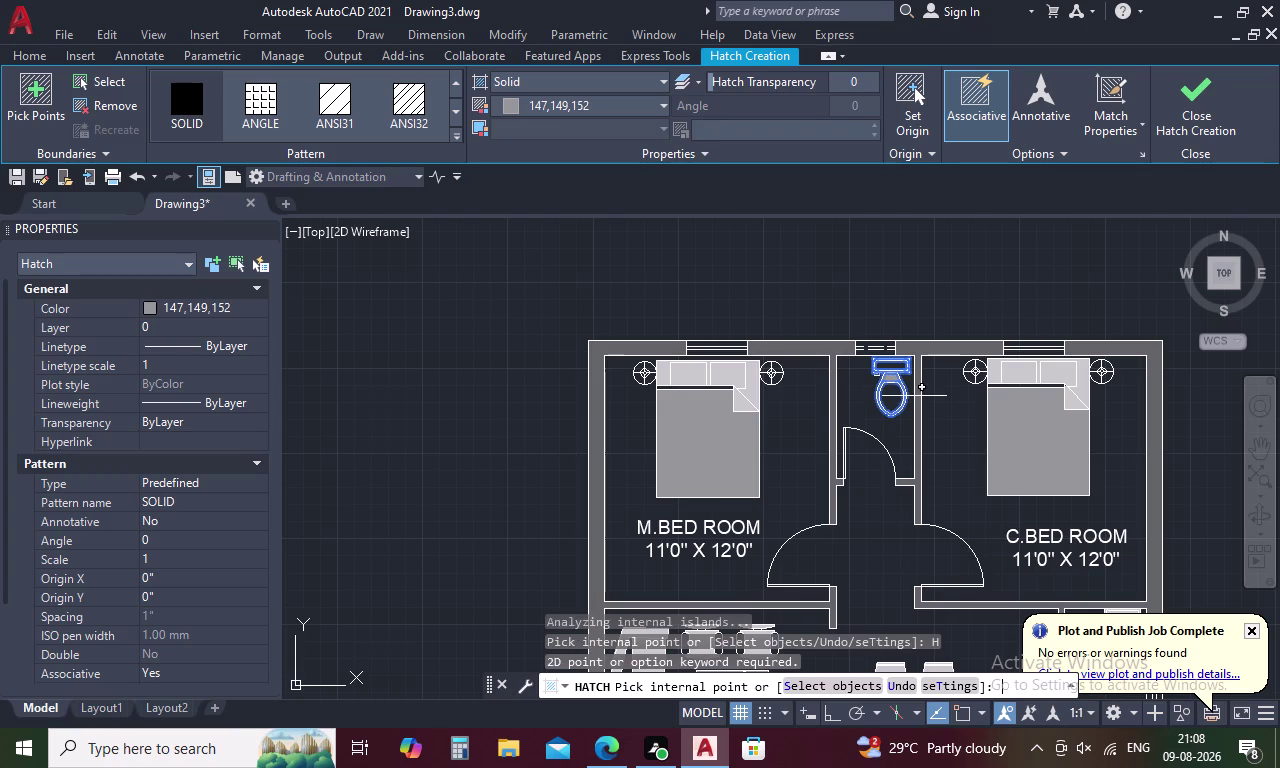
click(1191, 117)
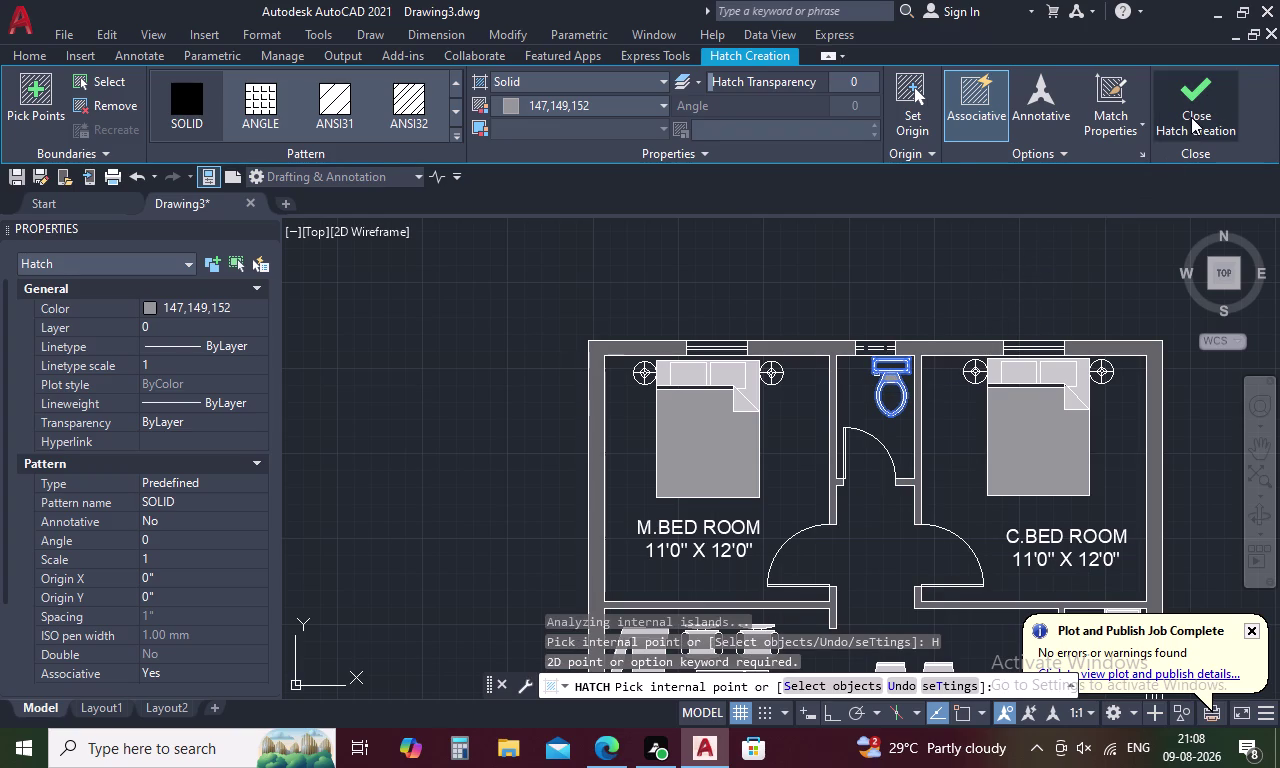
Hatch the toilet tank again in the same grey and close Hatch Creation.
text(H)
key(space)
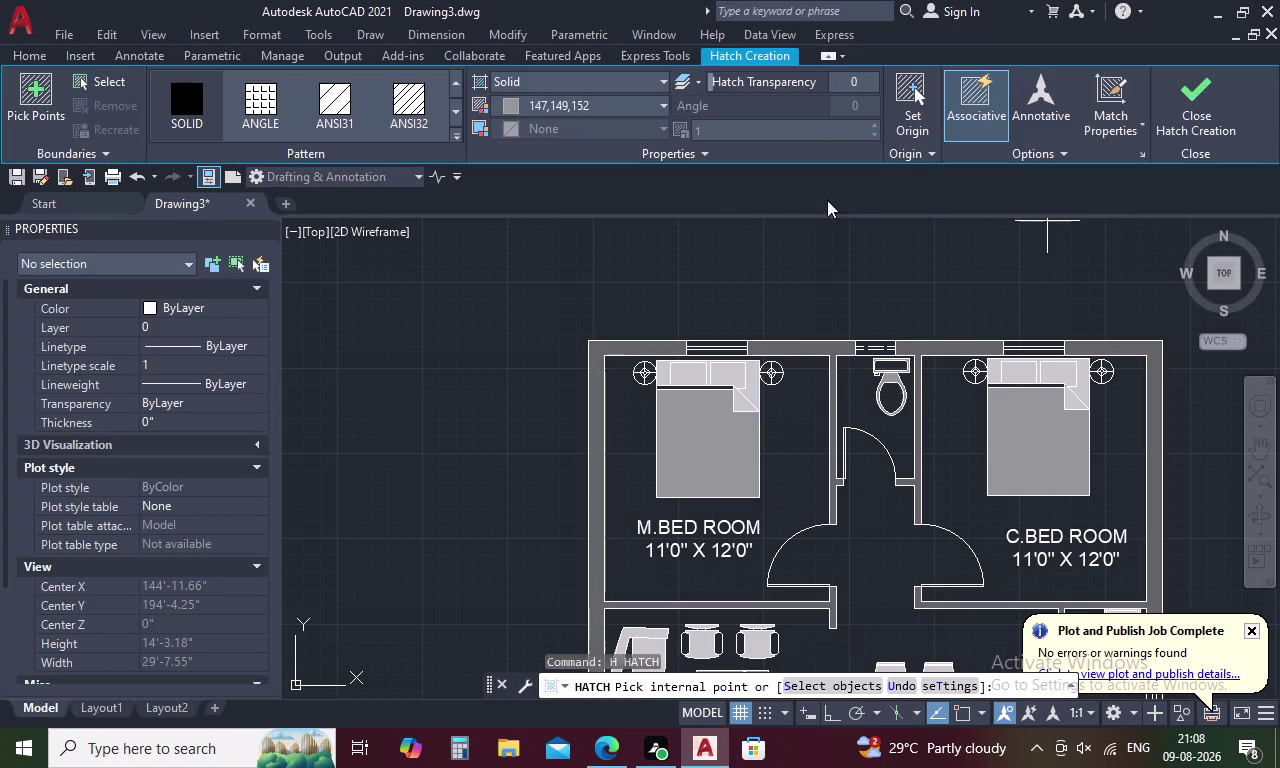
click(665, 105)
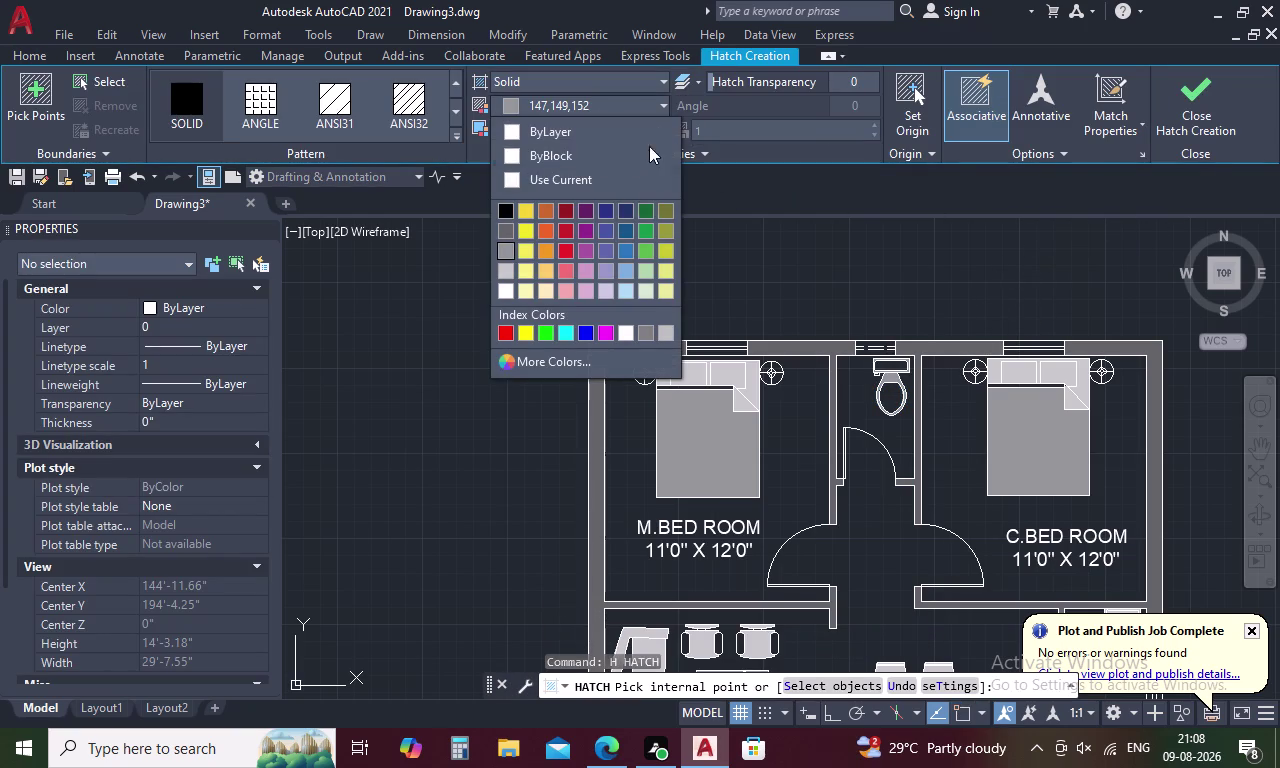
click(509, 246)
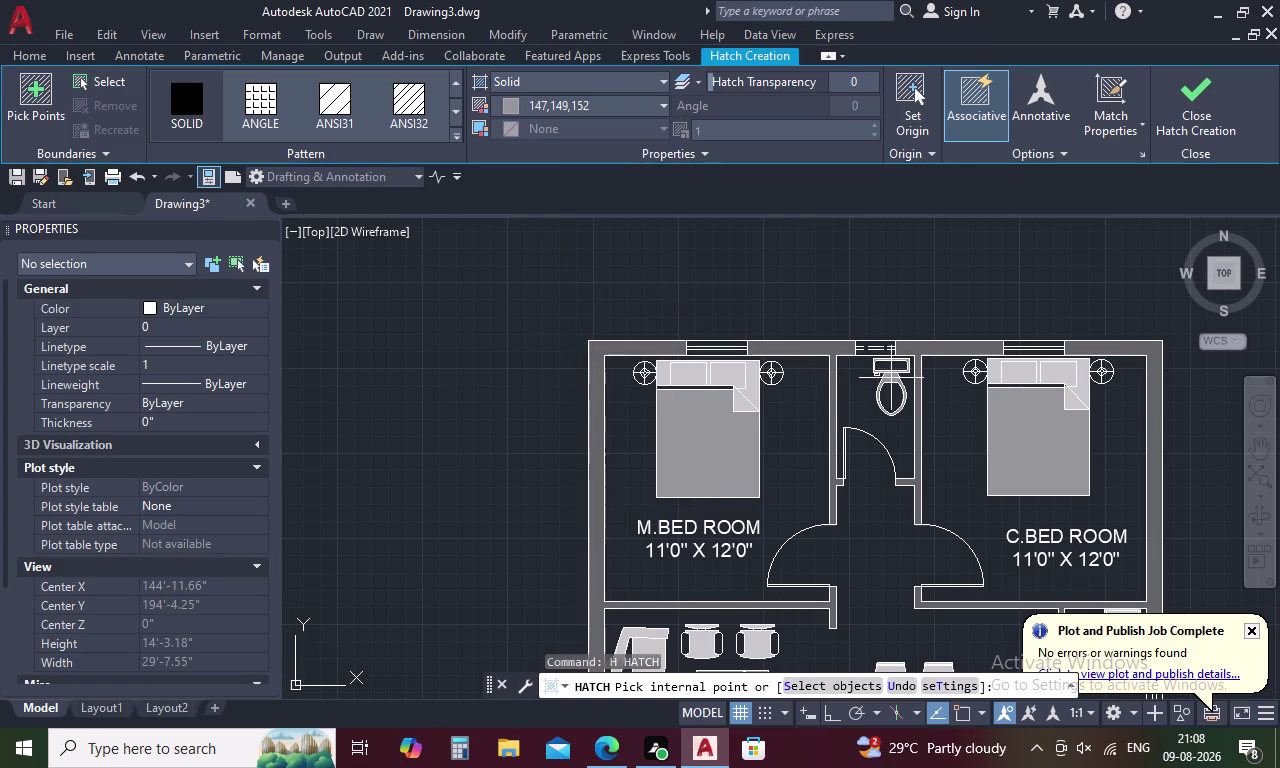
click(895, 364)
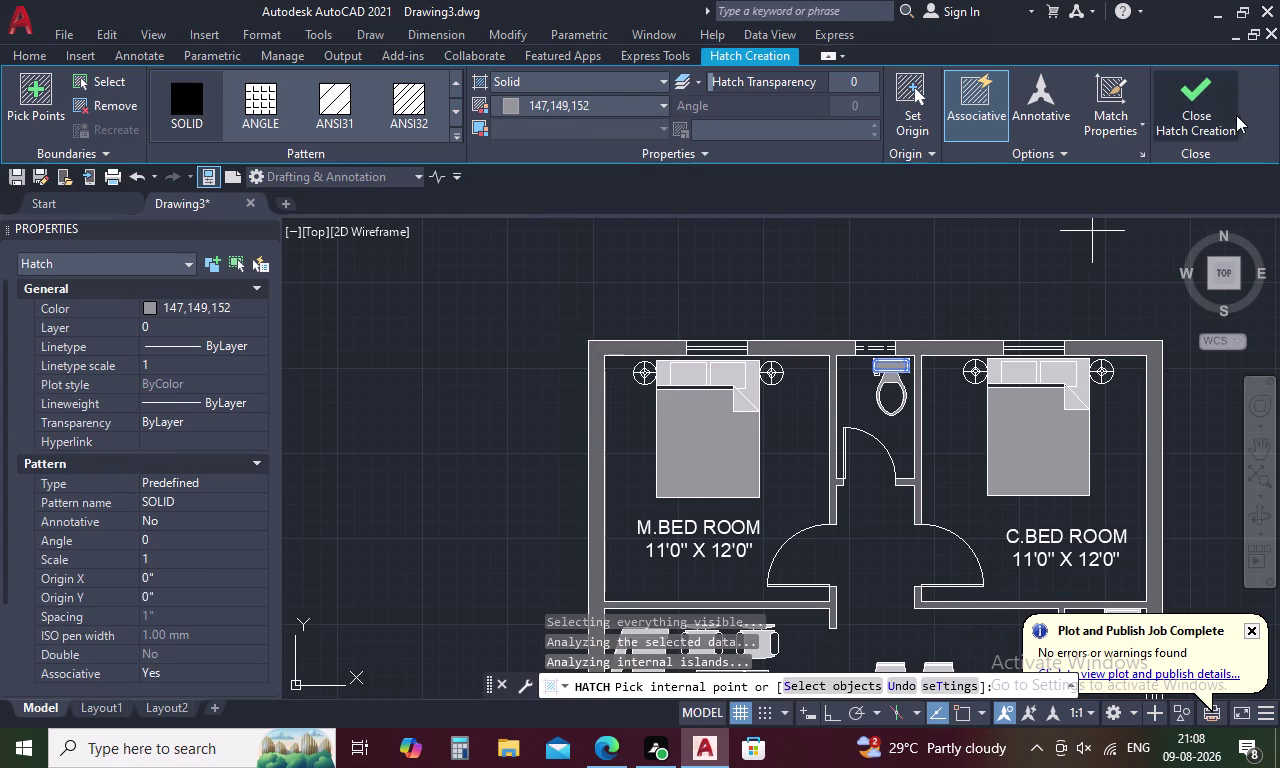
click(1202, 118)
scroll(down, 3)
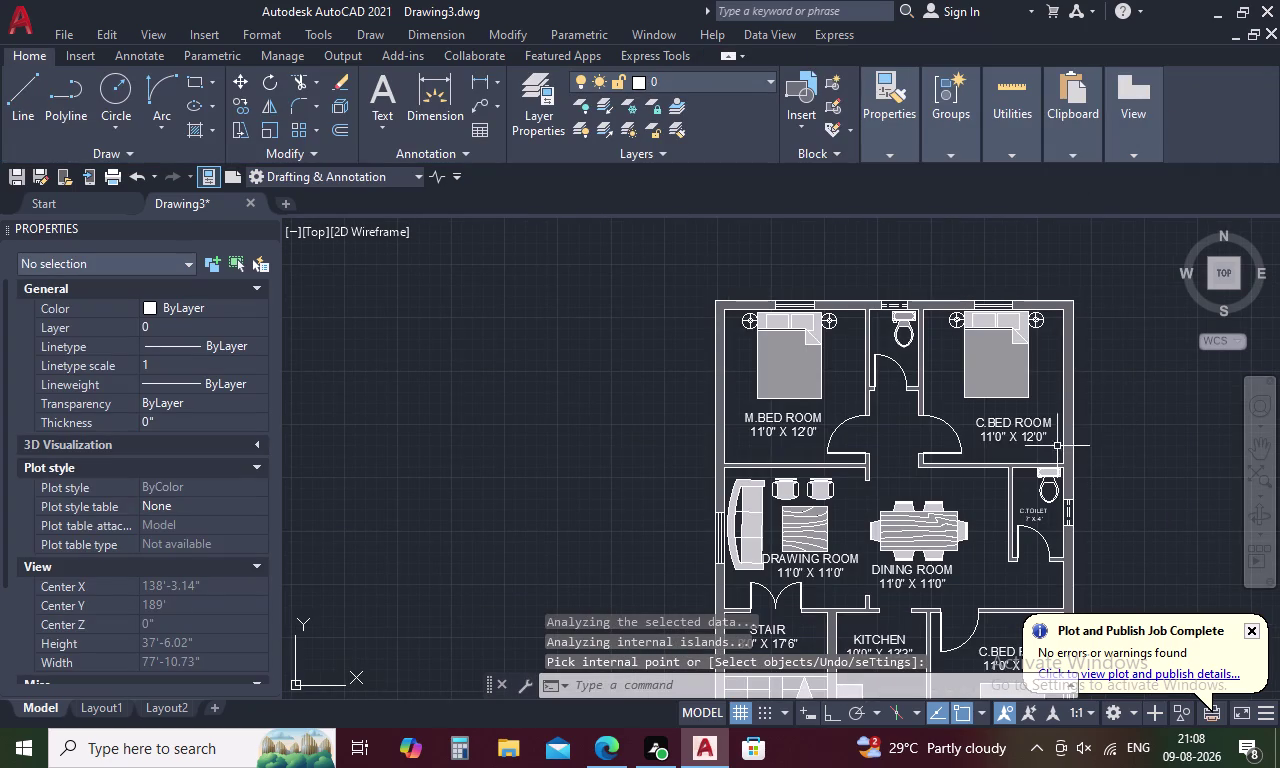
scroll(down, 3)
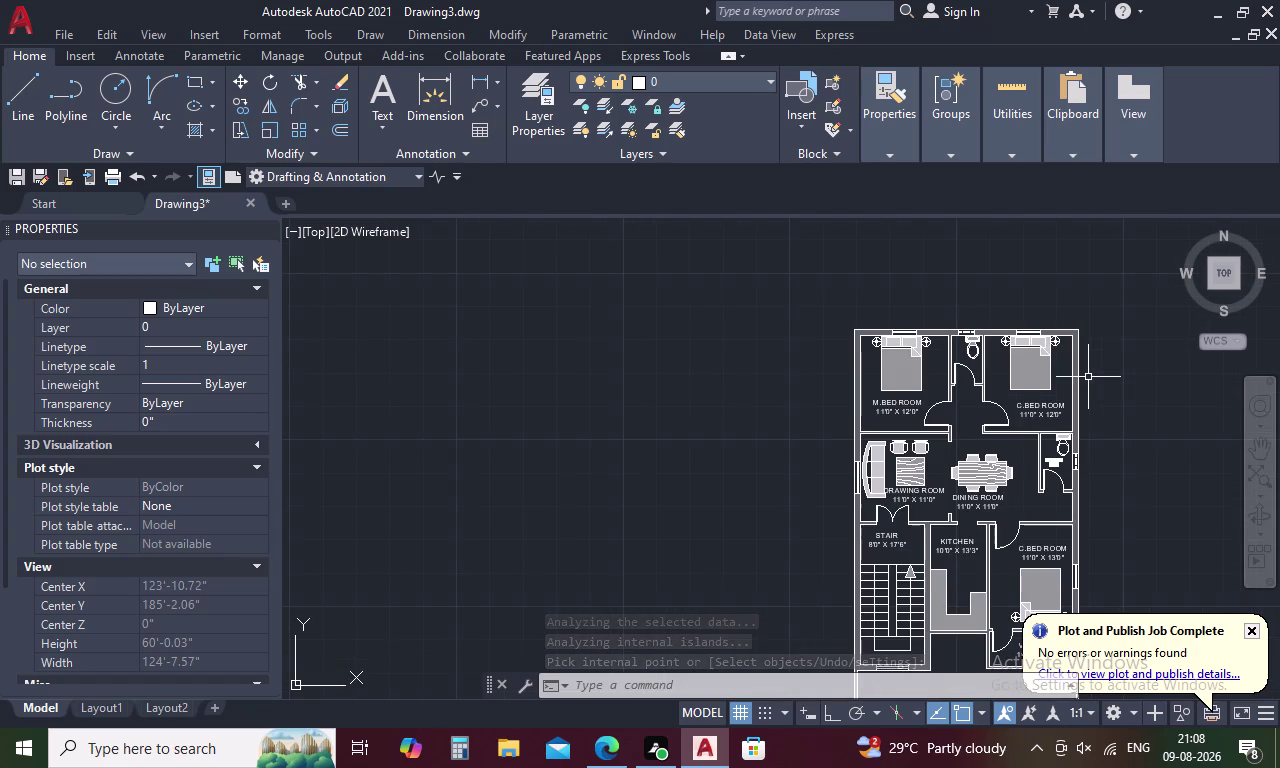
middle_drag(1088, 377, 1012, 319)
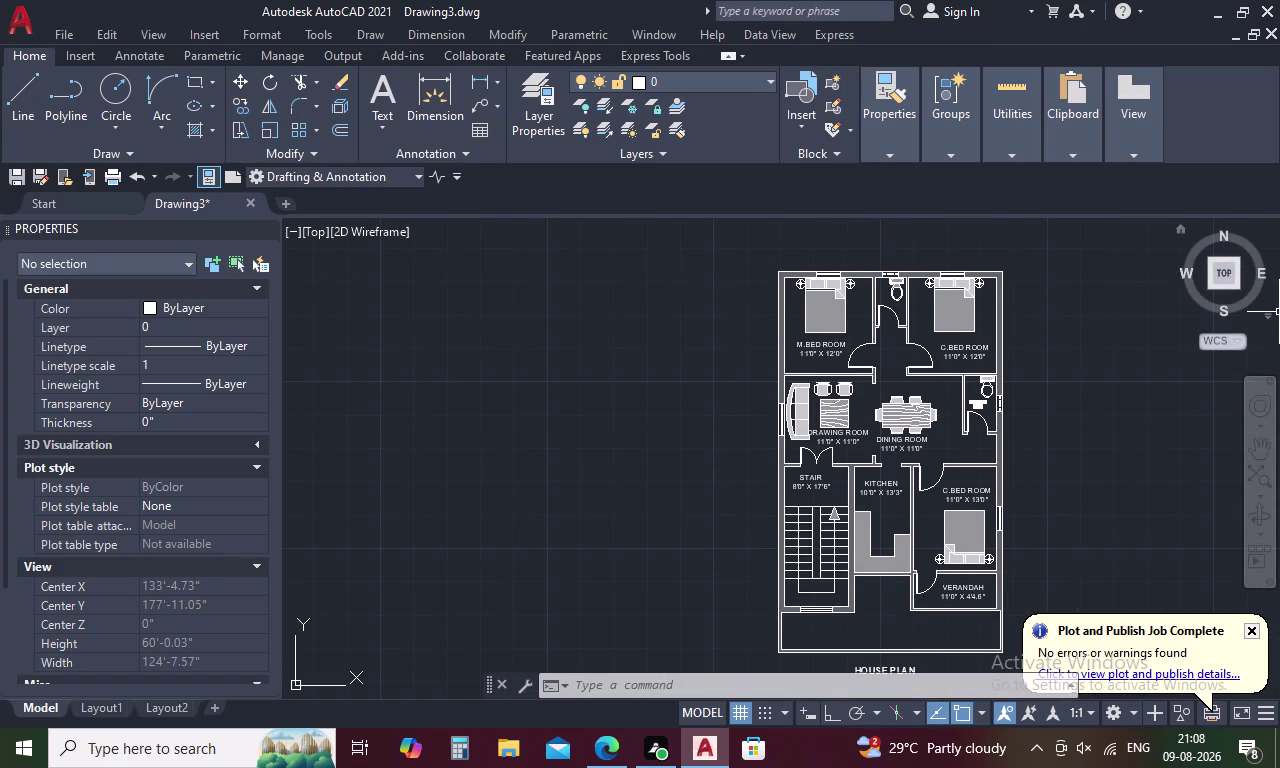
key(ctrl+s)
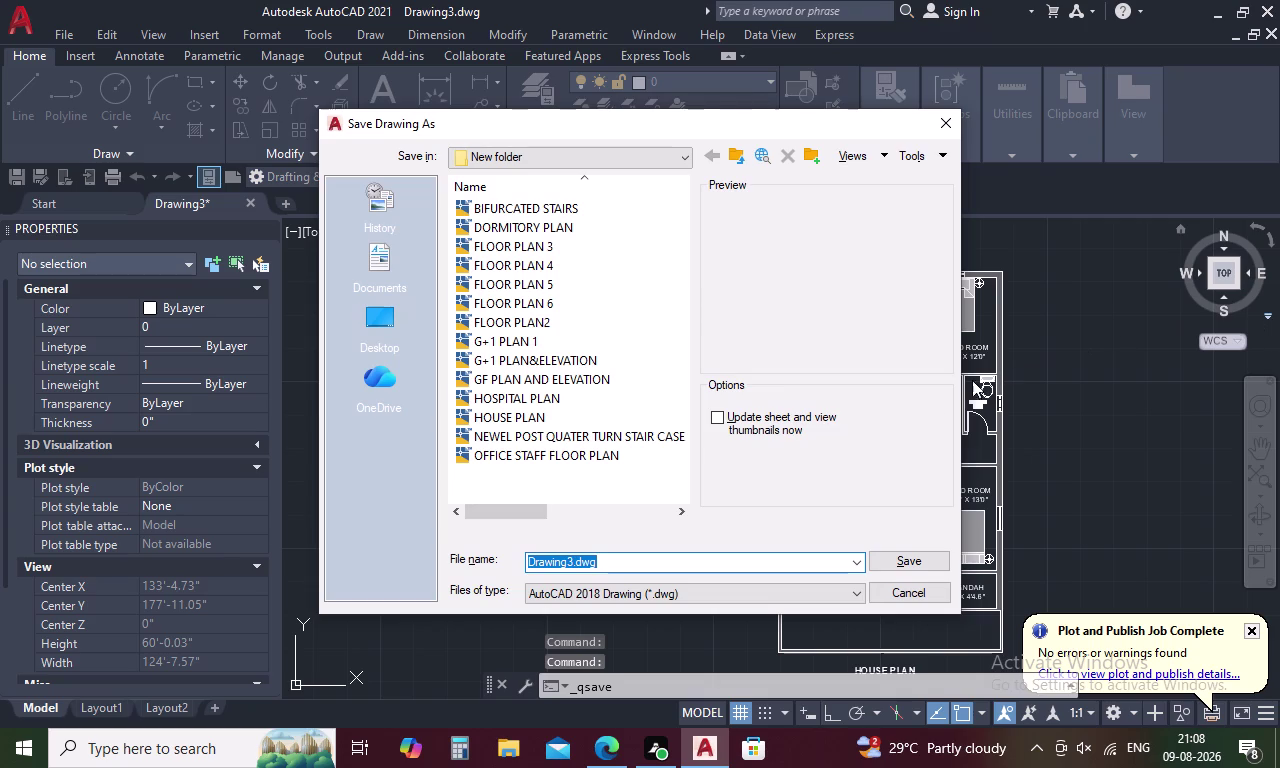
Enter 'HOUSE PLAN 2' as the file name.
key(BackSpace)
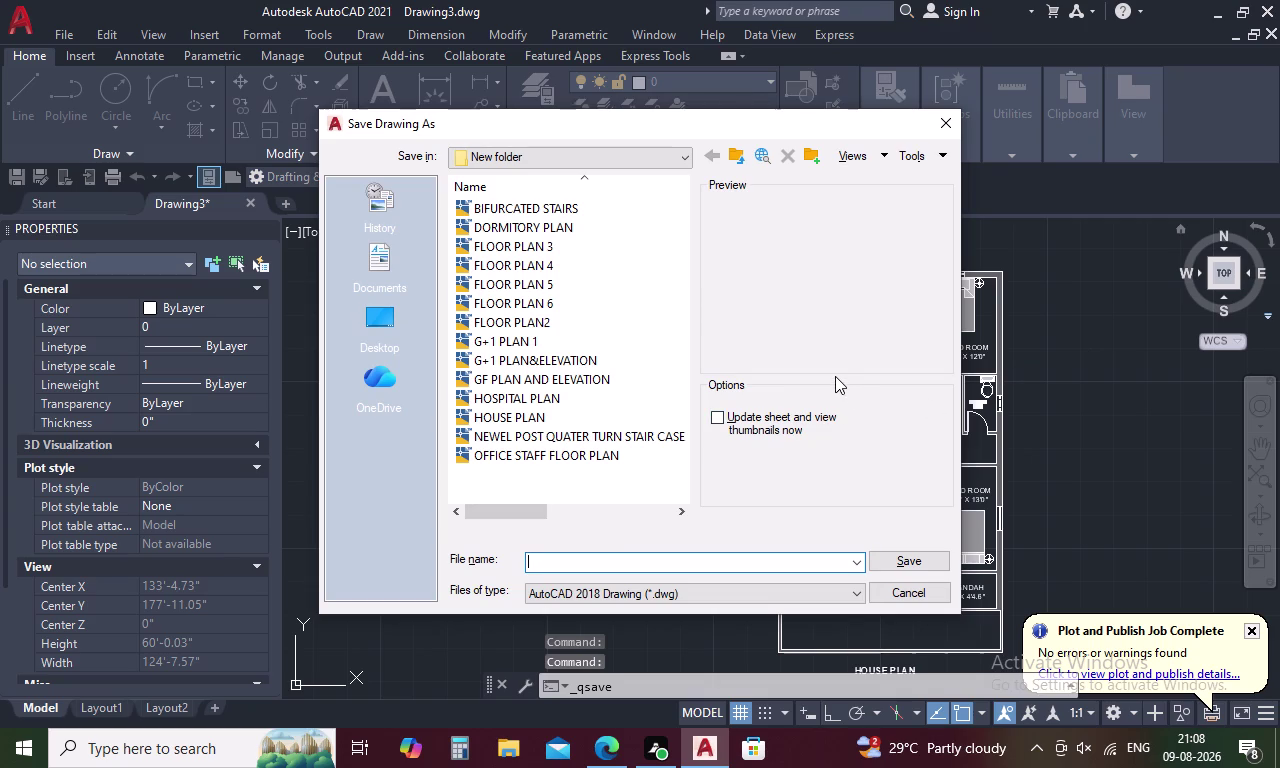
key(h)
key(o)
key(i)
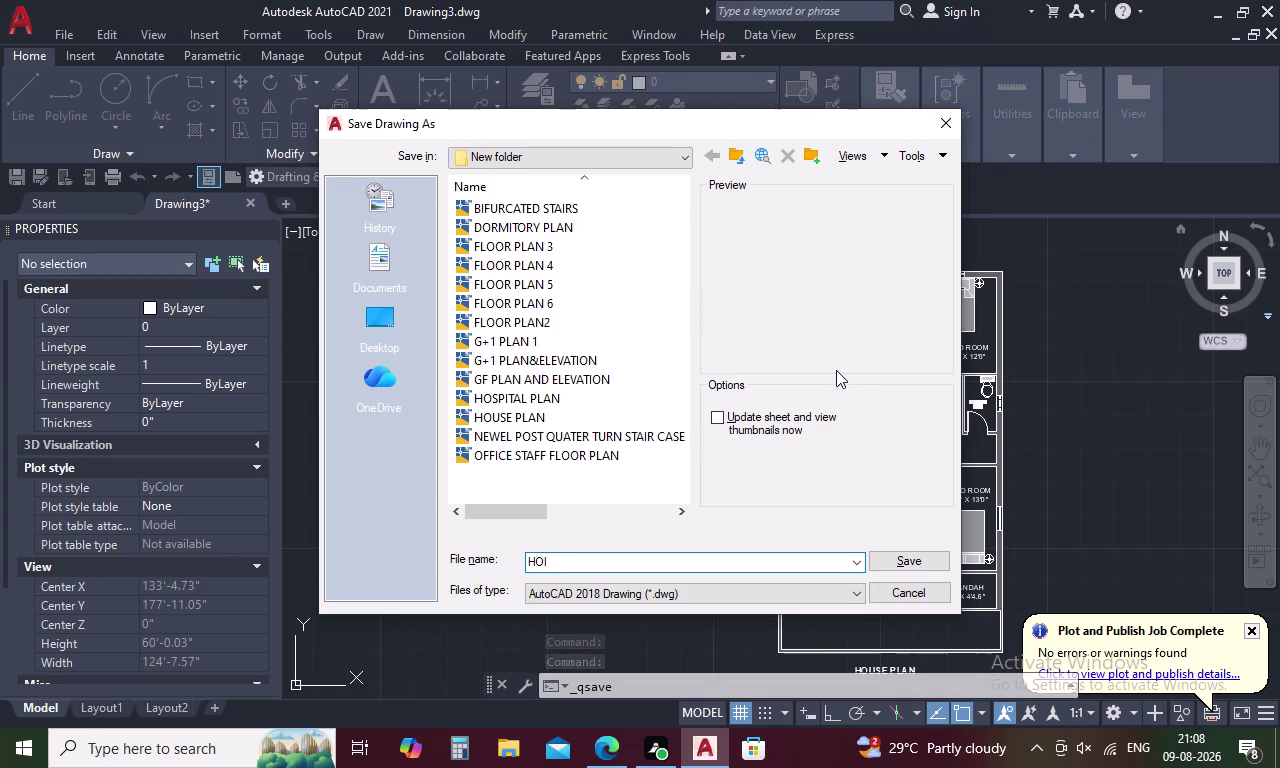
key(BackSpace)
text(USE)
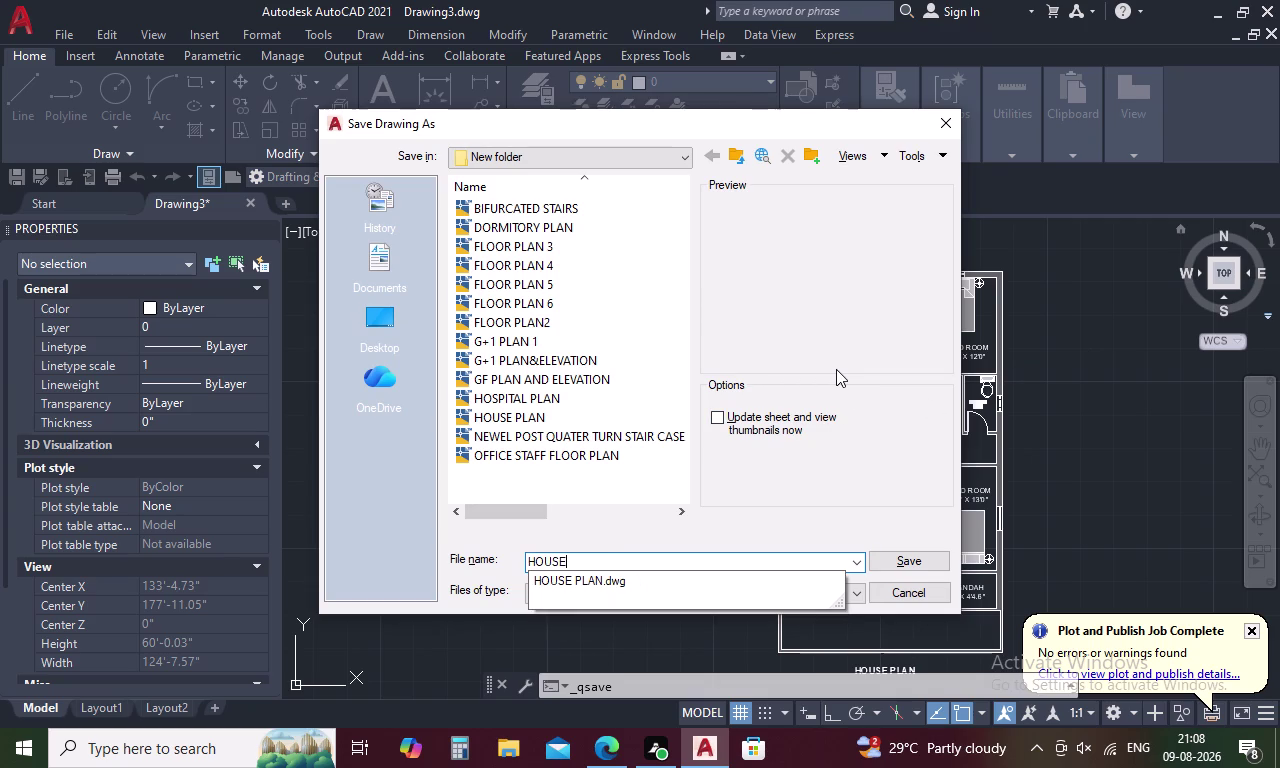
key(space)
text(PLAN)
key(space)
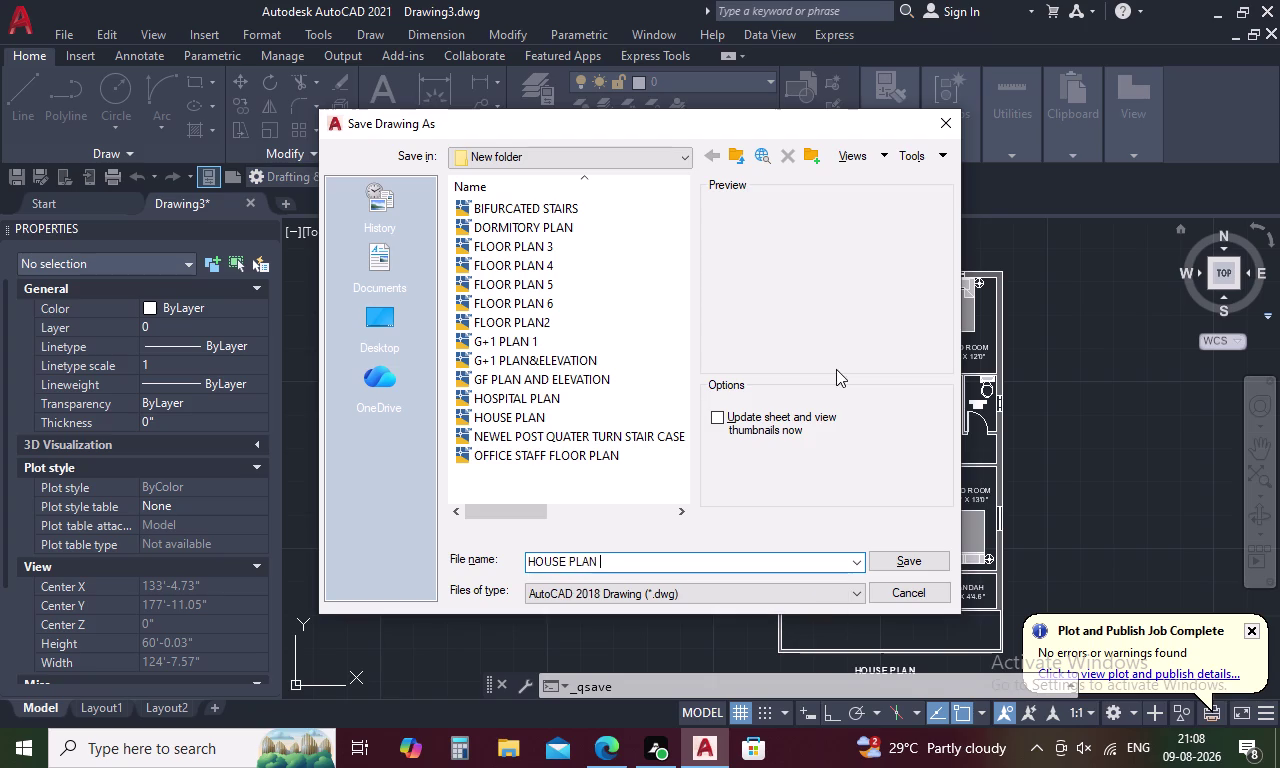
text(2)
Save the drawing into Desktop > New folder as HOUSE PLAN 2.dwg, then save again.
double_click(386, 330)
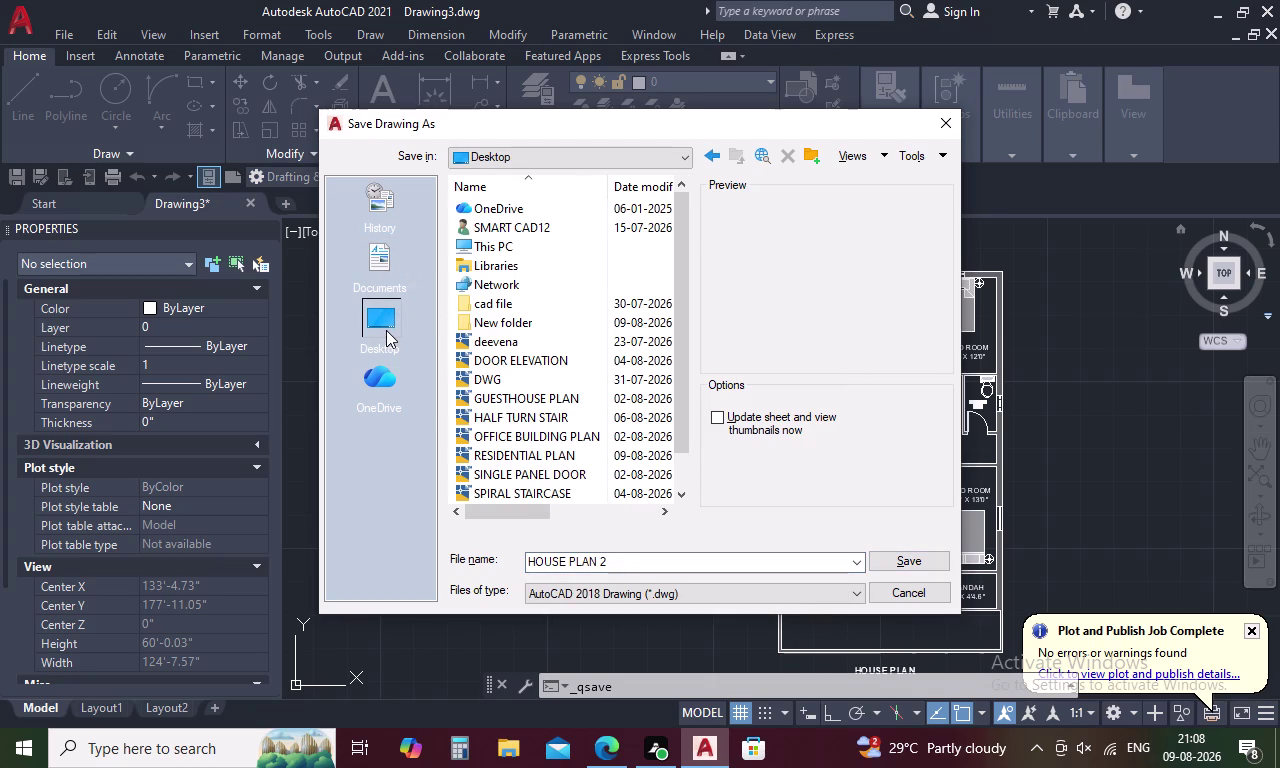
double_click(519, 329)
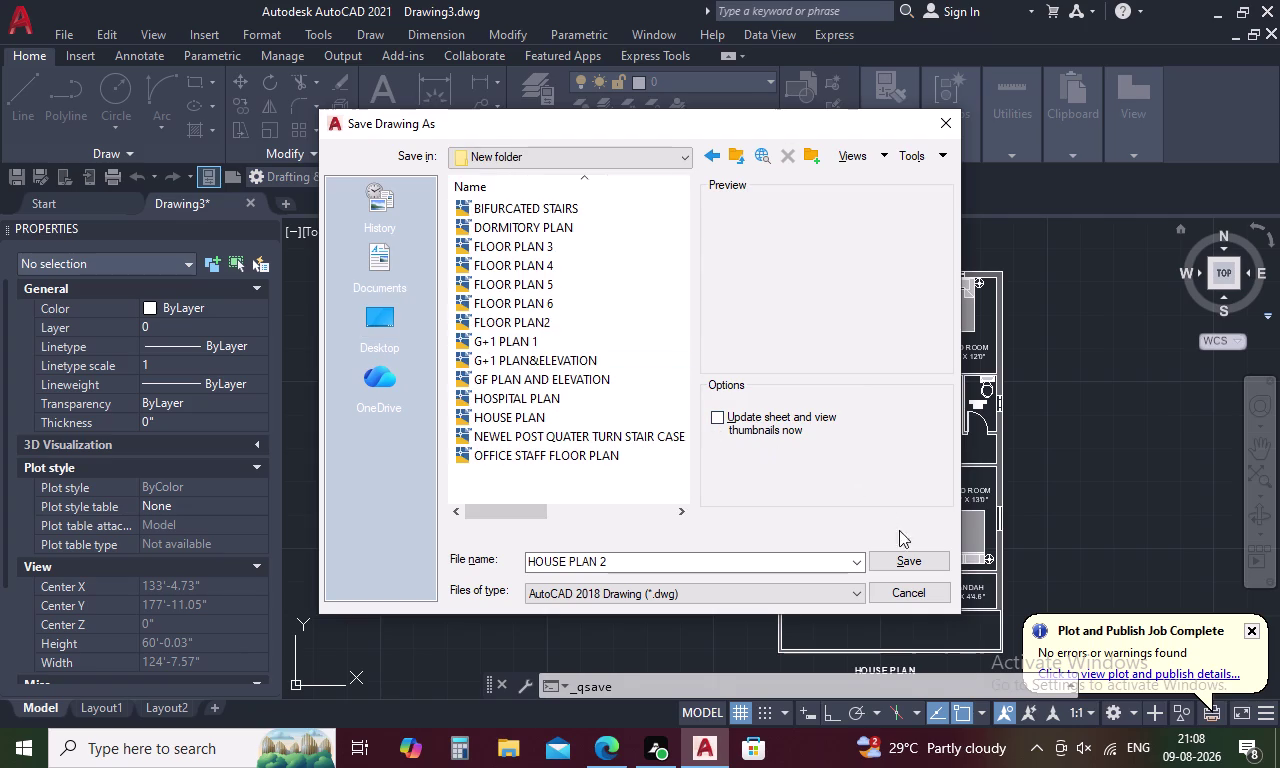
click(936, 563)
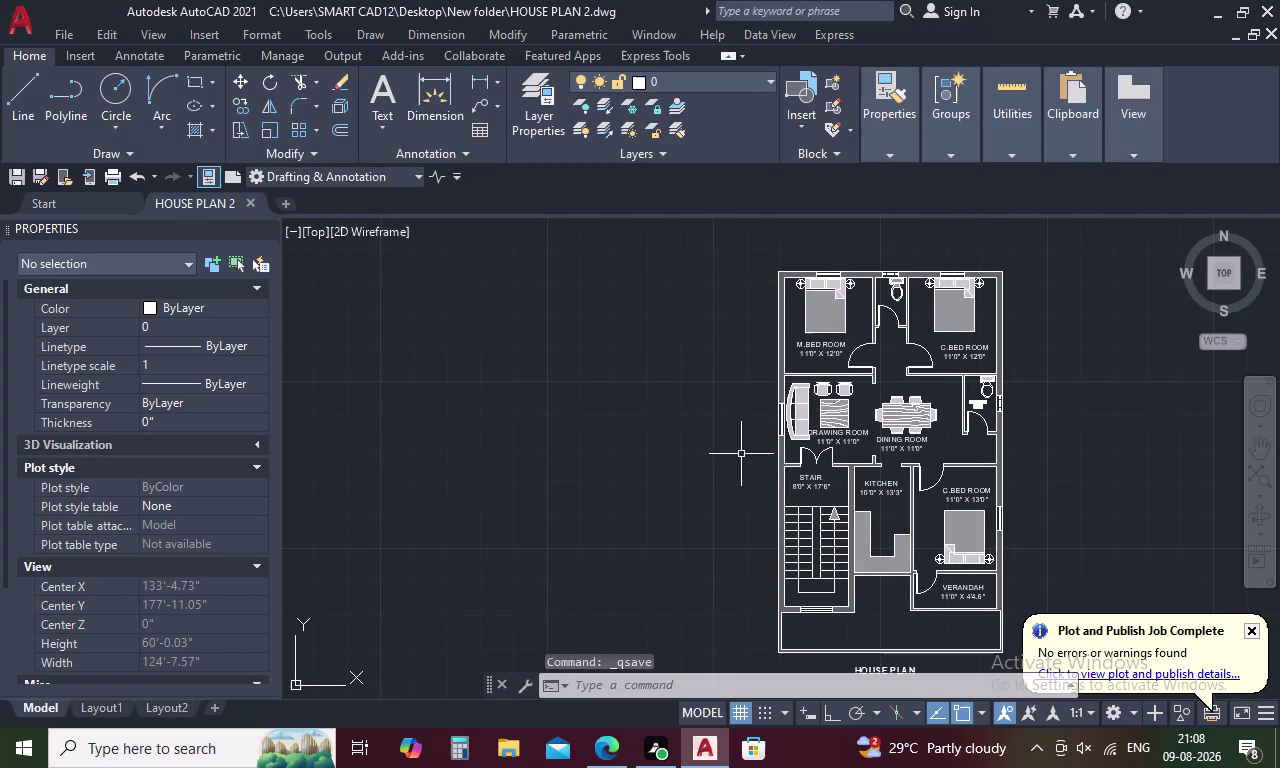
key(ctrl+s)
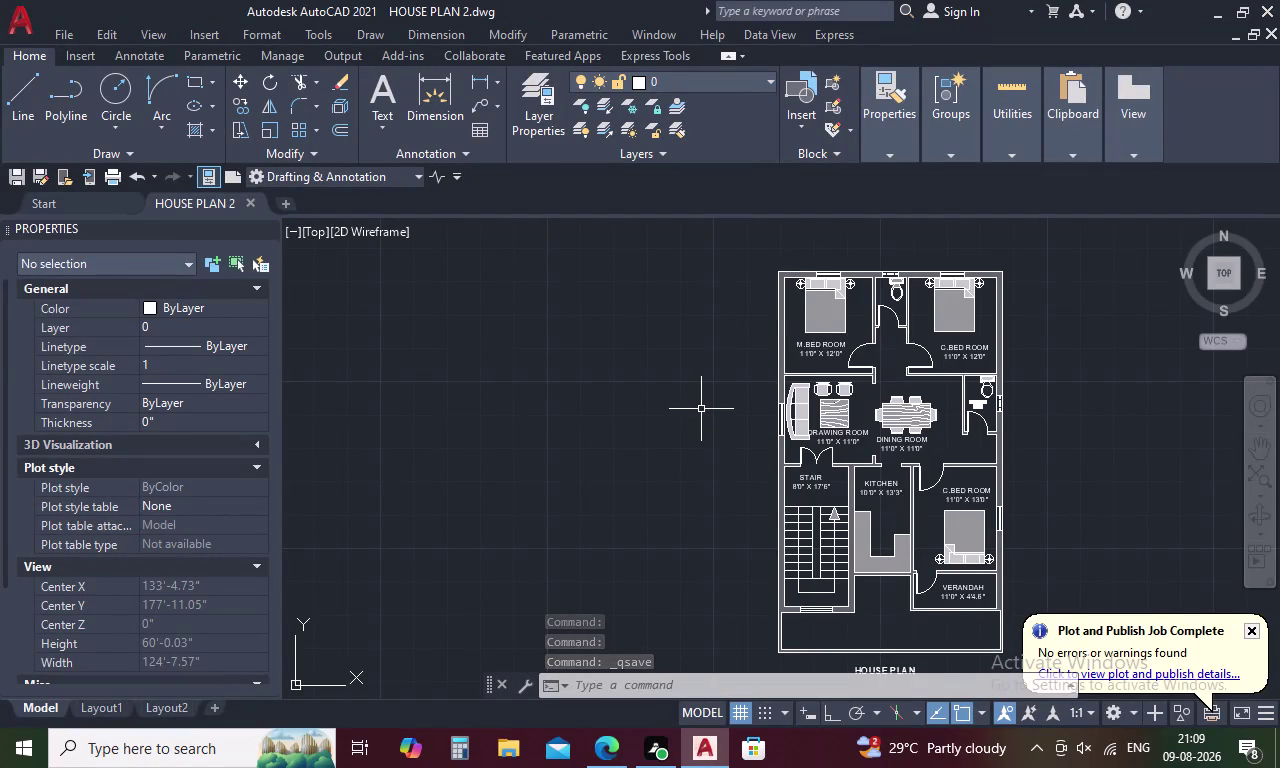
scroll(down, 3)
scroll(up, 3)
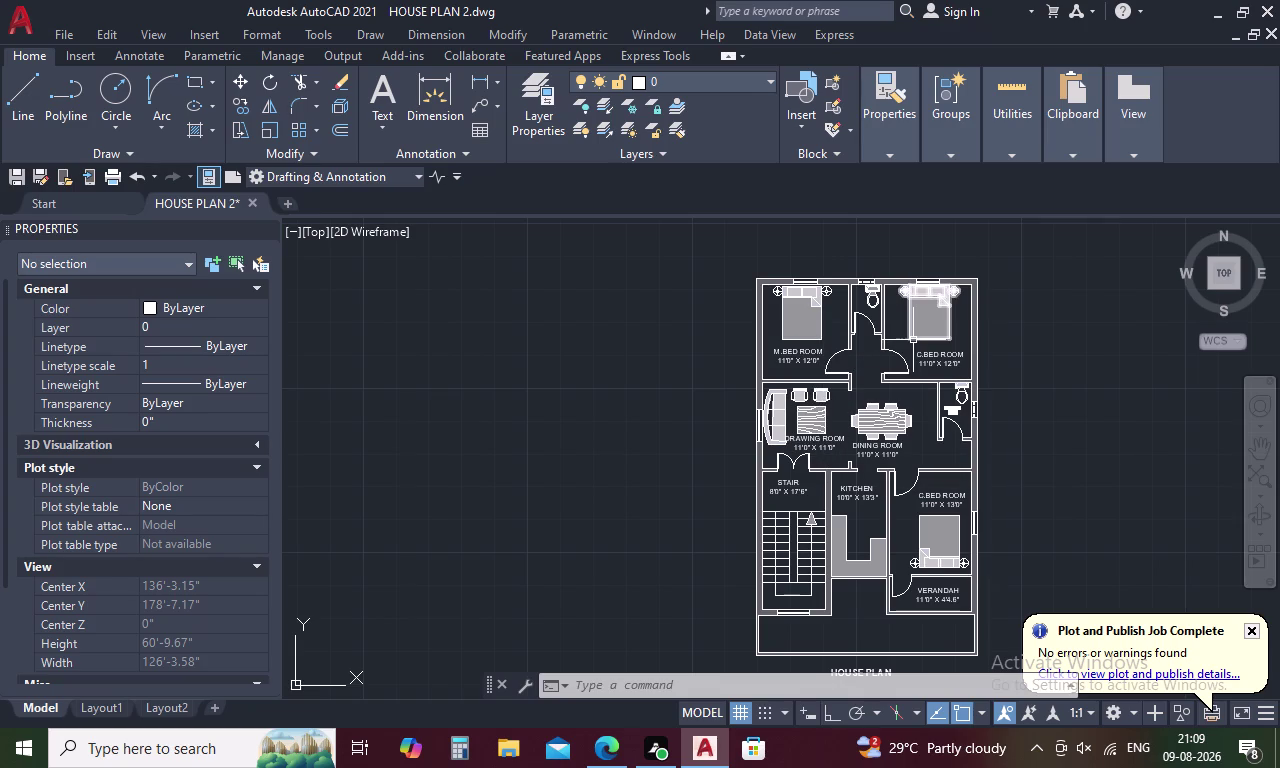
Start a dark grey 99,100,102 solid hatch and pick the three sofa cushions.
text(H)
key(space)
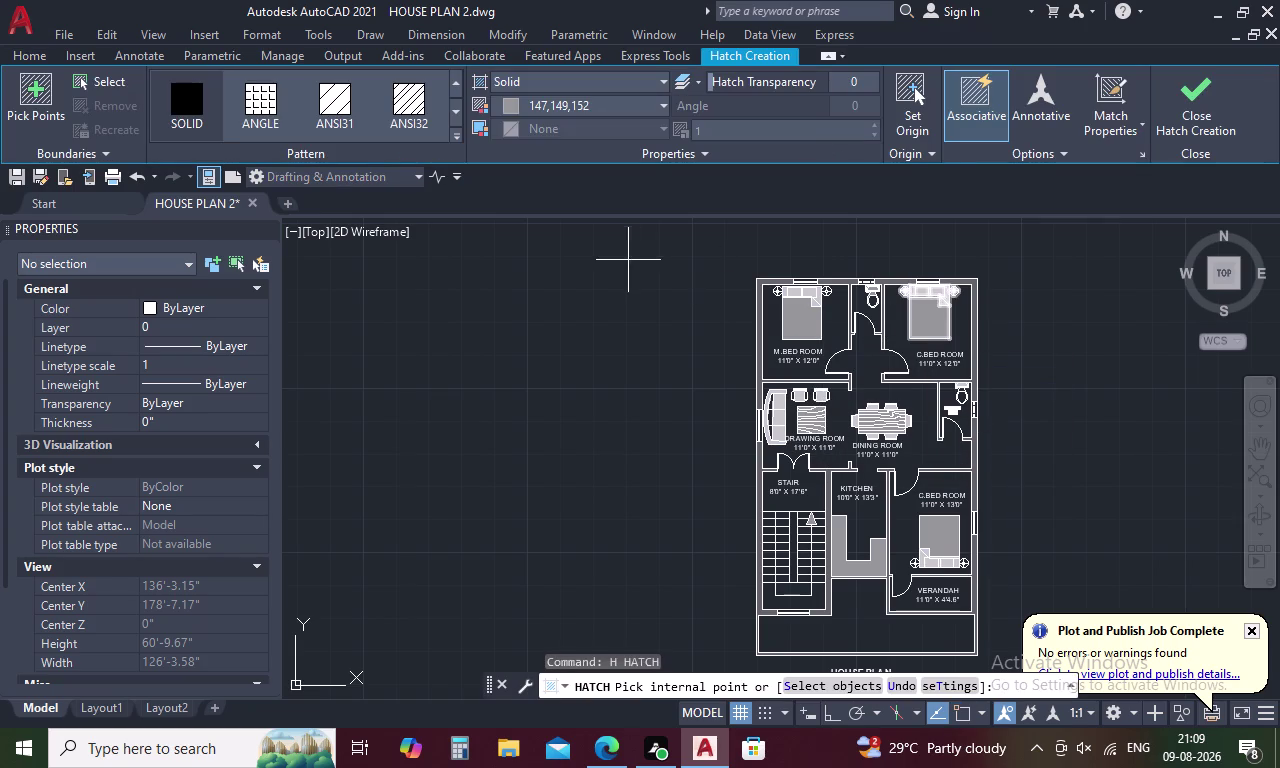
click(665, 103)
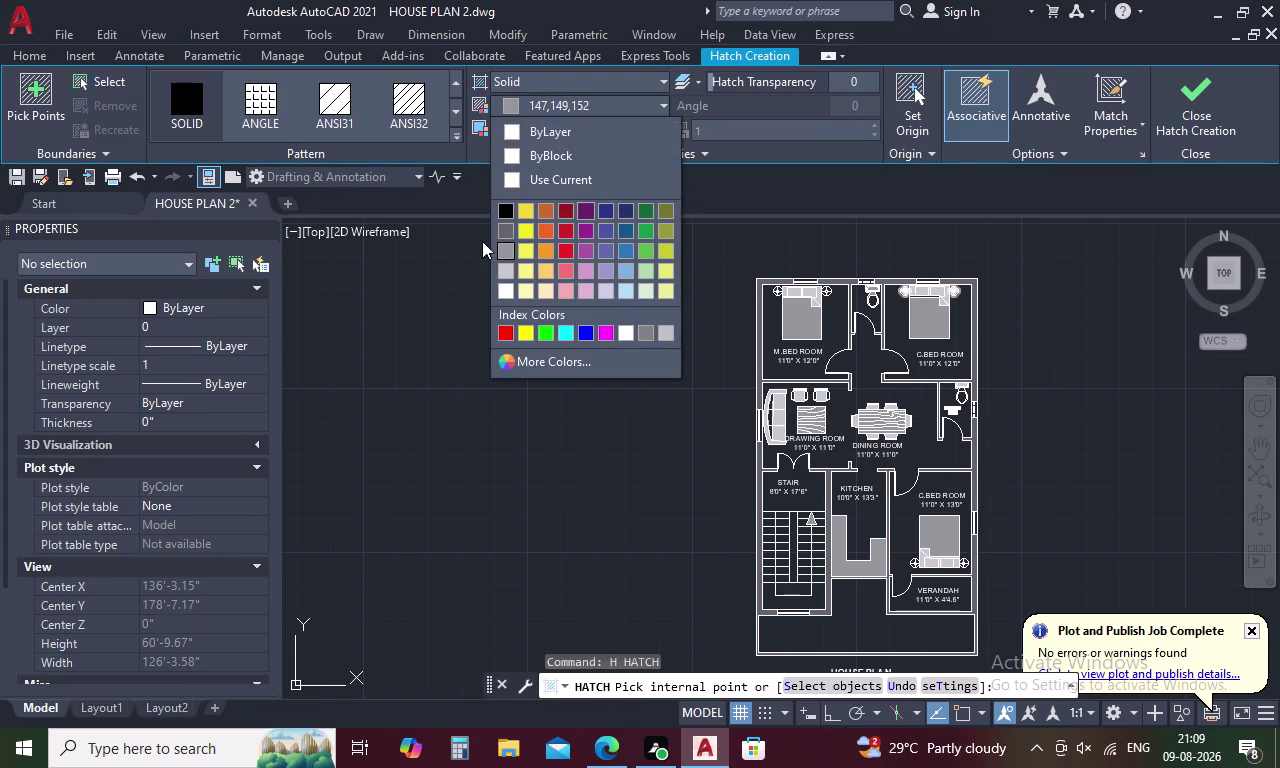
click(498, 232)
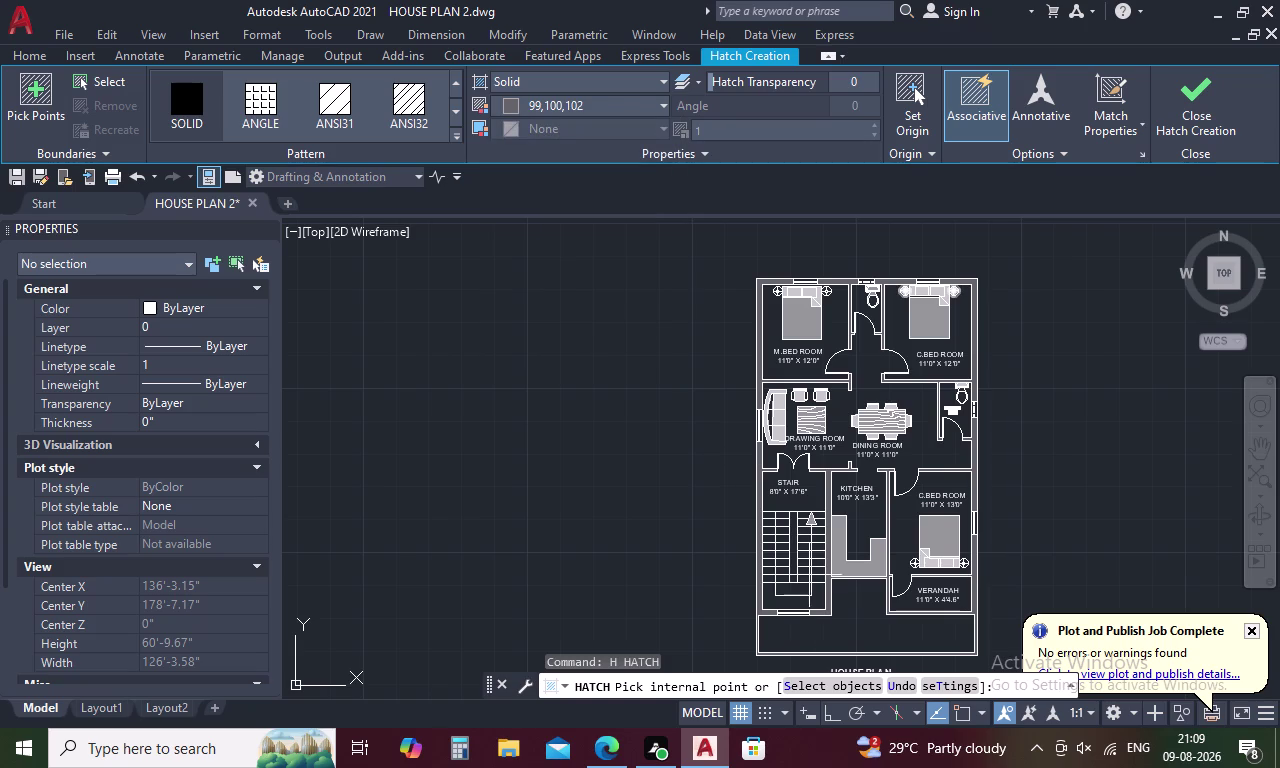
scroll(up, 3)
click(691, 503)
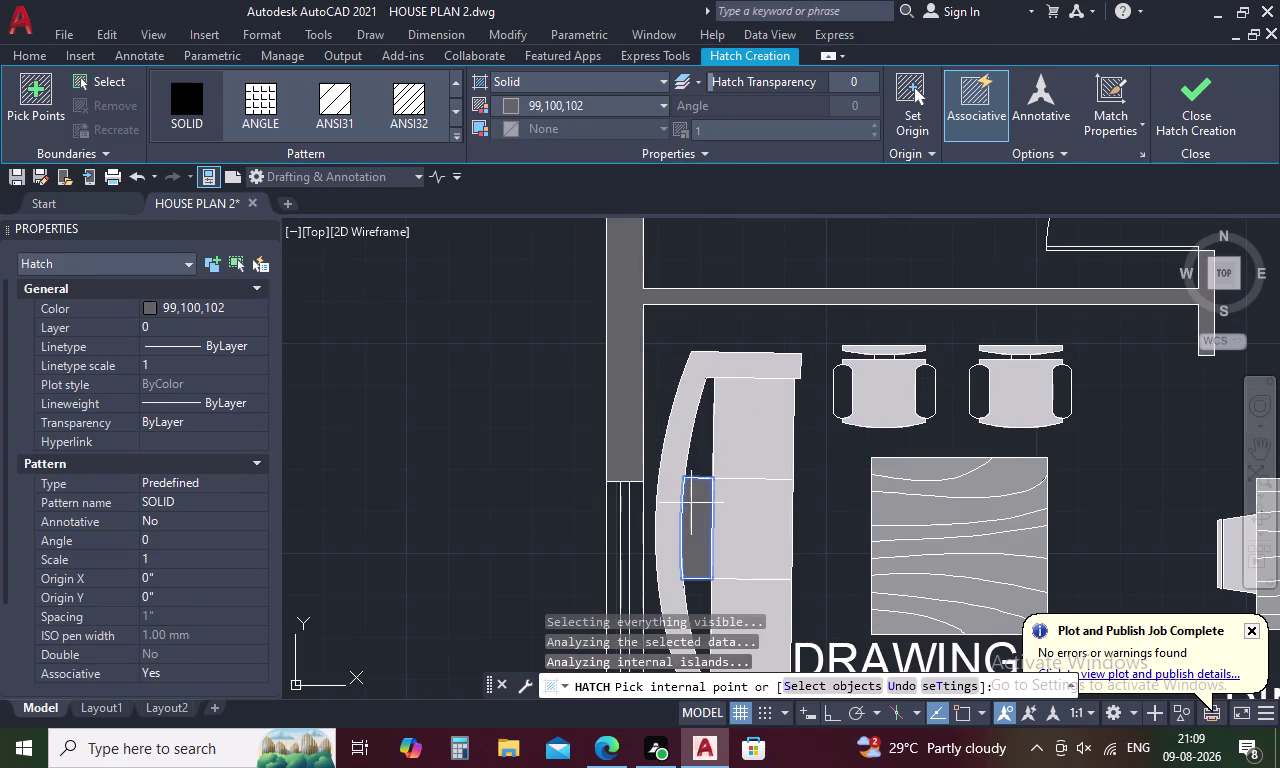
click(704, 446)
click(695, 598)
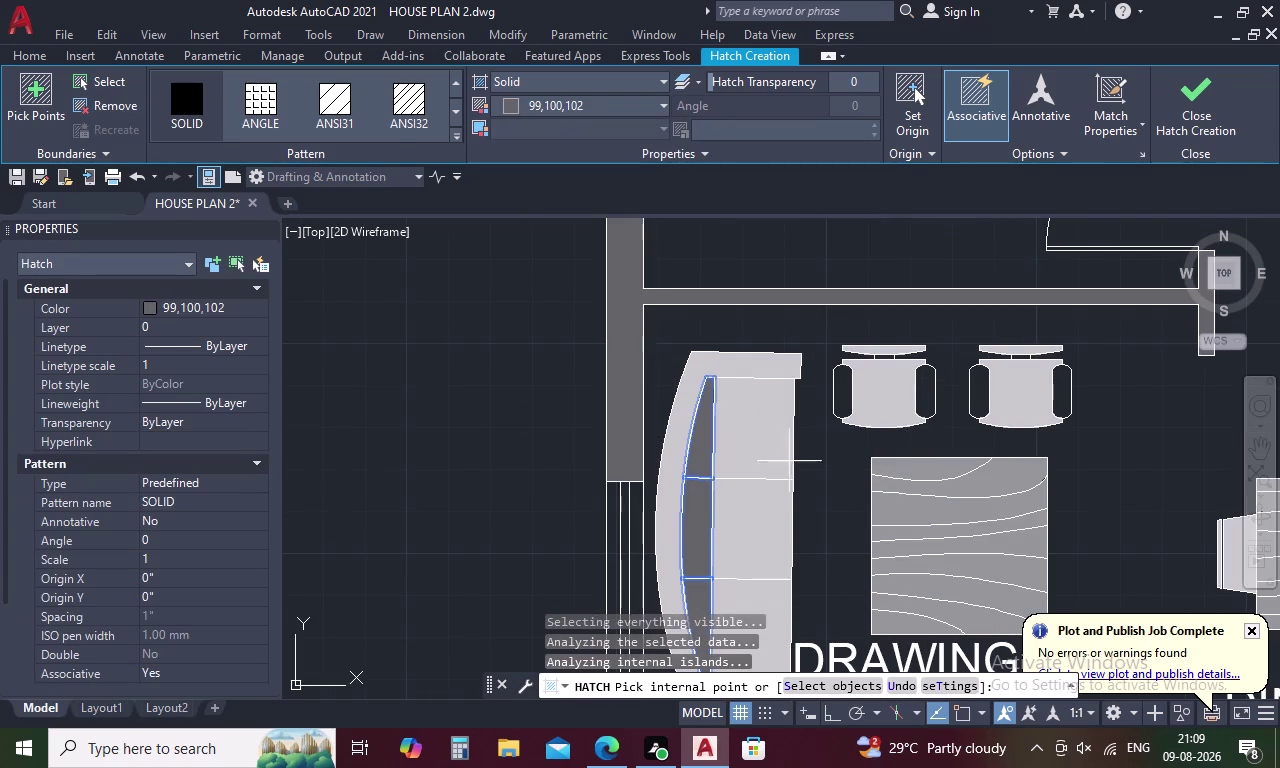
Add both armchairs' armrests to the hatch, finish it, and save the drawing.
click(836, 391)
click(926, 391)
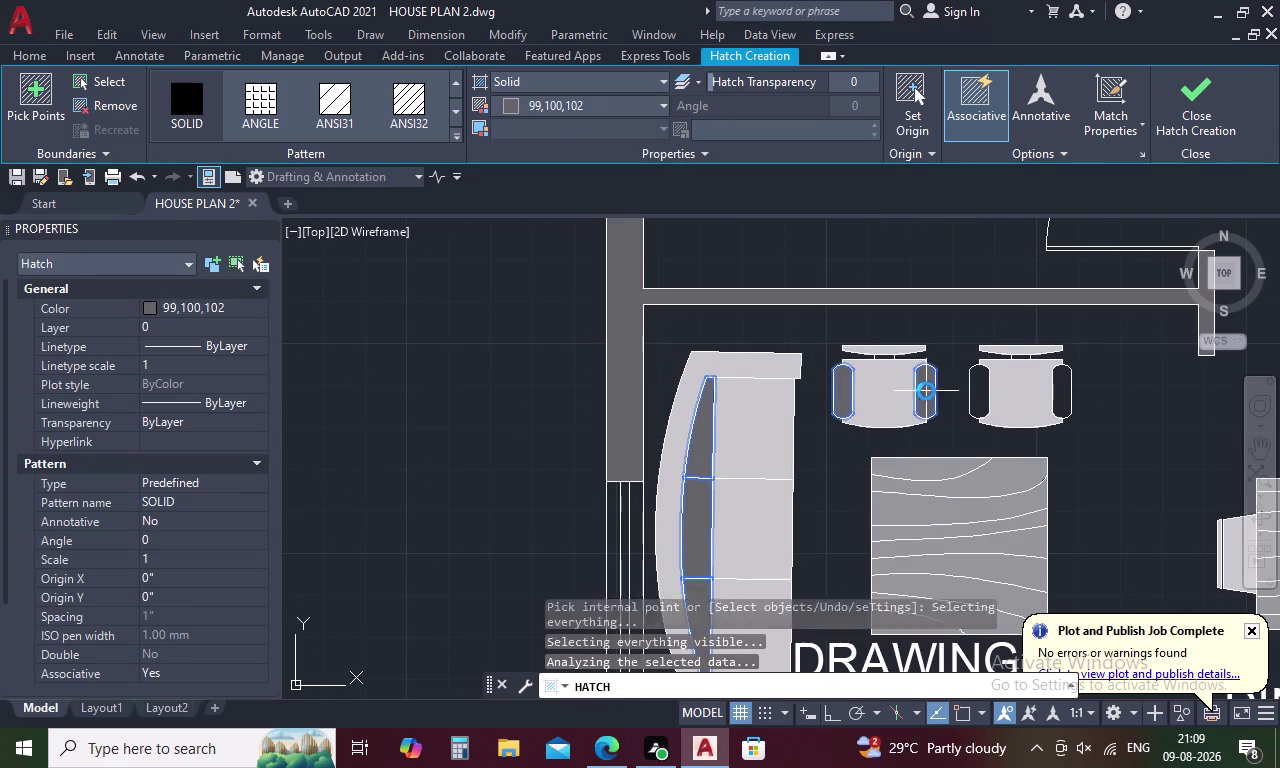
click(983, 389)
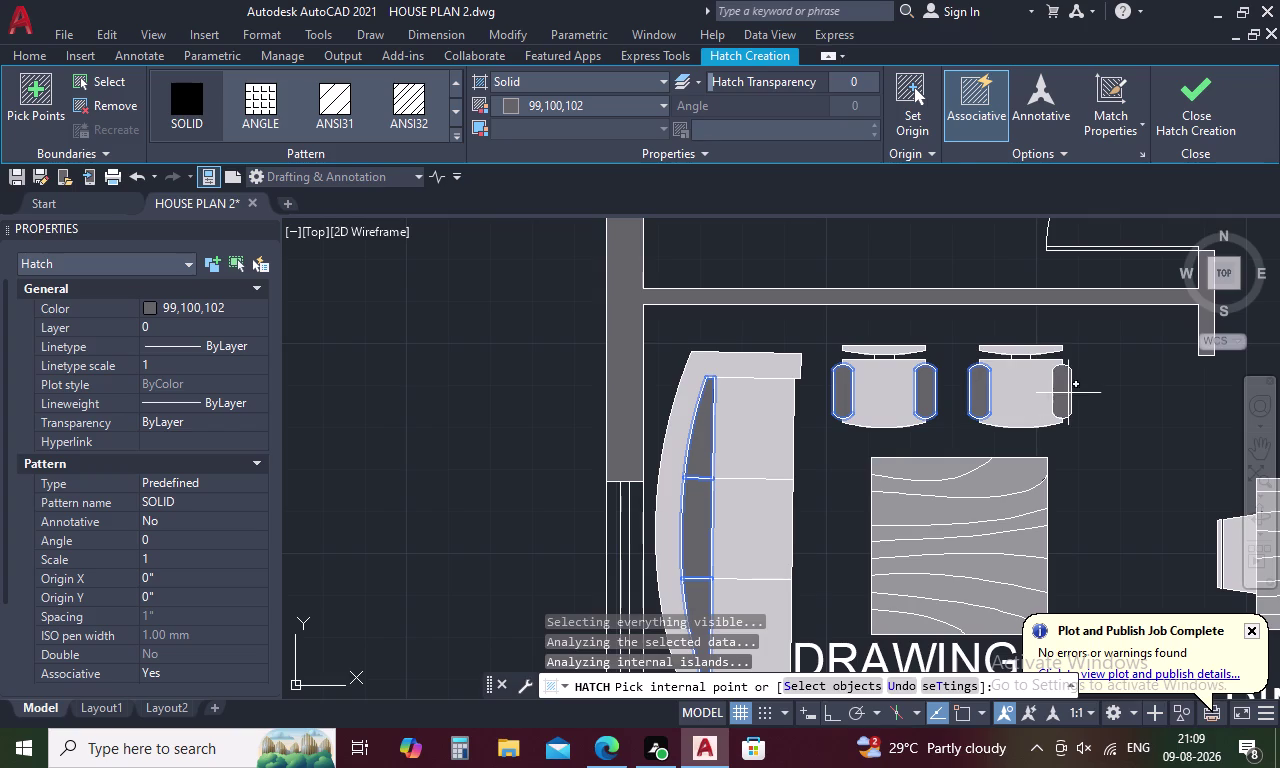
click(1068, 392)
scroll(down, 3)
scroll(up, 3)
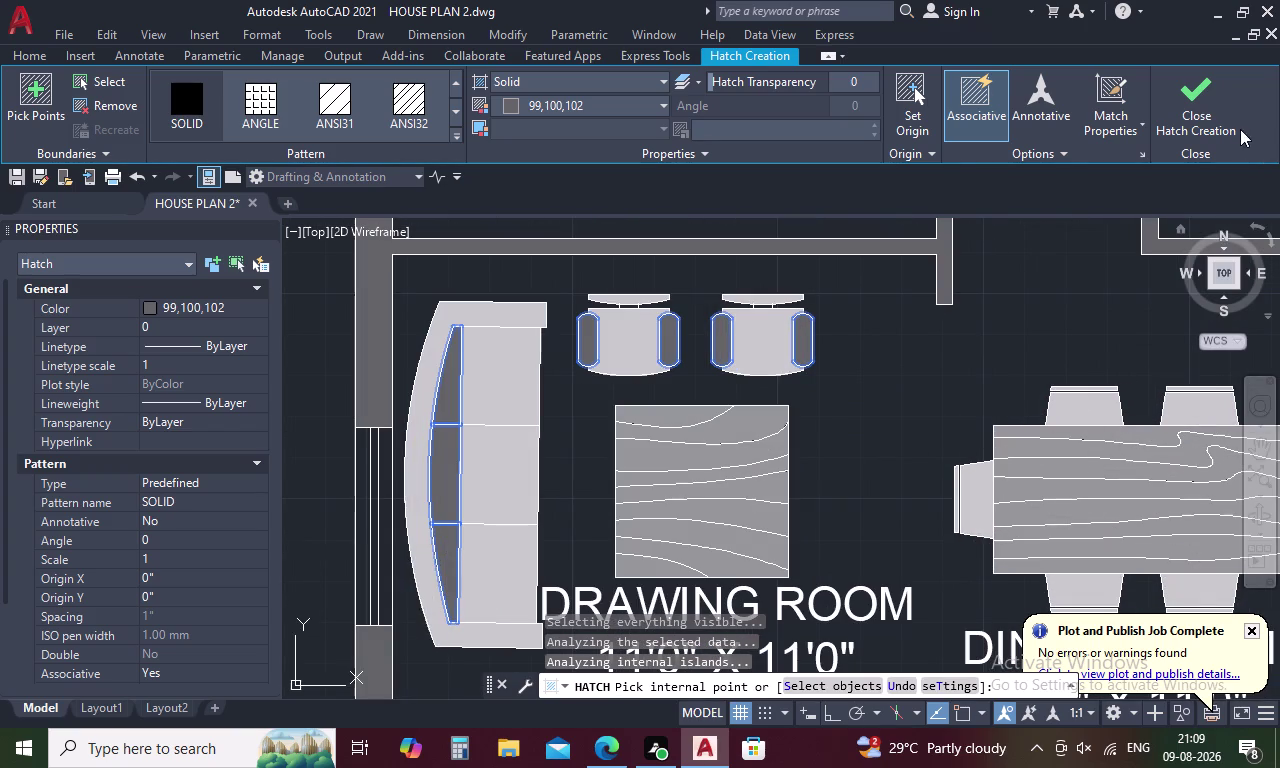
click(1195, 104)
key(ctrl+s)
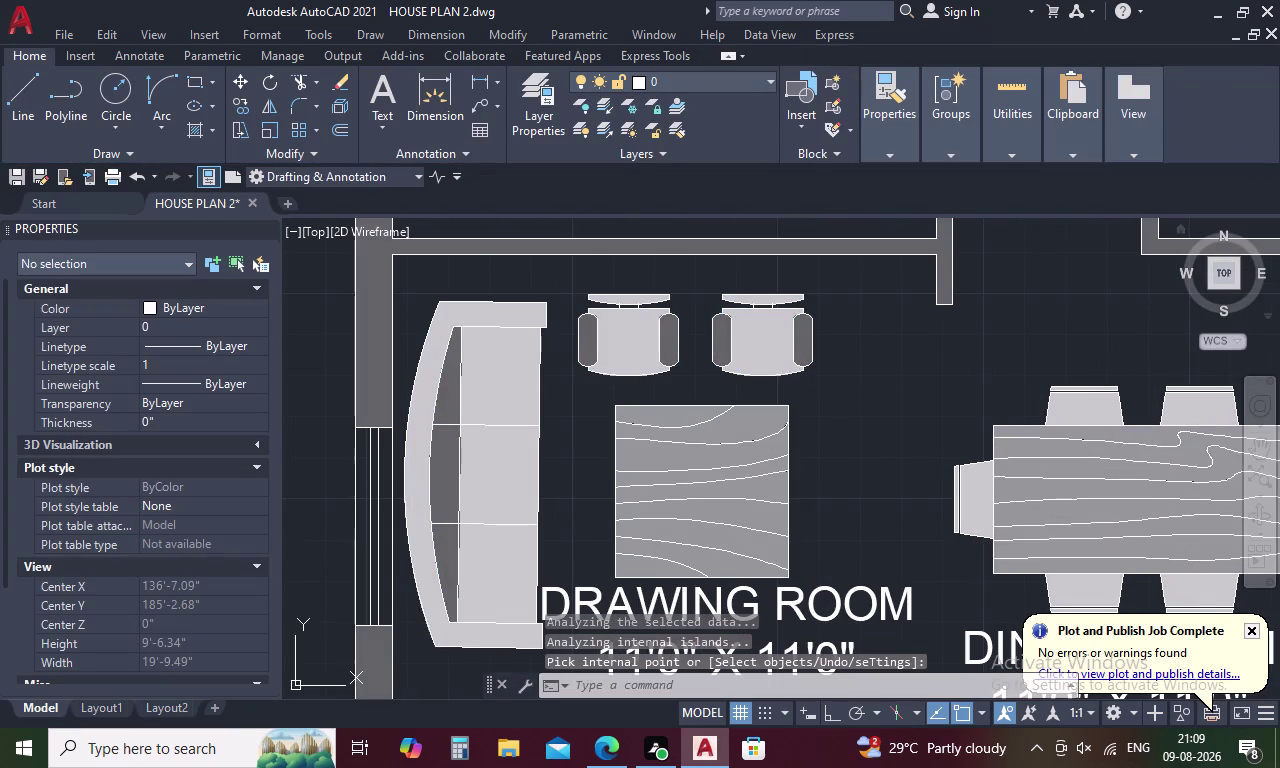
Zoom out to the full house plan, turn the grid off, and add a new layout.
scroll(down, 3)
middle_drag(1003, 357, 840, 379)
scroll(down, 3)
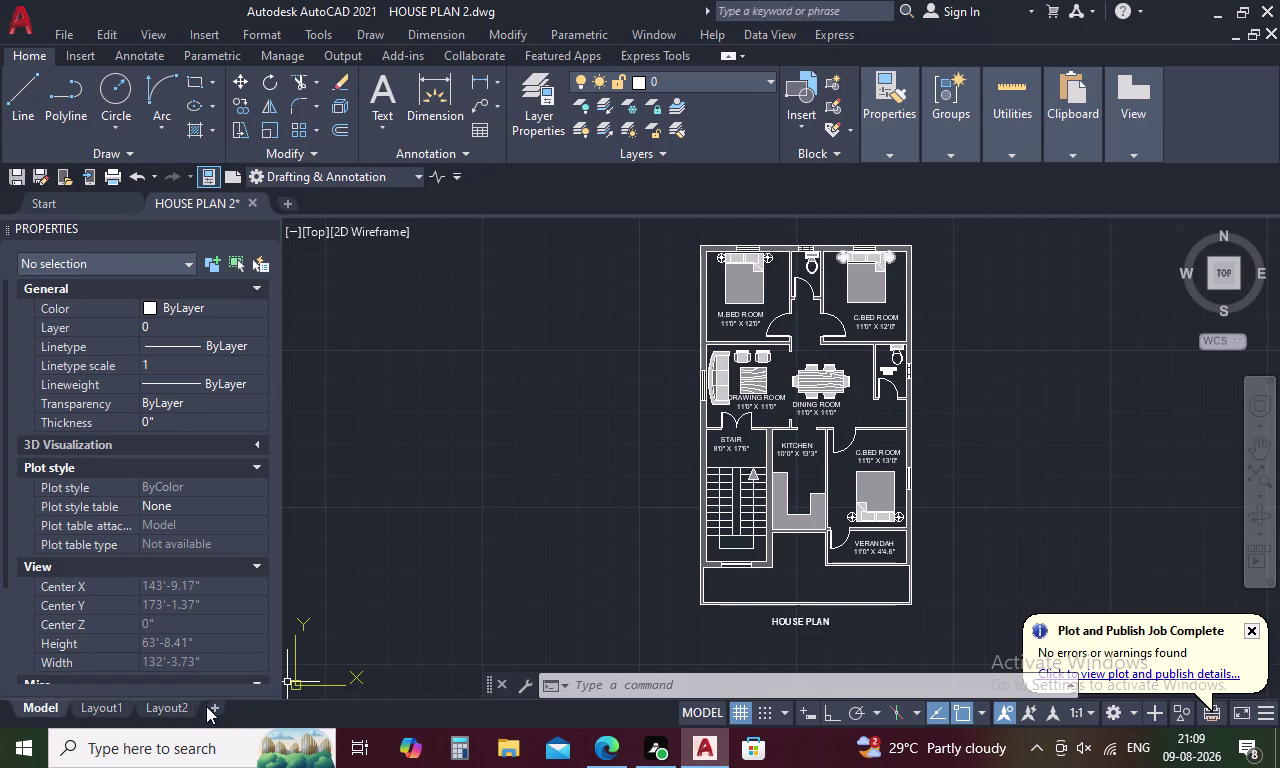
click(747, 716)
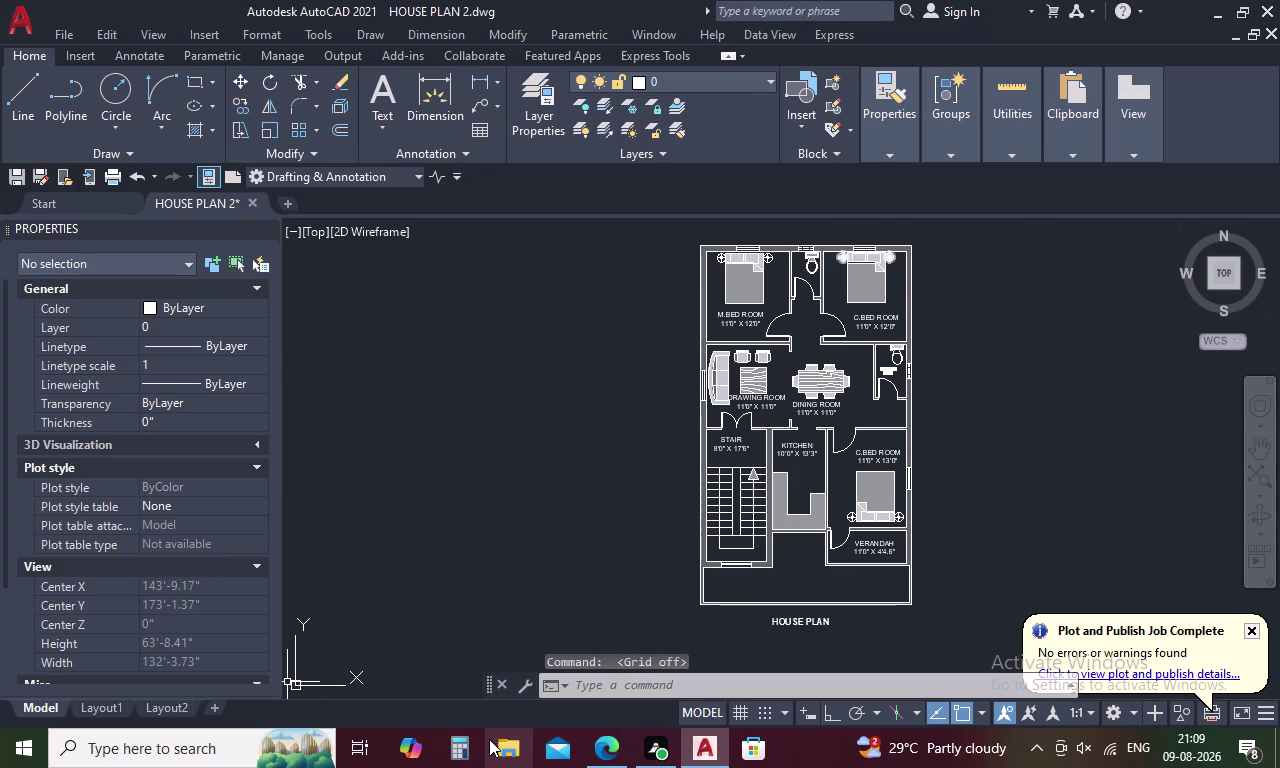
click(215, 706)
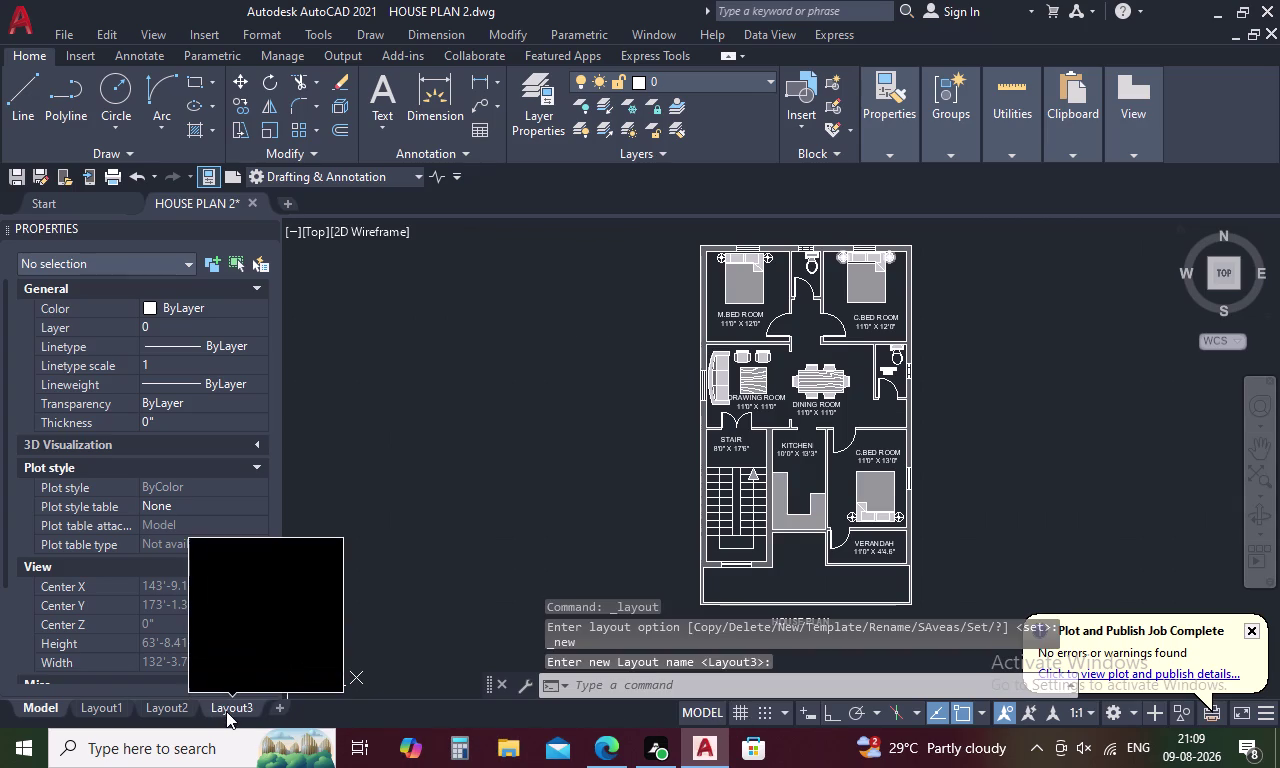
Open the new Layout3 sheet and zoom to check it frames the whole house plan.
click(226, 711)
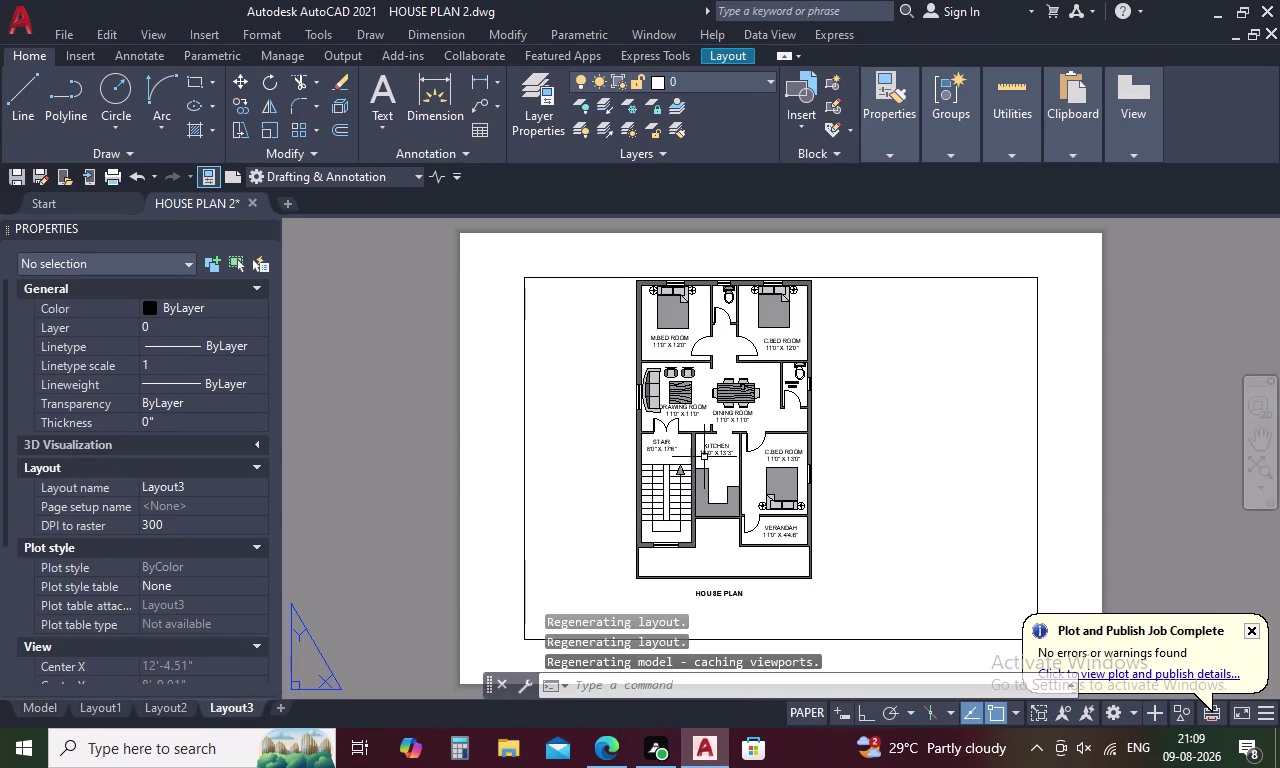
scroll(up, 3)
scroll(down, 3)
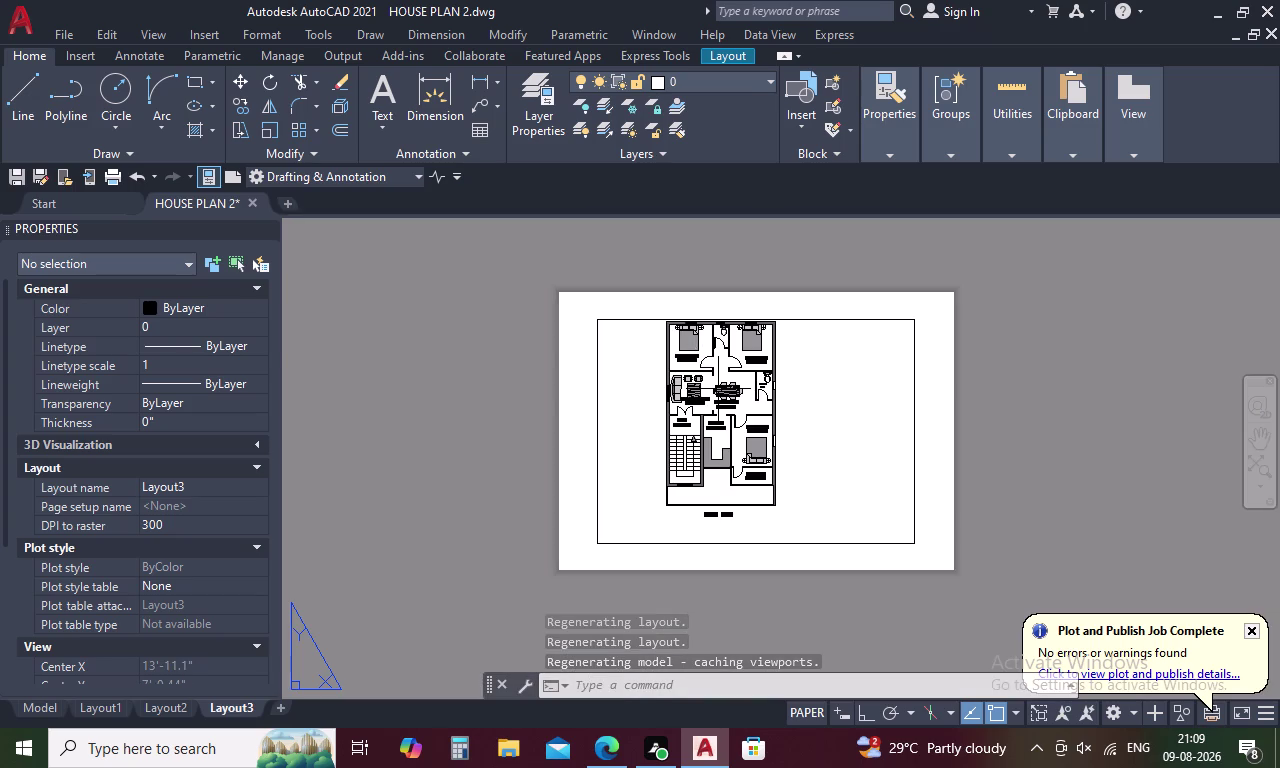
scroll(up, 3)
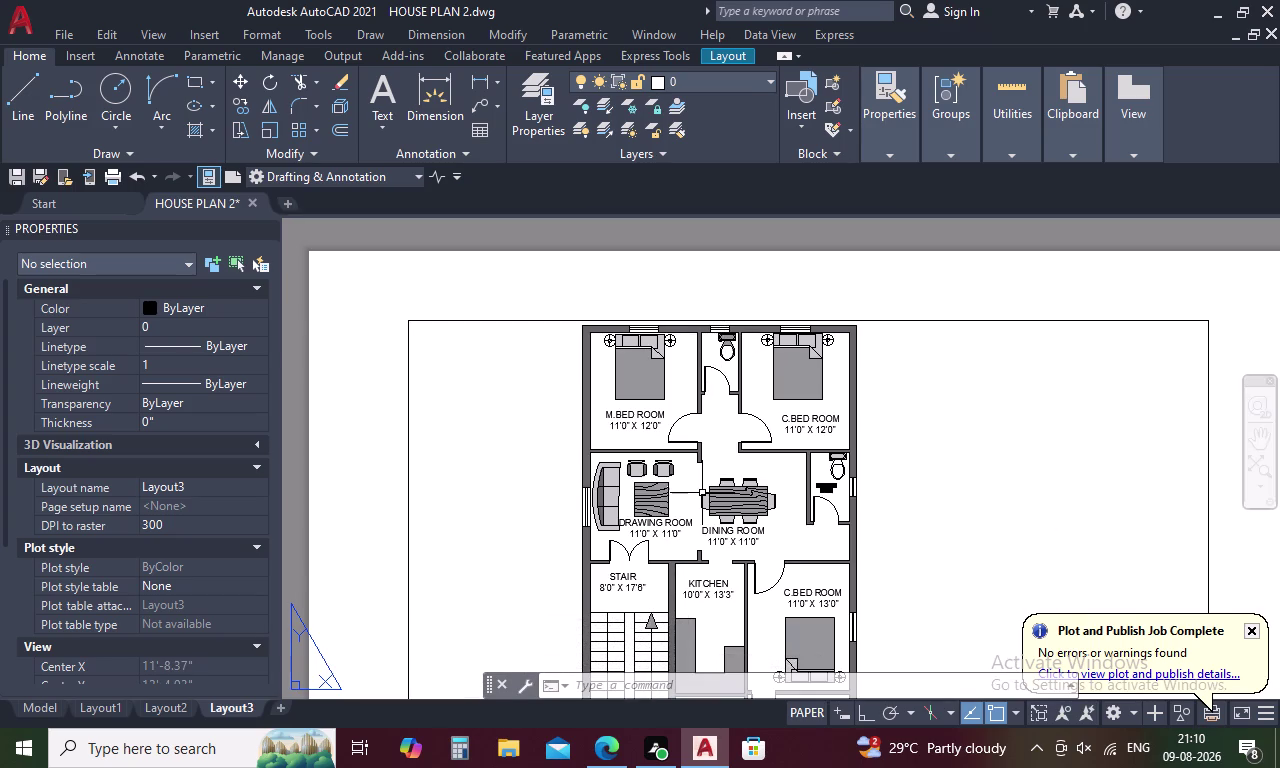
scroll(down, 3)
scroll(up, 3)
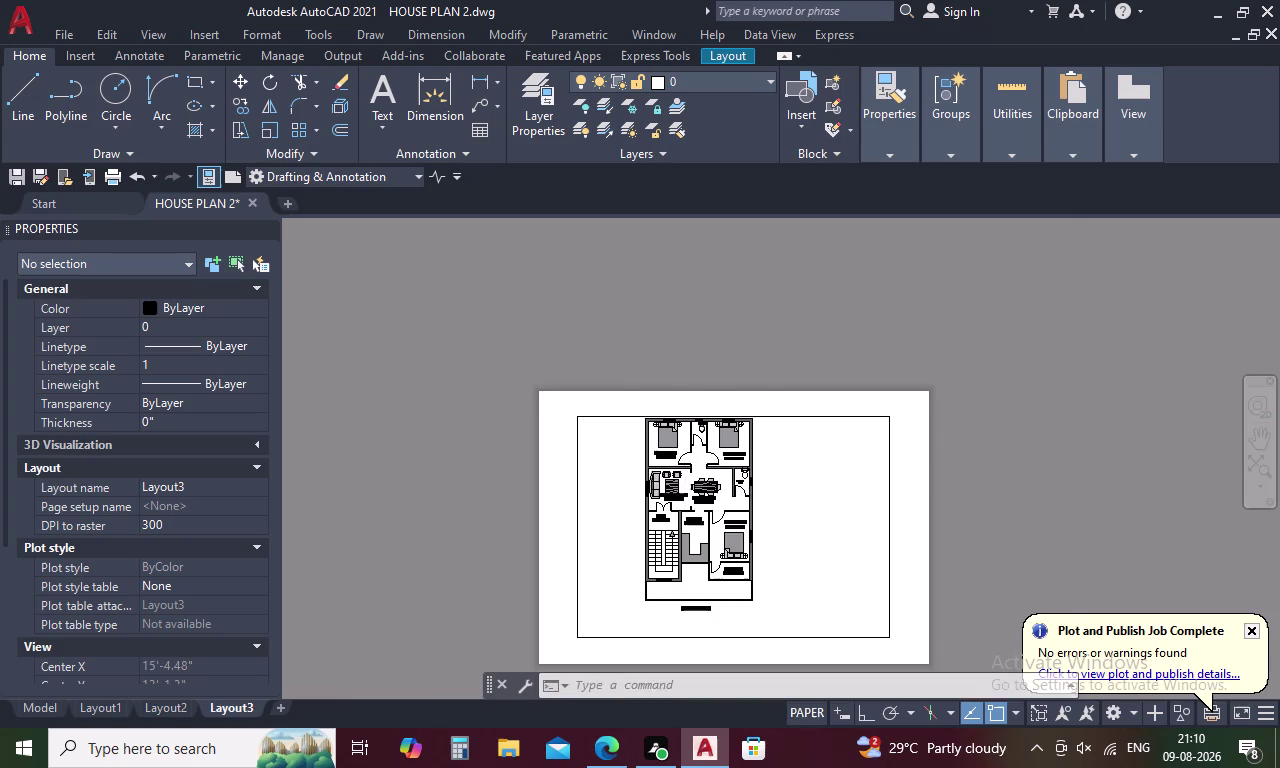
scroll(up, 3)
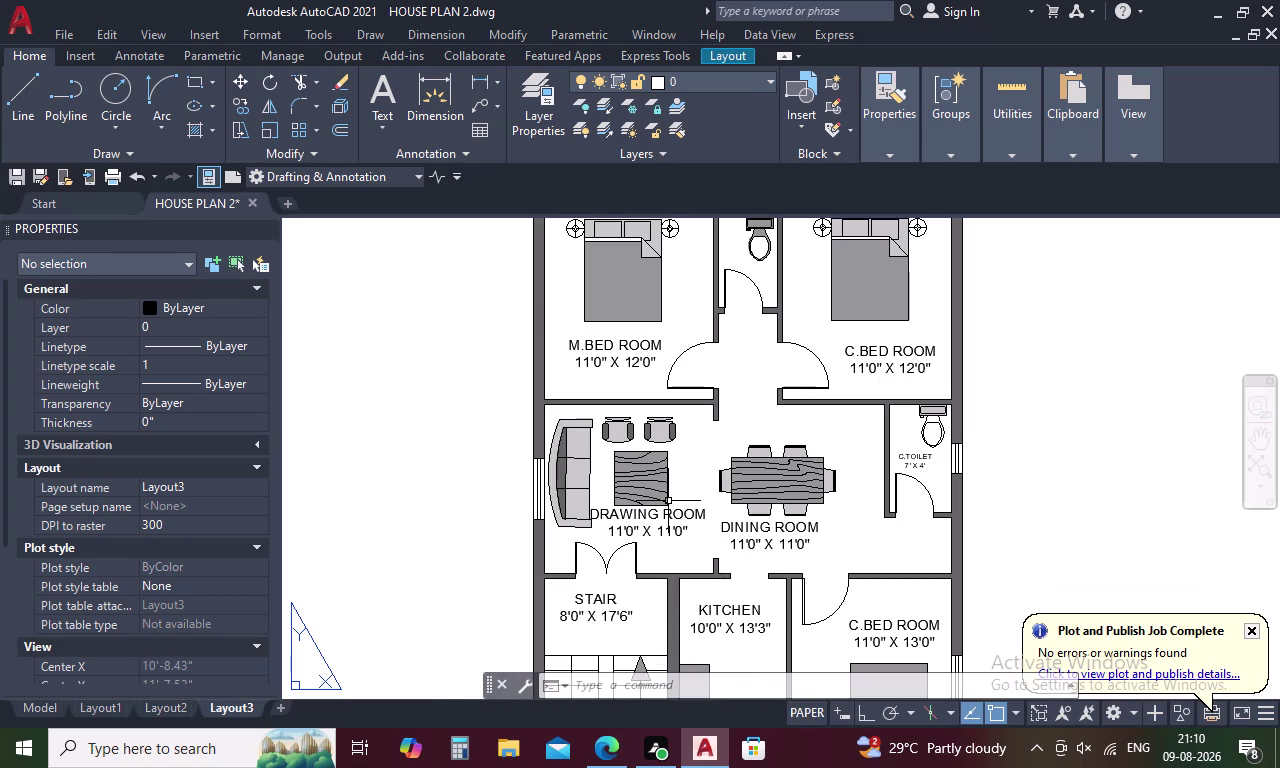
scroll(down, 3)
scroll(up, 3)
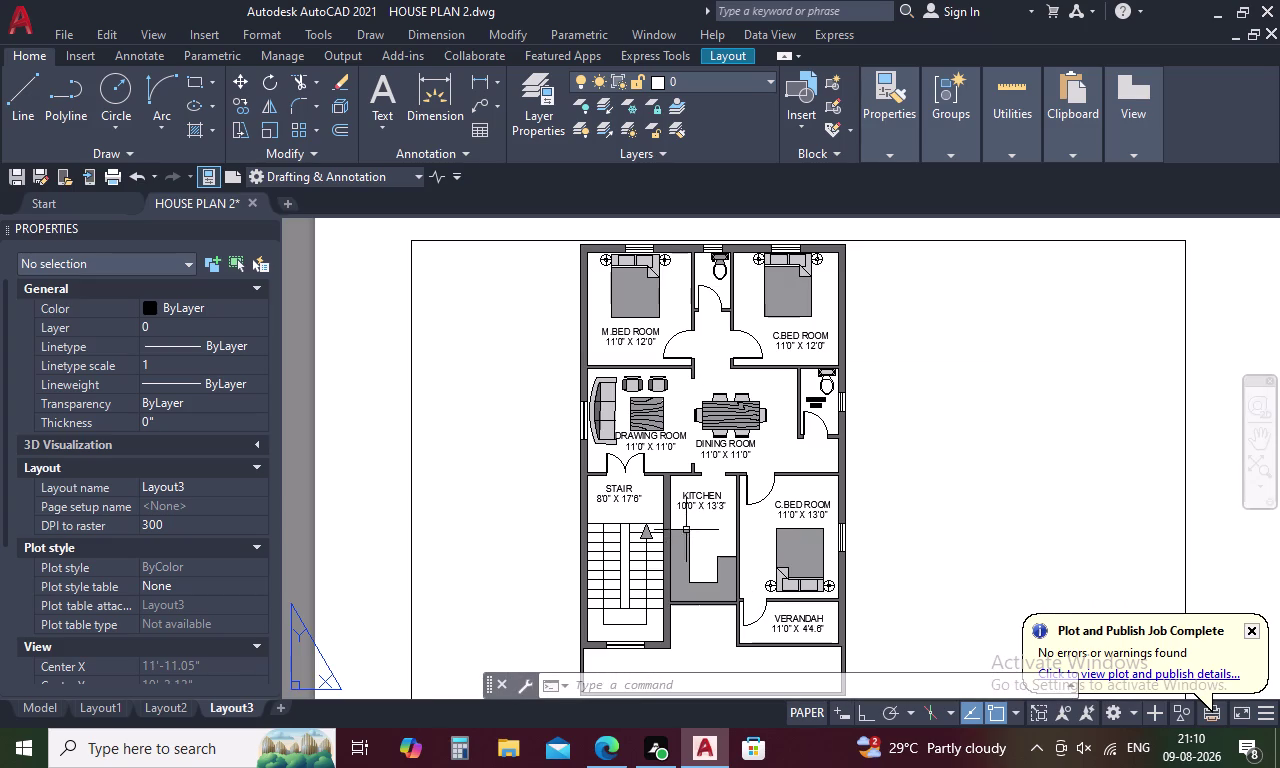
scroll(up, 3)
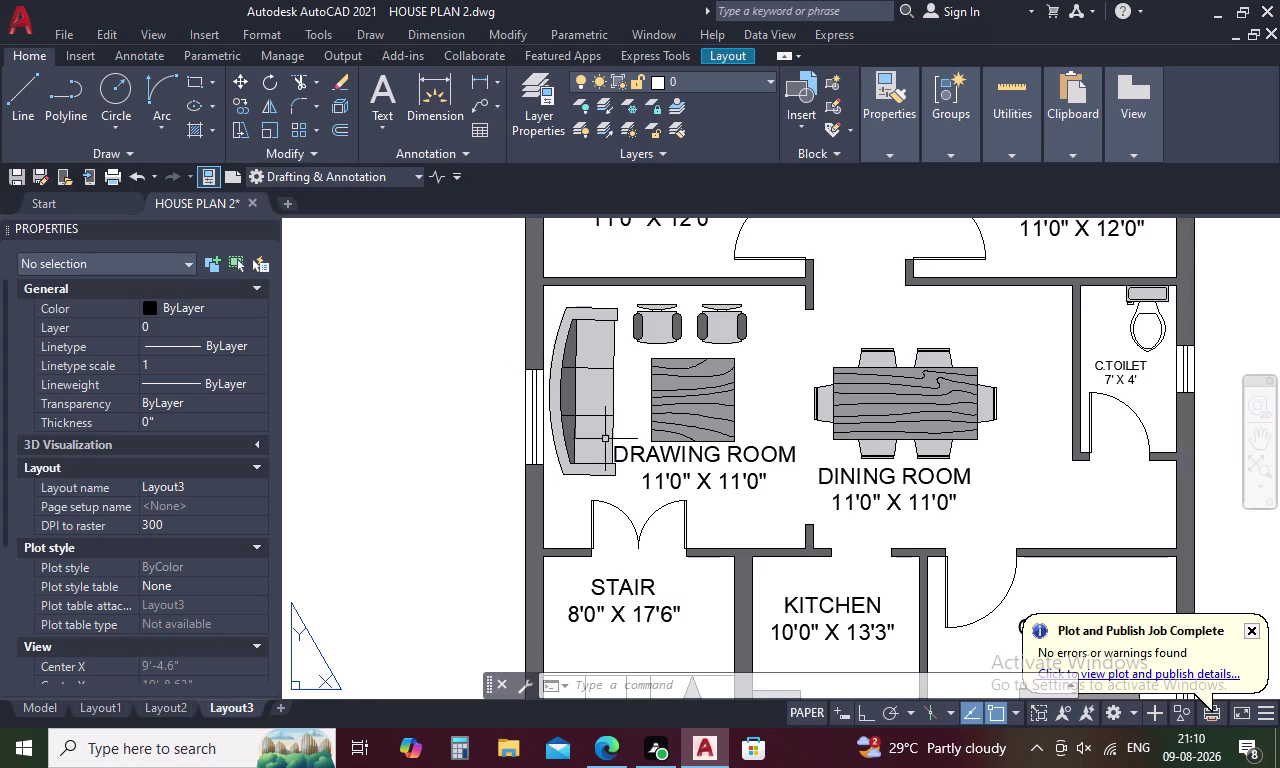
Plot Layout3 to Microsoft Print to PDF on A4 landscape paper.
scroll(down, 3)
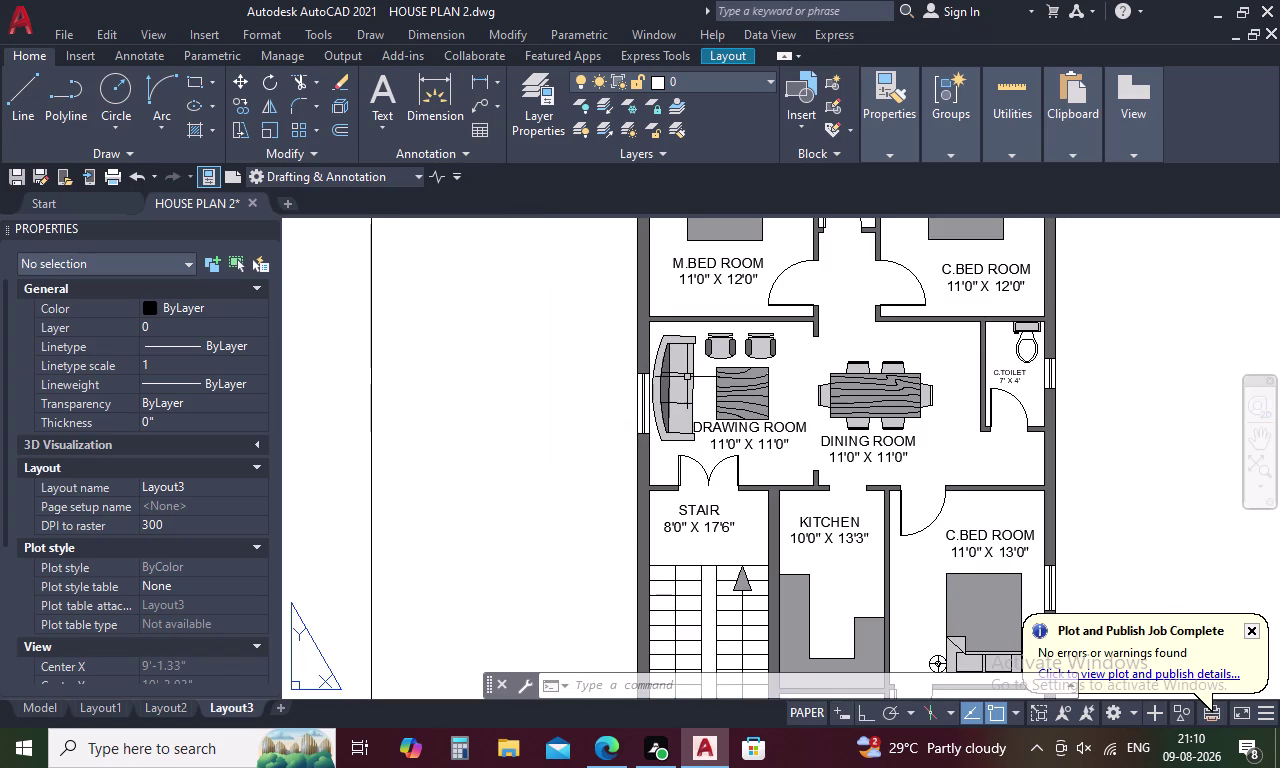
scroll(down, 3)
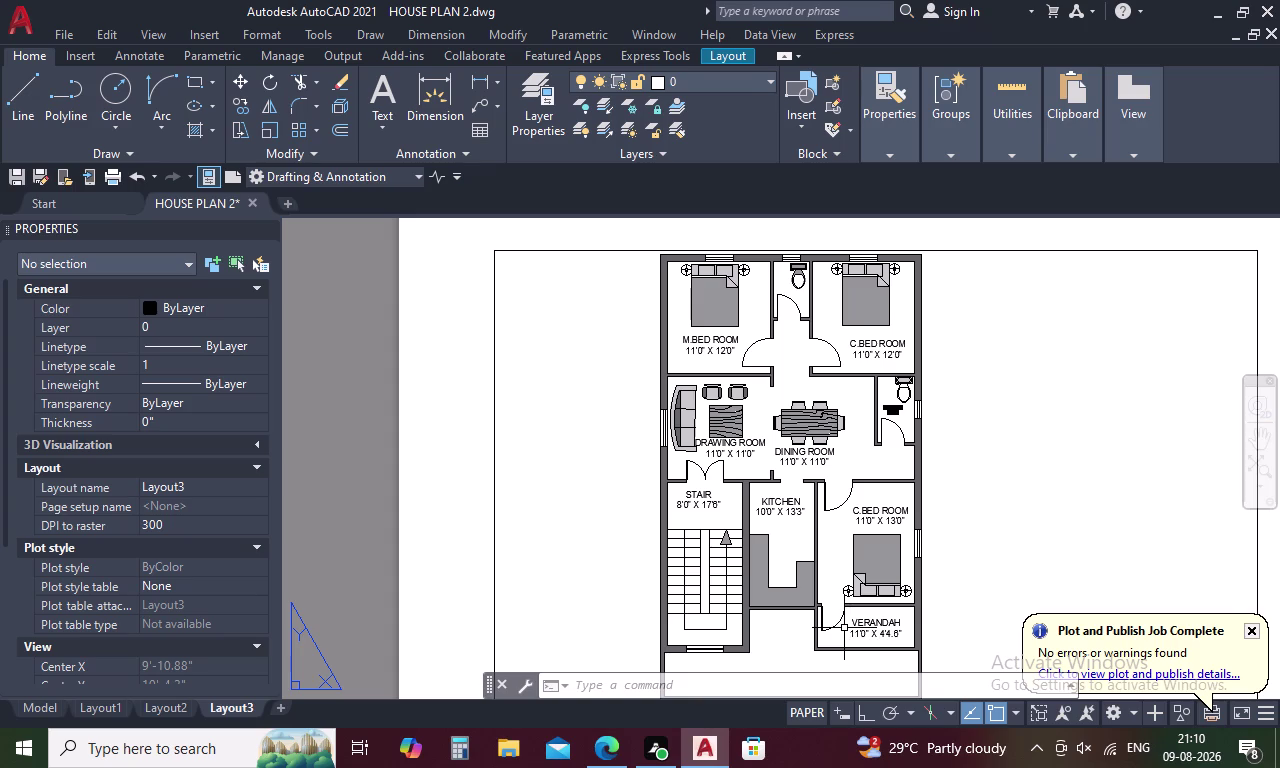
key(ctrl+p)
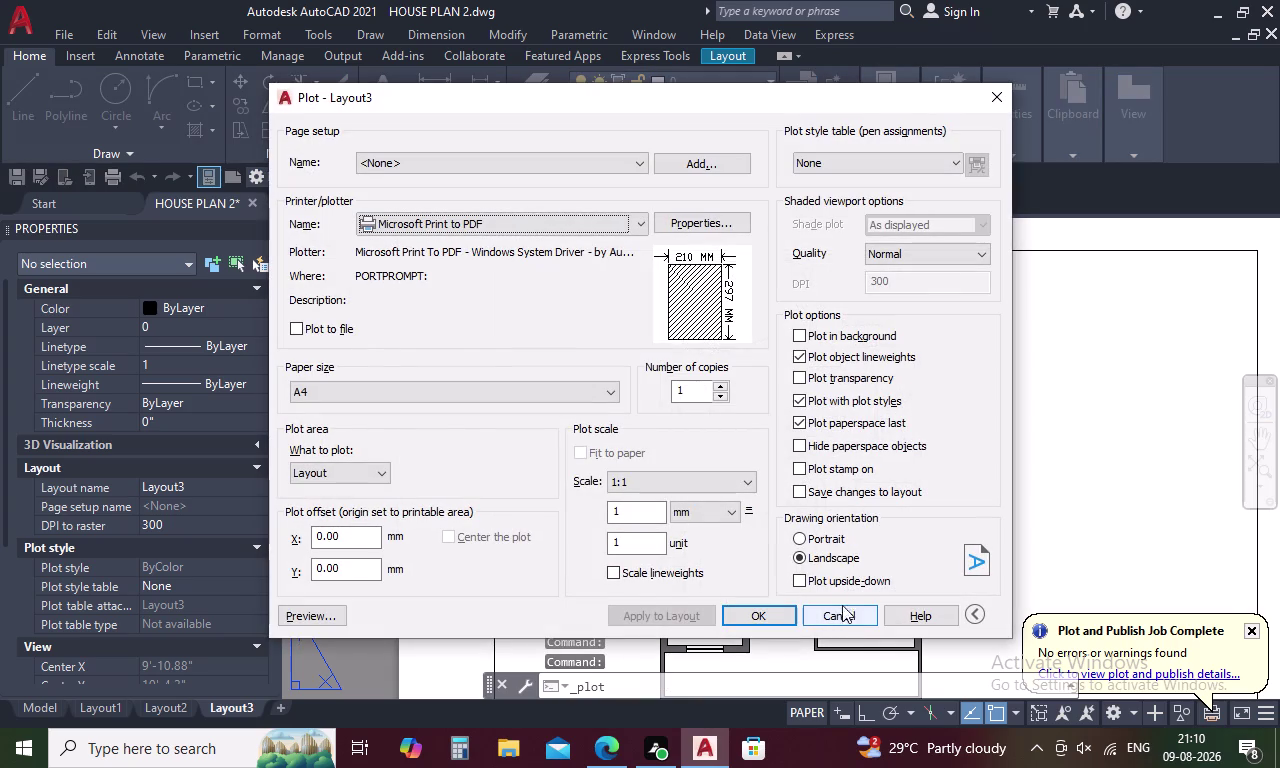
click(762, 614)
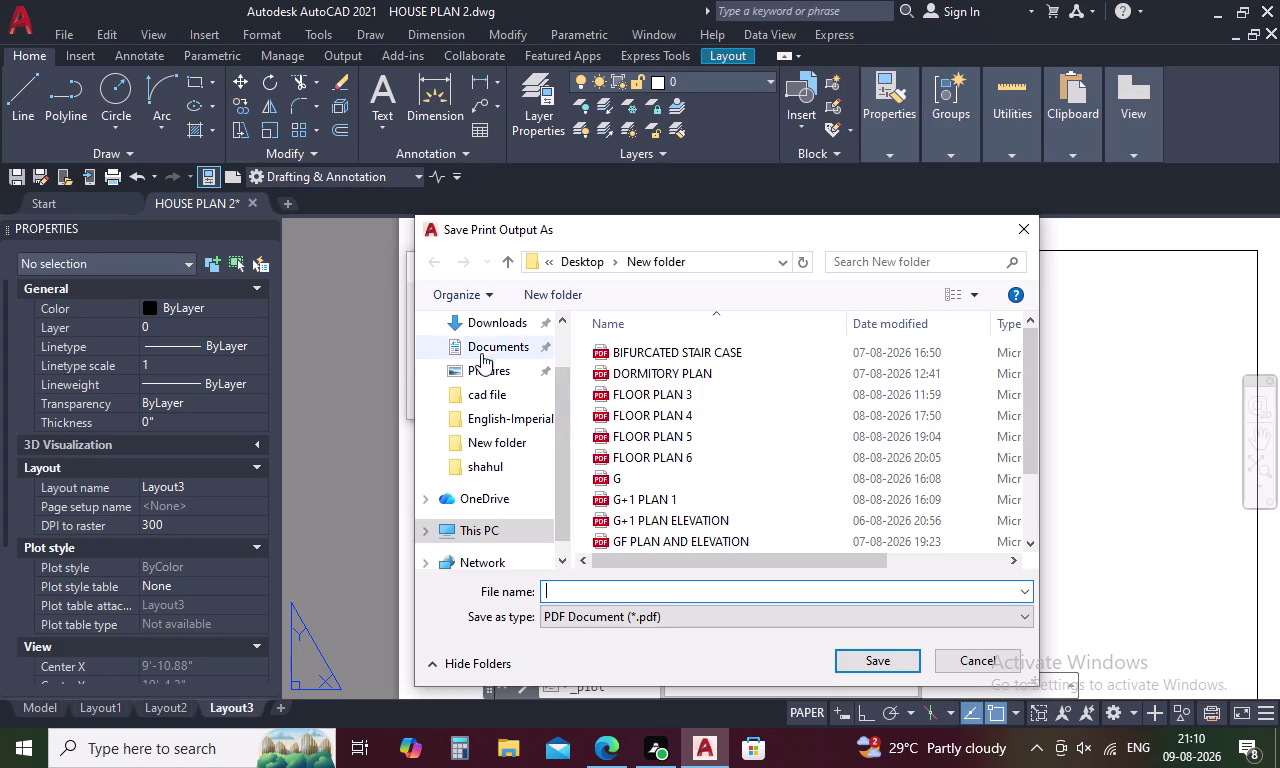
Browse the Save Print Output As dialog to the Desktop New folder.
scroll(up, 3)
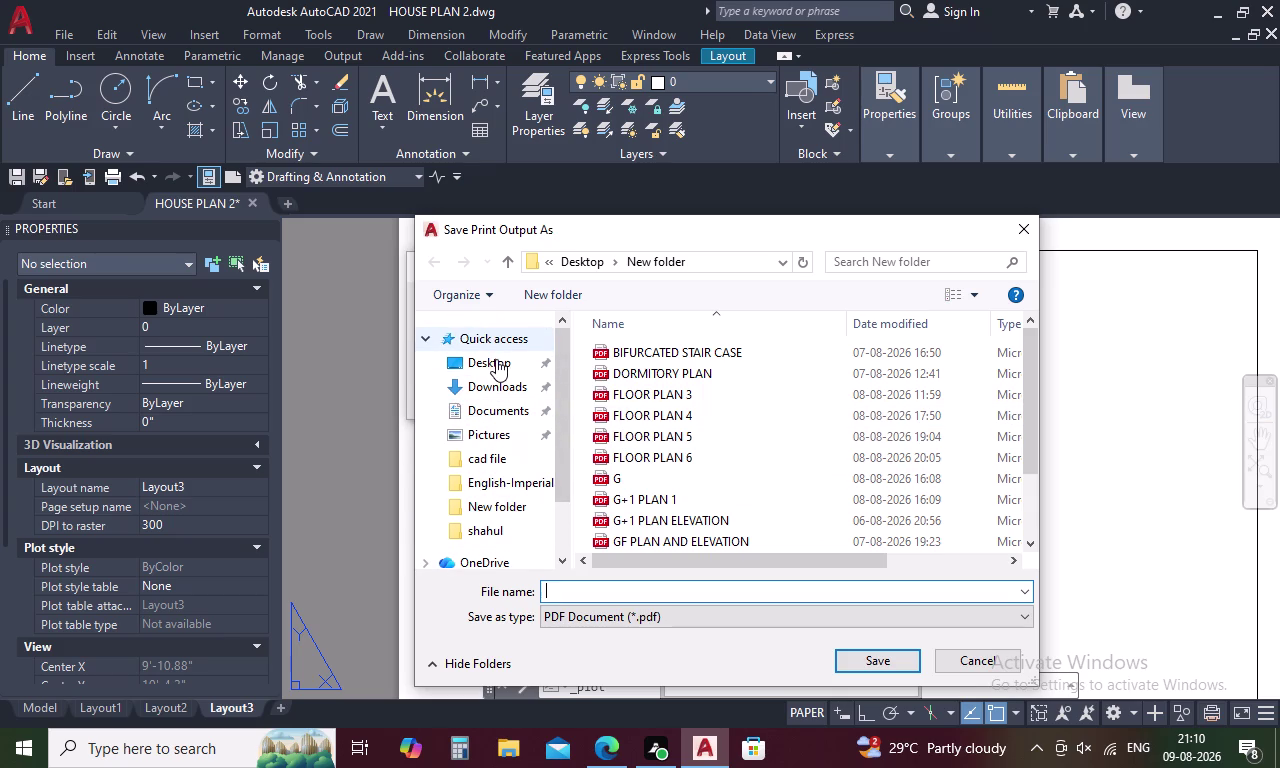
click(496, 359)
double_click(656, 411)
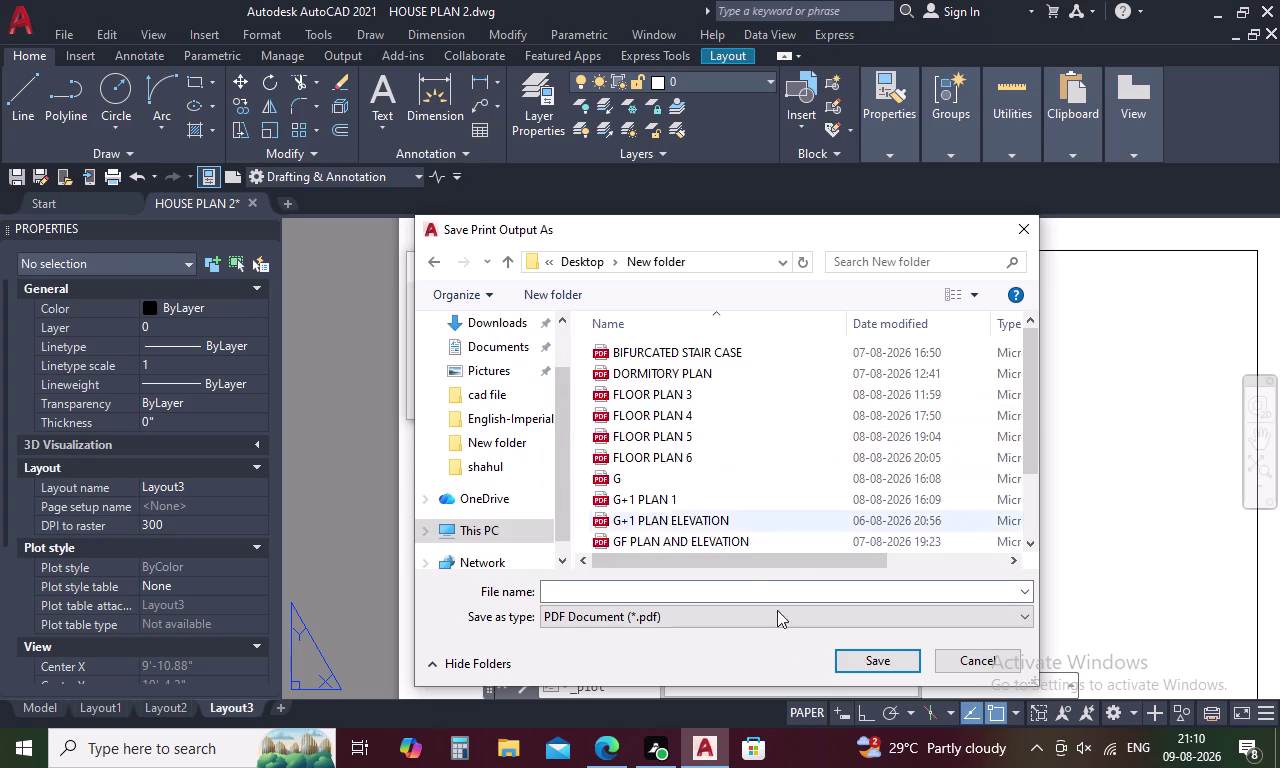
click(866, 660)
double_click(866, 660)
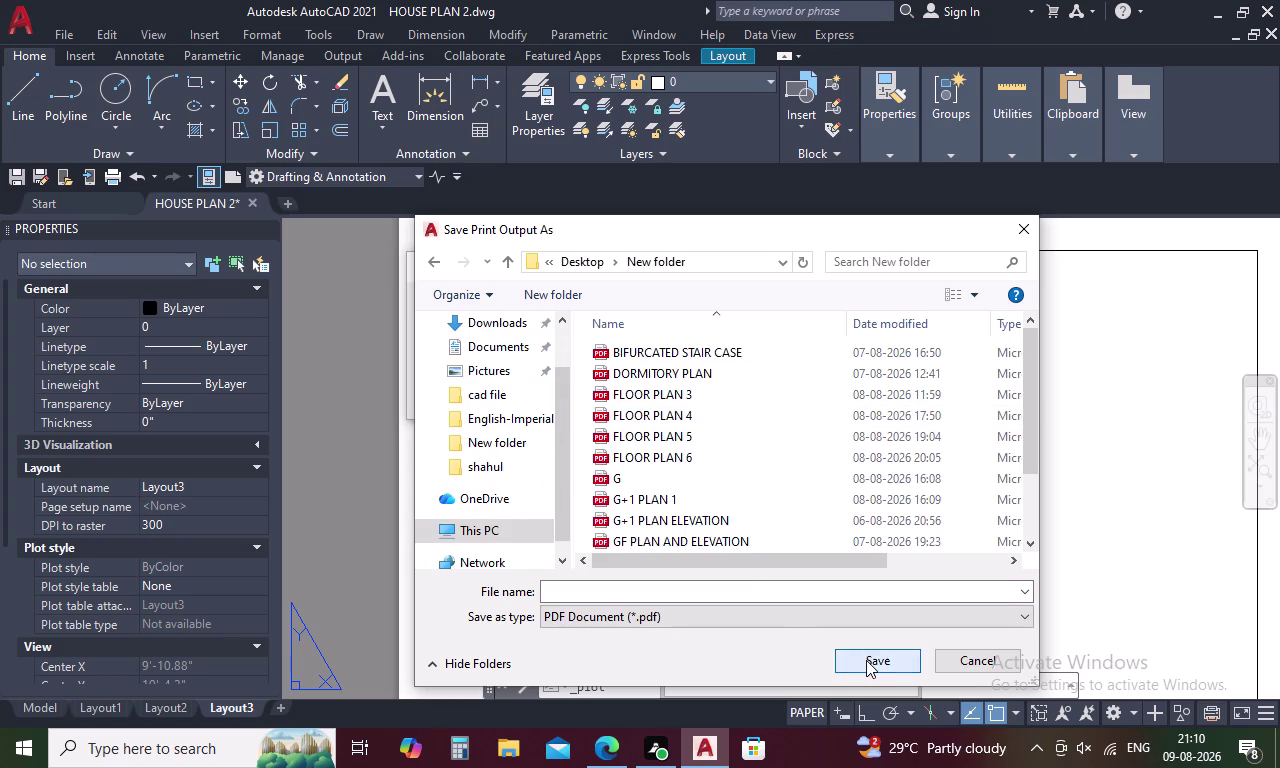
click(866, 660)
double_click(880, 659)
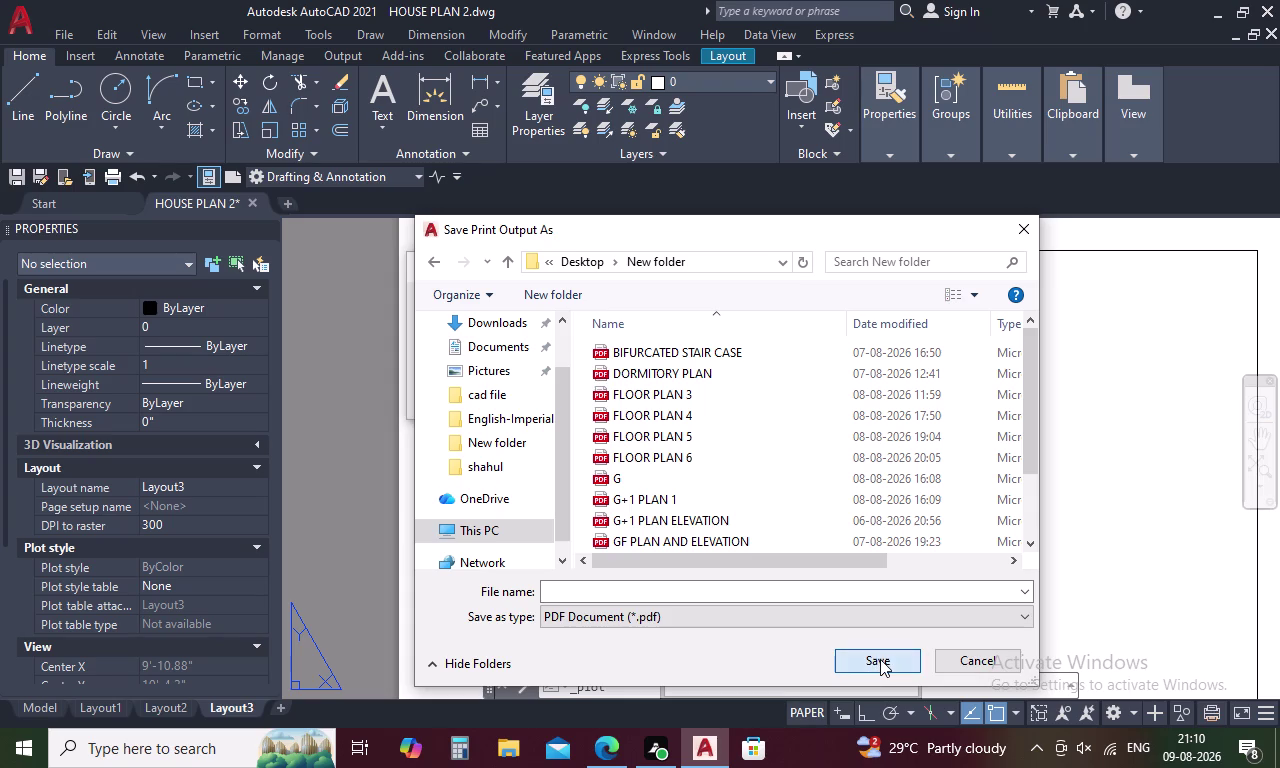
click(881, 659)
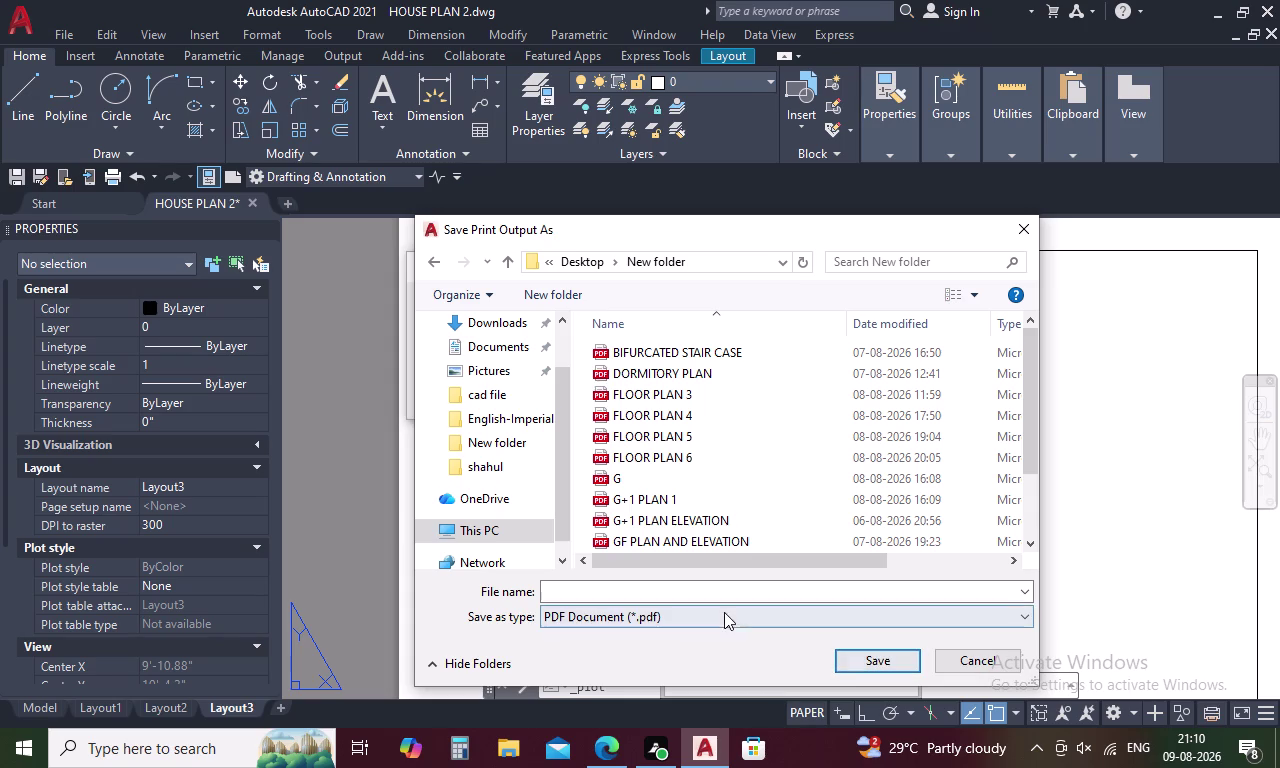
Save the PDF as 'HOUSE PLAN 2', then save the drawing.
click(694, 586)
text(HOU)
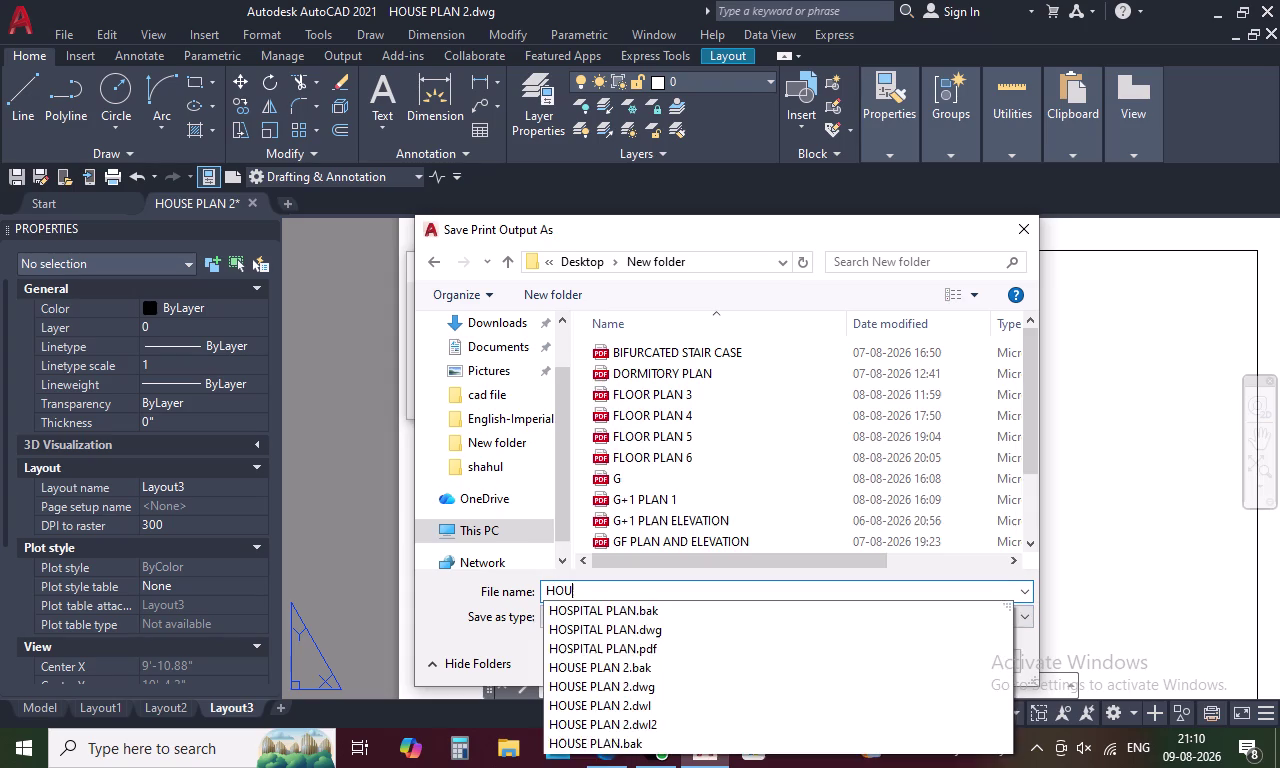
text(D)
key(BackSpace)
text(S)
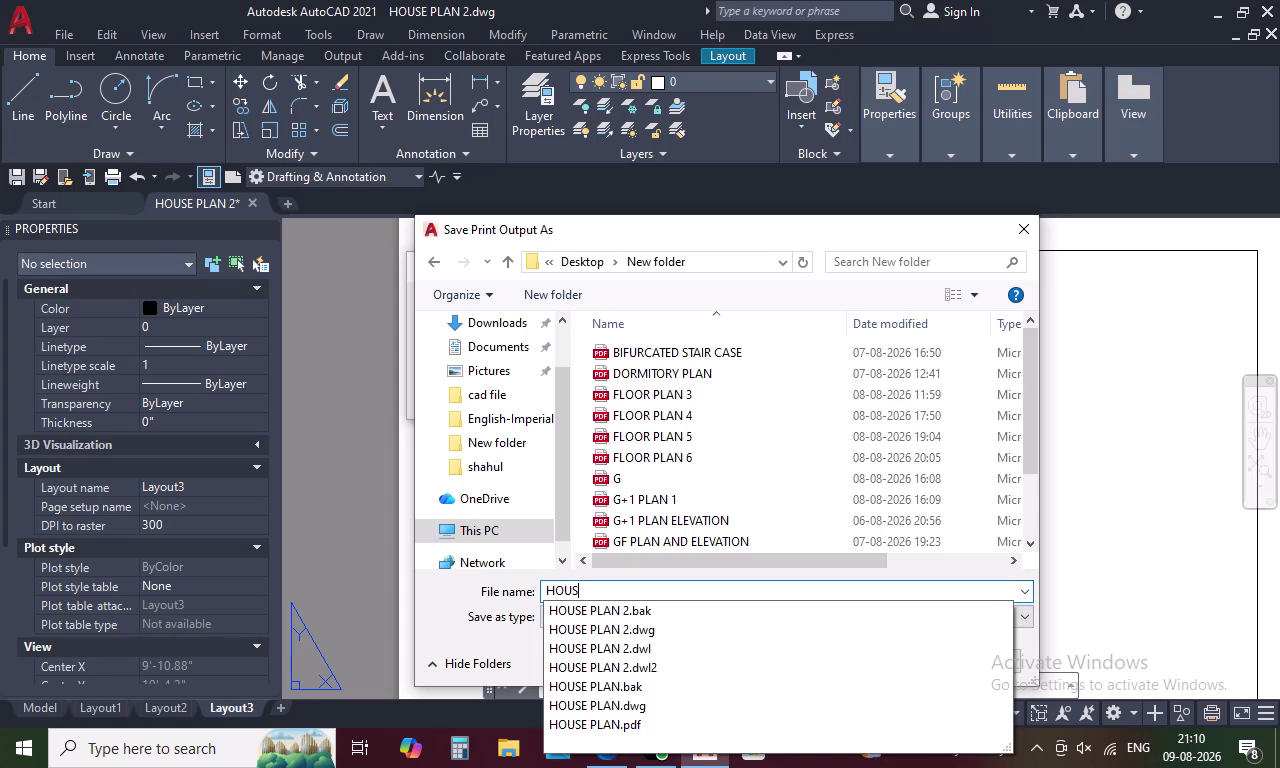
text(E PLA)
text(N)
key(space)
text(2)
key(Return)
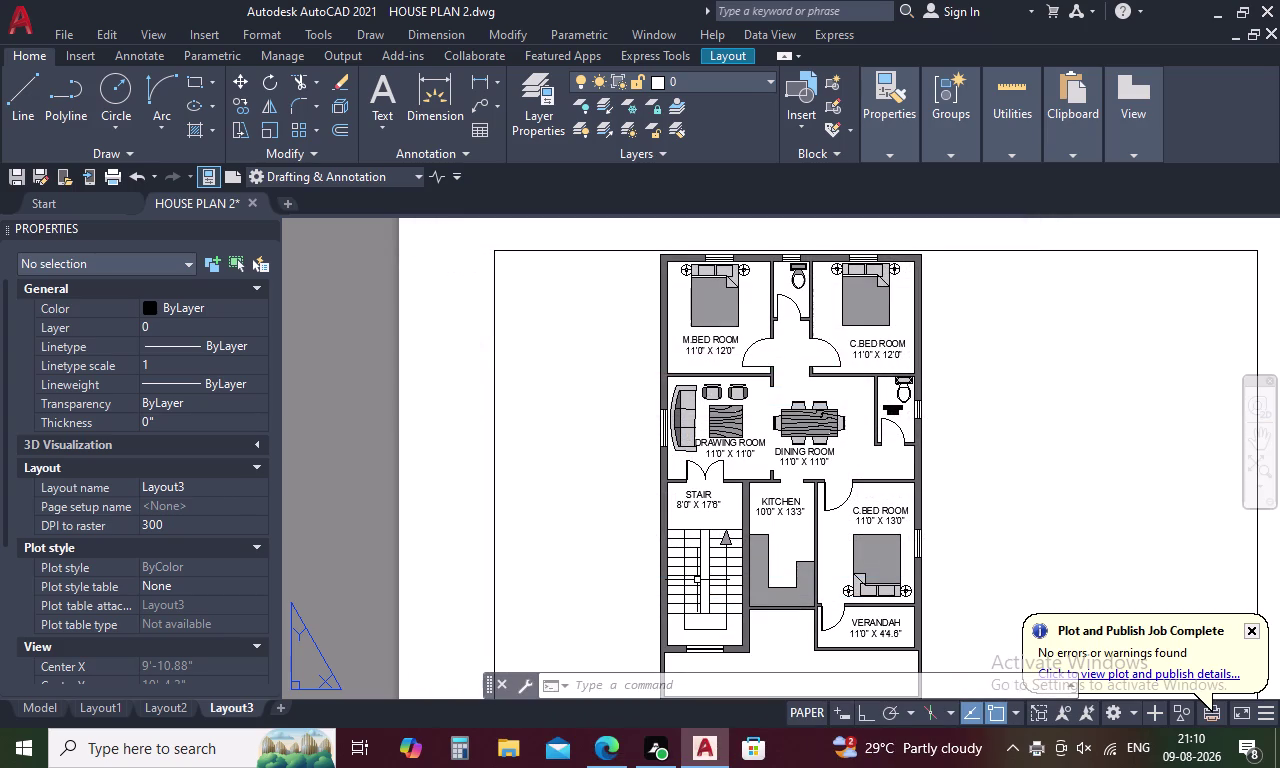
key(ctrl+s)
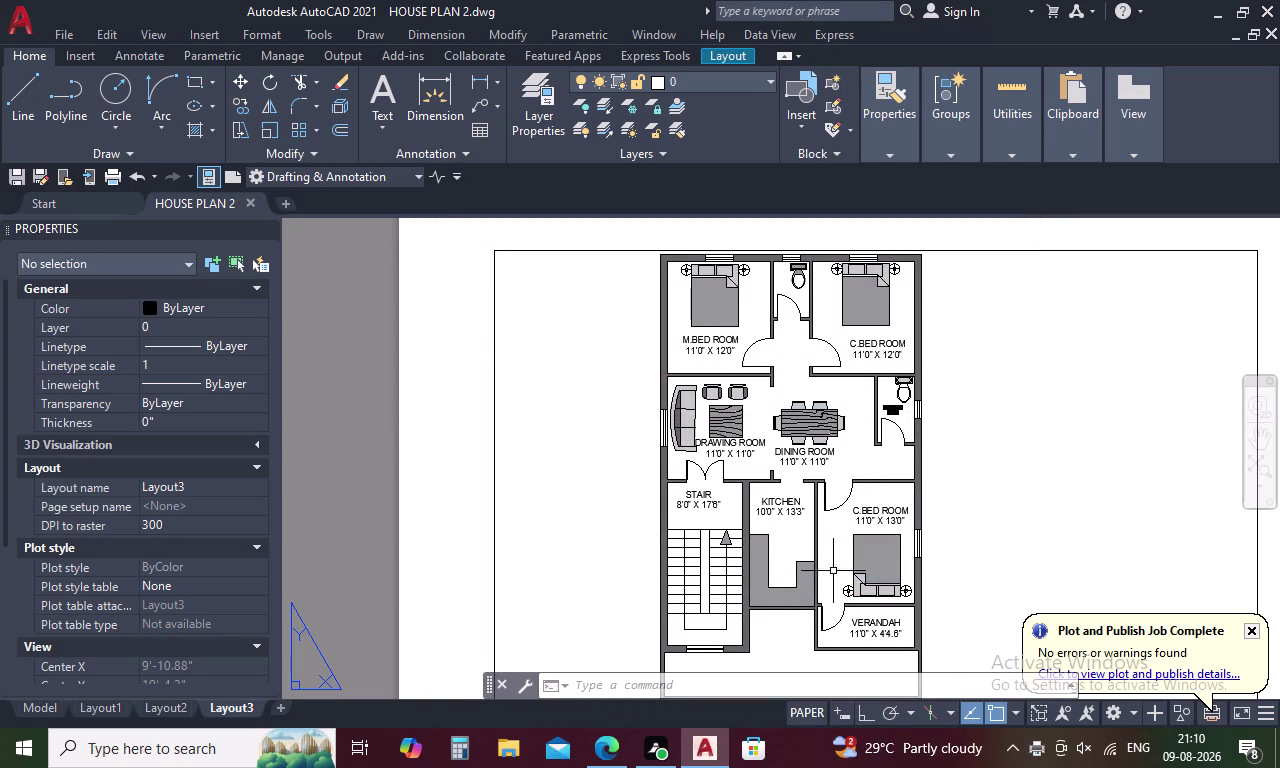